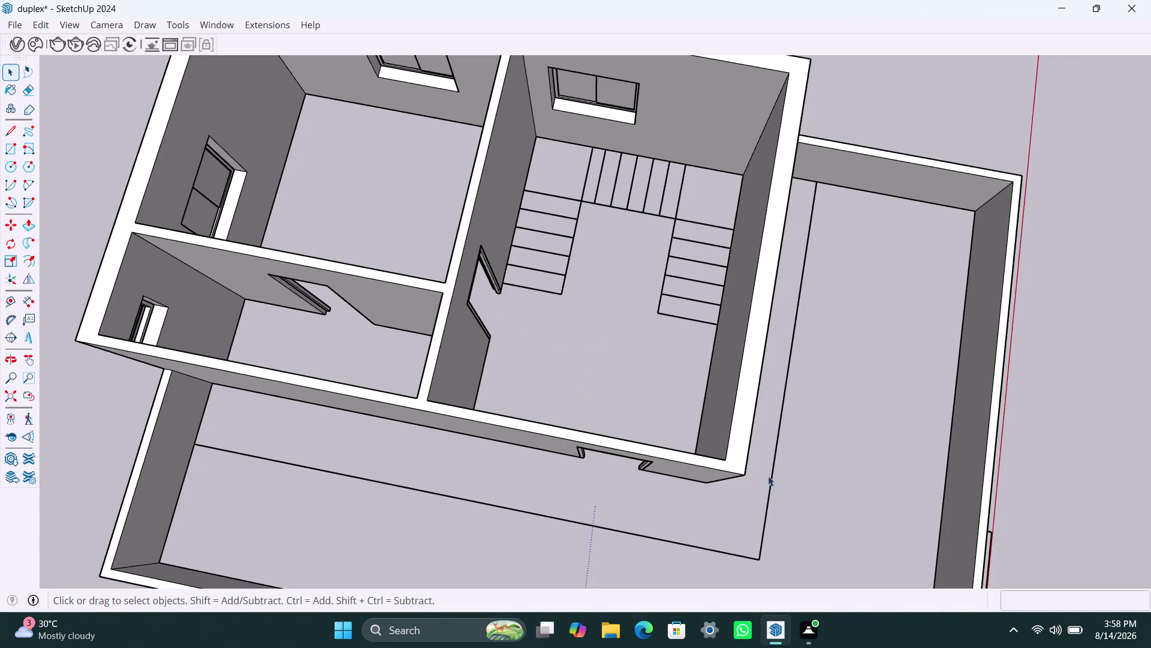
Orbit around the upper floor and zoom in on the left stair flight.
scroll(down, 3)
scroll(up, 3)
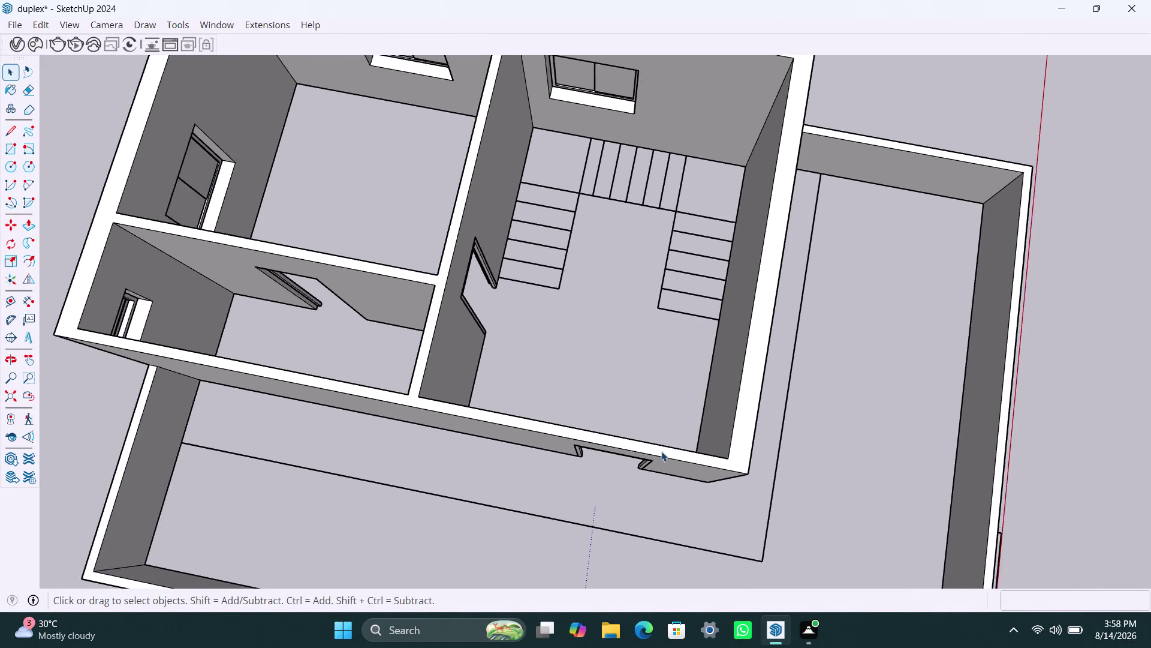
scroll(up, 3)
scroll(down, 3)
middle_drag(653, 463, 671, 289)
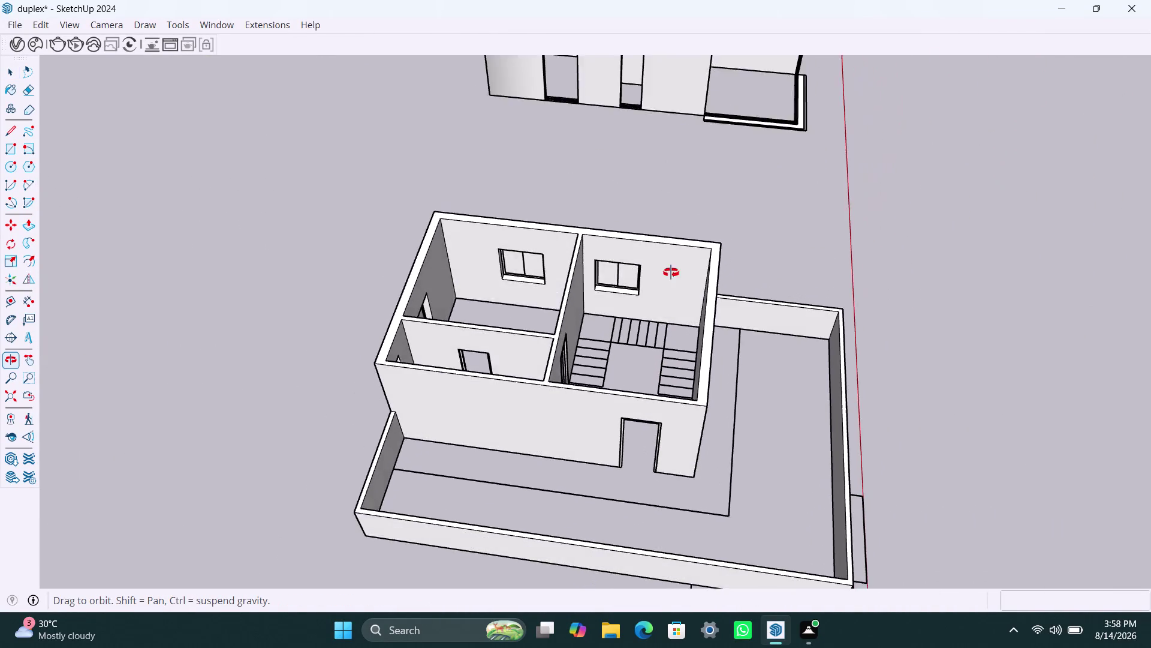
middle_drag(671, 289, 671, 257)
scroll(up, 3)
middle_drag(636, 498, 500, 468)
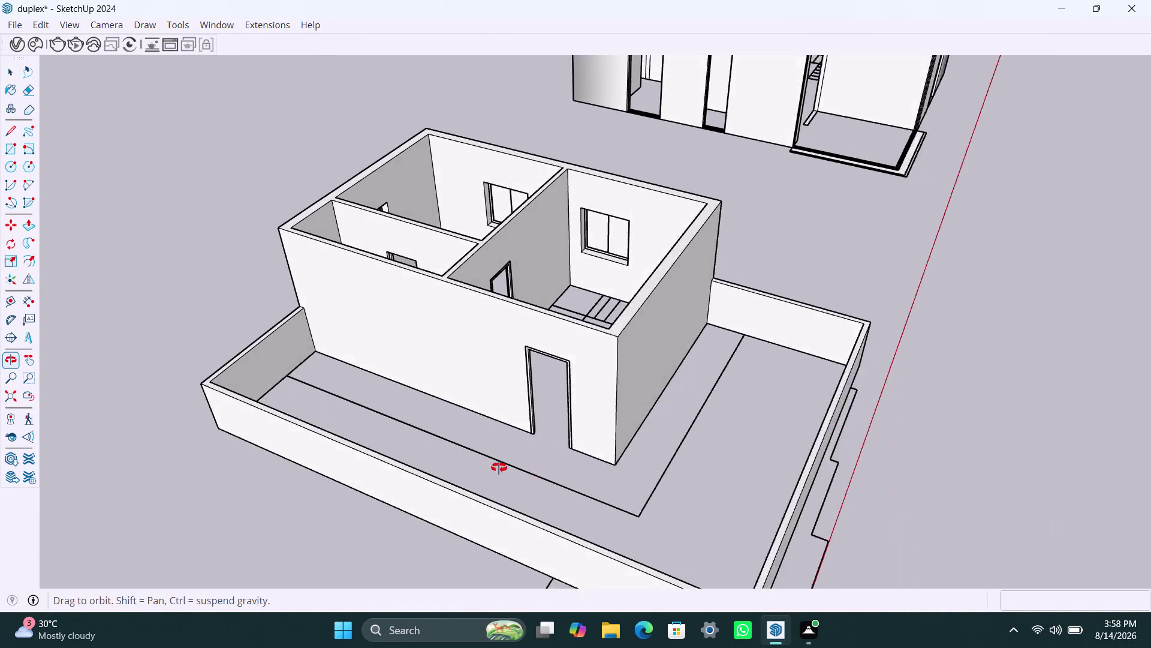
middle_drag(499, 467, 499, 467)
scroll(down, 3)
scroll(down, 3)
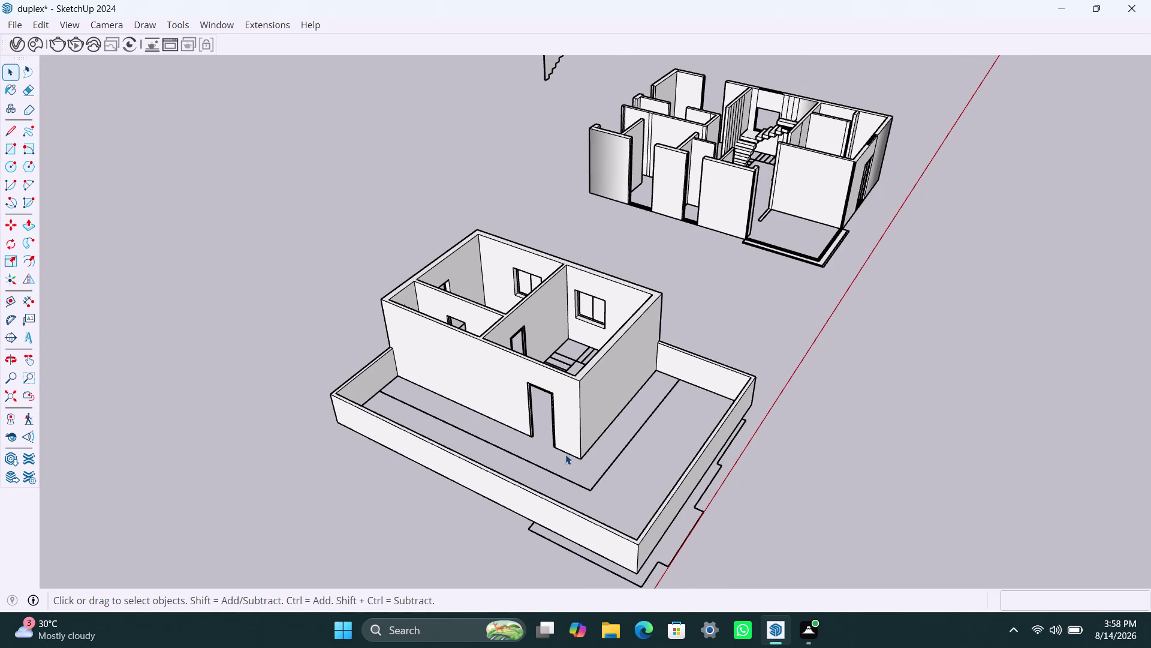
scroll(down, 3)
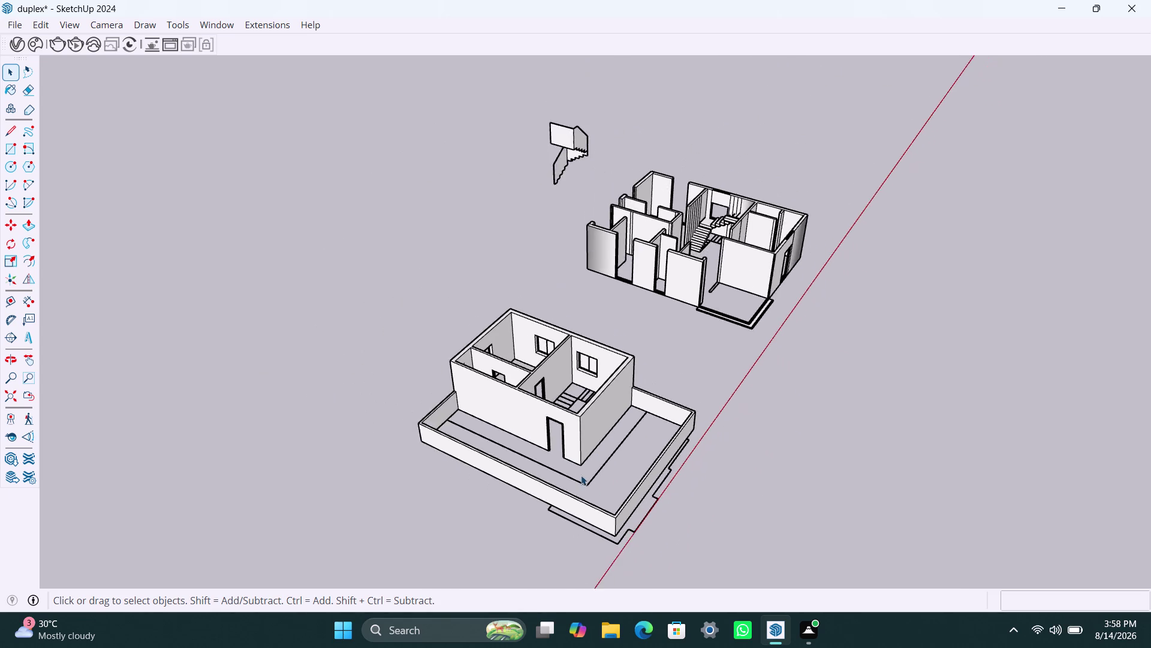
scroll(up, 3)
scroll(down, 3)
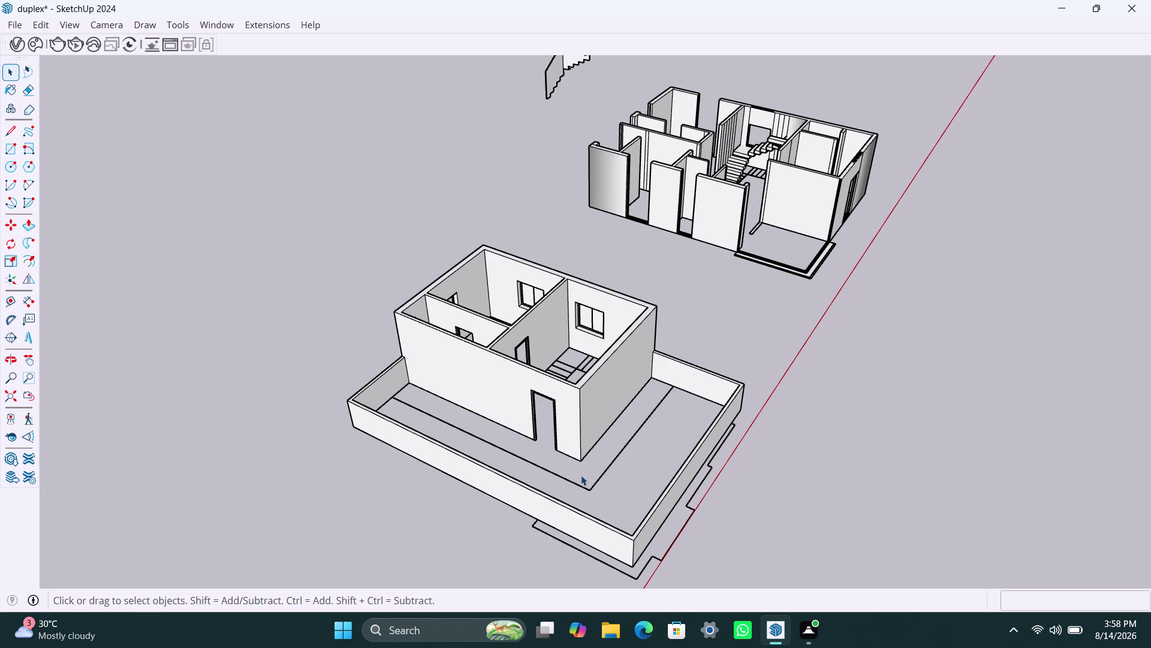
scroll(down, 3)
scroll(up, 3)
middle_drag(591, 466, 786, 385)
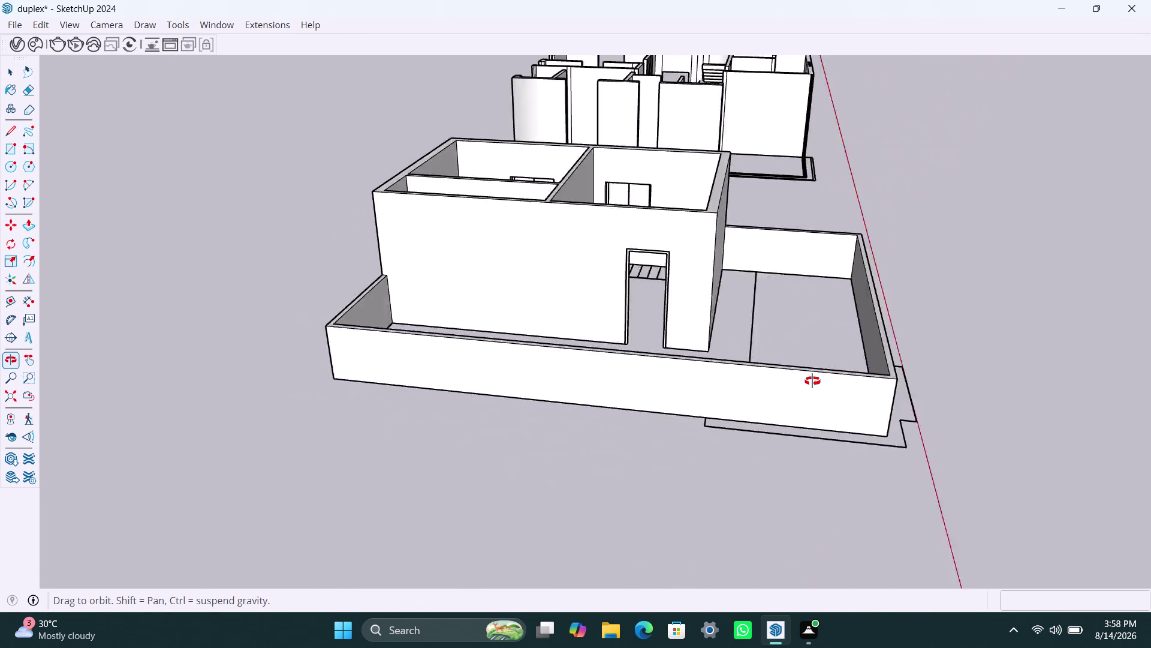
middle_drag(786, 384, 749, 441)
scroll(down, 3)
middle_drag(727, 362, 723, 457)
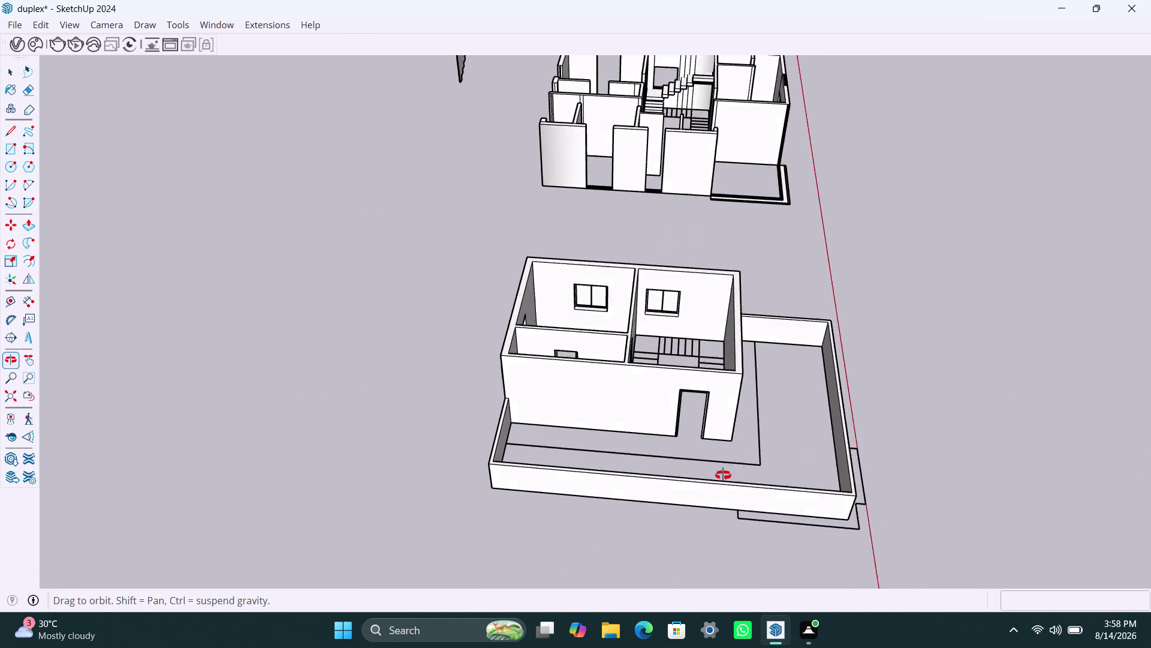
middle_drag(723, 458, 721, 499)
scroll(up, 3)
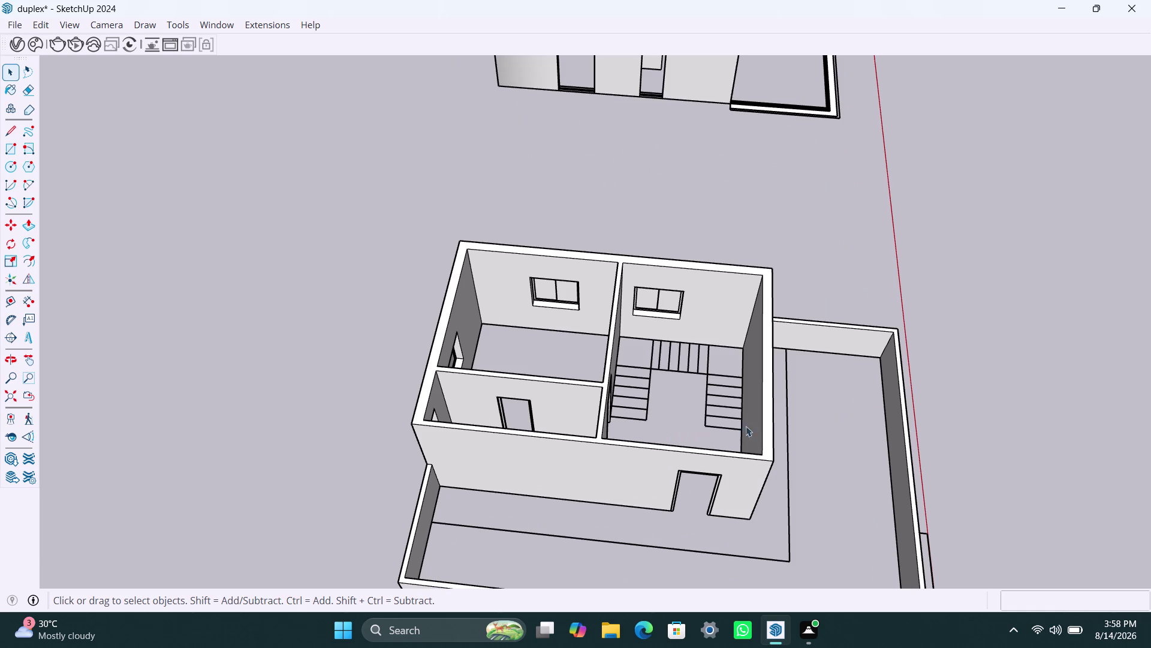
scroll(up, 3)
middle_drag(622, 392, 641, 426)
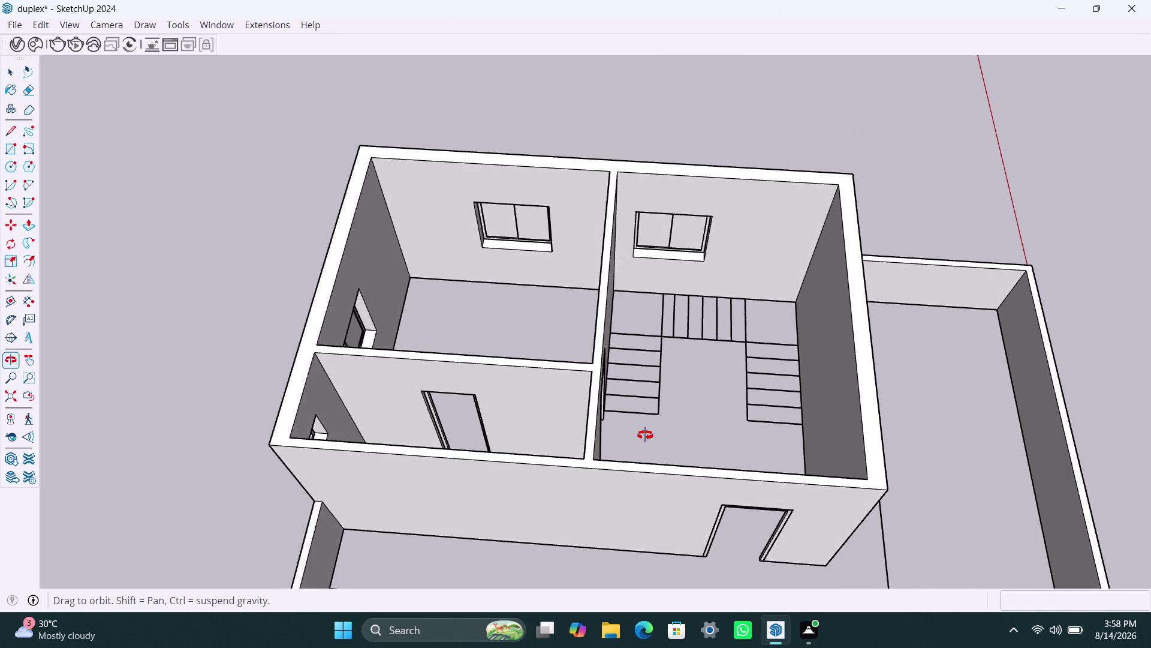
middle_drag(642, 425, 645, 436)
scroll(up, 3)
middle_drag(633, 390, 638, 396)
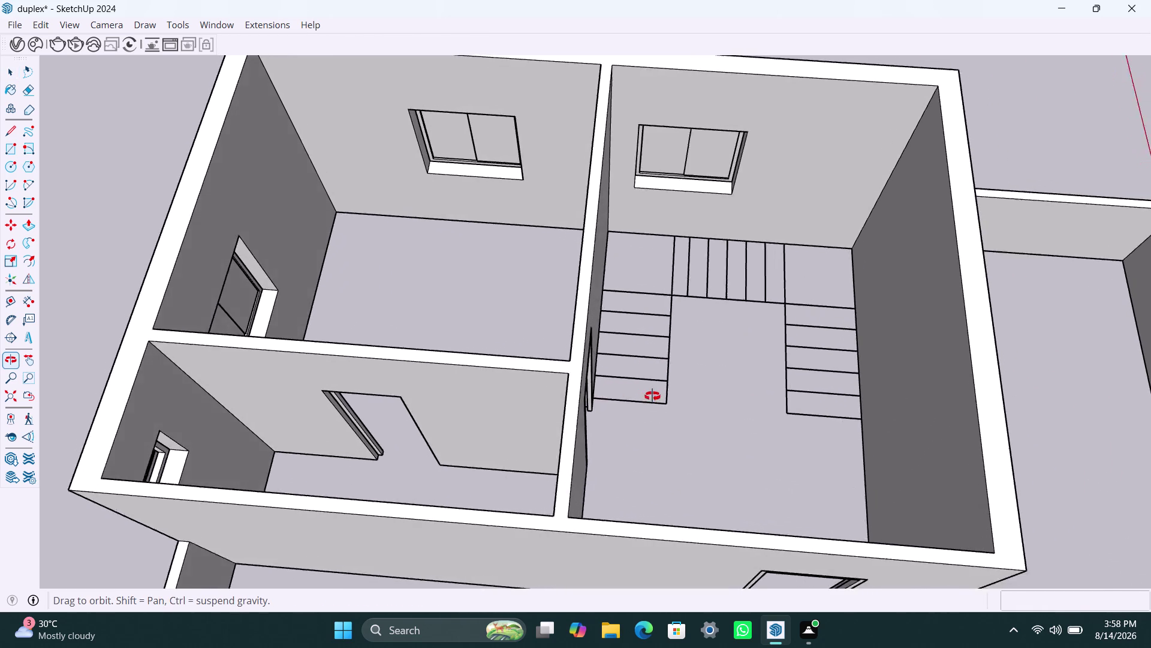
middle_drag(638, 395, 659, 394)
scroll(down, 3)
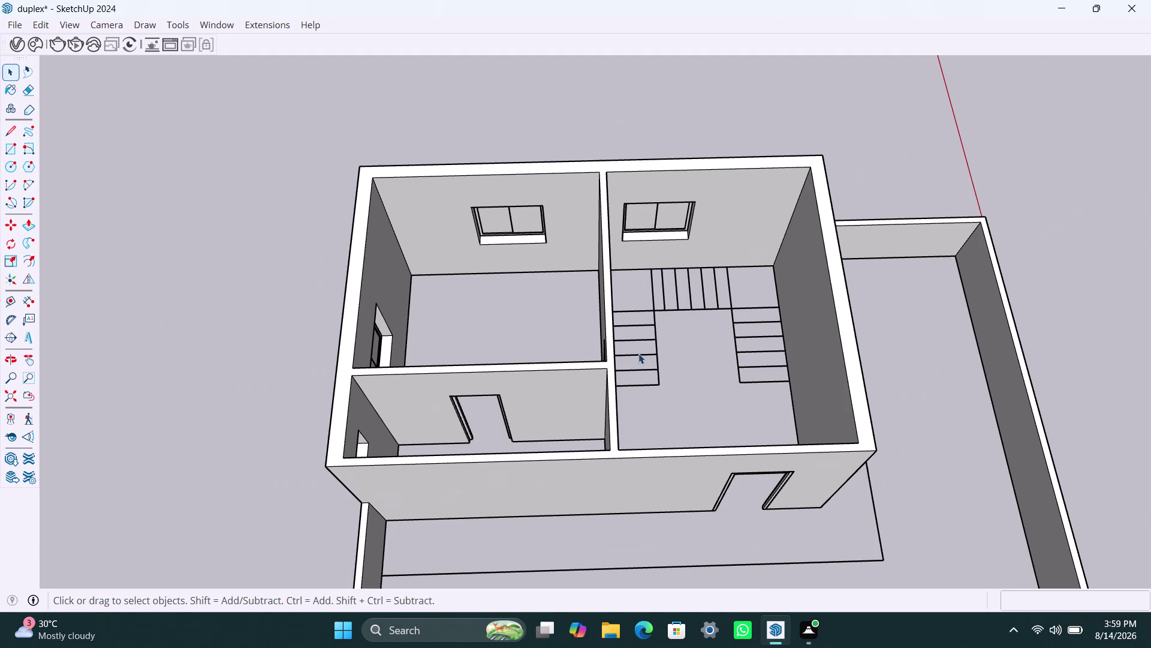
scroll(up, 3)
scroll(up, 3)
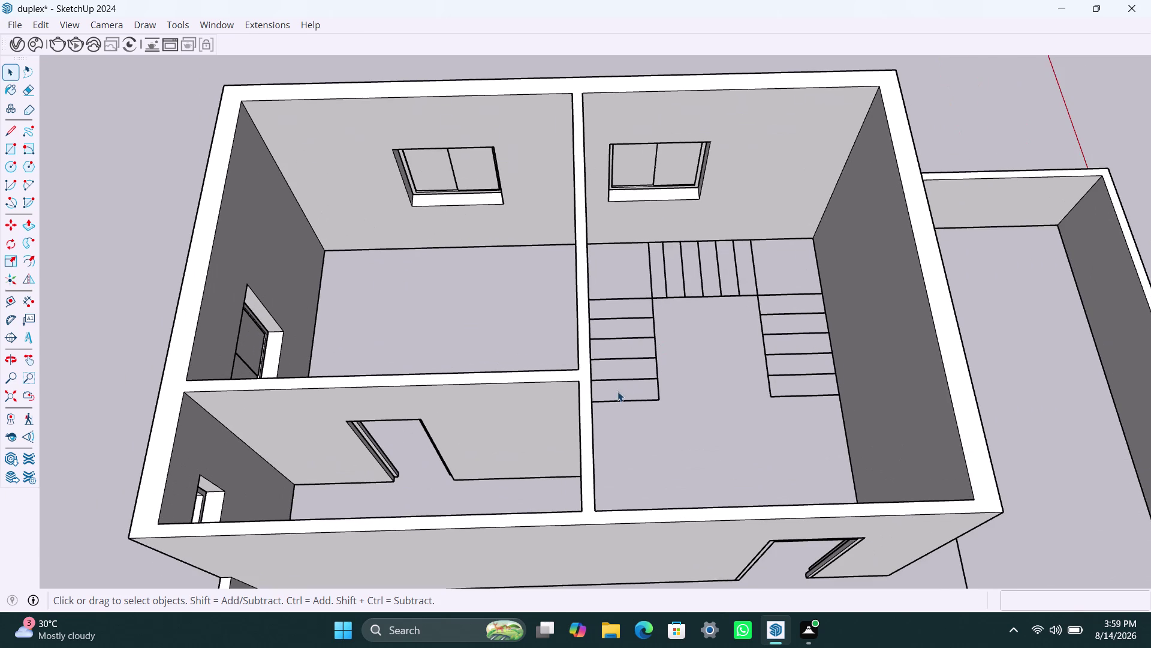
middle_drag(653, 411, 582, 418)
scroll(up, 3)
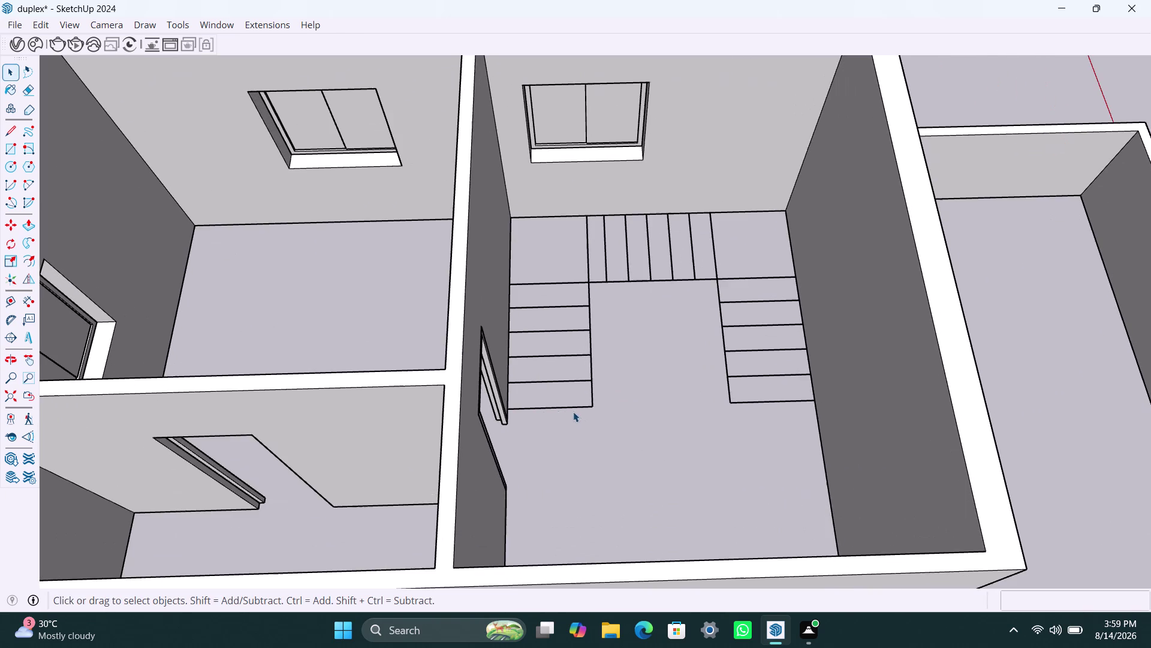
middle_drag(573, 411, 590, 411)
scroll(up, 3)
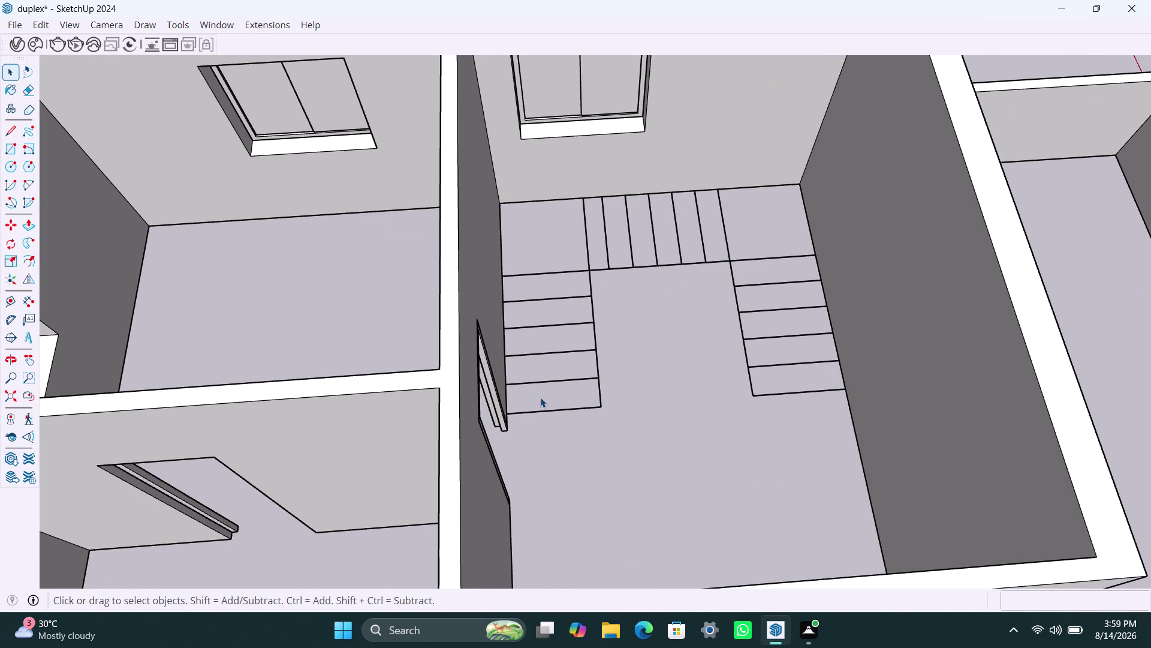
Draw a trial rectangle over the bottom step, then undo it.
key(r)
click(511, 384)
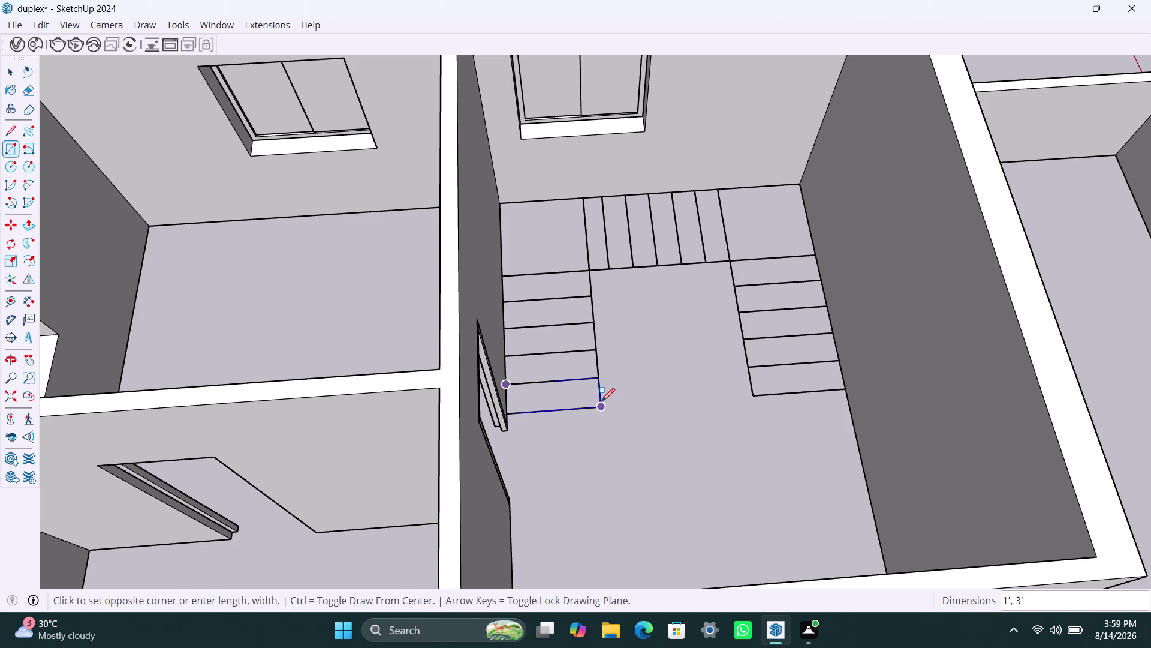
click(602, 401)
key(ctrl+z)
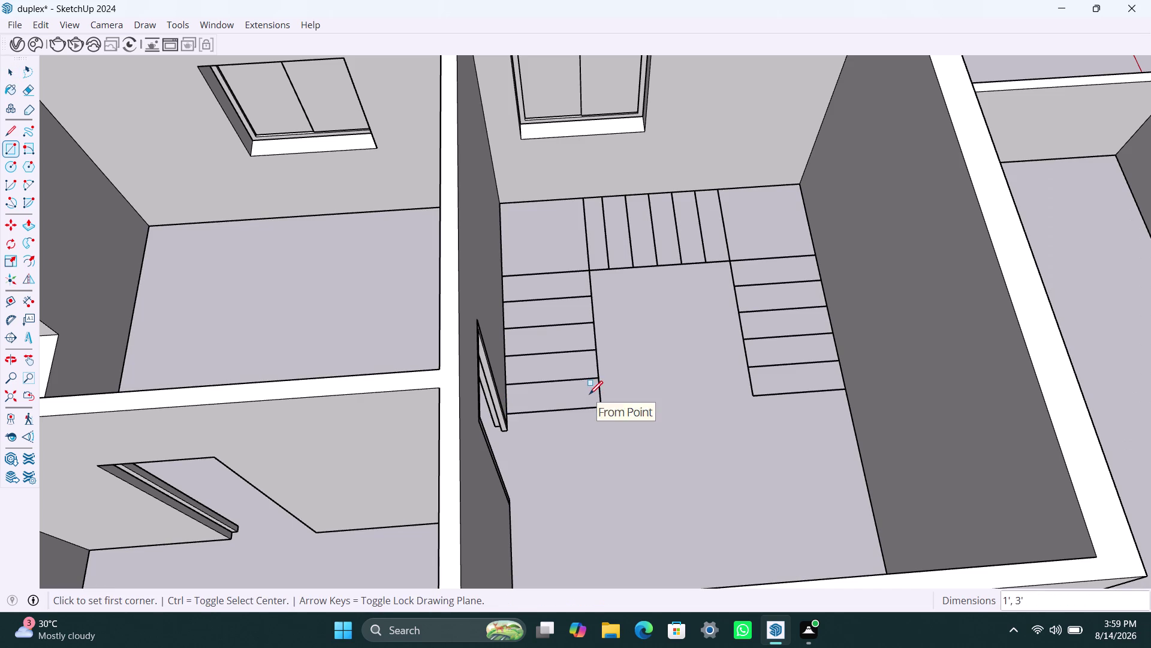
key(space)
Open the stair floor group for editing.
double_click(589, 394)
click(576, 377)
click(576, 377)
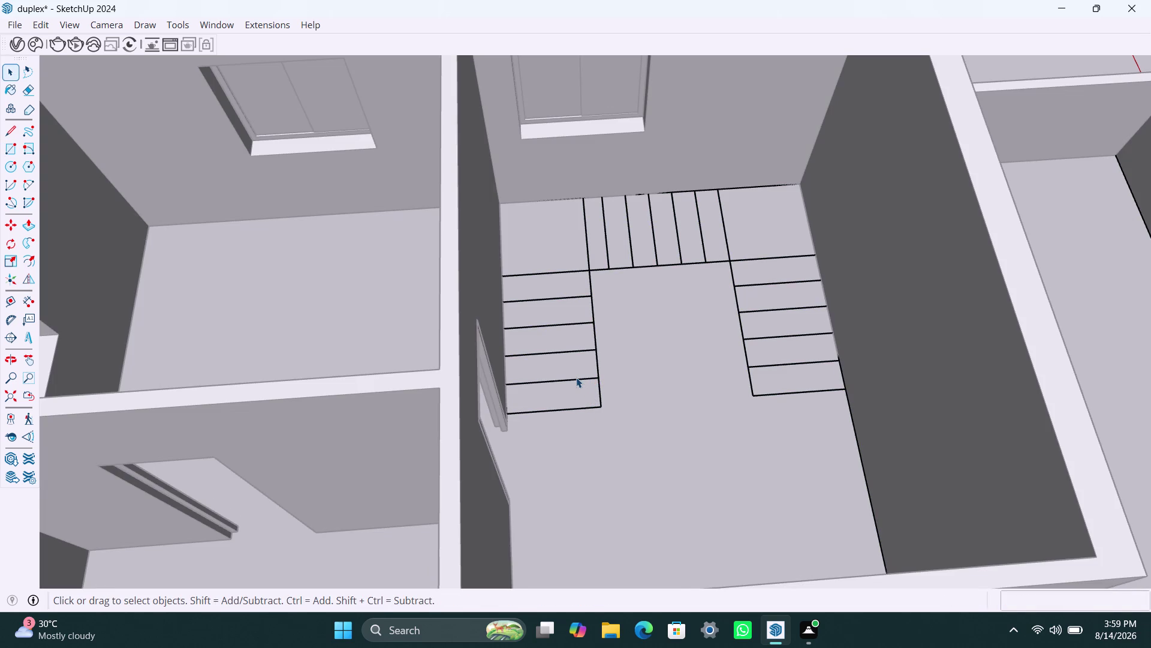
double_click(577, 377)
scroll(down, 3)
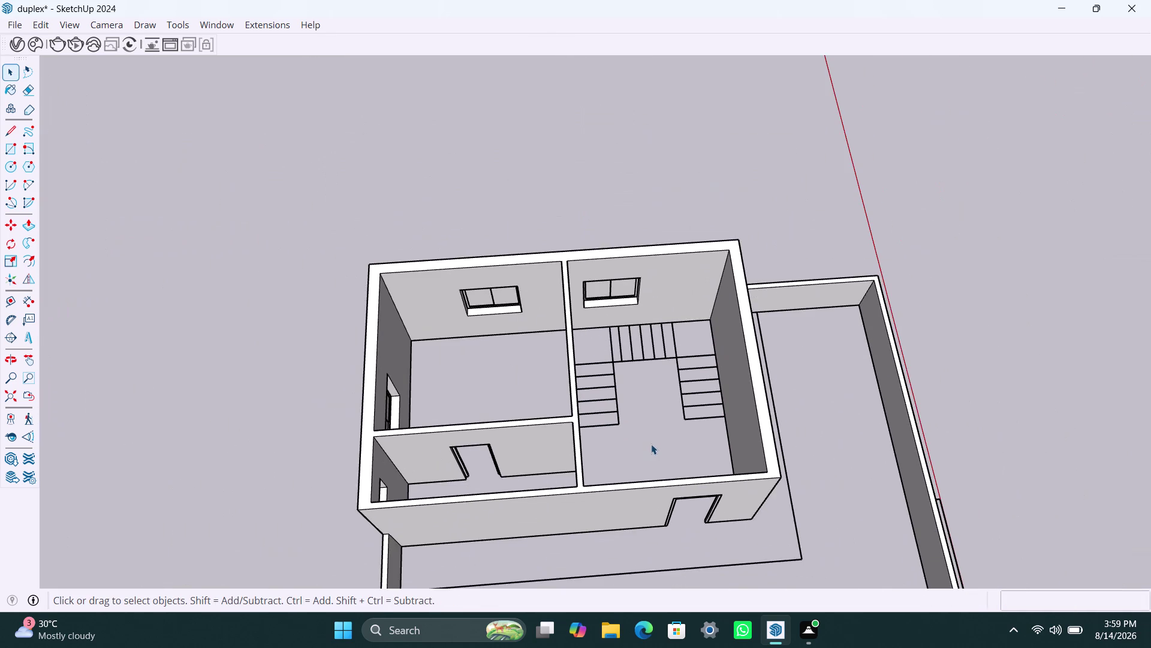
click(651, 444)
click(671, 446)
click(803, 237)
scroll(up, 3)
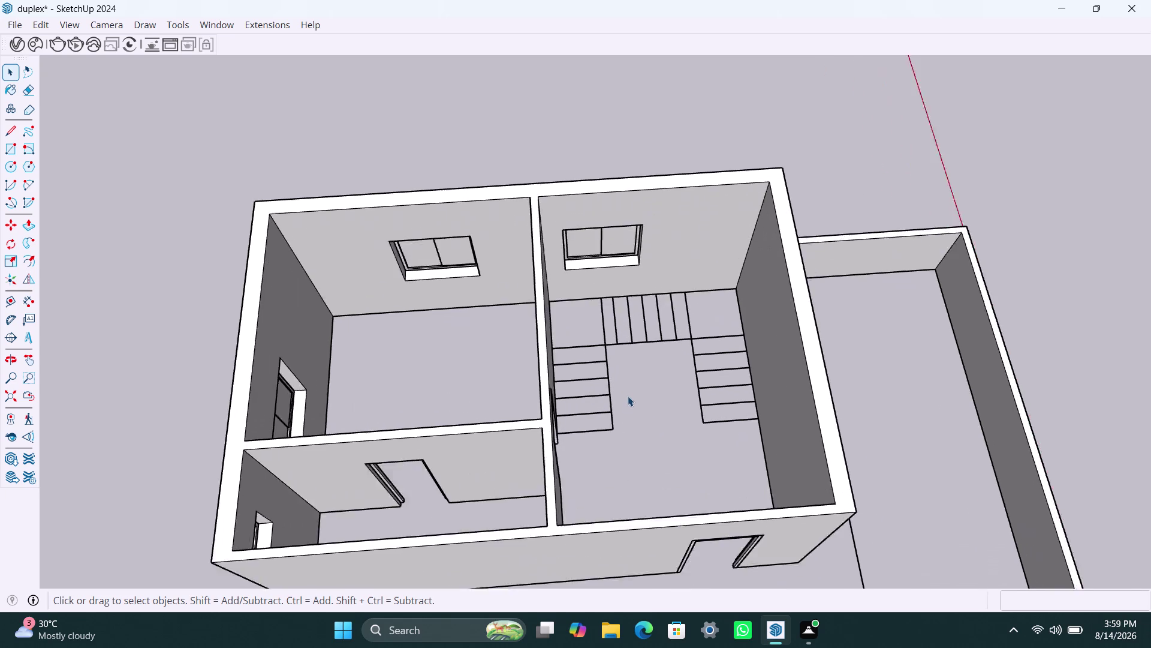
scroll(up, 3)
scroll(up, 3)
triple_click(556, 418)
double_click(557, 418)
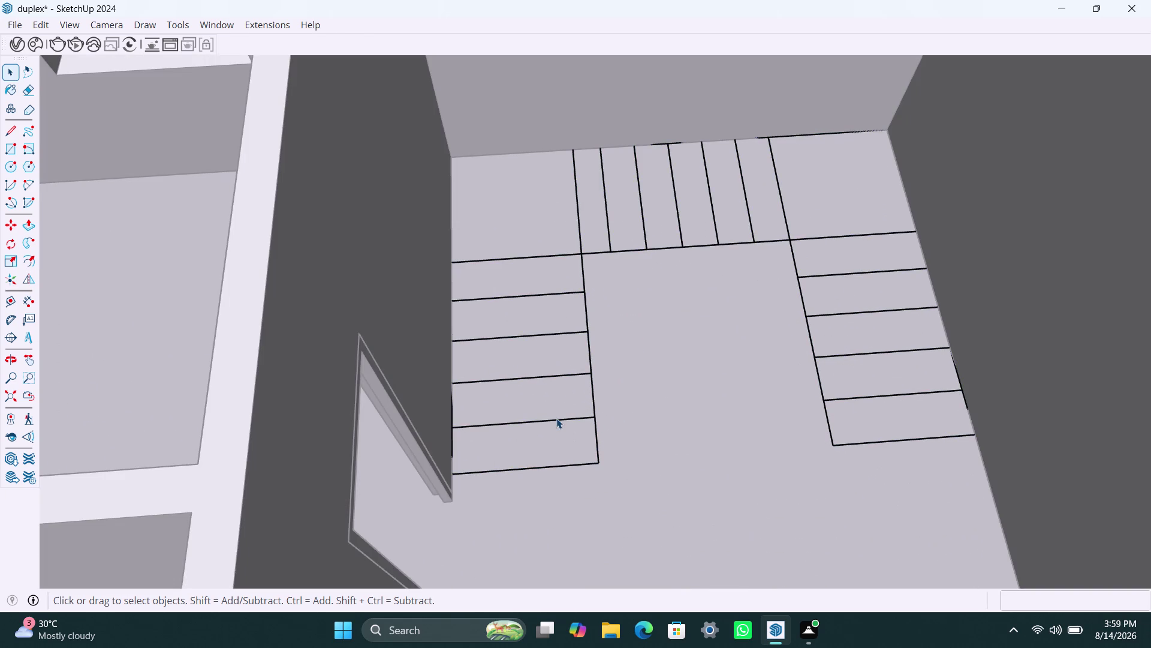
Draw a 1' × 3' rectangle over the bottom step of the left flight.
key(r)
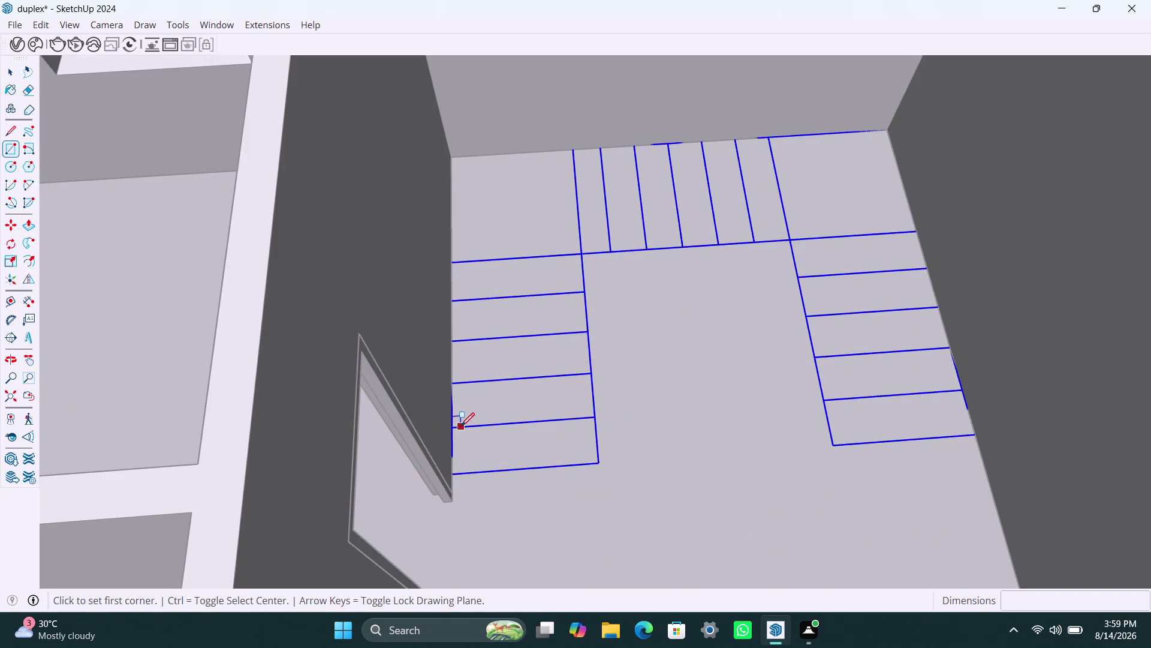
click(459, 426)
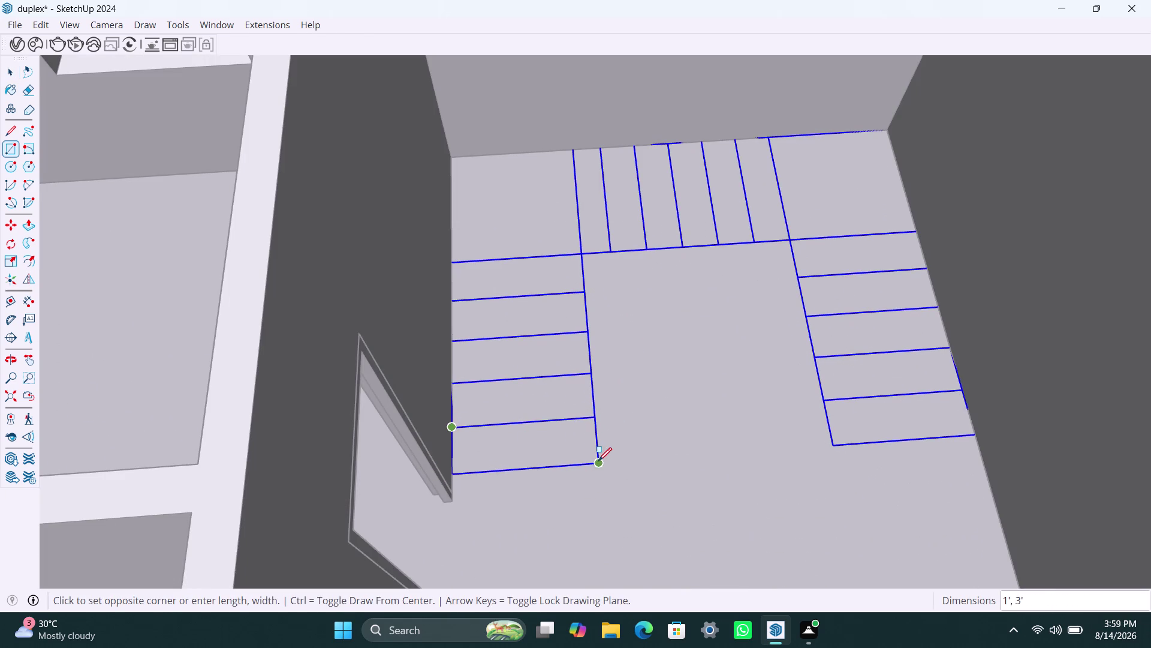
click(598, 460)
key(space)
Delete the stray step faces and select the new bottom step face.
click(639, 407)
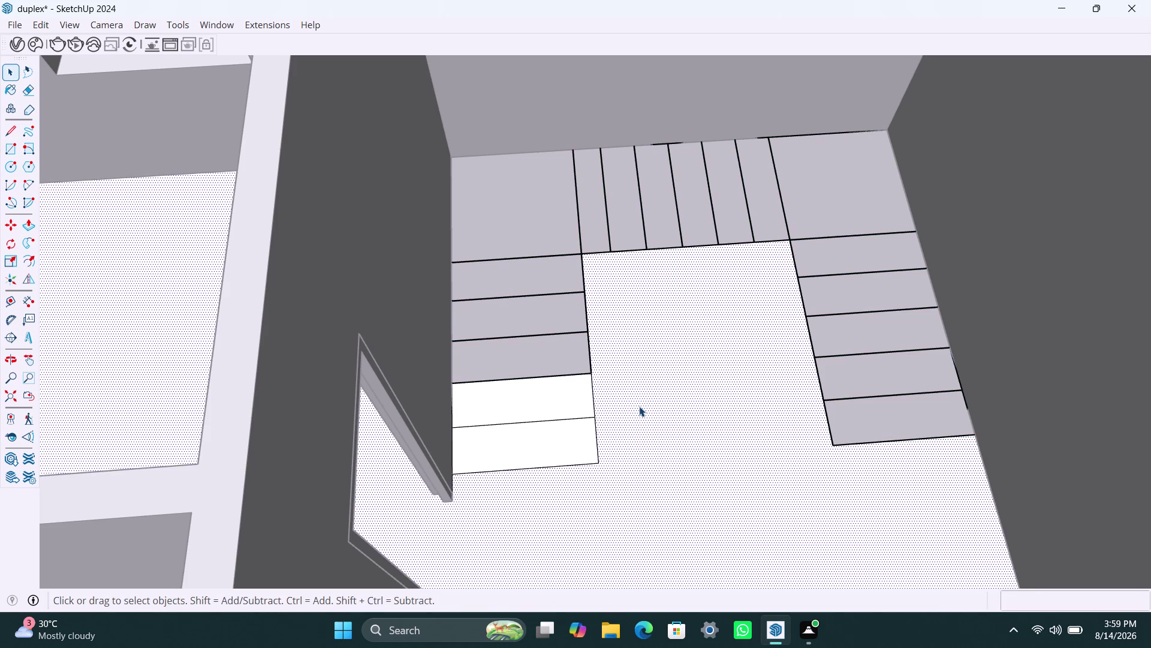
key(Delete)
click(540, 414)
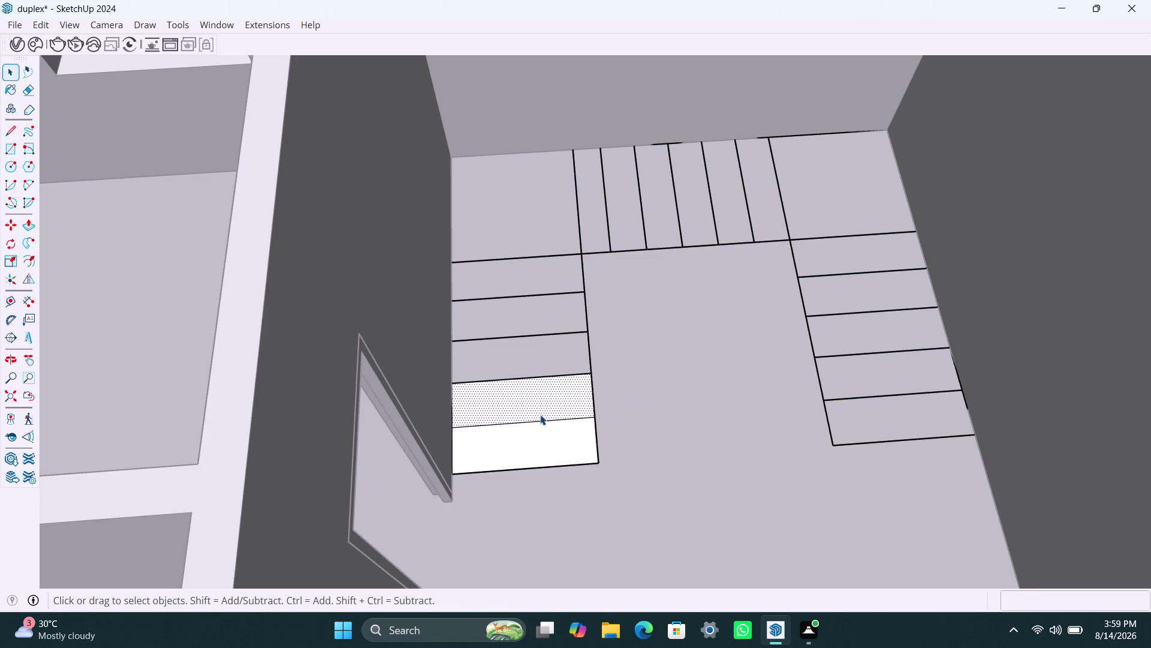
key(Delete)
click(539, 434)
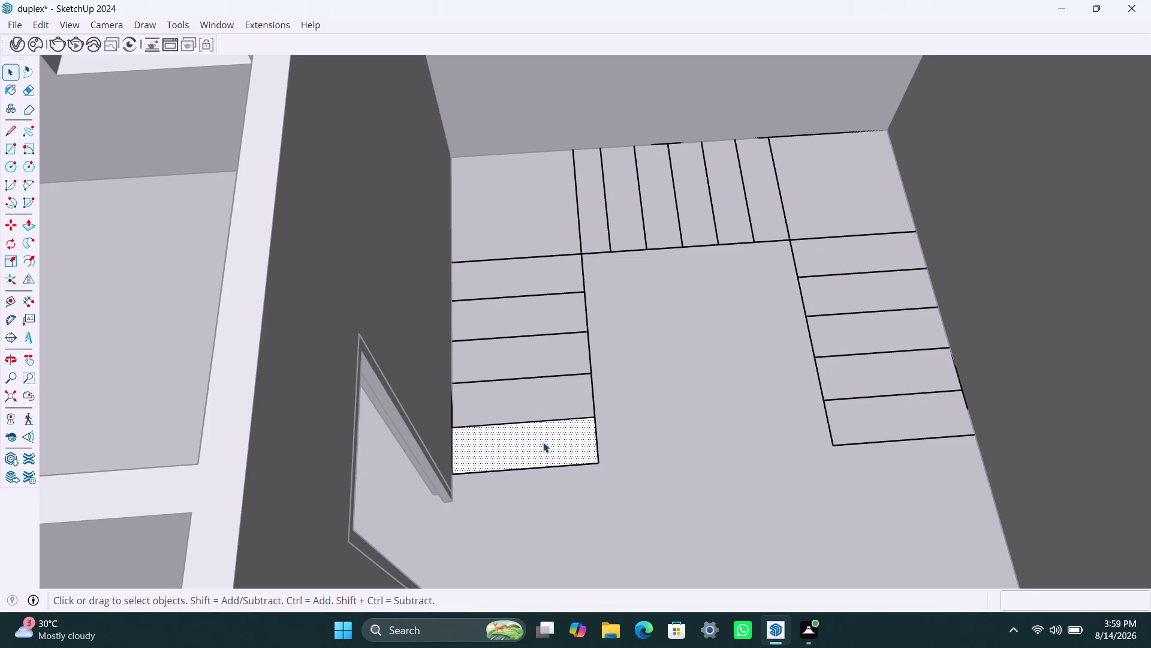
key(p)
key(space)
Make the bottom step face and its edges into a new component.
double_click(544, 449)
right_click(544, 449)
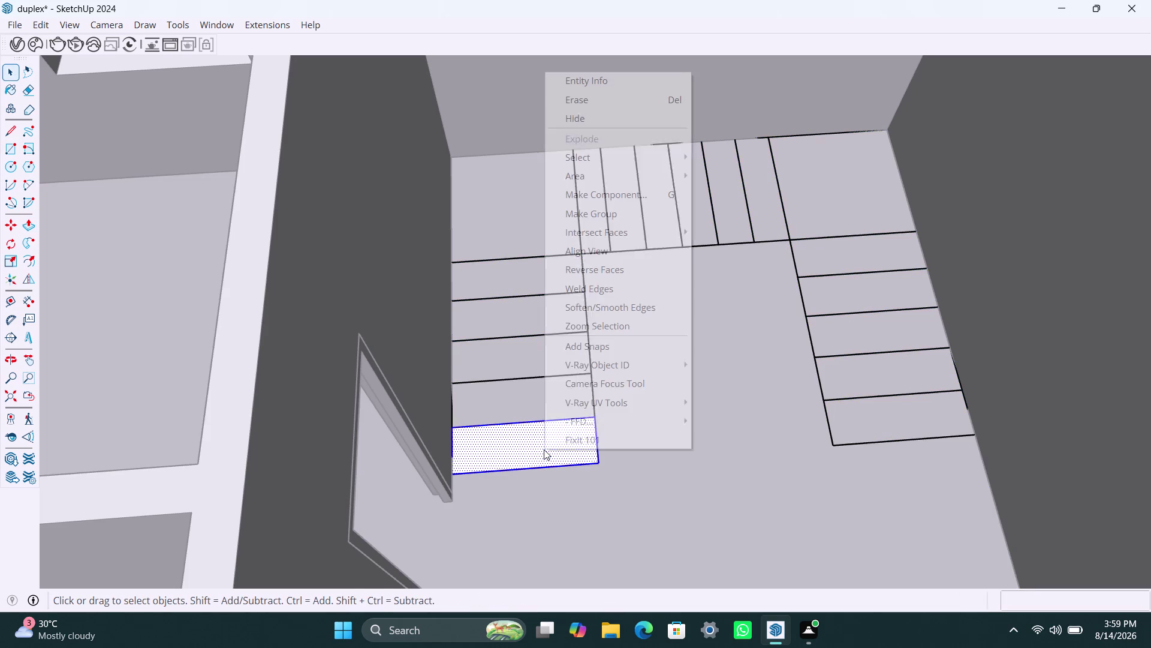
click(612, 198)
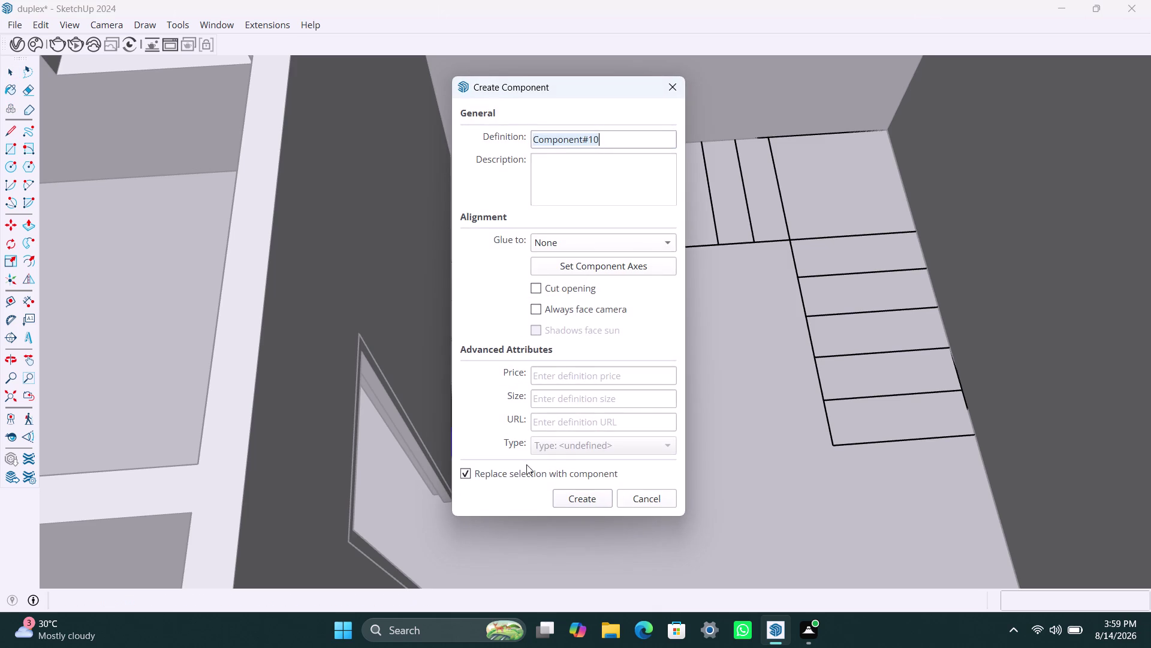
click(583, 497)
Push/pull the step component face upward 7" into a solid block.
triple_click(526, 449)
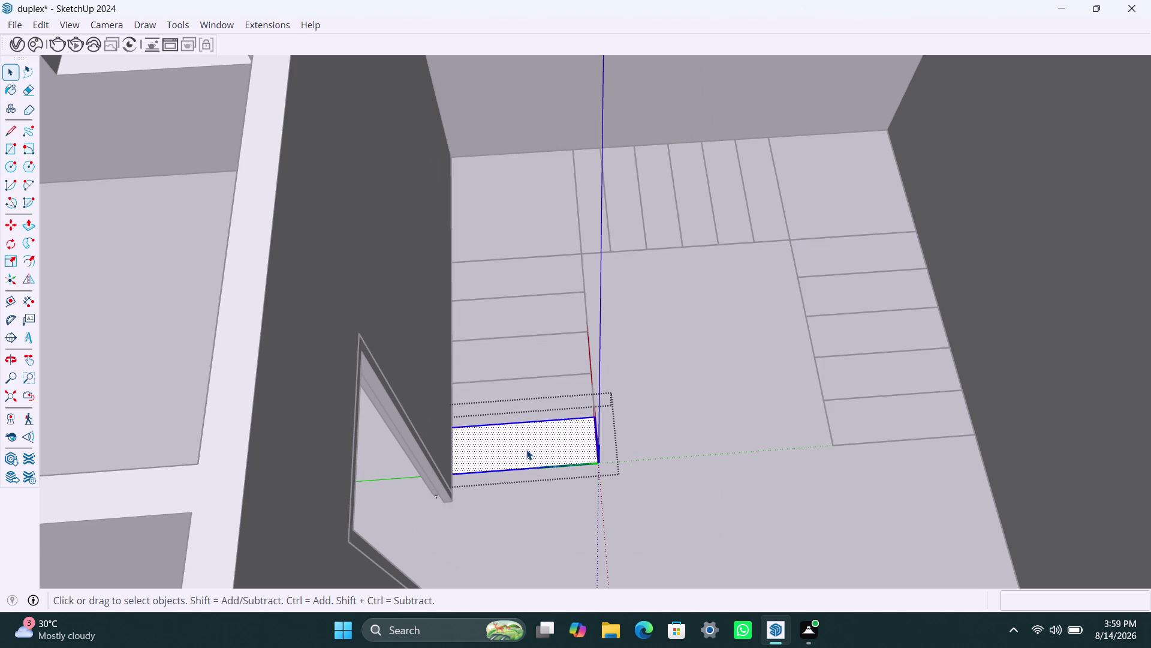
click(526, 449)
key(p)
click(527, 449)
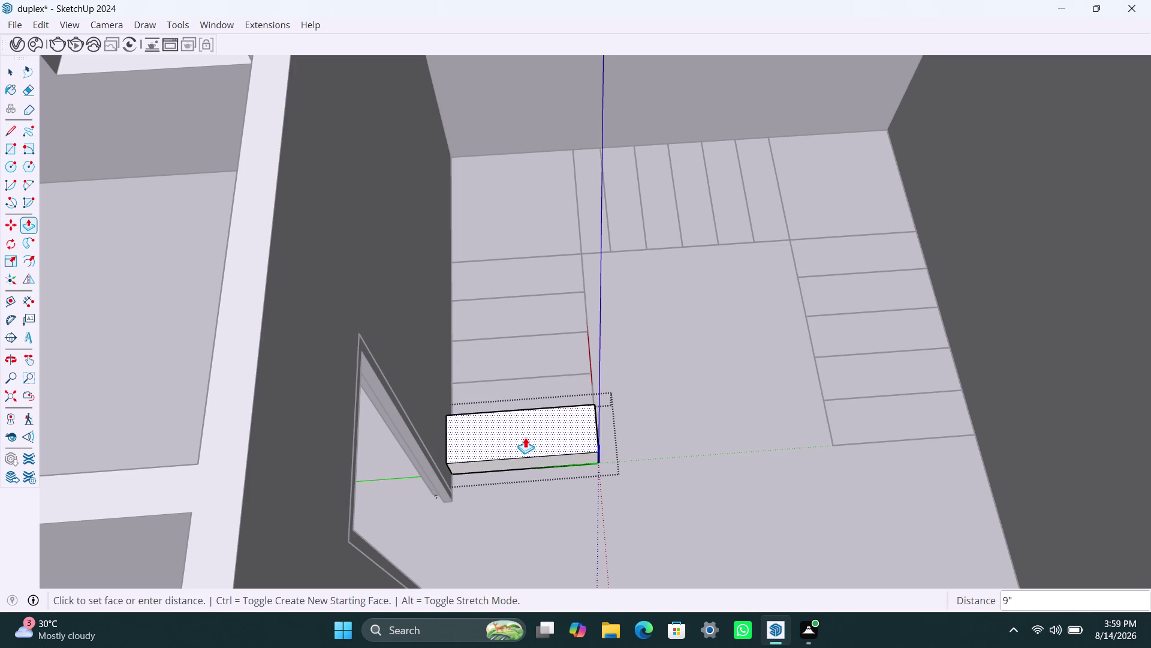
text(7")
key(Return)
key(space)
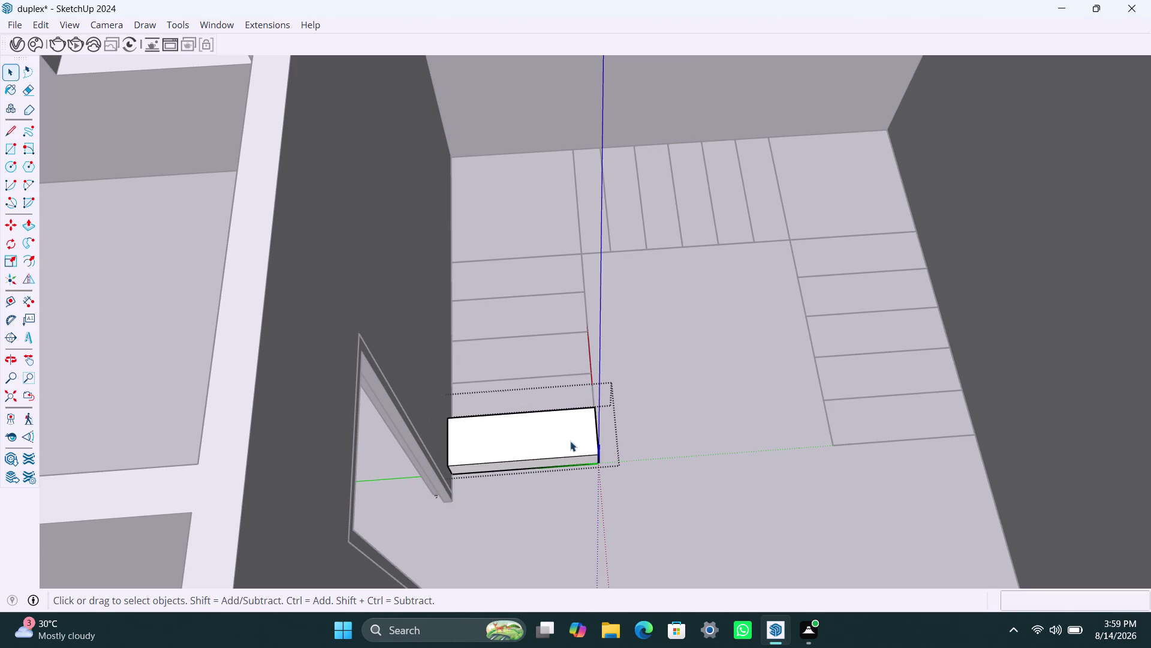
click(636, 444)
scroll(down, 3)
Copy the step block from its bottom corner to one step up and back.
middle_drag(641, 483, 451, 480)
scroll(up, 3)
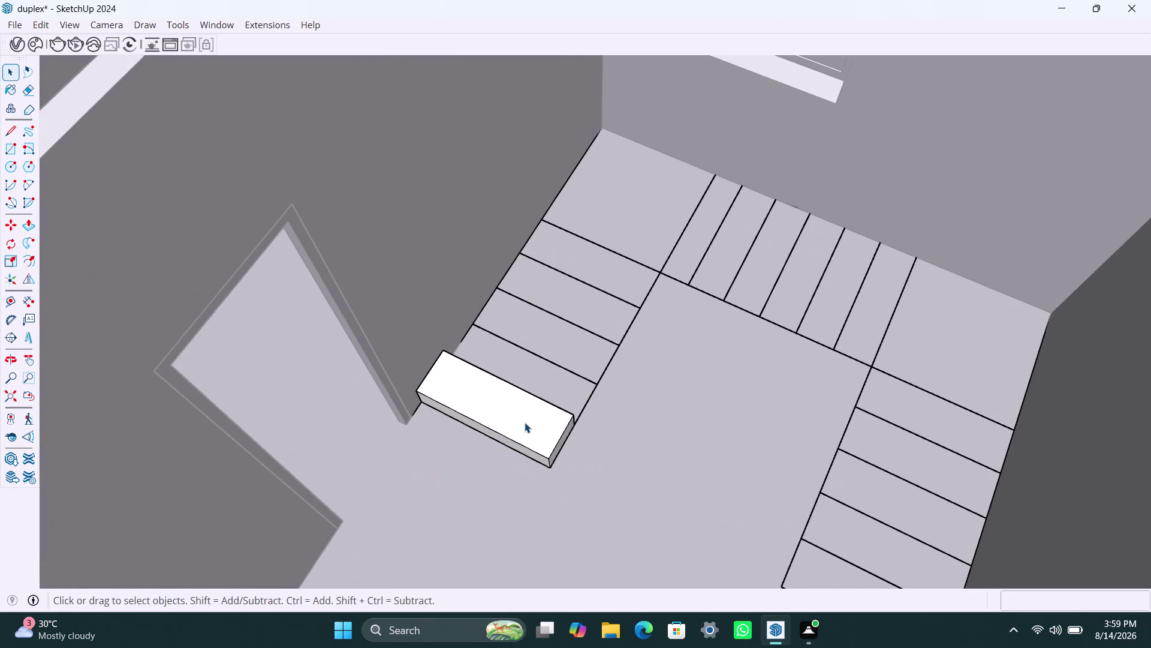
click(526, 425)
key(m)
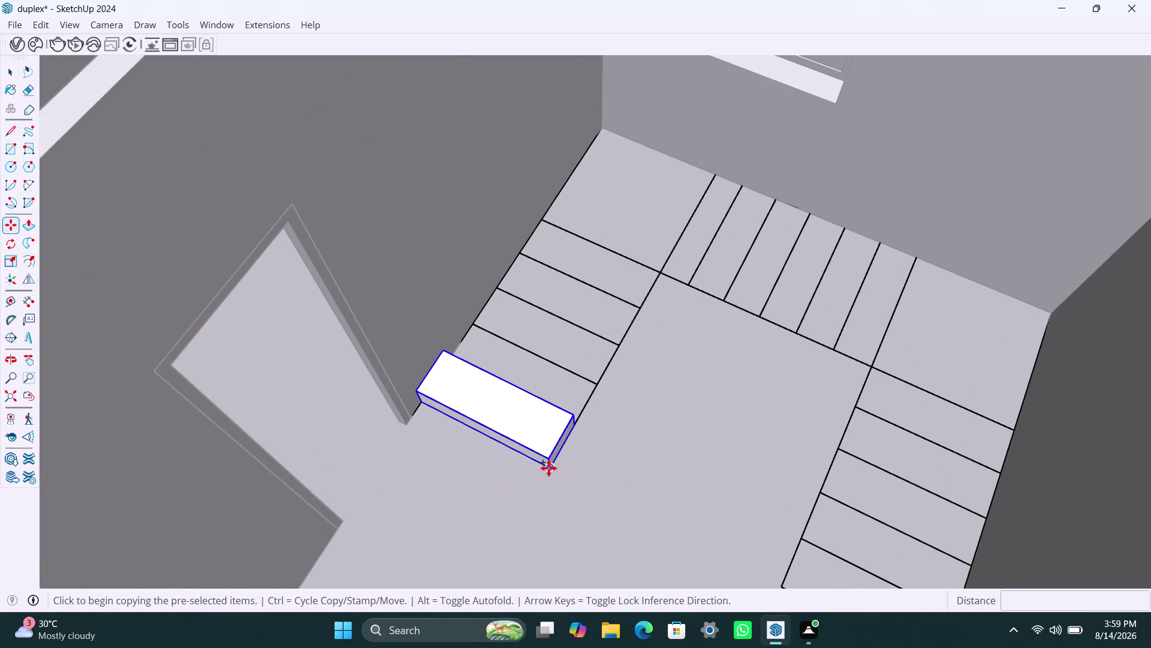
click(548, 455)
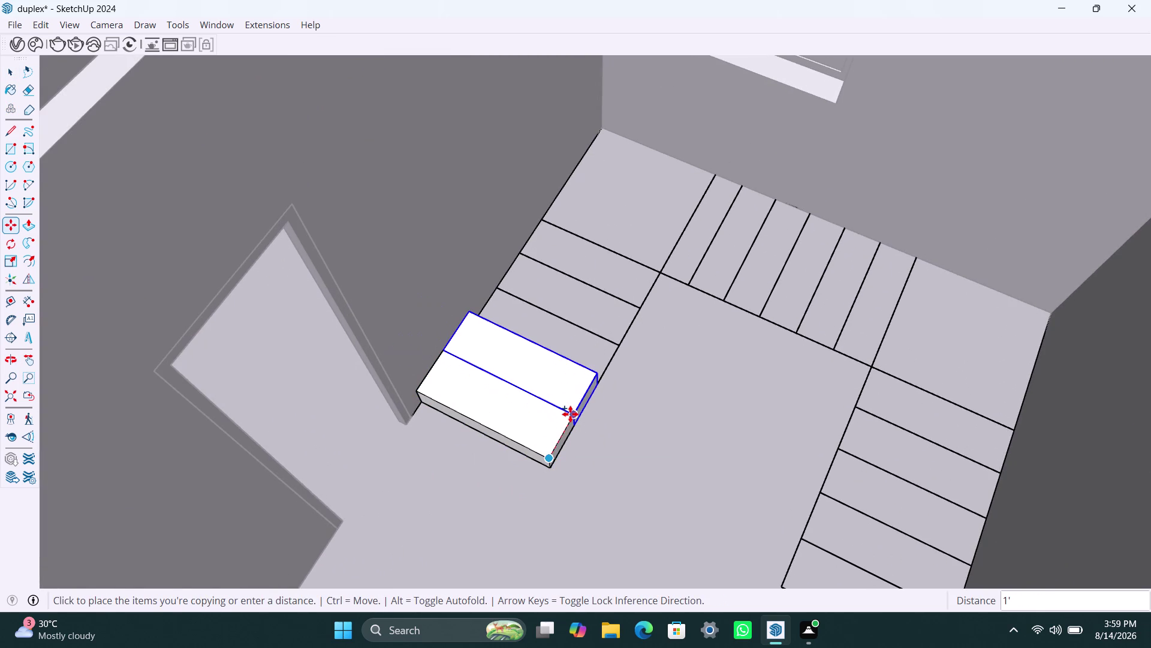
key(Escape)
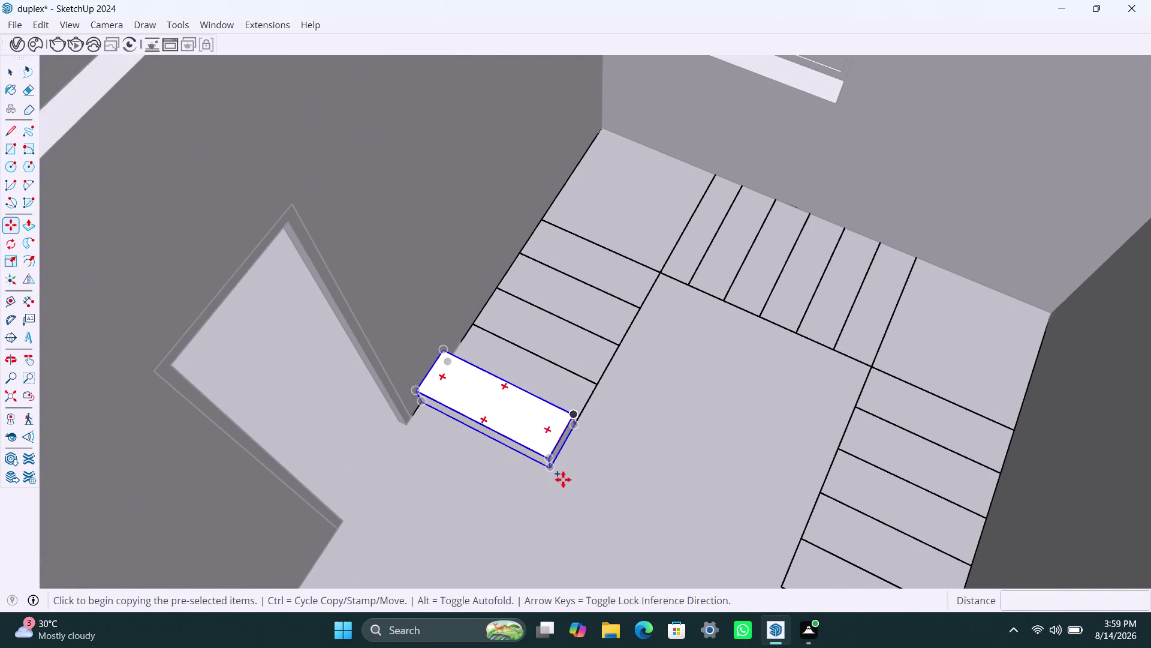
scroll(up, 3)
click(533, 461)
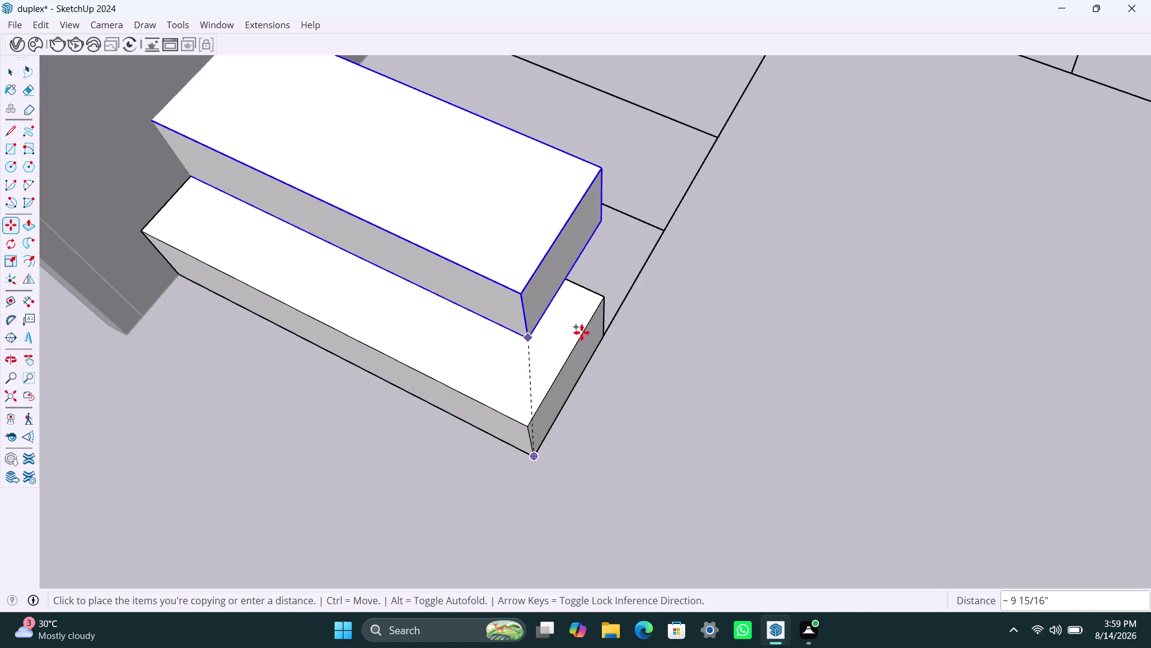
click(606, 302)
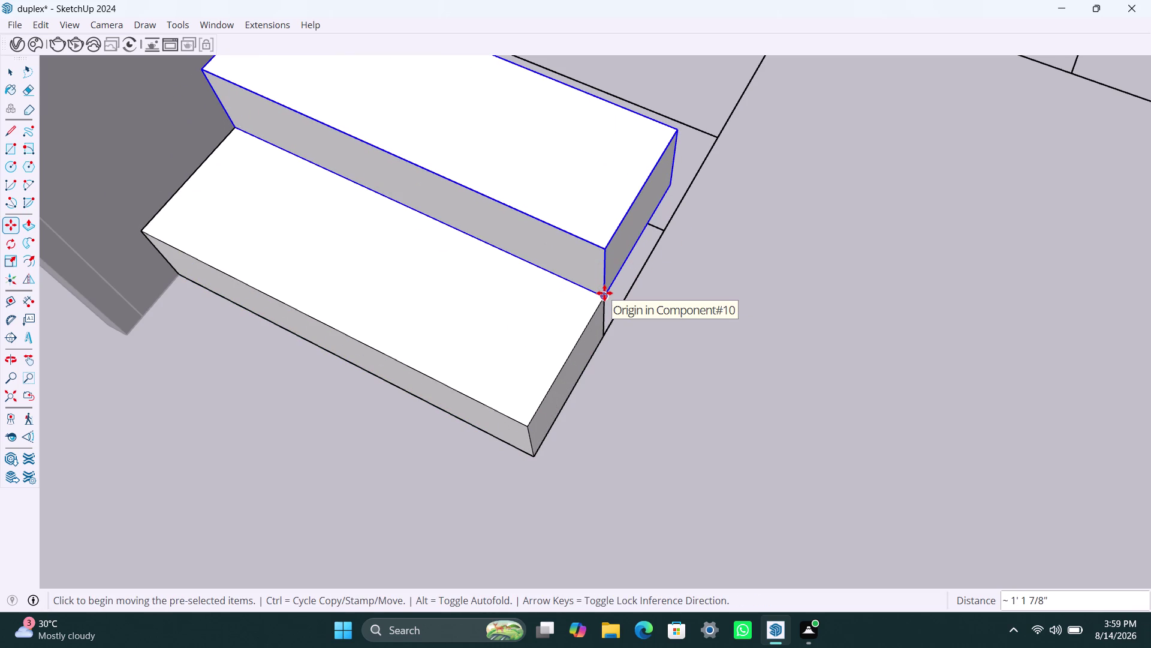
Array the step copy x5 and orbit to review the new flight.
text(x)
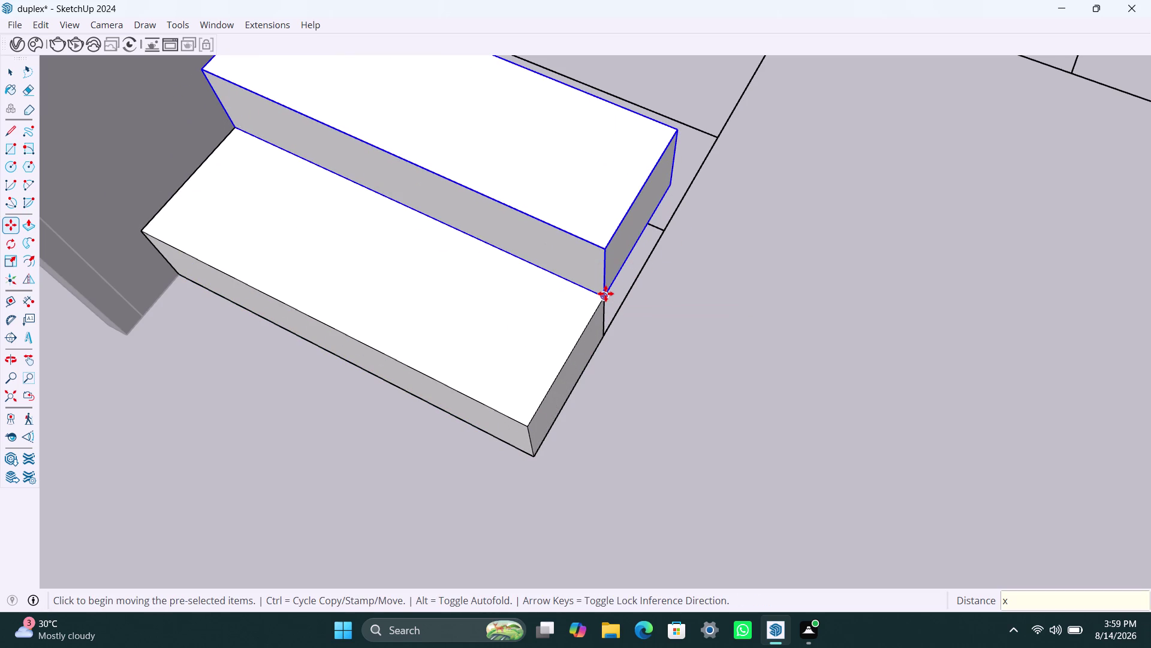
text(5)
key(Return)
scroll(down, 3)
scroll(down, 3)
middle_drag(720, 345, 669, 358)
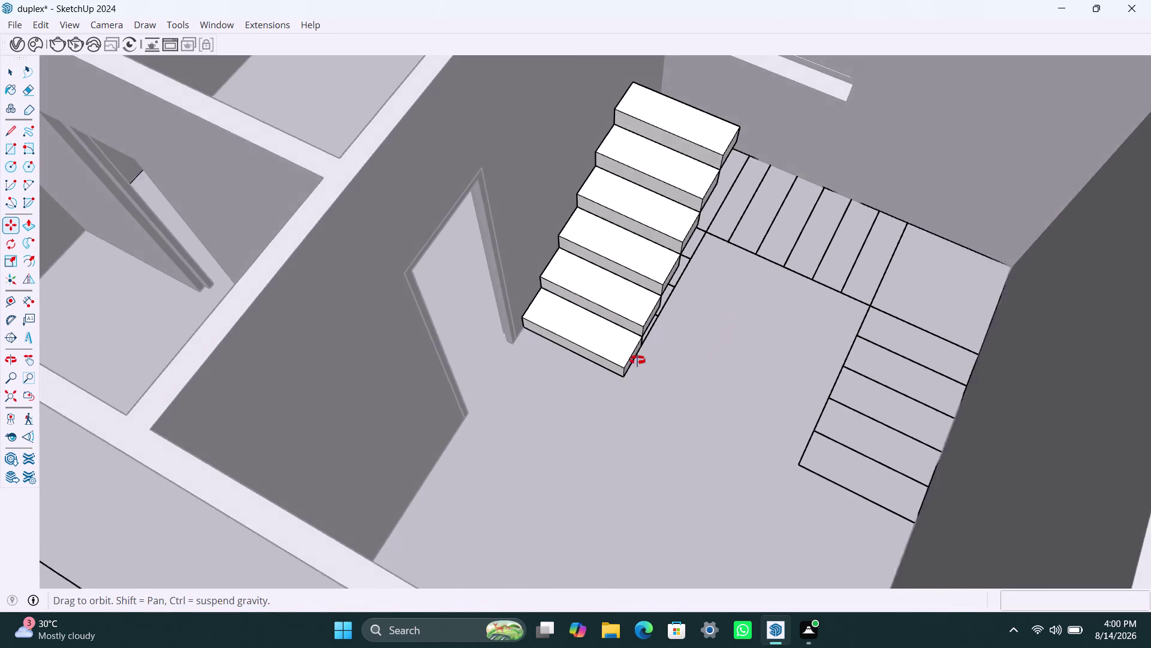
middle_drag(670, 358, 460, 321)
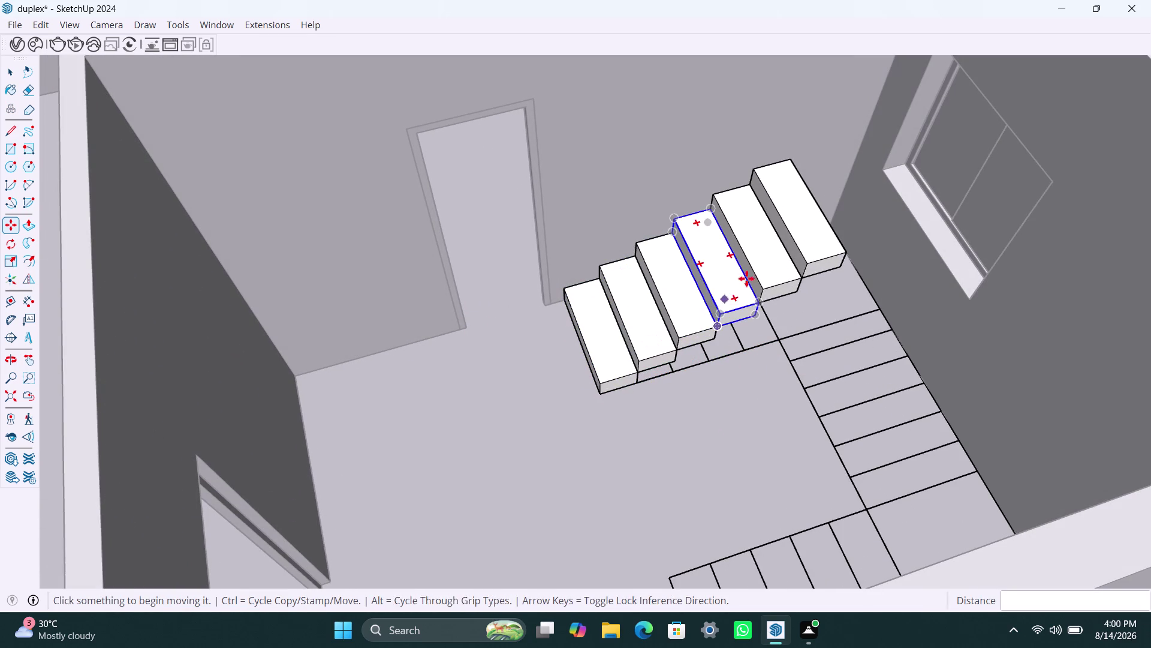
Select the top step of the flight and pick a context-menu option.
key(space)
click(812, 238)
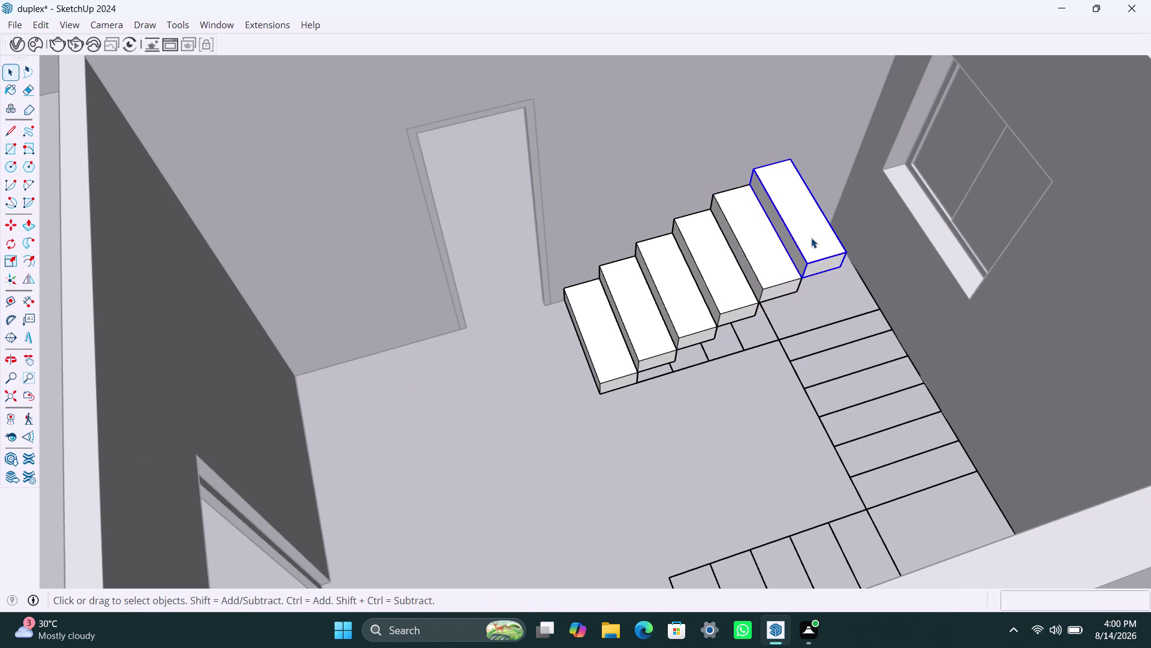
right_click(813, 242)
click(855, 107)
scroll(down, 3)
Orbit around the stair room to face the top step's side.
middle_drag(828, 299, 525, 325)
scroll(up, 3)
middle_drag(829, 431, 832, 430)
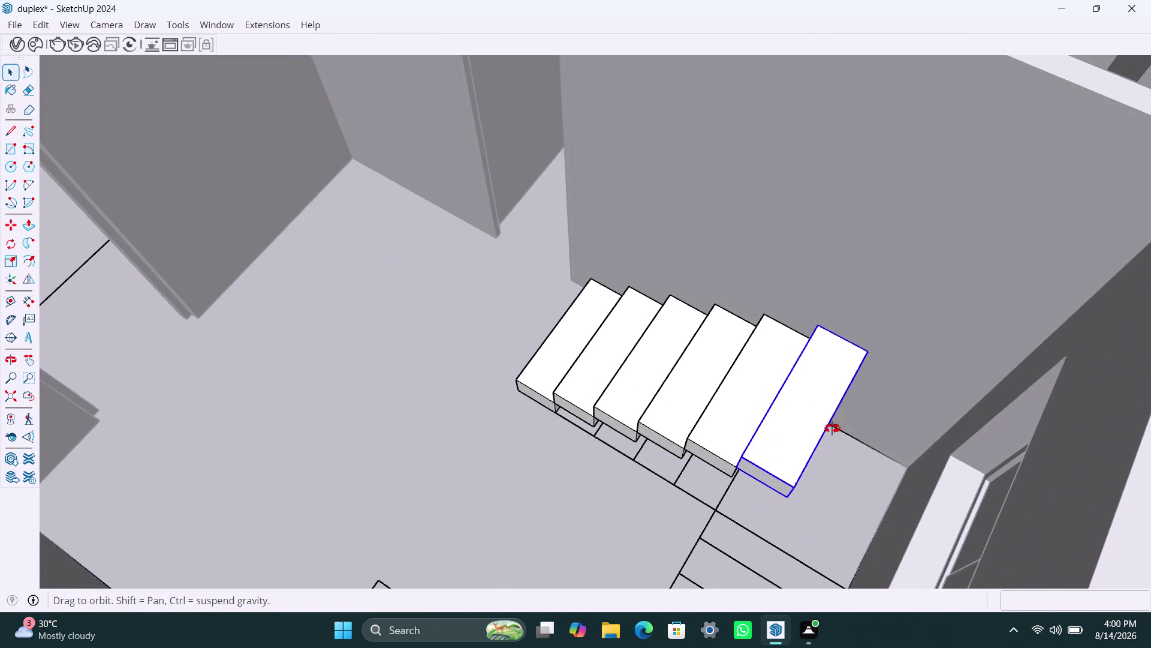
middle_drag(832, 430, 705, 366)
scroll(up, 3)
middle_drag(722, 404, 683, 482)
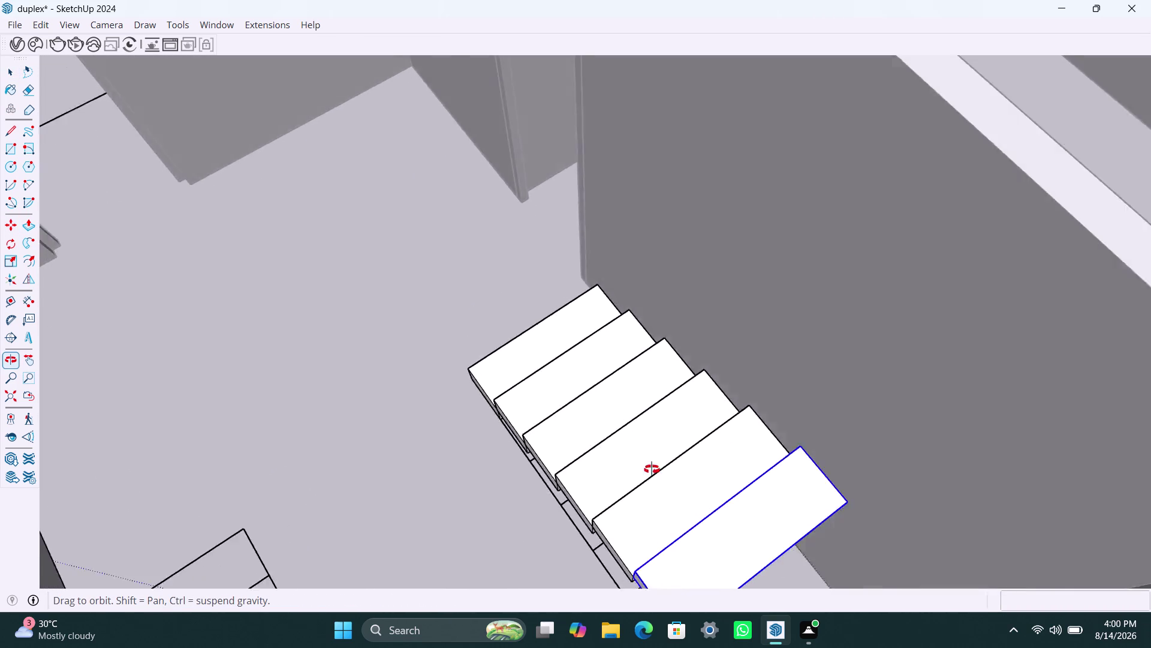
middle_drag(683, 483, 603, 472)
scroll(down, 3)
scroll(down, 3)
middle_drag(646, 488, 618, 488)
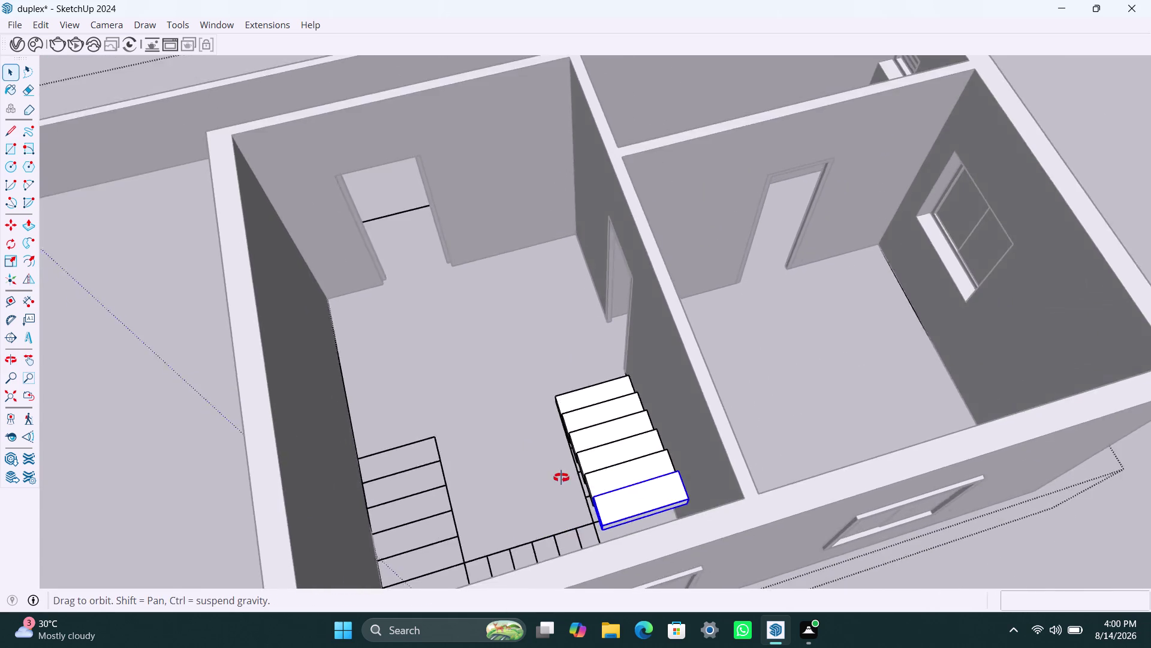
middle_drag(619, 488, 559, 476)
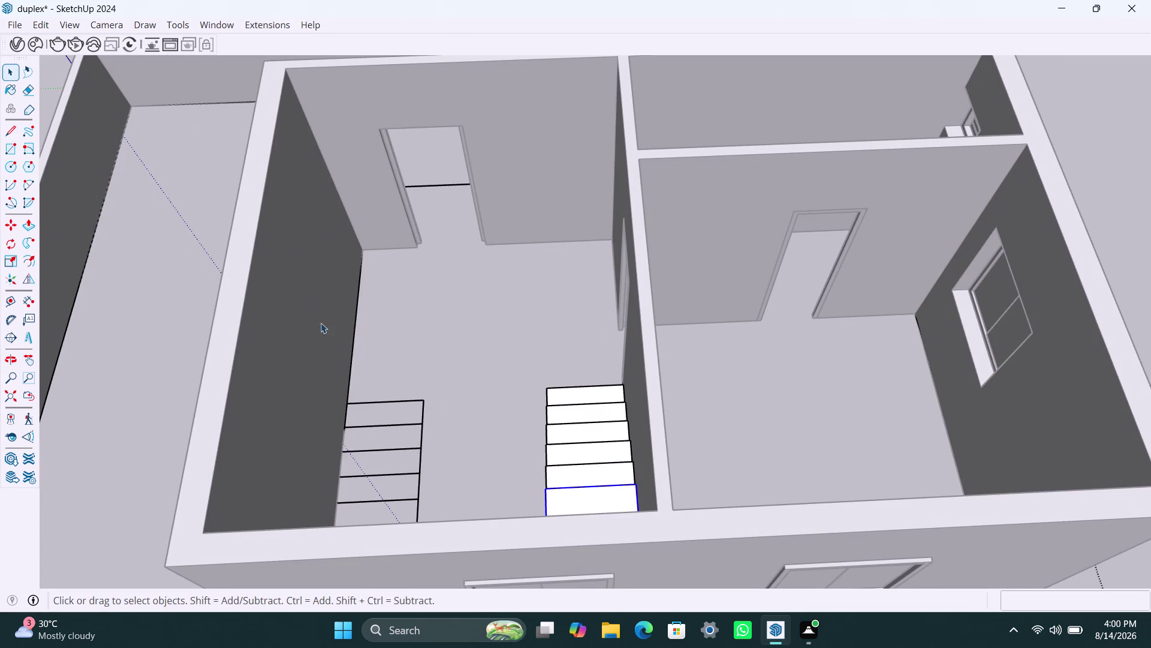
scroll(up, 3)
middle_drag(564, 529, 927, 495)
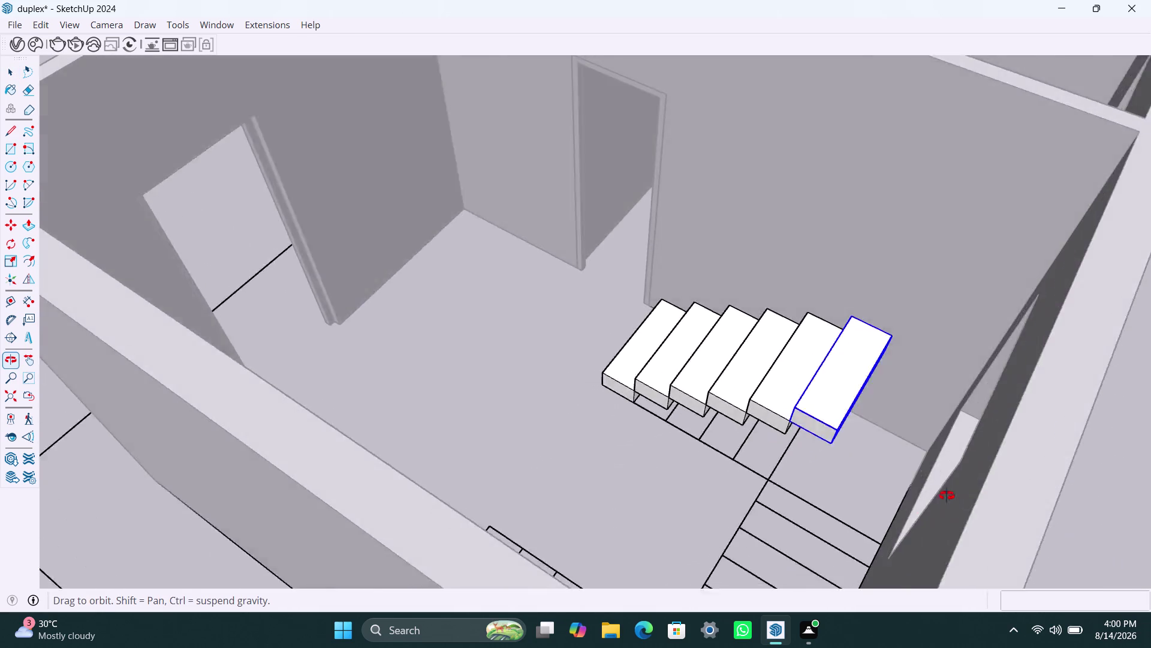
middle_drag(927, 496, 956, 494)
scroll(up, 3)
middle_drag(873, 419, 784, 389)
scroll(up, 3)
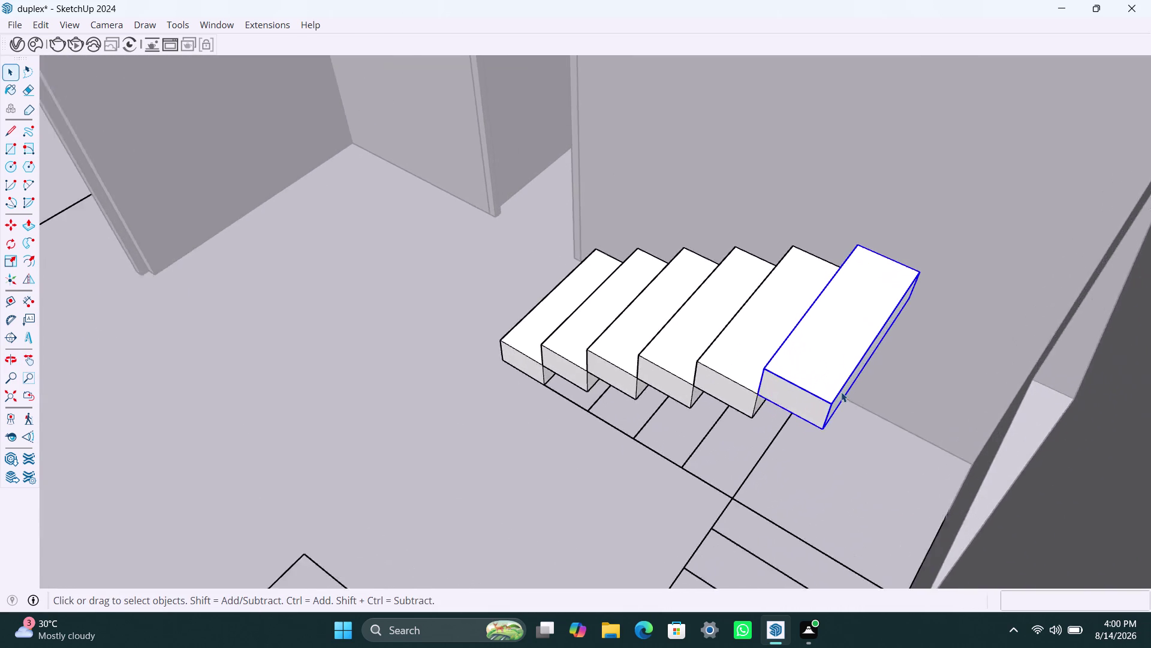
scroll(up, 3)
Inside the top step component, push/pull its side face out 2' into a landing.
click(844, 394)
click(845, 393)
click(840, 394)
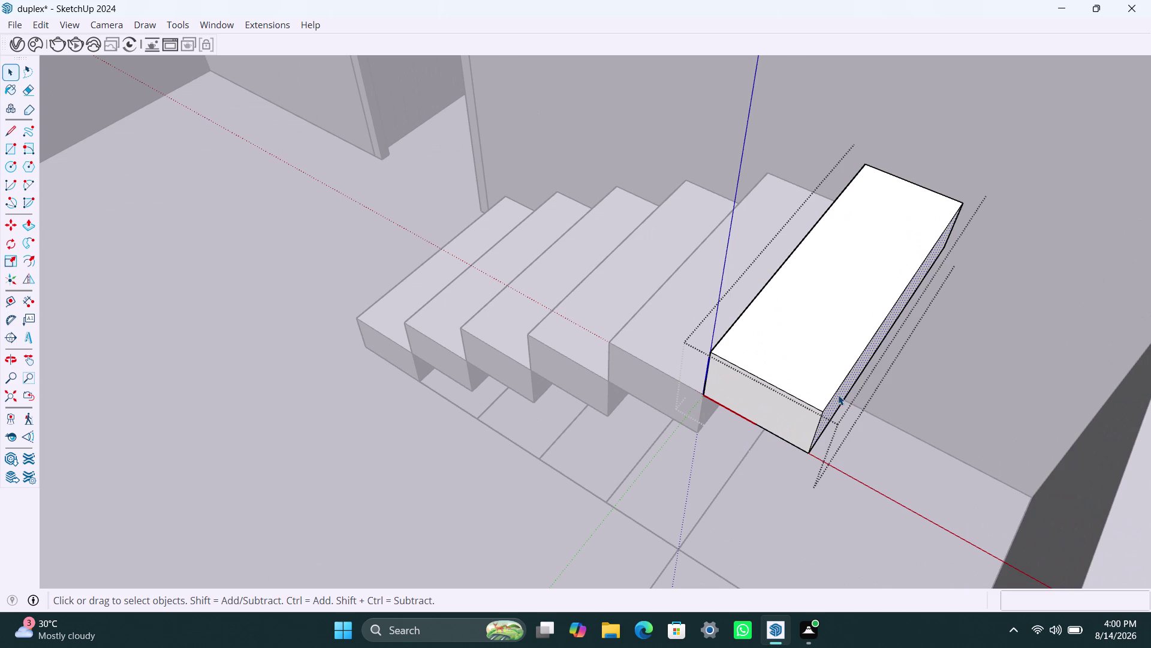
key(p)
click(839, 394)
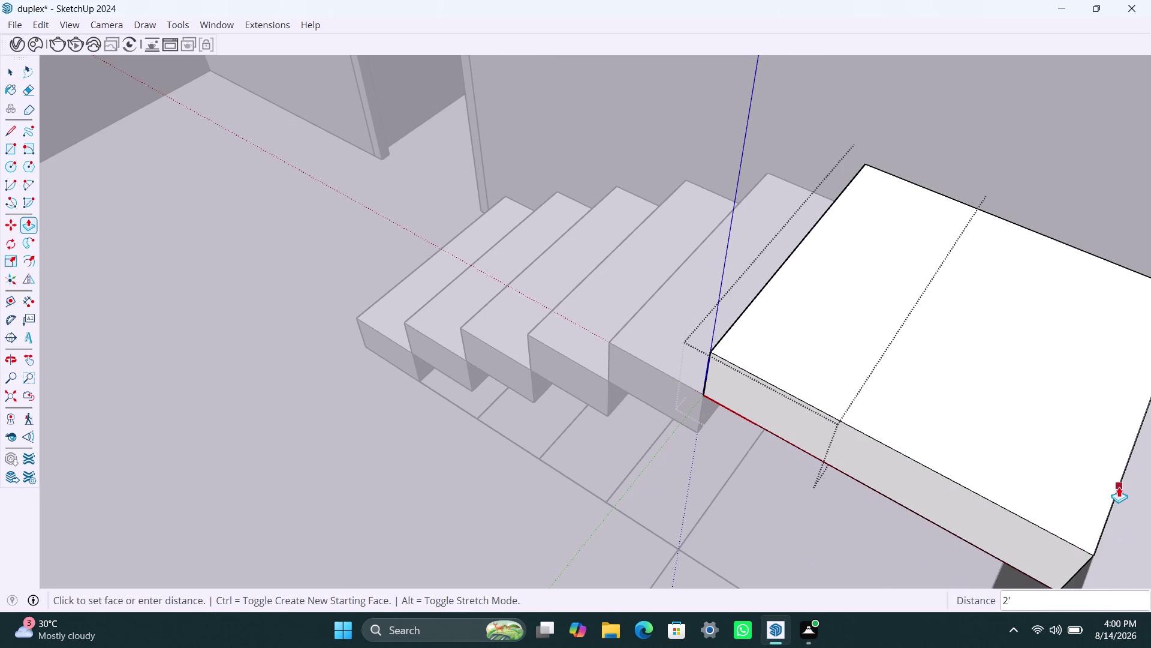
click(1119, 487)
Exit the top step component, inspect the landing, and select the step below.
scroll(down, 3)
scroll(down, 3)
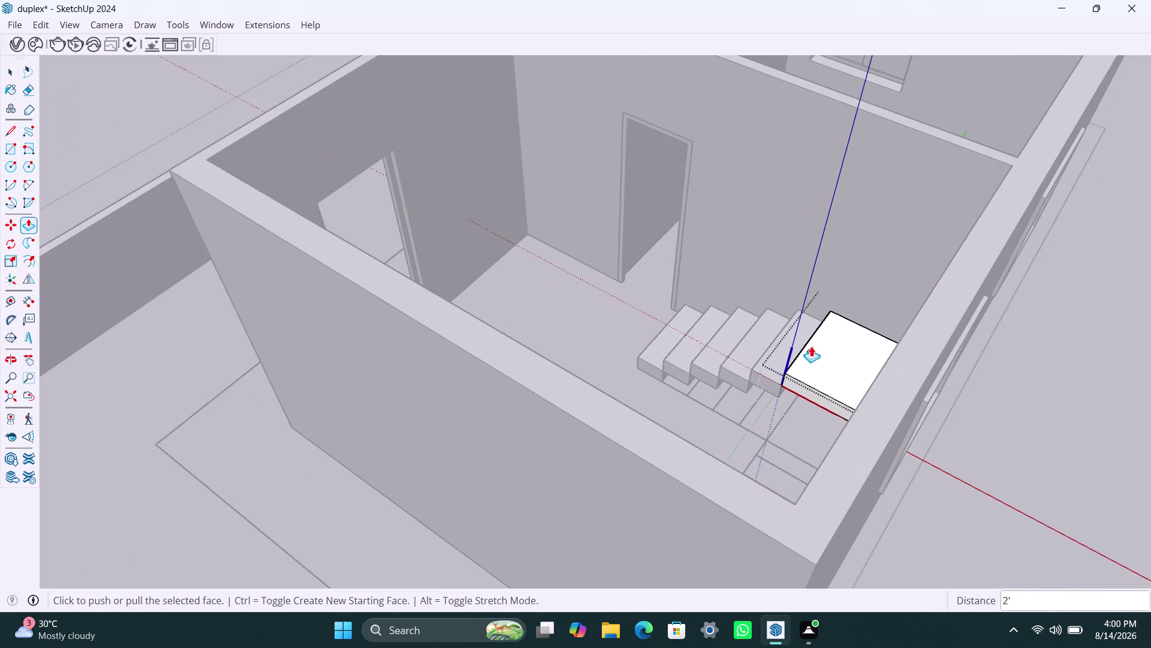
middle_drag(811, 343, 808, 373)
click(1066, 385)
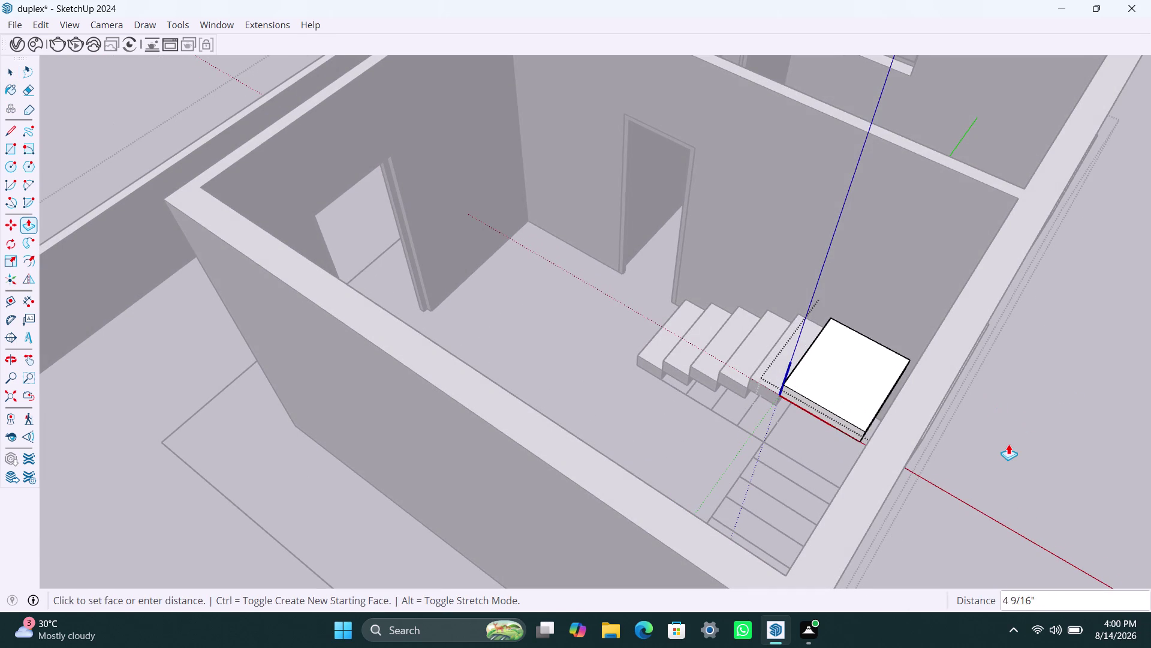
key(Escape)
key(space)
click(1002, 443)
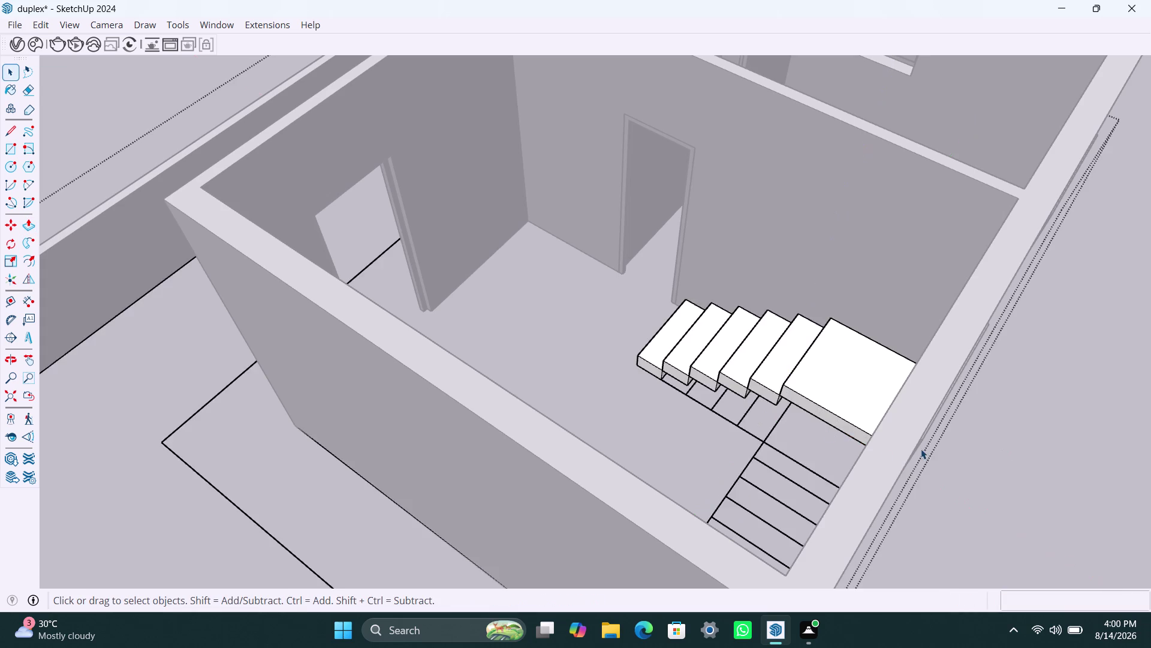
scroll(down, 3)
middle_drag(765, 366, 867, 438)
scroll(up, 3)
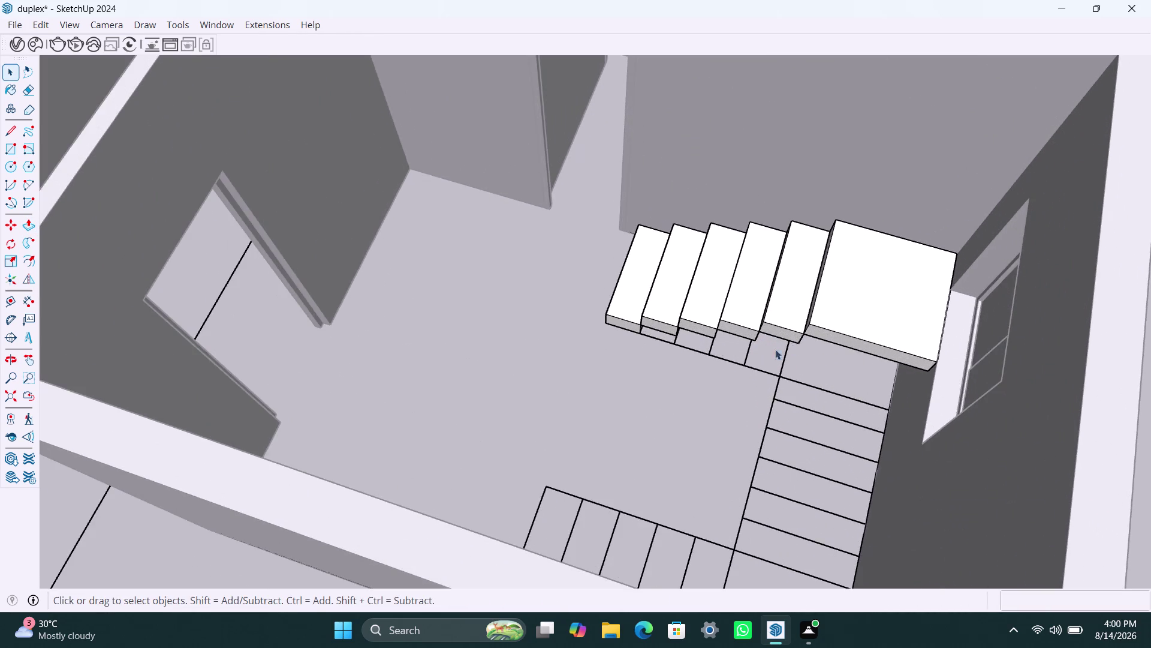
scroll(up, 3)
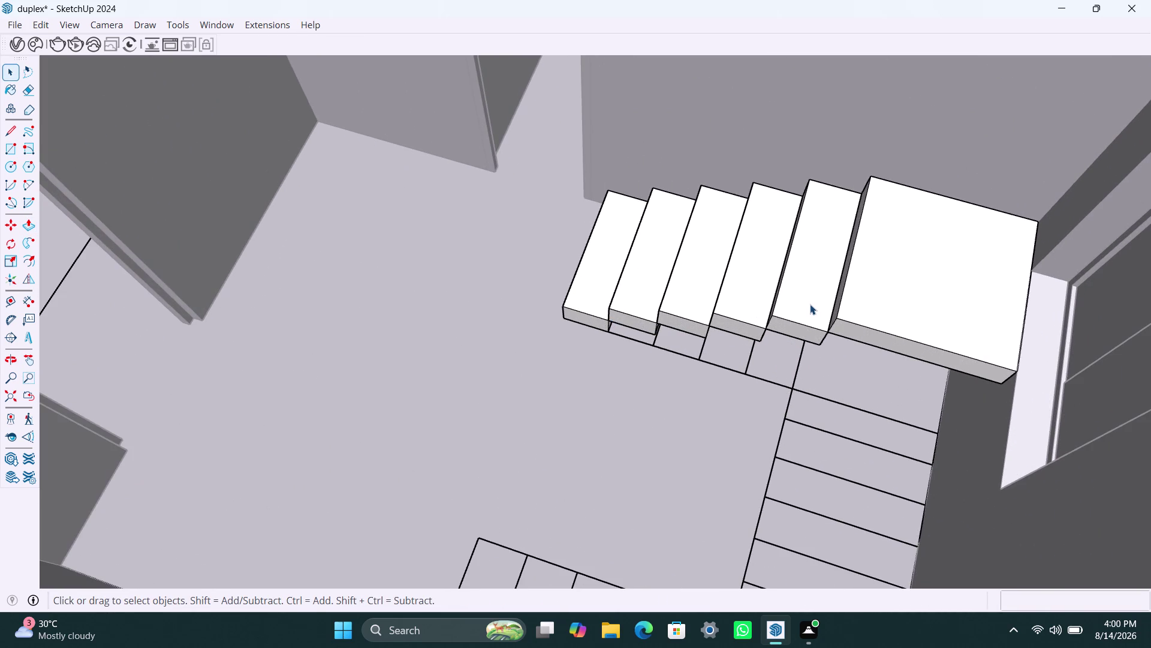
click(811, 304)
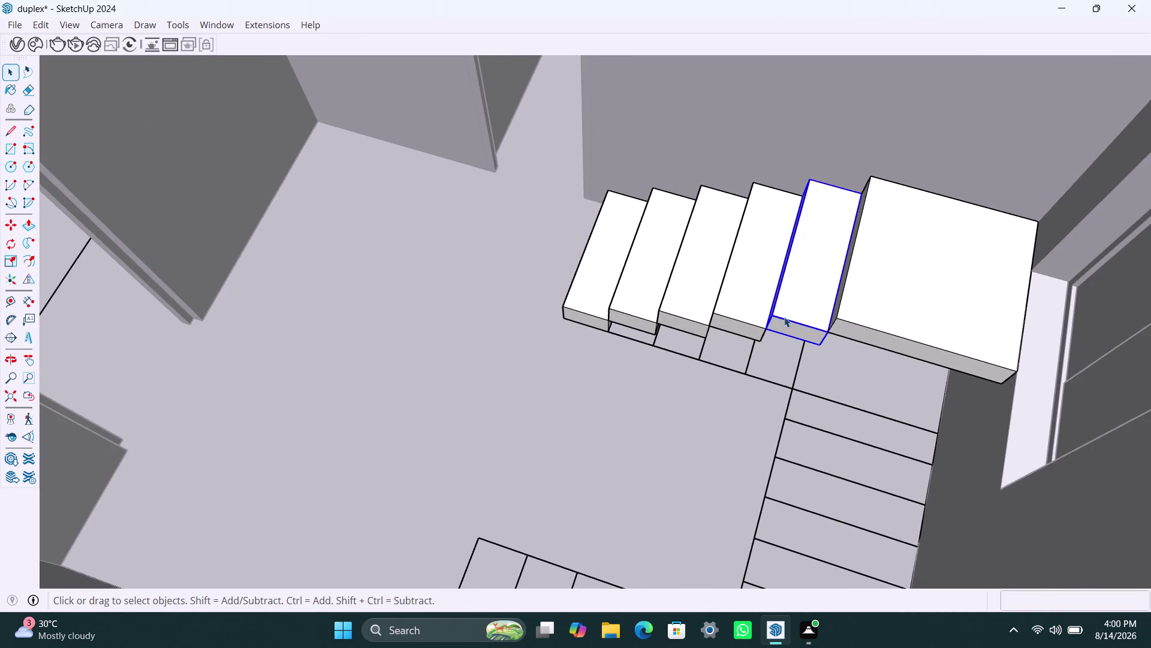
Copy a step down onto the floor beside the flight.
key(m)
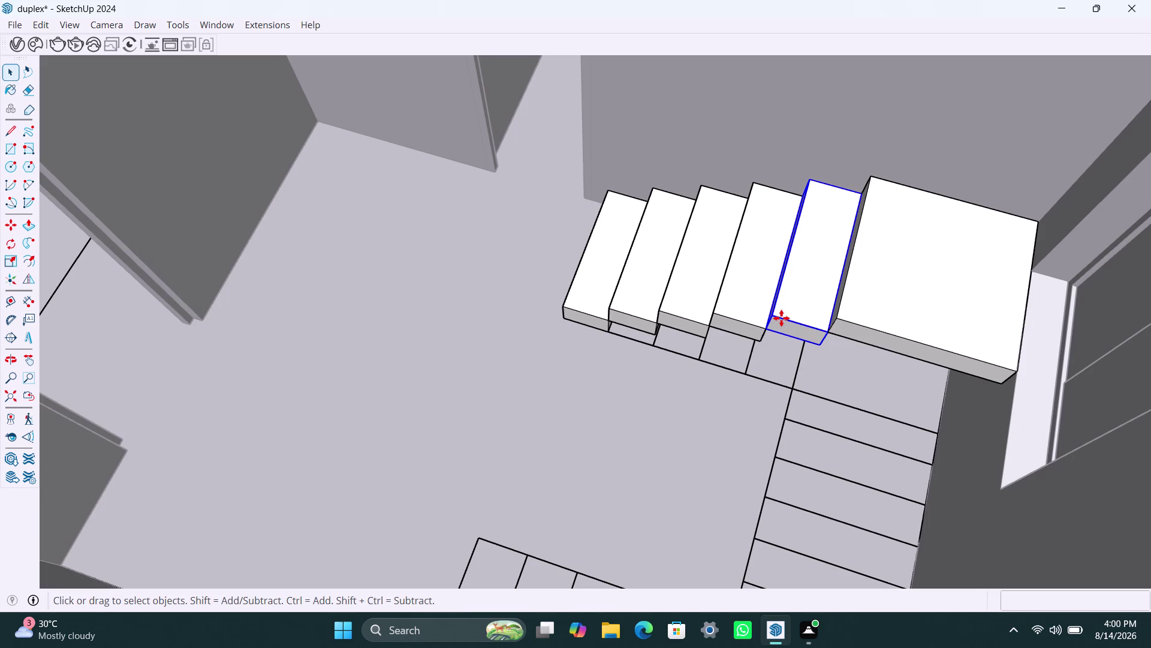
click(781, 318)
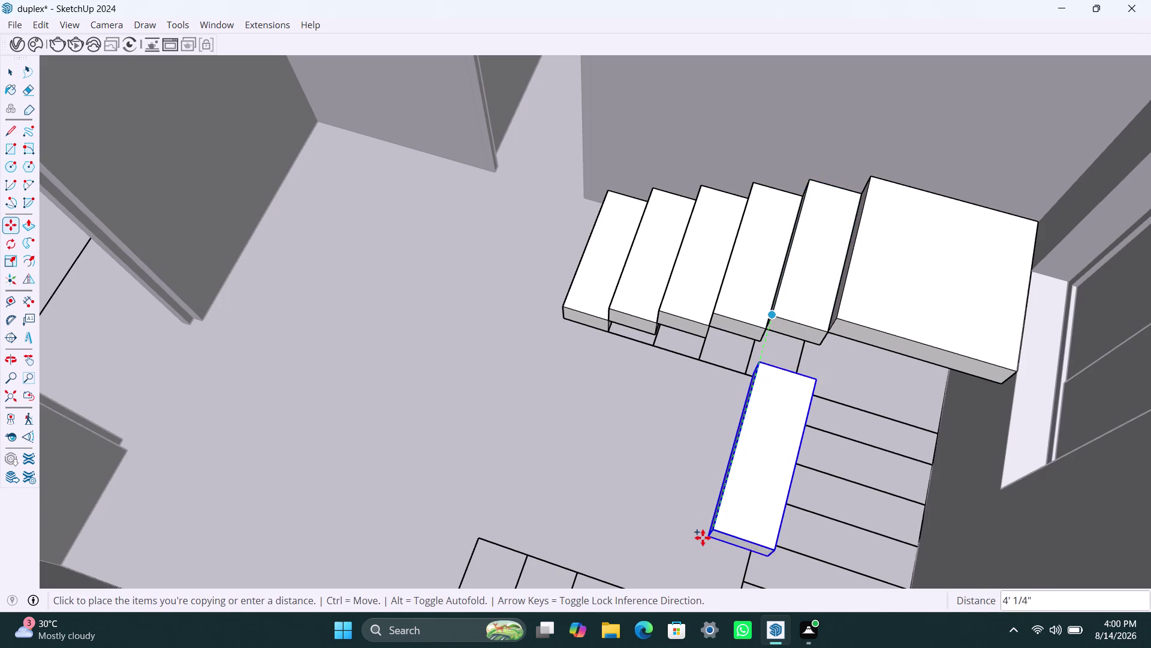
click(701, 536)
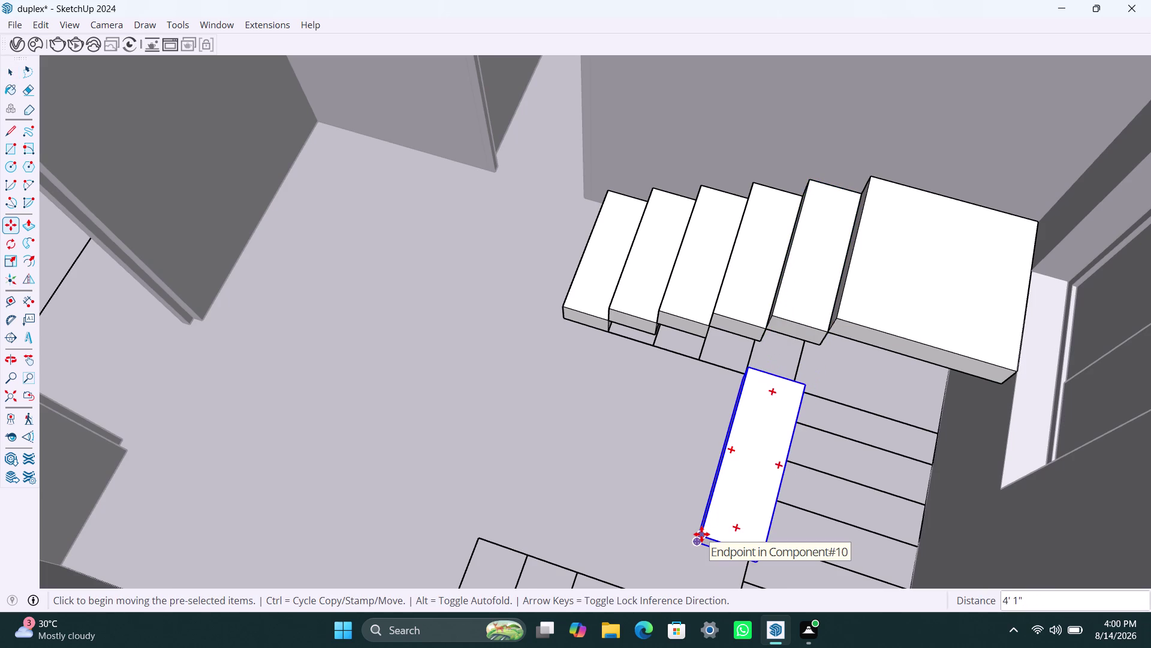
click(9, 238)
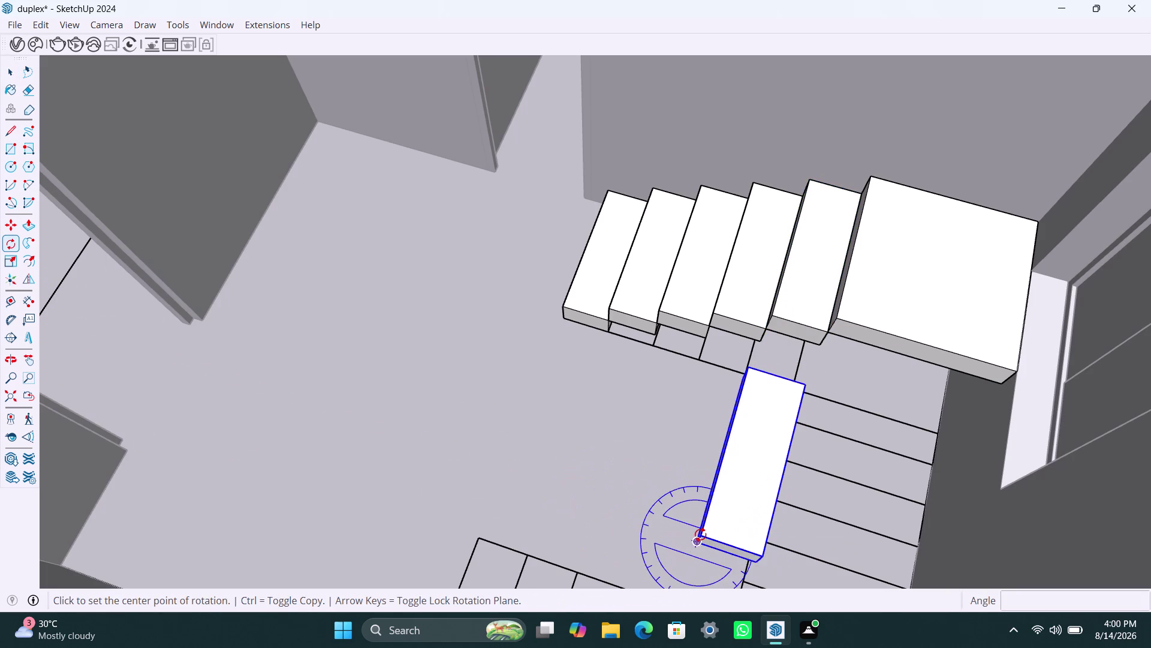
Rotate the copied step 90 degrees about its corner.
click(696, 540)
click(758, 562)
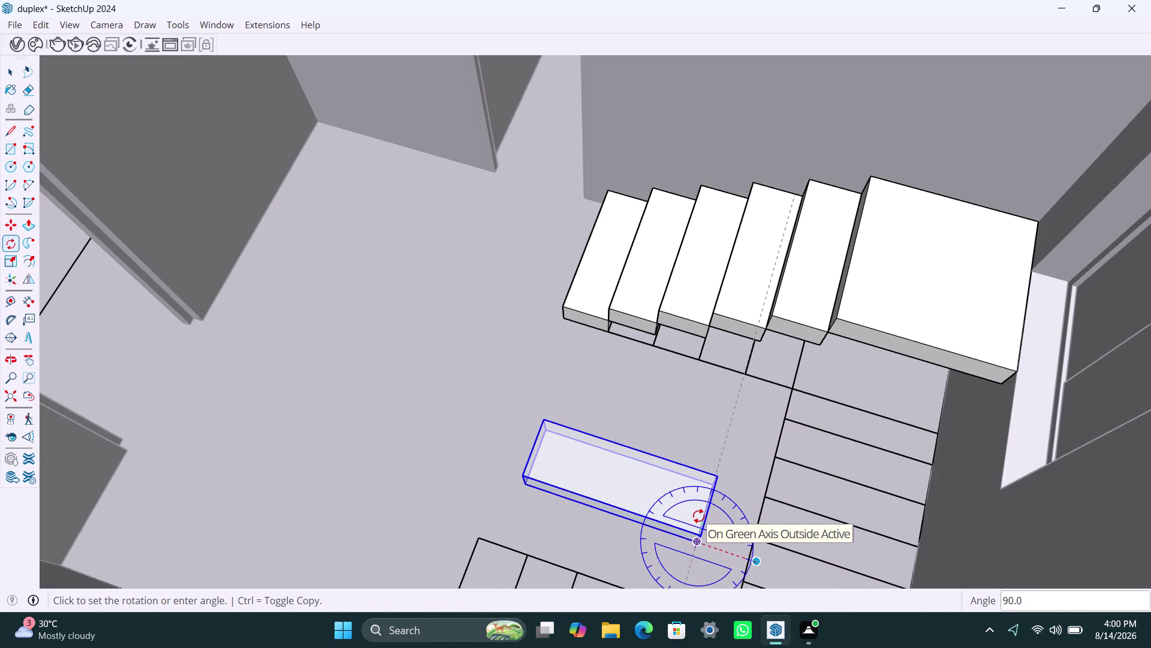
text(90)
key(Return)
key(space)
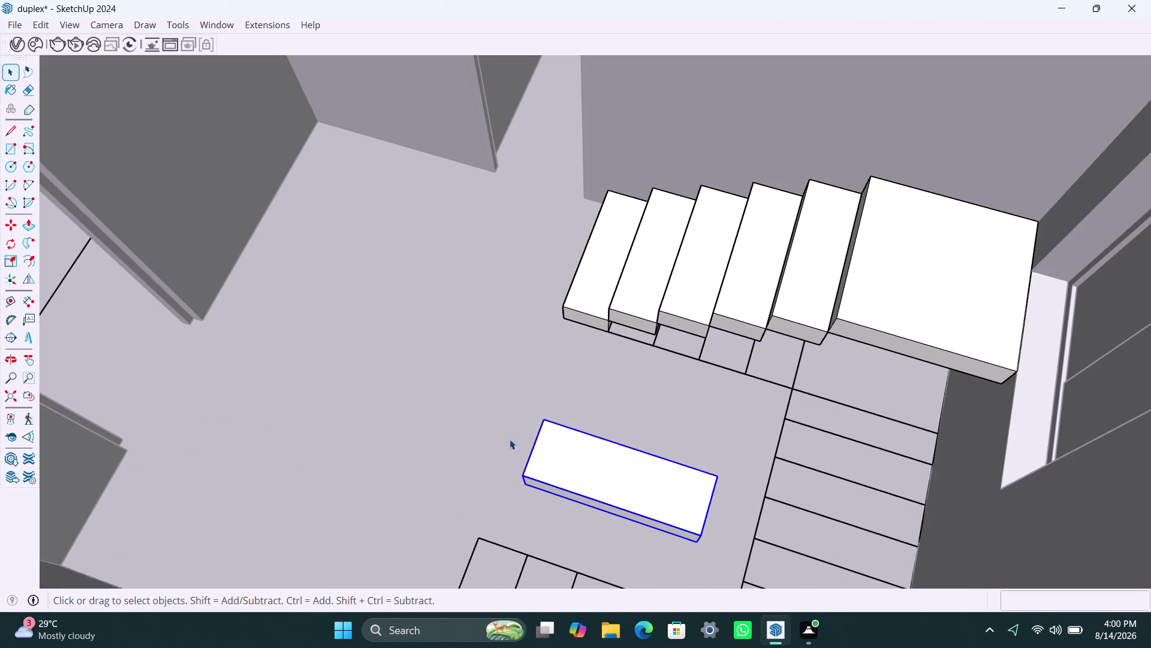
click(485, 424)
scroll(up, 3)
middle_drag(662, 501, 666, 467)
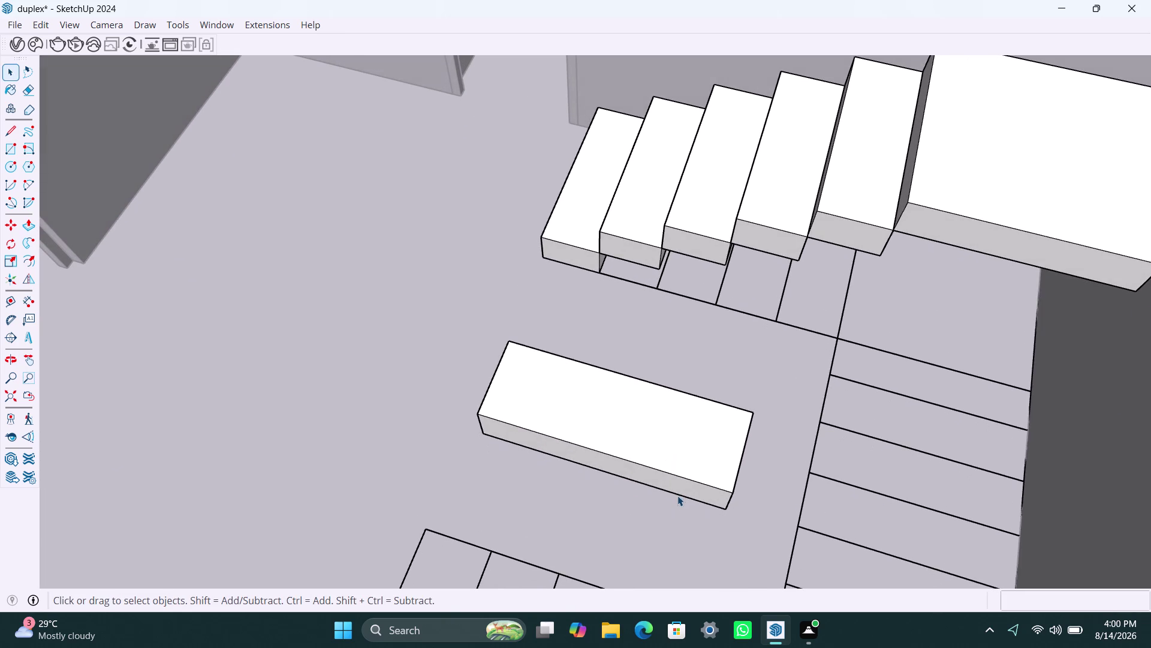
Move the loose tread block beside the top of the flight.
key(m)
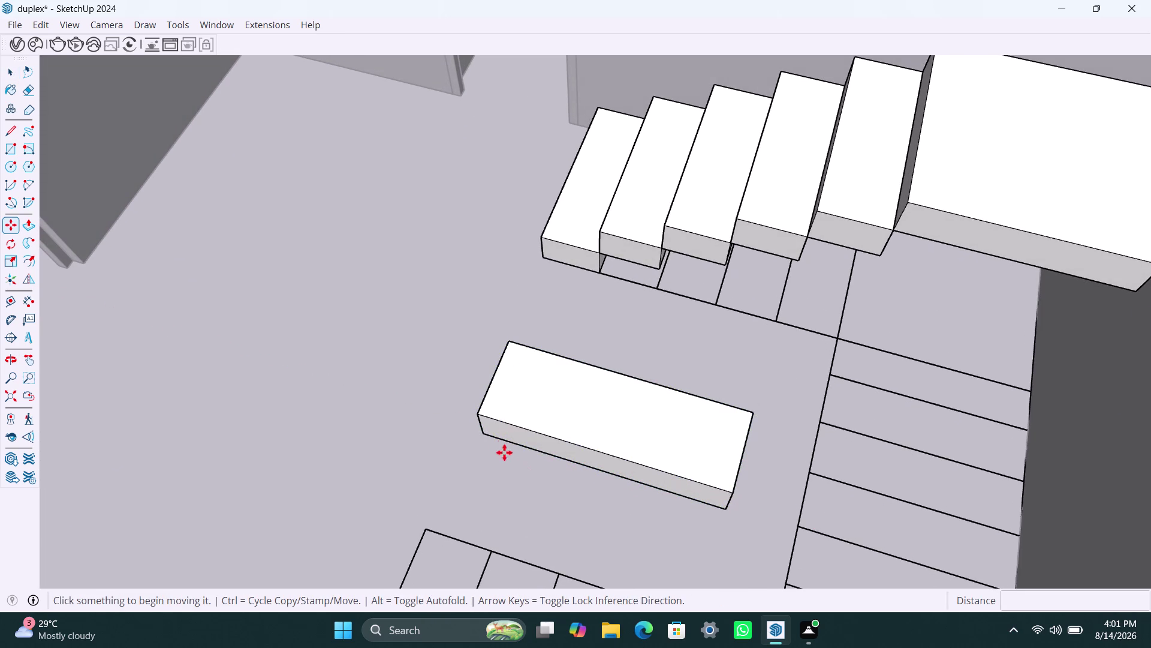
middle_drag(488, 414, 900, 464)
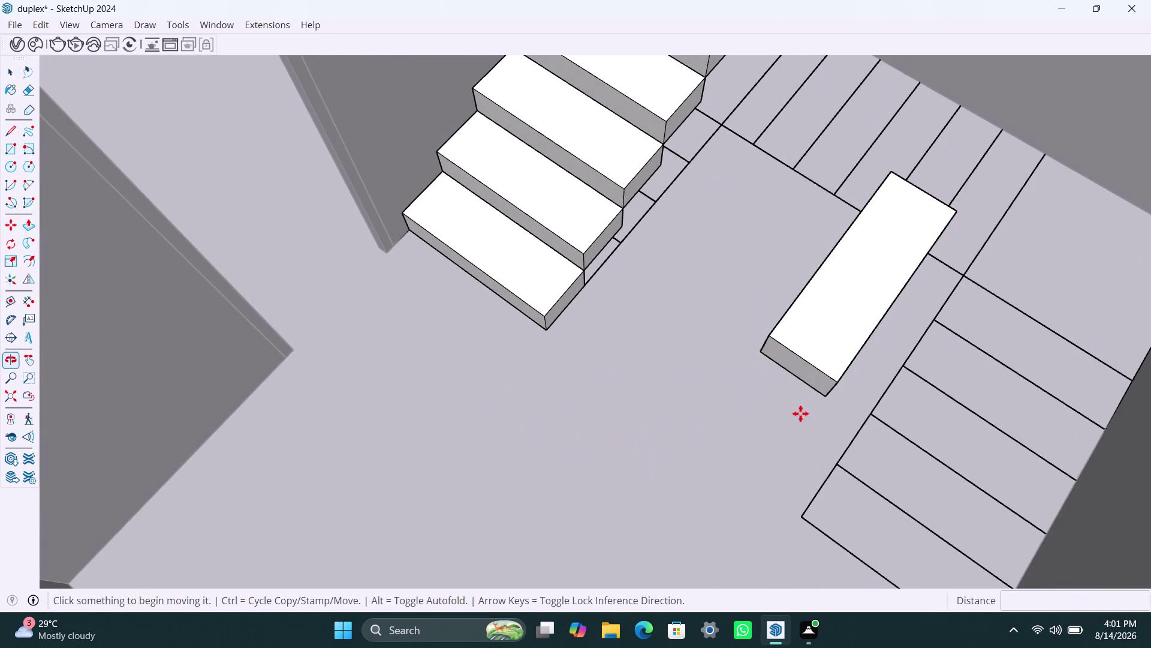
click(759, 354)
scroll(down, 3)
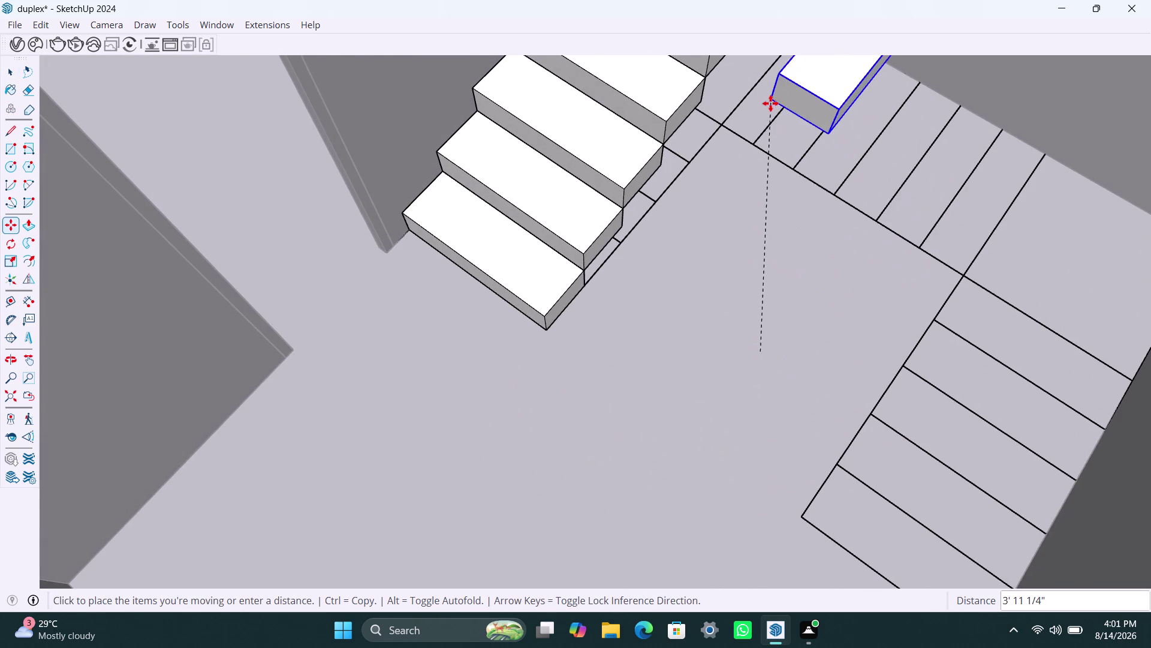
scroll(down, 3)
middle_drag(769, 104, 652, 366)
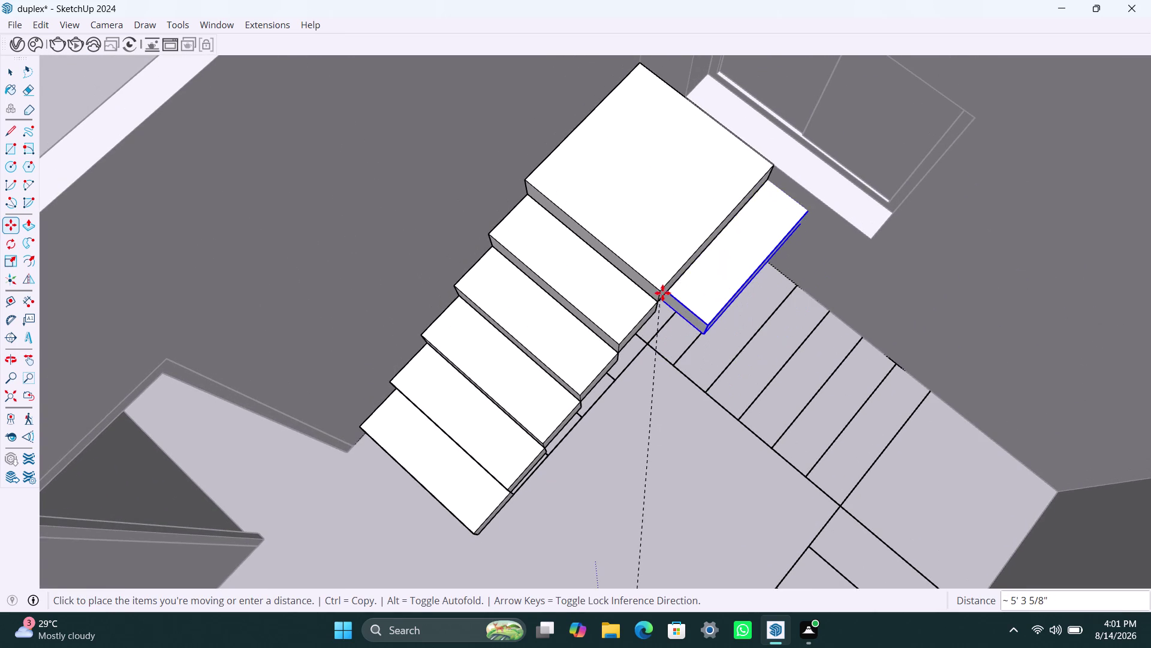
click(662, 293)
scroll(down, 3)
middle_drag(633, 449, 909, 326)
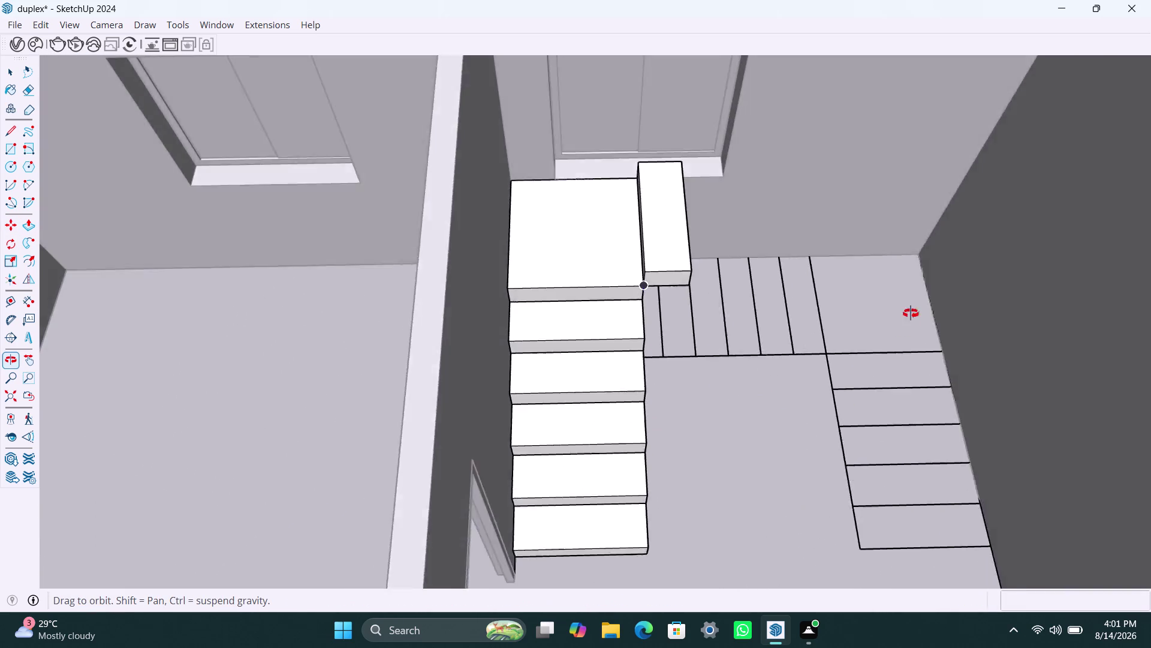
middle_drag(909, 327, 878, 270)
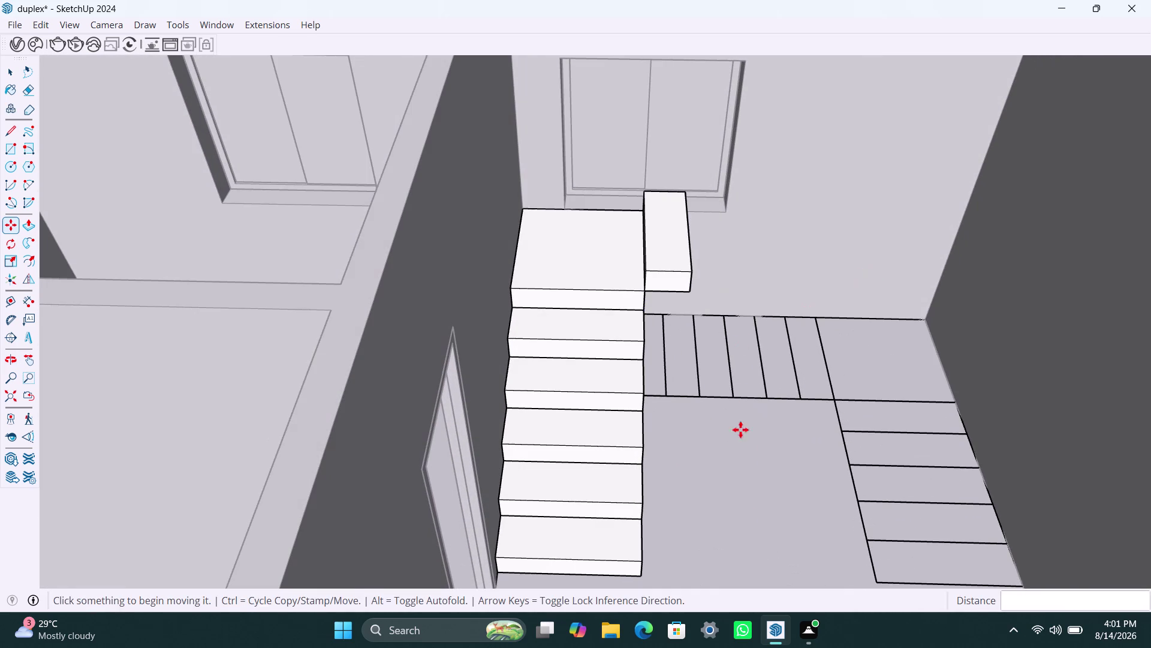
Select the tread block beside the landing.
key(space)
click(742, 535)
scroll(down, 3)
middle_drag(664, 346, 598, 457)
scroll(up, 3)
click(592, 407)
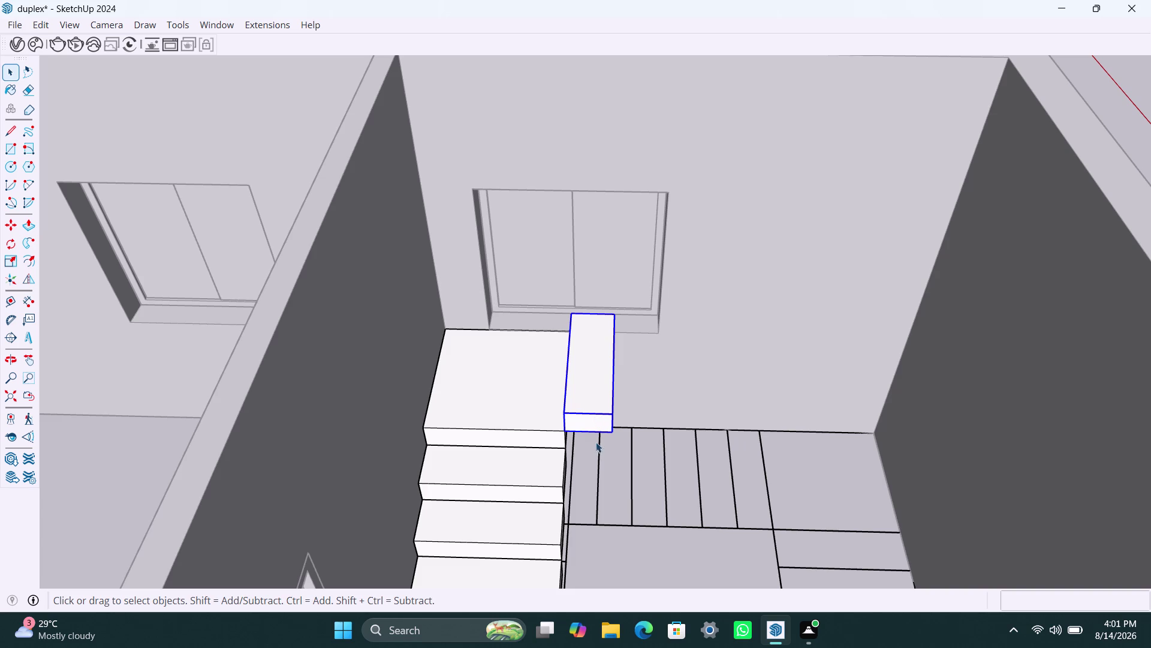
Copy the tread one step up and array it x4, then undo the result.
key(m)
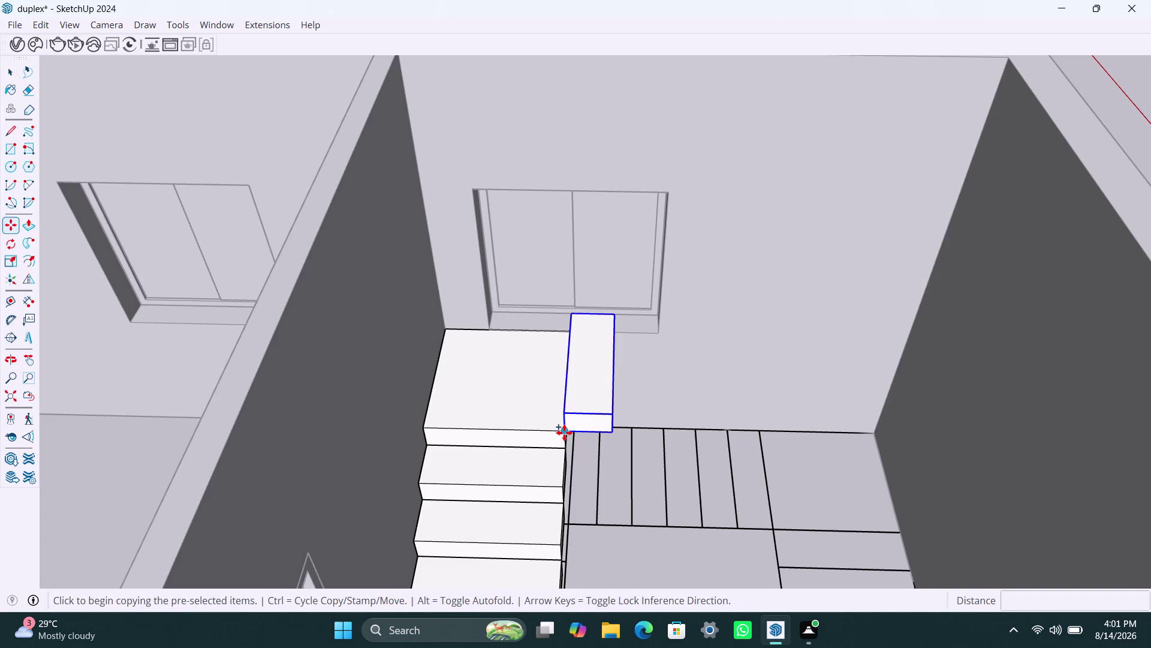
click(564, 432)
click(612, 413)
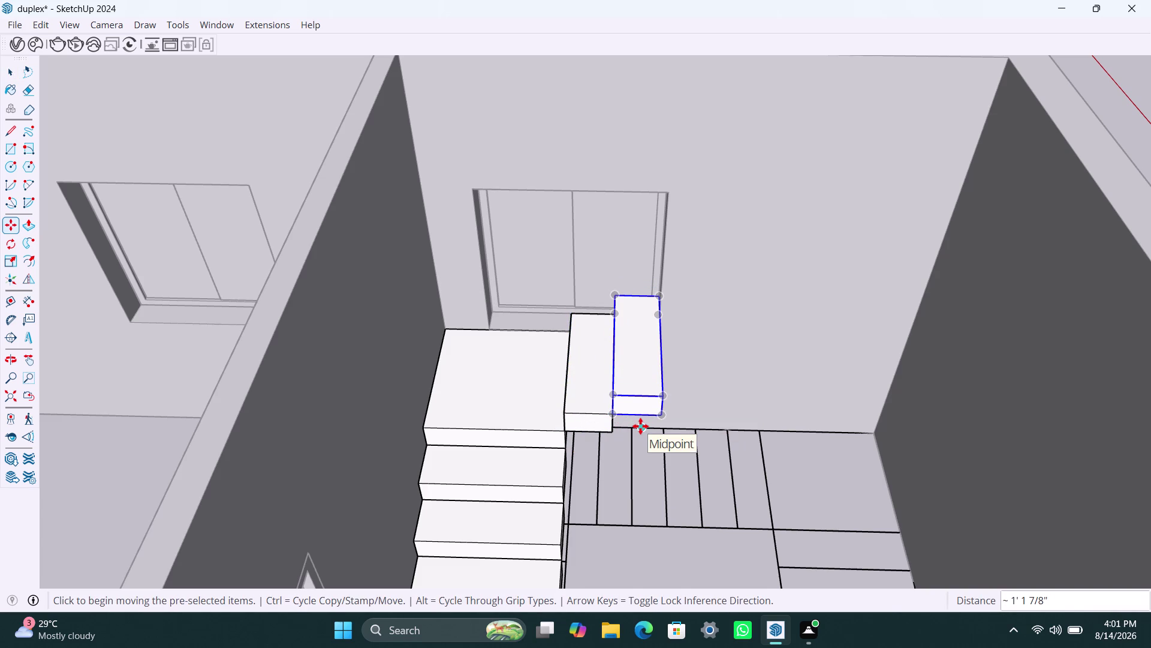
key(x)
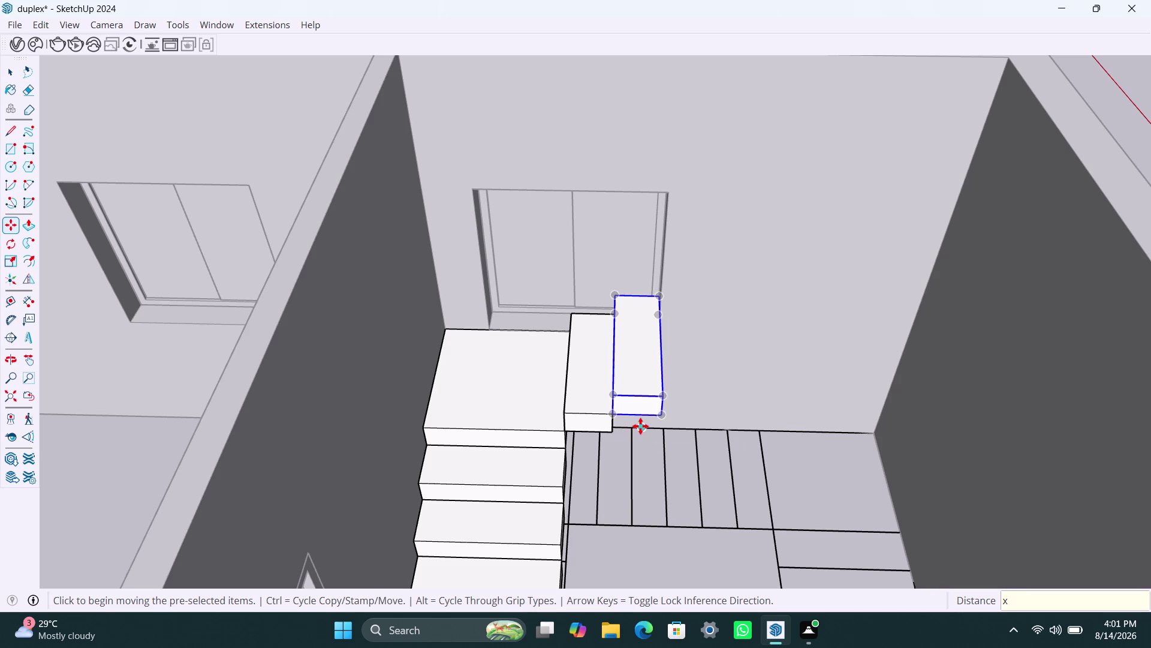
key(4)
key(Return)
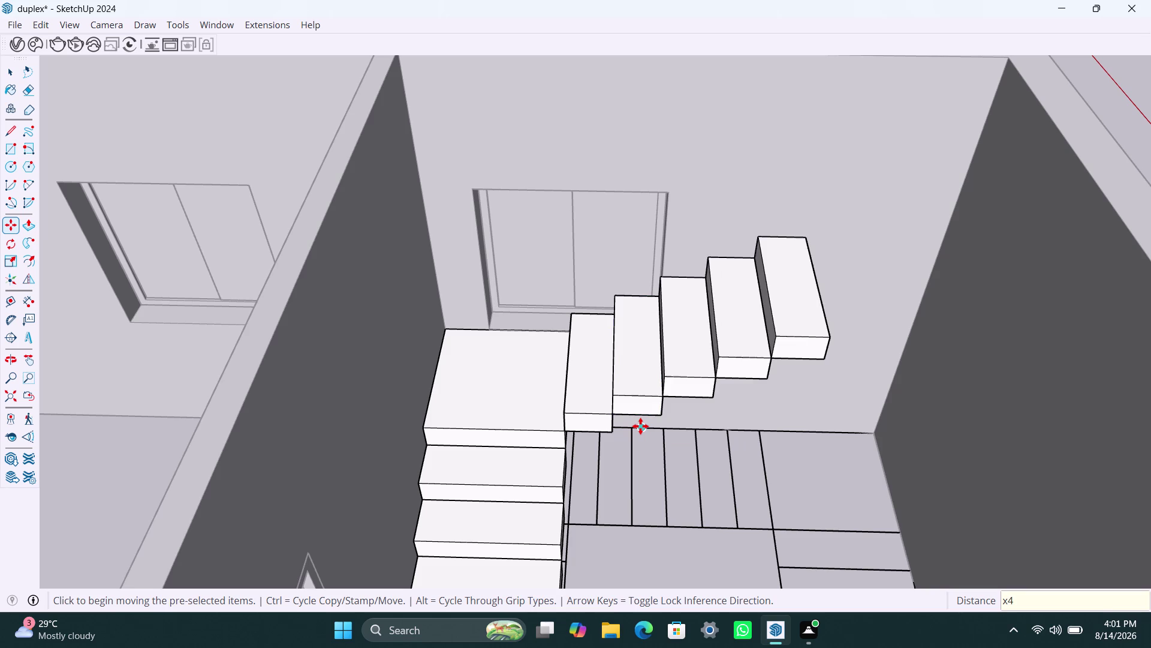
key(space)
scroll(down, 3)
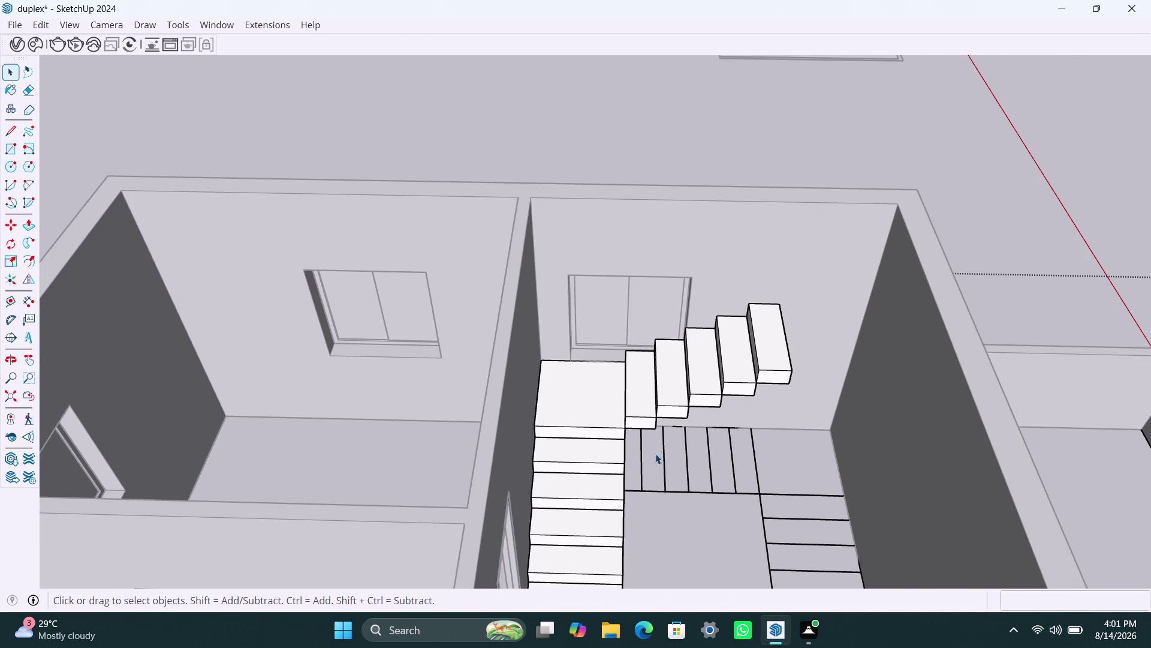
scroll(down, 3)
scroll(up, 3)
key(ctrl+z)
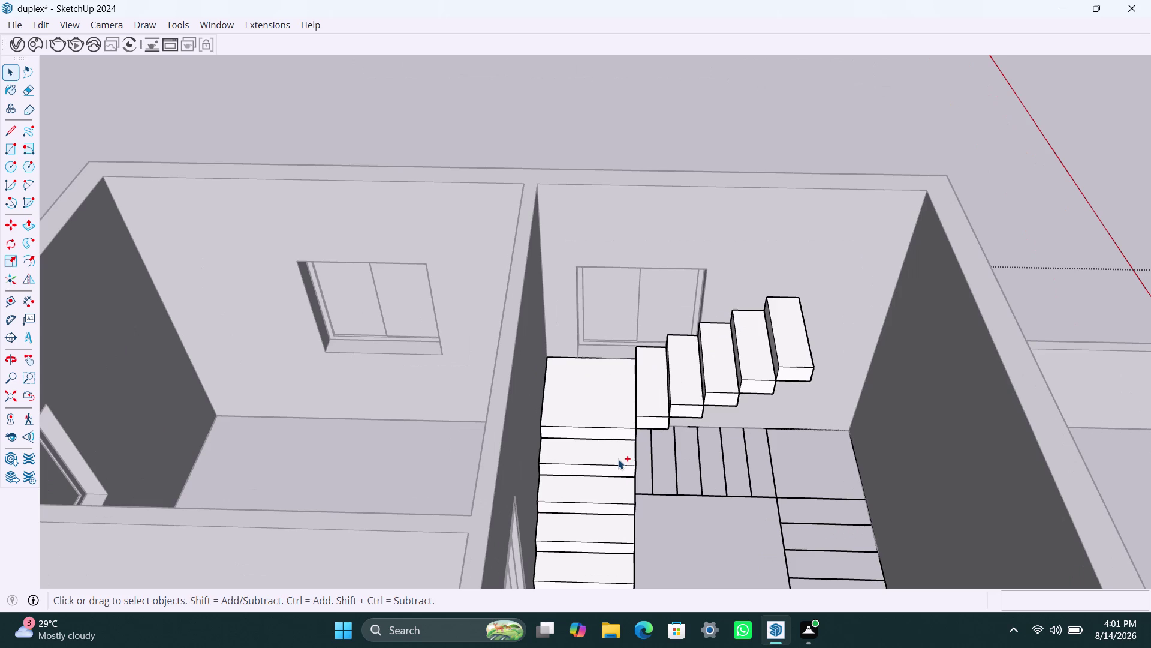
Copy the first tread one step up and array it x5 for six steps.
click(645, 406)
key(m)
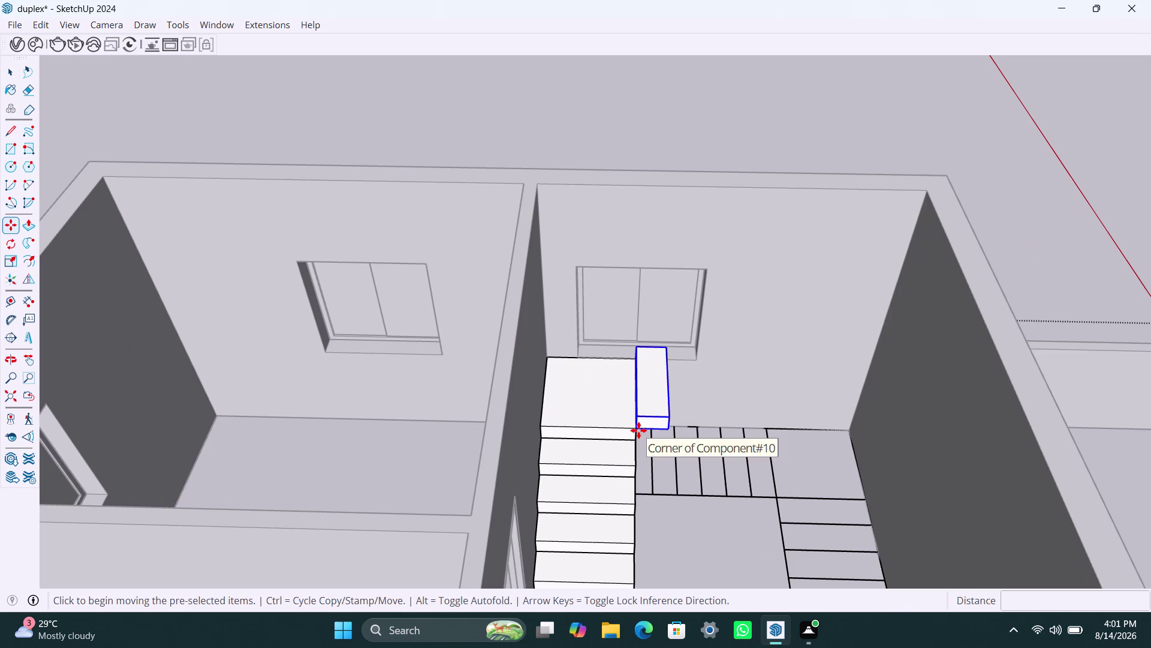
click(940, 288)
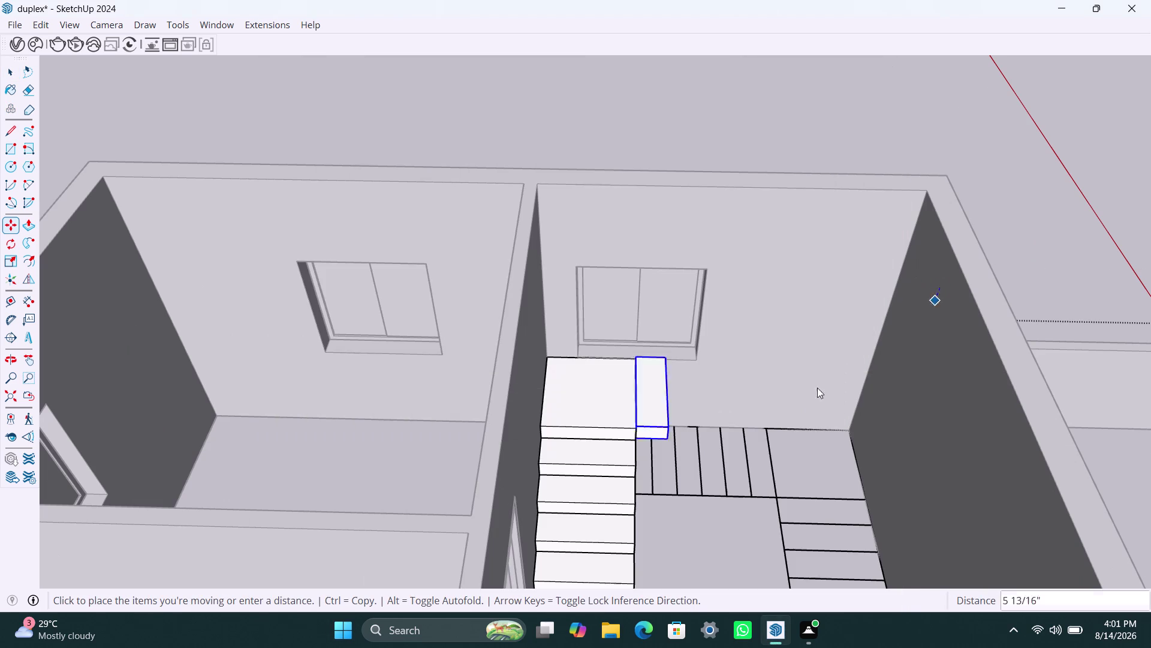
key(Escape)
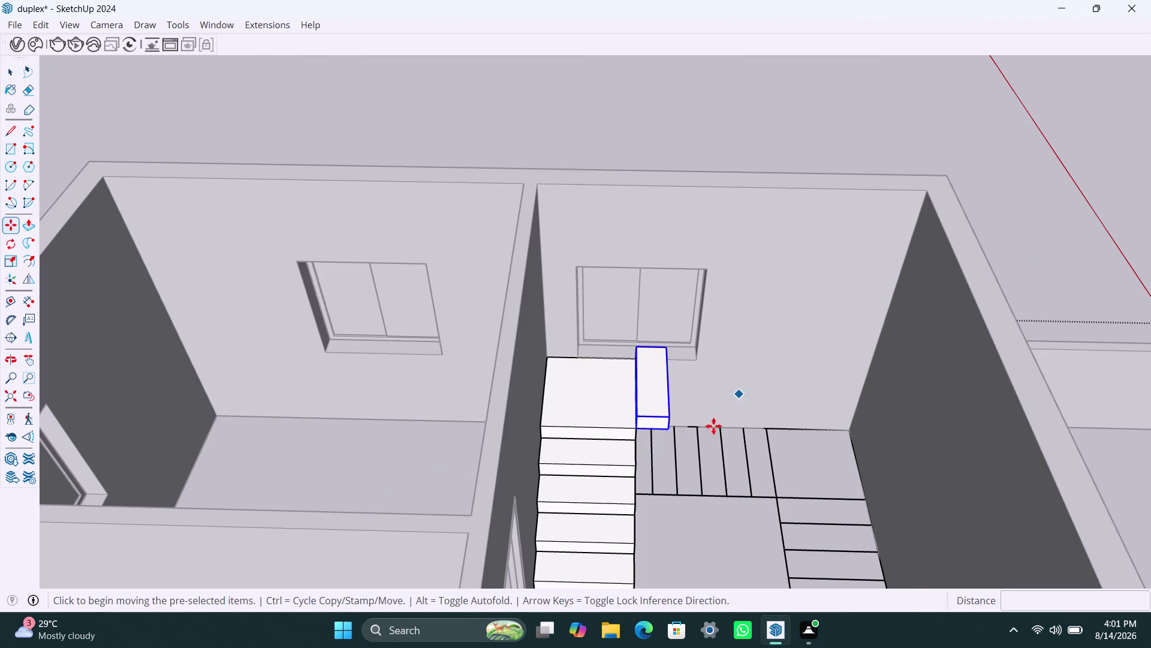
click(639, 432)
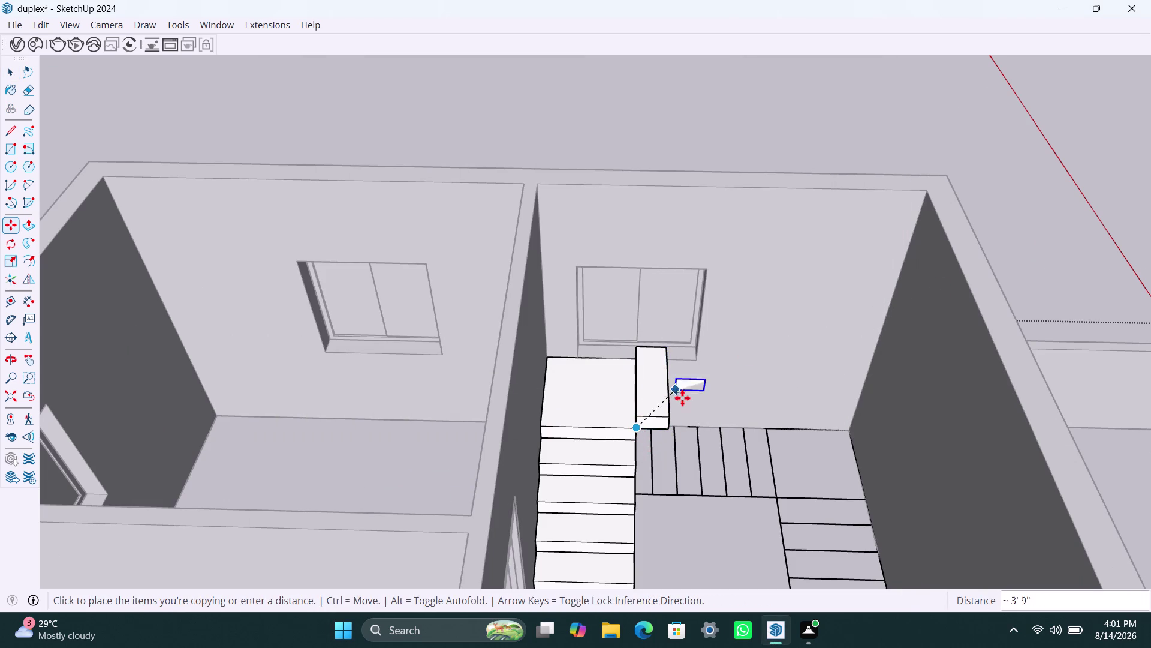
click(673, 416)
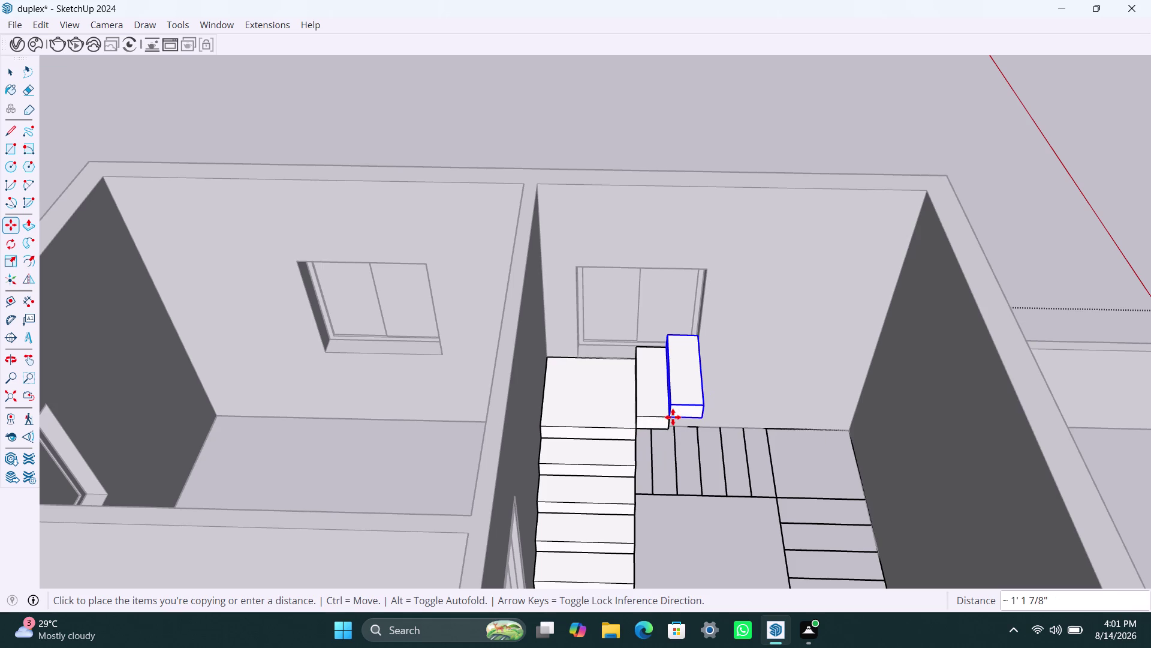
key(x)
key(5)
key(Return)
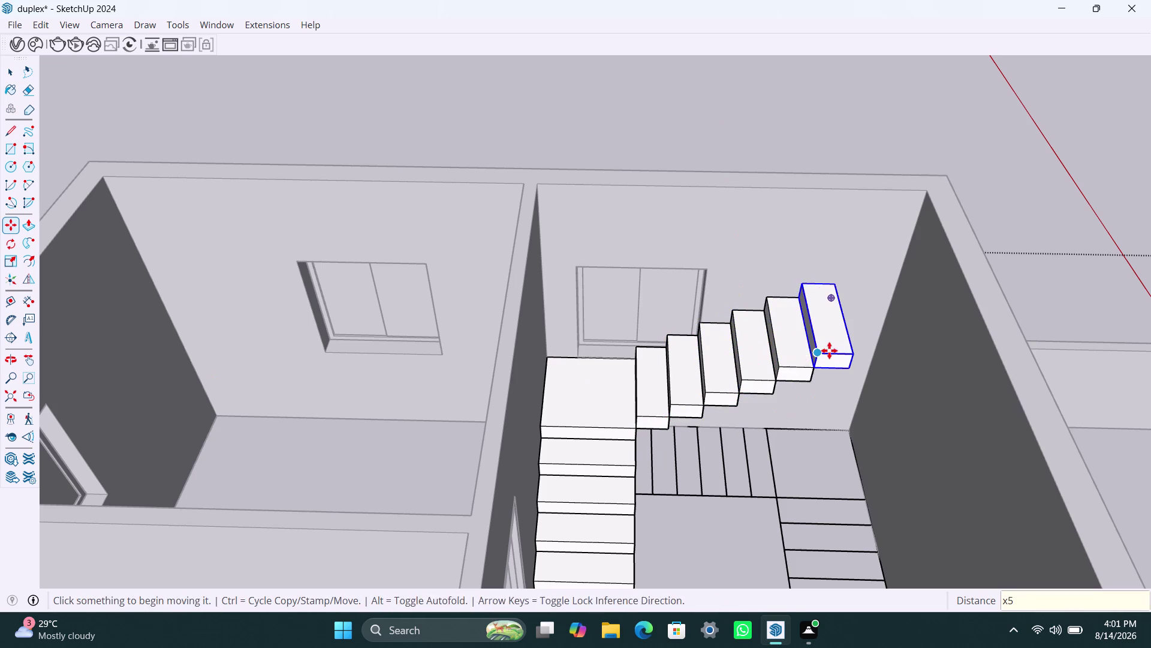
Select the topmost step block and bring up its context menu.
key(space)
click(829, 343)
right_click(830, 345)
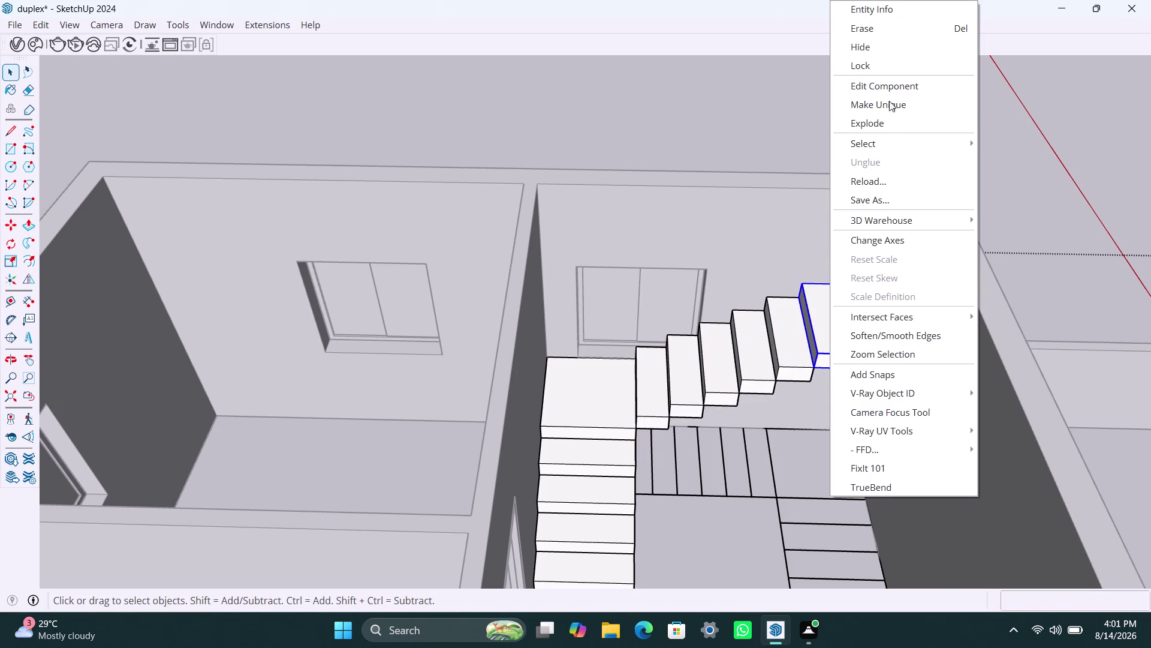
Make the top step a unique component.
click(890, 100)
scroll(up, 3)
scroll(up, 3)
middle_drag(849, 372, 844, 373)
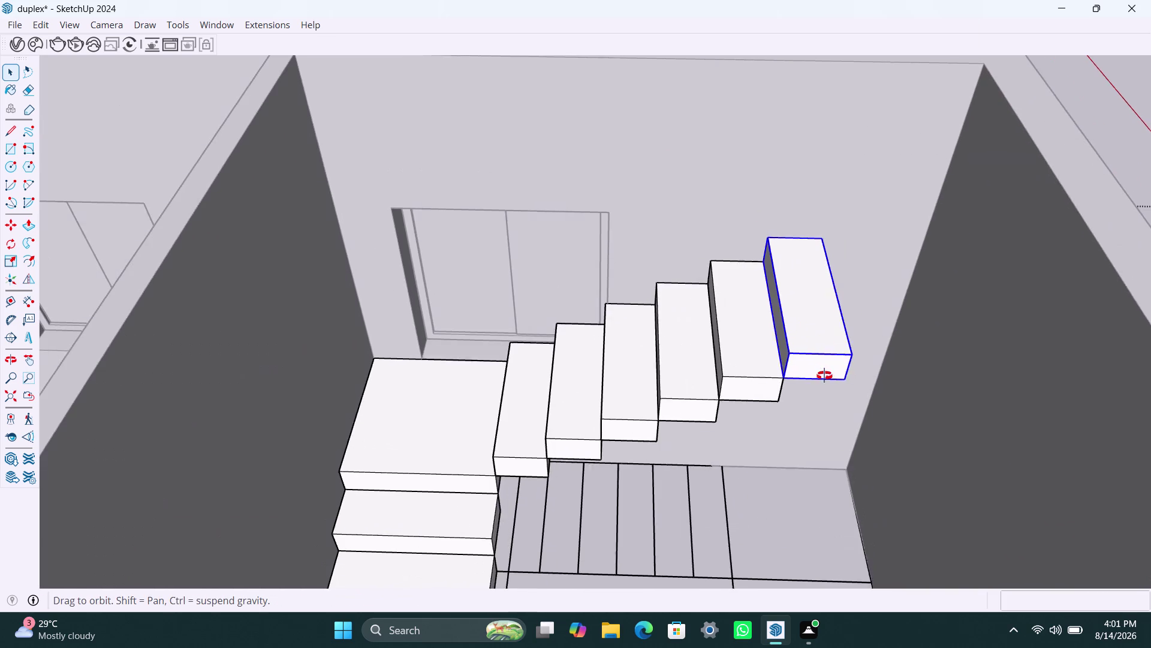
middle_drag(844, 372, 676, 361)
scroll(up, 3)
Push/pull the top step's side face out about 1'10" into a landing.
double_click(735, 391)
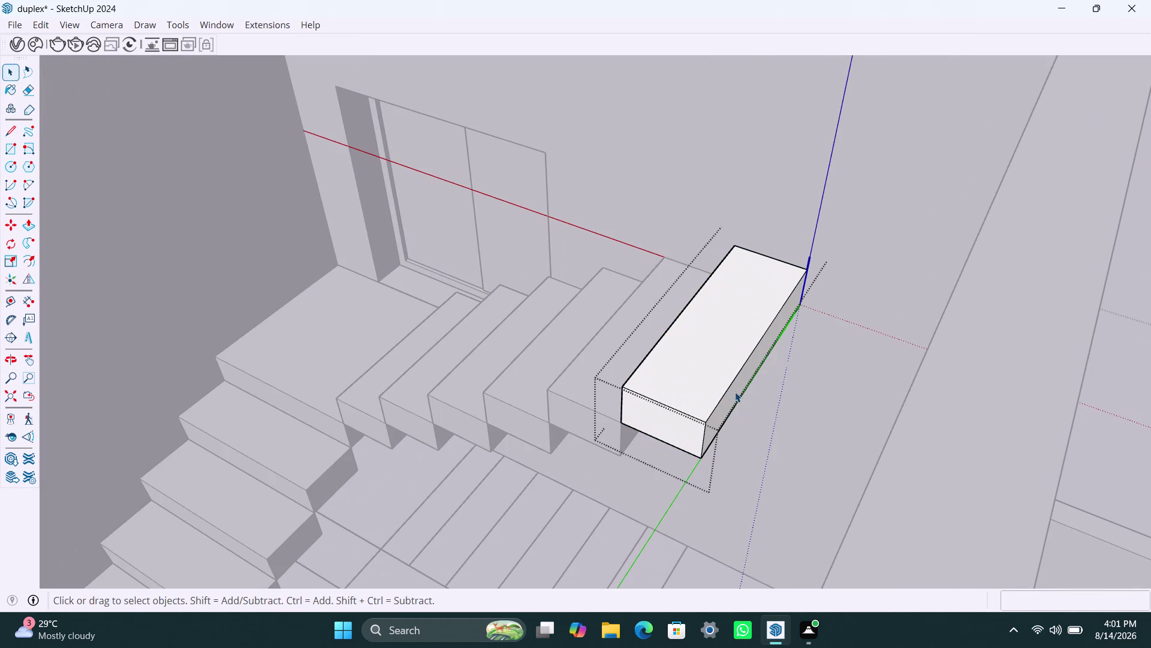
click(735, 391)
click(735, 391)
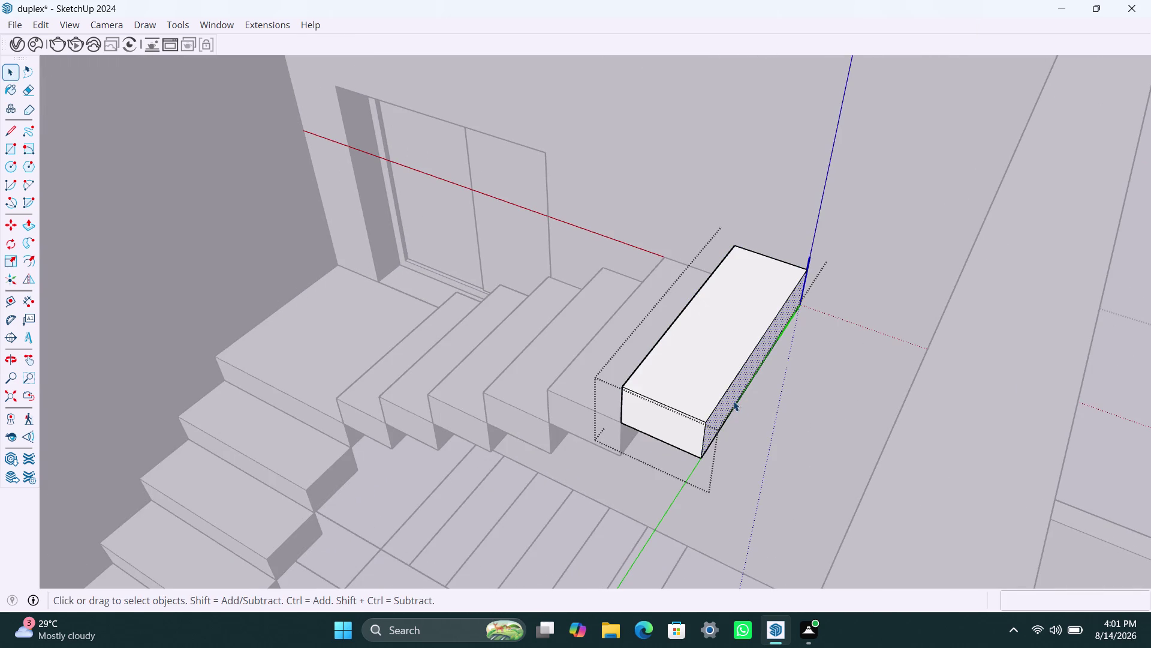
key(p)
click(734, 401)
click(904, 446)
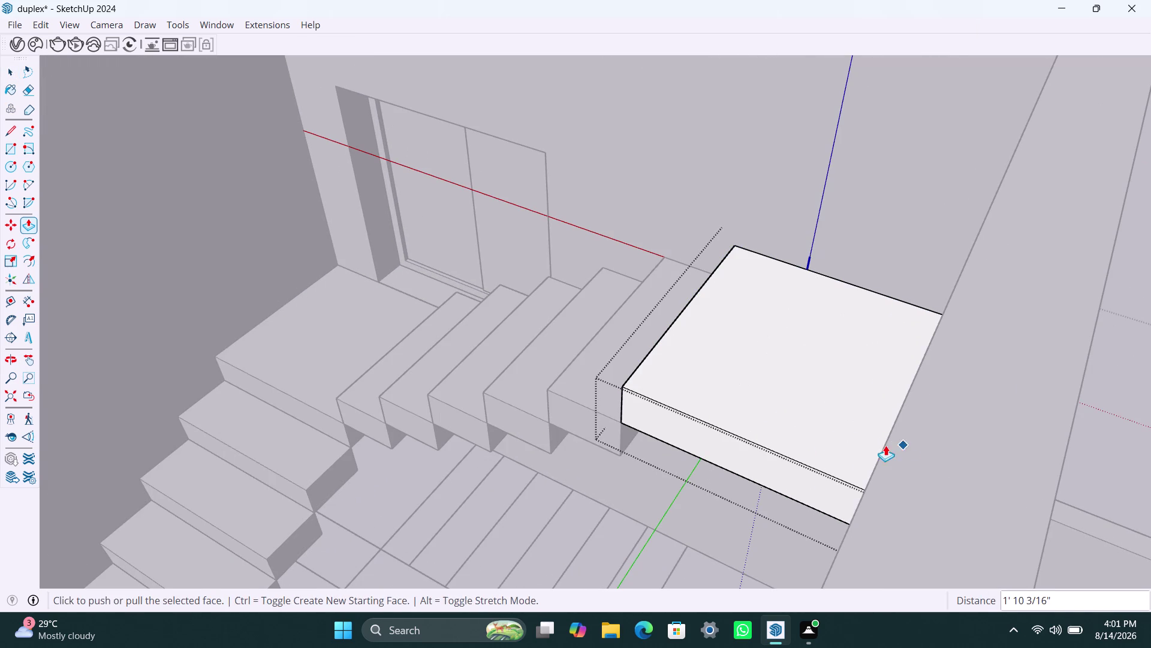
Orbit around the stairs to review the widened landing.
scroll(down, 3)
middle_drag(758, 443, 998, 458)
scroll(down, 3)
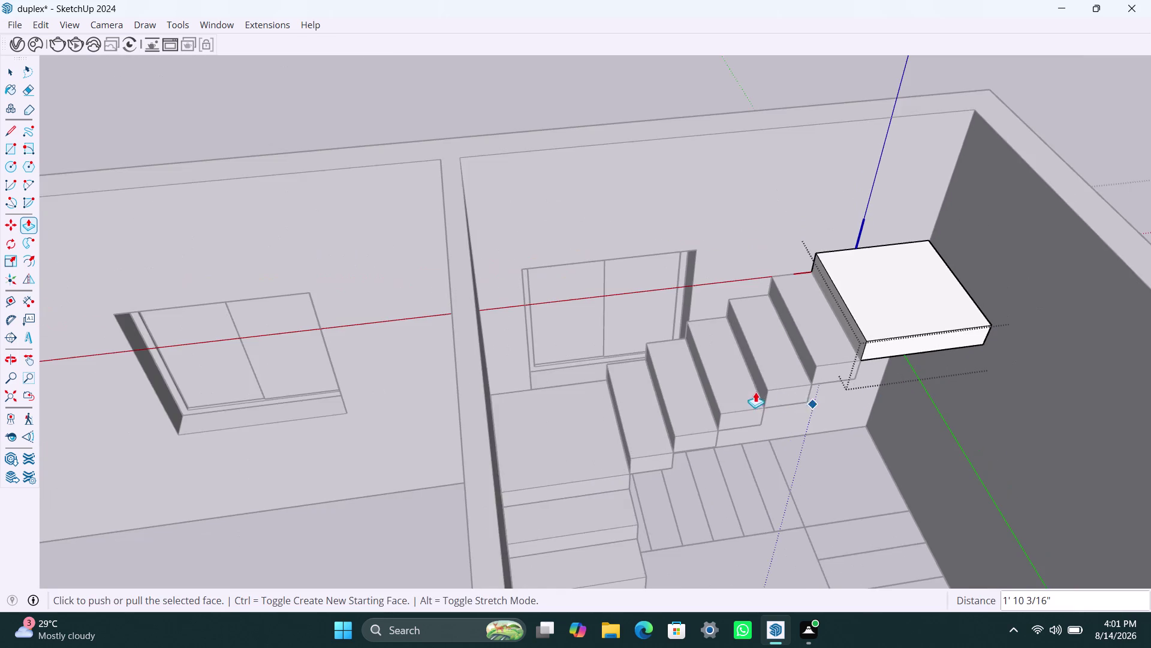
middle_drag(754, 390, 1017, 410)
scroll(down, 3)
middle_drag(715, 282, 922, 323)
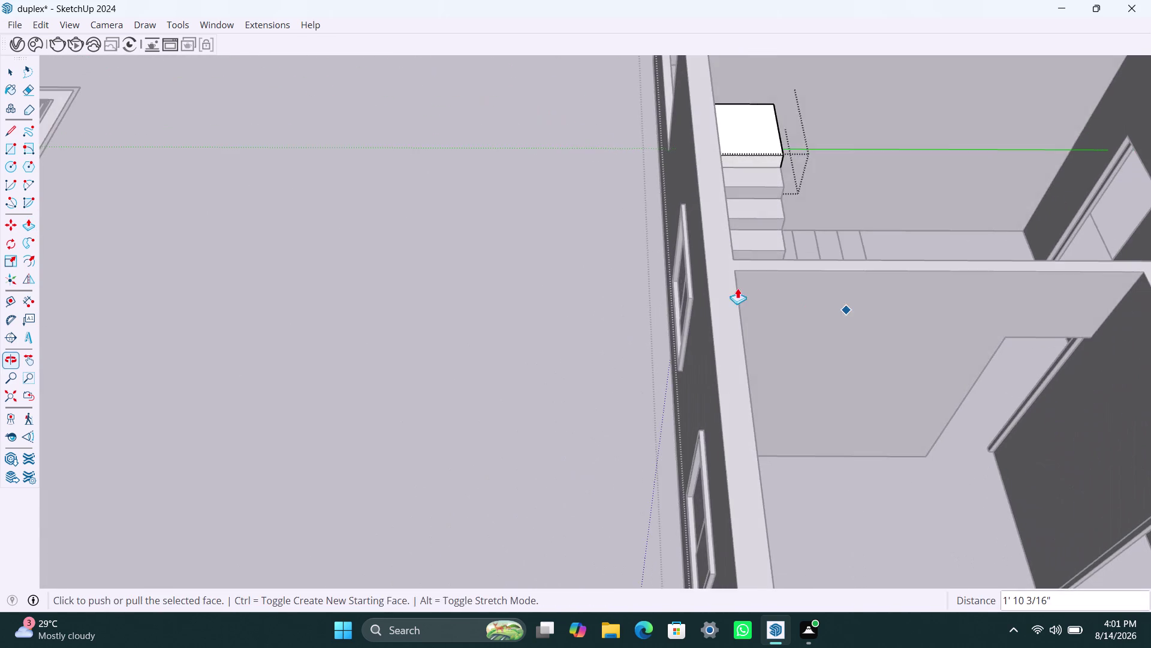
scroll(down, 3)
middle_drag(760, 304, 777, 302)
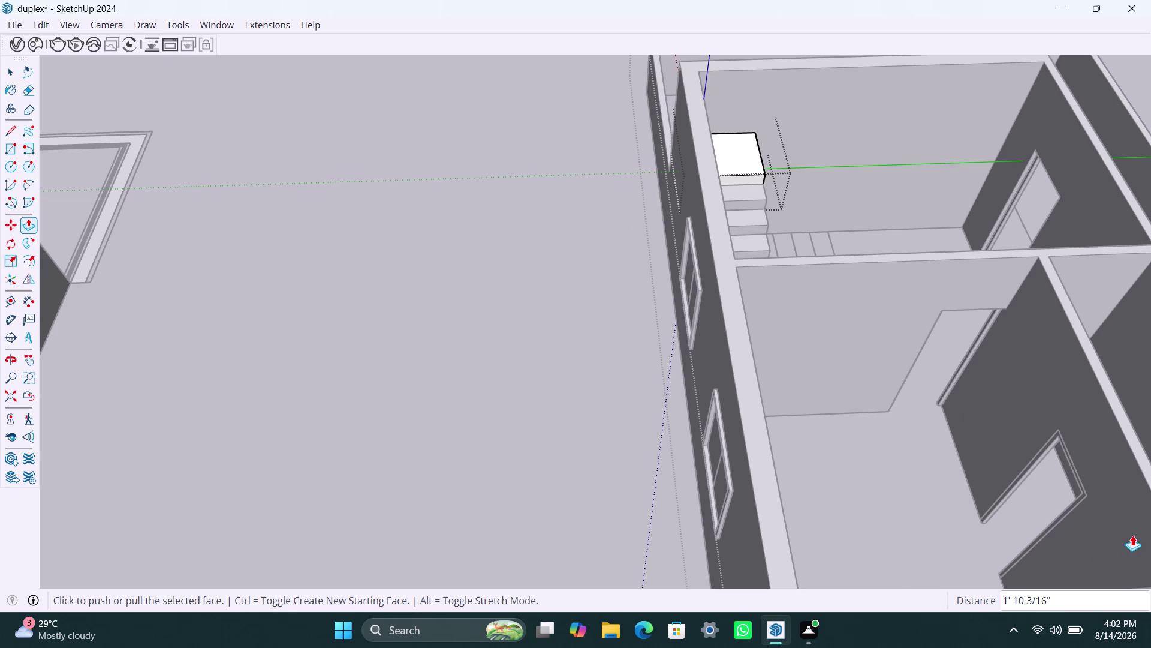
key(space)
scroll(down, 3)
middle_drag(523, 390, 522, 392)
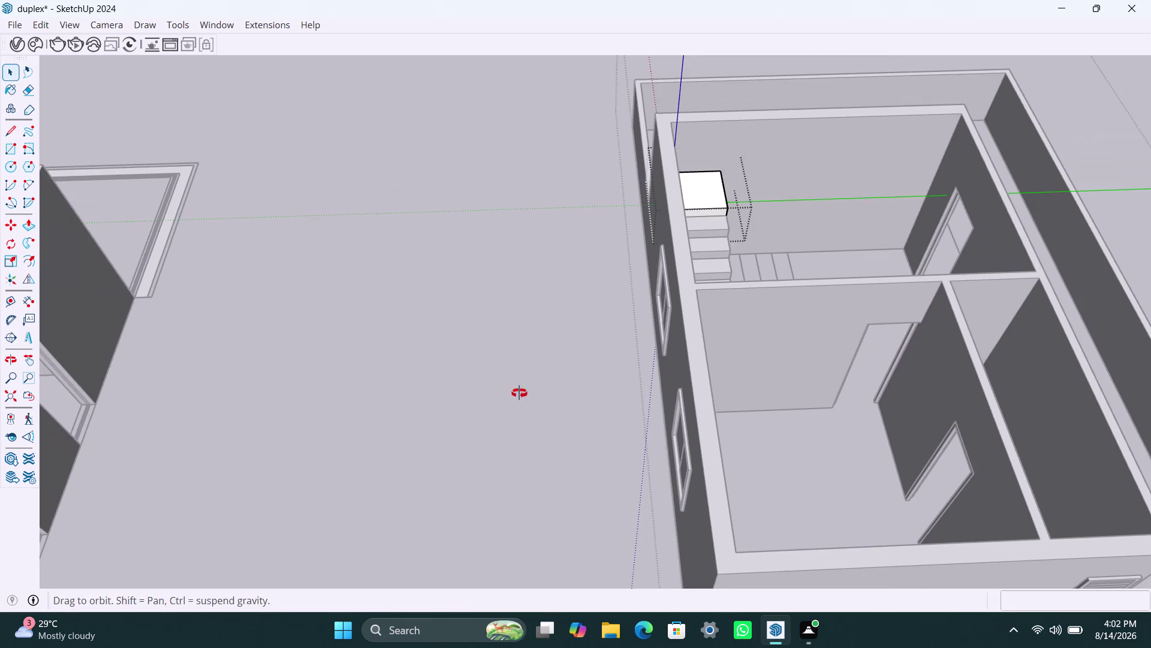
middle_drag(522, 391, 514, 394)
key(Escape)
key(space)
key(space)
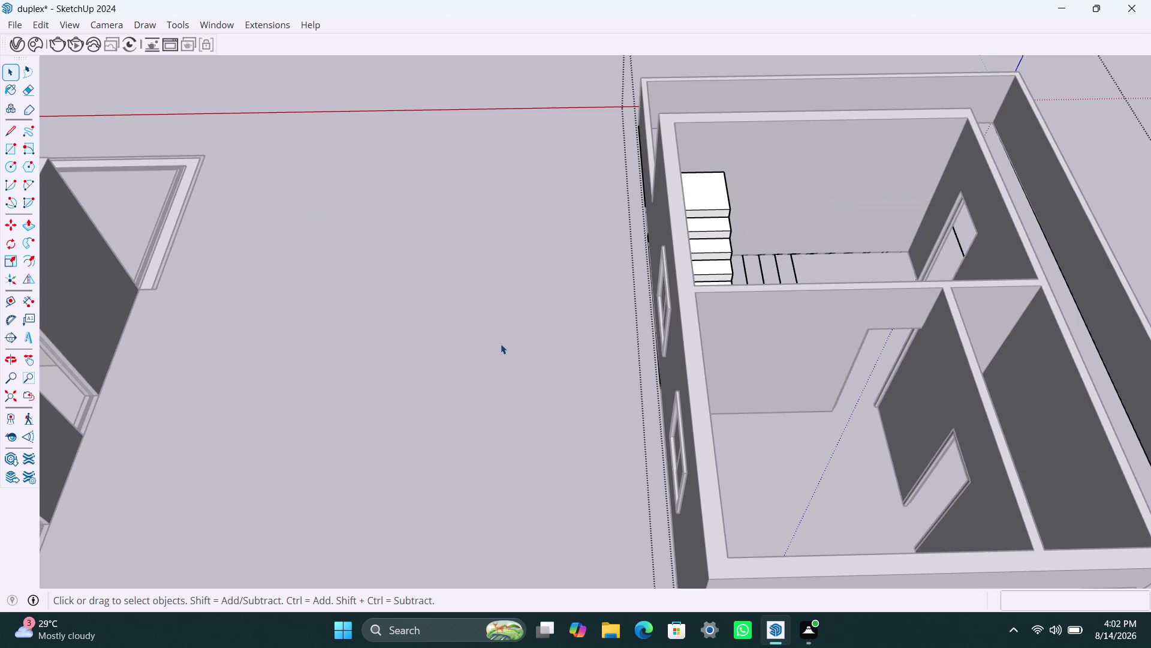
click(495, 329)
scroll(down, 3)
double_click(507, 310)
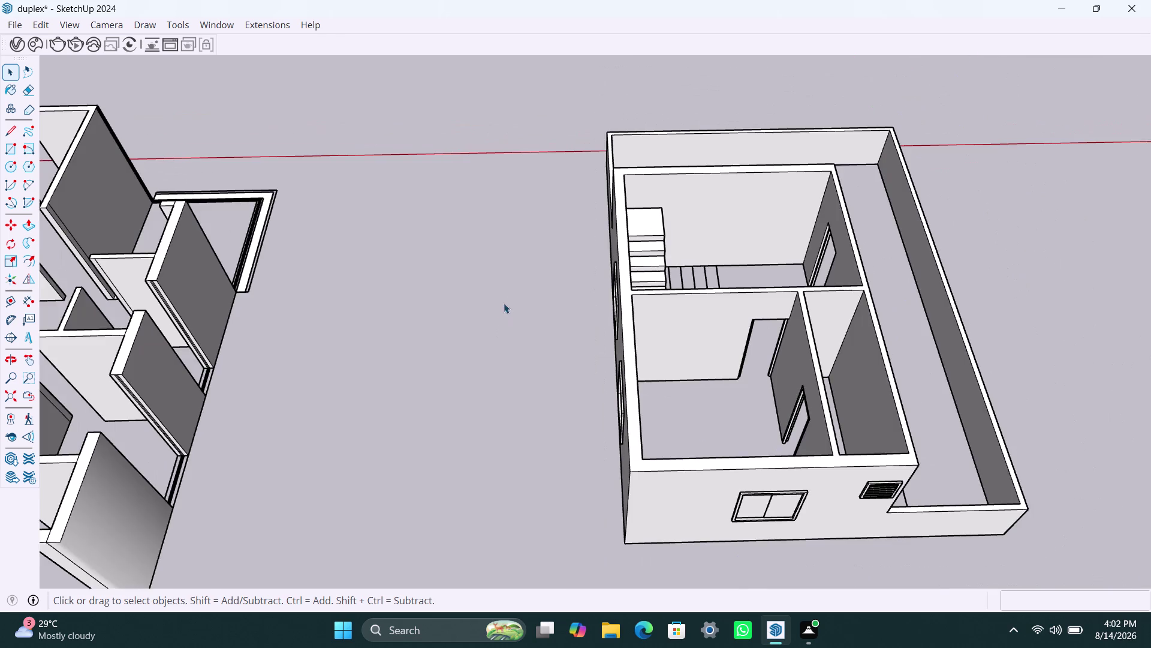
scroll(down, 3)
middle_drag(507, 333, 890, 389)
scroll(up, 3)
middle_drag(554, 274, 567, 298)
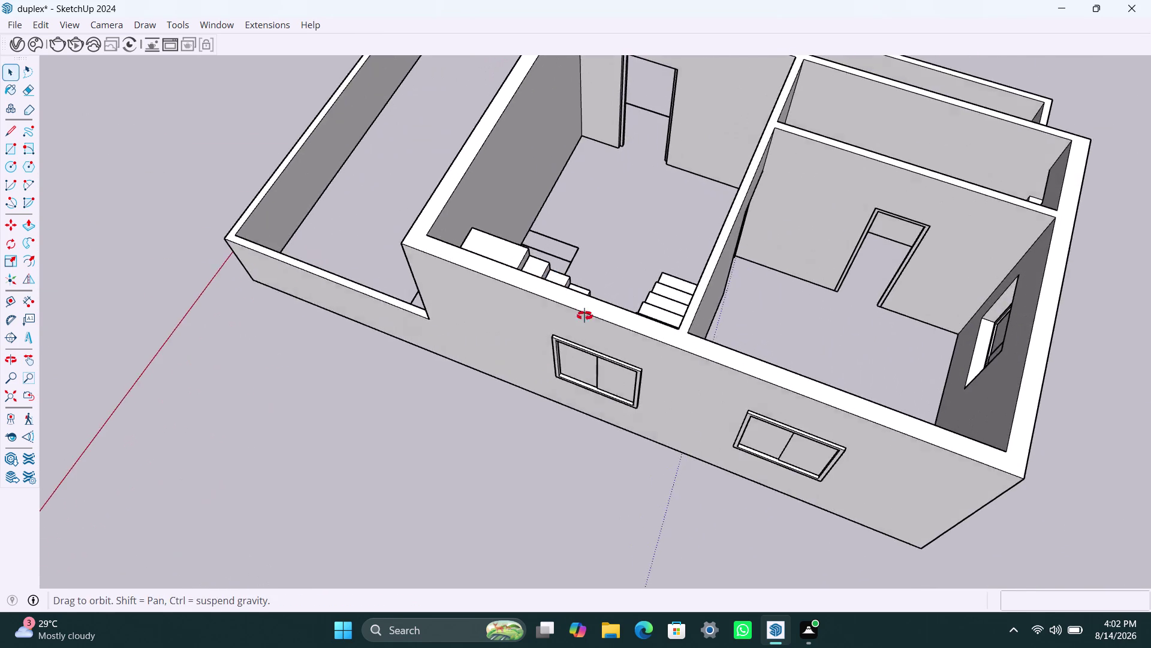
middle_drag(566, 297, 699, 347)
scroll(up, 3)
Select a step of the upper flight.
middle_drag(589, 315, 657, 339)
scroll(up, 3)
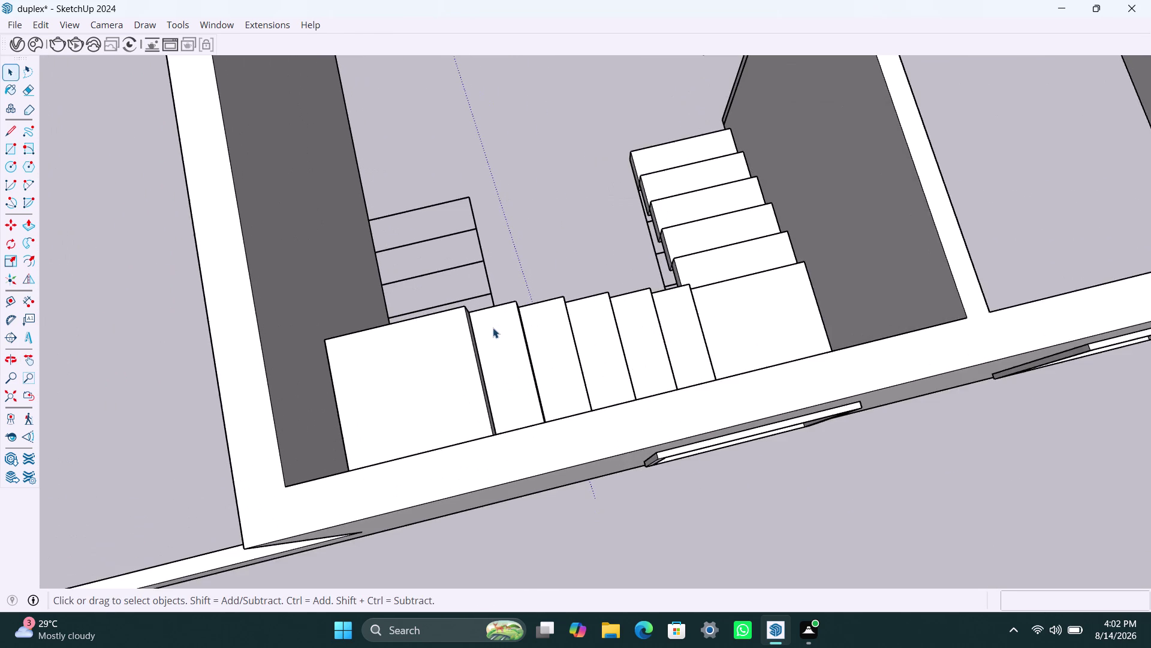
scroll(up, 3)
middle_drag(453, 337, 527, 342)
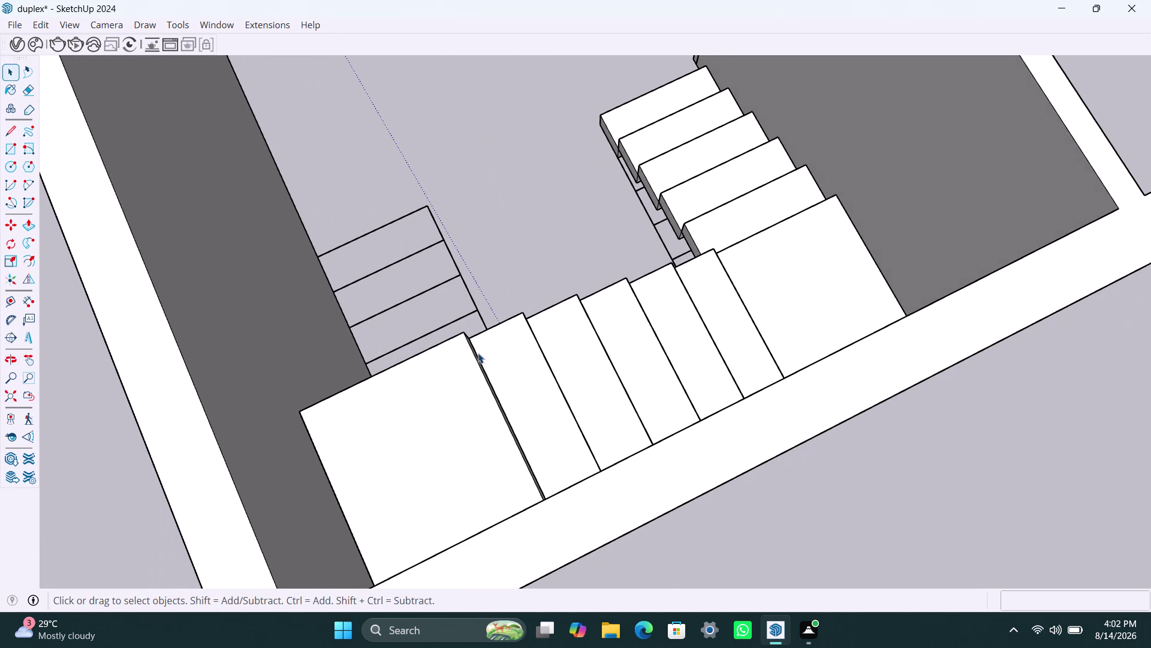
scroll(down, 3)
middle_click(486, 349)
click(675, 251)
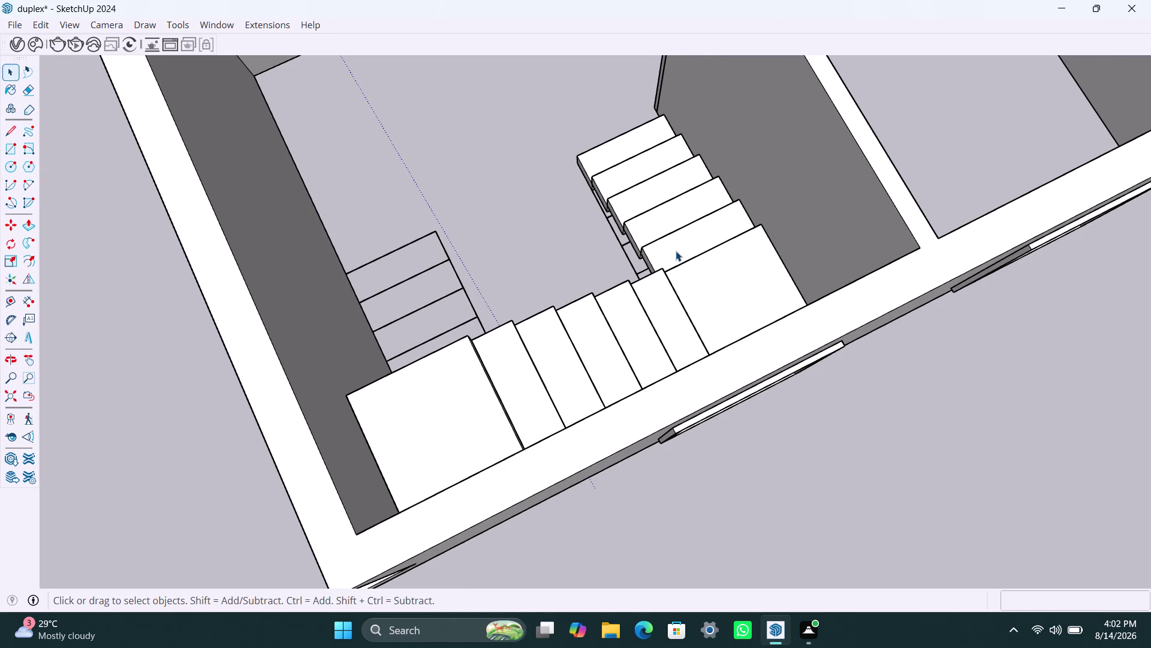
triple_click(666, 250)
double_click(664, 251)
click(660, 251)
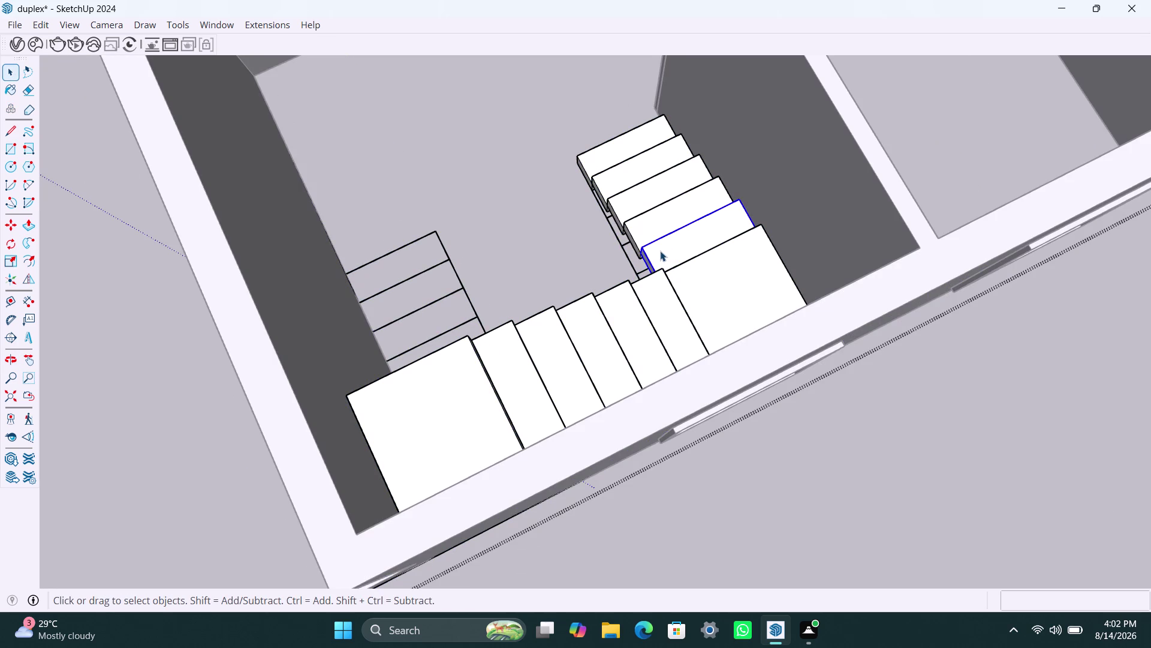
Copy the step and drop it against the upper landing.
key(m)
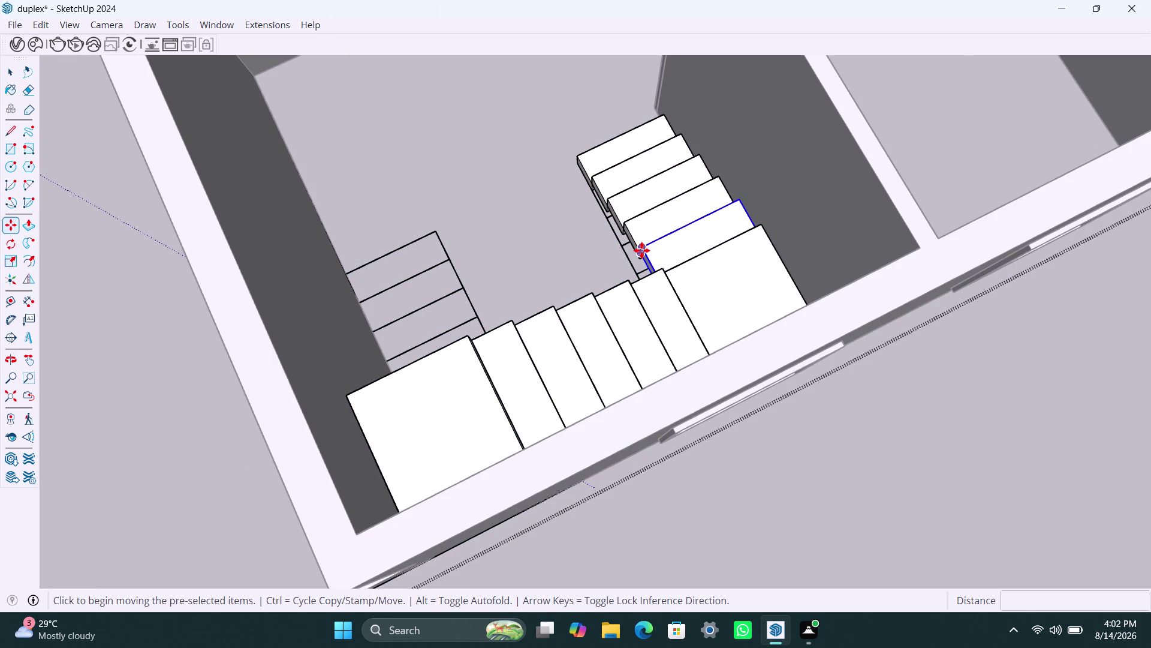
click(641, 250)
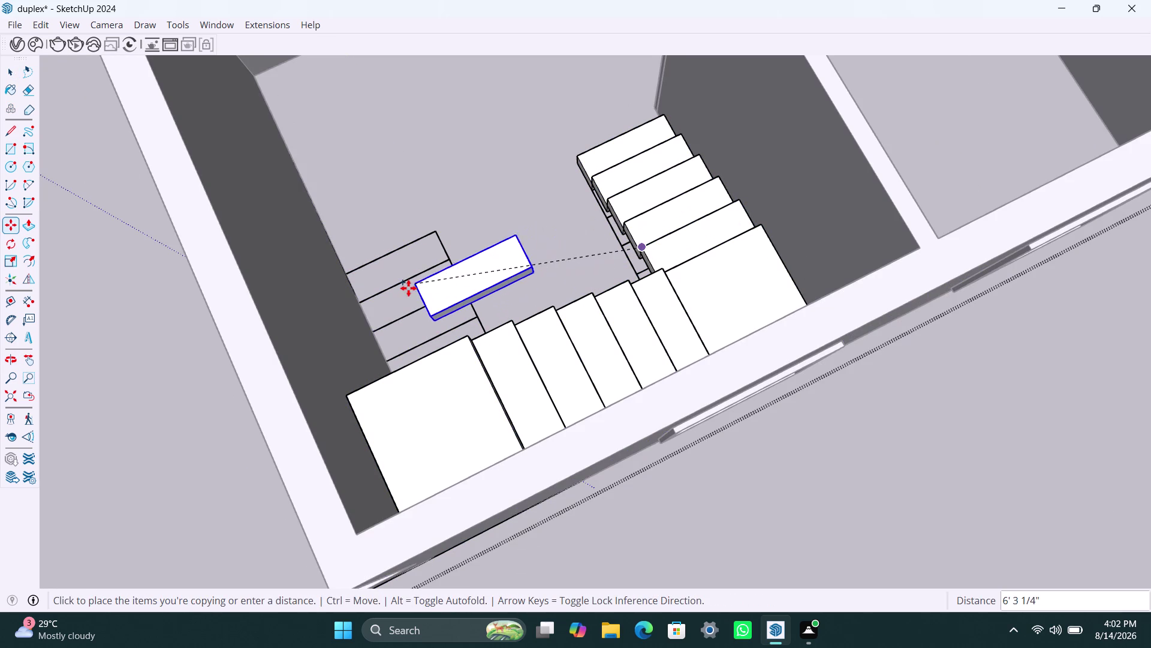
click(408, 287)
scroll(up, 3)
click(529, 278)
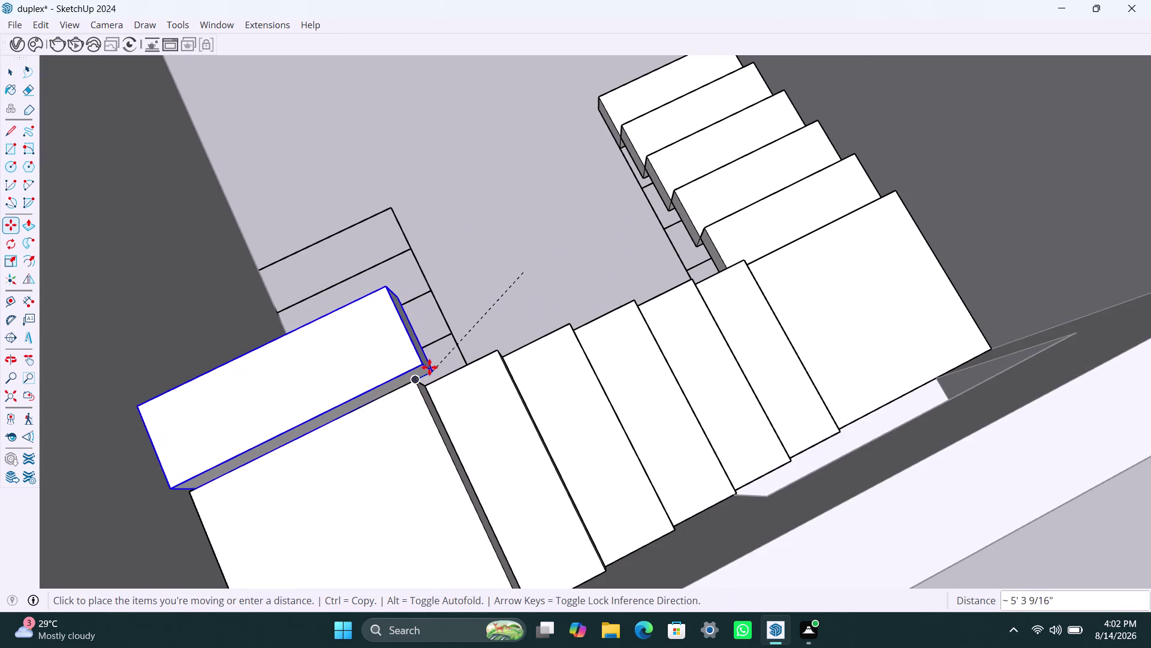
click(429, 367)
Reposition the step copy at the landing edge.
scroll(up, 3)
middle_drag(241, 470, 263, 409)
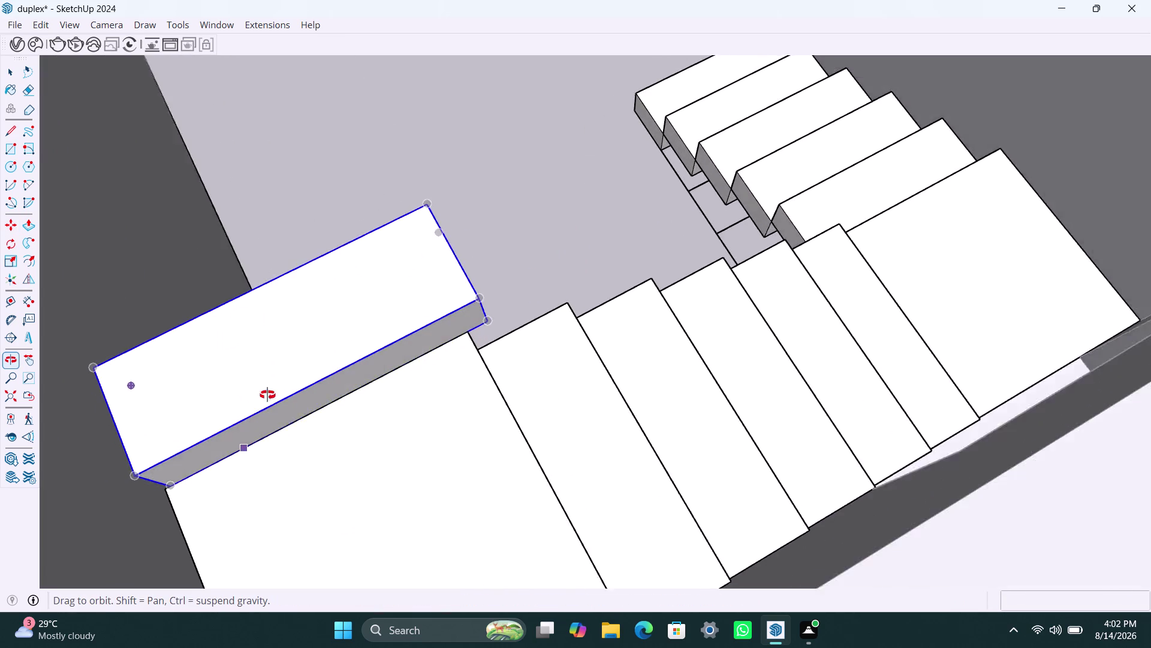
middle_drag(264, 409, 273, 377)
scroll(up, 3)
click(156, 460)
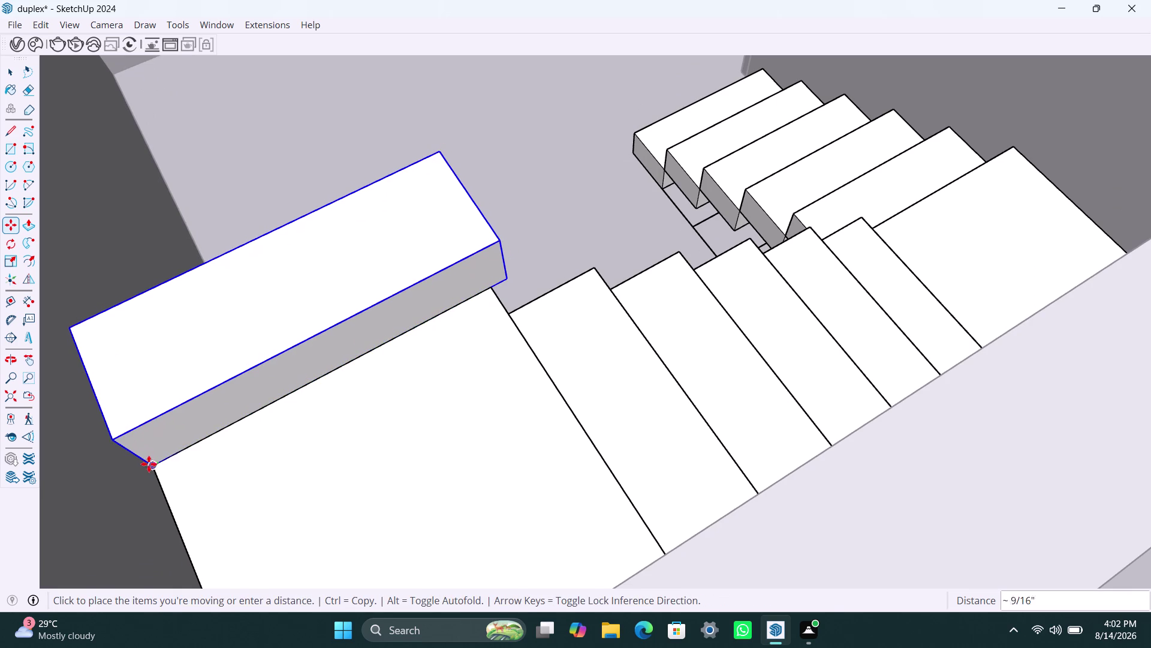
click(144, 465)
Orbit around the stair flights to check the copied step's placement.
scroll(down, 3)
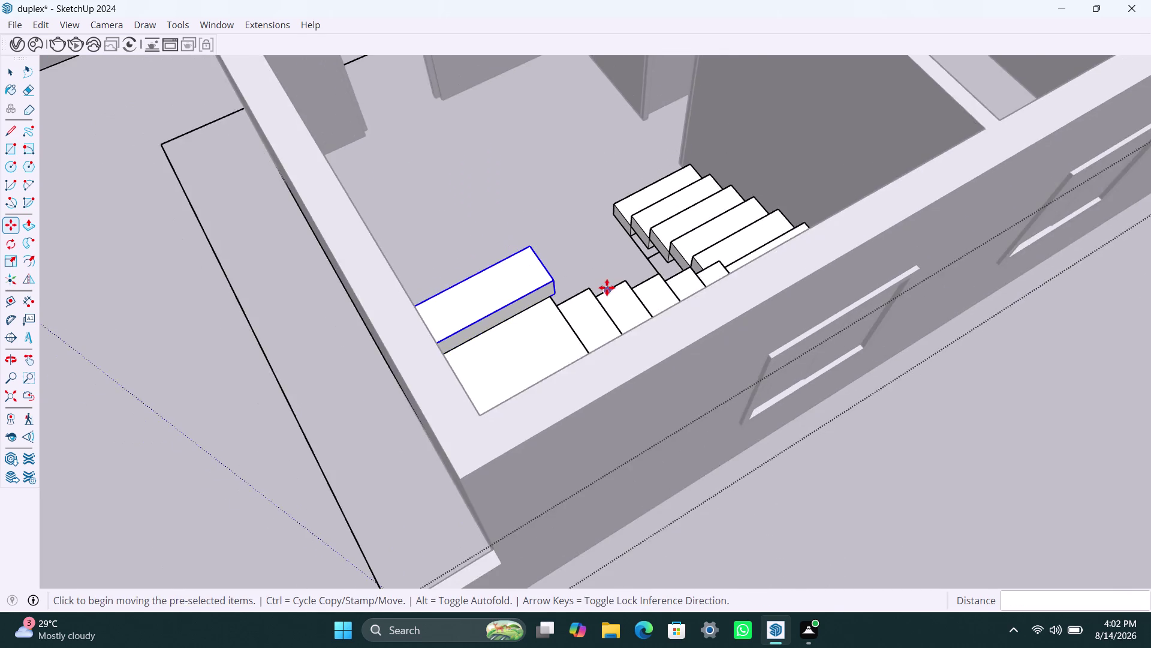
middle_drag(607, 288, 62, 307)
scroll(up, 3)
middle_drag(558, 293, 502, 298)
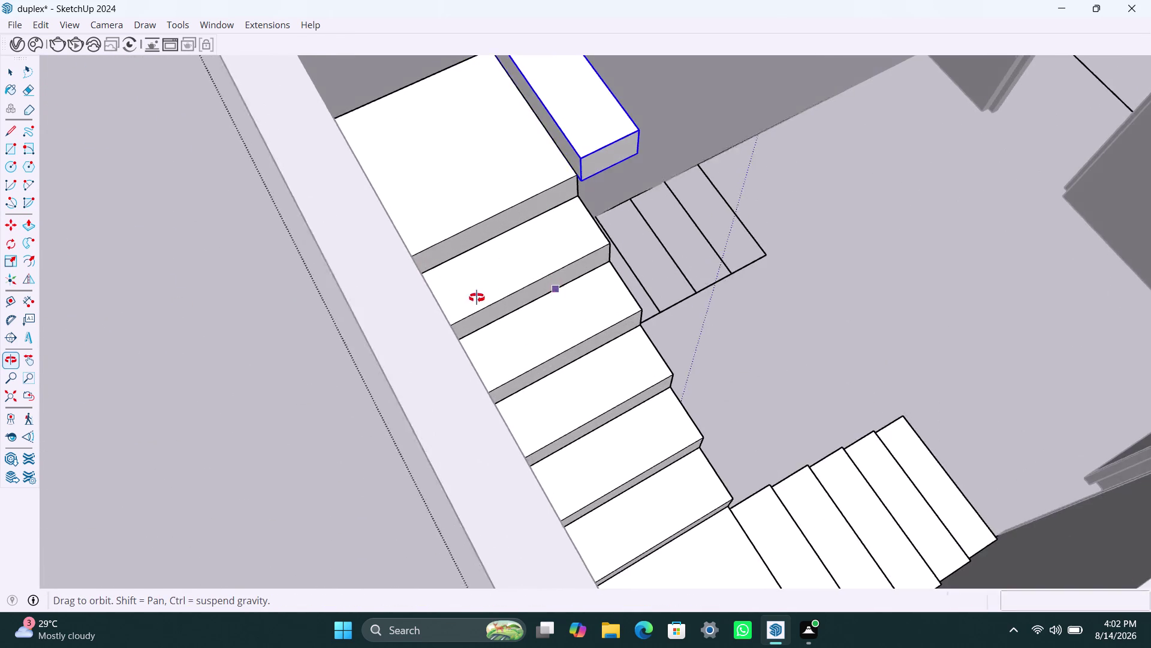
middle_drag(501, 297, 0, 198)
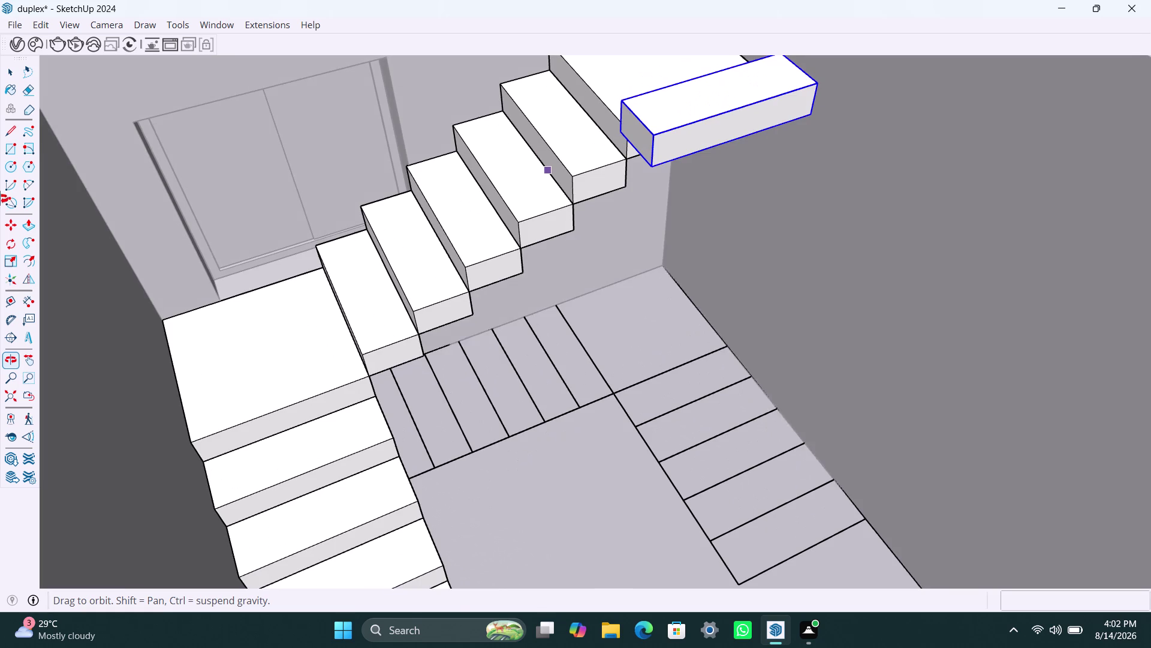
middle_drag(0, 199, 16, 201)
scroll(down, 3)
middle_drag(719, 281, 443, 217)
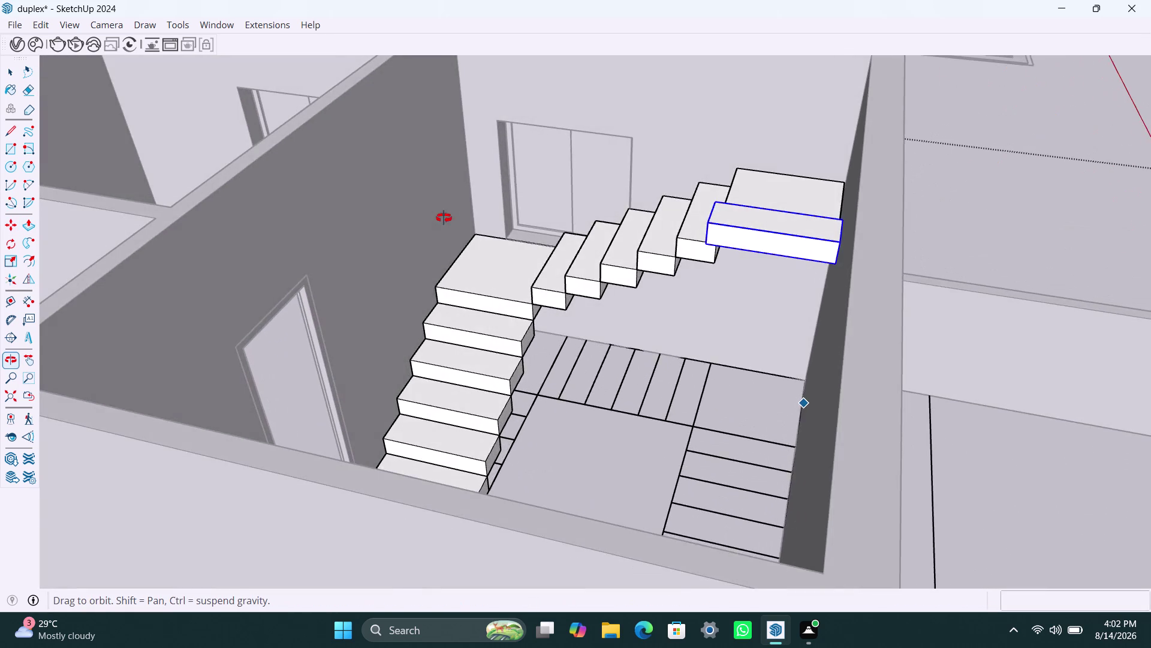
middle_drag(444, 218, 539, 246)
key(space)
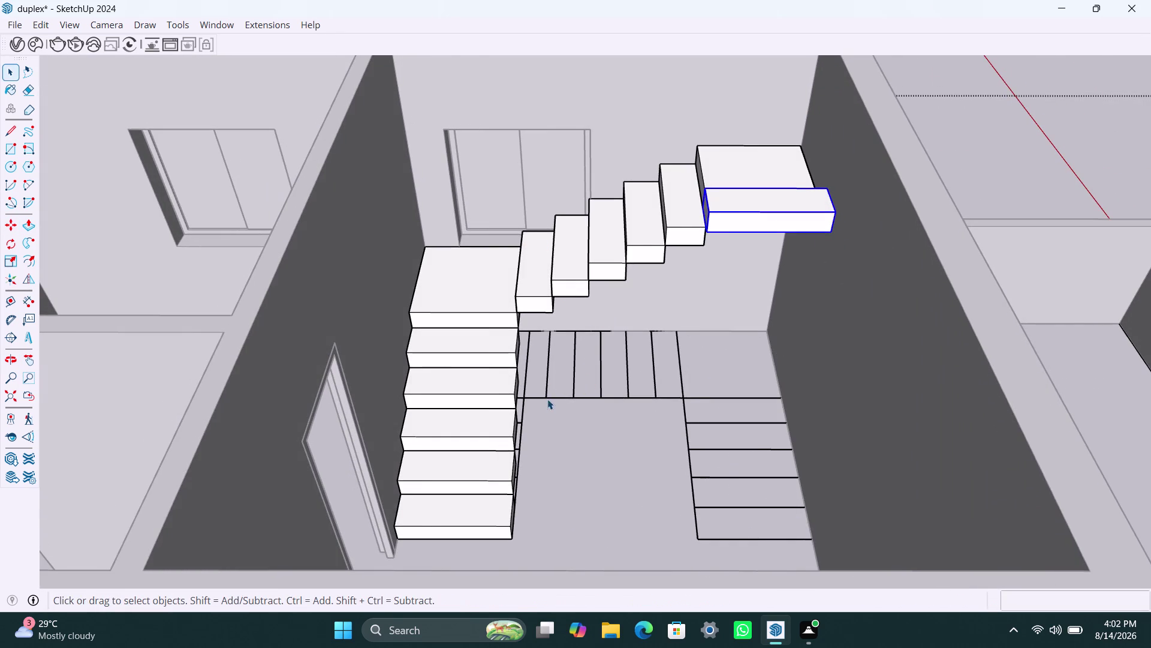
scroll(up, 3)
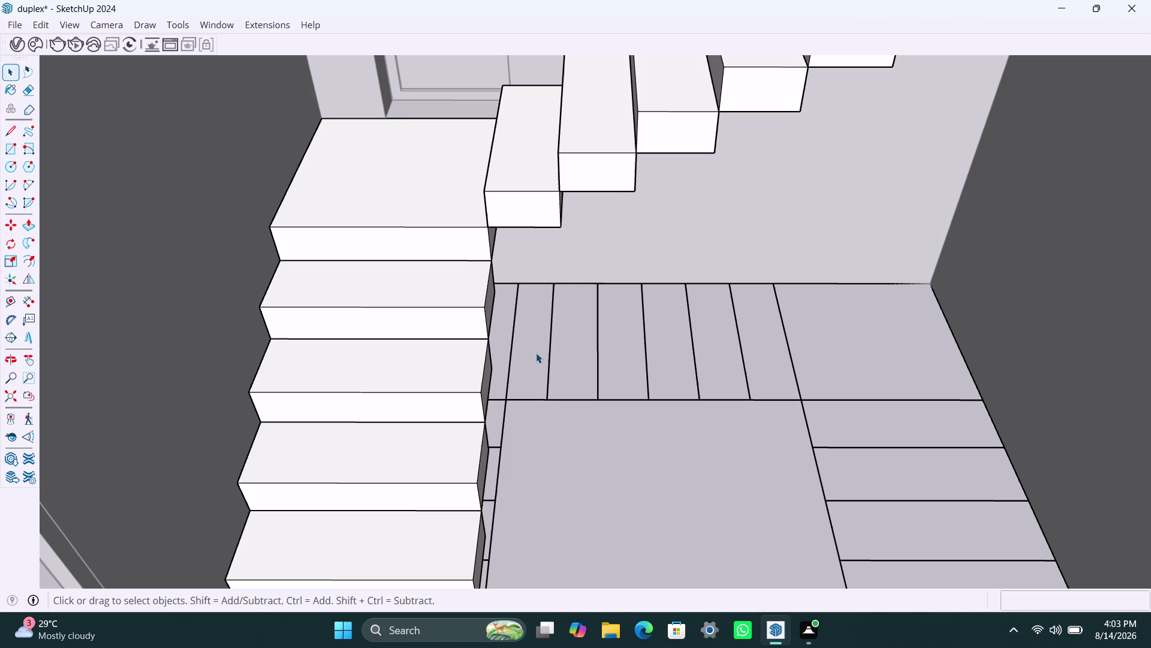
key(r)
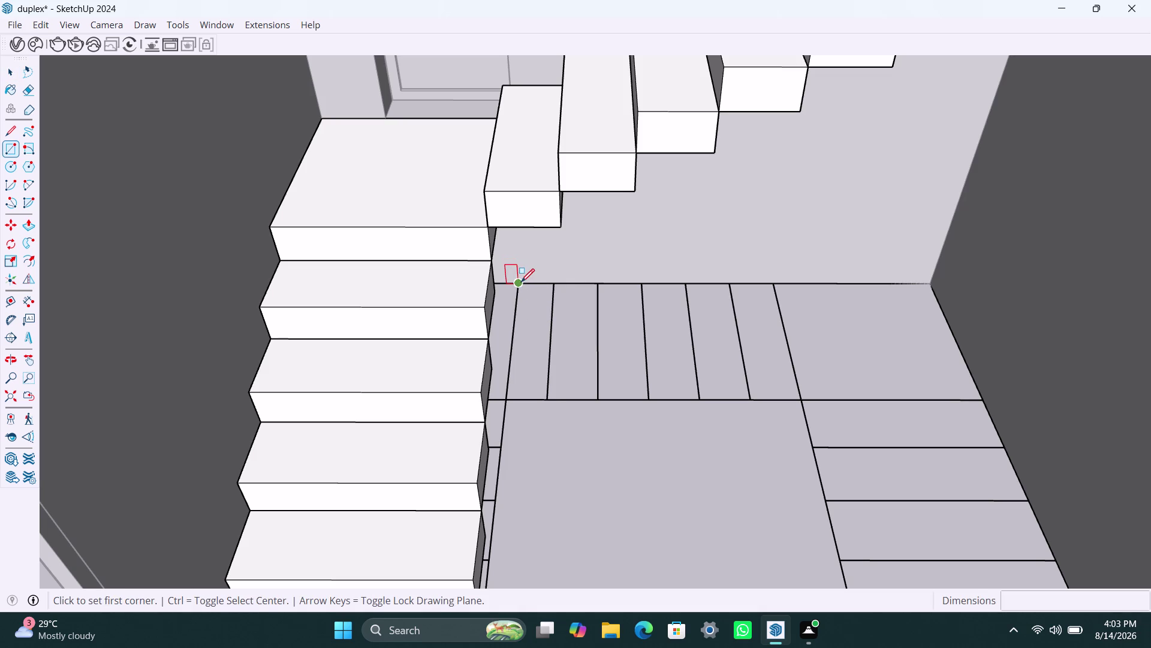
click(521, 282)
click(544, 397)
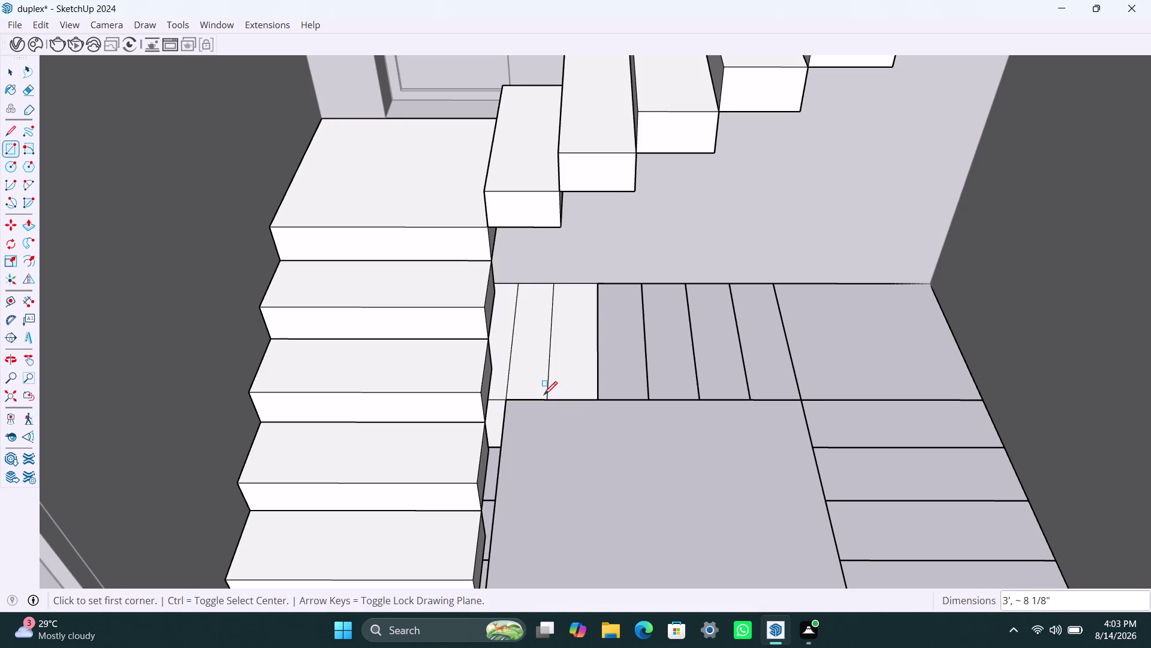
key(space)
key(ctrl+z)
scroll(down, 3)
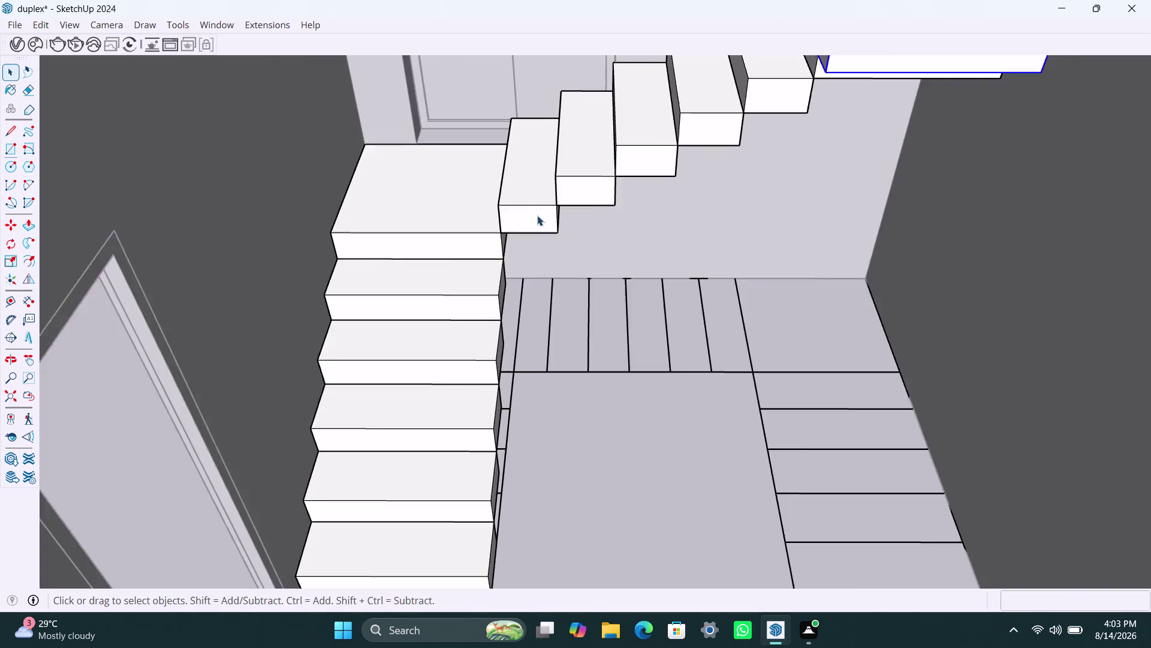
scroll(up, 3)
scroll(up, 3)
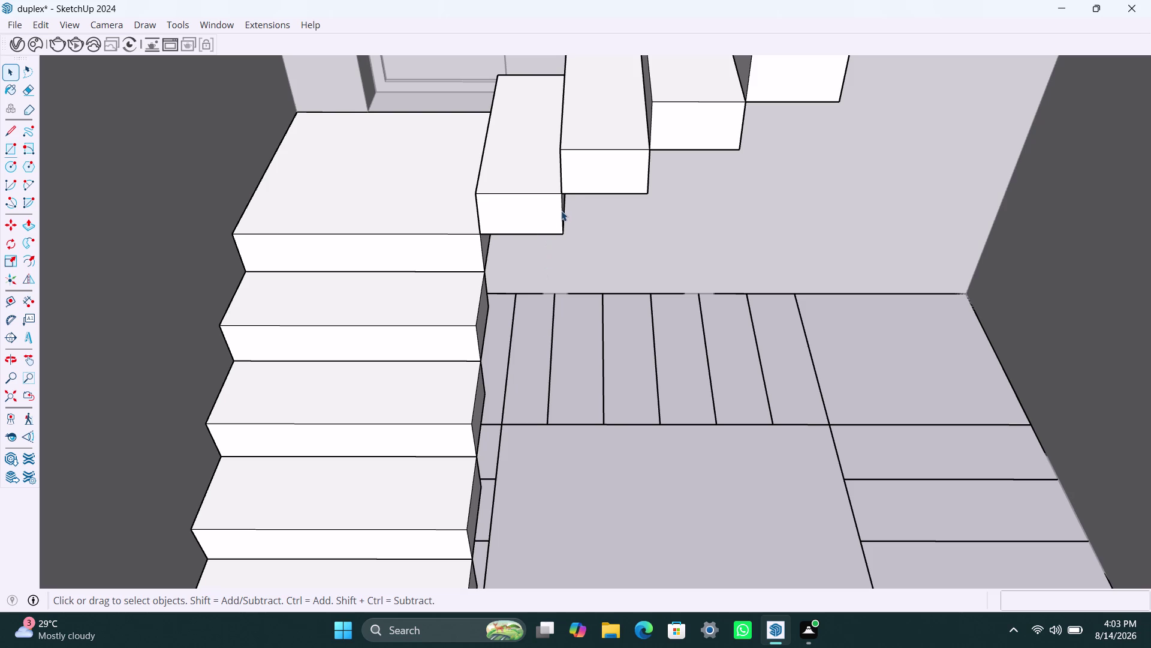
scroll(up, 3)
middle_drag(569, 218, 443, 199)
scroll(up, 3)
click(486, 170)
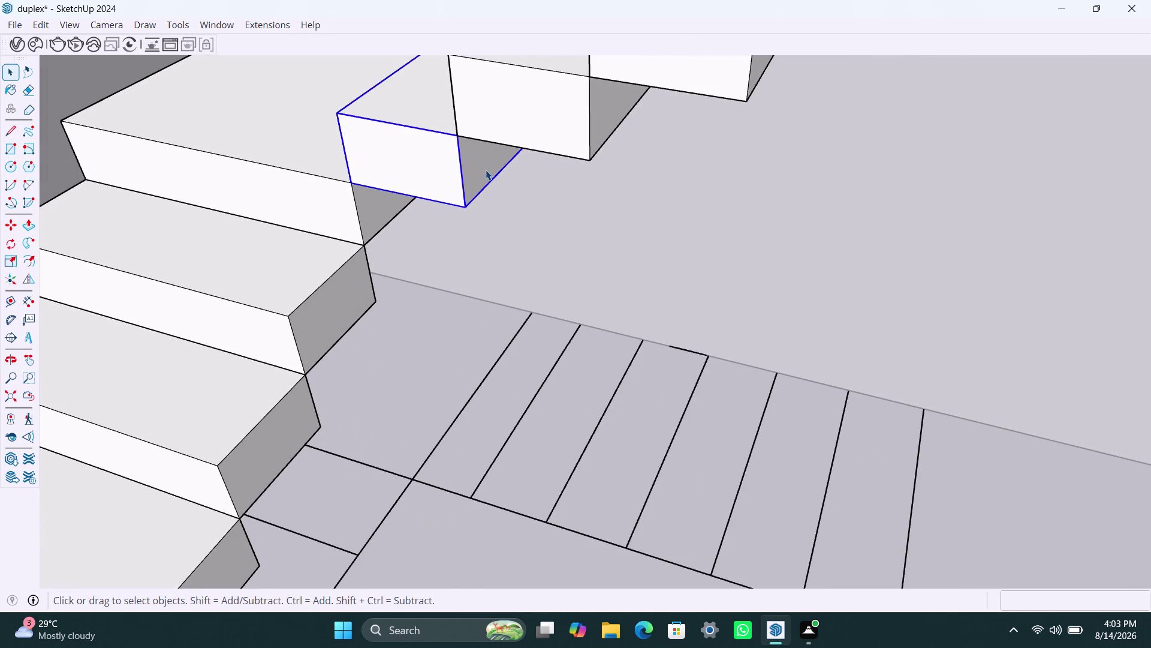
triple_click(486, 170)
double_click(482, 169)
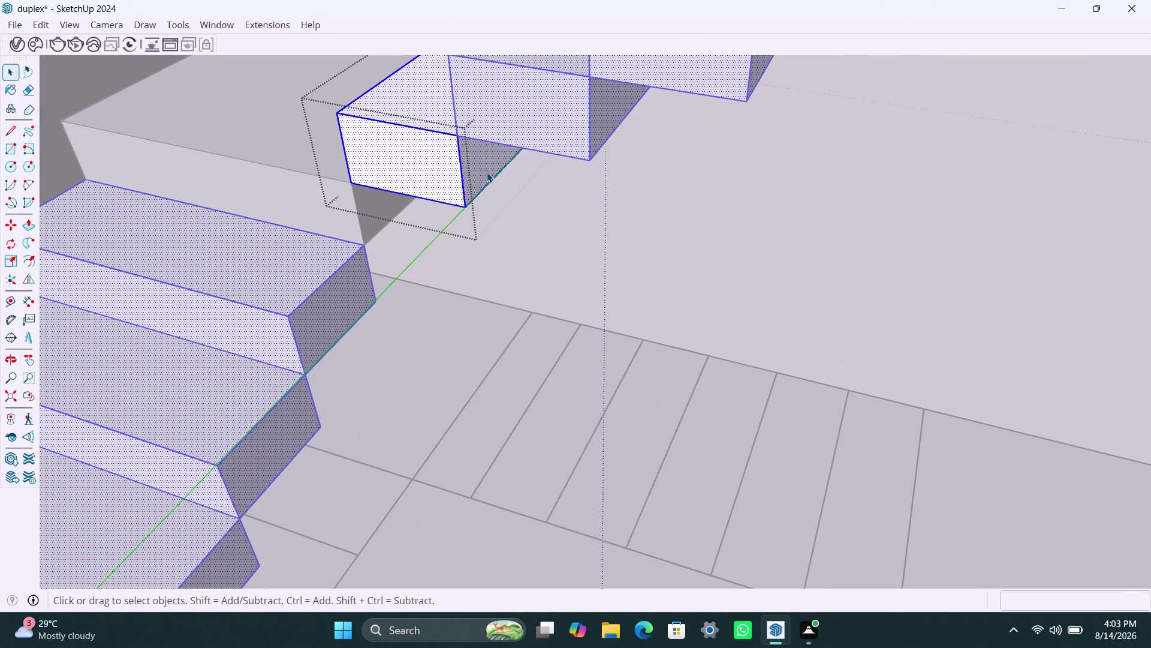
click(487, 173)
scroll(down, 3)
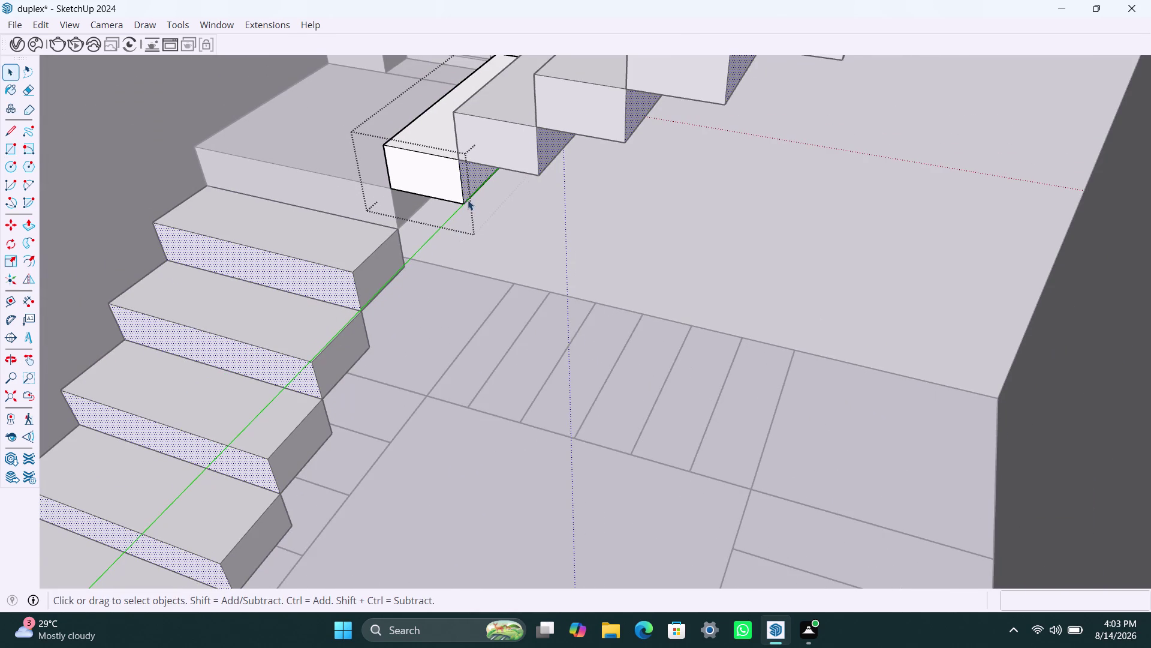
scroll(down, 3)
middle_drag(461, 205, 701, 265)
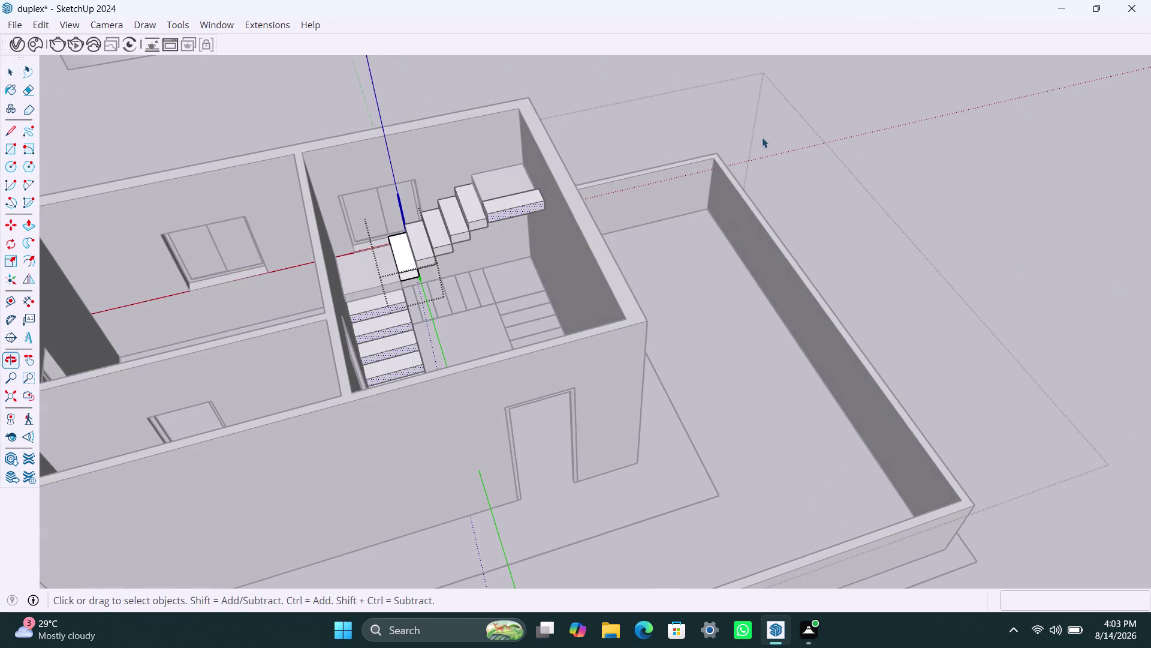
click(768, 88)
click(853, 91)
scroll(down, 3)
middle_drag(515, 246, 662, 286)
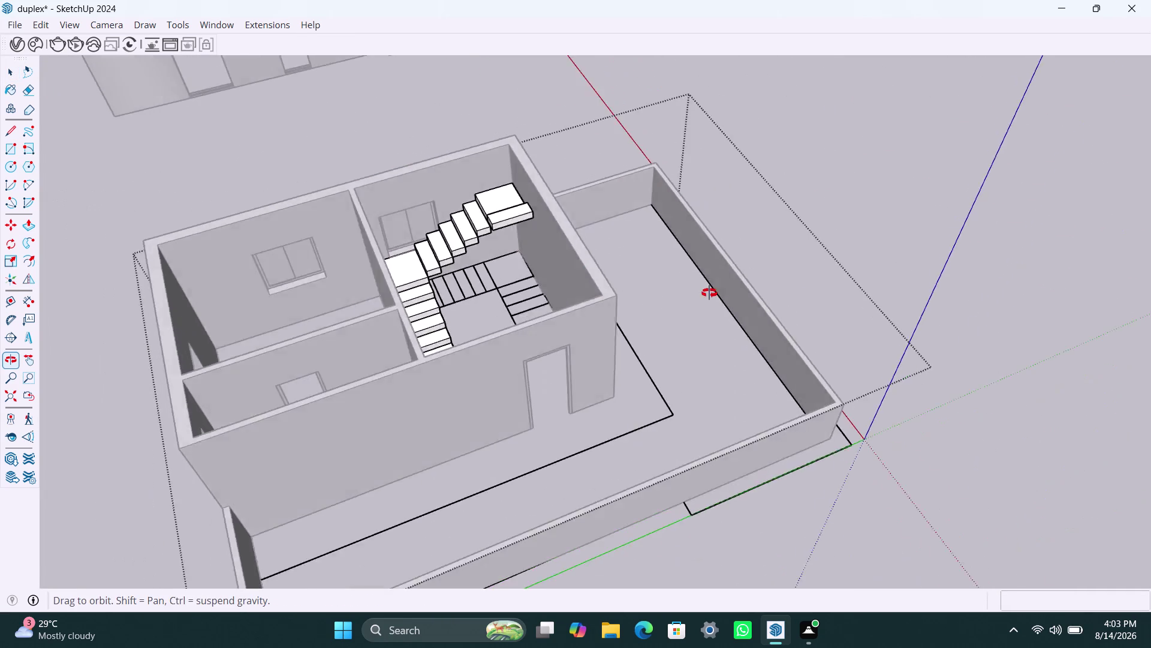
middle_drag(662, 286, 1018, 269)
scroll(up, 3)
middle_drag(528, 350, 738, 367)
scroll(up, 3)
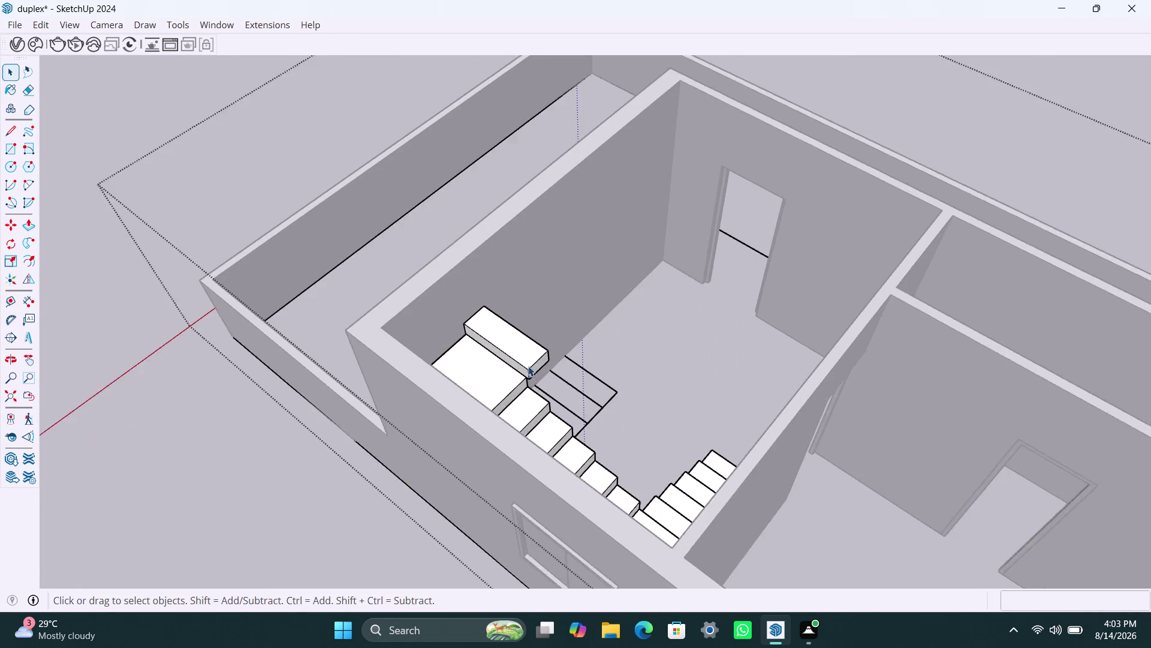
middle_drag(536, 377, 520, 388)
scroll(up, 3)
Select the block on the landing and delete it.
scroll(up, 3)
click(524, 365)
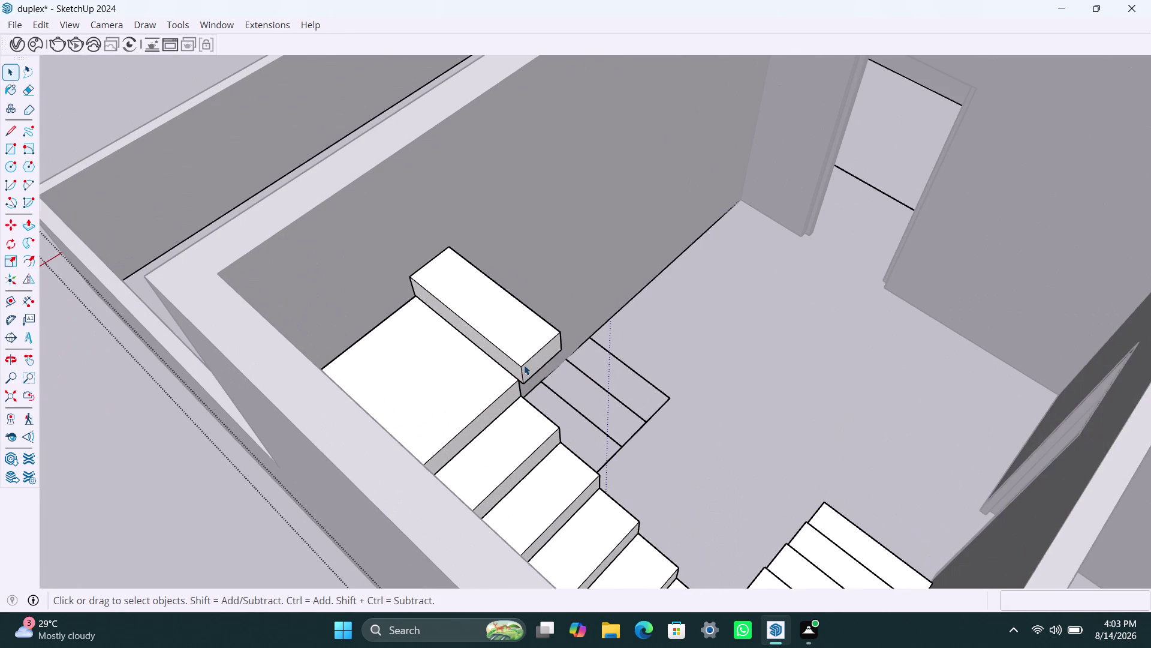
double_click(527, 356)
click(527, 357)
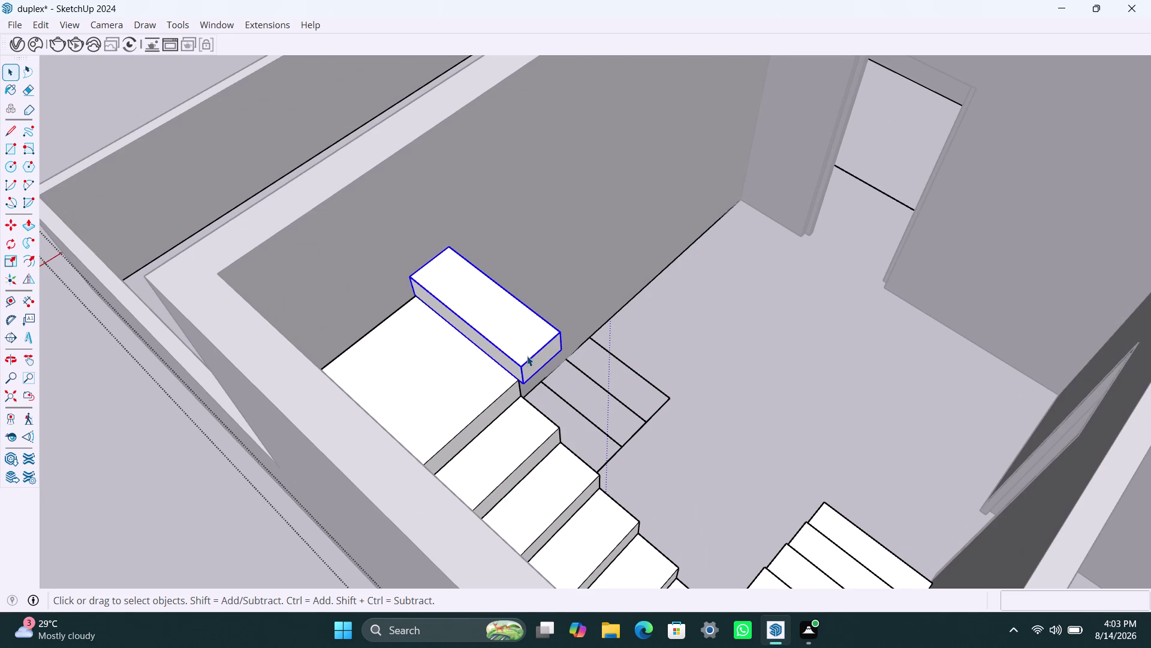
key(Delete)
click(492, 372)
Copy the landing block and place it beside the landing.
key(m)
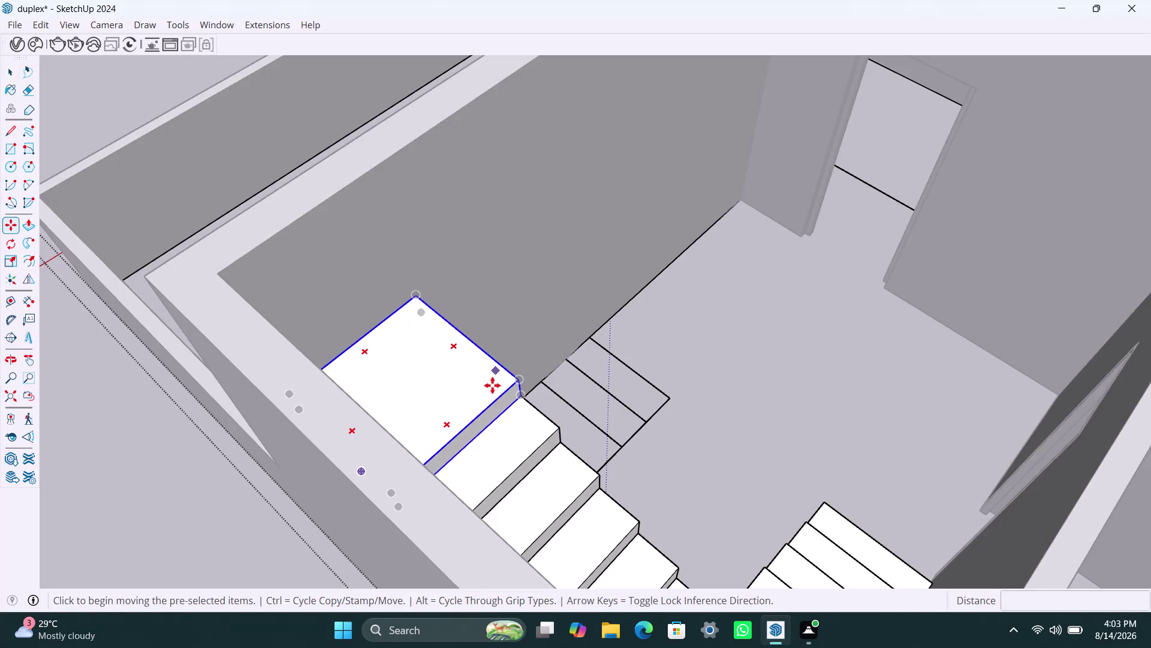
scroll(down, 3)
middle_drag(476, 425, 370, 435)
click(364, 432)
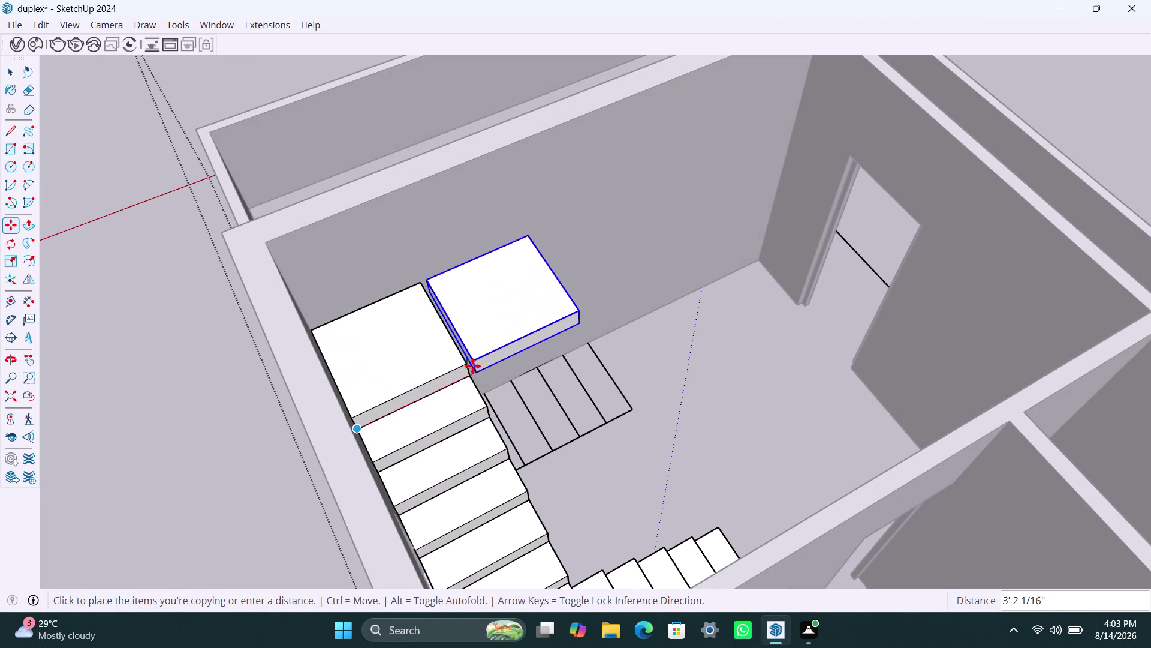
click(470, 362)
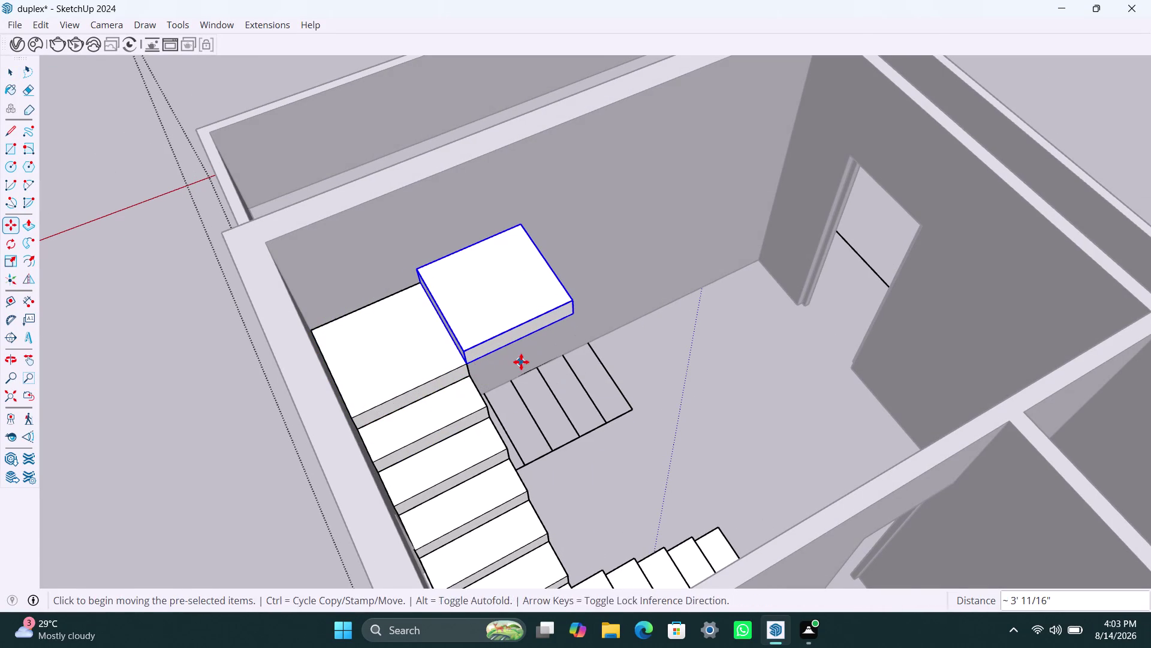
key(space)
Select the new slab and open it for editing.
scroll(down, 3)
middle_drag(560, 335, 356, 342)
scroll(up, 3)
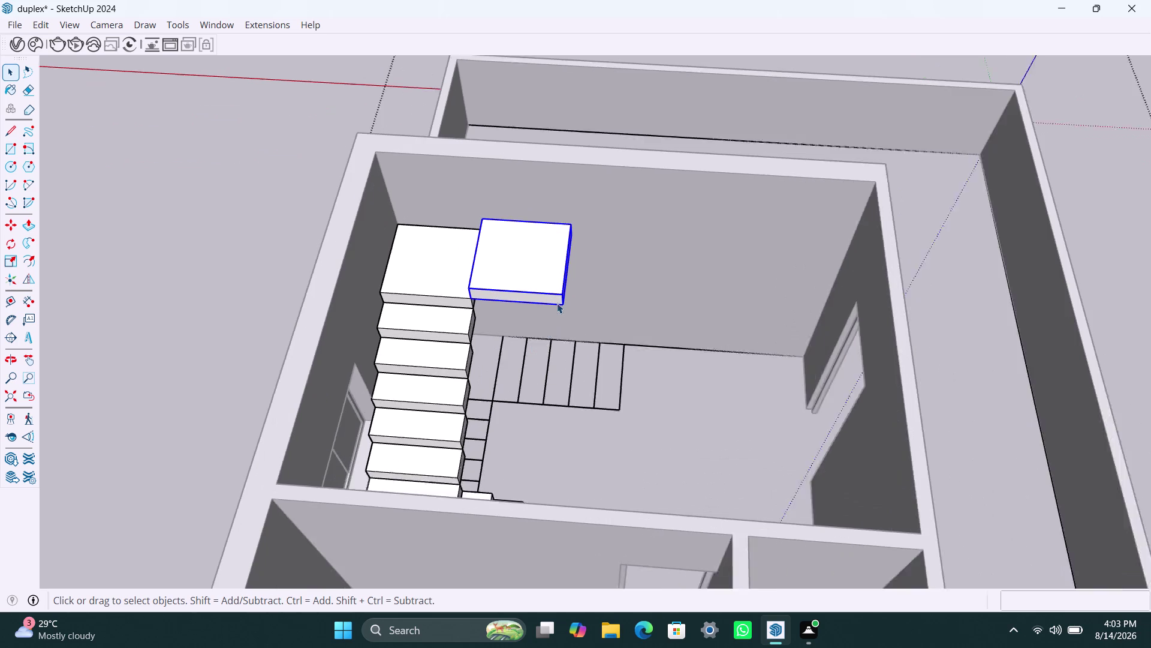
scroll(up, 3)
middle_drag(497, 319, 281, 313)
scroll(up, 3)
click(553, 236)
double_click(554, 235)
click(552, 235)
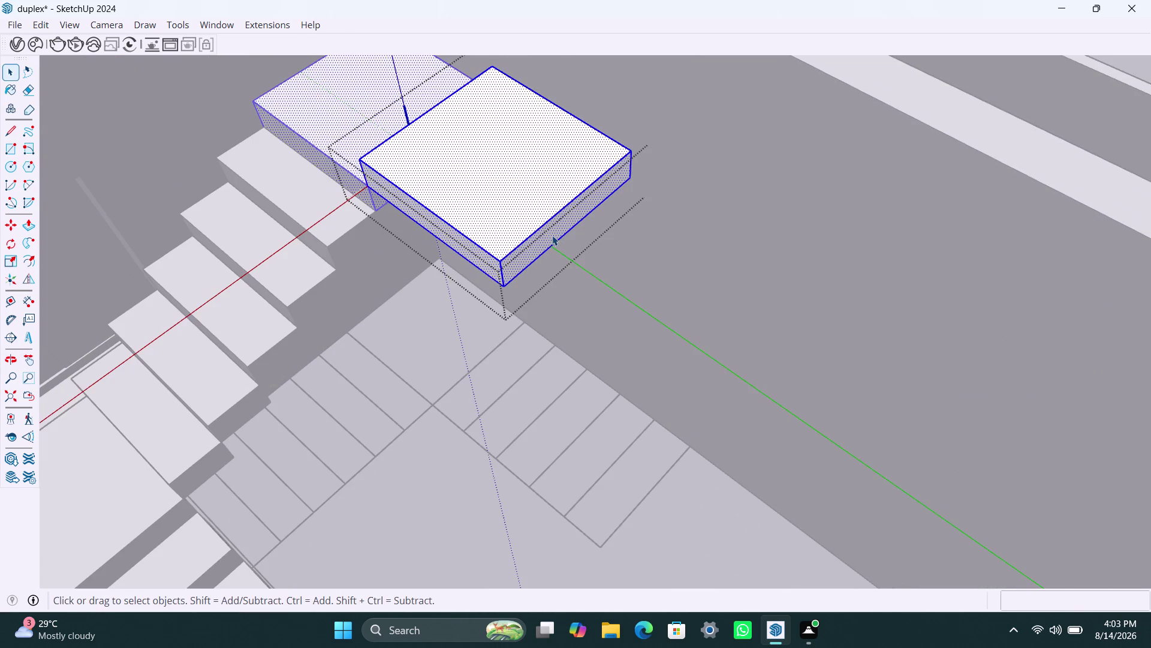
click(552, 235)
Push/pull the new slab's side face outward a few inches.
key(p)
click(552, 235)
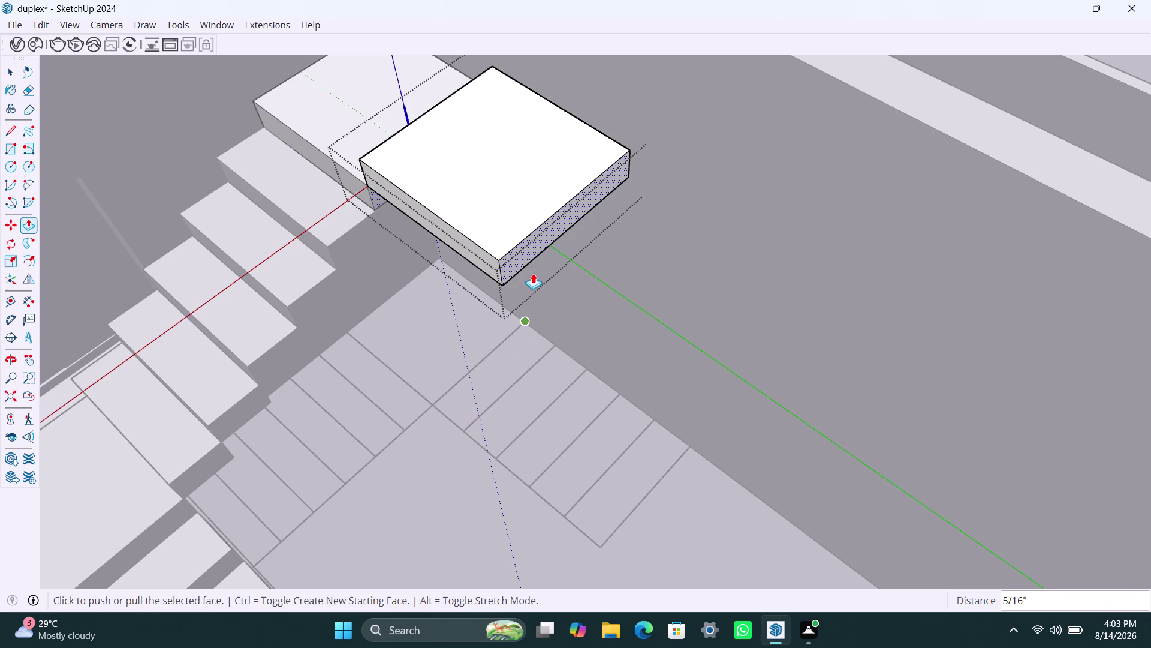
click(523, 255)
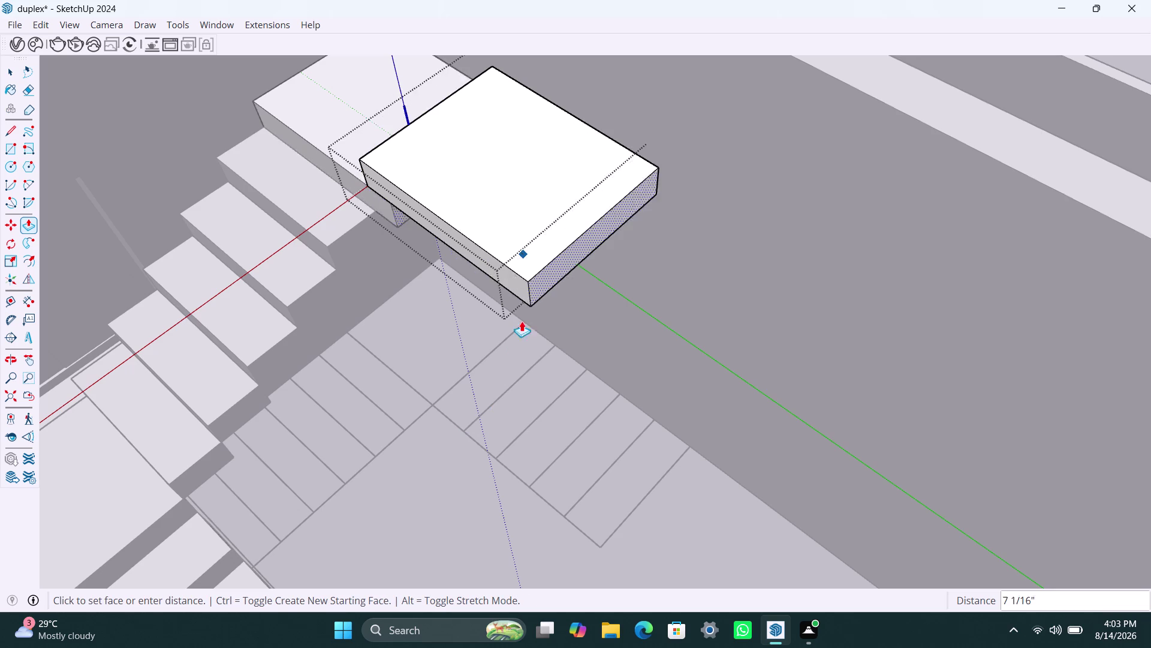
click(464, 424)
key(space)
scroll(down, 3)
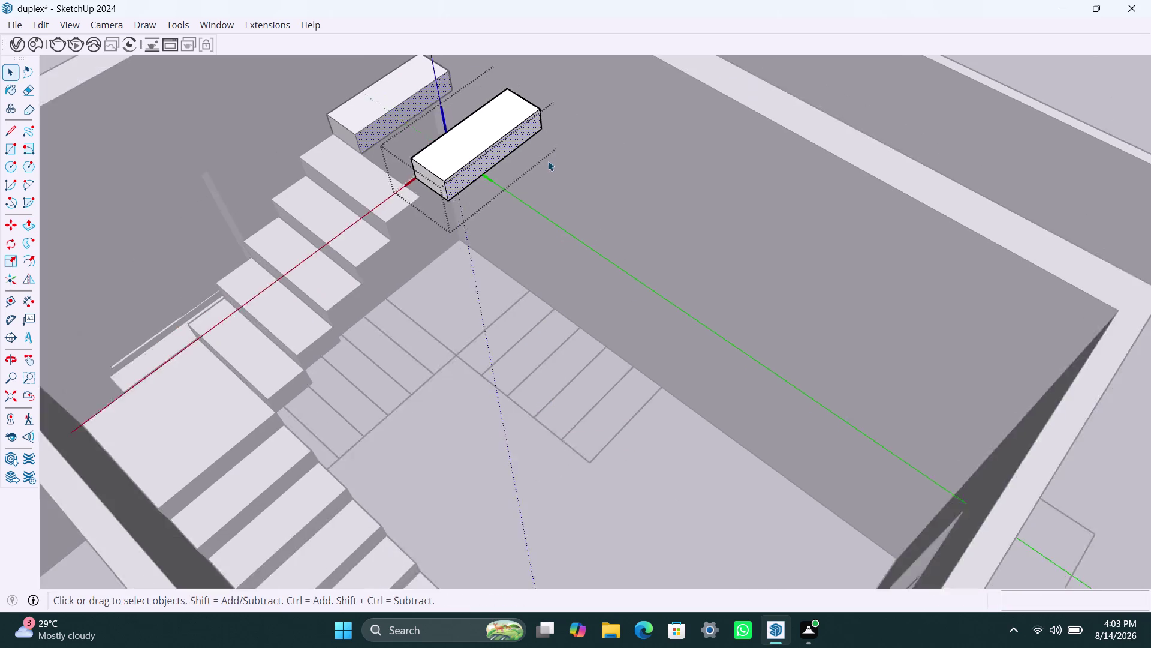
Select the loose block near the stairs and apply a context-menu command to it.
scroll(down, 3)
middle_drag(497, 237, 548, 264)
click(283, 147)
scroll(up, 3)
middle_drag(419, 246, 425, 249)
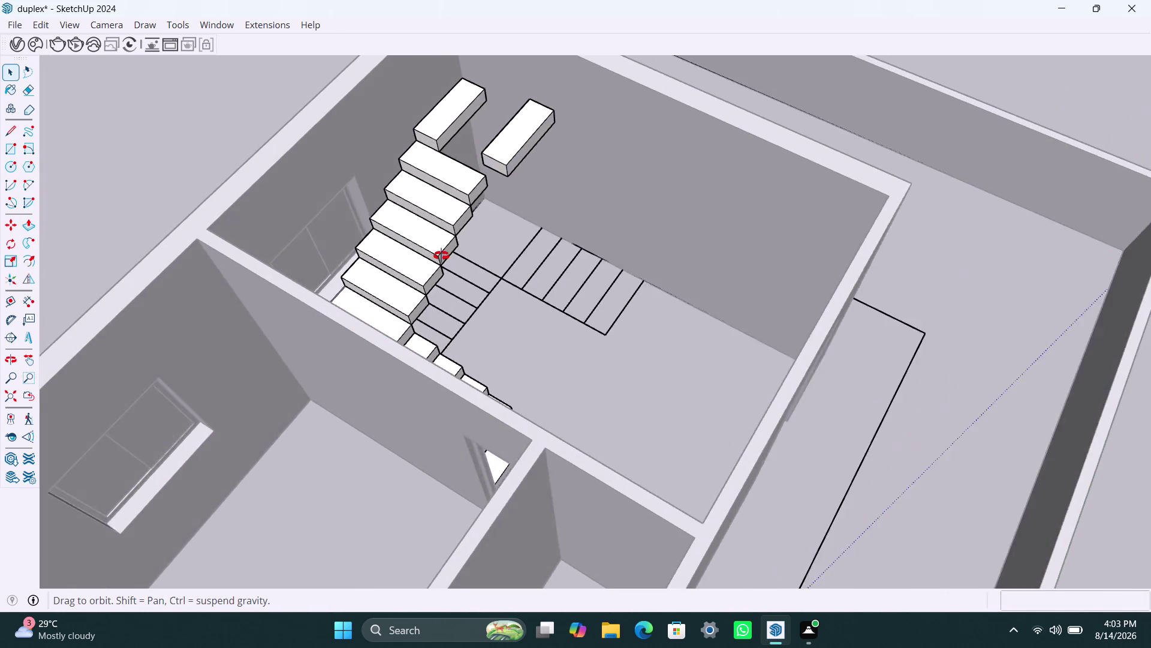
middle_drag(424, 249, 730, 280)
scroll(up, 3)
click(404, 279)
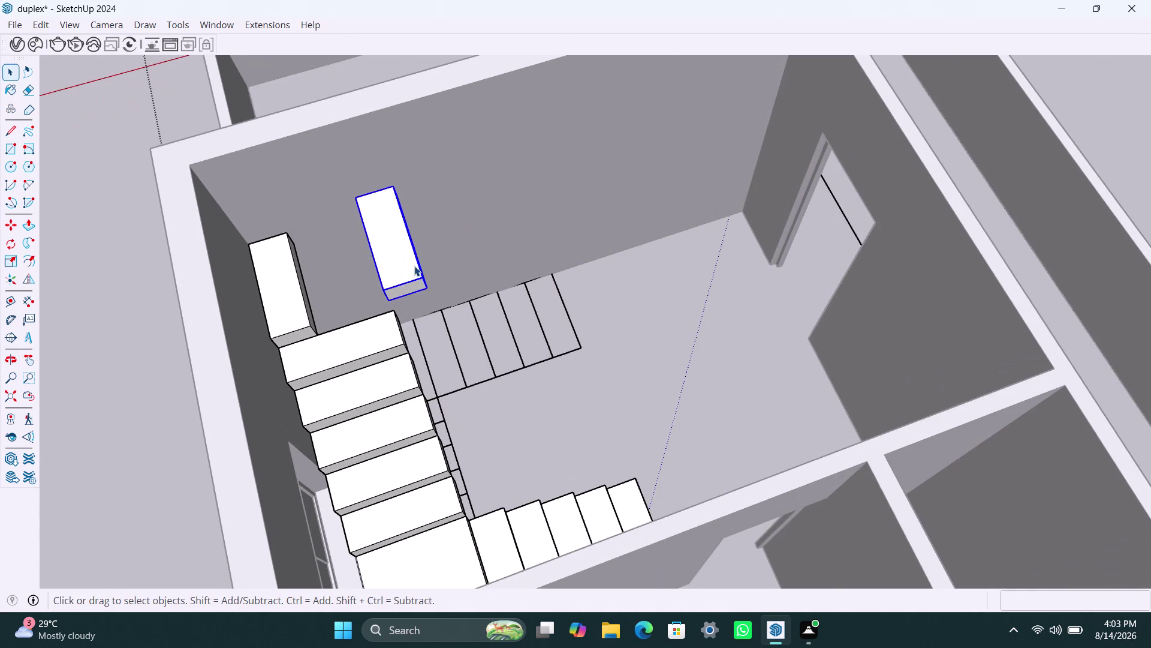
right_click(414, 265)
click(476, 110)
click(561, 310)
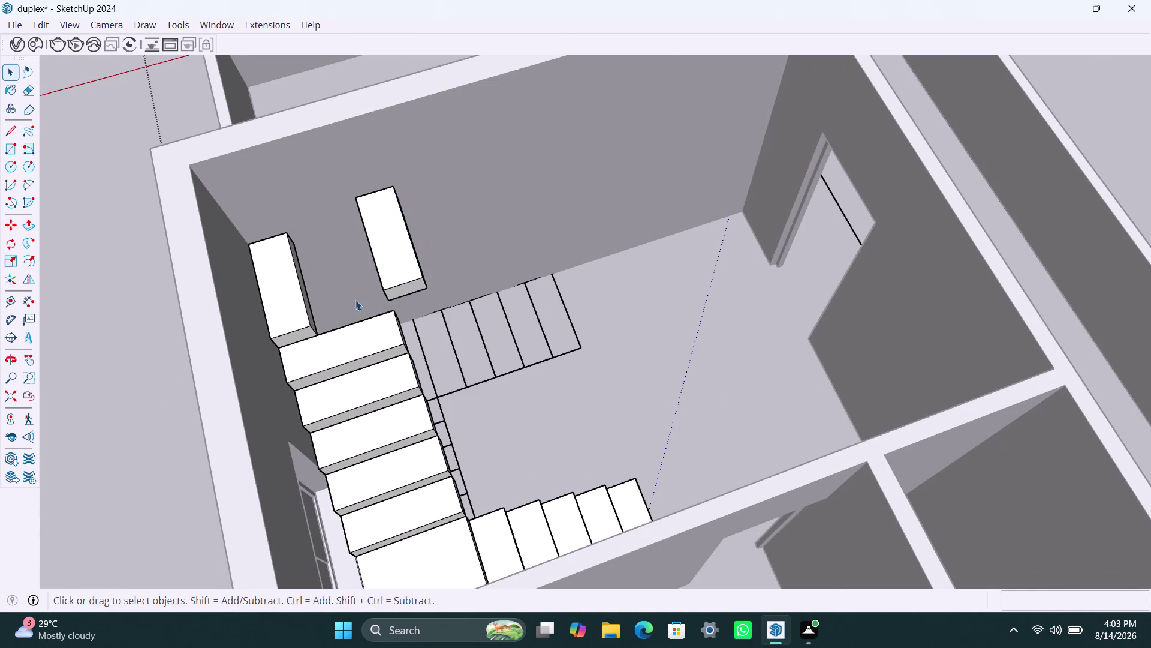
scroll(up, 3)
Open the top step block and Push/Pull its side face out into a square landing.
click(292, 329)
double_click(298, 337)
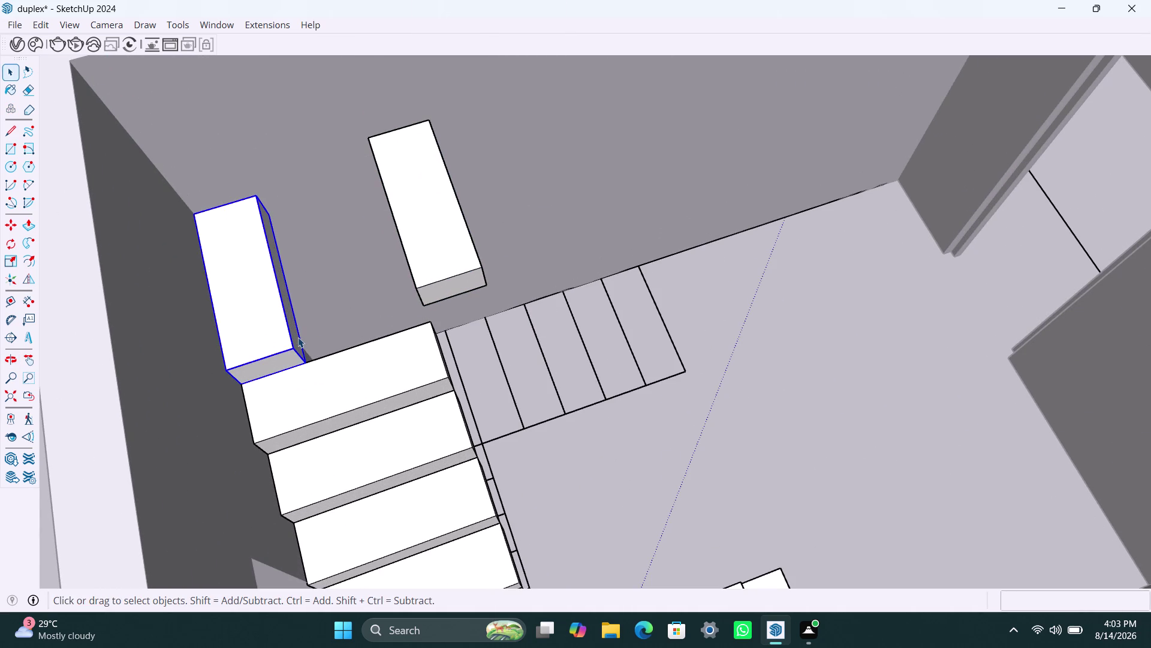
click(294, 342)
scroll(up, 3)
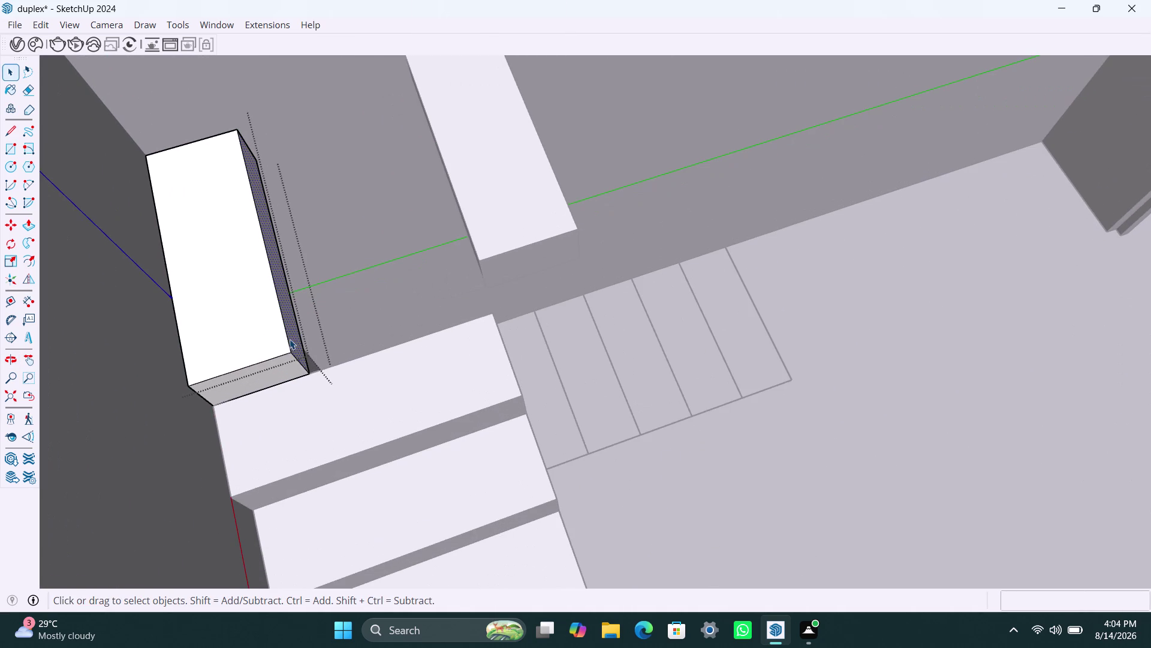
key(p)
click(292, 328)
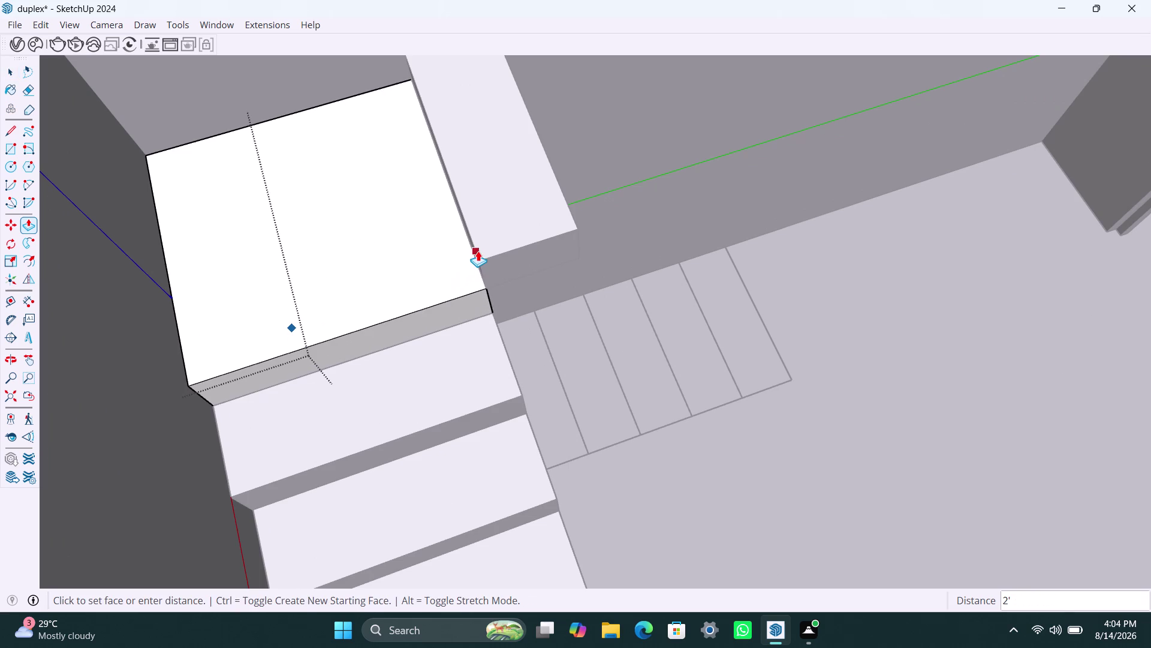
click(474, 255)
Pull the landing's side face out further, then view the whole stairwell.
scroll(down, 3)
middle_drag(516, 318, 531, 311)
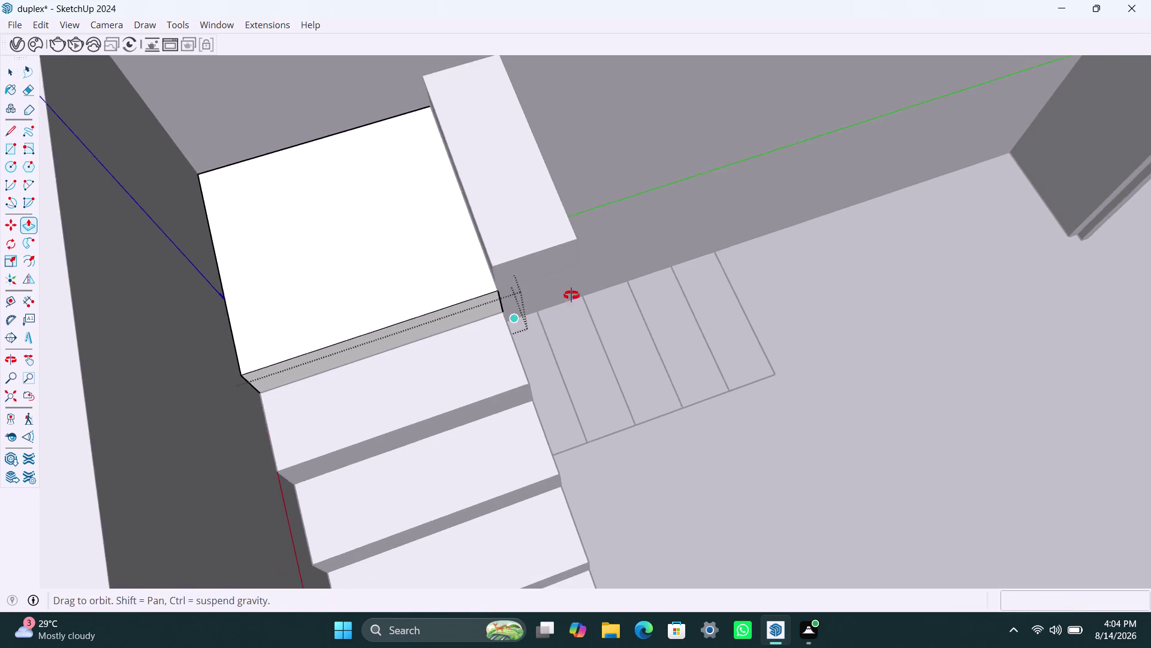
middle_drag(531, 310, 614, 226)
scroll(up, 3)
scroll(up, 3)
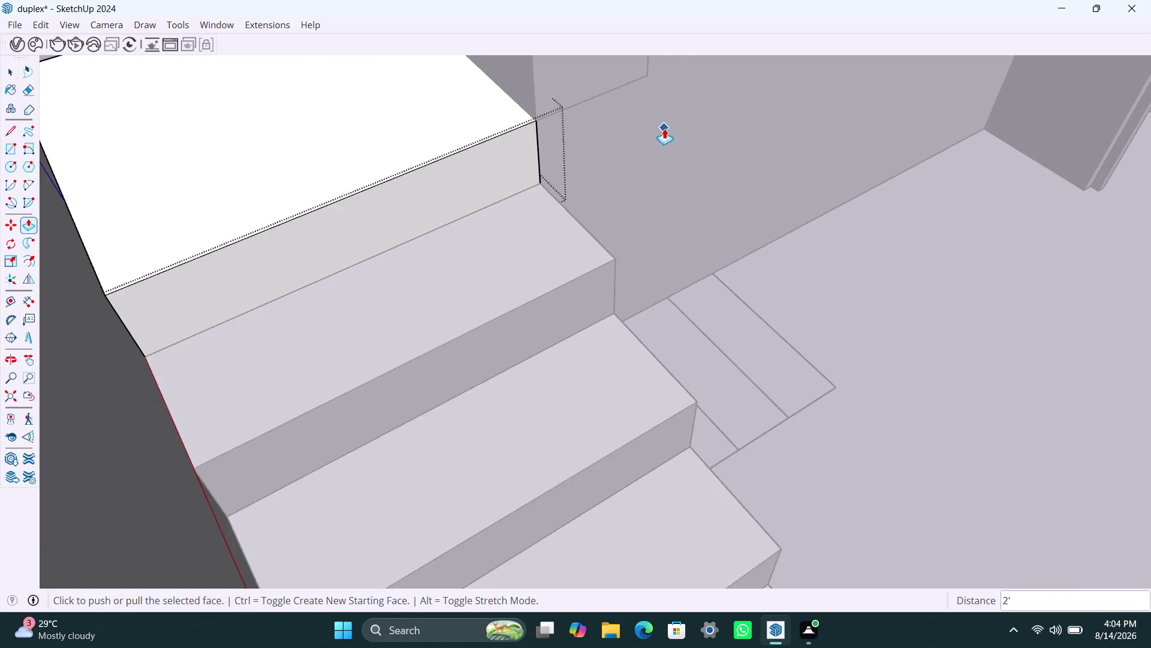
scroll(up, 3)
key(space)
click(775, 139)
scroll(down, 3)
middle_drag(789, 154, 539, 206)
scroll(up, 3)
scroll(down, 3)
middle_drag(795, 238, 551, 256)
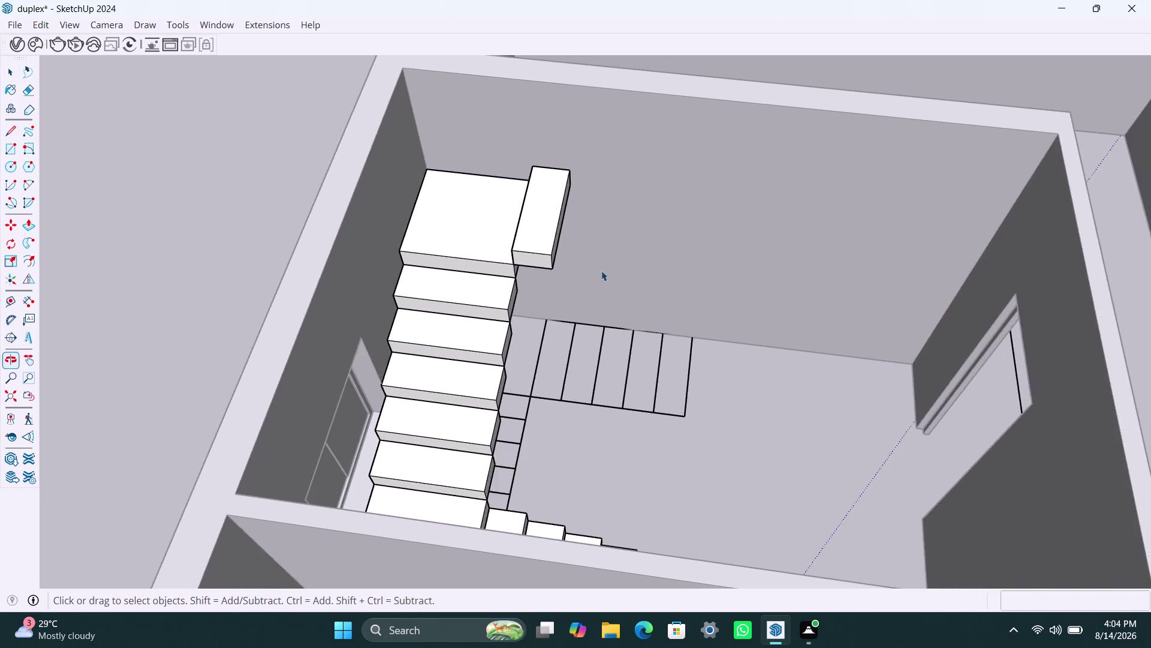
Copy the narrow block one step over and up, arrayed x4 into a new flight.
scroll(up, 3)
middle_drag(595, 301, 526, 290)
scroll(up, 3)
scroll(down, 3)
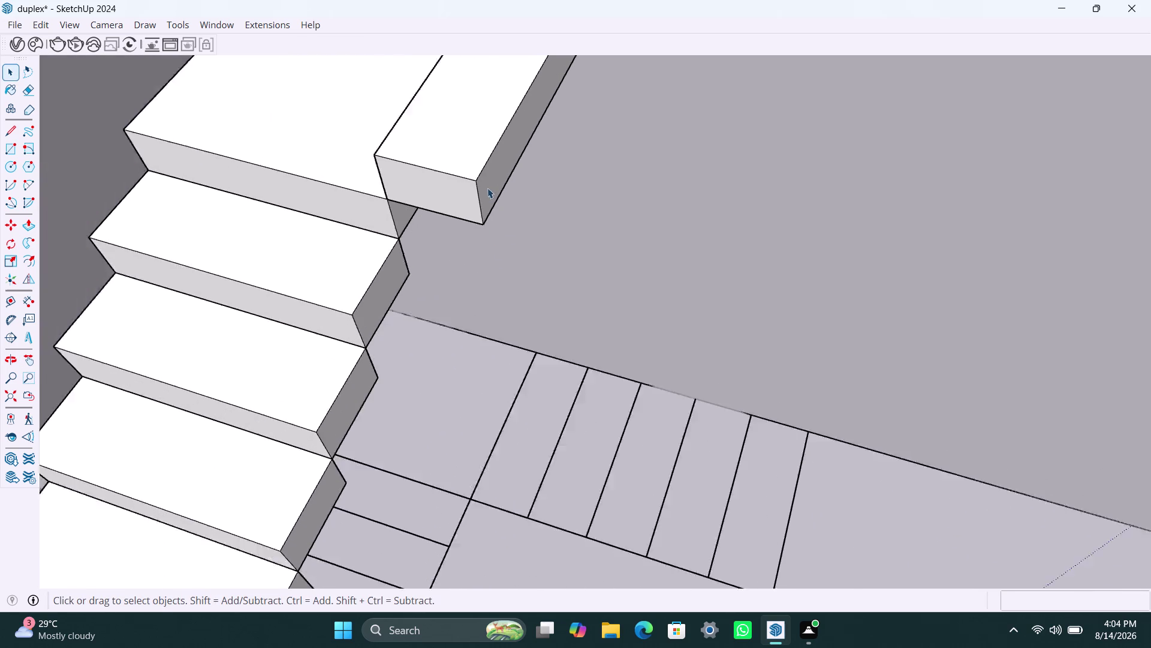
scroll(down, 3)
middle_drag(451, 240, 515, 255)
click(458, 191)
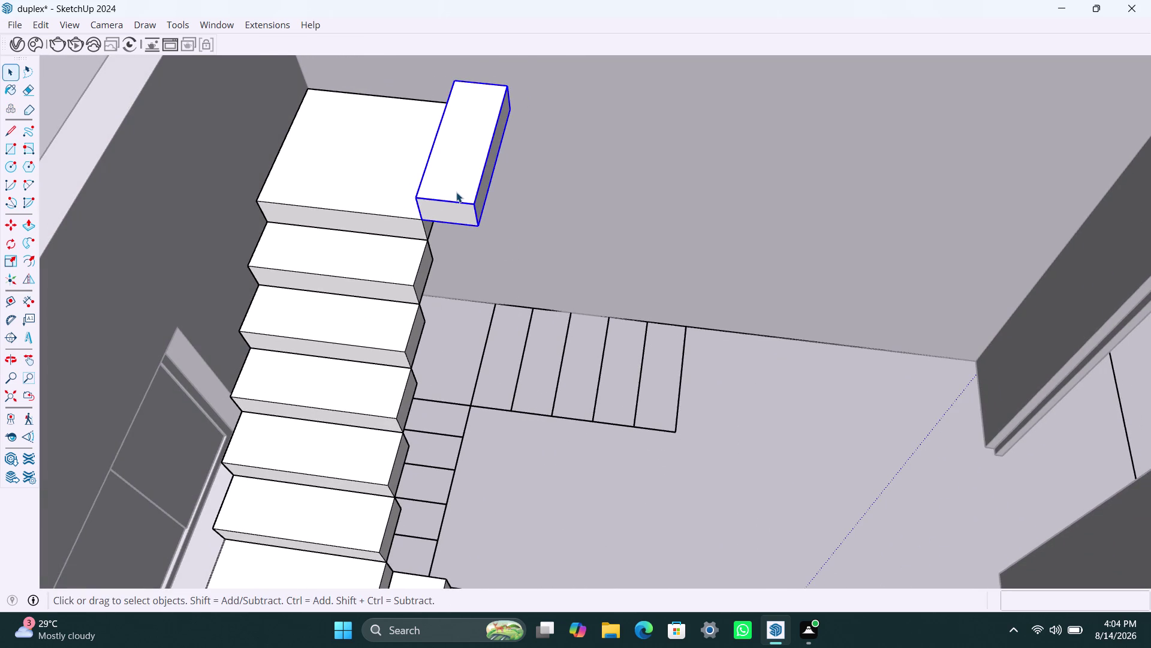
key(m)
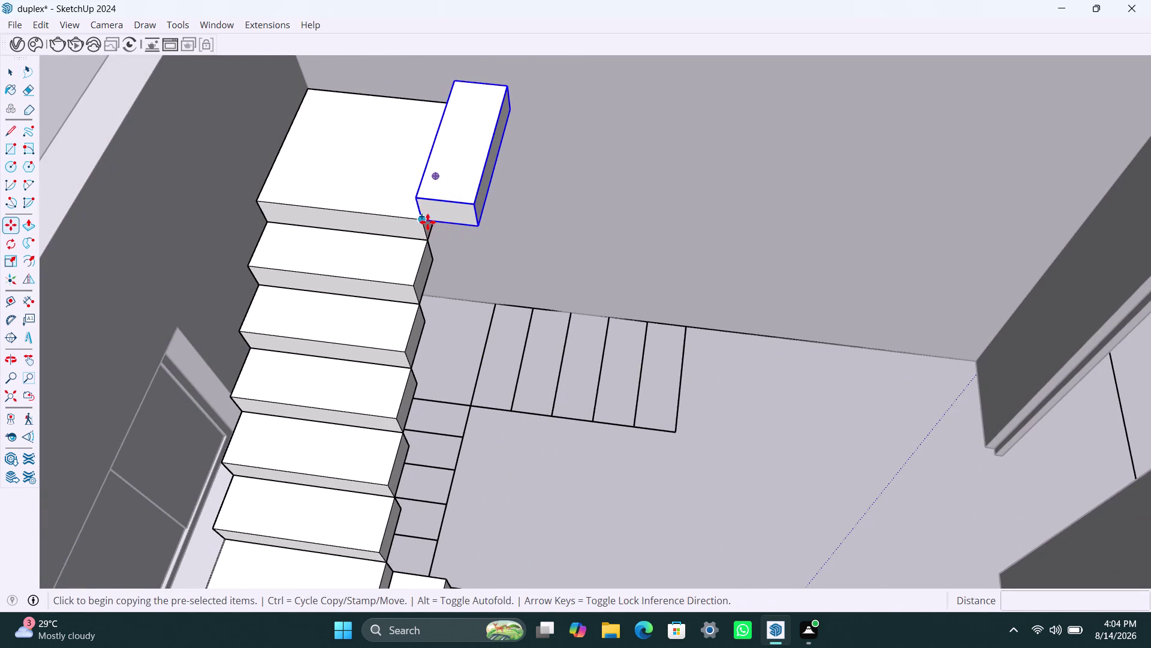
click(426, 221)
click(477, 202)
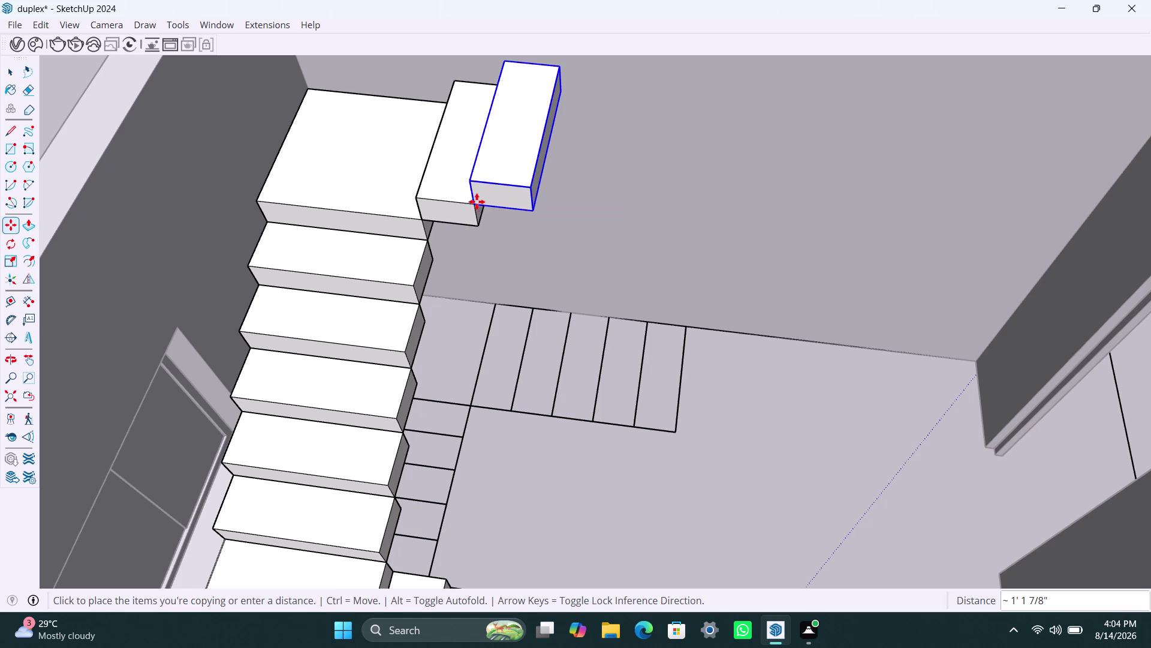
text(x)
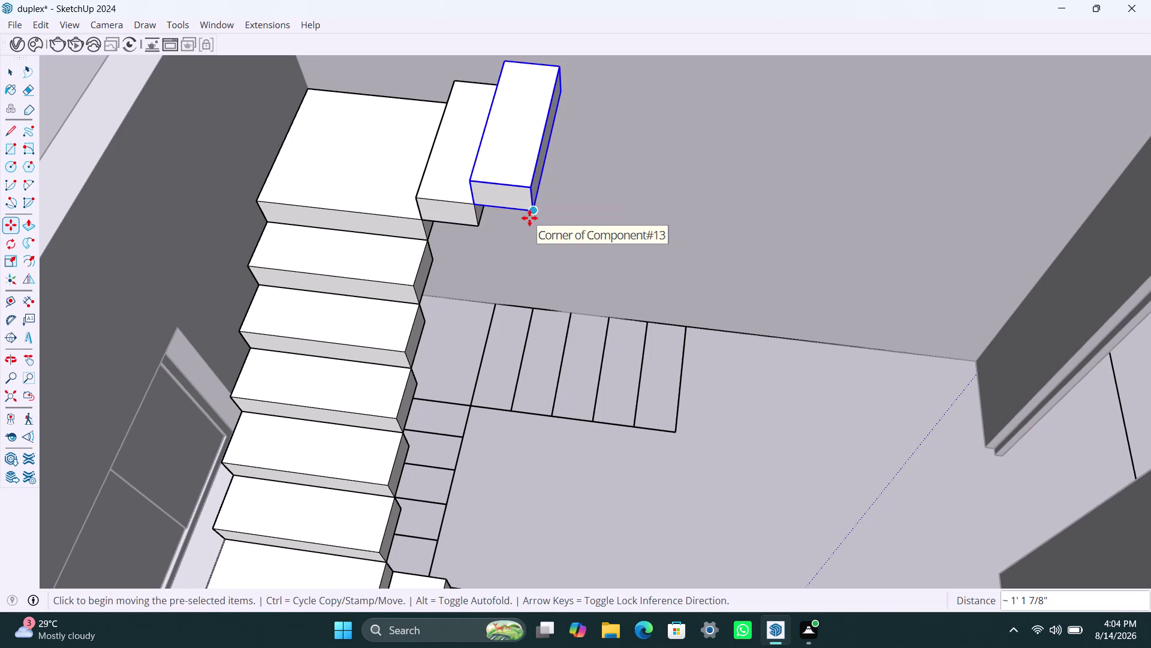
text(4)
key(Return)
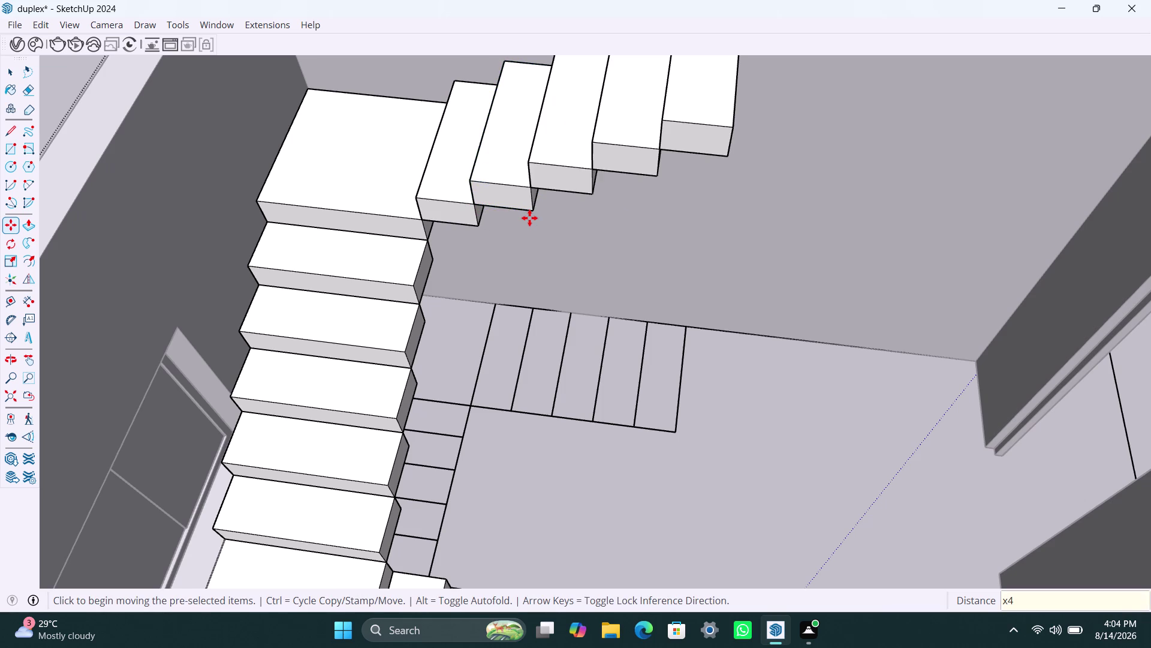
key(space)
Orbit around the stairwell and upper walls to review the new flight of steps.
scroll(down, 3)
middle_drag(721, 286, 833, 316)
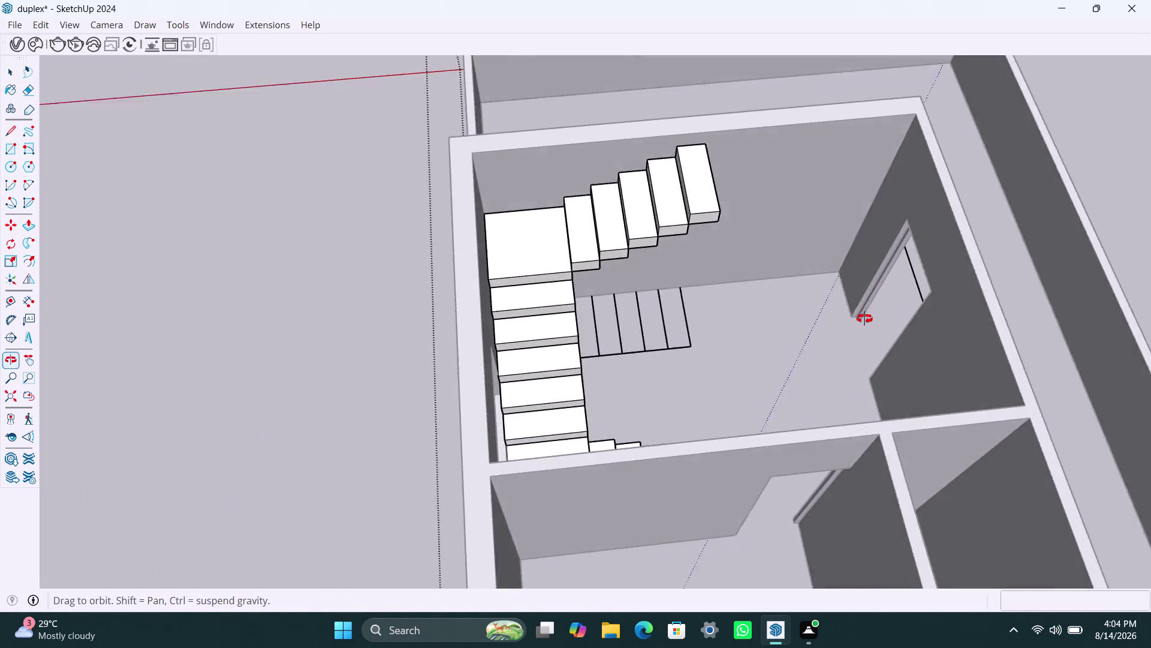
middle_drag(832, 316, 964, 297)
scroll(up, 3)
middle_drag(611, 250, 880, 230)
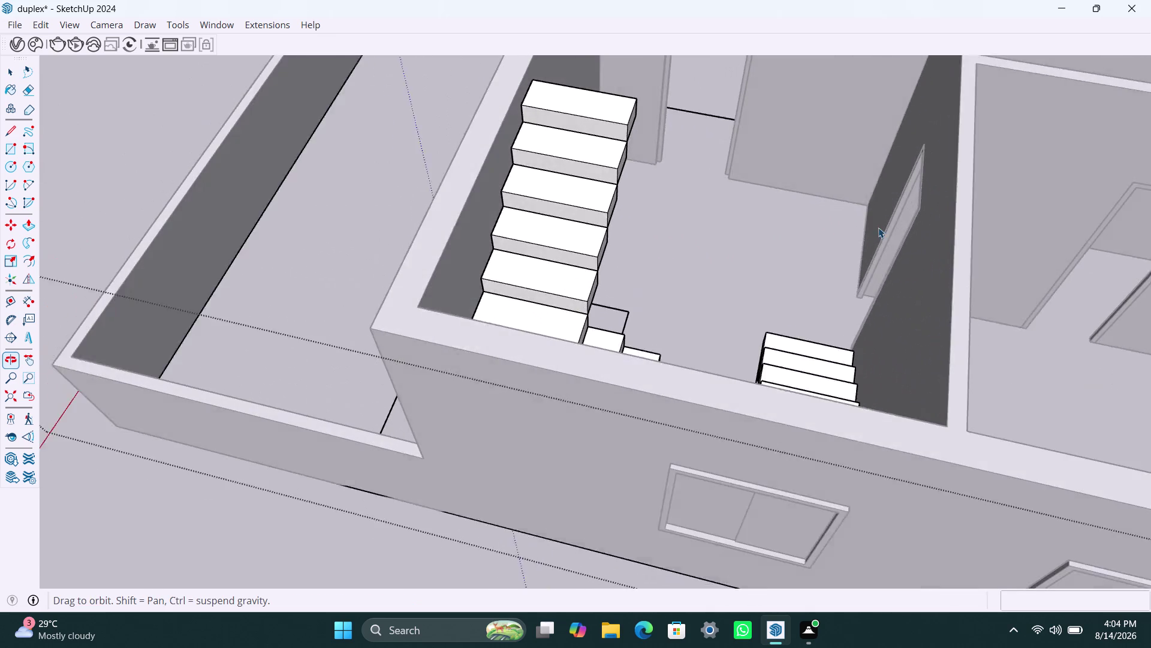
scroll(down, 3)
middle_drag(641, 189, 788, 220)
scroll(down, 3)
middle_drag(681, 212, 786, 238)
scroll(up, 3)
middle_drag(770, 194, 682, 300)
scroll(up, 3)
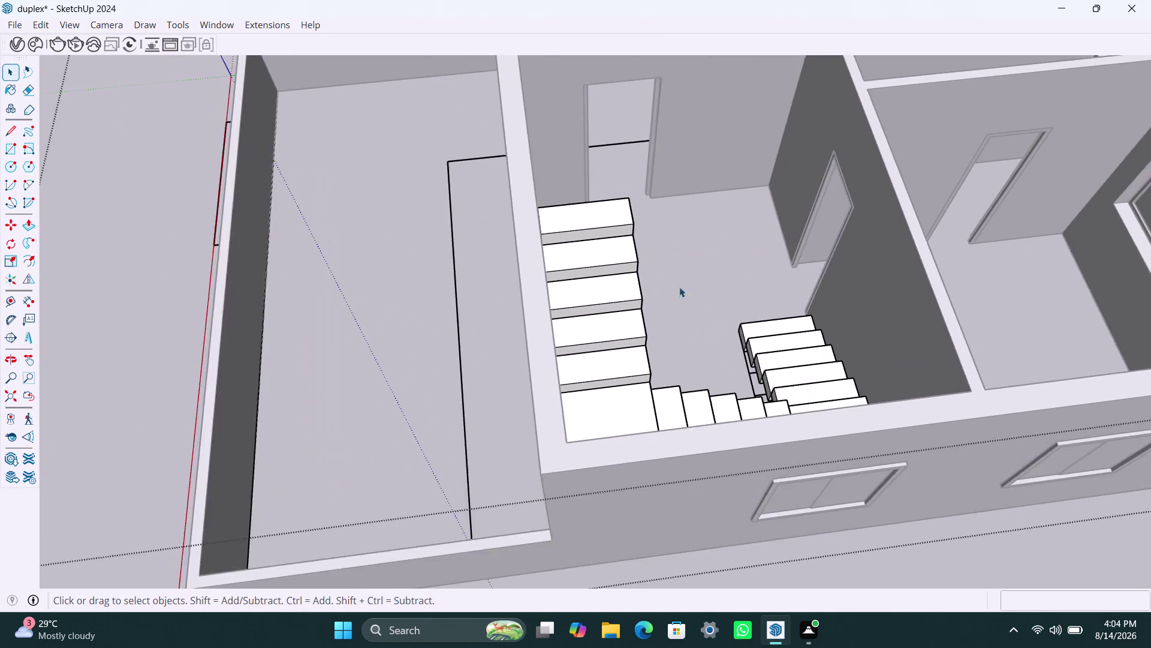
middle_drag(703, 294, 467, 265)
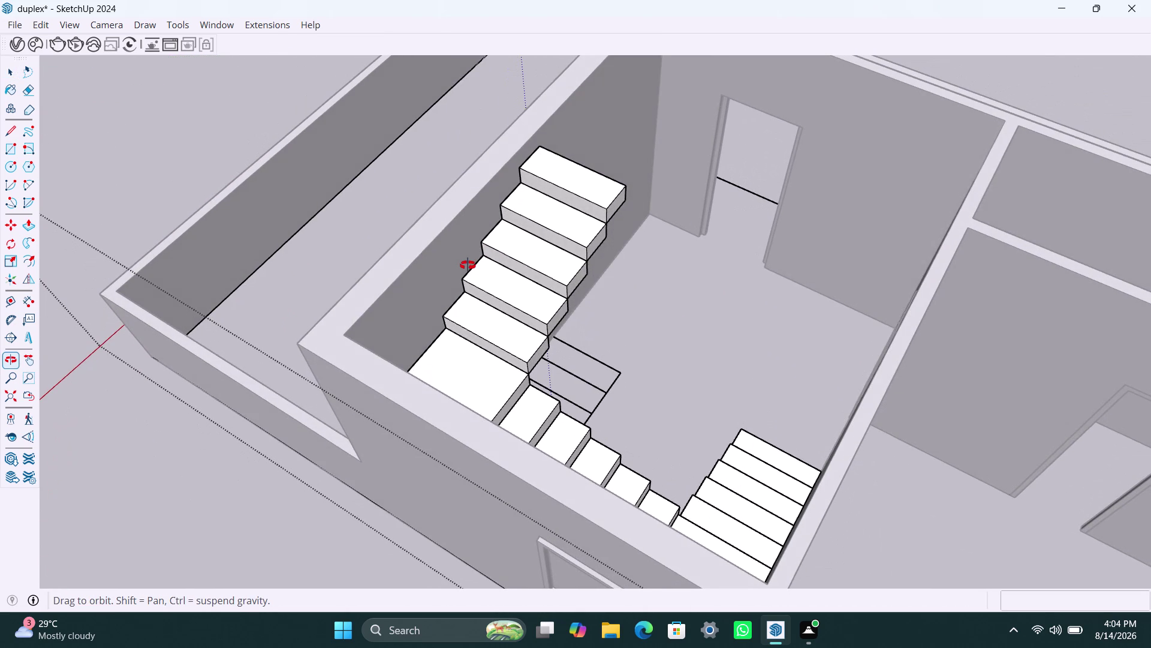
middle_drag(468, 265, 467, 264)
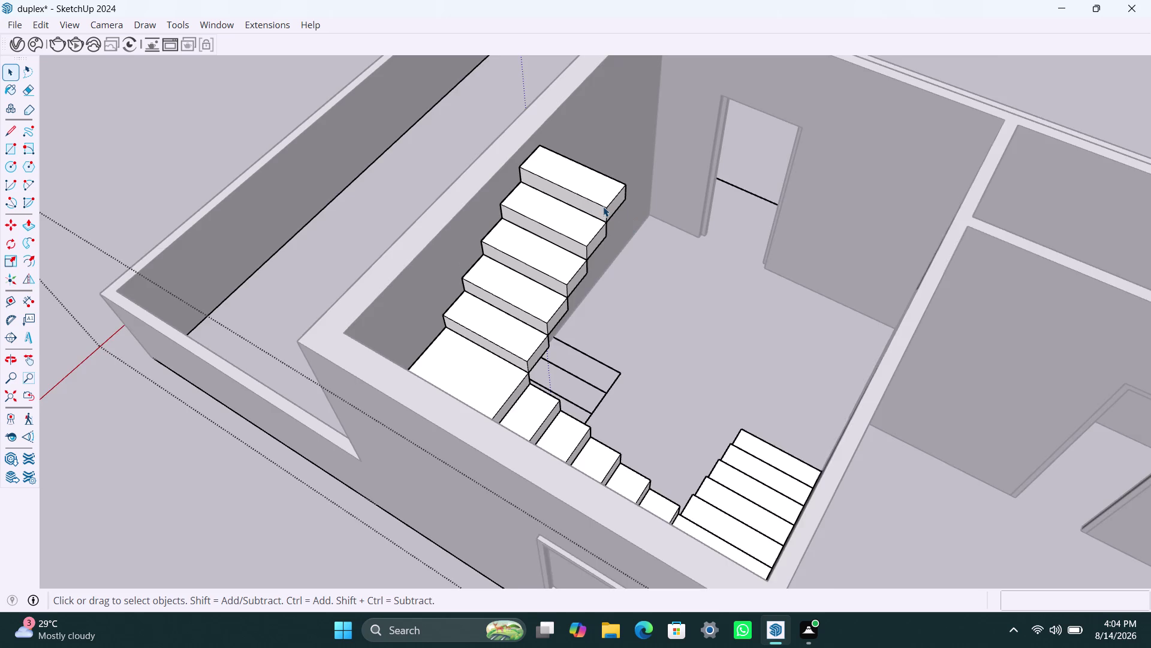
scroll(up, 3)
Copy the flight's top step and place the copy above it.
click(586, 198)
key(m)
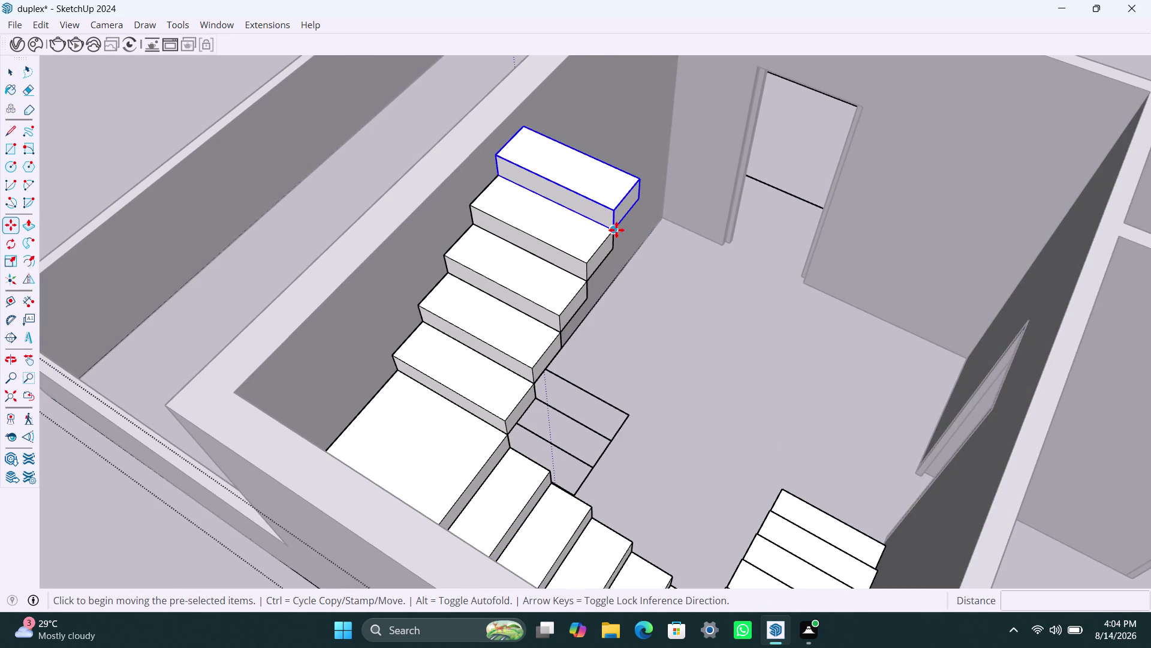
click(617, 229)
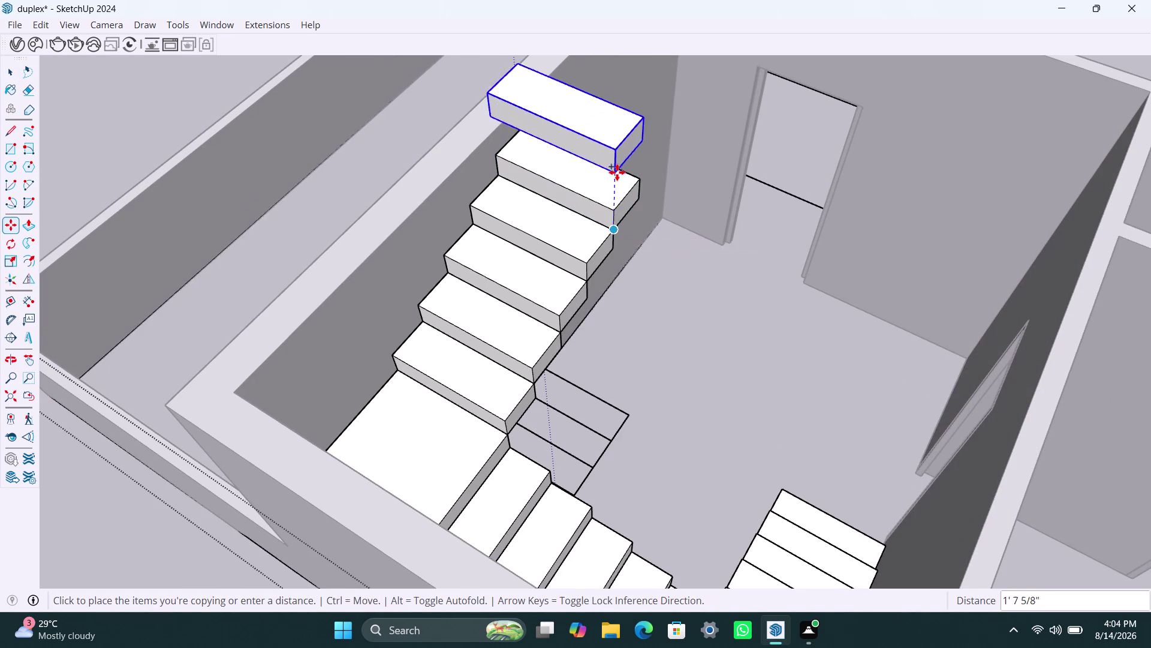
click(641, 174)
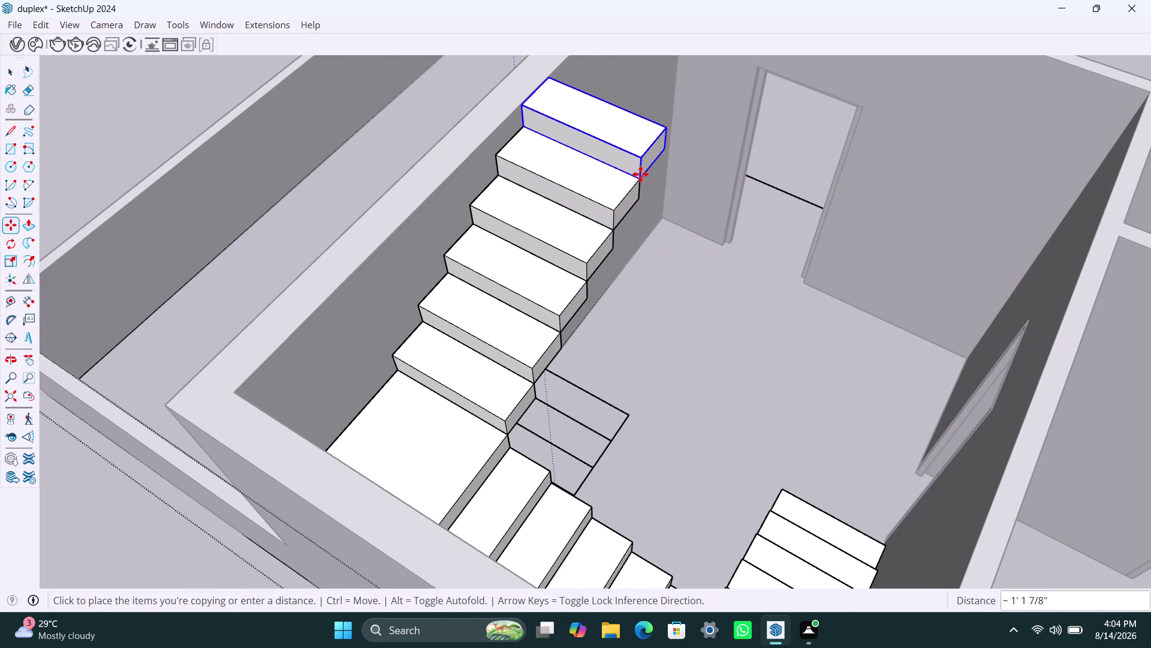
key(space)
scroll(down, 3)
click(825, 105)
scroll(down, 3)
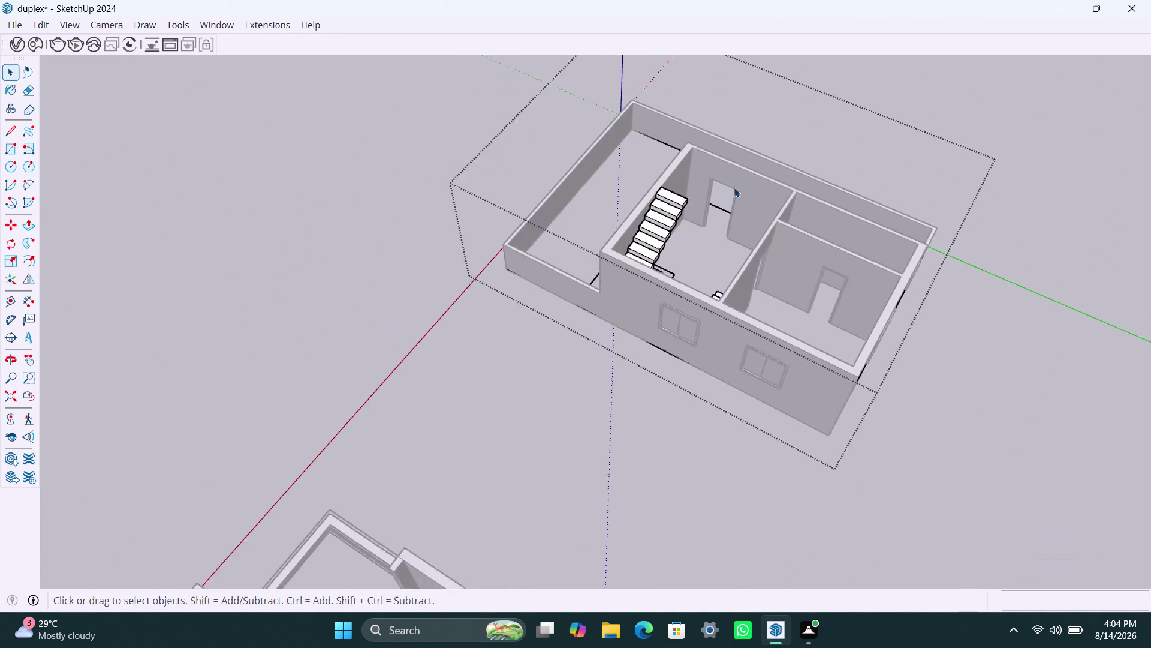
View both floor models from the front and window-select the right-hand floor.
middle_drag(734, 189, 633, 271)
click(973, 119)
scroll(up, 3)
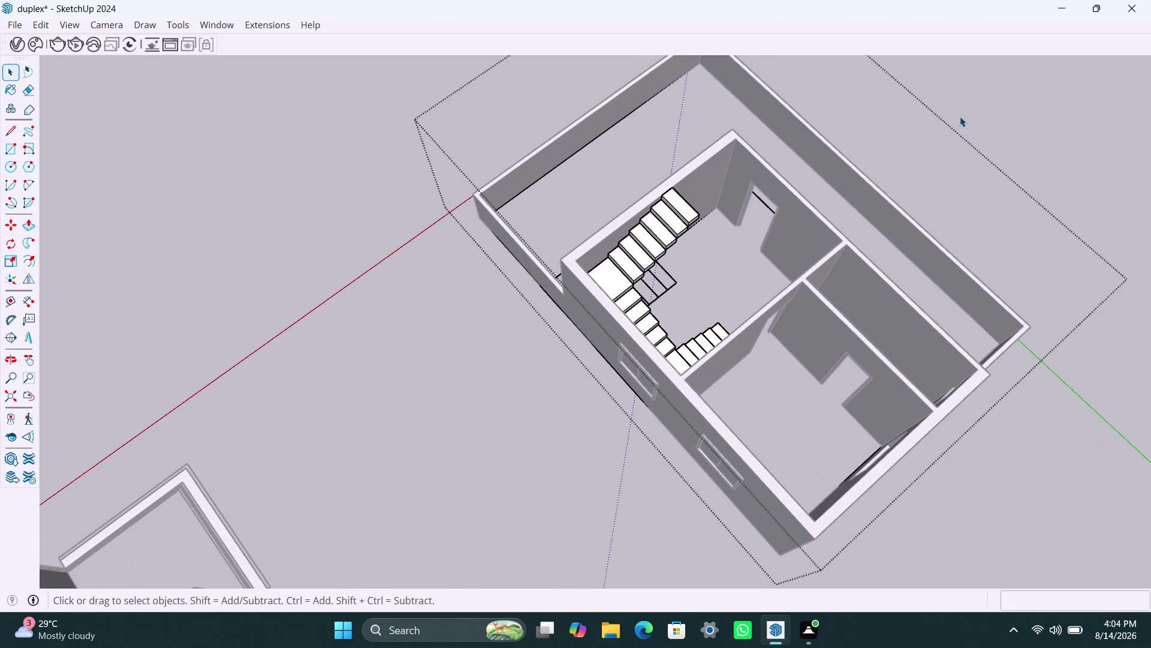
double_click(960, 117)
scroll(down, 3)
middle_drag(780, 361, 588, 245)
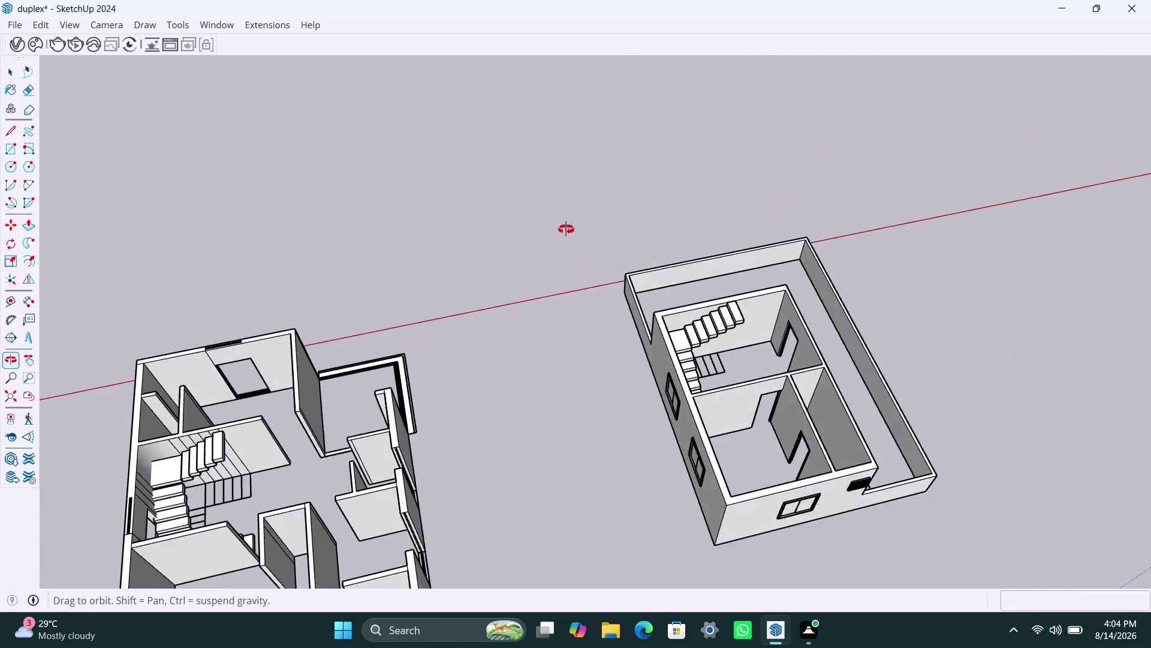
middle_drag(589, 244, 564, 228)
scroll(down, 3)
middle_drag(629, 343, 588, 307)
drag(602, 282, 756, 470)
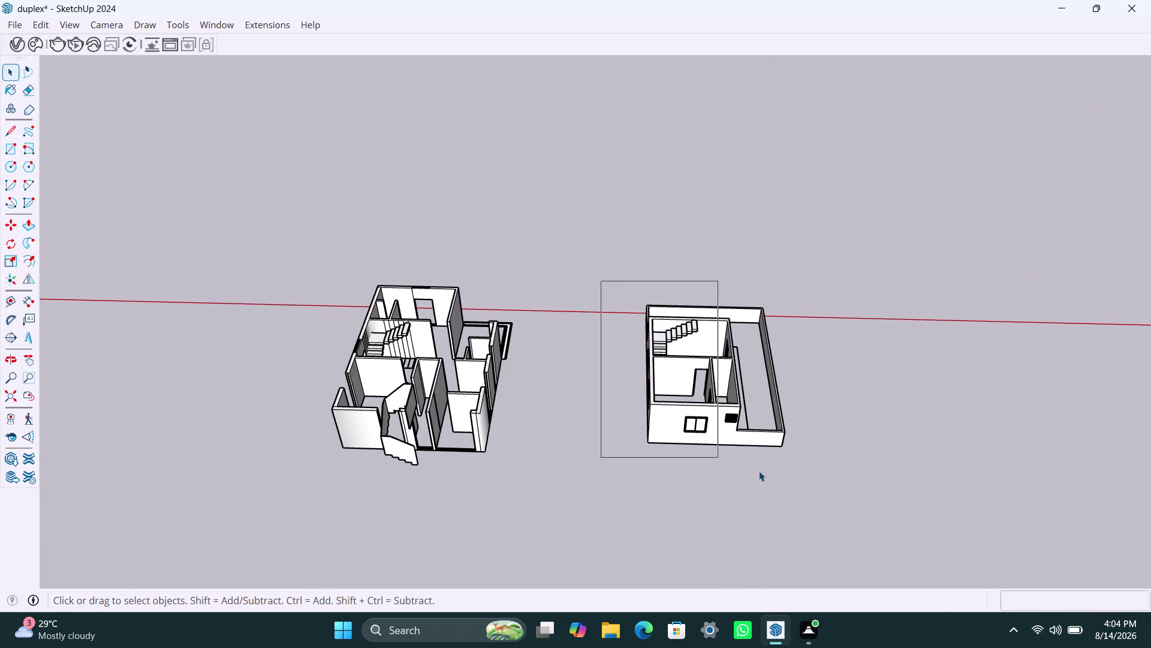
drag(756, 469, 806, 470)
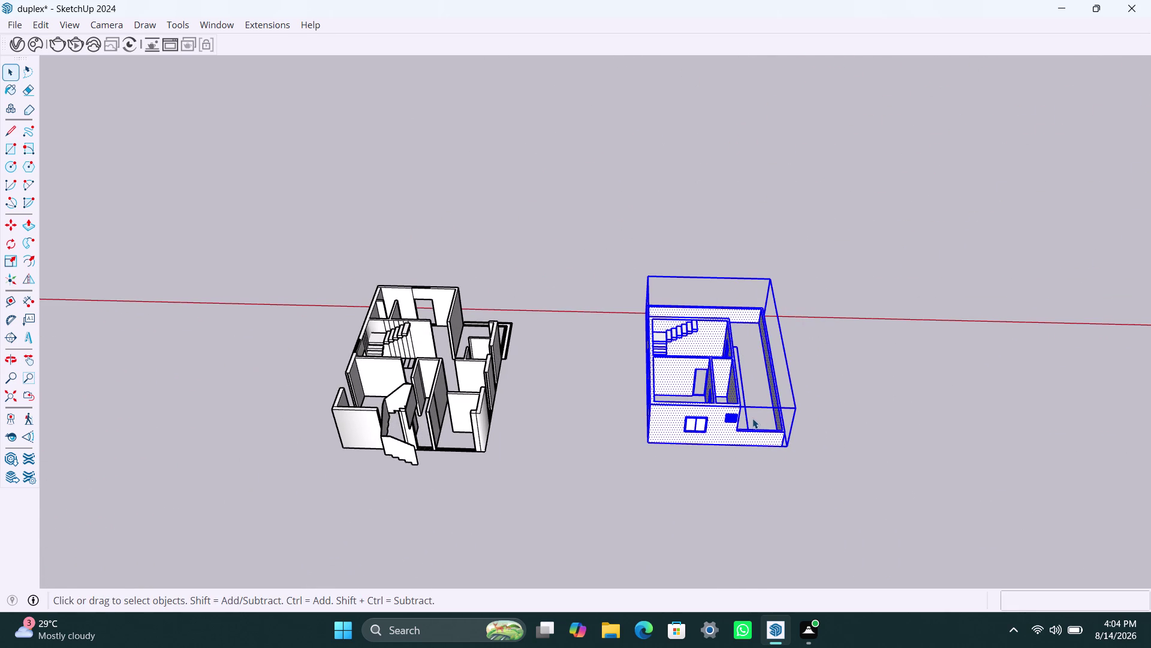
Reselect the right-hand floor with triple-clicks and another window selection.
right_click(753, 418)
triple_click(673, 418)
triple_click(672, 419)
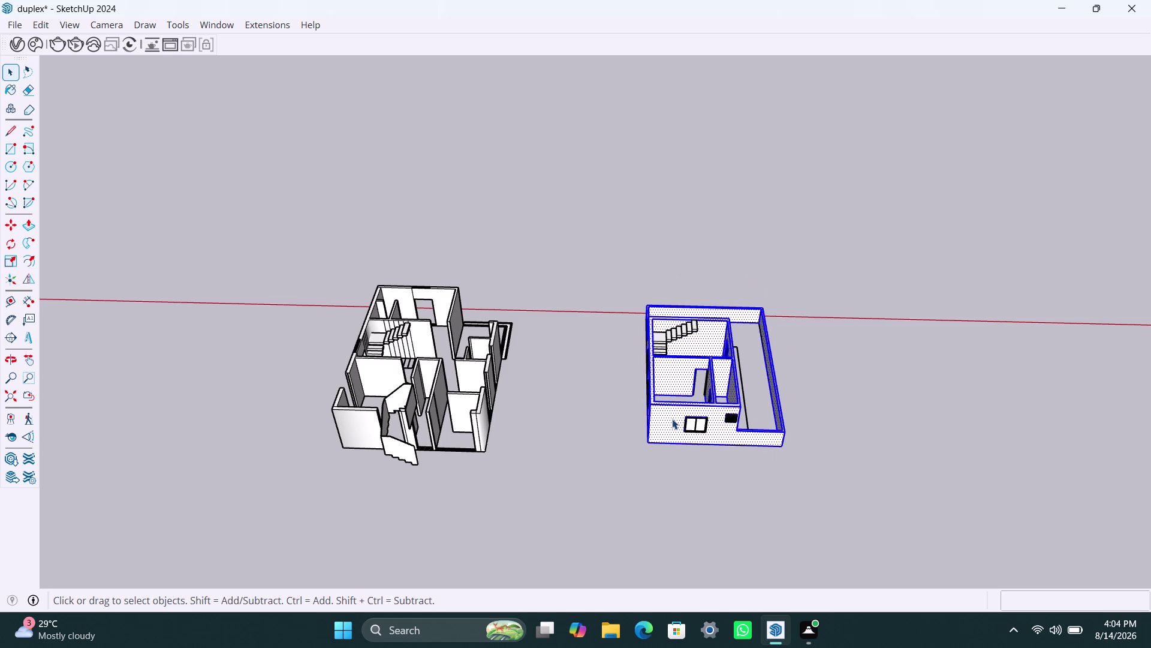
click(825, 335)
drag(638, 261, 808, 468)
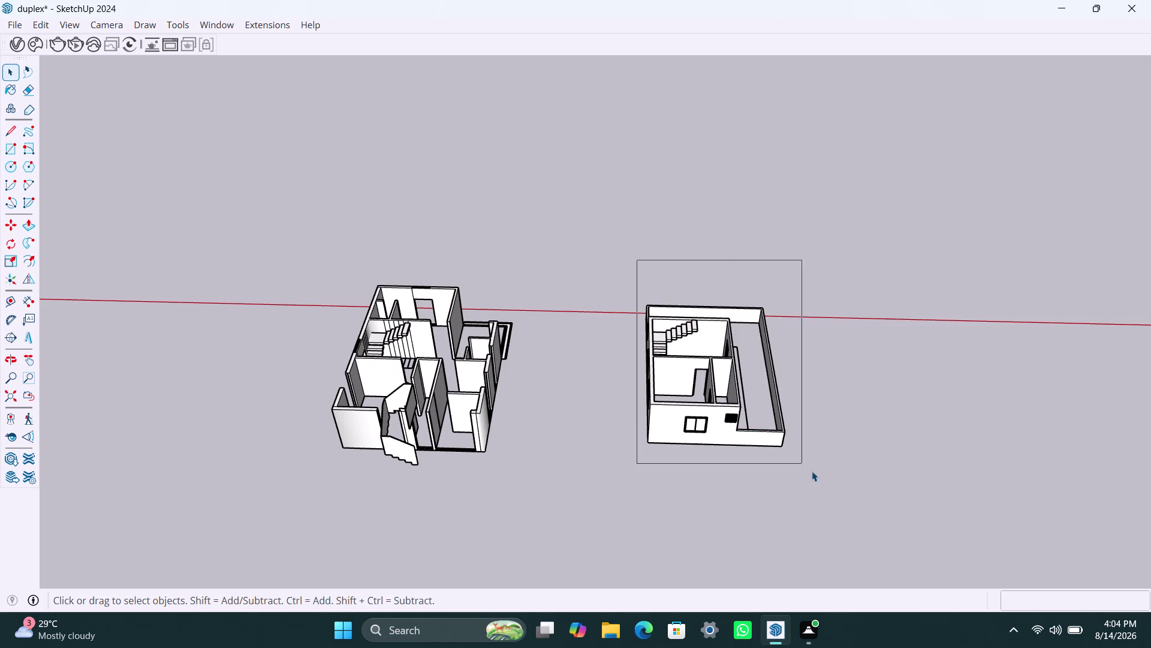
drag(809, 468, 819, 481)
right_click(848, 236)
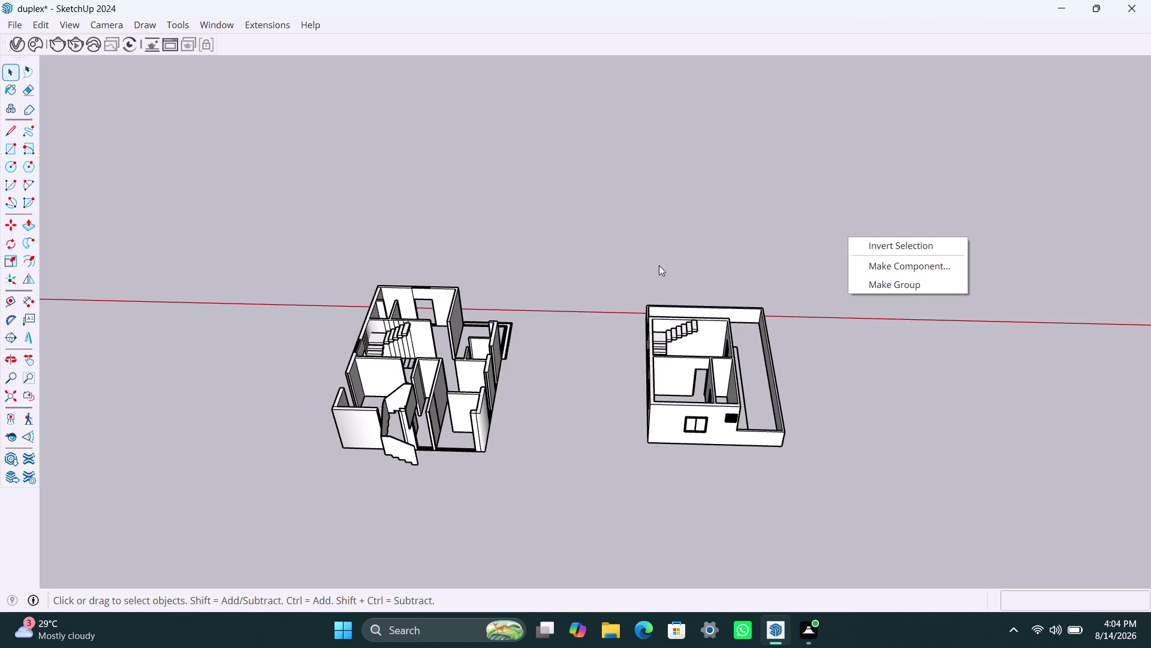
Window-select all the stair-room floor pieces and combine them with Make Group.
drag(594, 253, 846, 487)
click(725, 425)
right_click(726, 426)
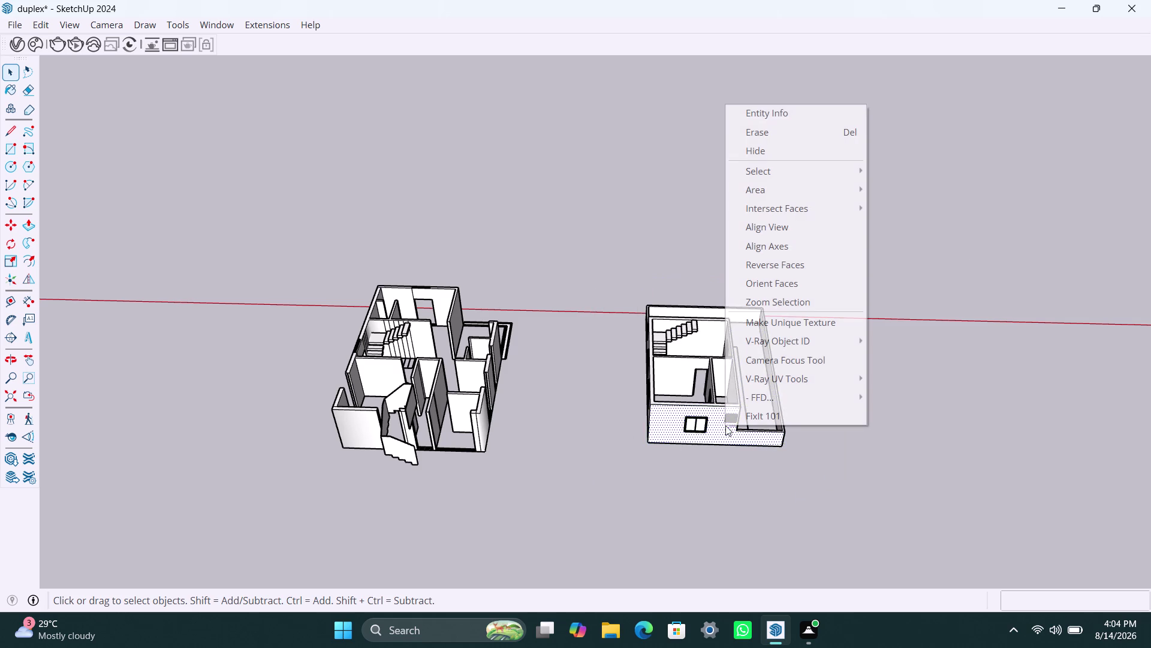
drag(615, 263, 887, 461)
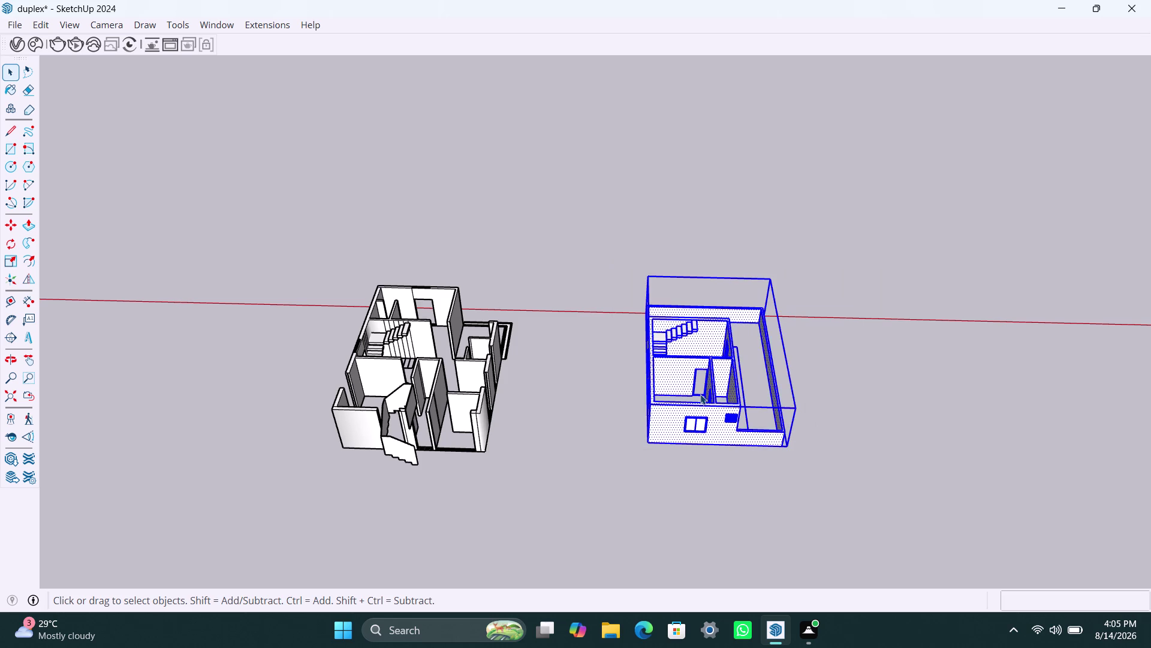
right_click(700, 394)
drag(603, 274, 863, 511)
right_click(707, 410)
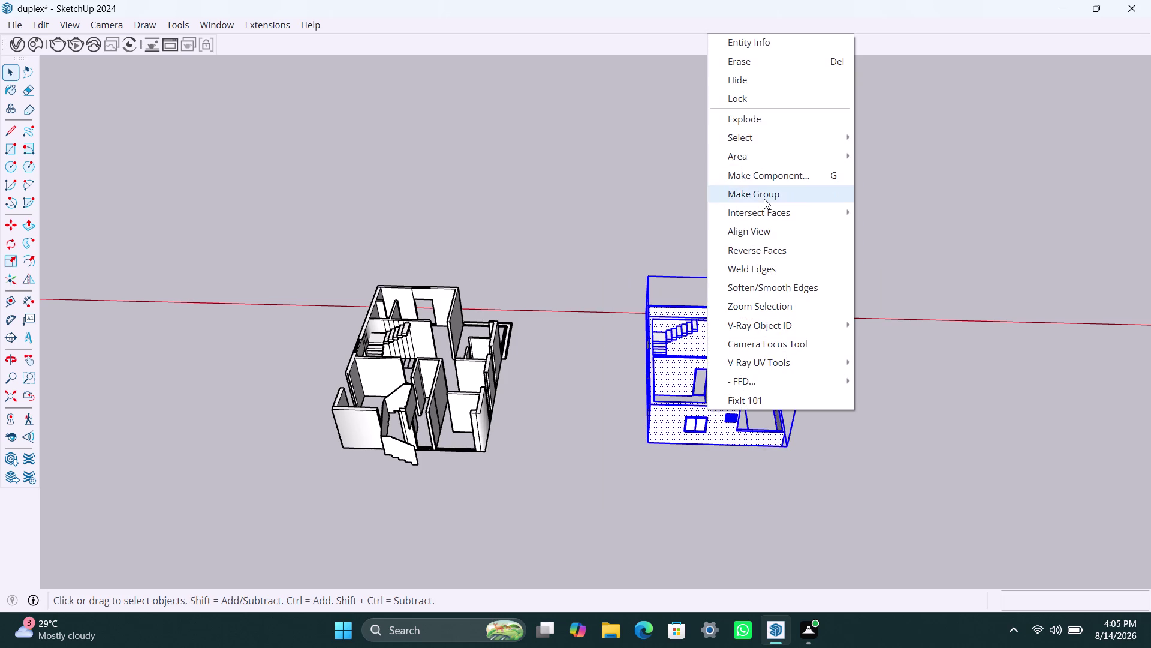
click(764, 198)
scroll(up, 3)
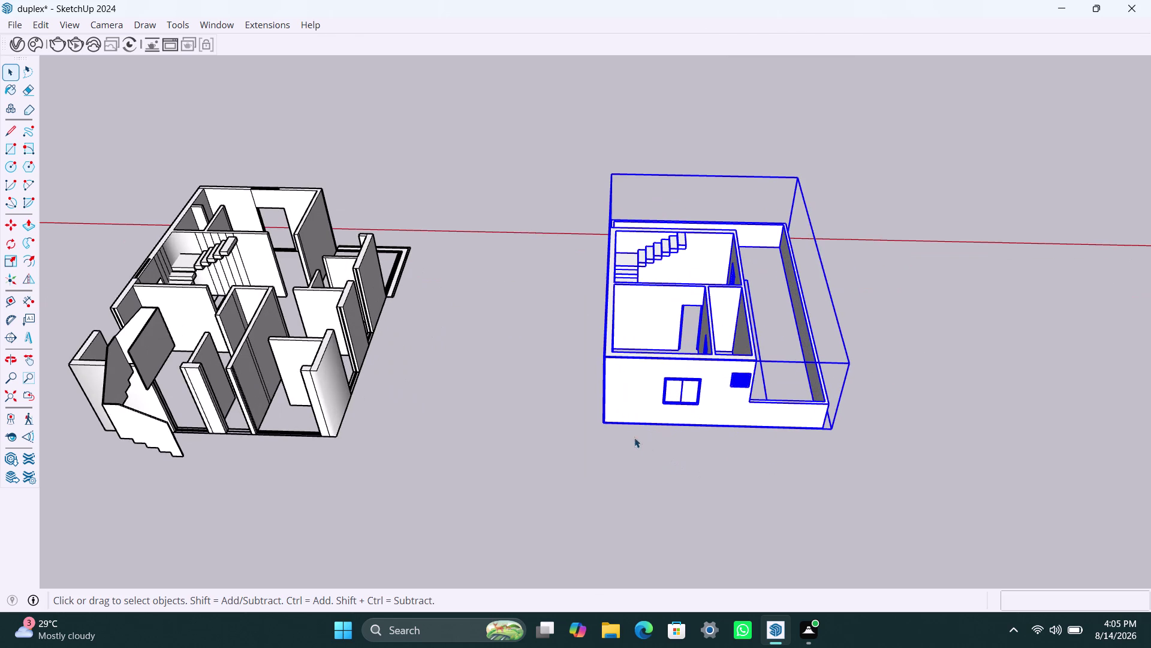
Move the group from its corner and set it down on top of the duplex house.
key(m)
click(603, 423)
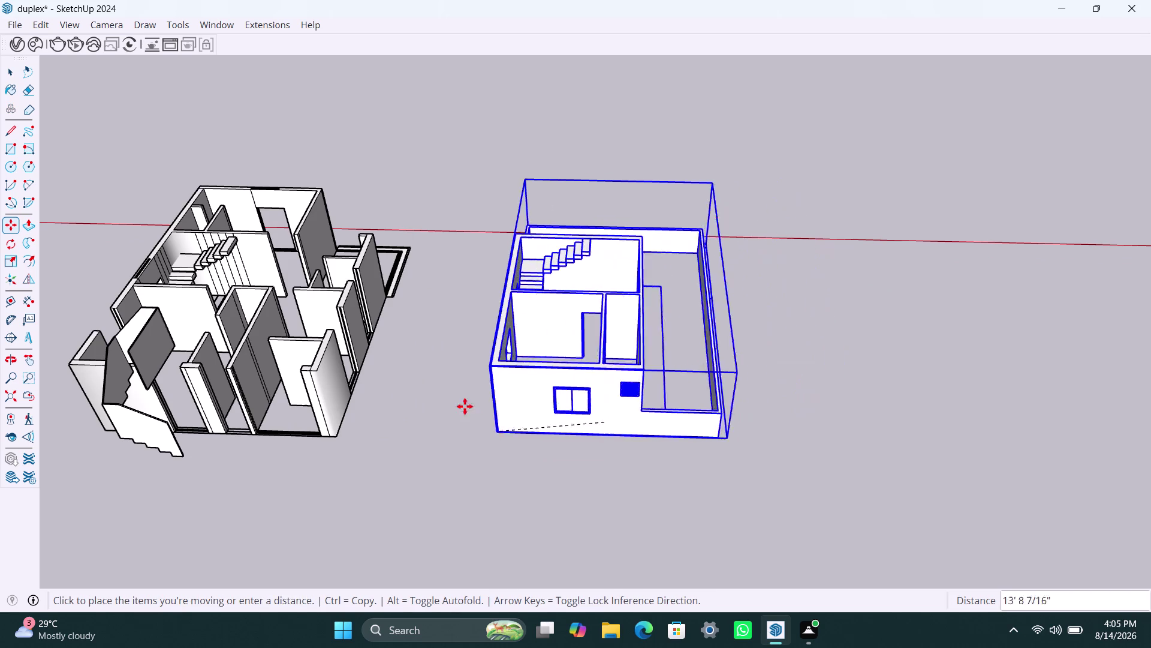
scroll(down, 3)
scroll(down, 3)
middle_drag(452, 391, 779, 389)
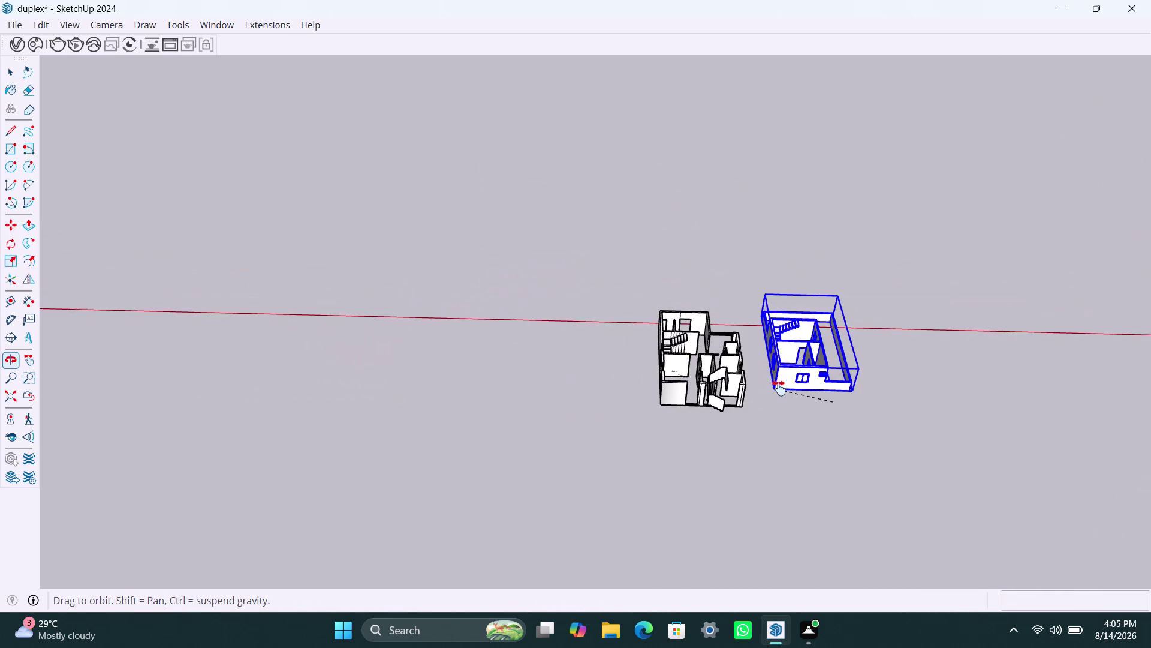
middle_drag(778, 388, 1005, 377)
scroll(down, 3)
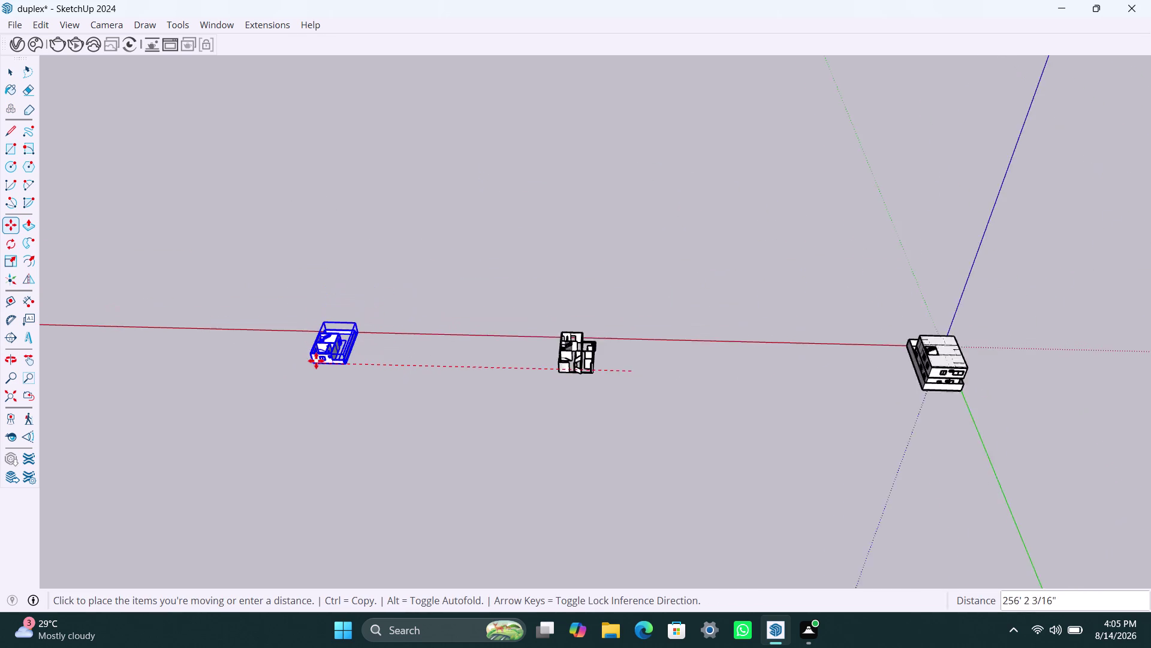
middle_click(316, 361)
scroll(up, 3)
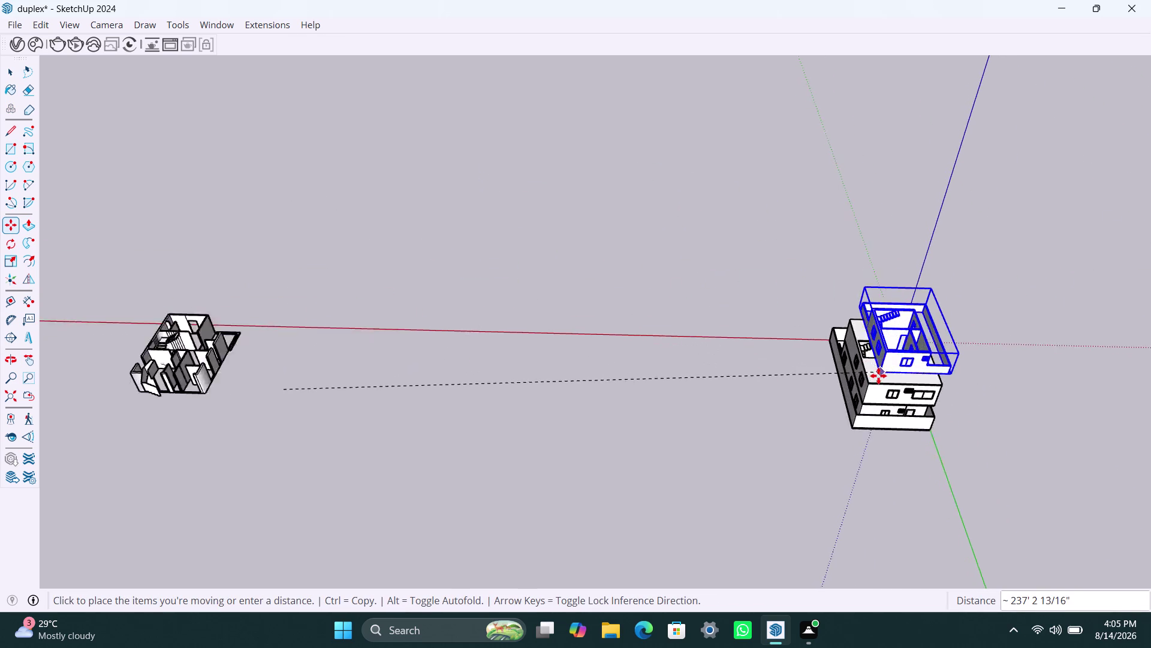
scroll(up, 3)
scroll(up, 3)
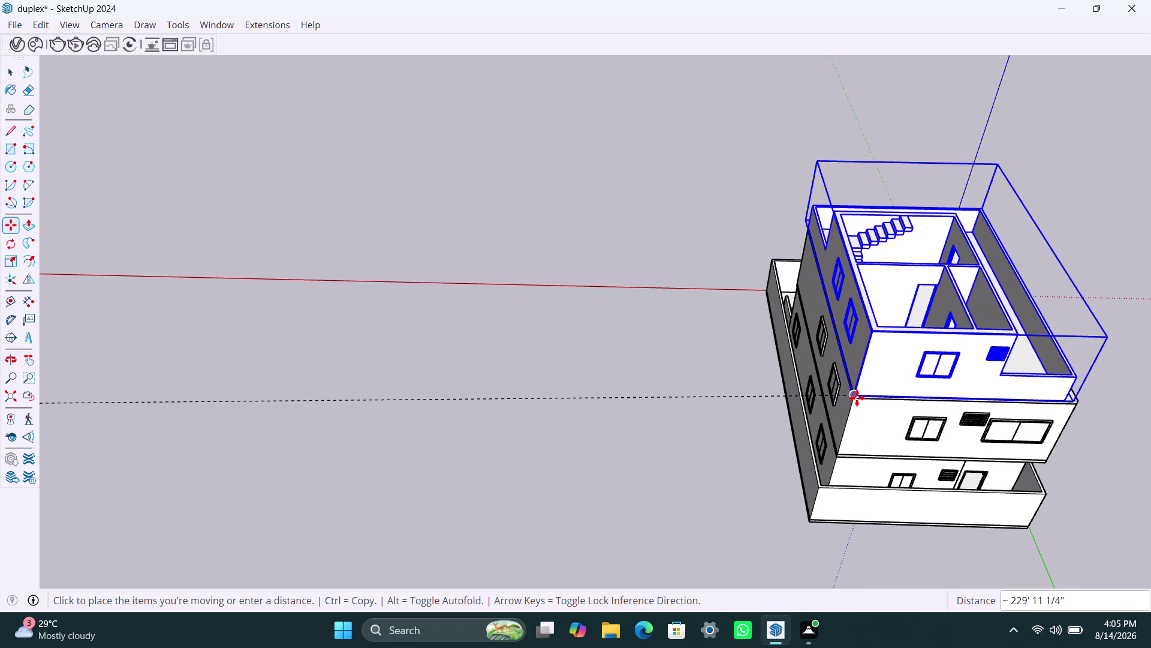
scroll(up, 3)
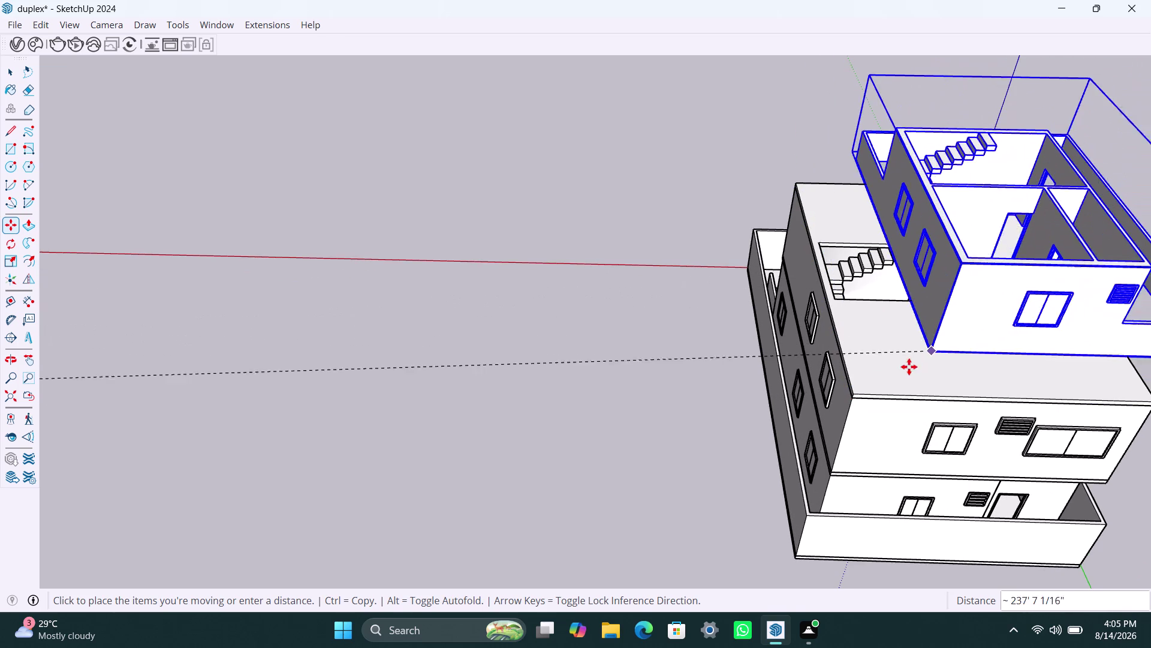
click(857, 392)
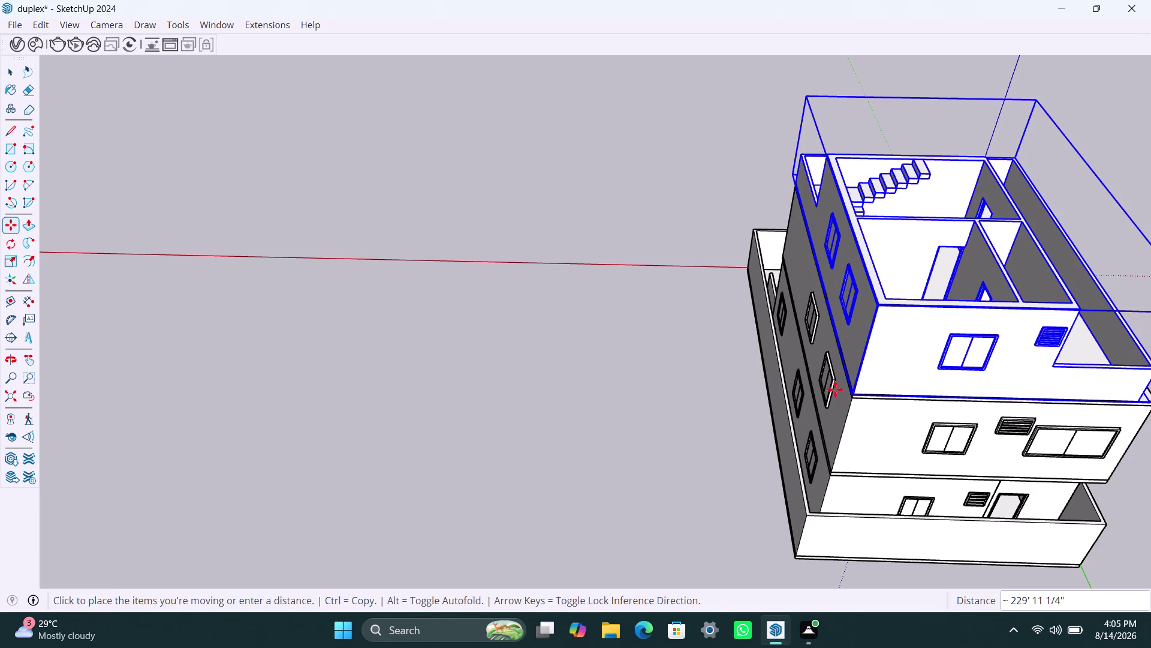
key(space)
Orbit around the house to check the stair room's placement on top.
scroll(down, 3)
middle_drag(758, 328, 601, 328)
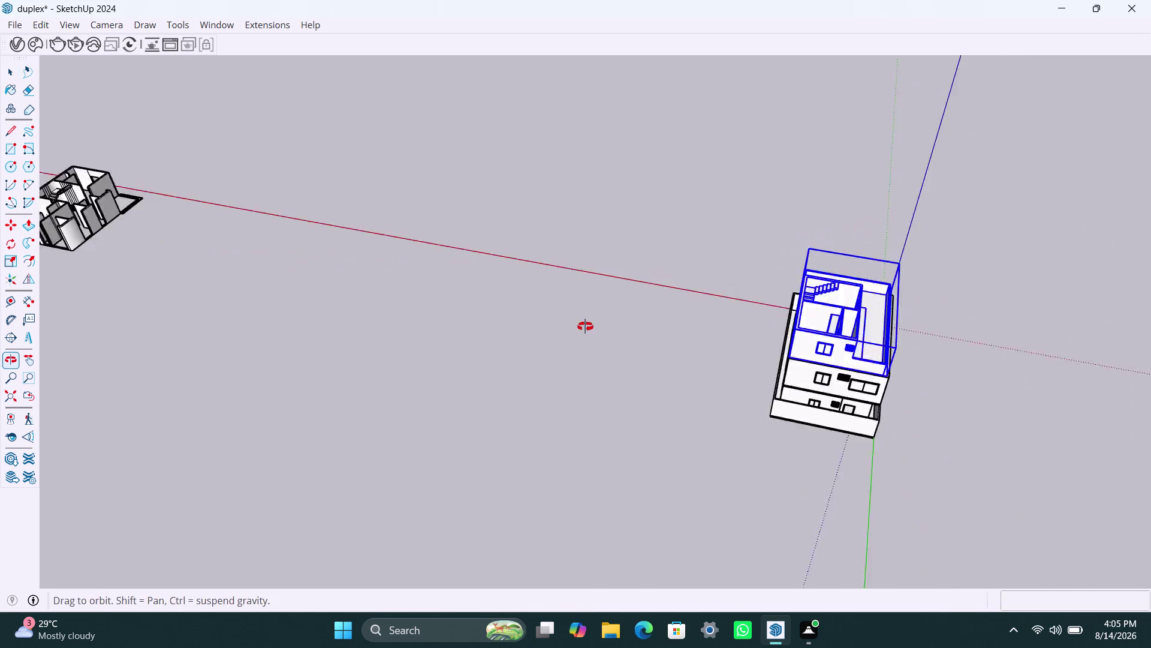
middle_drag(601, 329, 431, 274)
scroll(up, 3)
middle_drag(892, 462, 665, 459)
scroll(up, 3)
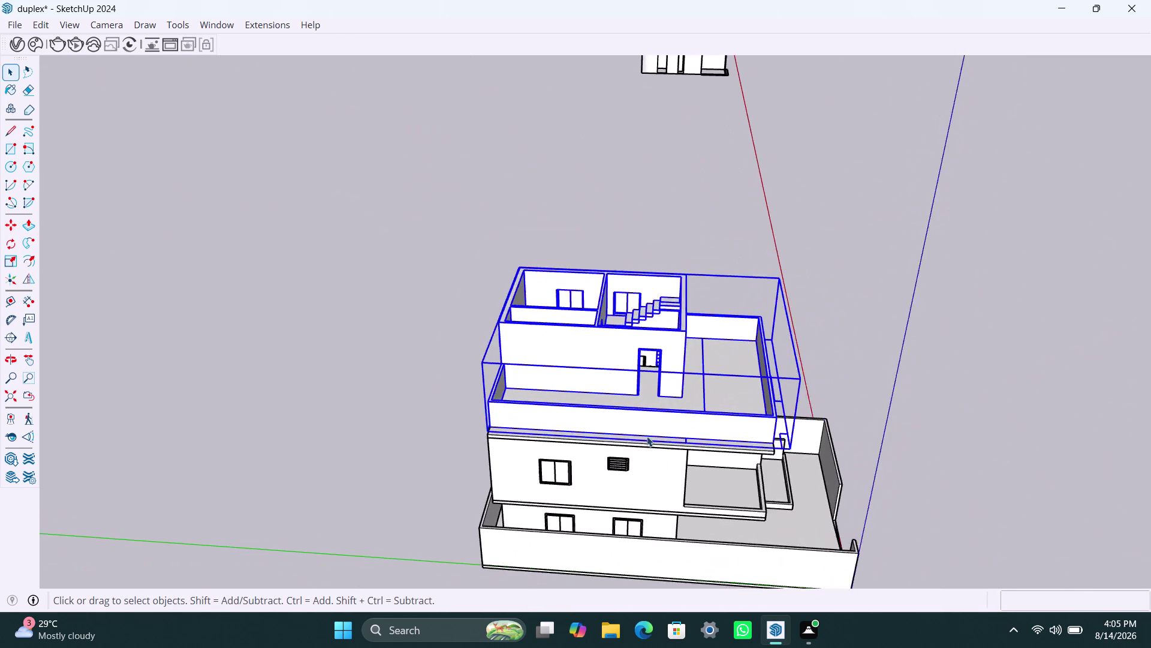
middle_drag(678, 409, 674, 478)
scroll(up, 3)
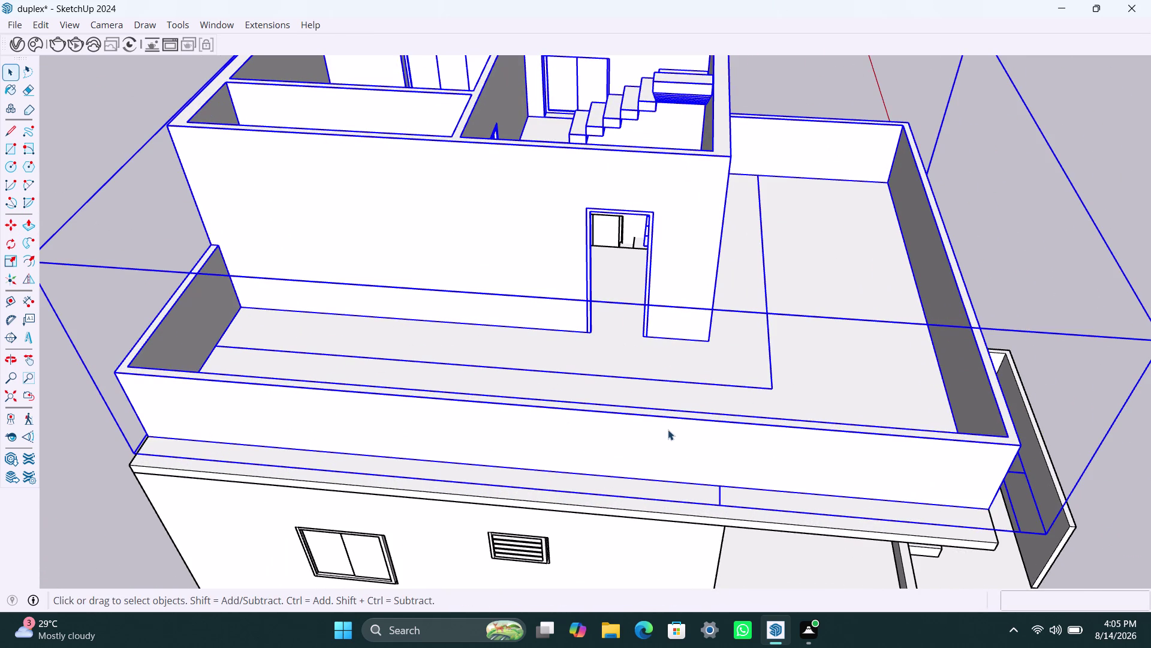
scroll(down, 3)
scroll(down, 3)
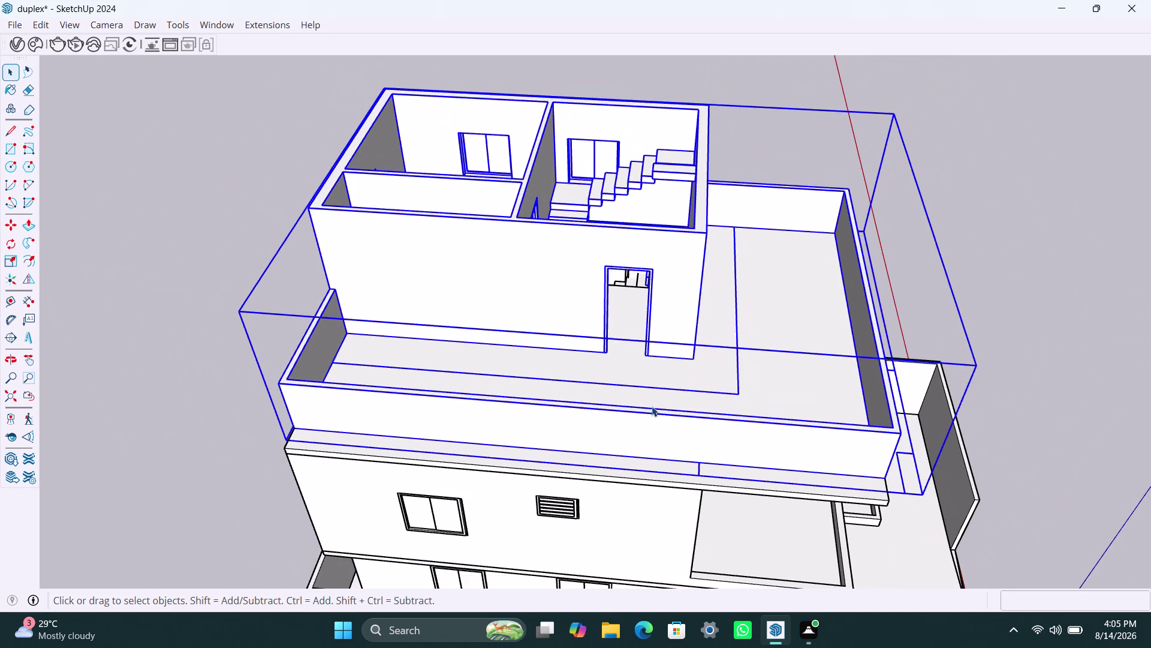
scroll(down, 3)
middle_drag(652, 403, 652, 403)
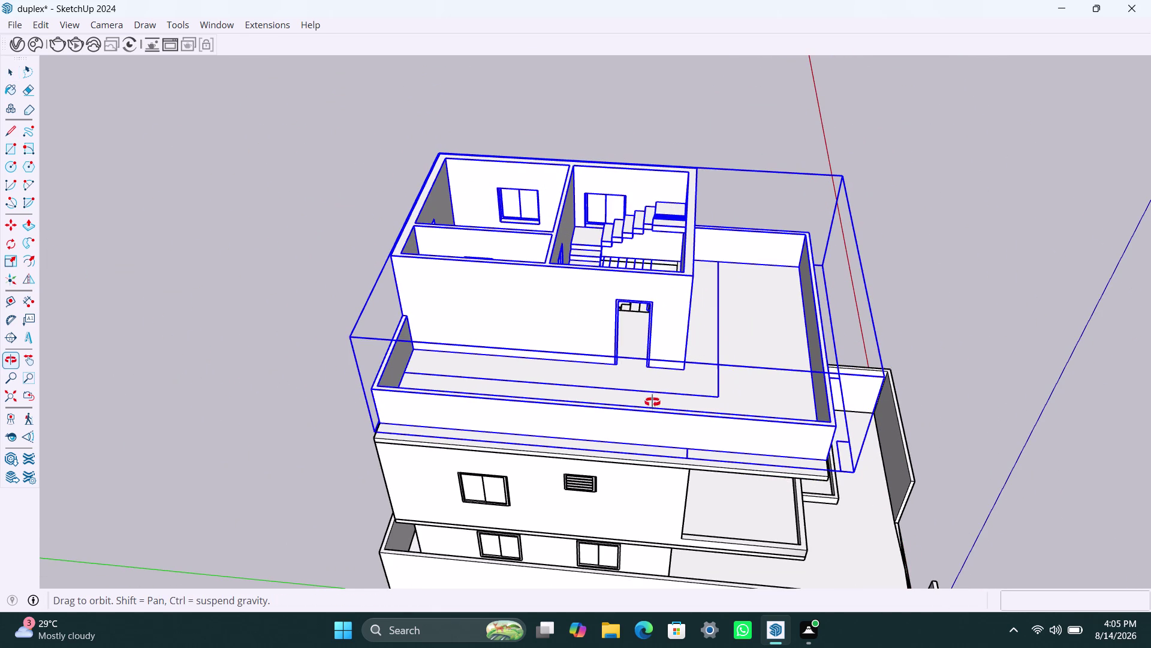
middle_drag(652, 403, 222, 386)
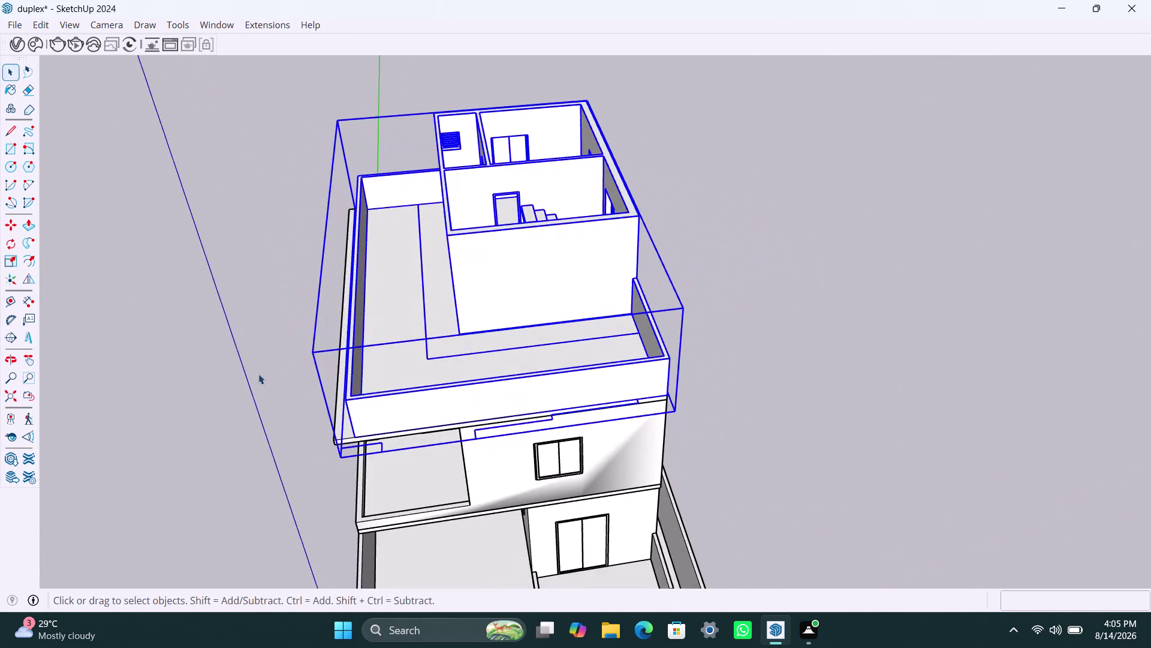
scroll(up, 3)
middle_drag(408, 340, 609, 310)
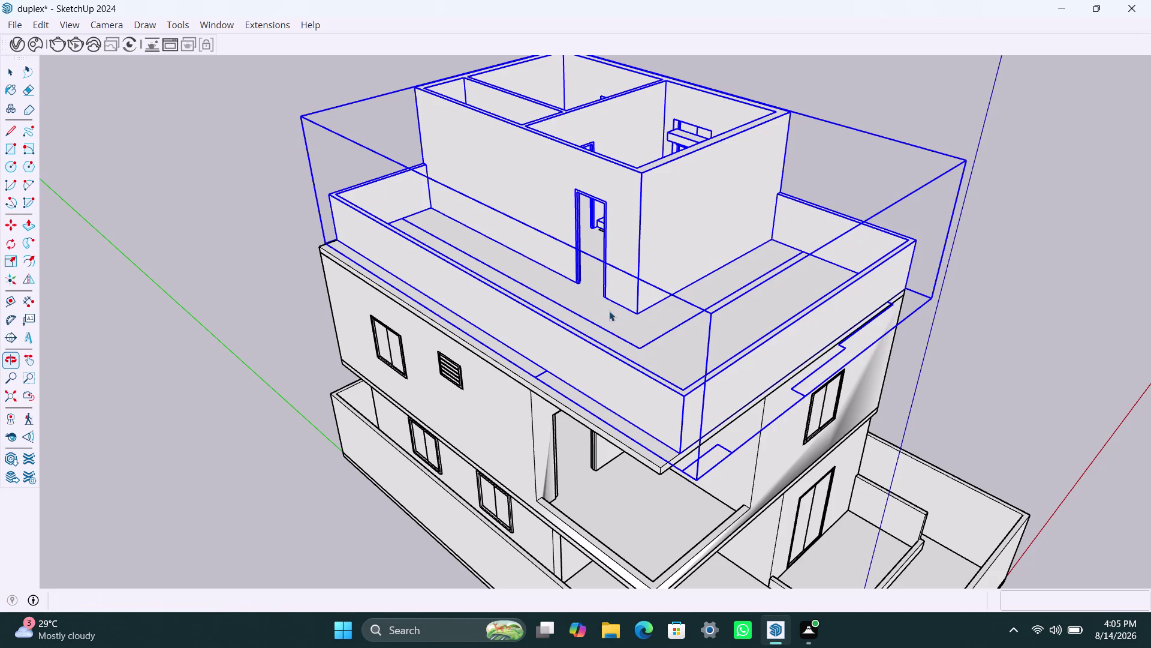
scroll(up, 3)
click(655, 383)
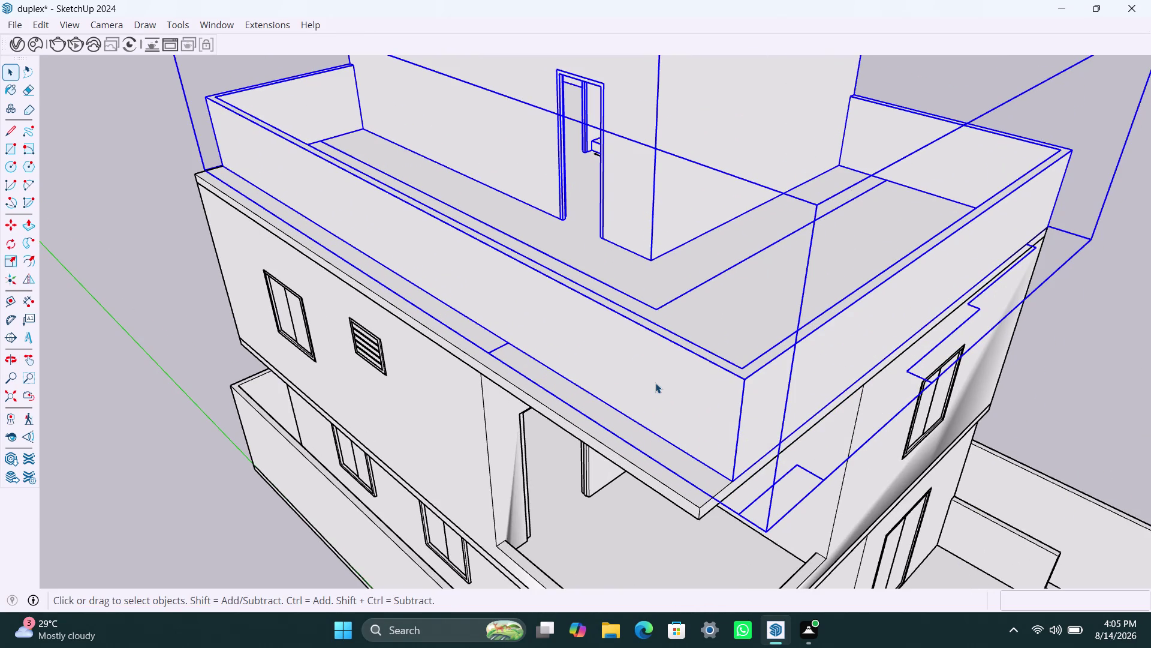
scroll(down, 3)
click(935, 158)
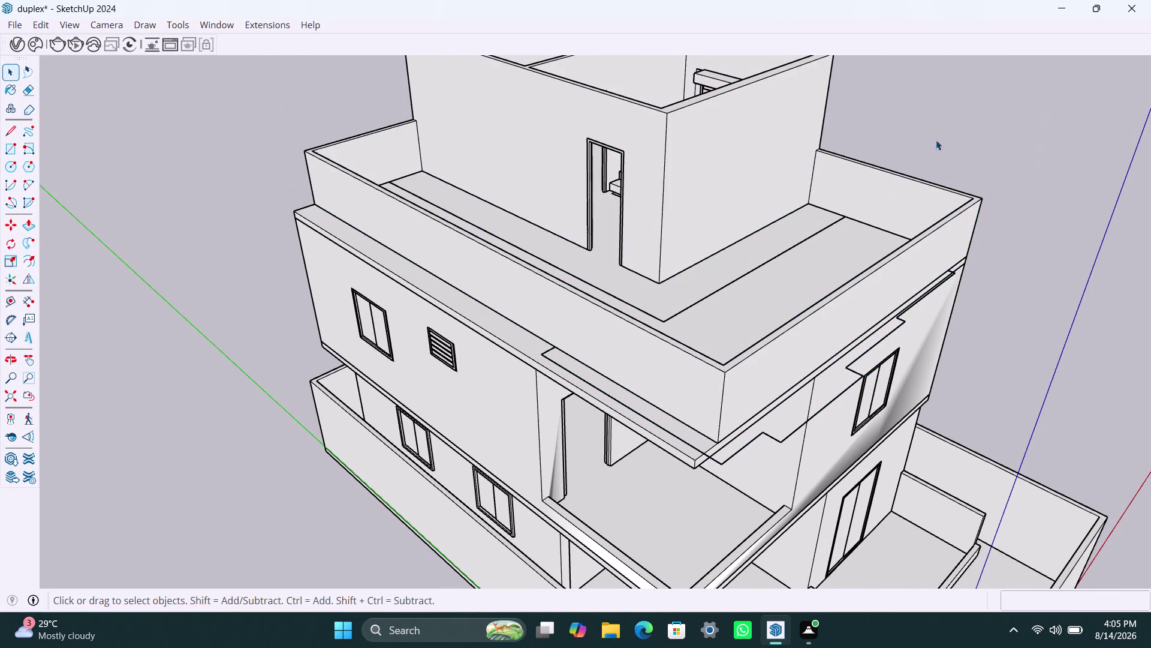
scroll(up, 3)
middle_drag(726, 342, 640, 351)
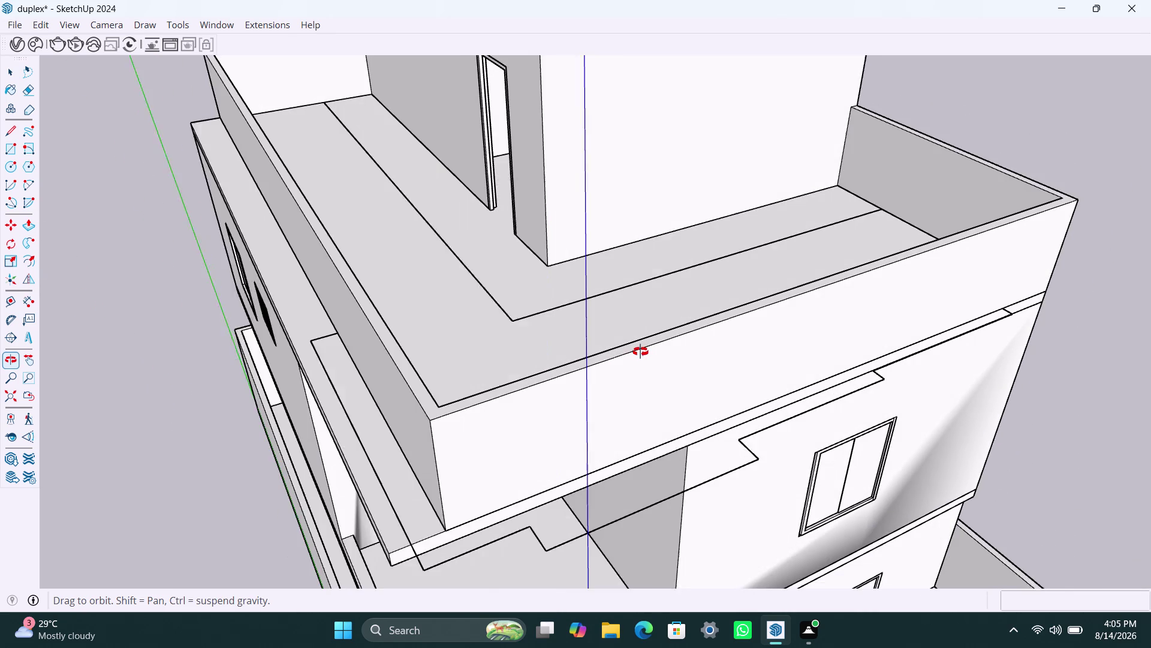
middle_drag(640, 351, 641, 351)
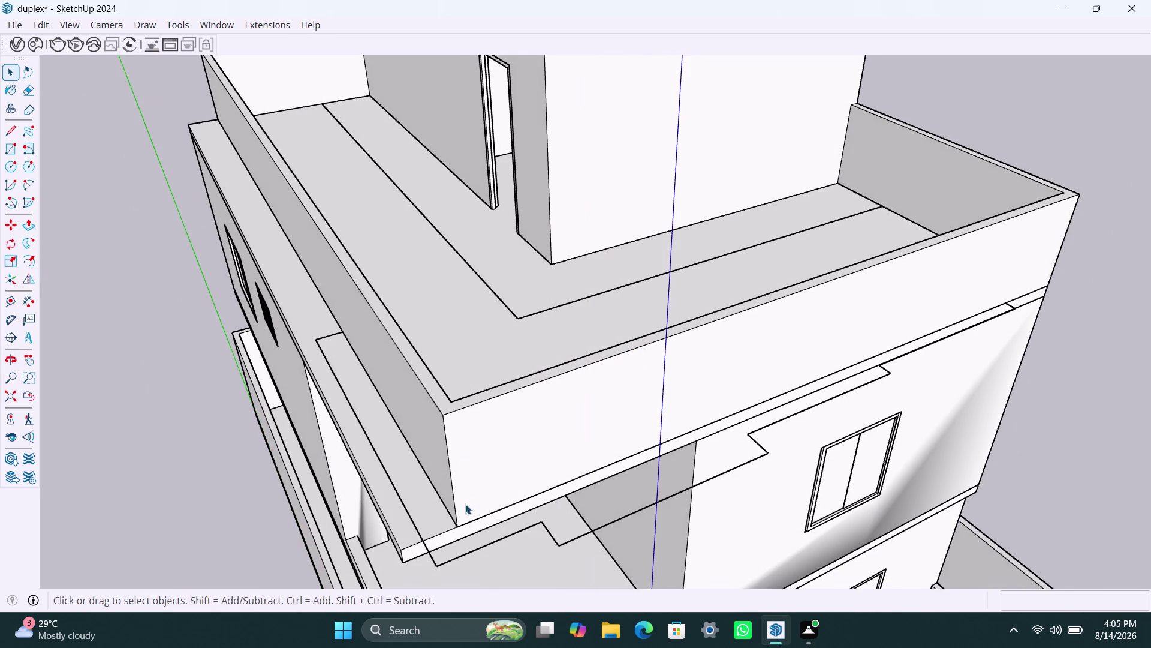
scroll(up, 3)
key(m)
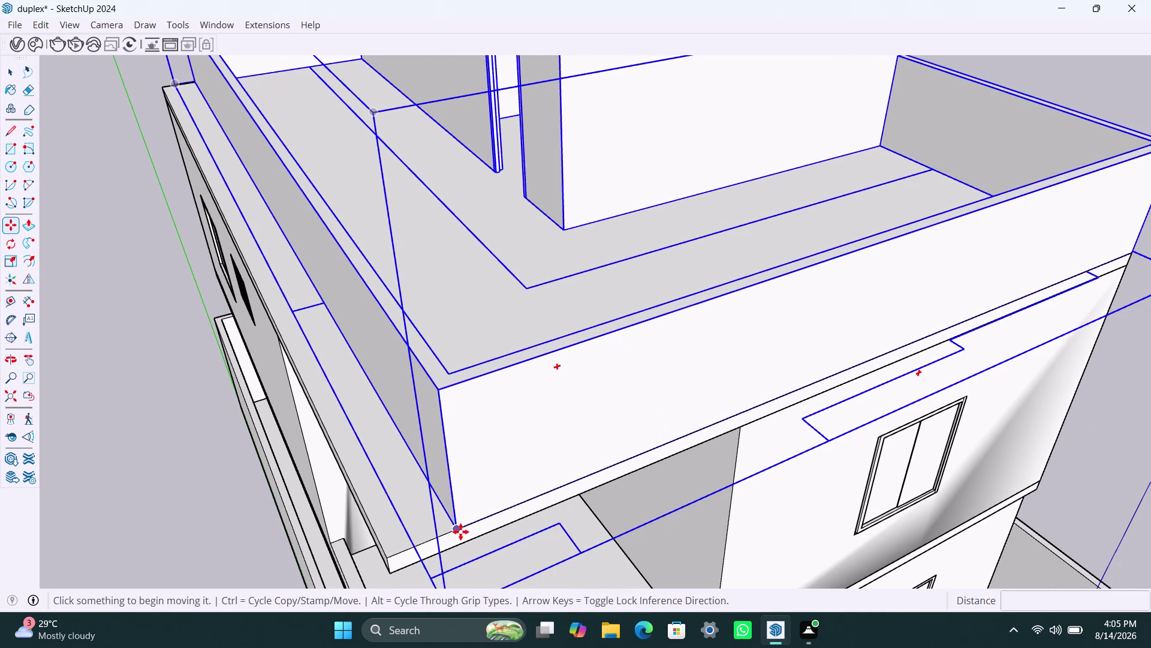
click(461, 531)
click(390, 551)
key(space)
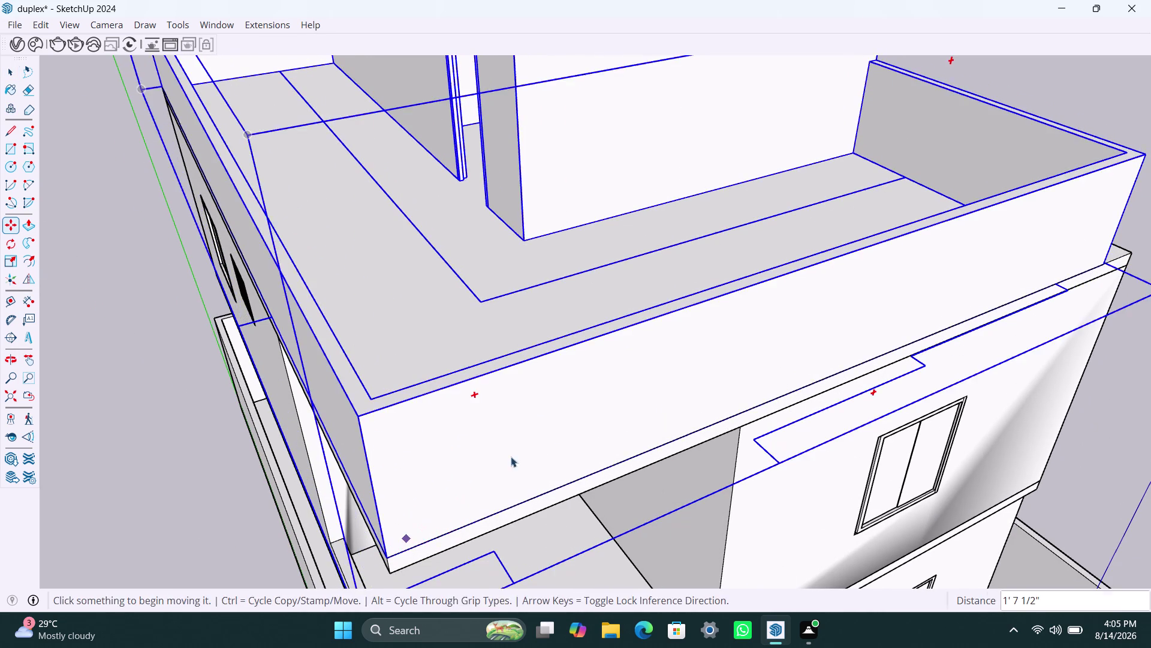
scroll(down, 3)
middle_drag(834, 179, 364, 383)
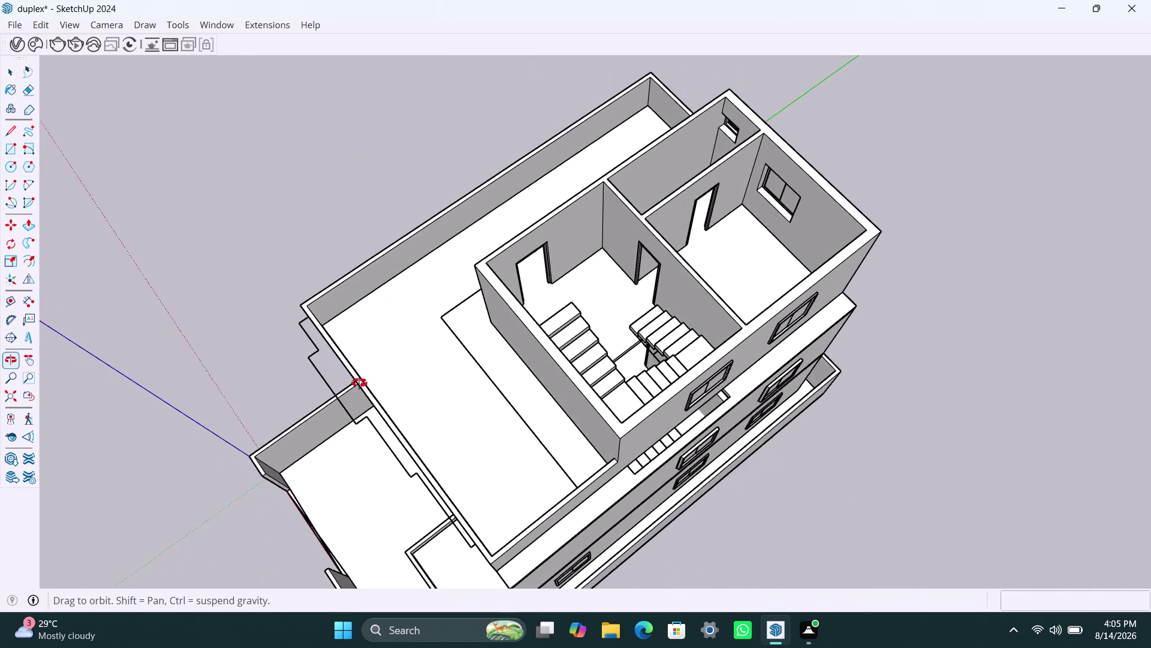
middle_drag(364, 384, 510, 381)
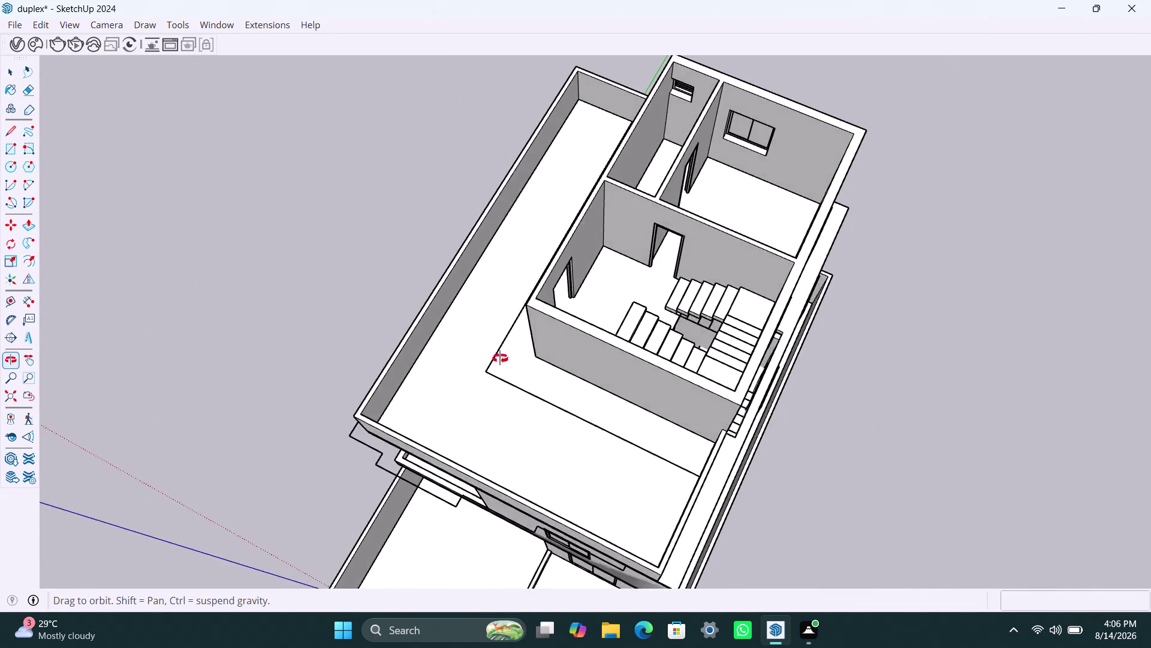
middle_drag(509, 381, 488, 331)
scroll(up, 3)
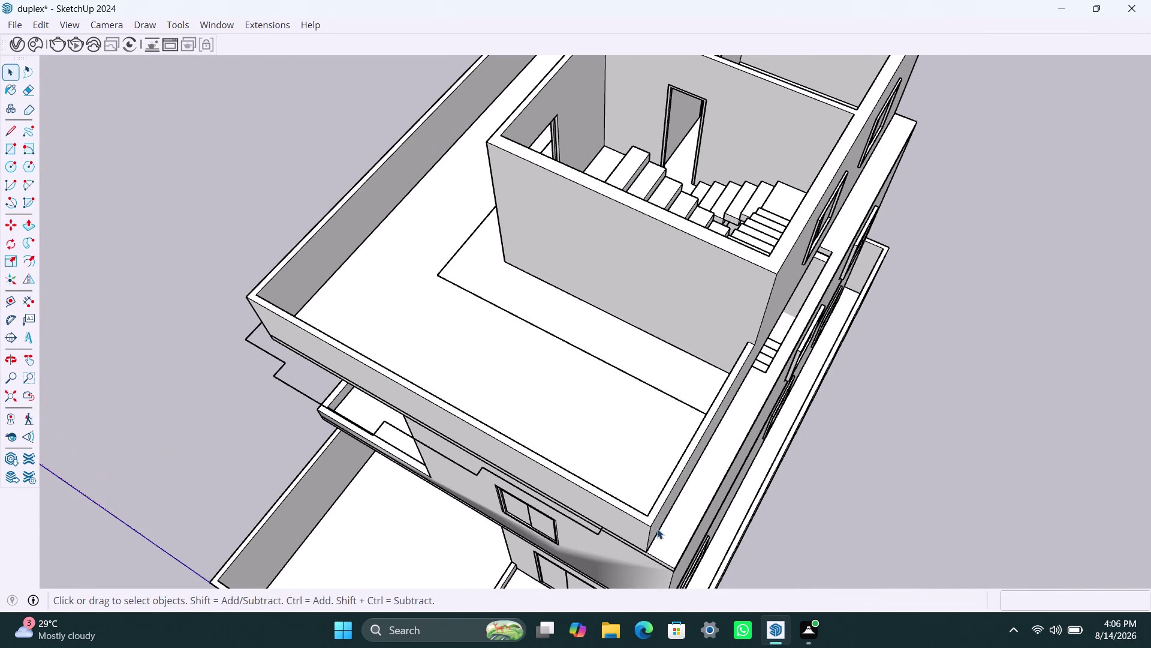
key(m)
click(647, 549)
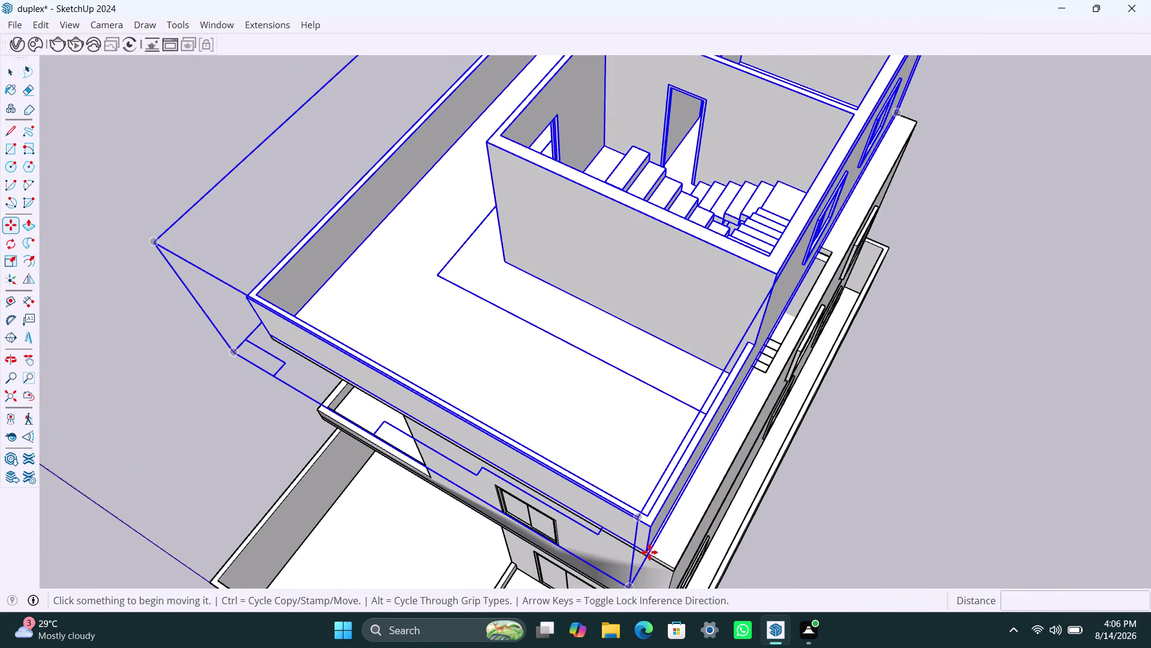
click(674, 565)
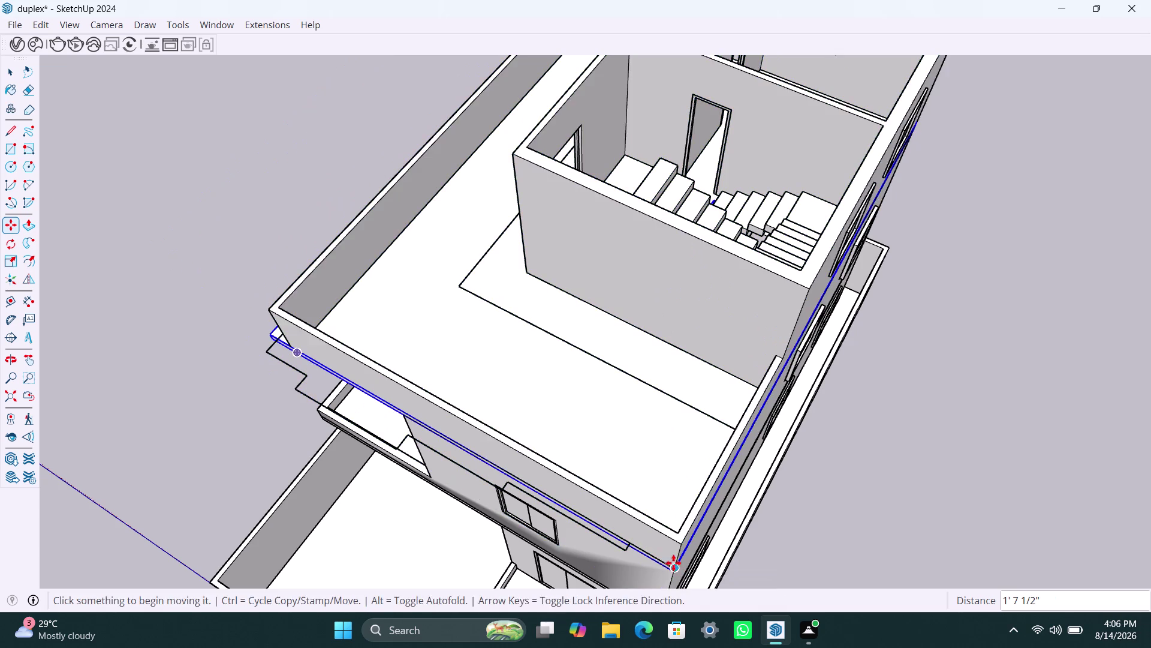
key(space)
scroll(down, 3)
middle_drag(860, 496, 456, 498)
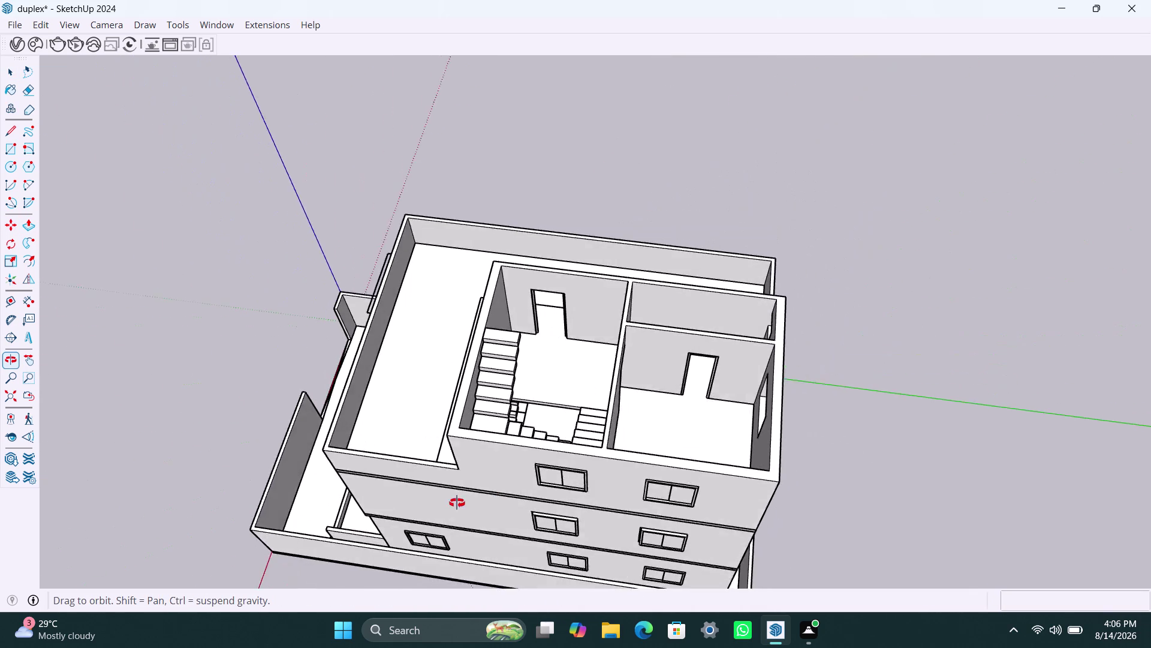
middle_drag(457, 498, 457, 536)
scroll(up, 3)
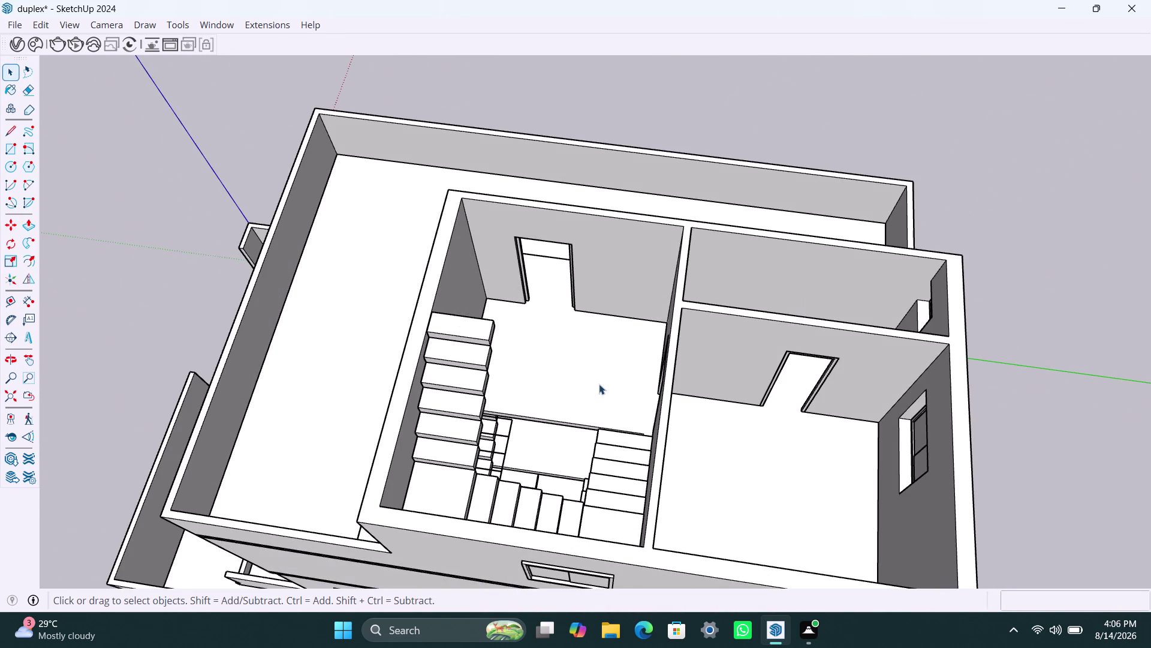
scroll(down, 3)
middle_drag(614, 396, 463, 234)
scroll(up, 3)
middle_drag(683, 421, 626, 379)
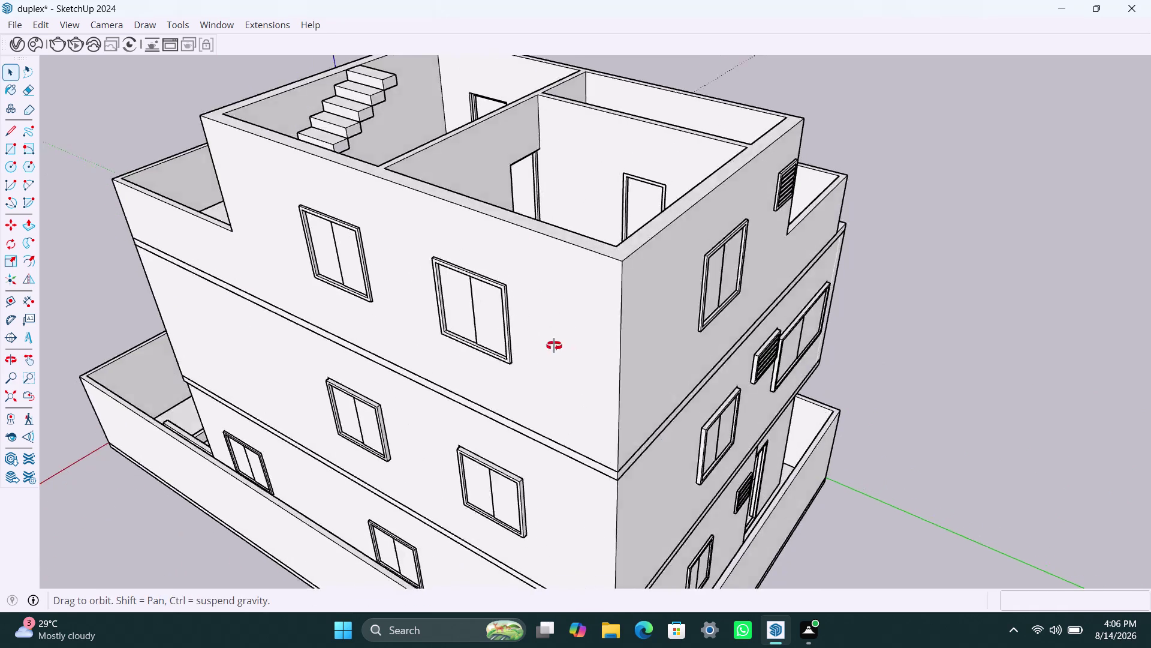
middle_drag(626, 379, 424, 332)
scroll(up, 3)
middle_drag(706, 196, 656, 464)
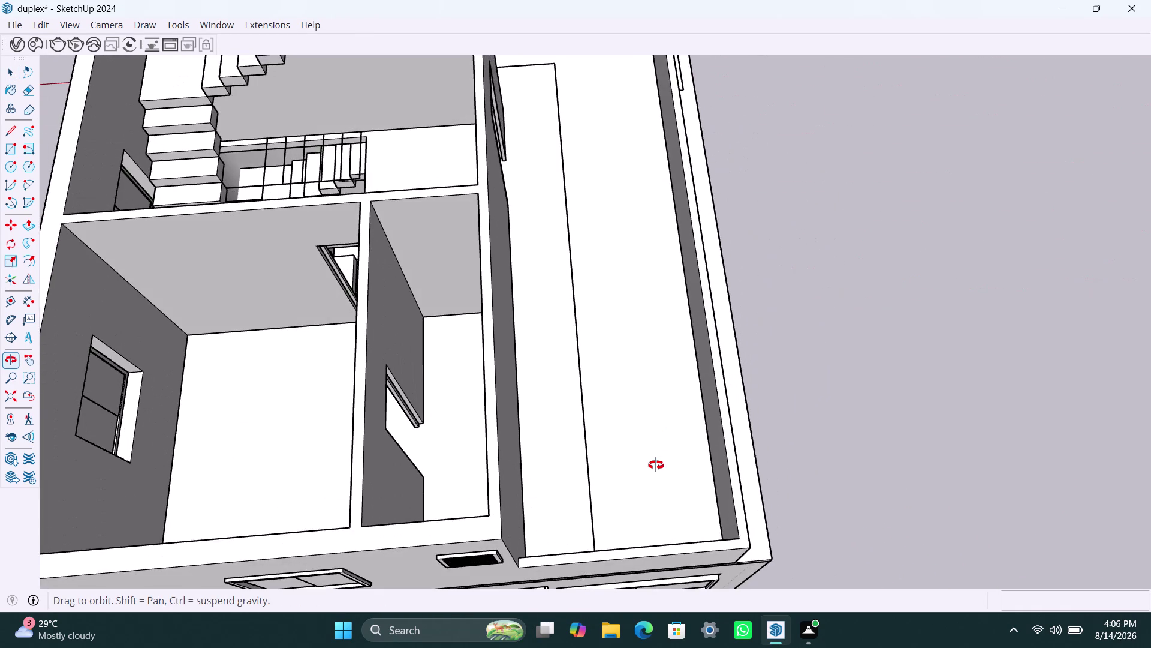
middle_drag(656, 465, 303, 340)
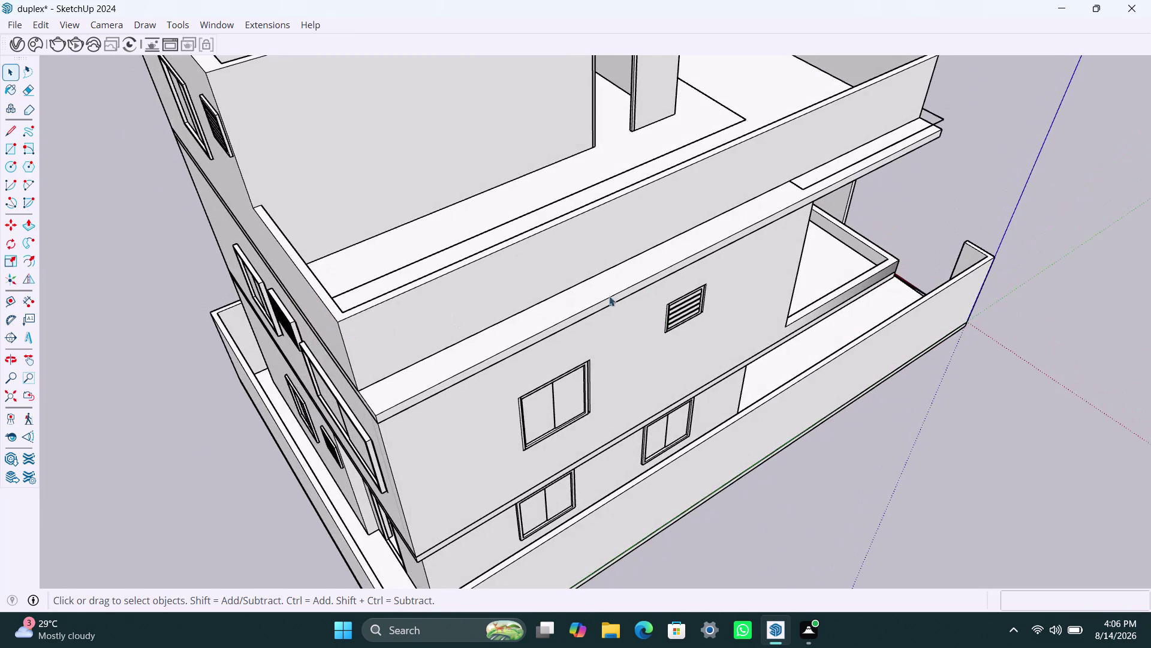
scroll(up, 3)
middle_drag(750, 195, 789, 260)
scroll(up, 3)
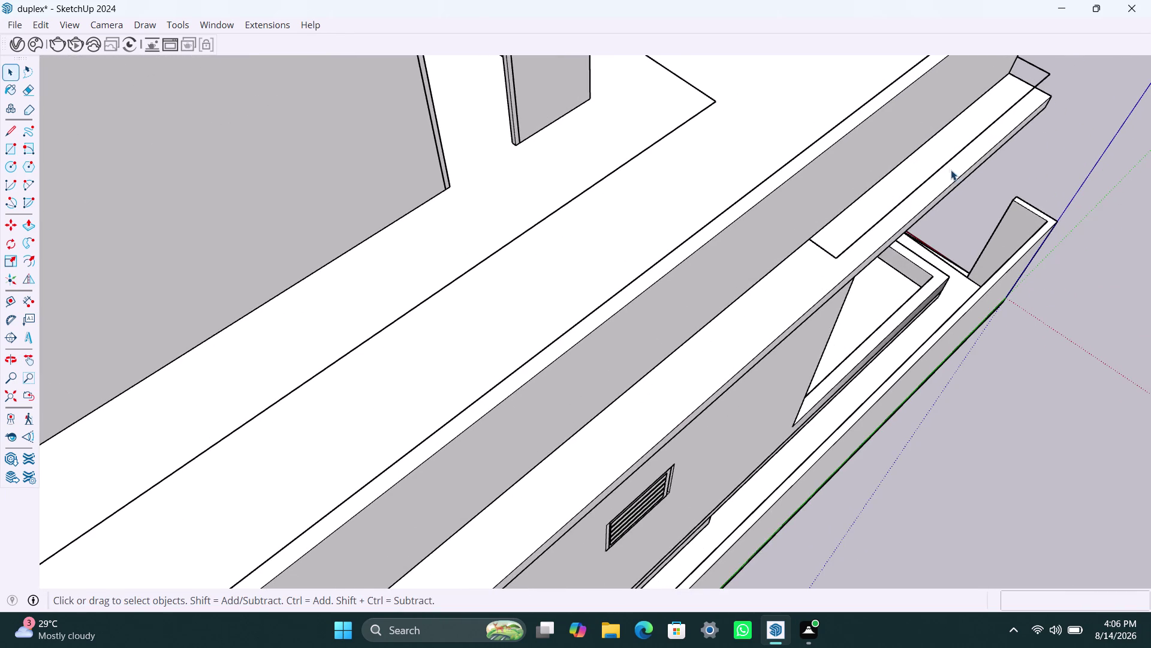
scroll(down, 3)
middle_drag(799, 230, 907, 313)
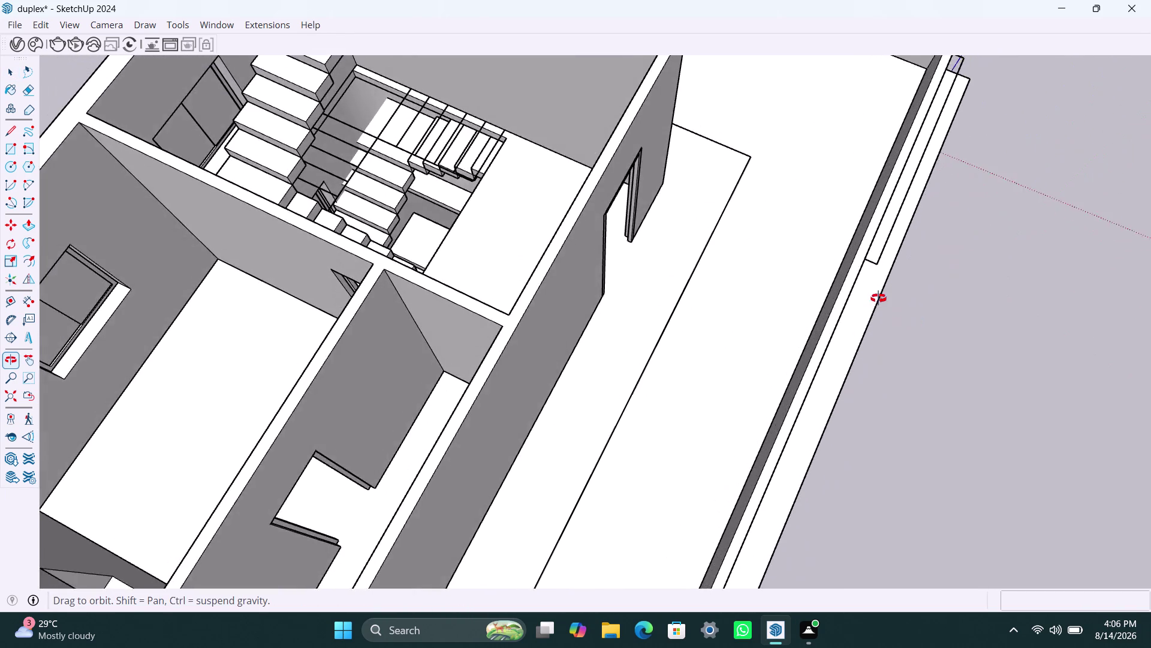
middle_drag(908, 313, 739, 237)
scroll(up, 3)
middle_drag(879, 235, 533, 219)
scroll(up, 3)
scroll(down, 3)
scroll(down, 3)
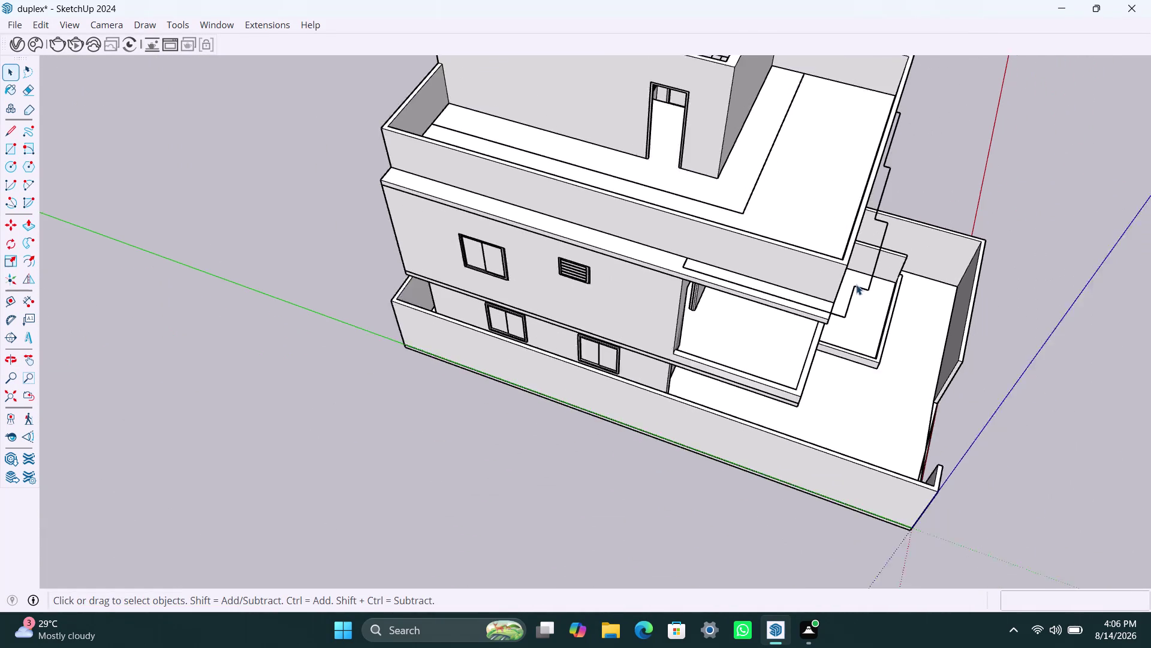
middle_drag(853, 289, 699, 230)
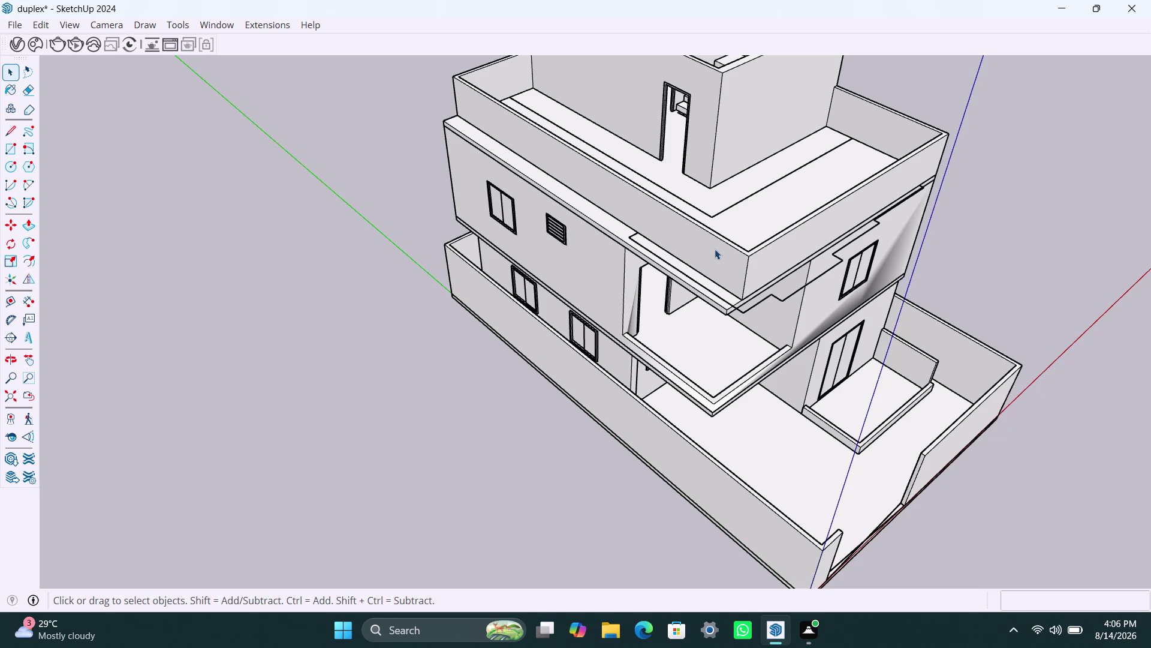
scroll(down, 3)
middle_drag(750, 245, 676, 228)
scroll(up, 3)
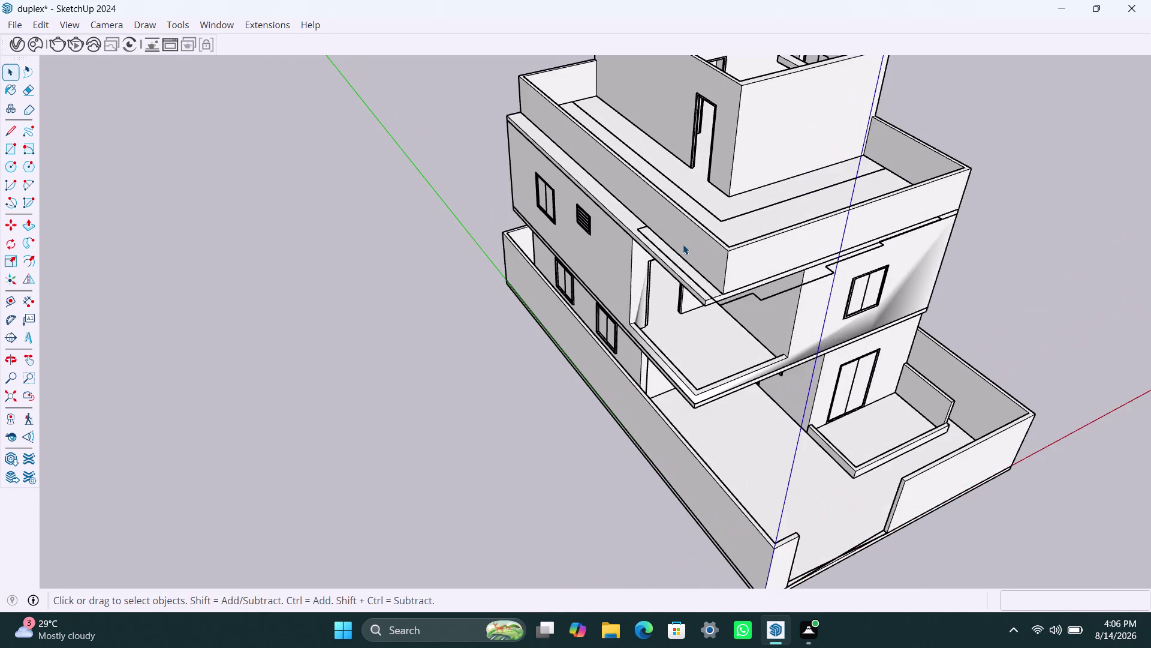
scroll(up, 3)
middle_drag(683, 248, 689, 291)
scroll(up, 3)
scroll(down, 3)
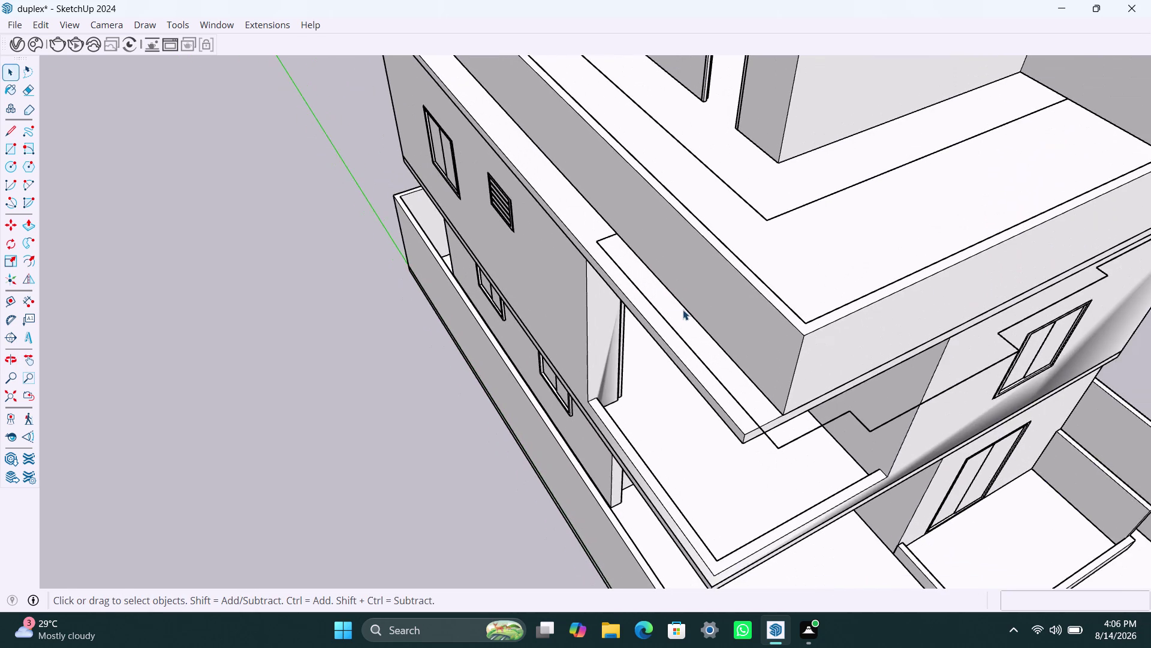
scroll(down, 3)
middle_drag(697, 328, 633, 311)
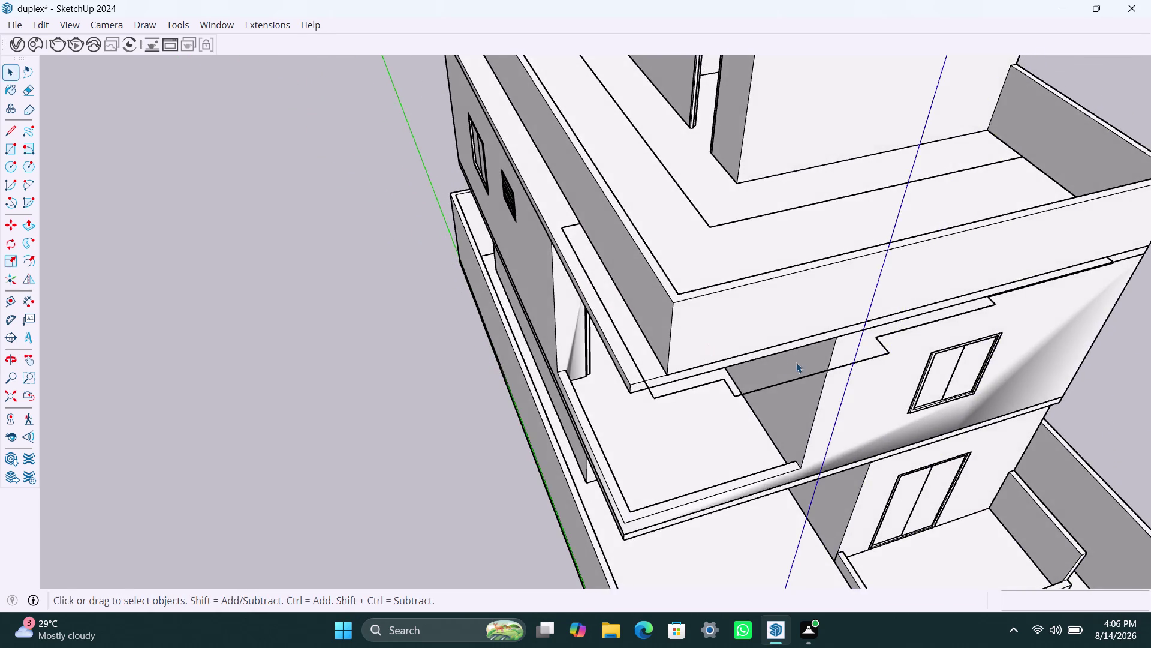
scroll(up, 3)
Open the top roof slab group for editing and select its geometry.
click(767, 345)
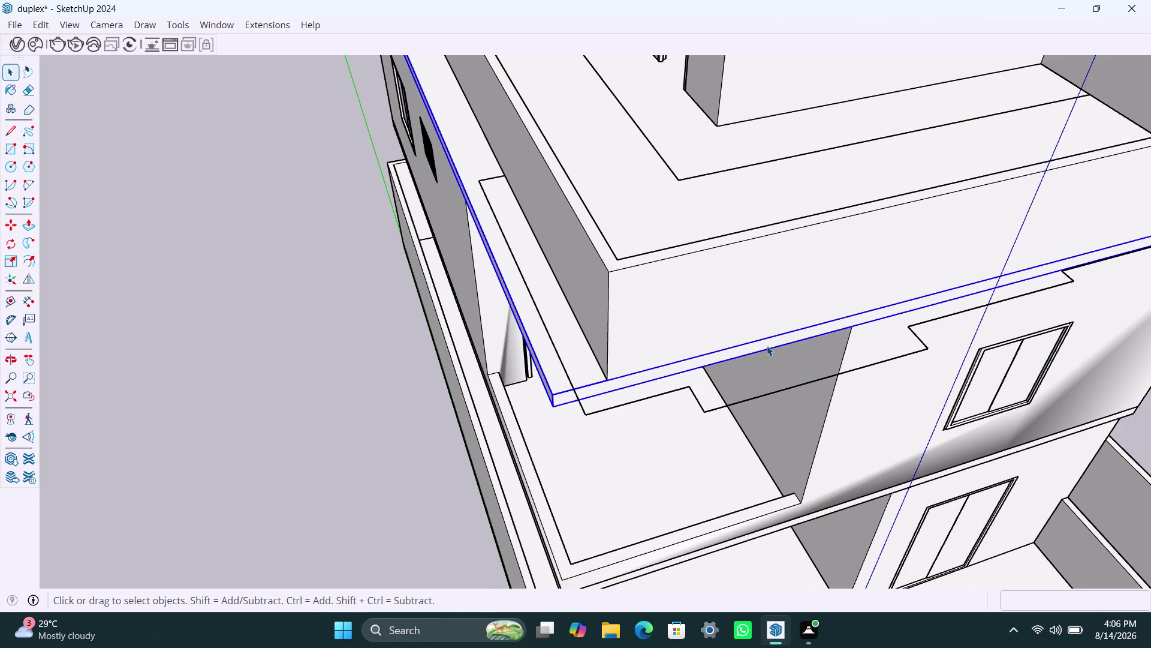
double_click(767, 345)
click(767, 345)
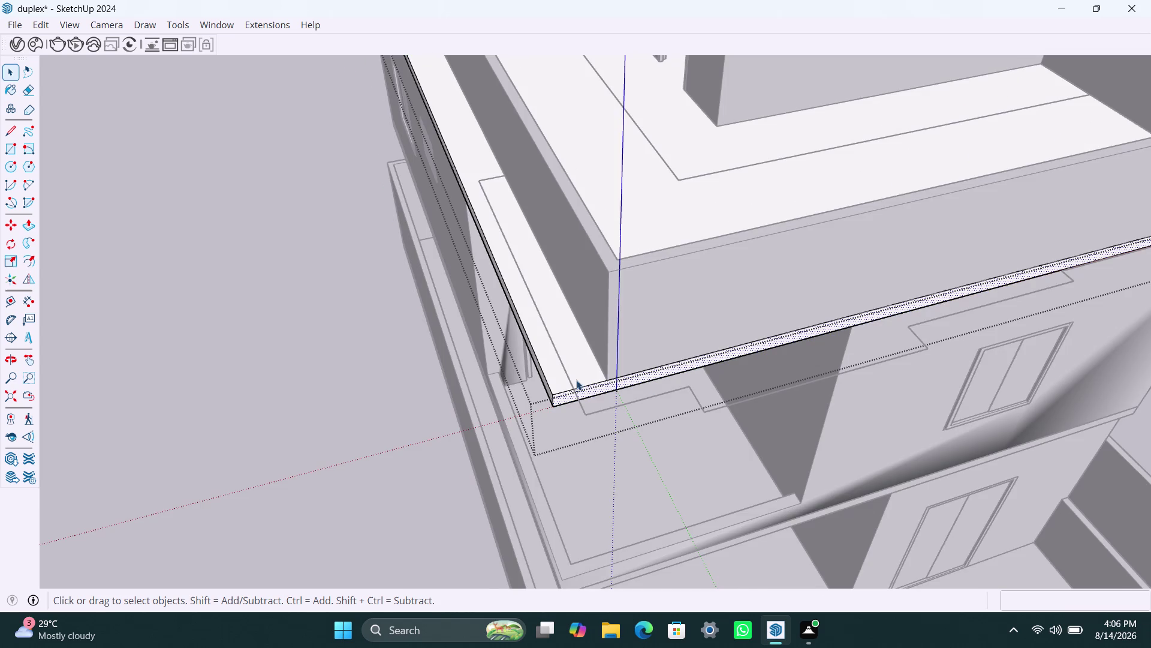
scroll(up, 3)
key(m)
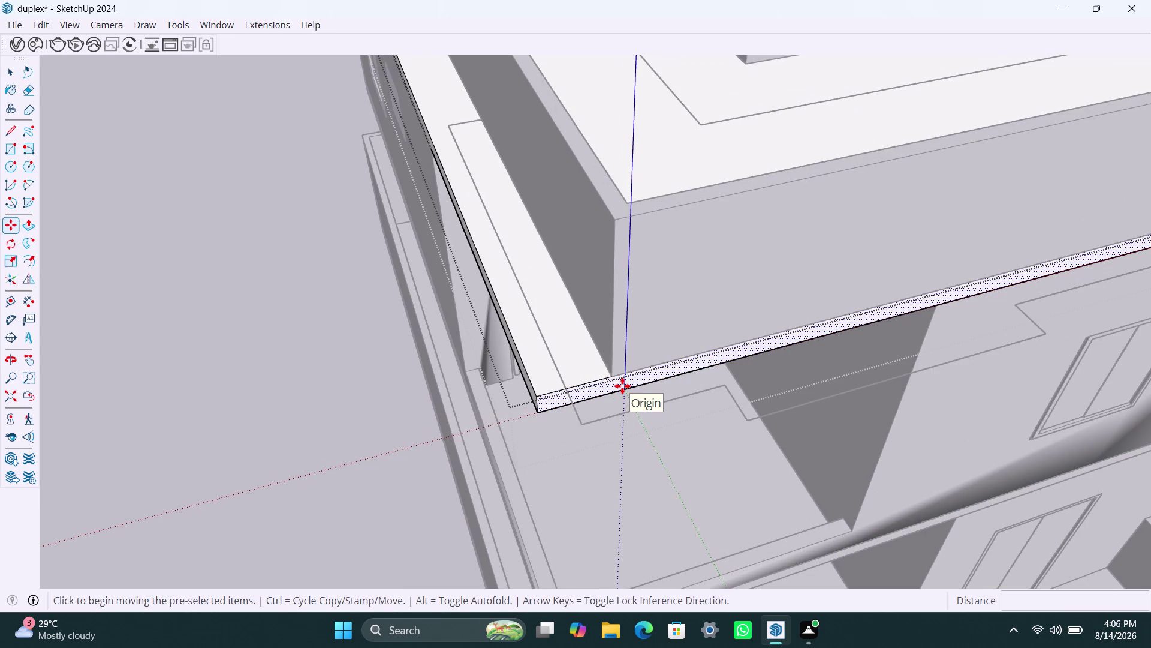
key(p)
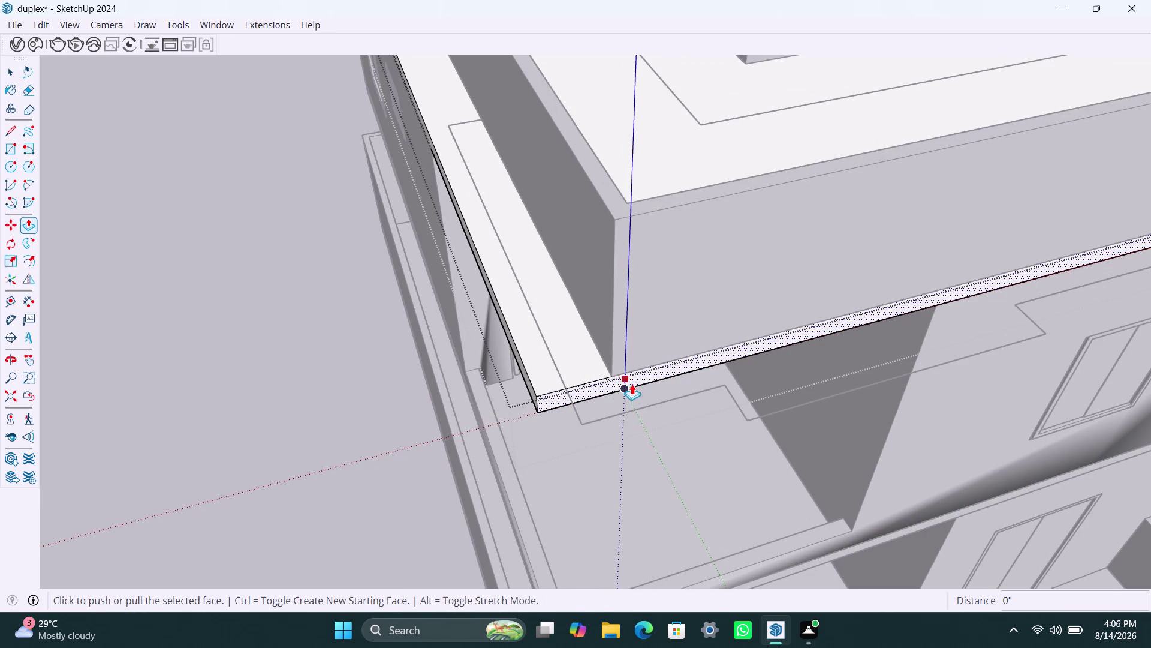
key(space)
key(space)
key(space)
click(578, 354)
Copy the slab's vertical corner edge a few inches along its front face.
double_click(341, 400)
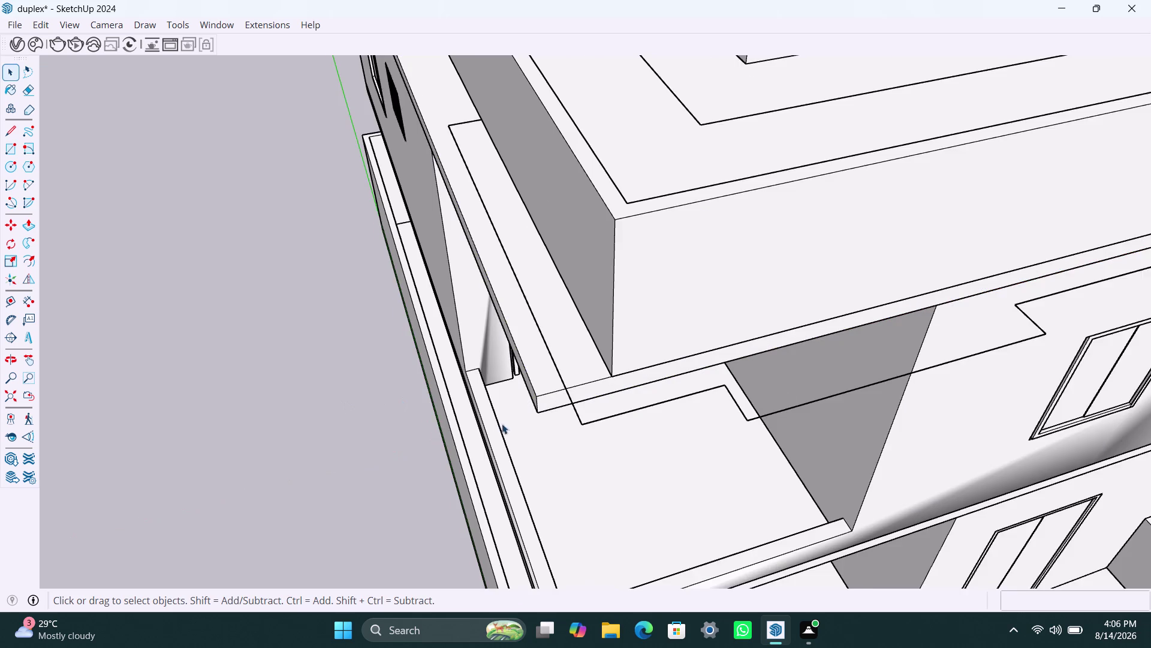
scroll(up, 3)
scroll(down, 3)
click(620, 356)
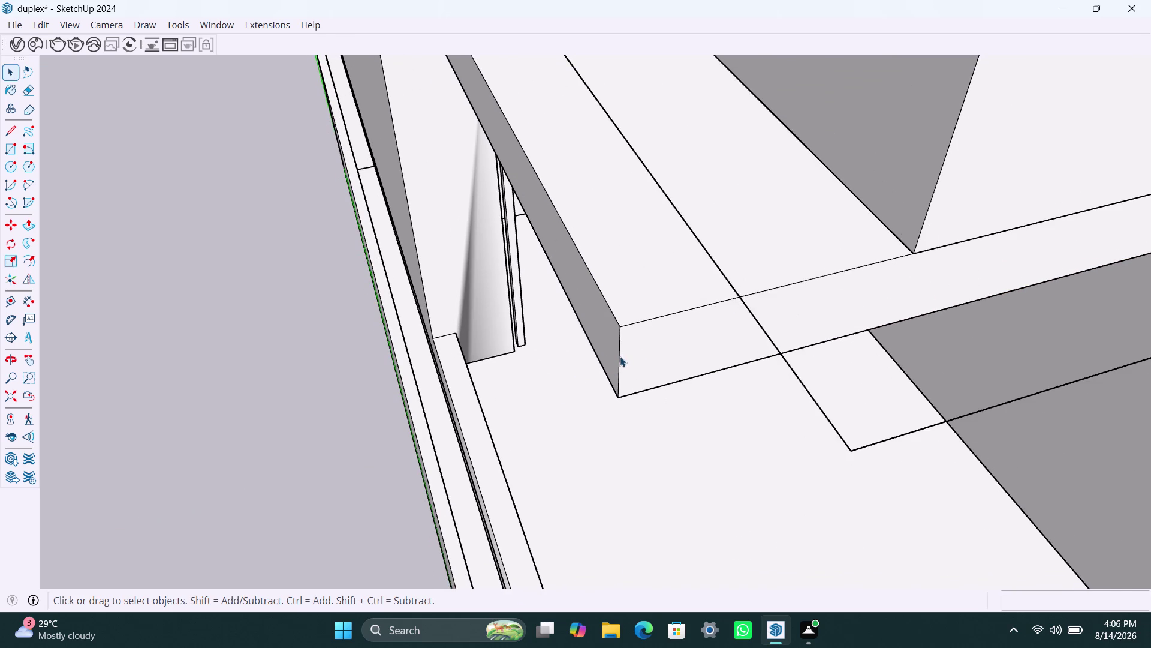
triple_click(619, 359)
click(620, 360)
click(620, 364)
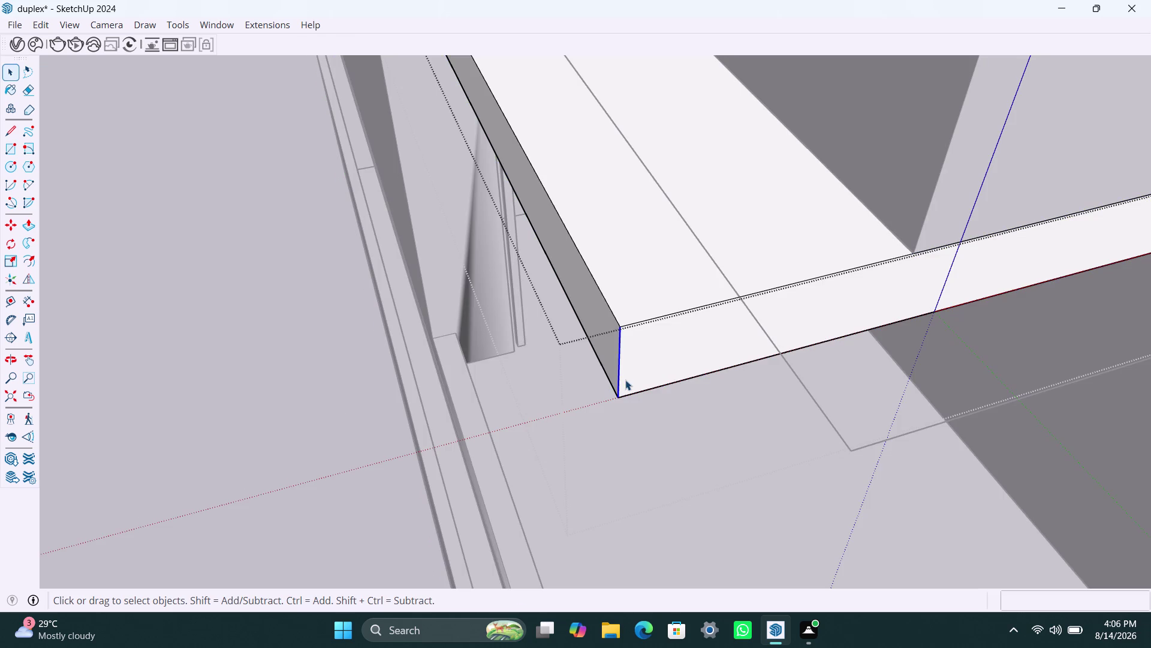
key(m)
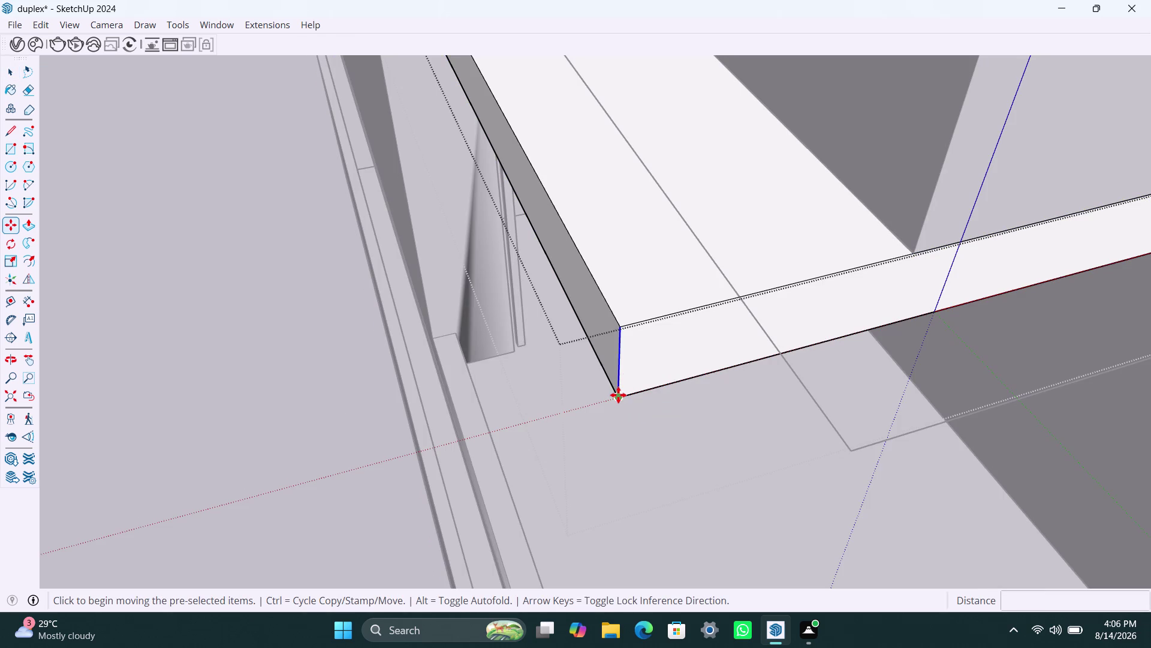
click(619, 394)
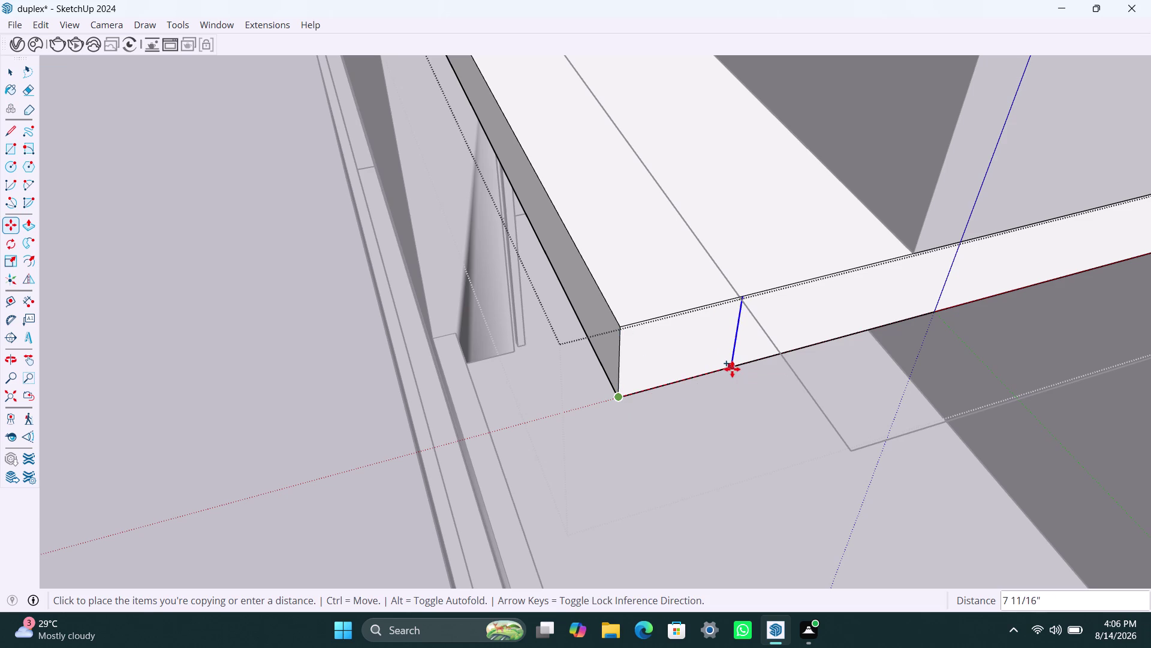
click(731, 369)
key(space)
Orbit around the slab corner to inspect the new dividing edge.
scroll(down, 3)
middle_drag(826, 317, 656, 289)
scroll(down, 3)
middle_drag(862, 385, 817, 349)
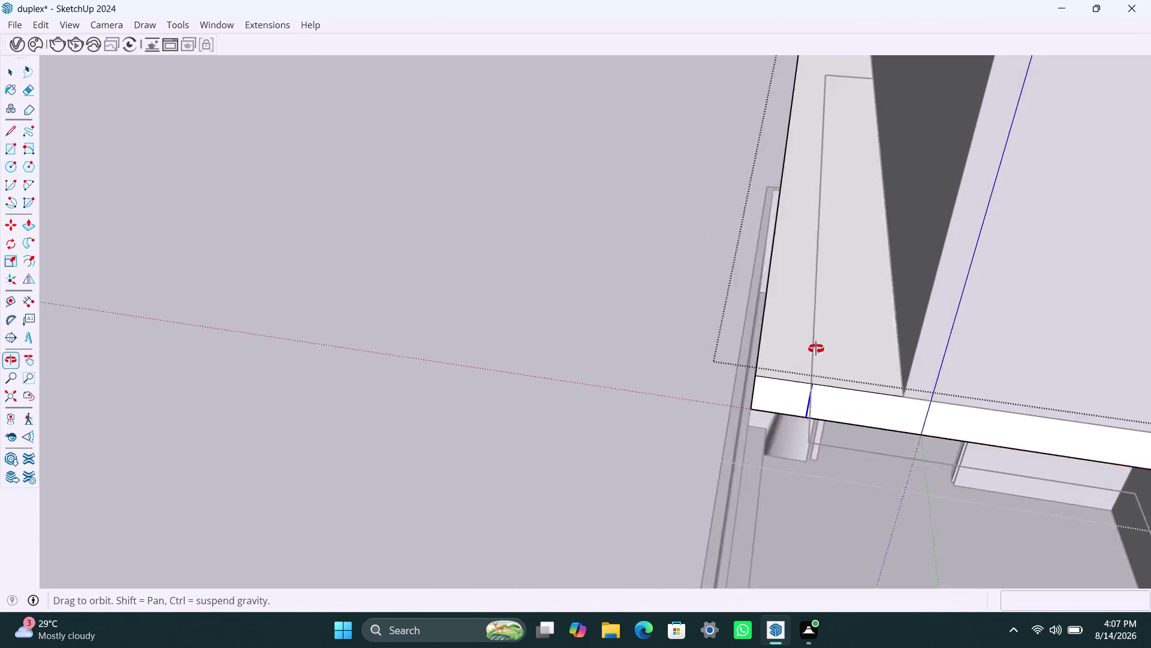
middle_drag(818, 349, 788, 322)
scroll(down, 3)
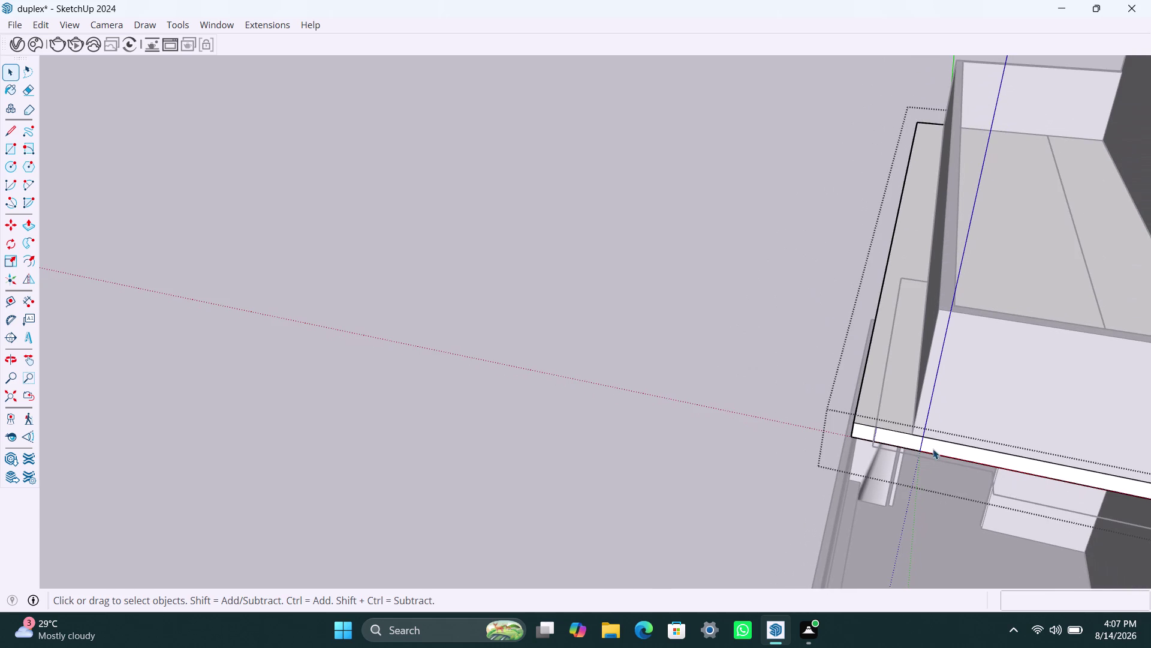
scroll(down, 3)
middle_drag(1019, 455, 911, 439)
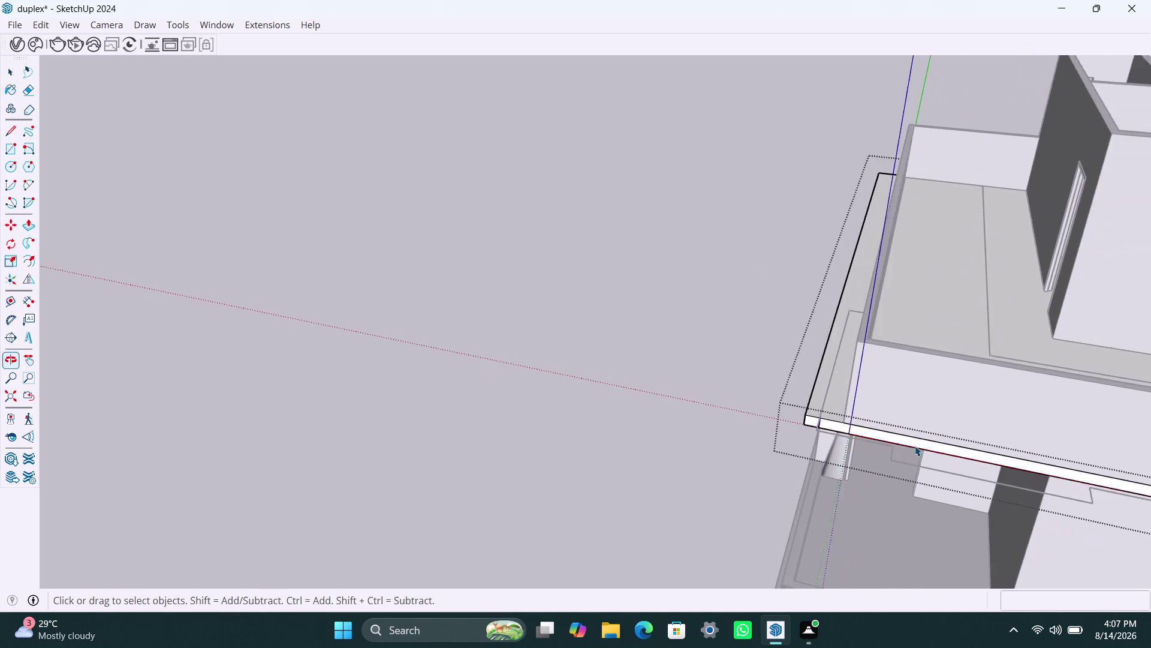
scroll(up, 3)
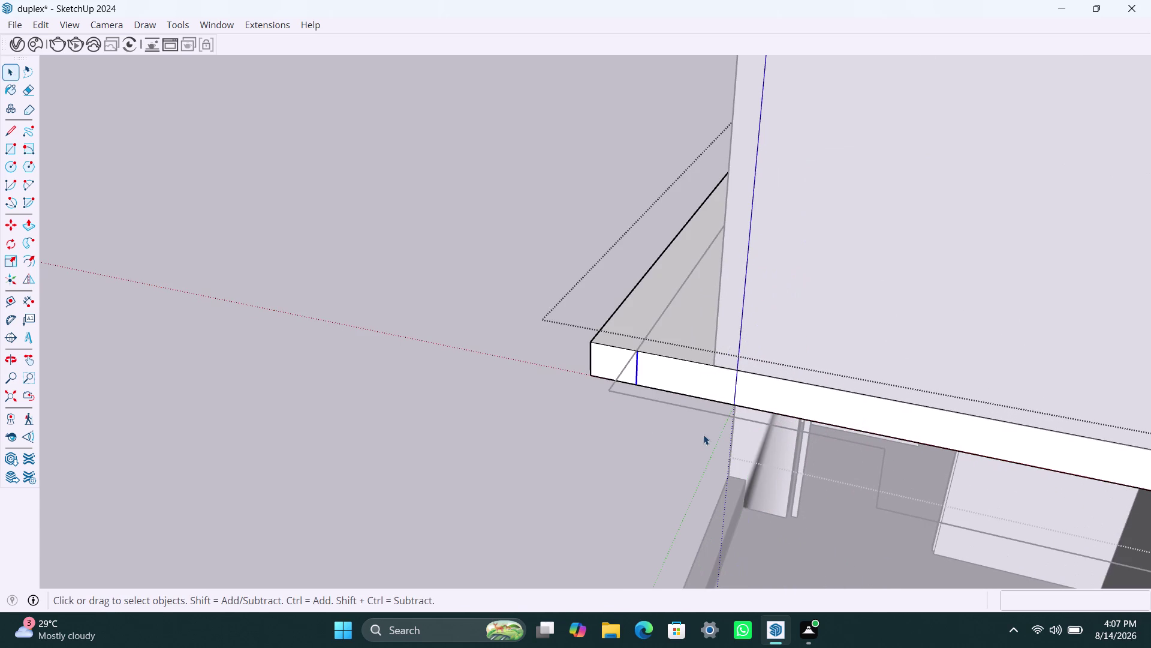
Copy the dividing edge about 1' farther along the slab face.
key(m)
click(638, 388)
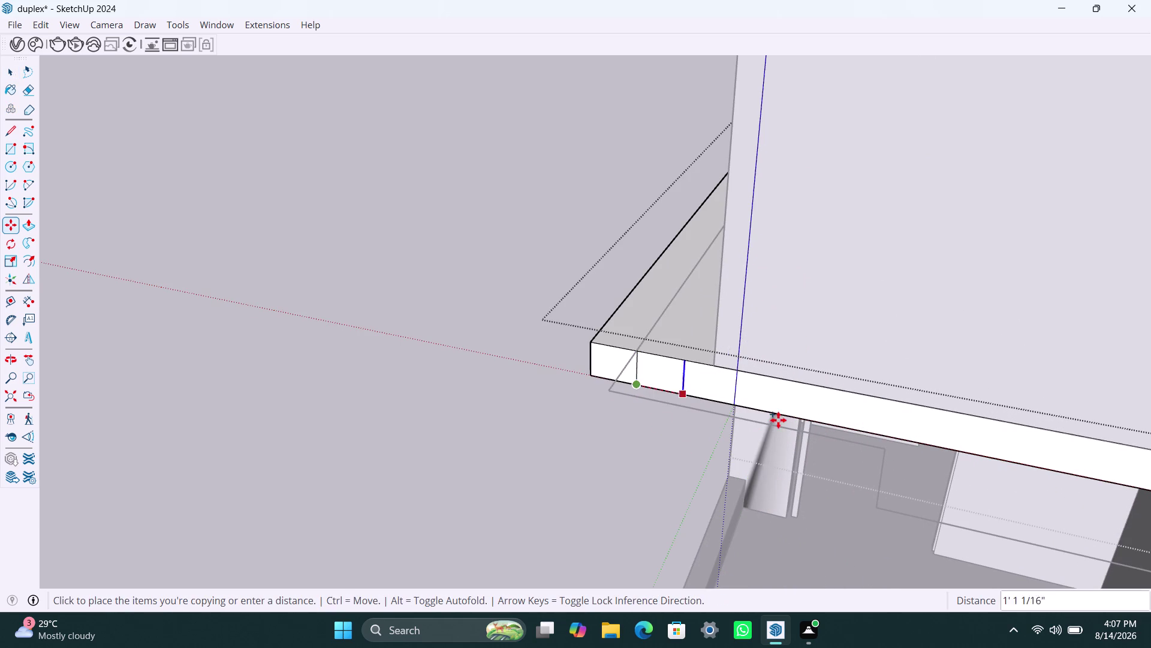
click(889, 439)
key(space)
click(869, 413)
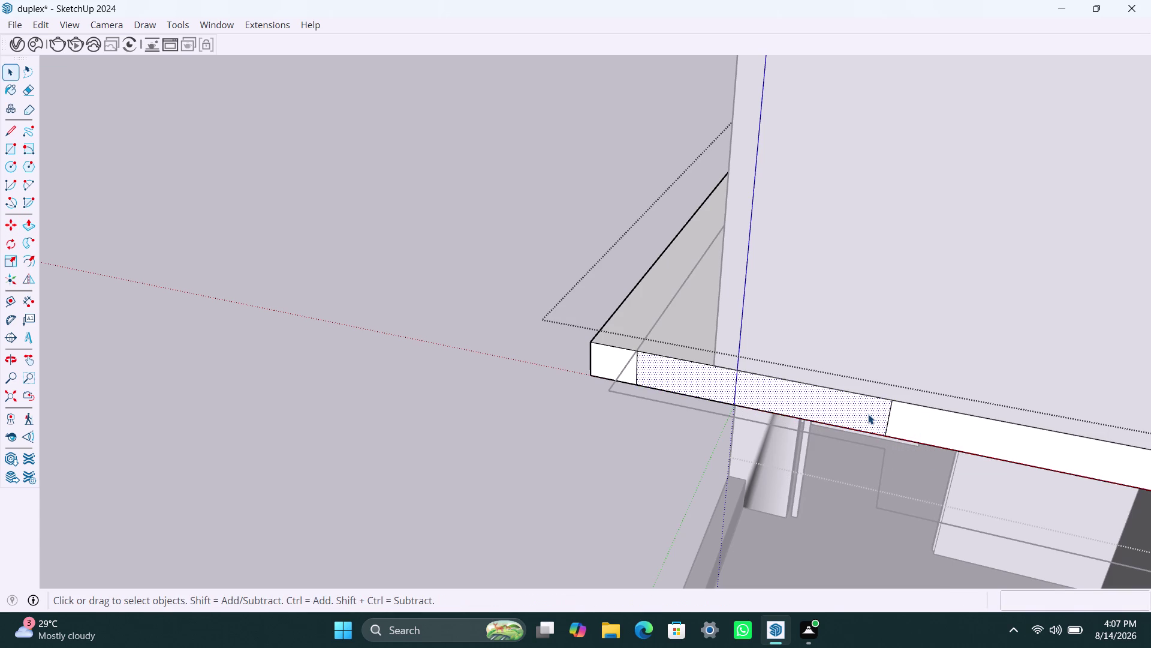
Pull the strip between the two edges outward by 1'.
key(p)
click(864, 414)
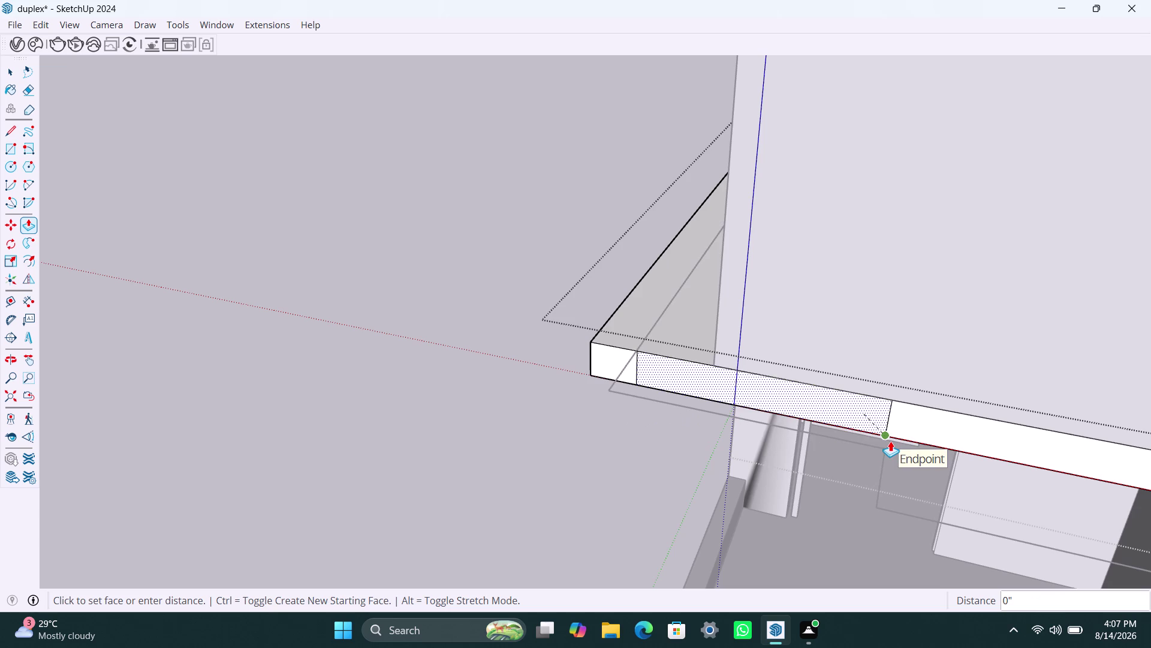
scroll(up, 3)
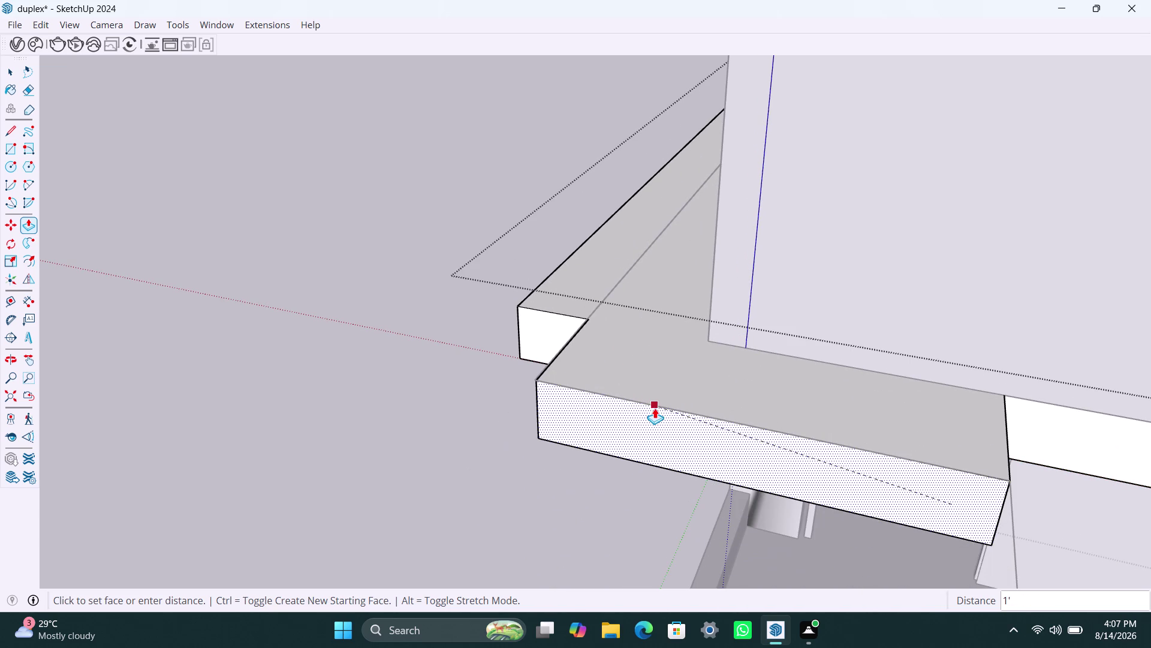
click(655, 407)
key(space)
scroll(down, 3)
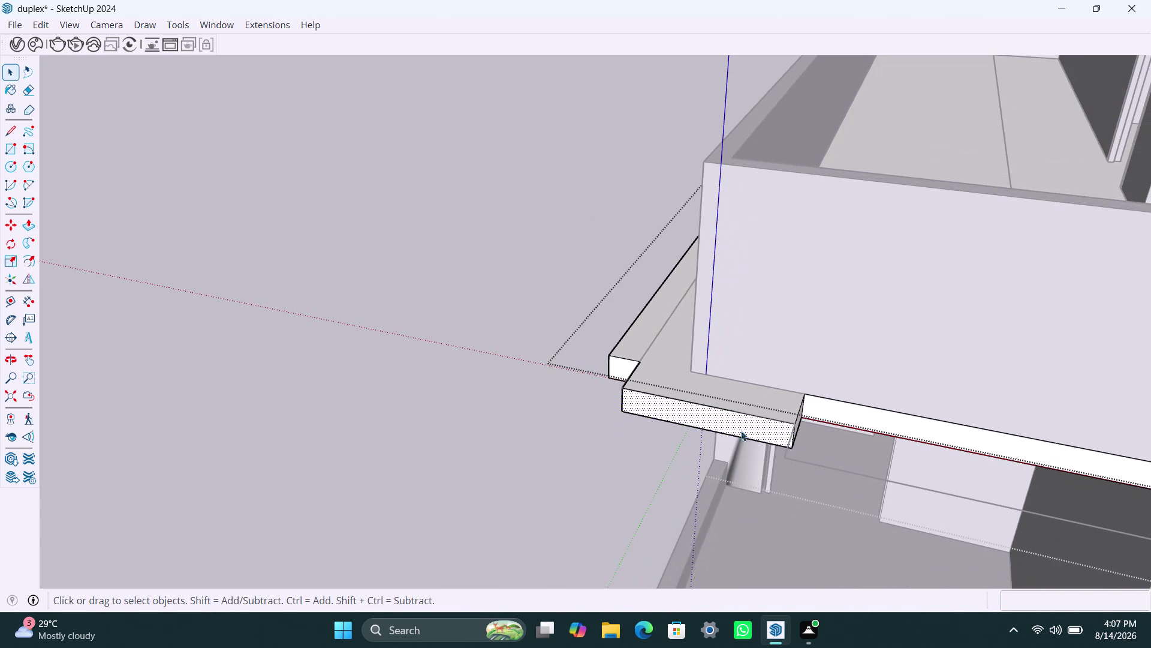
Orbit along the slab to review the 1' corner projection from the side.
middle_drag(751, 447, 569, 387)
scroll(up, 3)
key(space)
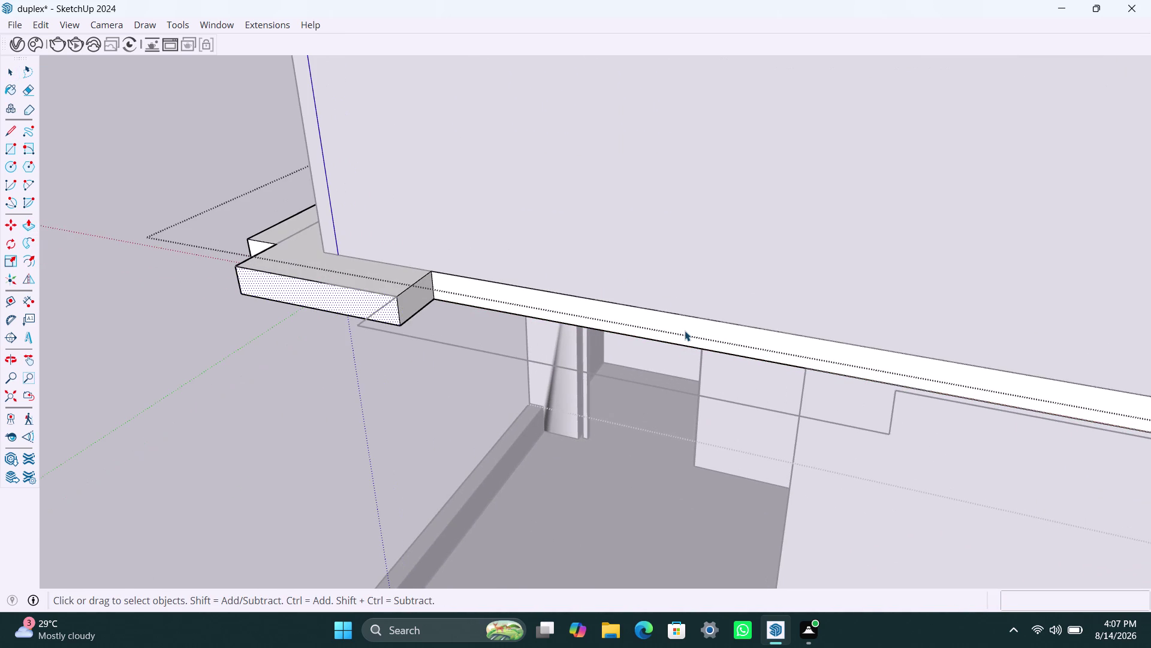
scroll(down, 3)
middle_drag(788, 418, 825, 441)
scroll(up, 3)
scroll(up, 3)
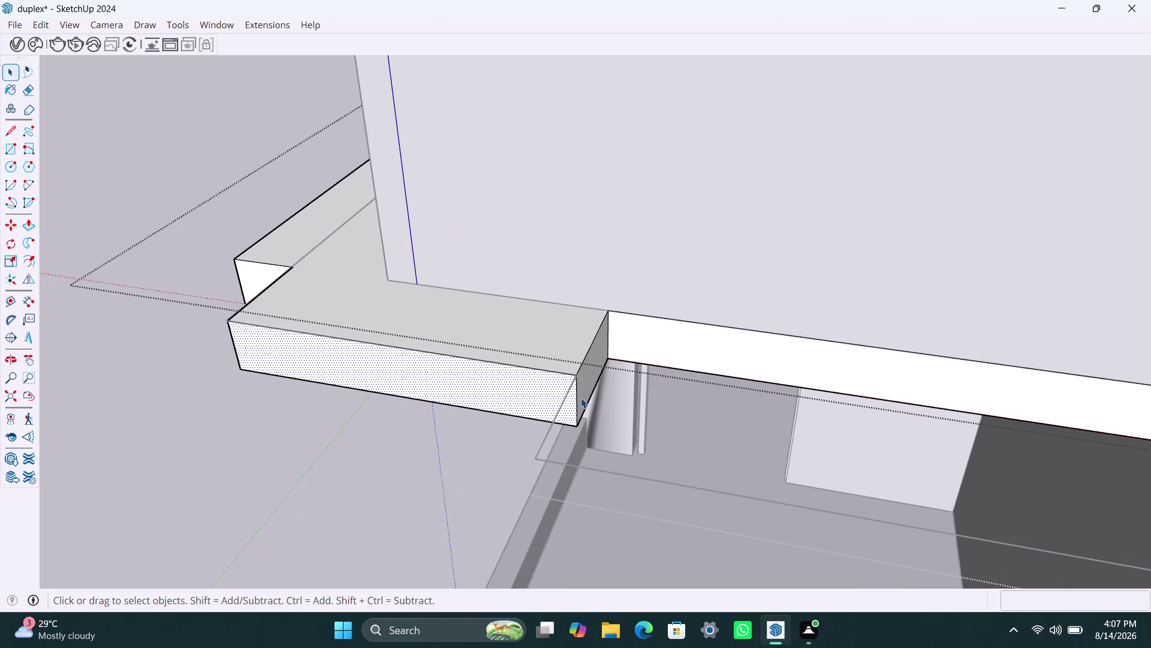
scroll(down, 3)
scroll(down, 3)
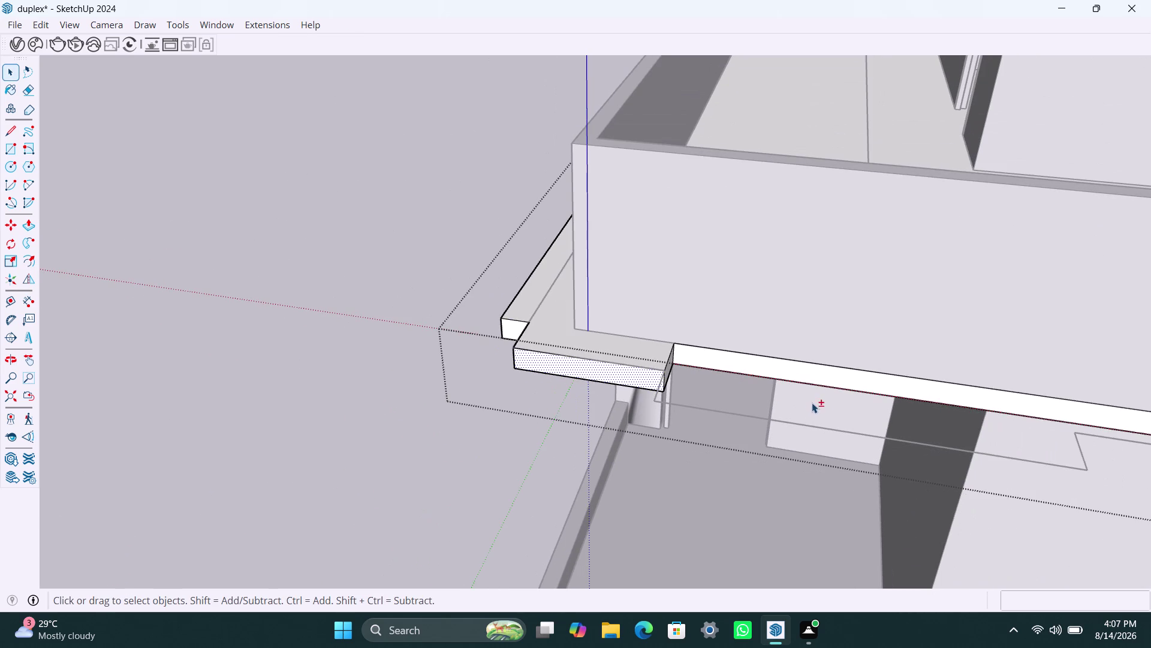
middle_drag(749, 387, 584, 358)
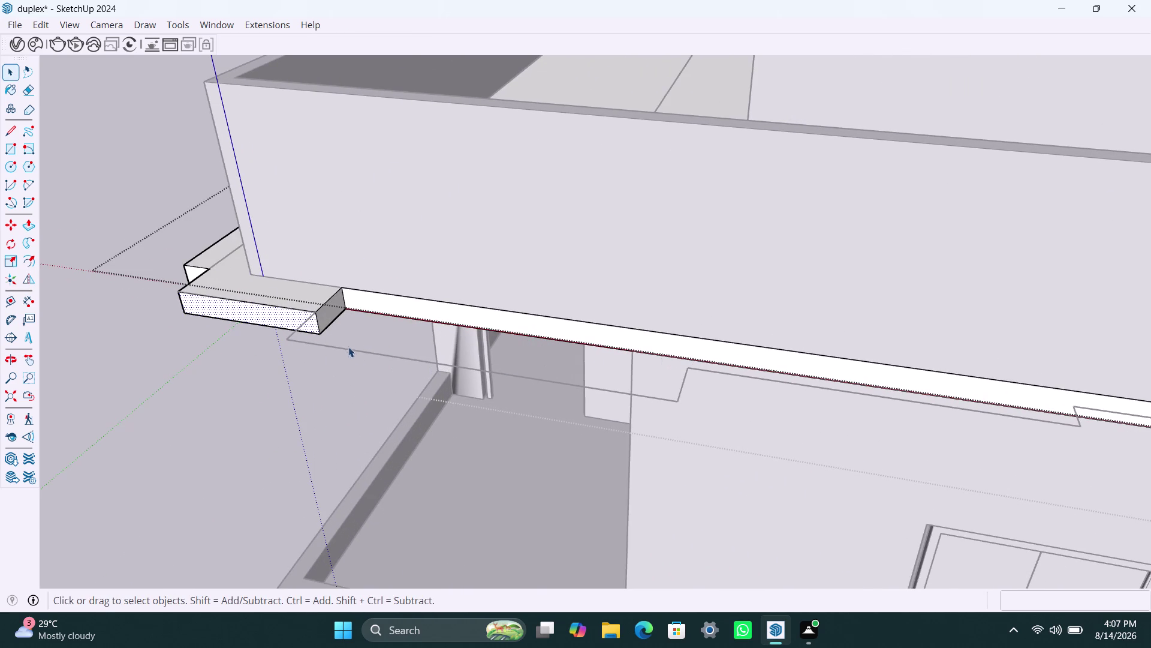
Copy the projection's vertical corner edge along the slab's outer edge.
click(342, 295)
key(m)
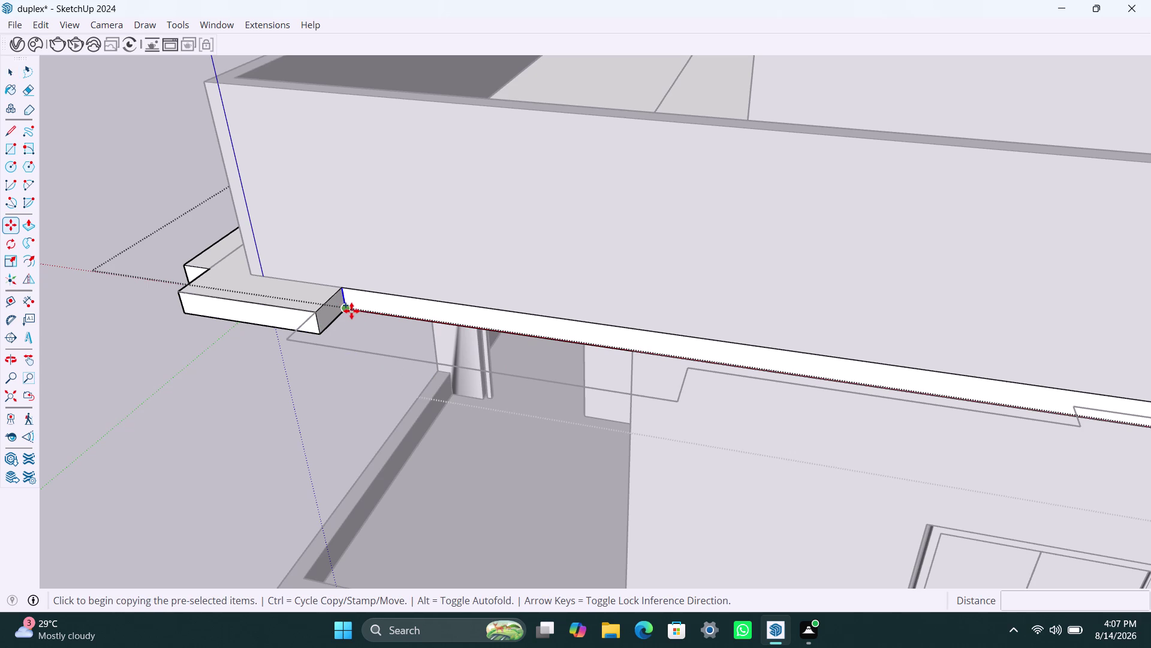
click(351, 311)
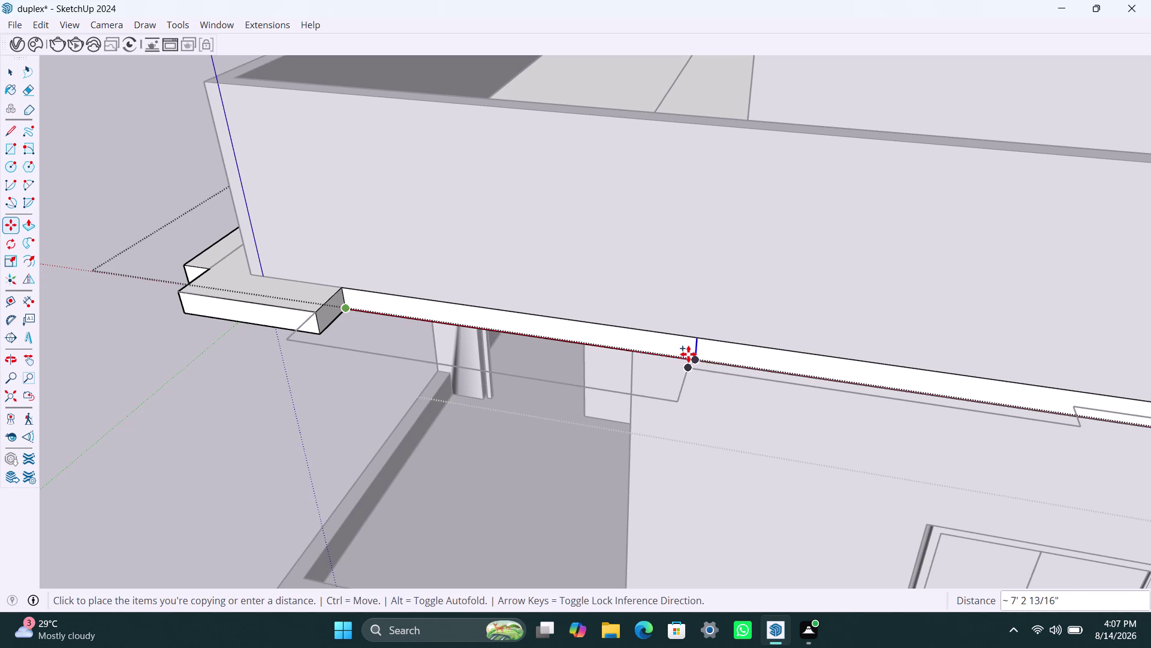
scroll(up, 3)
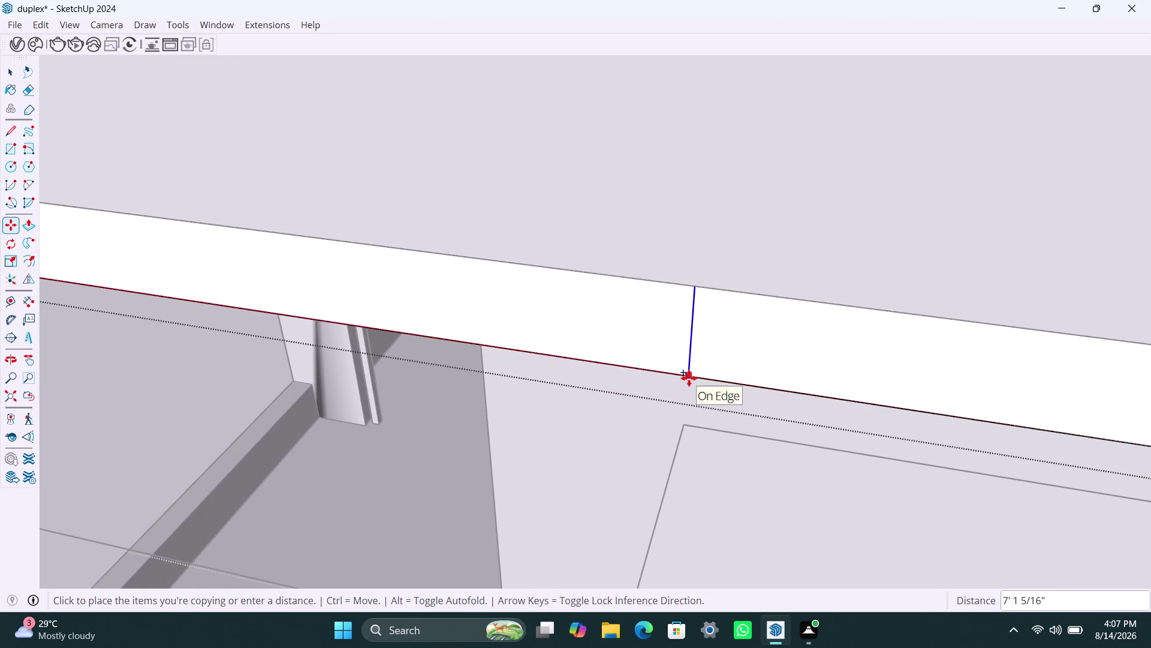
click(689, 378)
key(space)
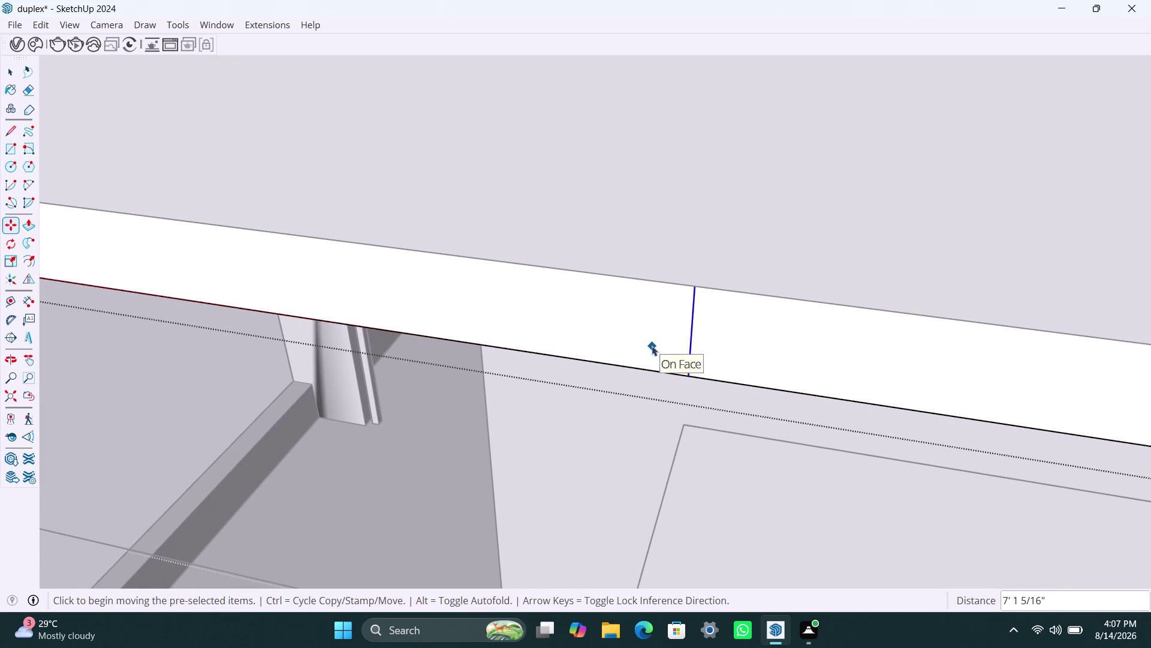
Select the split section of the slab face and orbit closer to it.
click(631, 336)
scroll(down, 3)
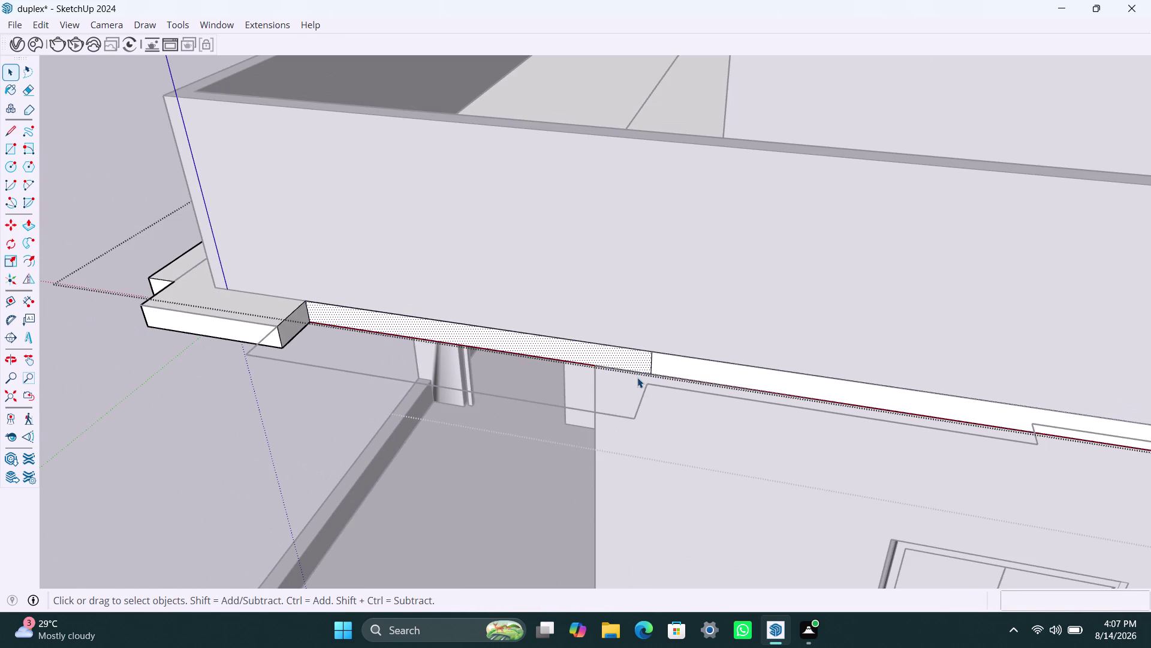
scroll(down, 3)
middle_drag(600, 386, 669, 397)
scroll(up, 3)
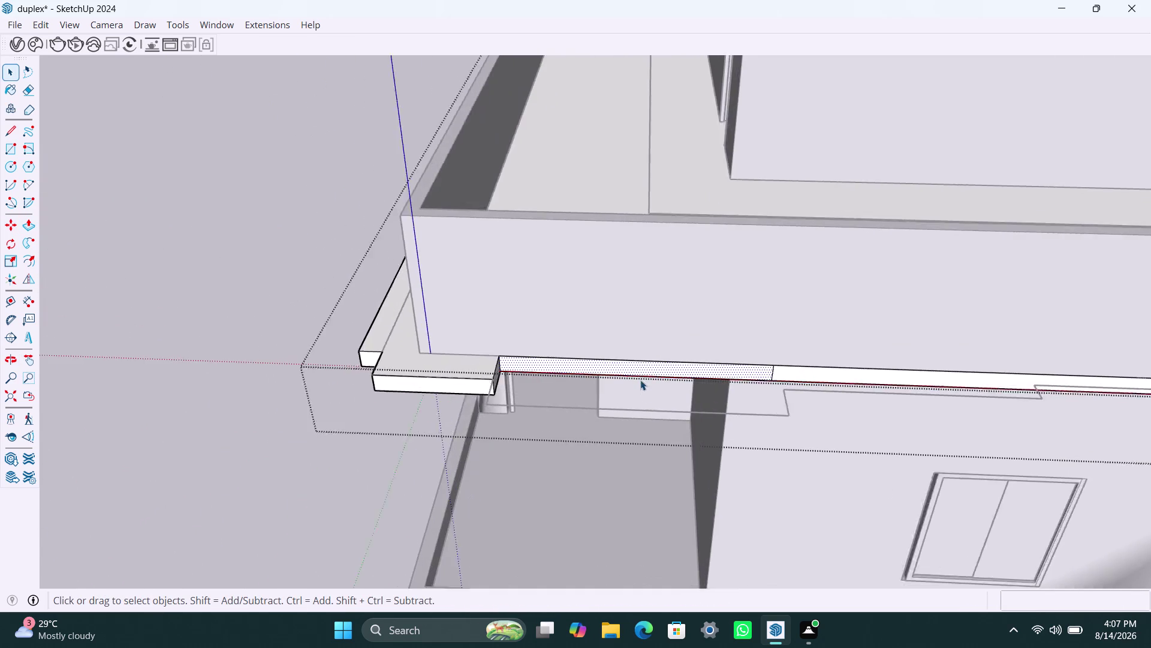
scroll(up, 3)
scroll(up, 3)
middle_drag(902, 422, 865, 433)
key(m)
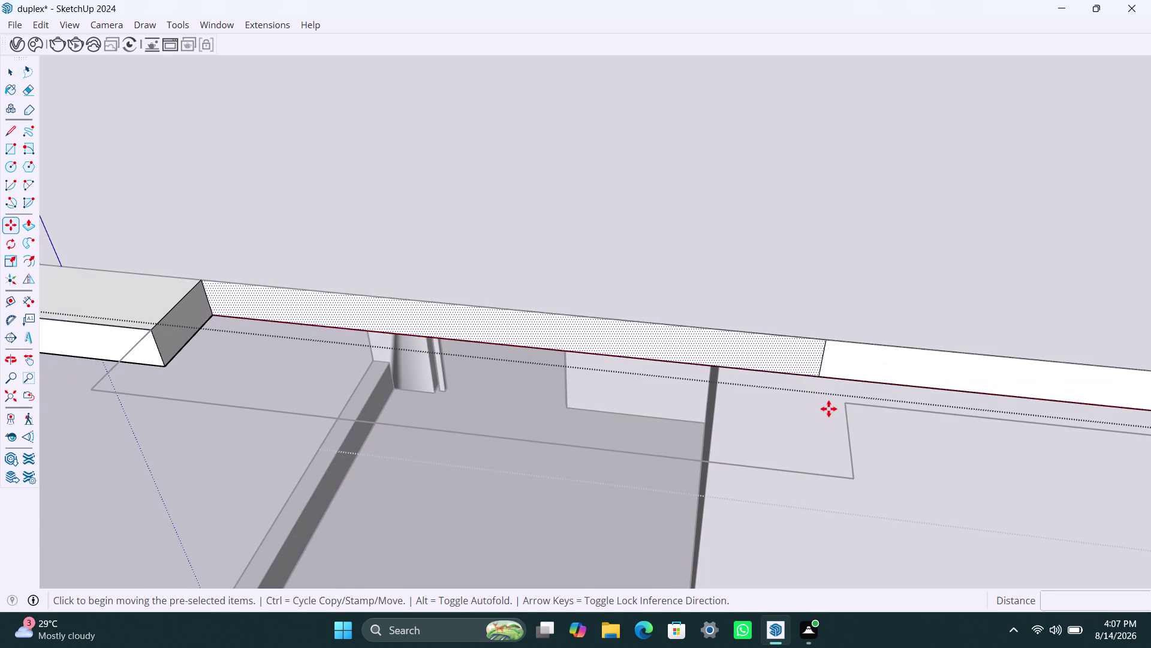
key(space)
Copy the vertical dividing line a few inches further along the slab face.
click(821, 363)
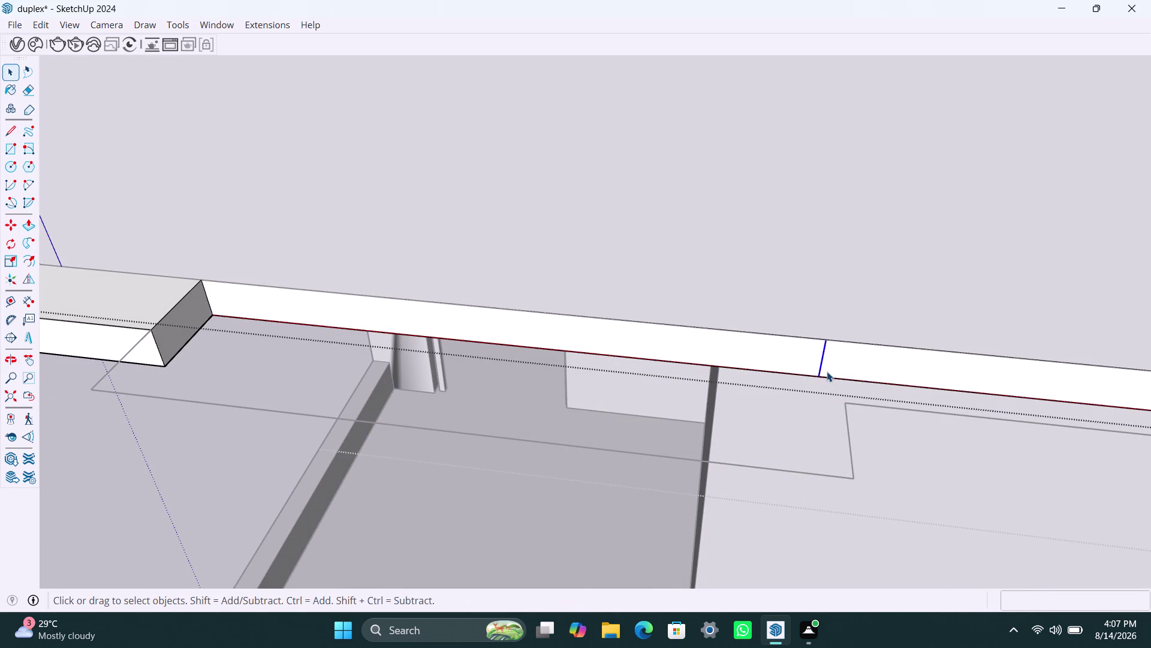
key(m)
click(821, 380)
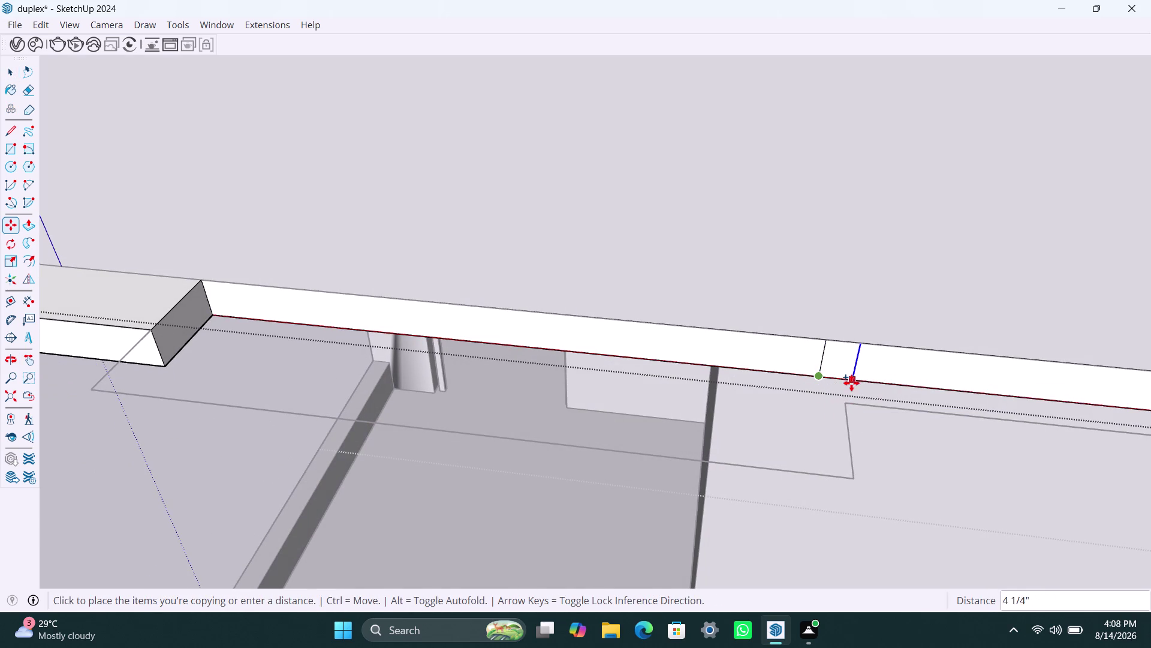
click(849, 379)
key(space)
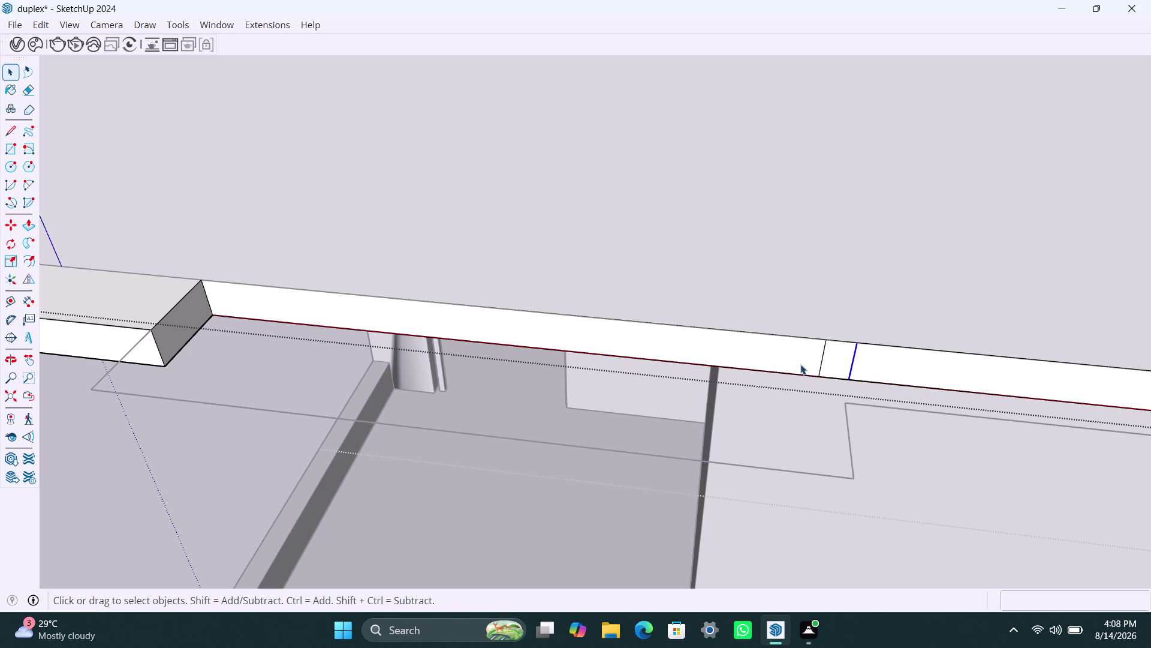
Delete the extra dividing line and select the enlarged slab face section.
click(800, 364)
click(819, 355)
click(820, 361)
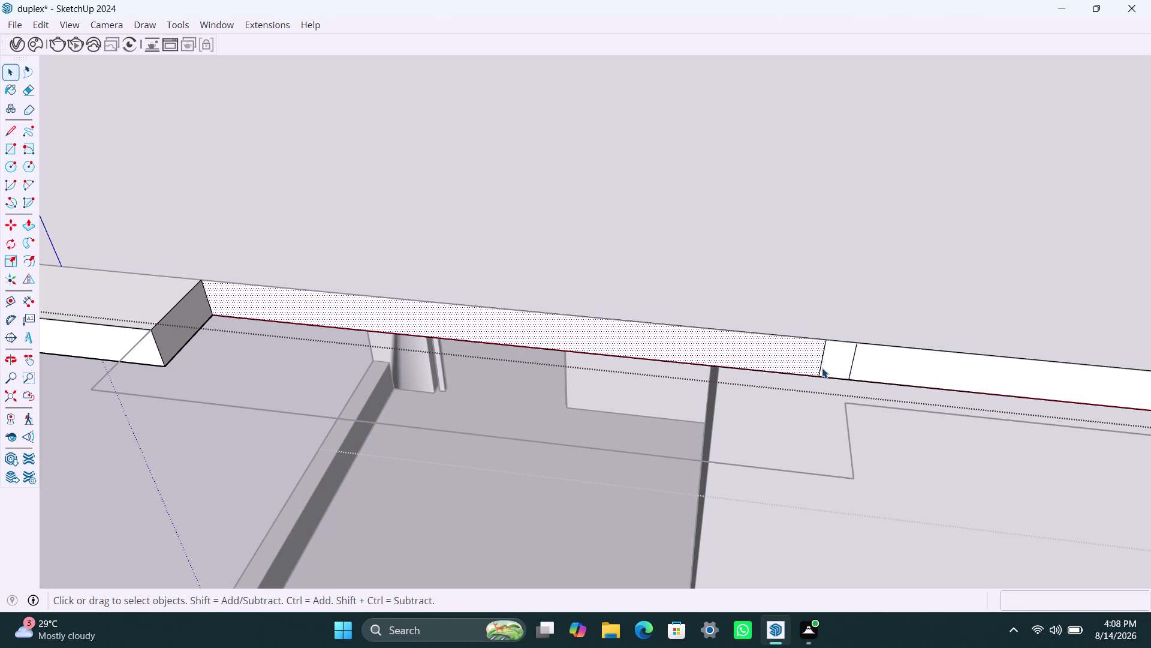
key(Delete)
click(822, 368)
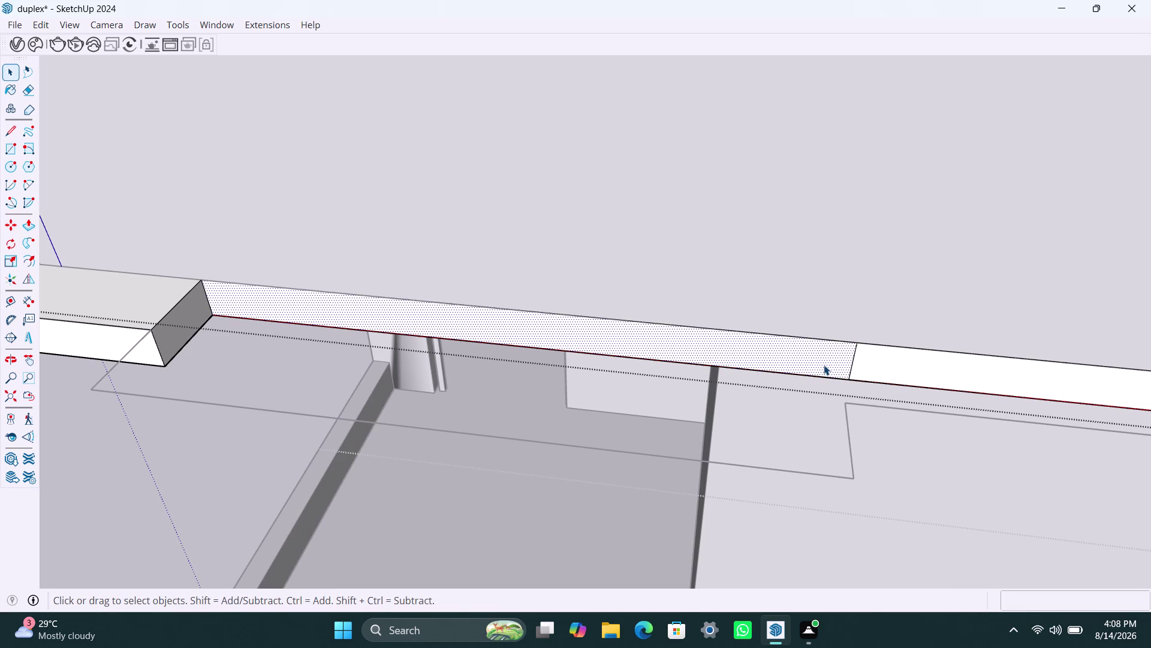
Pull the marked slab section outward into a projecting ledge.
key(p)
click(824, 364)
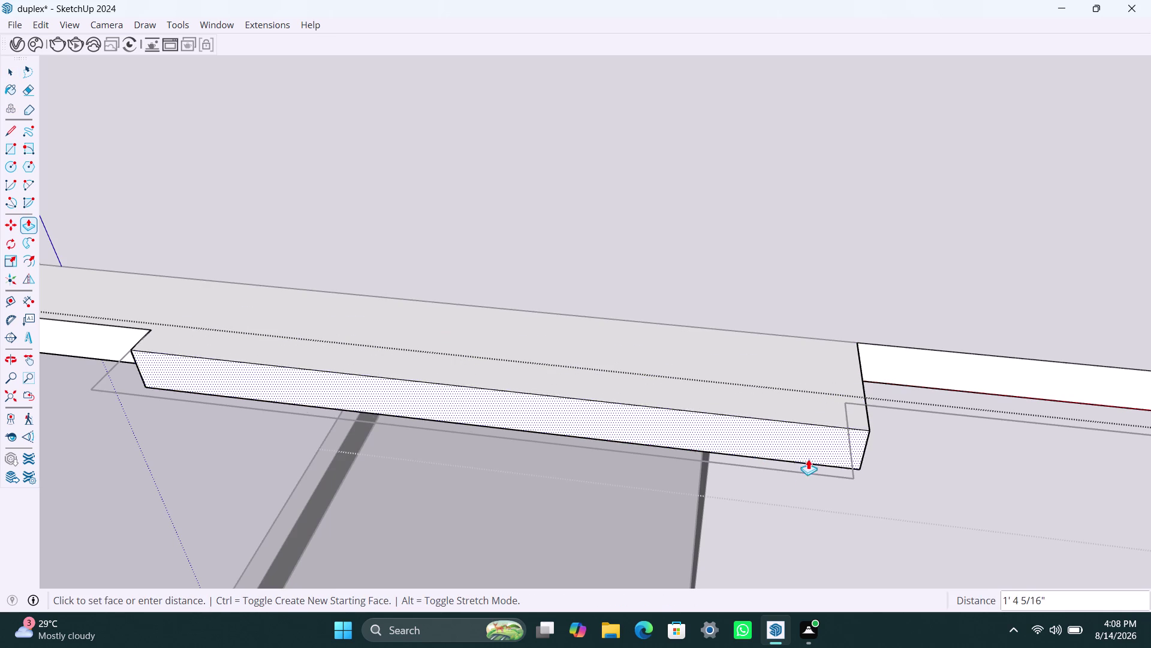
click(773, 462)
scroll(down, 3)
middle_drag(628, 426, 918, 406)
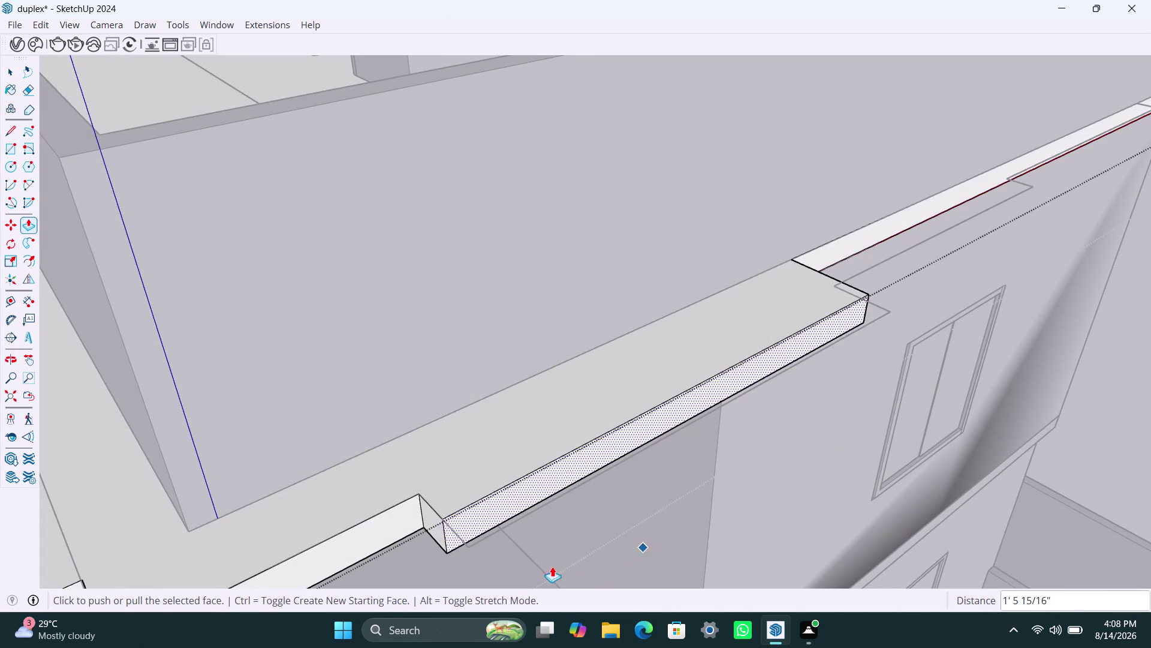
Inspect the projection from below and above, then adjust its depth.
scroll(up, 3)
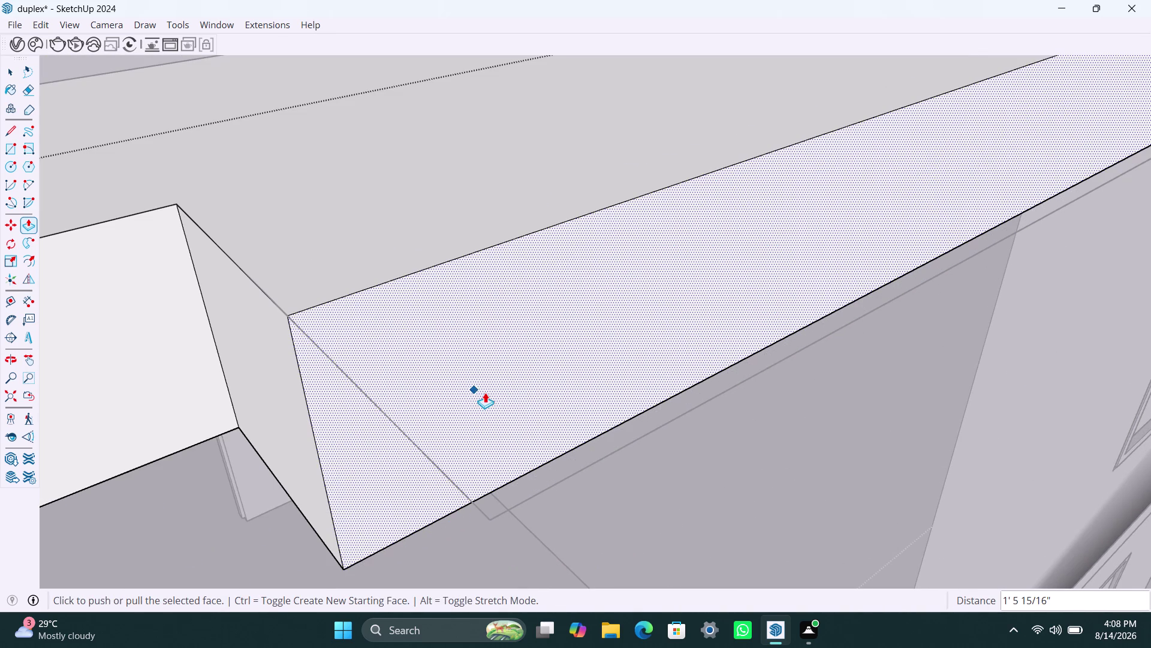
scroll(down, 3)
scroll(down, 3)
middle_drag(764, 334, 512, 298)
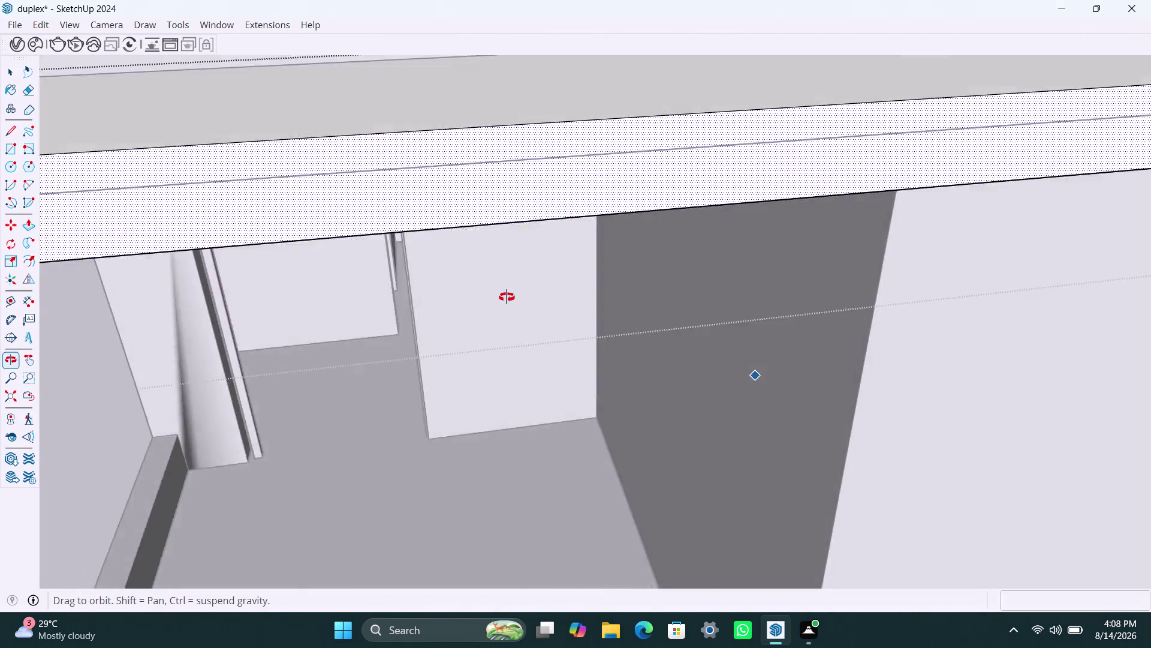
middle_drag(513, 299, 478, 331)
scroll(down, 3)
middle_drag(876, 241, 798, 283)
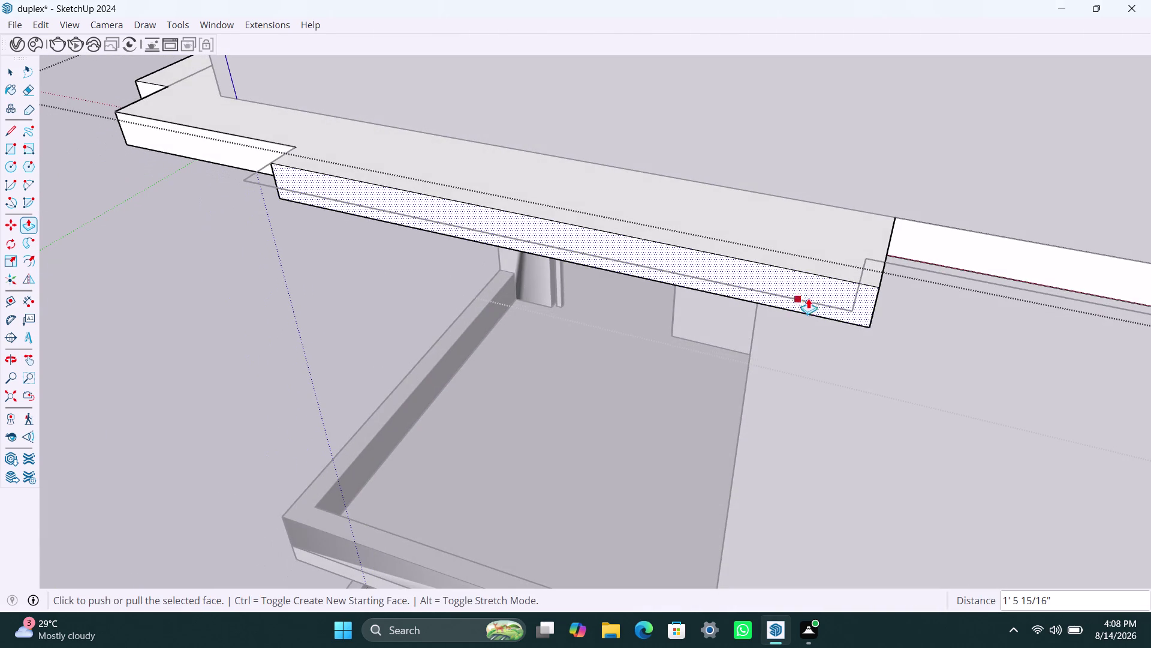
click(819, 280)
click(804, 300)
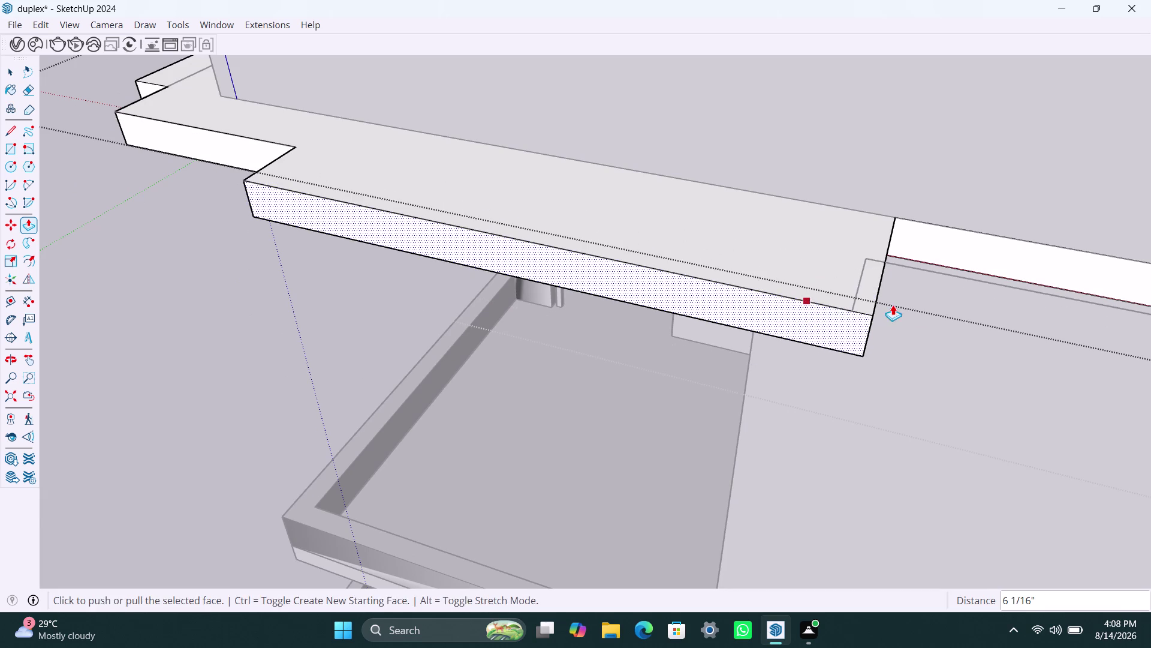
key(space)
Push the slab side face beyond the projection to a new position.
scroll(up, 3)
middle_drag(901, 326, 746, 319)
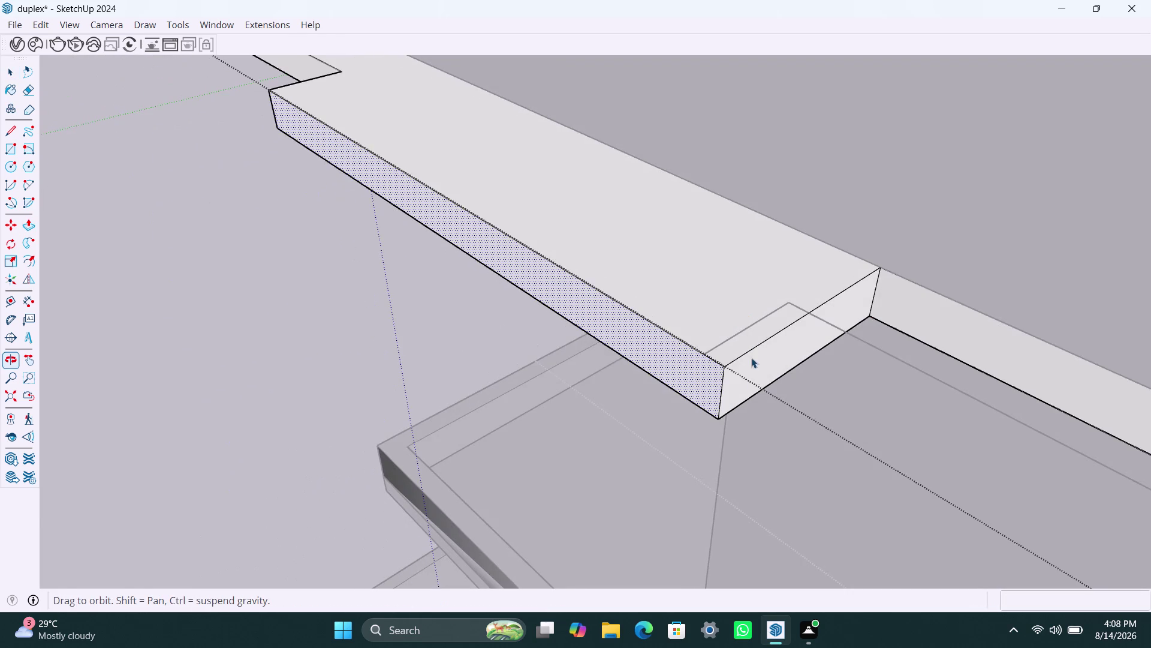
click(720, 394)
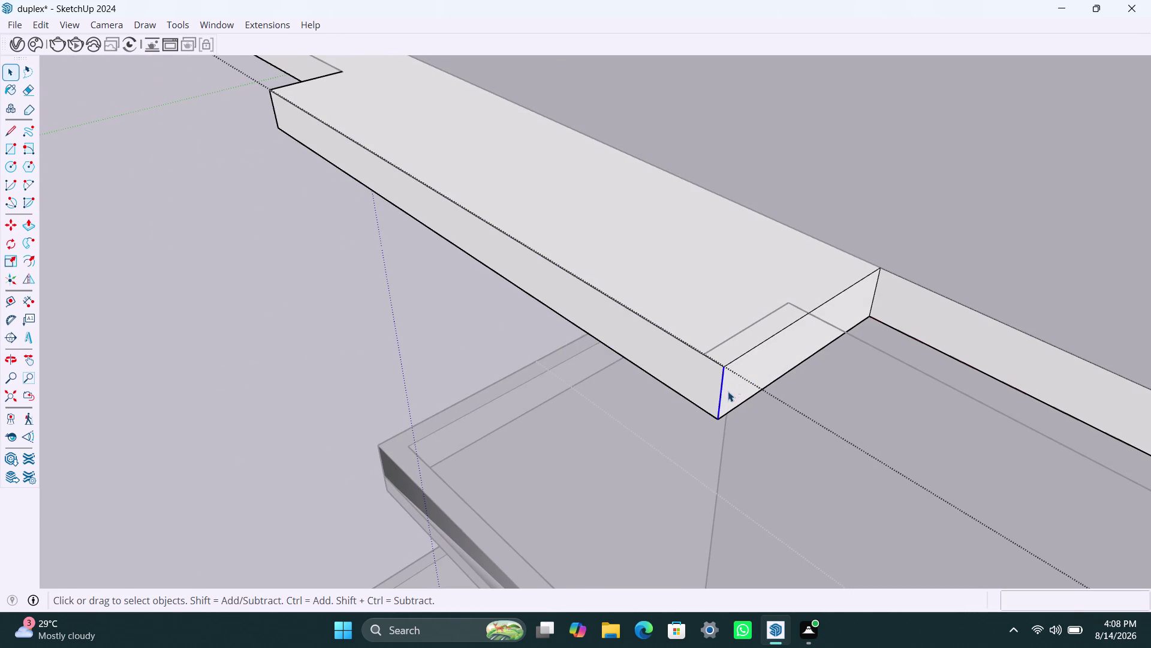
click(948, 336)
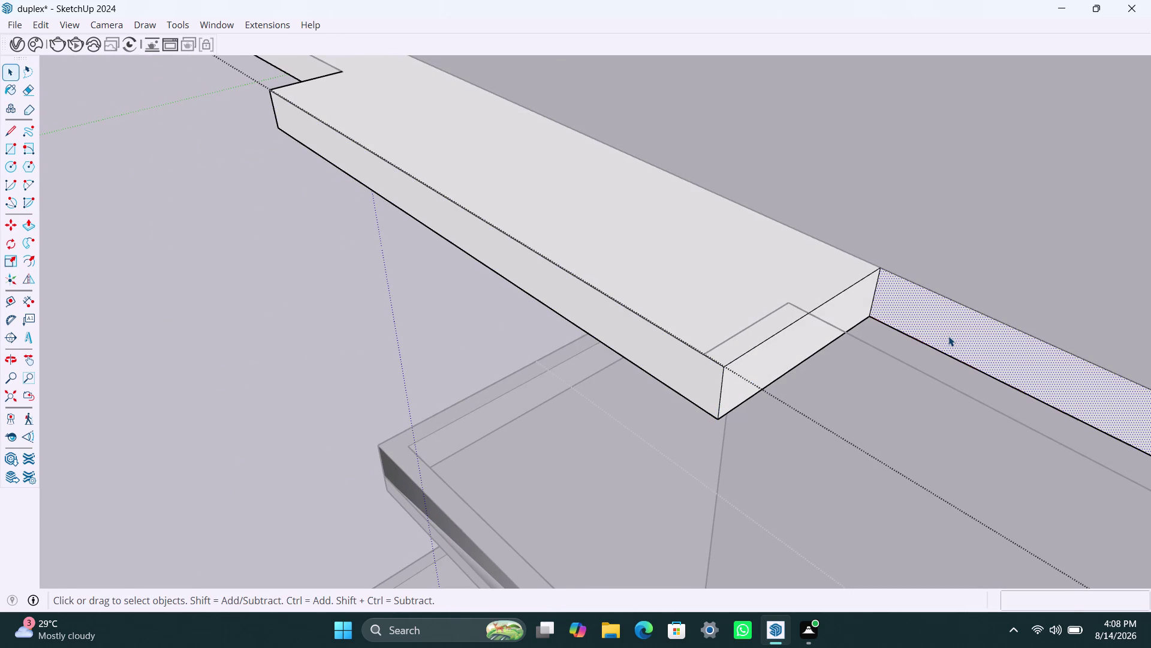
key(p)
click(948, 336)
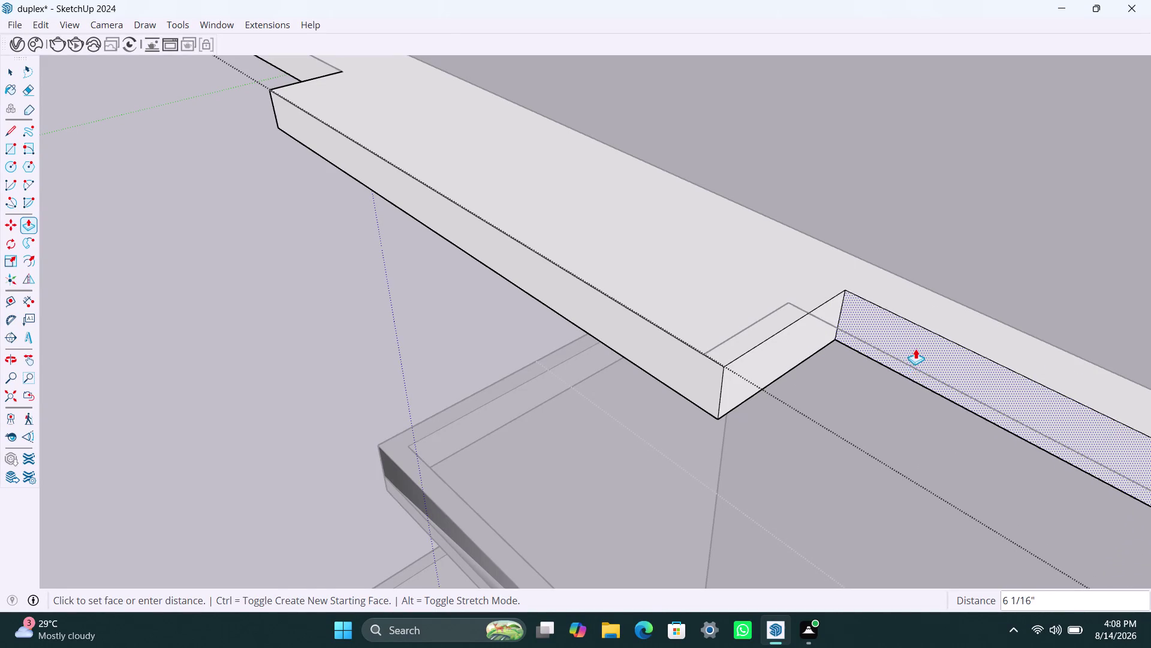
click(794, 301)
key(space)
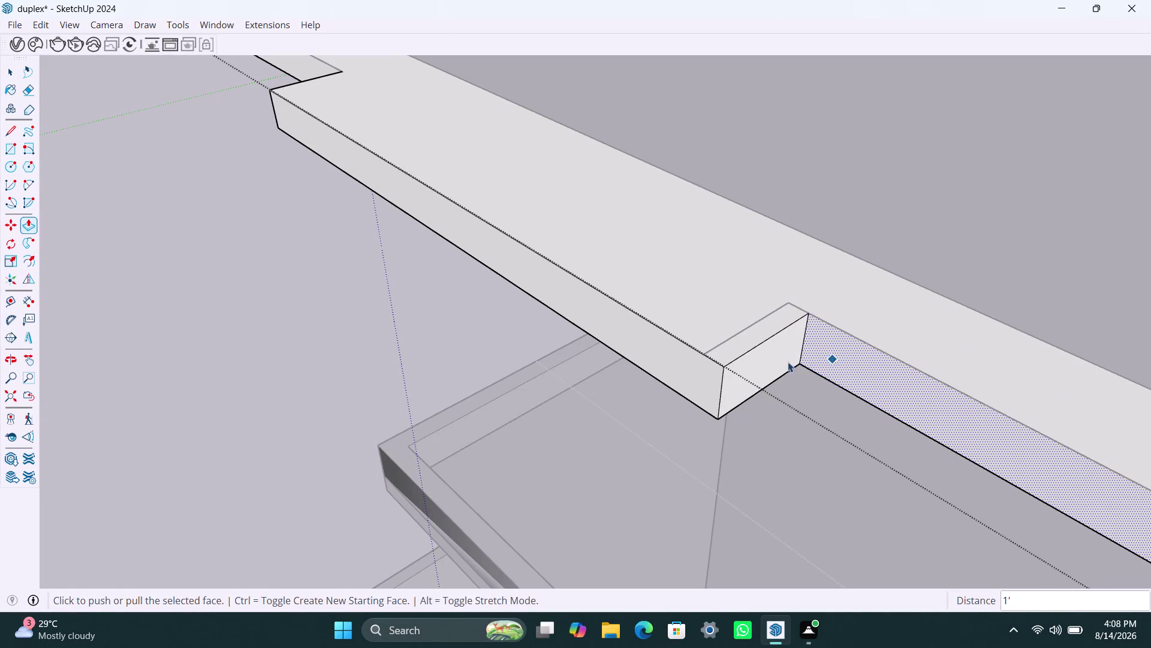
Push the small face at the projection end to form the stepped notch.
click(767, 358)
key(p)
click(761, 366)
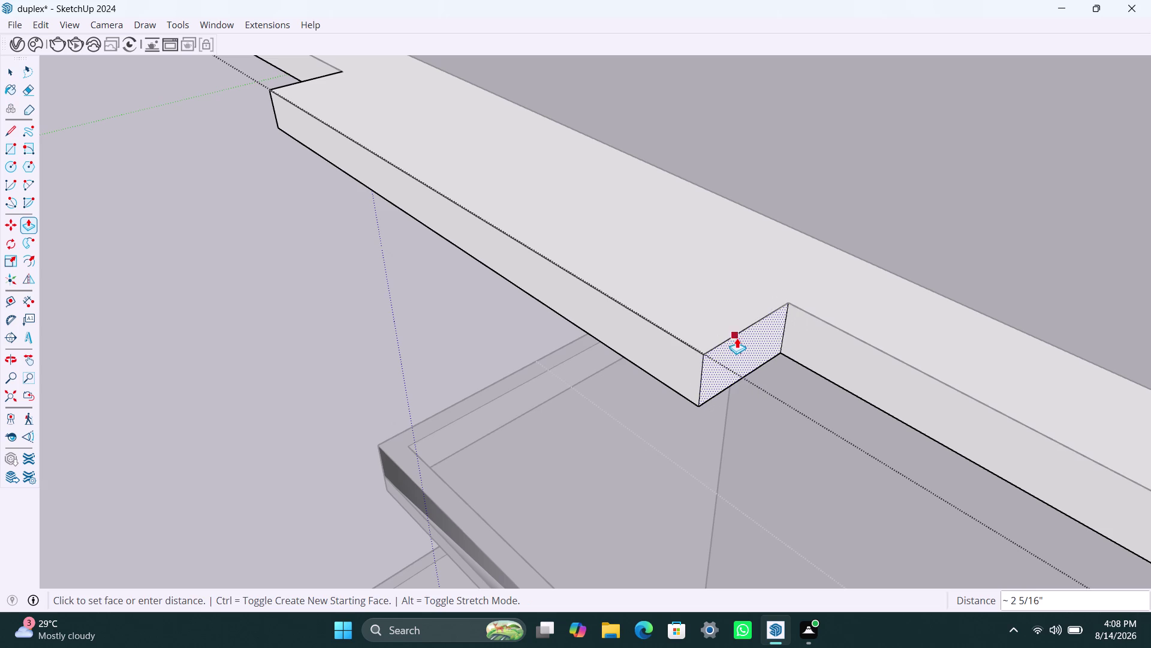
click(737, 337)
key(space)
Review the slab edge above the window and select the notch edge.
scroll(down, 3)
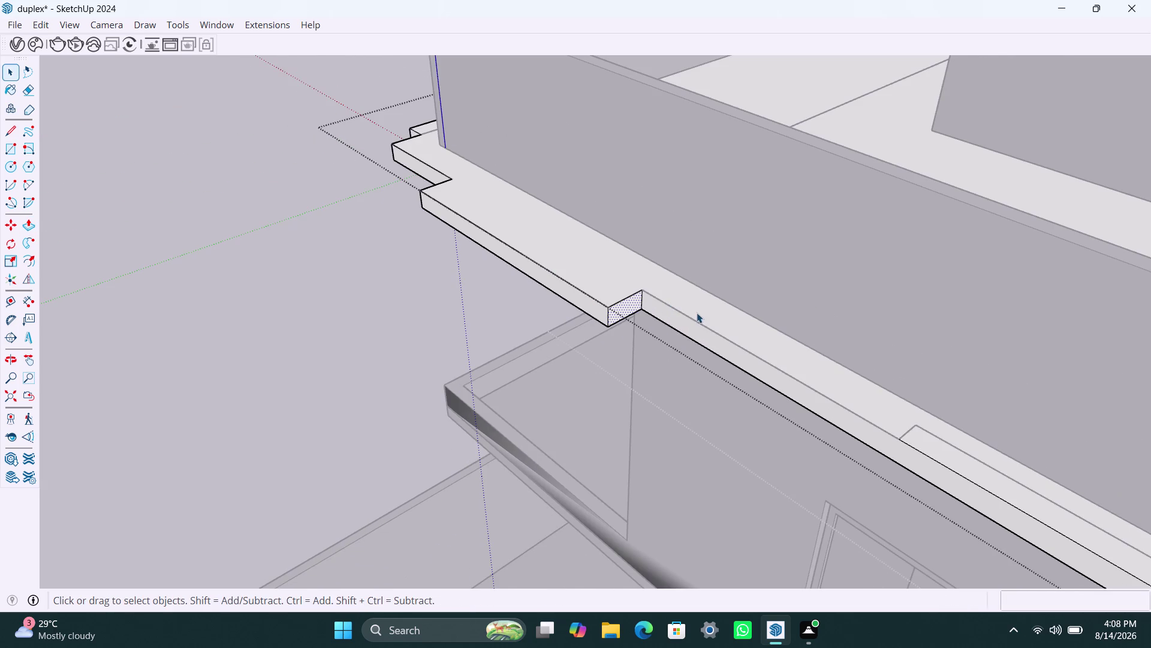
scroll(down, 3)
middle_drag(799, 435, 461, 322)
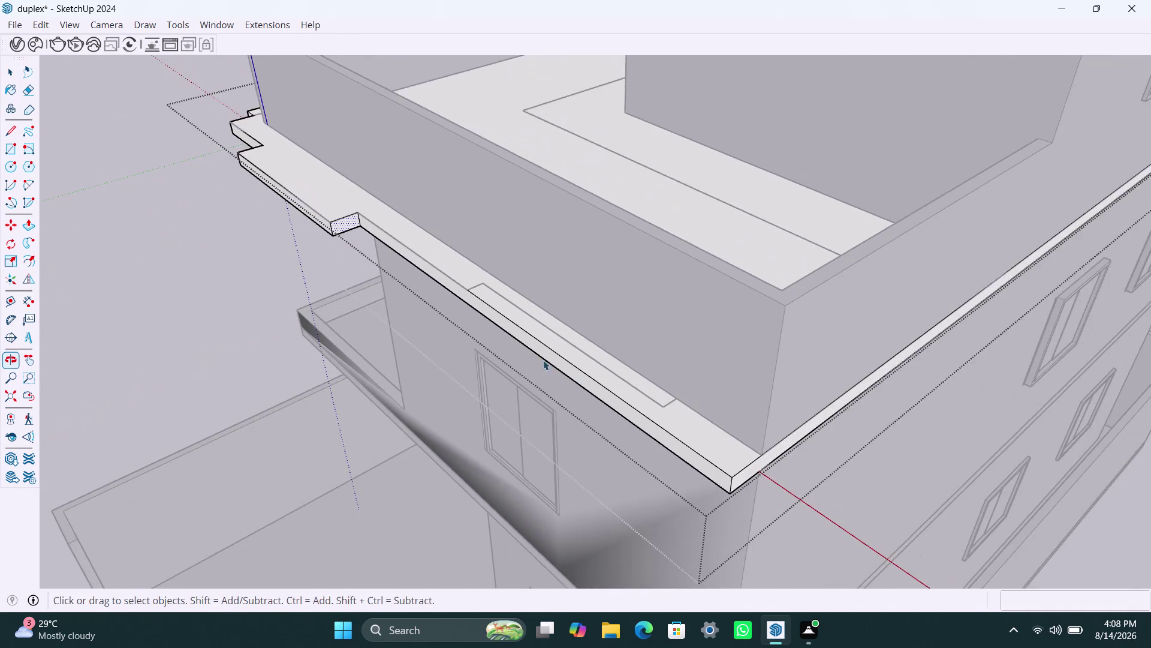
scroll(up, 3)
middle_drag(656, 448, 817, 452)
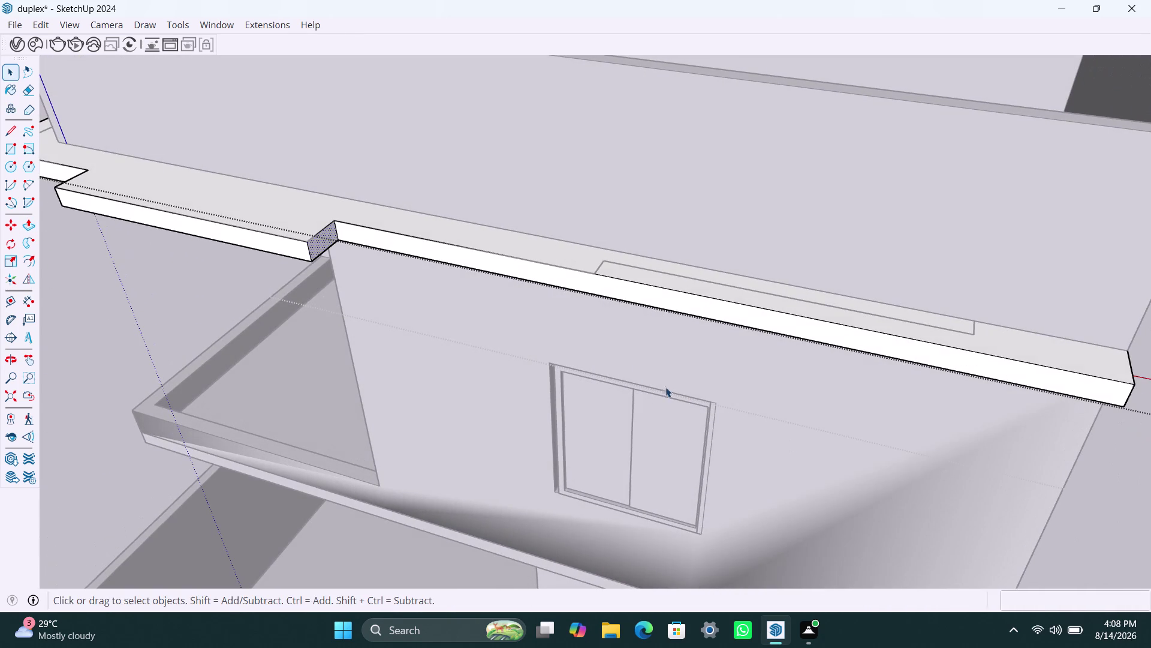
click(336, 233)
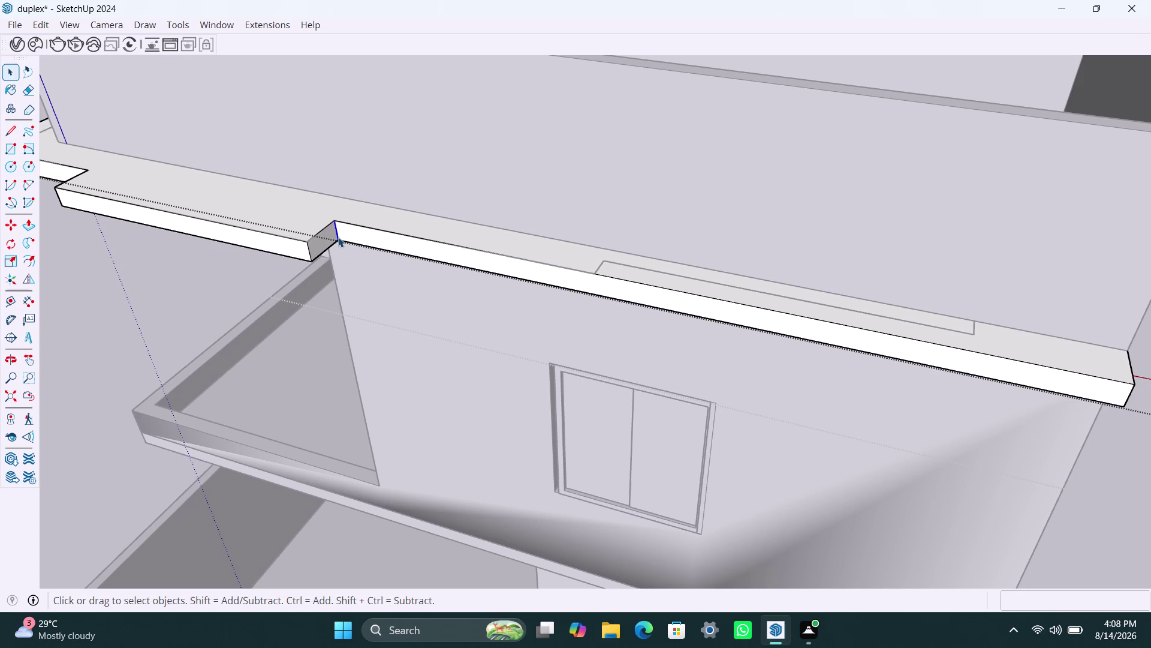
Start a line at the notch, then pick up the notch edge to copy it.
key(l)
click(338, 237)
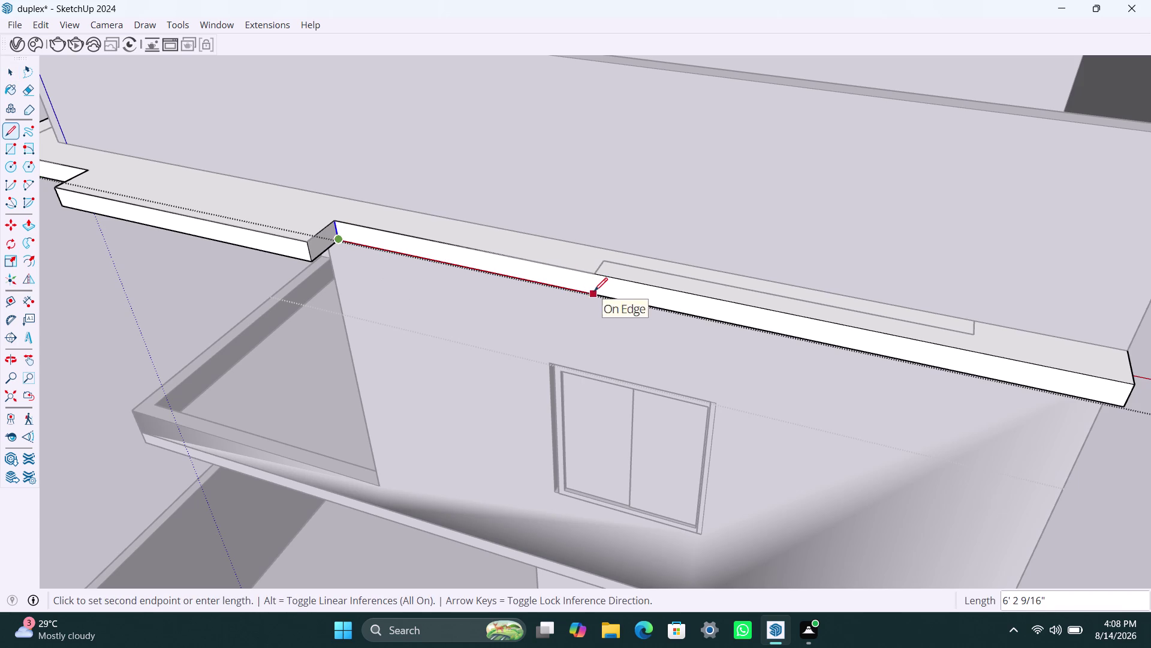
key(m)
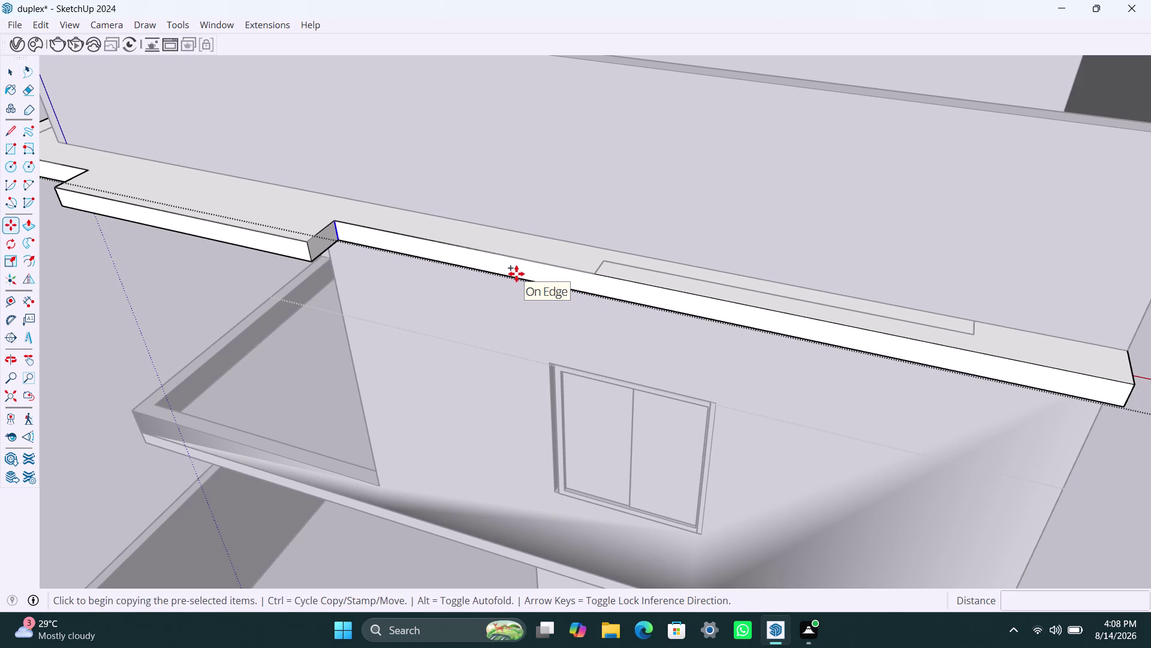
key(space)
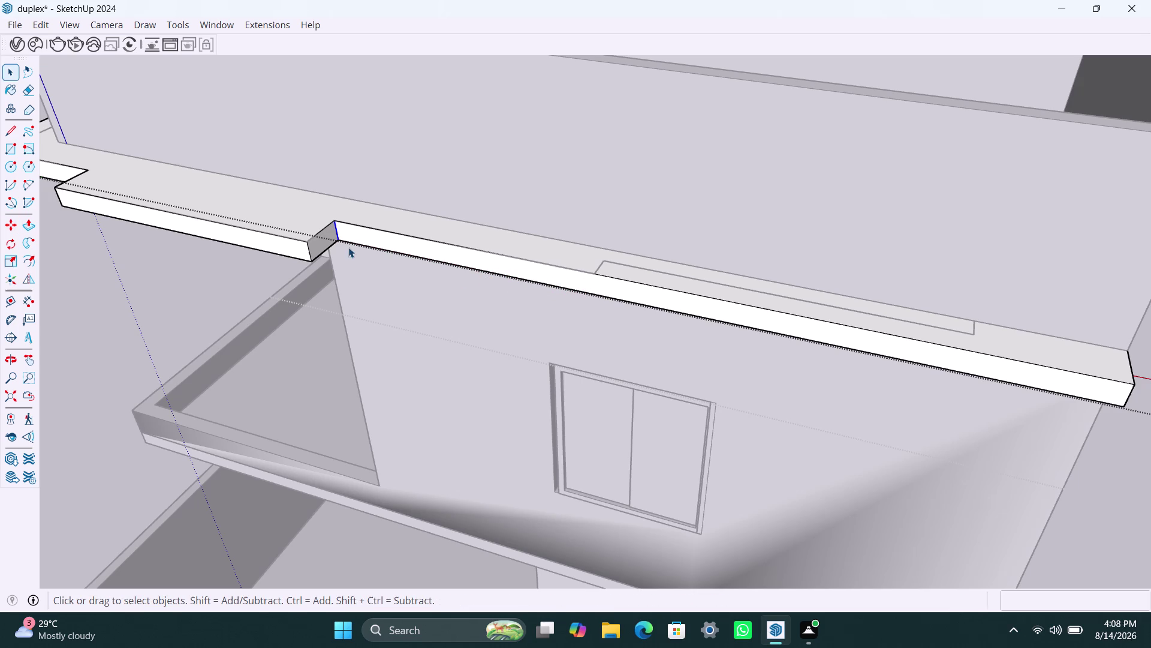
key(m)
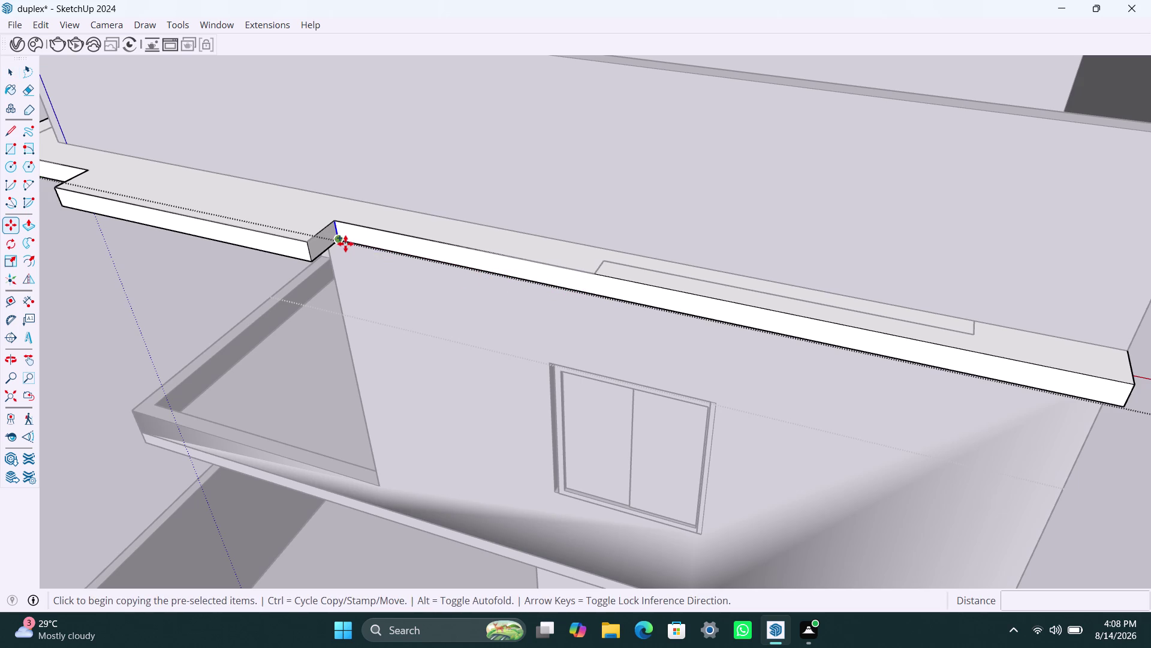
click(346, 243)
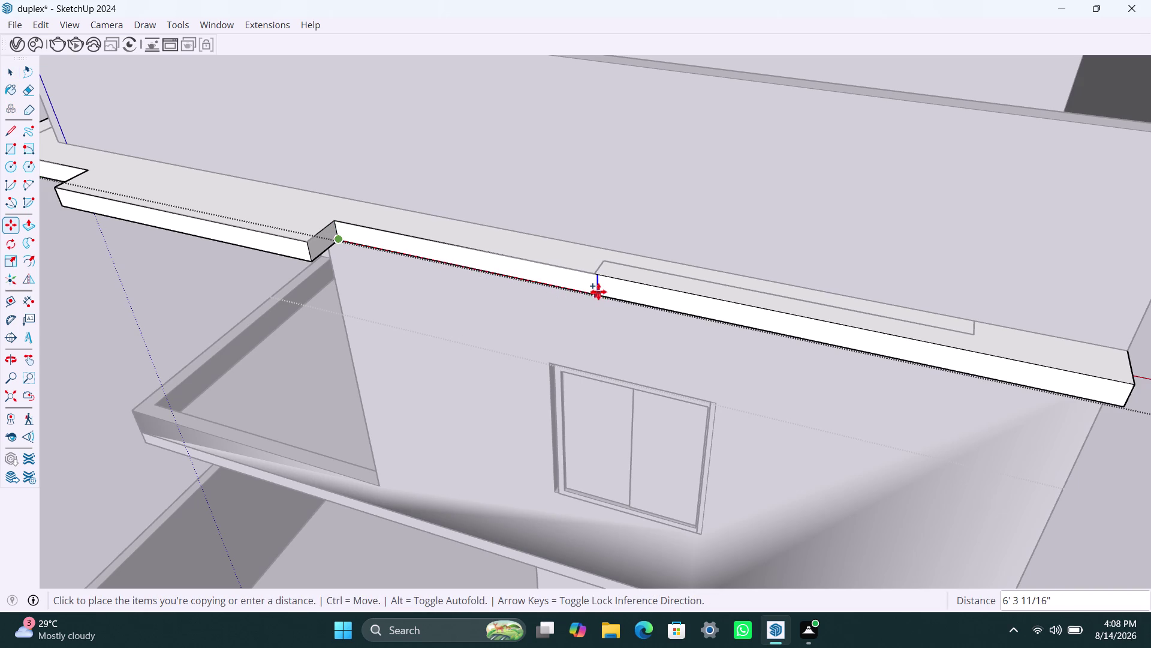
Copy the parapet's vertical edge 7' 3 1/2" farther along the parapet face.
click(596, 289)
key(space)
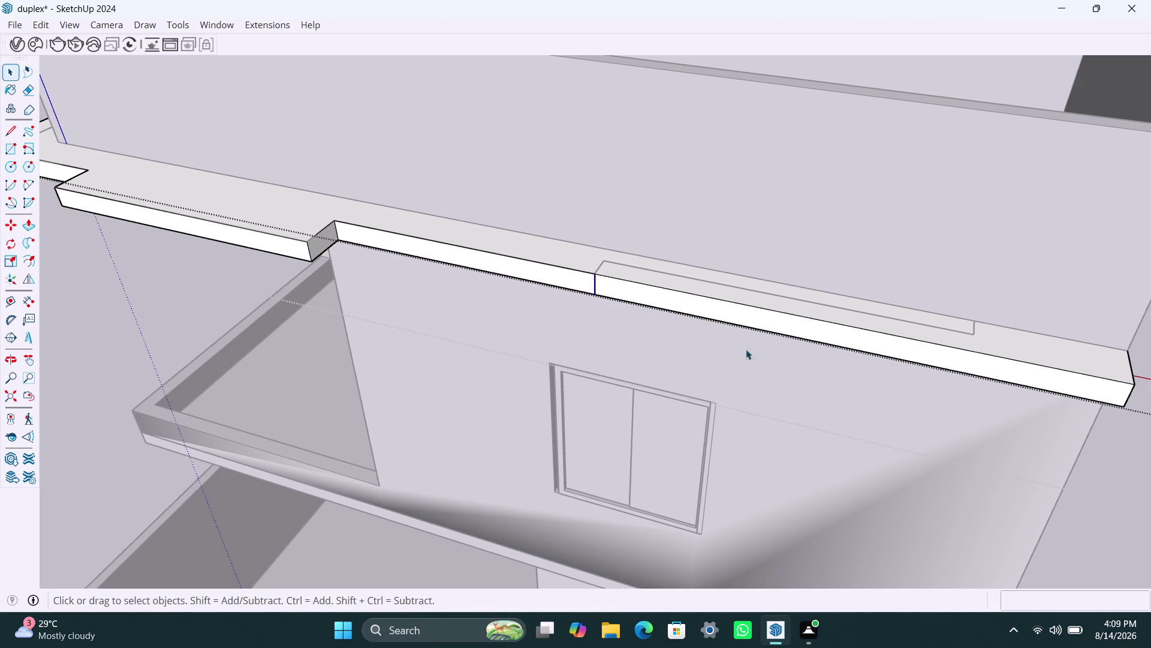
key(m)
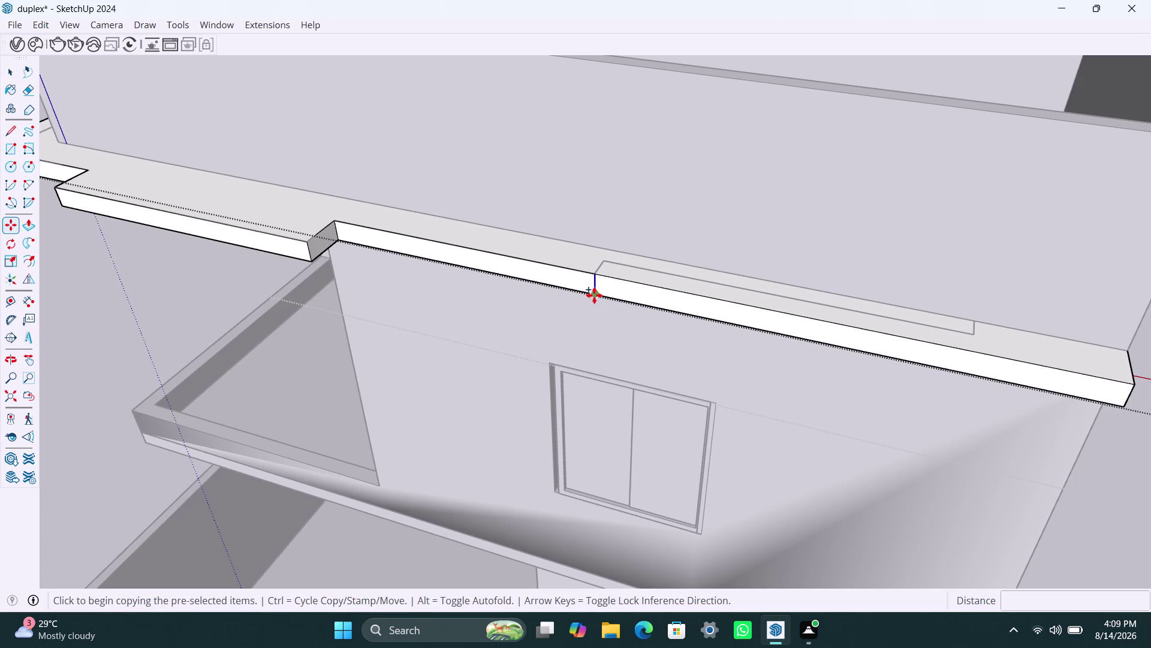
click(594, 295)
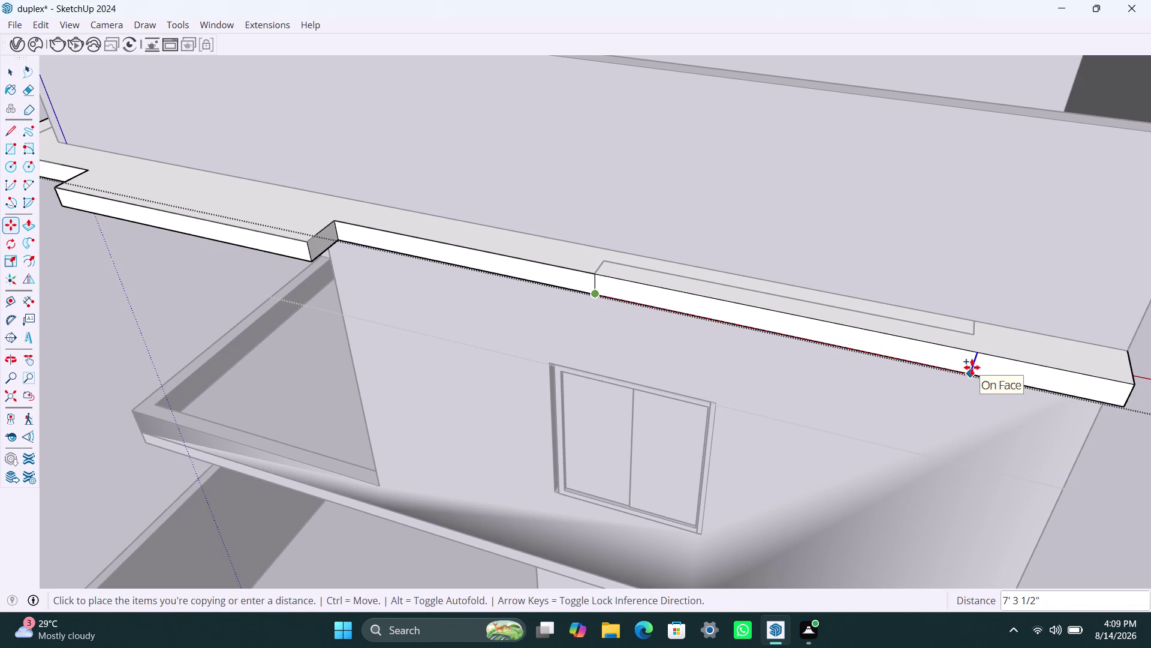
click(969, 364)
key(space)
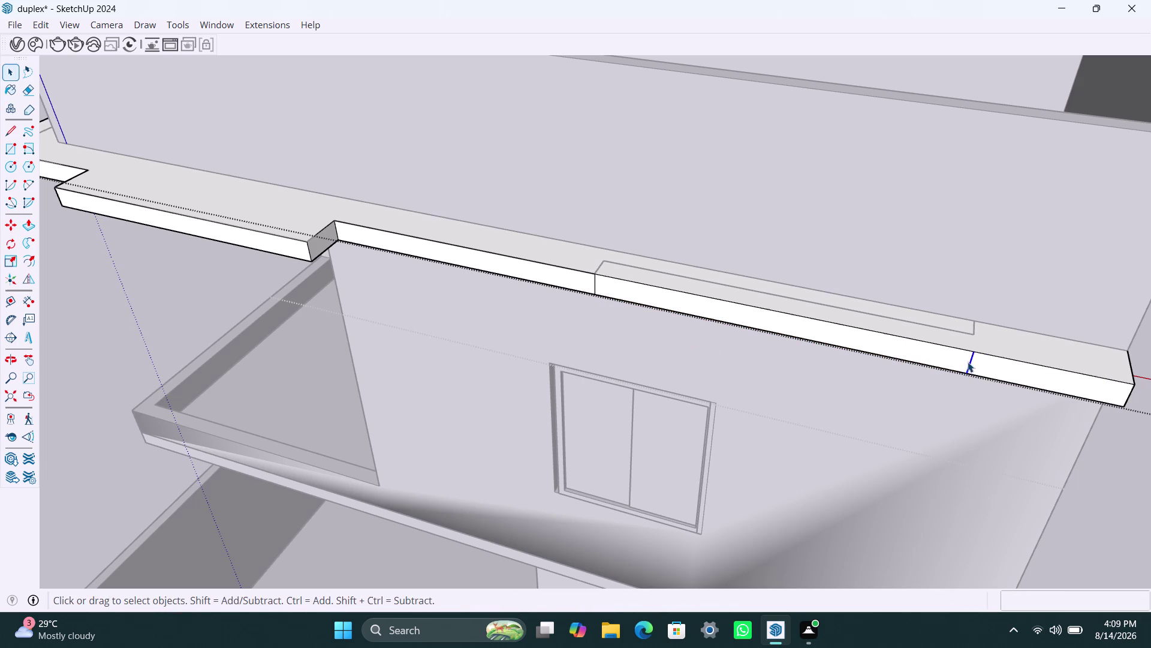
scroll(up, 3)
middle_drag(985, 339, 945, 385)
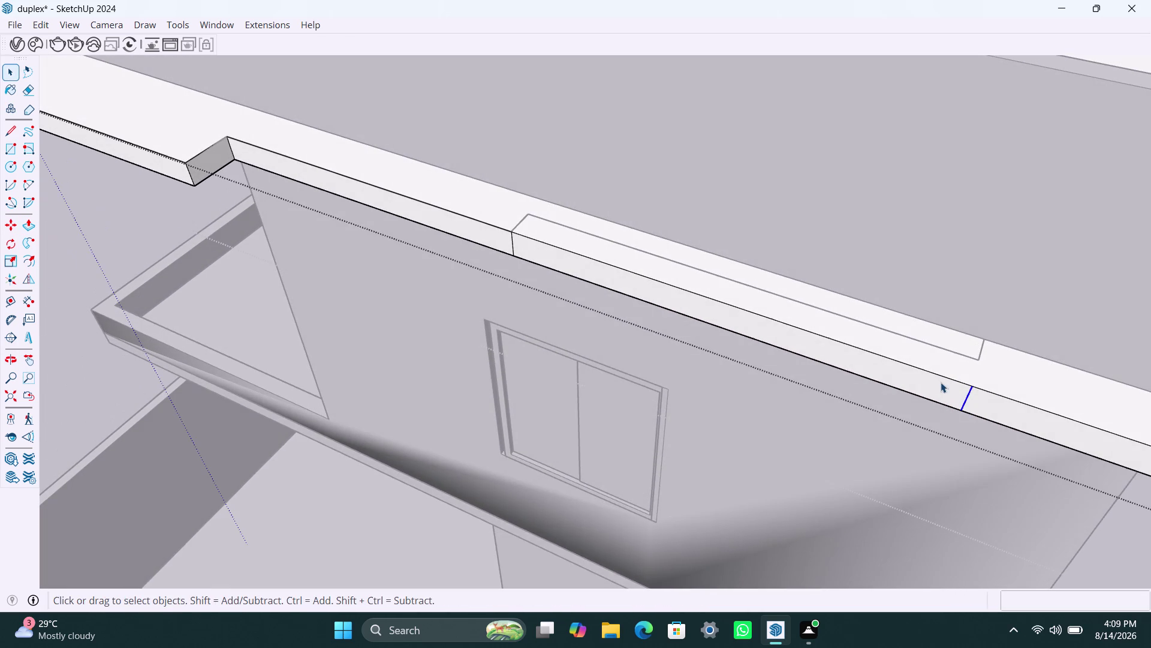
Push the parapet top between the new edges down to the snapped edge.
click(941, 382)
key(p)
click(916, 384)
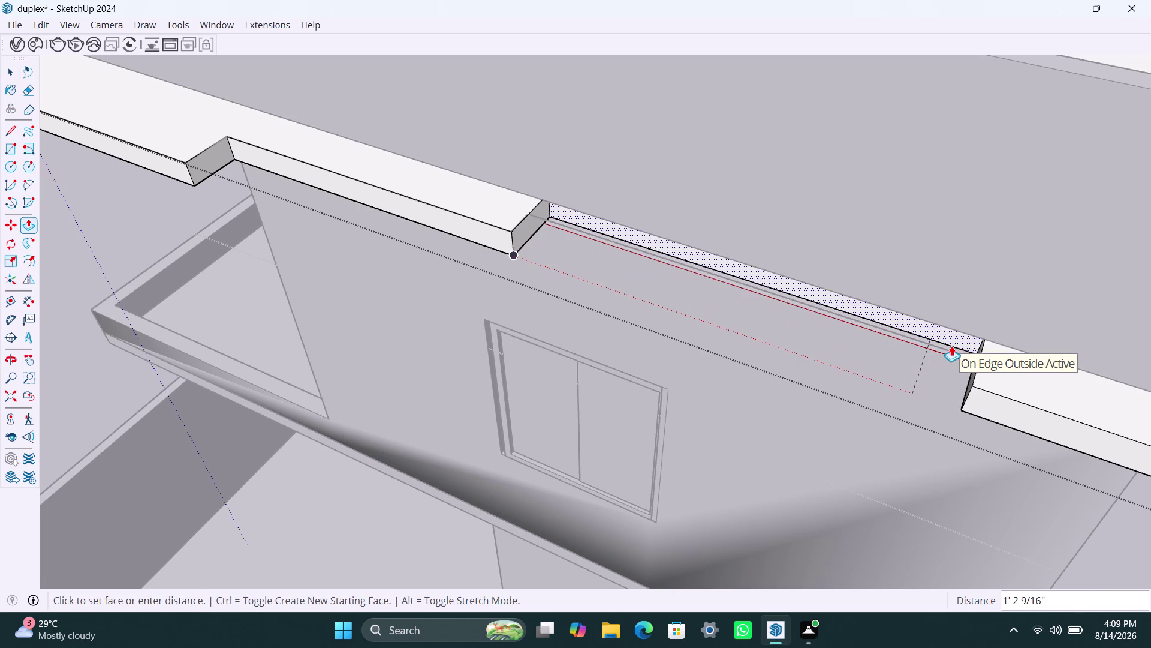
click(949, 352)
key(space)
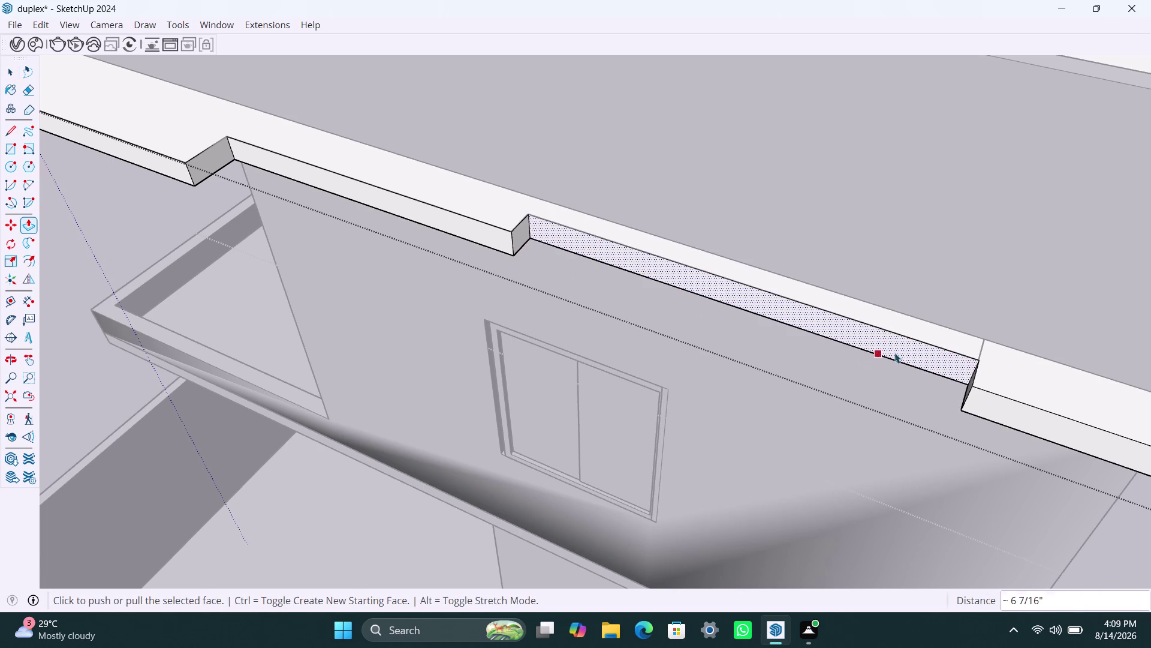
scroll(down, 3)
scroll(up, 3)
At the building corner, push the raised block's end face back 1'.
middle_drag(953, 393, 1041, 413)
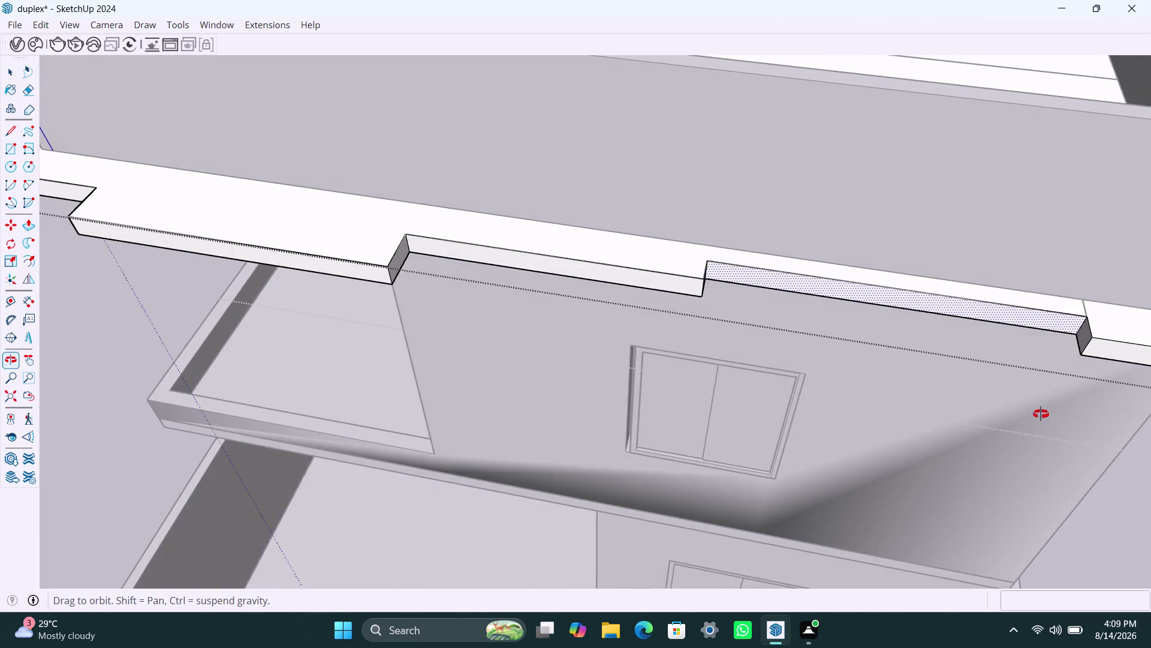
middle_drag(1041, 414, 700, 361)
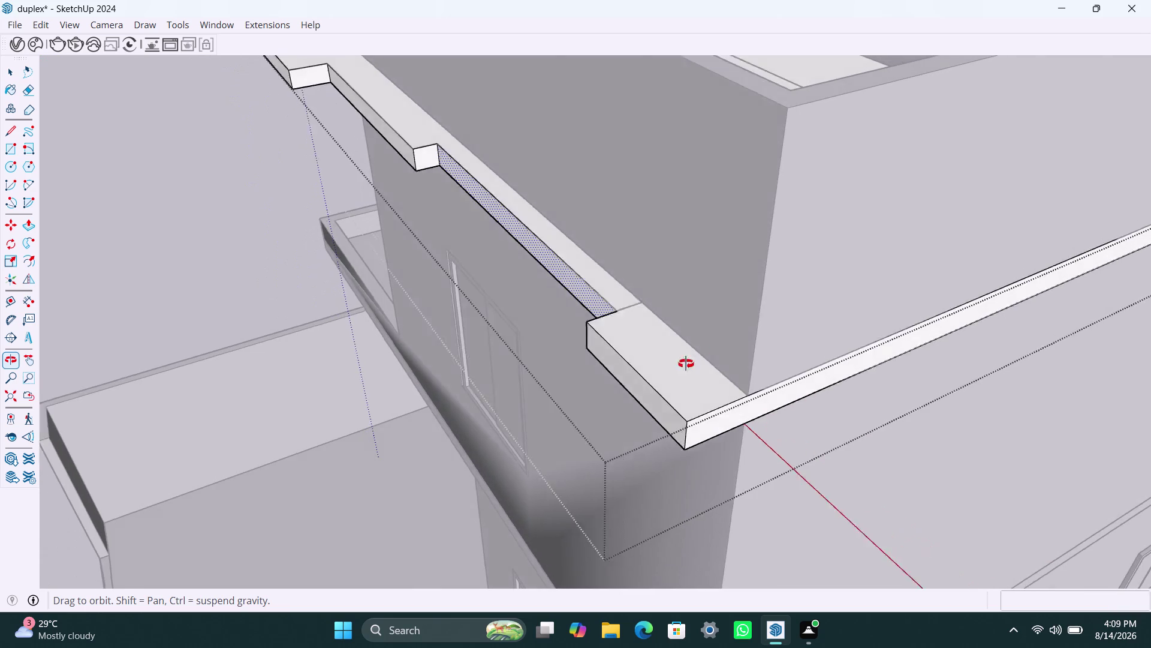
middle_drag(699, 361, 682, 422)
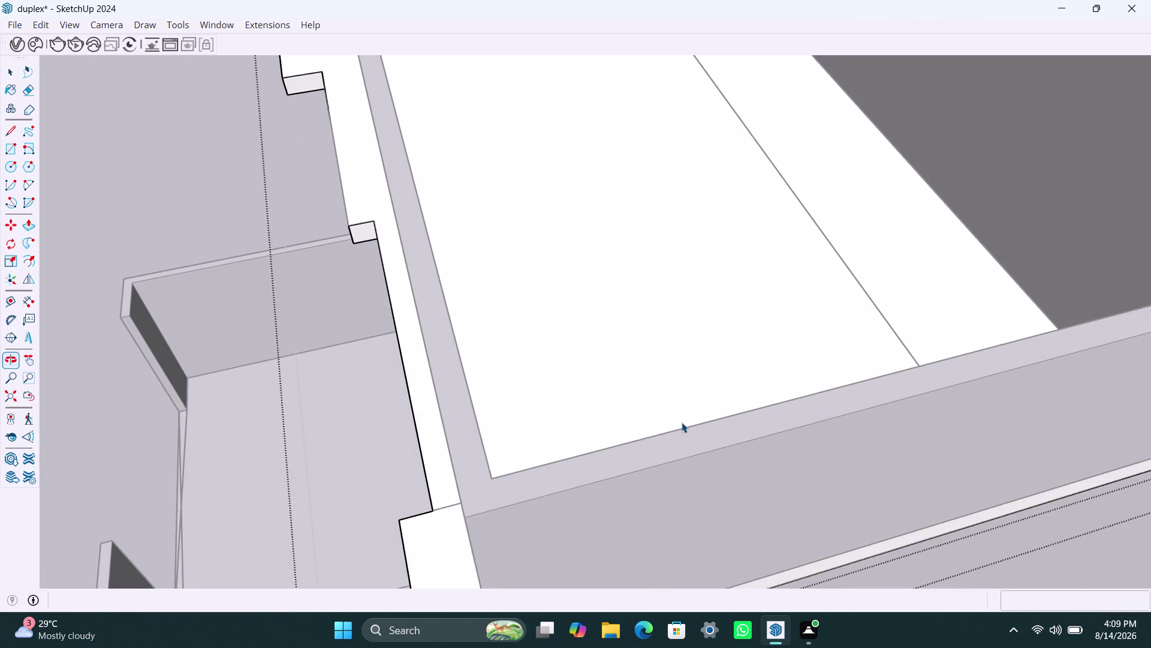
scroll(down, 3)
middle_drag(818, 392, 993, 316)
scroll(up, 3)
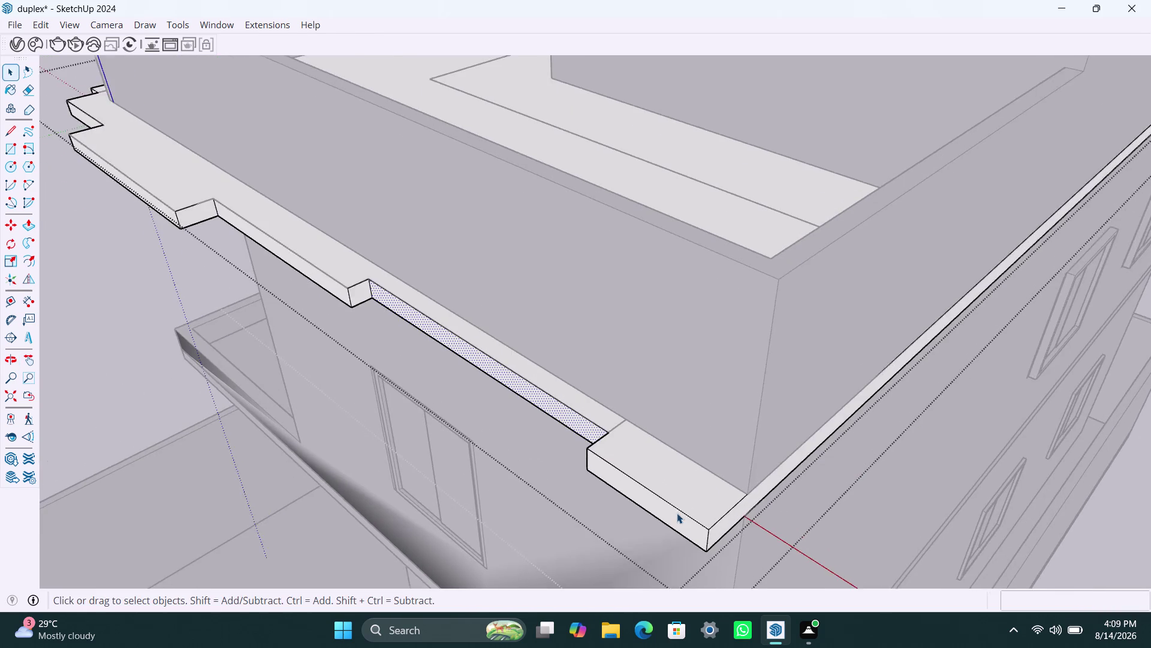
scroll(up, 3)
click(666, 510)
key(p)
click(666, 510)
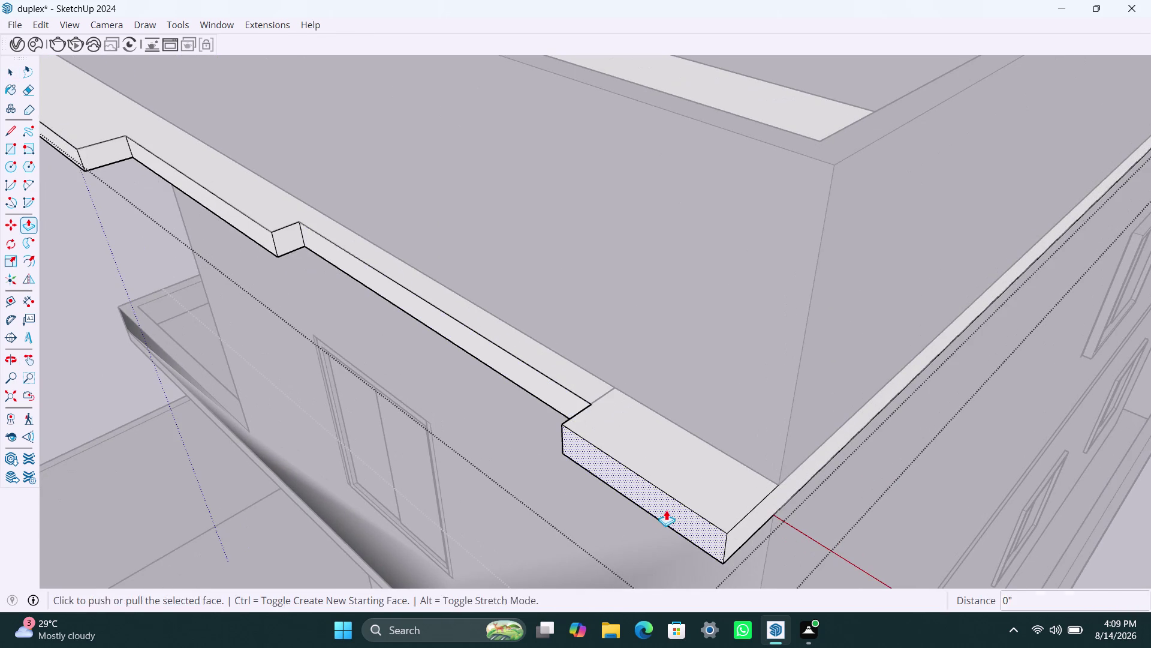
click(727, 441)
Orbit over the roof parapet to review the trimmed corner from above.
scroll(down, 3)
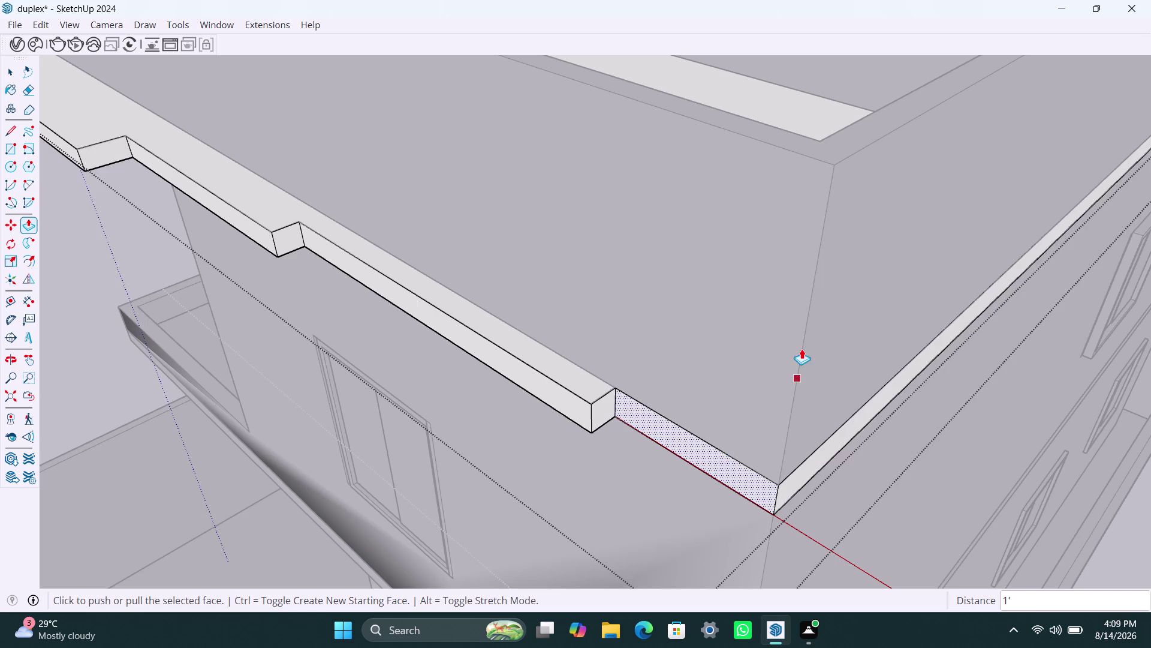
scroll(down, 3)
scroll(down, 3)
scroll(down, 3)
middle_drag(832, 180, 633, 338)
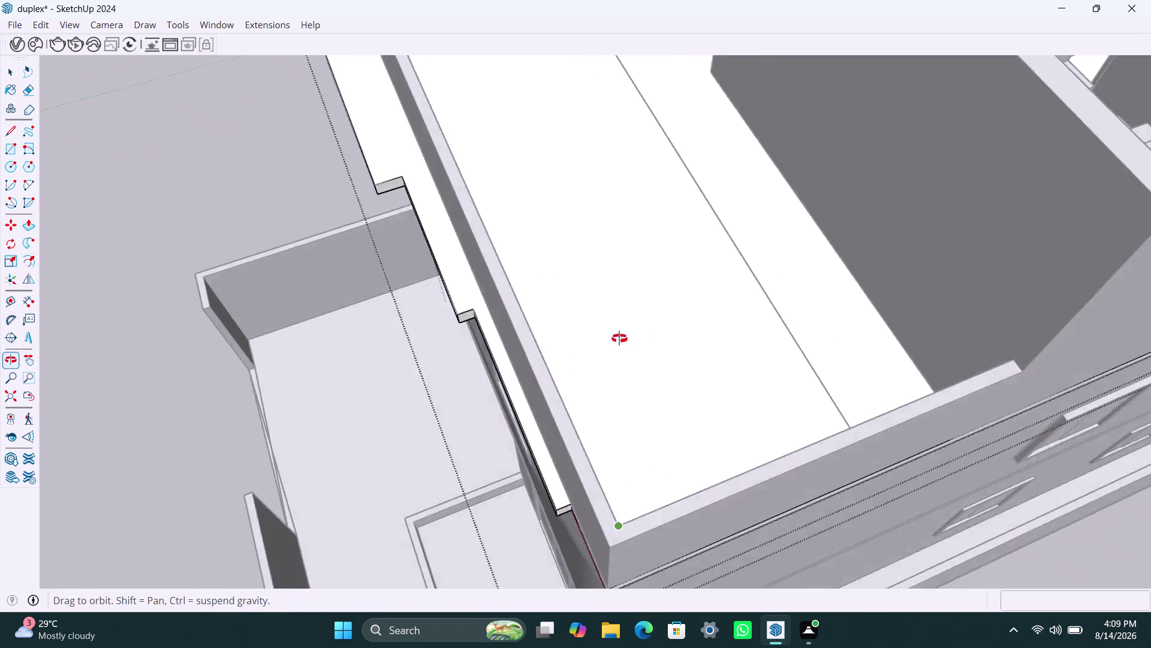
middle_drag(633, 338, 993, 334)
scroll(down, 3)
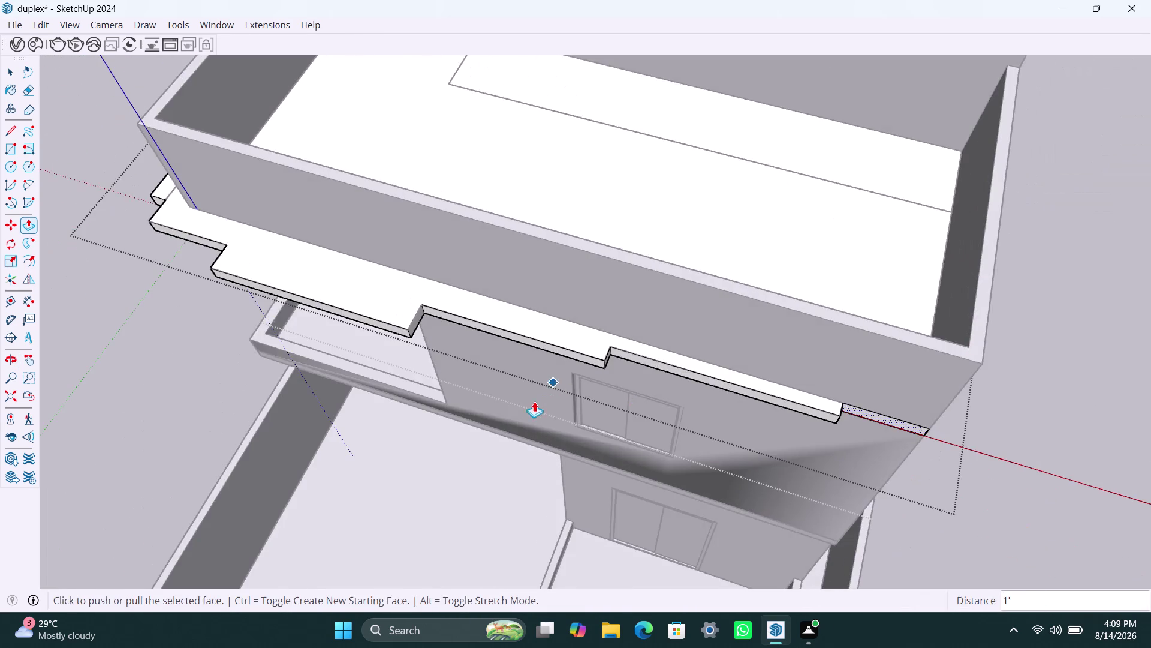
middle_drag(537, 397, 912, 324)
scroll(up, 3)
scroll(up, 3)
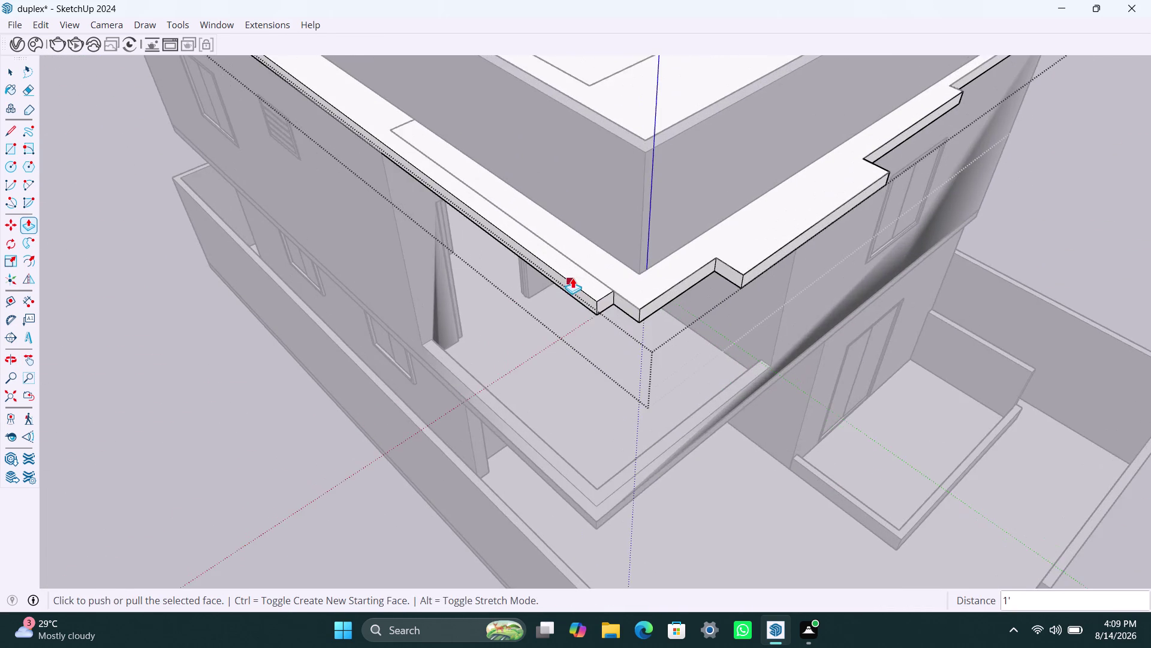
scroll(up, 3)
scroll(down, 3)
middle_drag(568, 293, 572, 294)
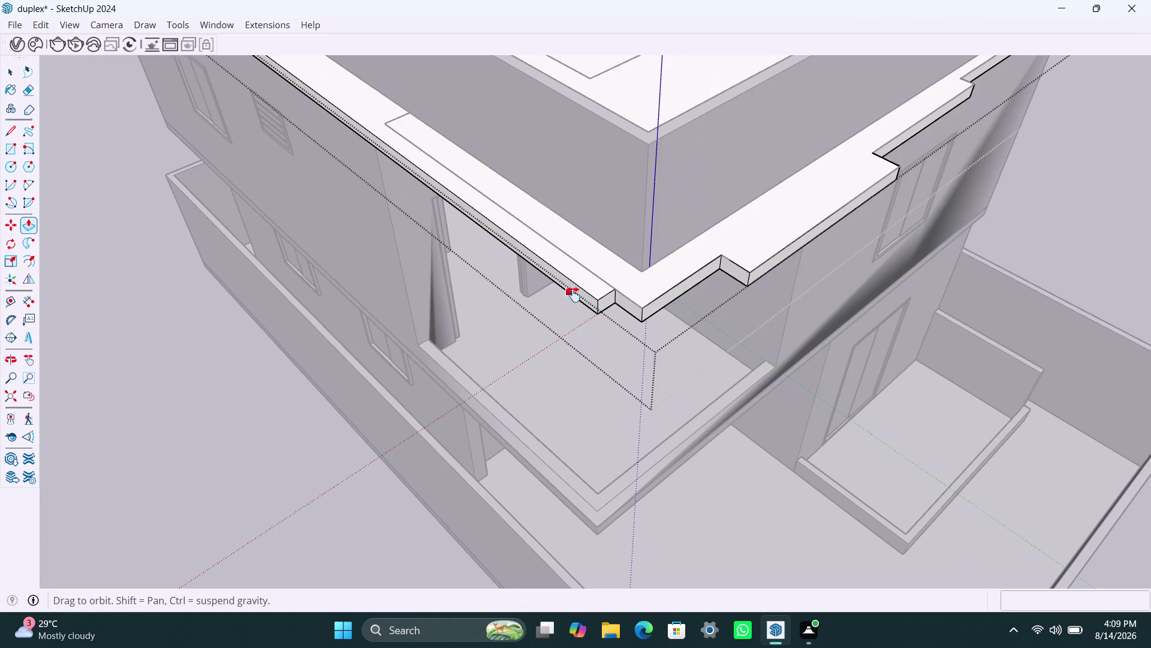
middle_drag(572, 294, 873, 353)
scroll(up, 3)
middle_drag(685, 288, 912, 358)
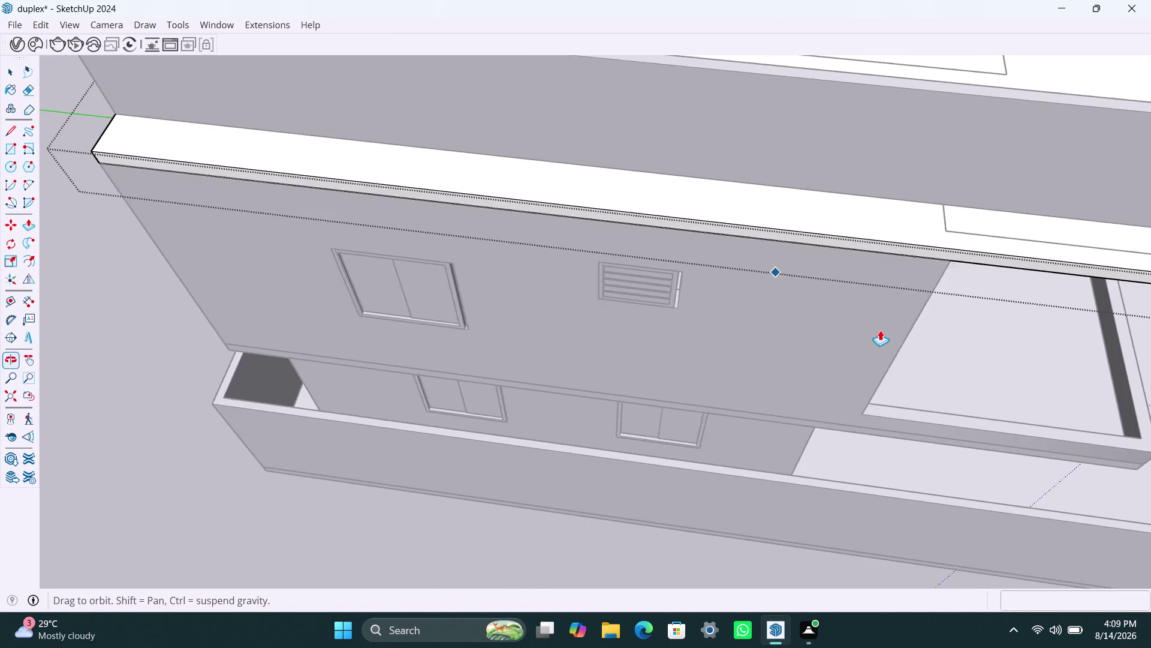
middle_drag(911, 358, 908, 352)
scroll(down, 3)
scroll(down, 3)
middle_drag(814, 259, 668, 259)
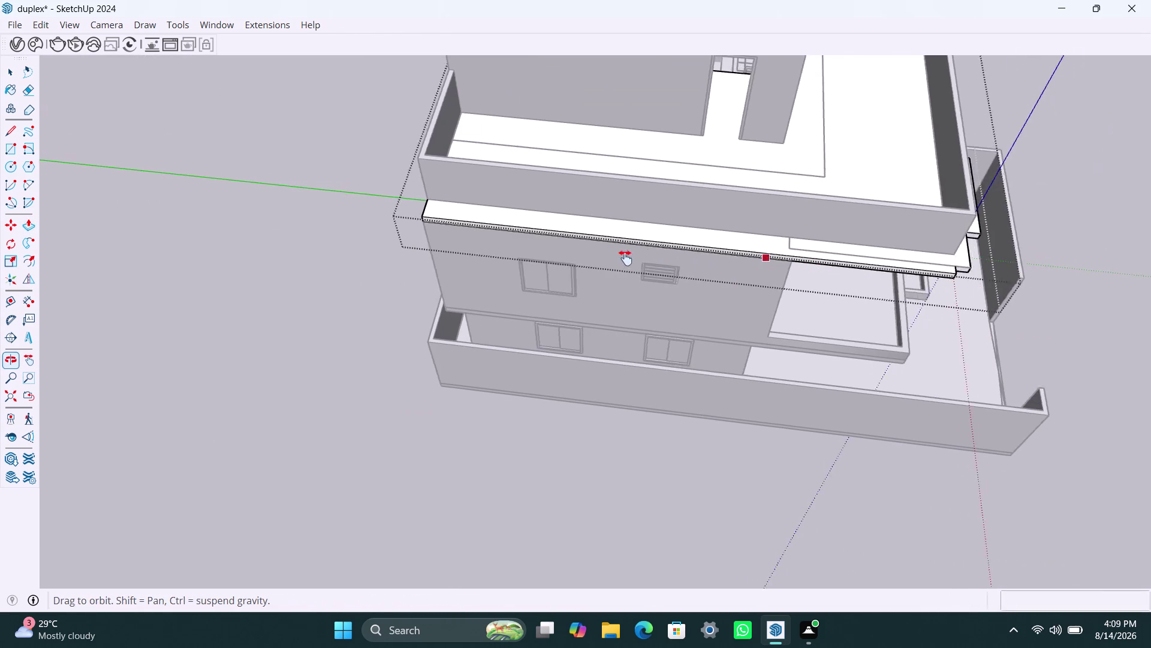
middle_drag(667, 259, 611, 256)
key(space)
click(989, 227)
scroll(up, 3)
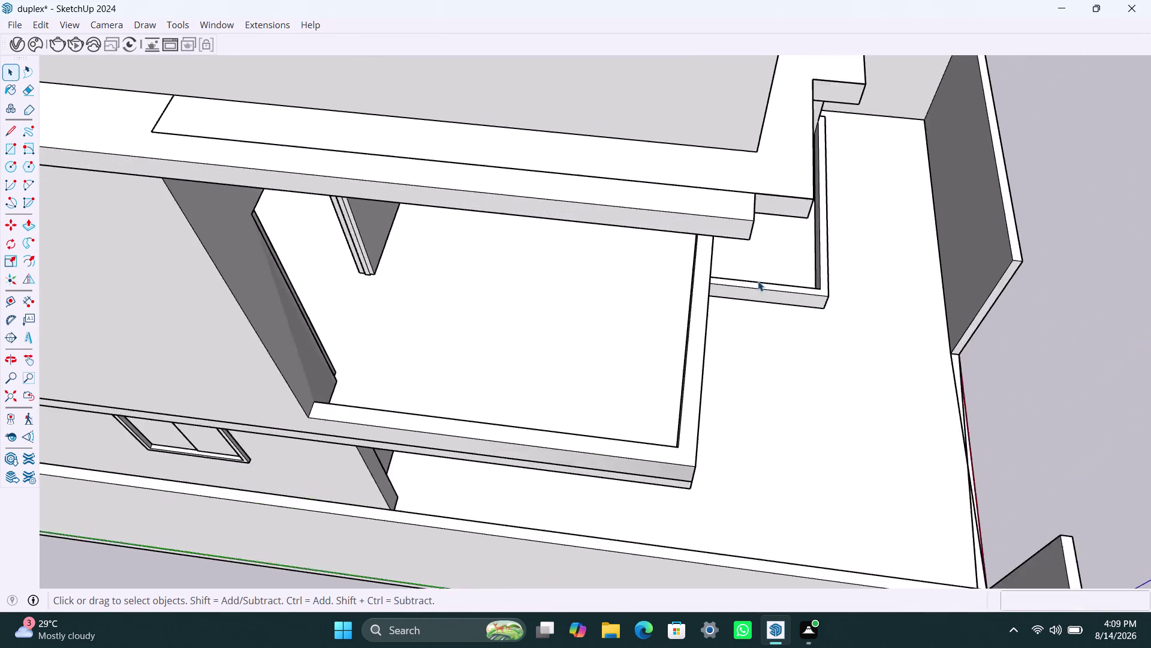
scroll(up, 3)
scroll(down, 3)
scroll(down, 3)
scroll(up, 3)
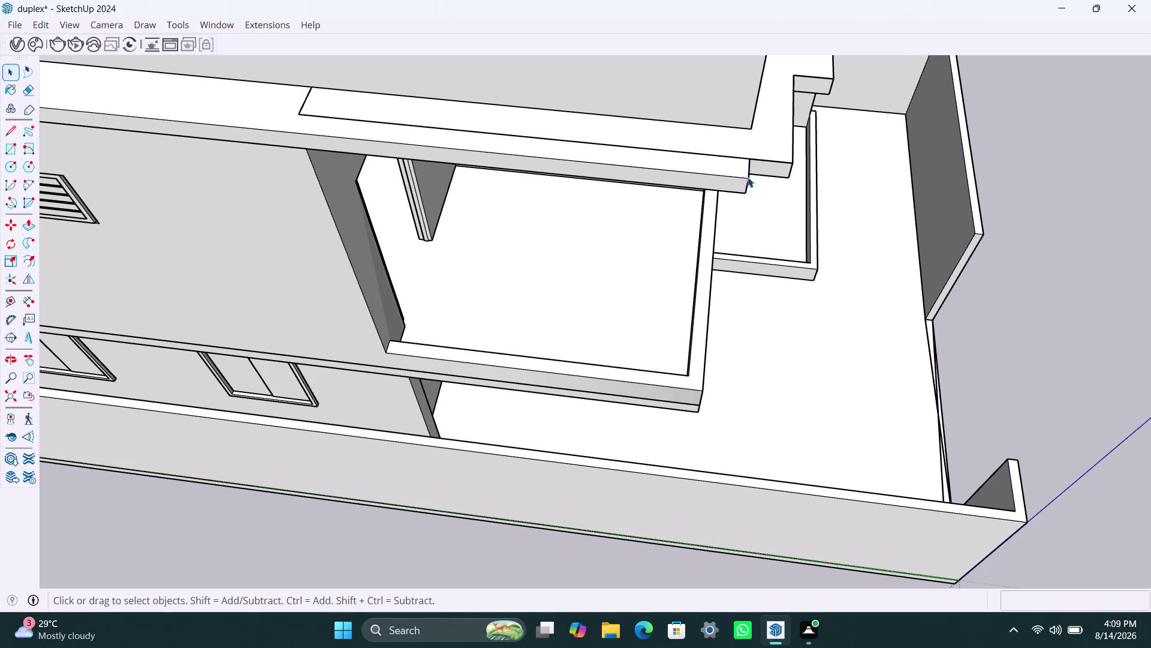
click(746, 185)
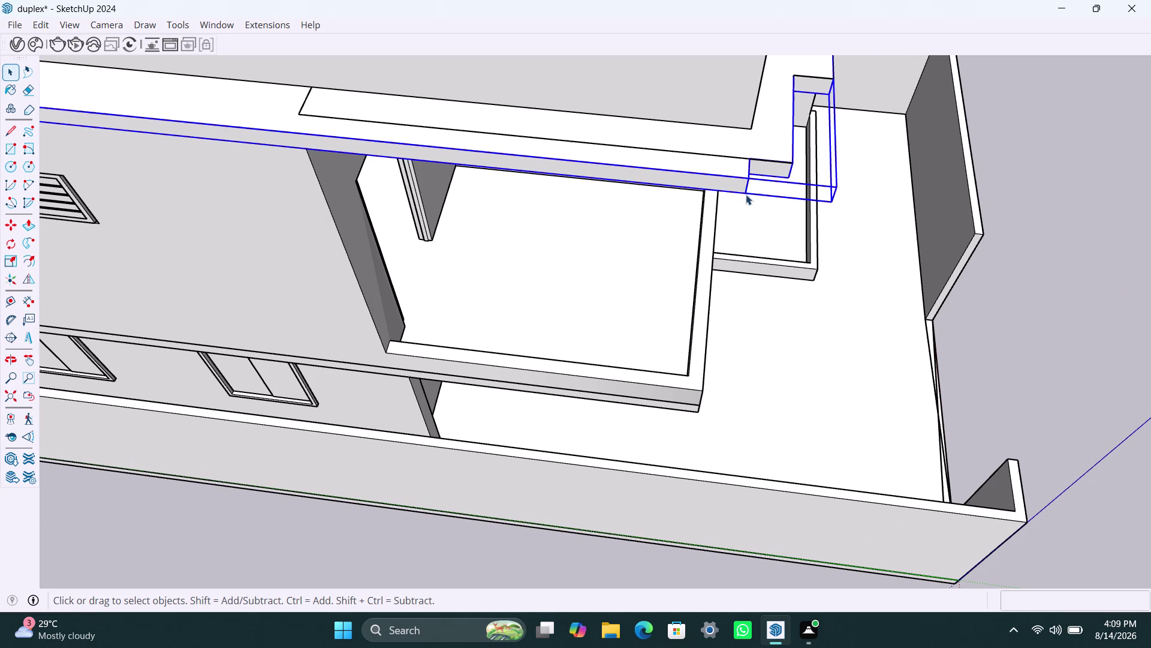
Inside the slab group, copy the corner's vertical edge along the slab edge.
scroll(up, 3)
double_click(746, 184)
click(746, 184)
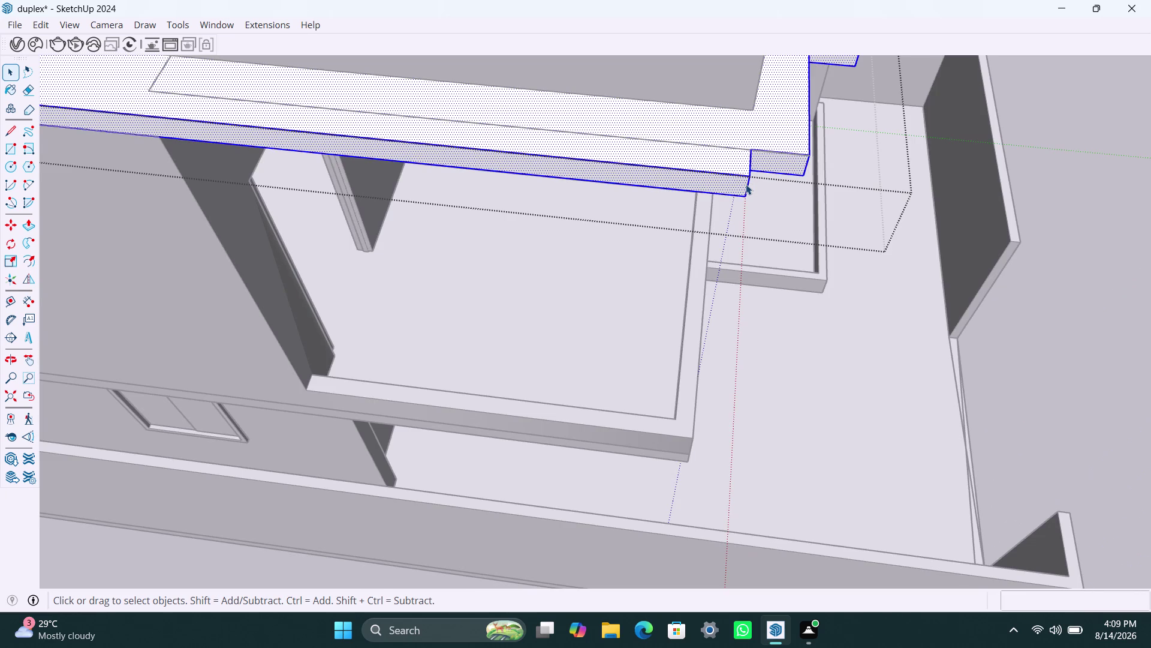
click(746, 184)
click(747, 188)
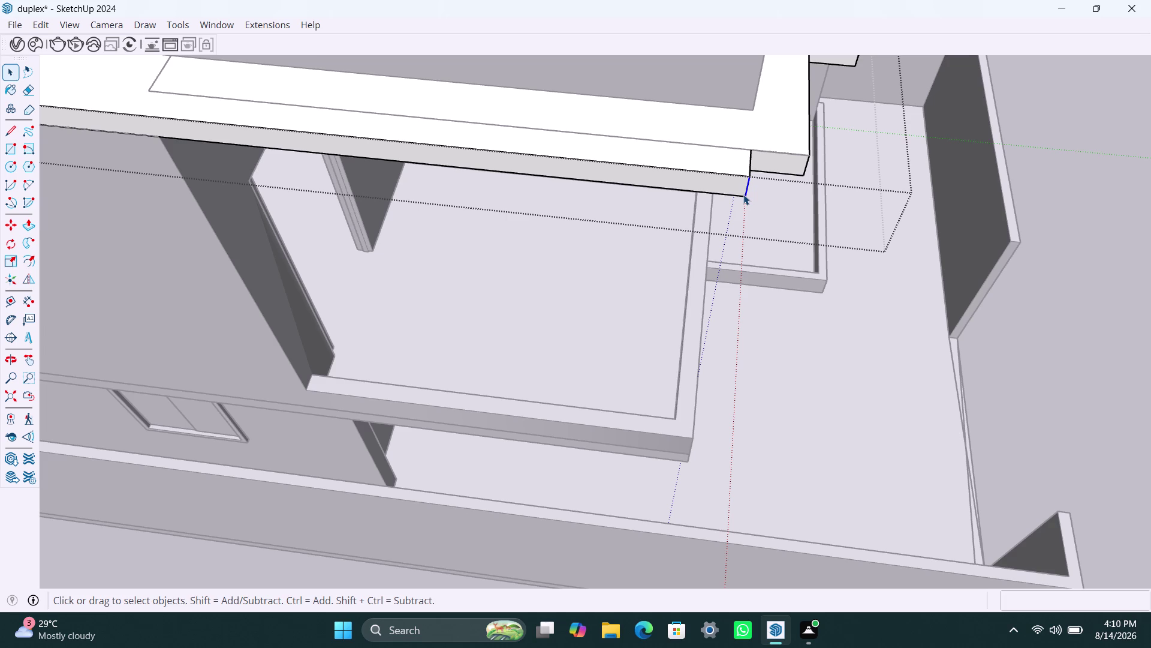
key(m)
click(748, 198)
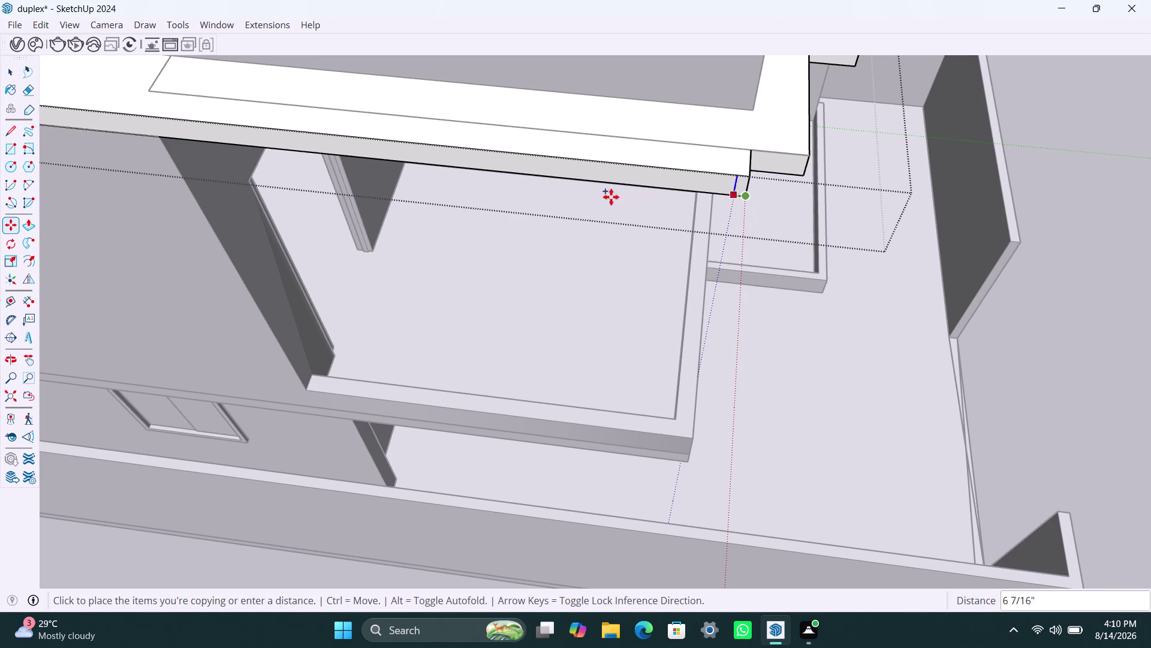
scroll(down, 3)
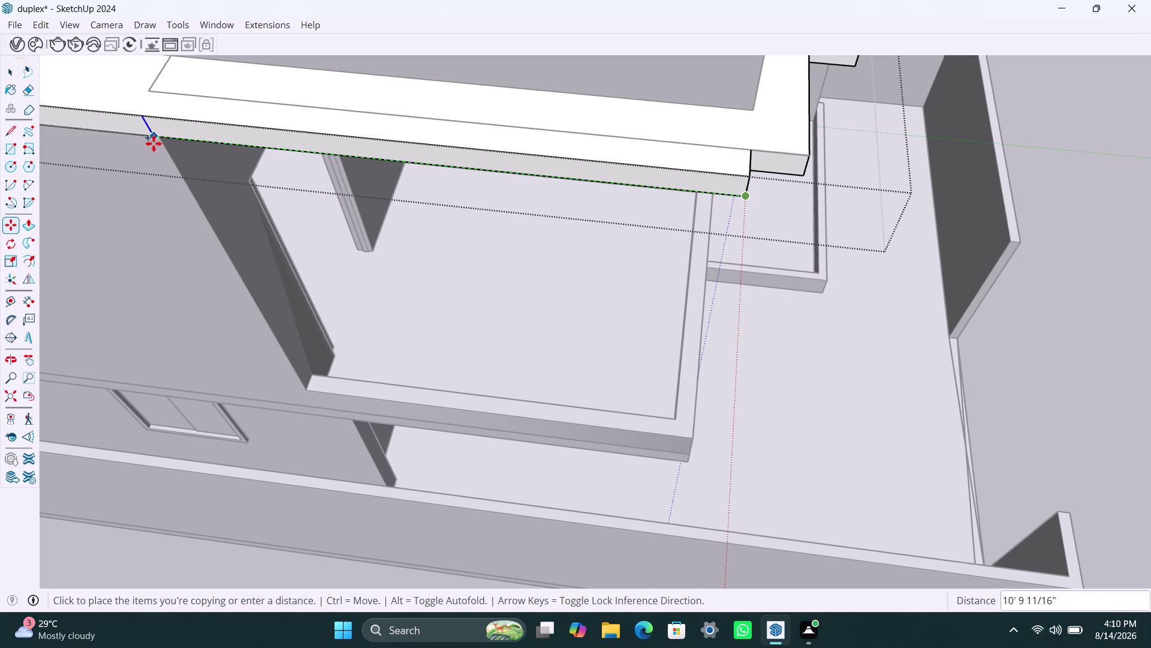
middle_drag(154, 144, 479, 169)
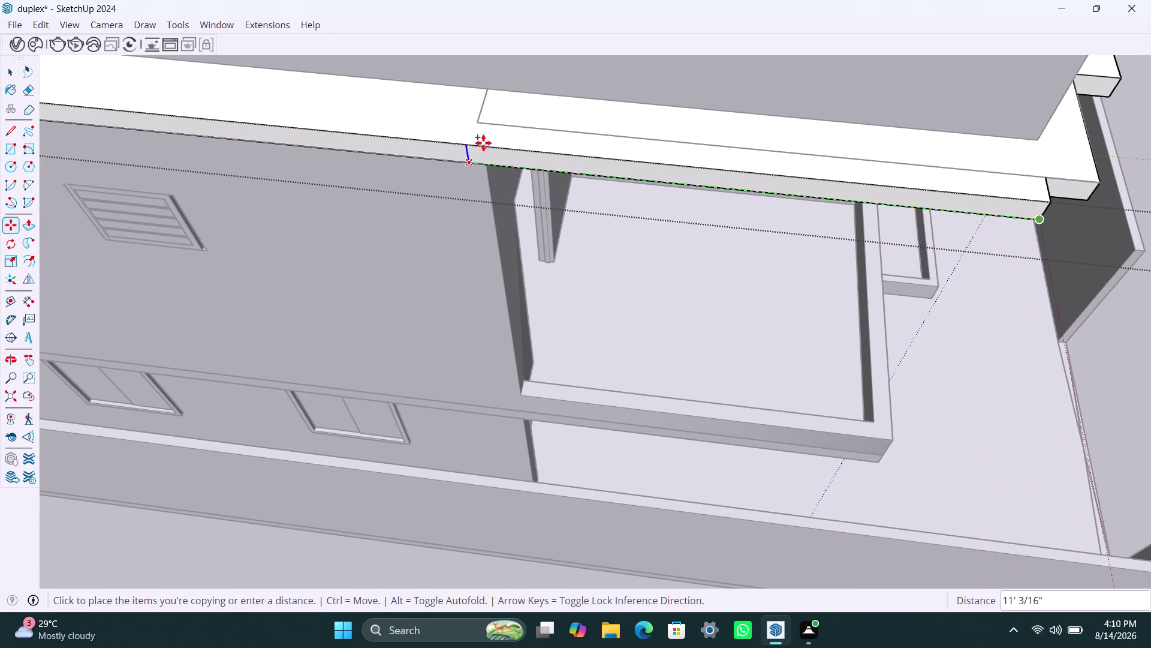
click(475, 164)
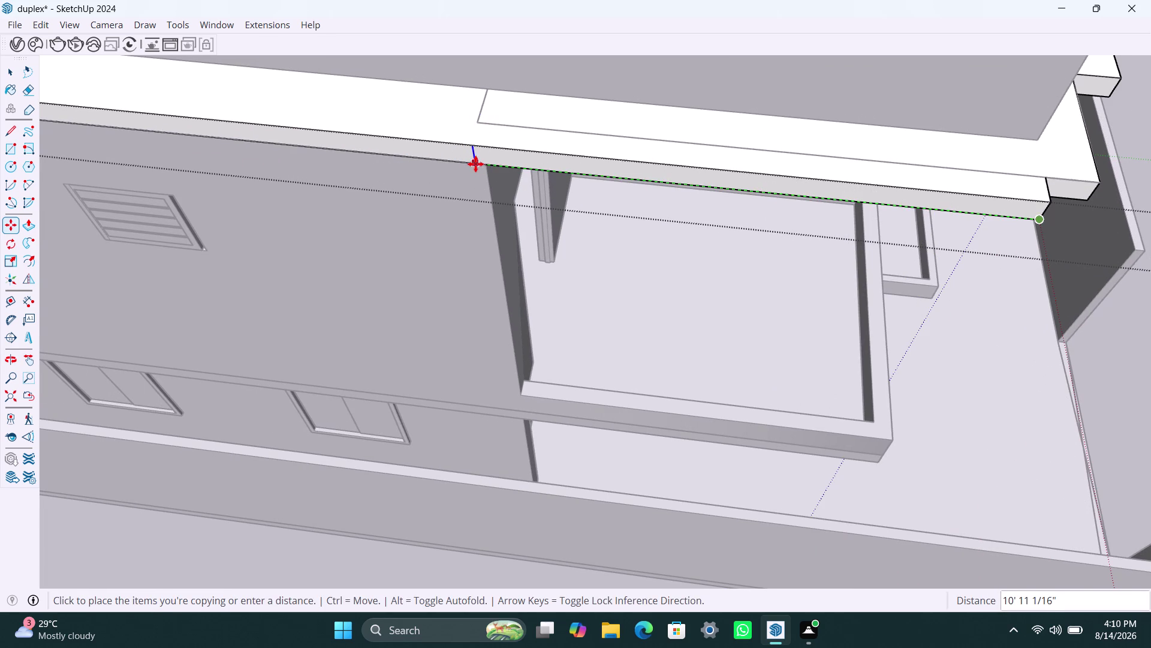
key(space)
click(618, 174)
Pull the marked slab edge strip out into a deeper edge.
key(p)
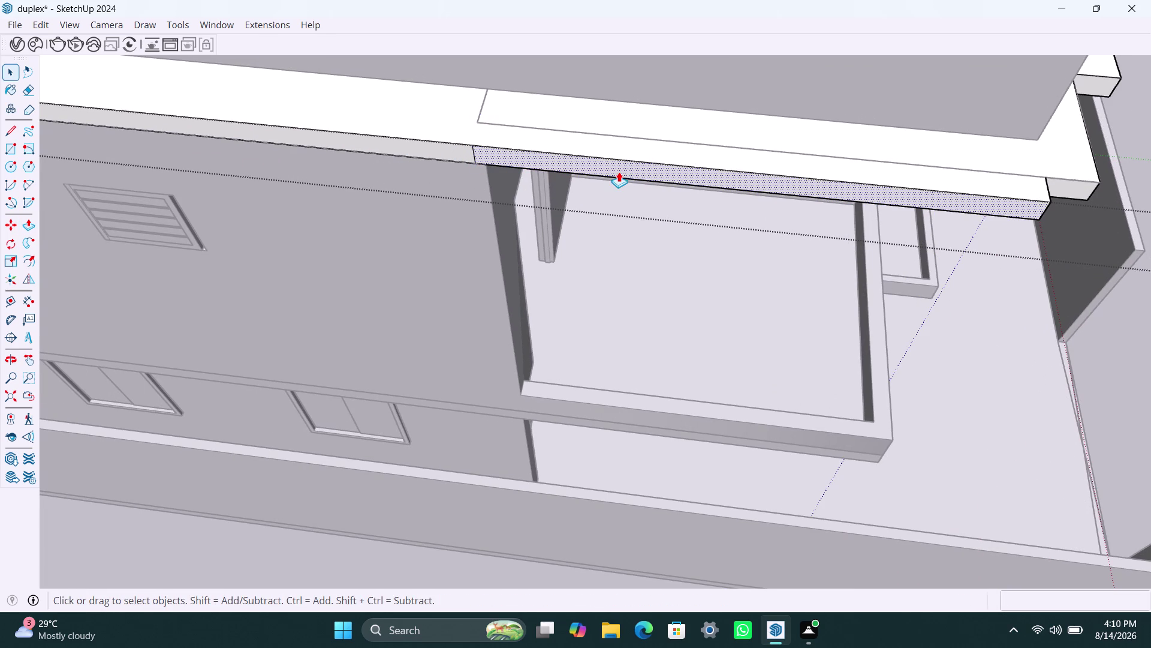
click(620, 165)
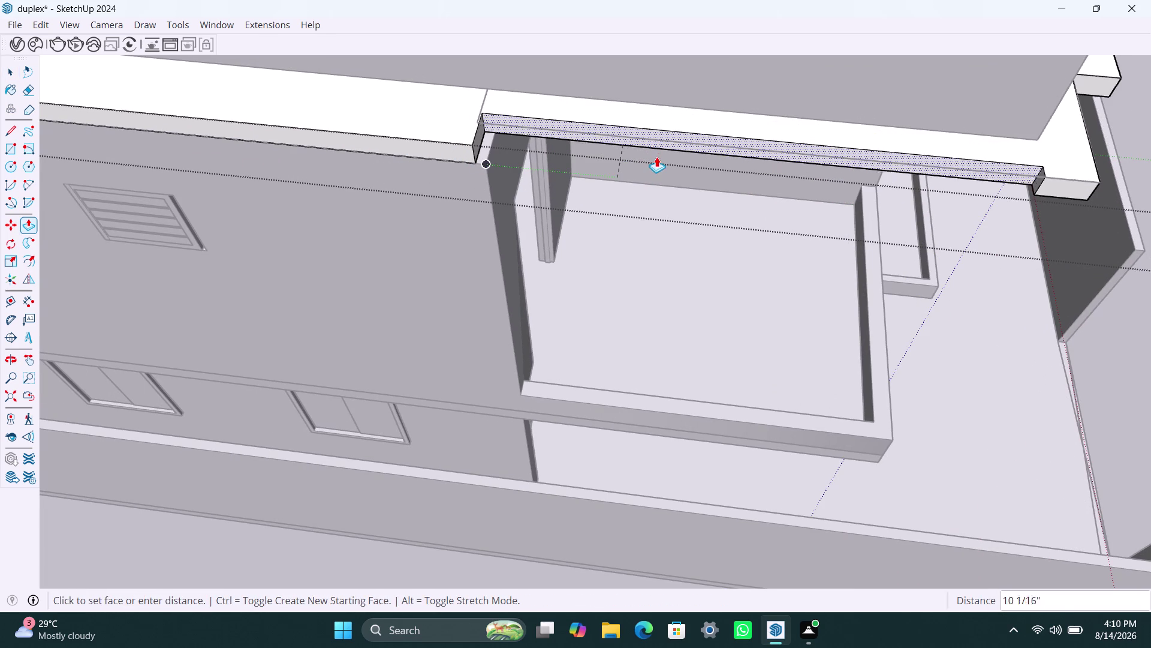
click(653, 140)
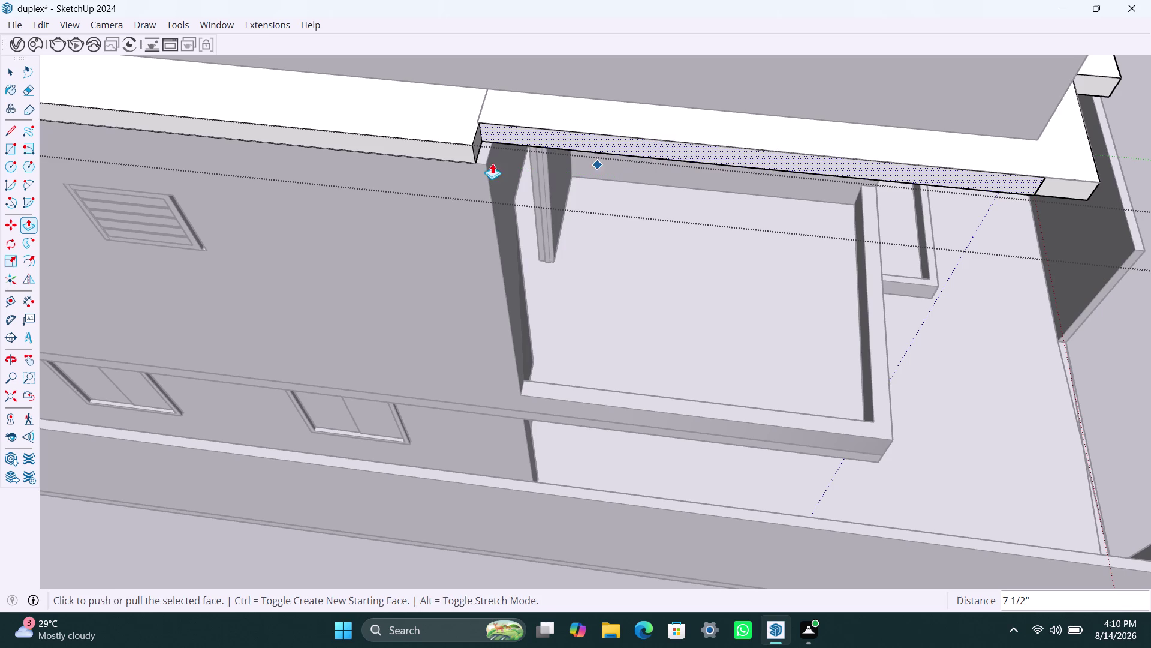
scroll(up, 3)
scroll(up, 3)
key(space)
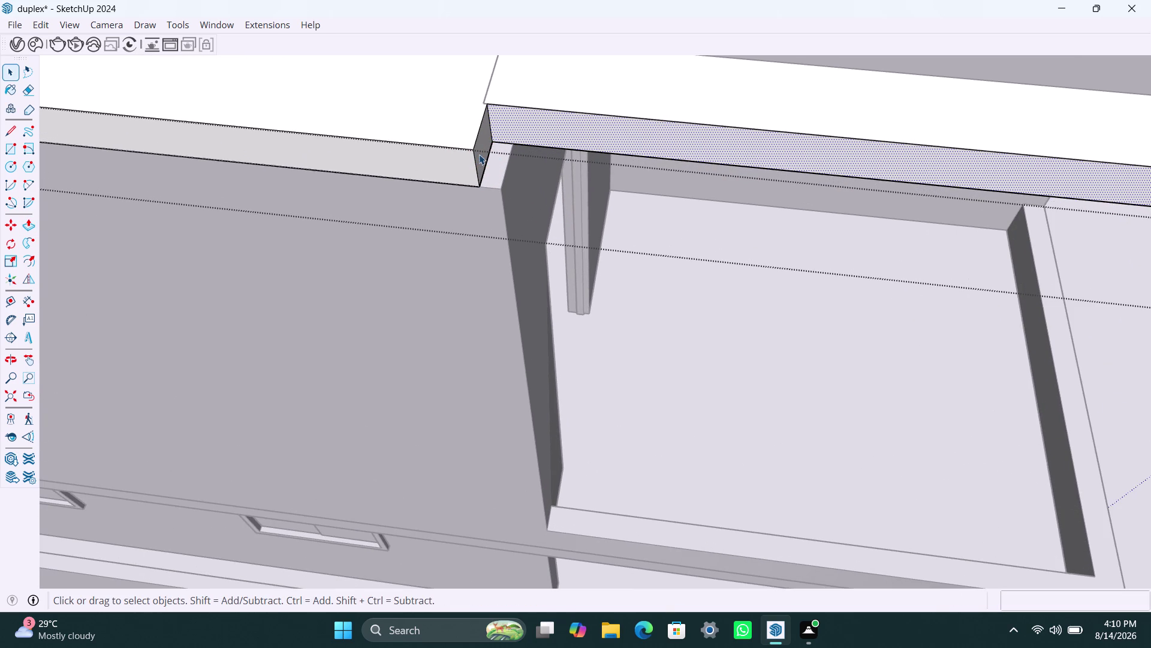
Pull the slab end face outward so it extends past the stair-room wall.
click(479, 154)
key(p)
click(482, 155)
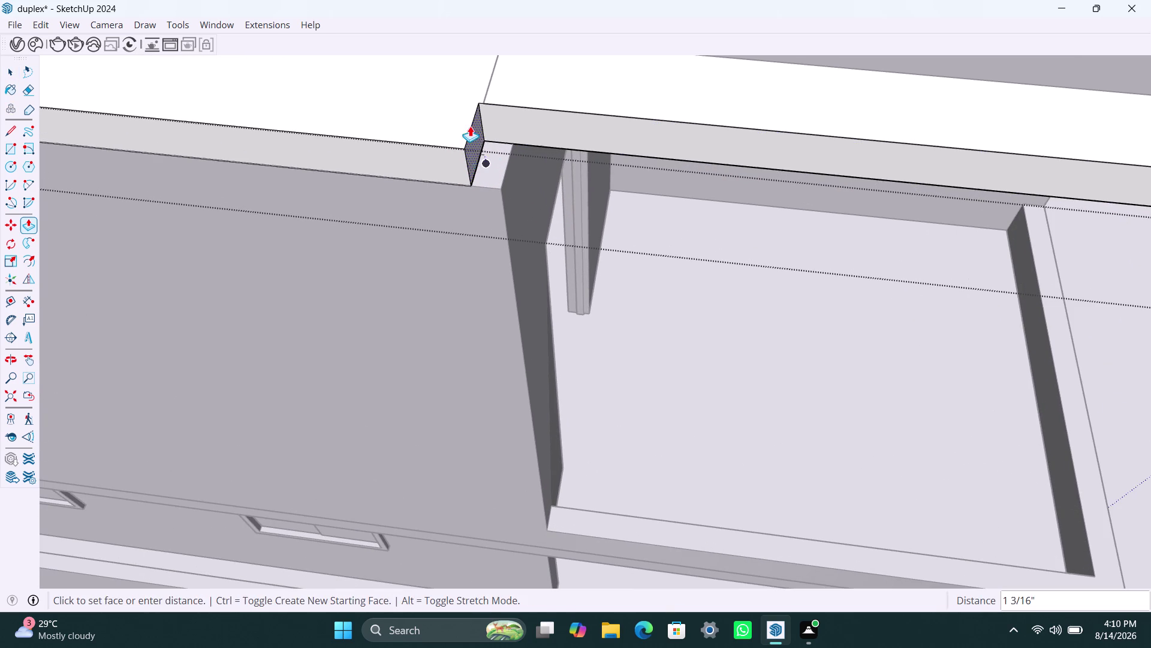
click(482, 88)
scroll(down, 3)
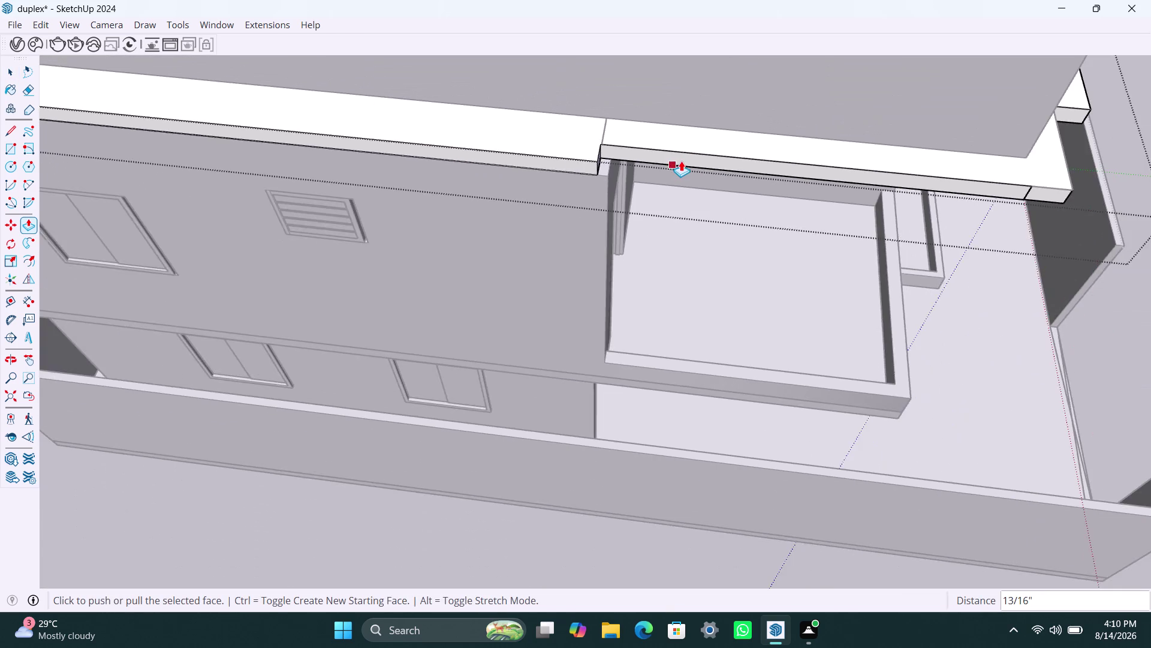
scroll(down, 3)
key(space)
scroll(up, 3)
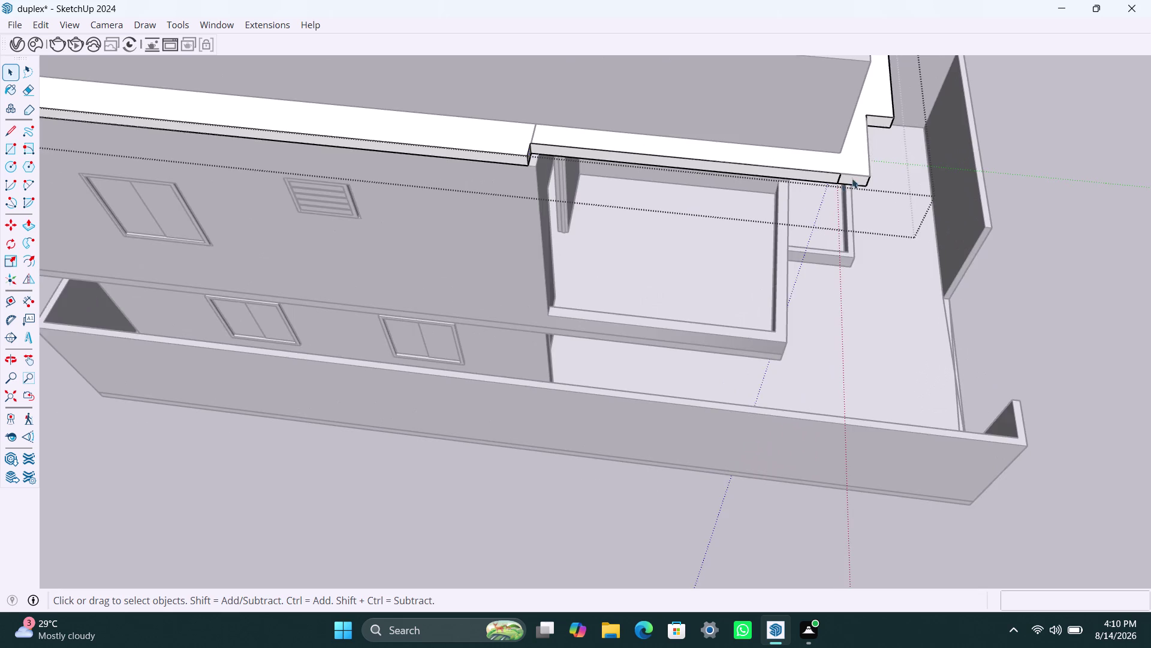
scroll(up, 3)
Push the split section of the slab side face 2 inches farther out.
click(817, 172)
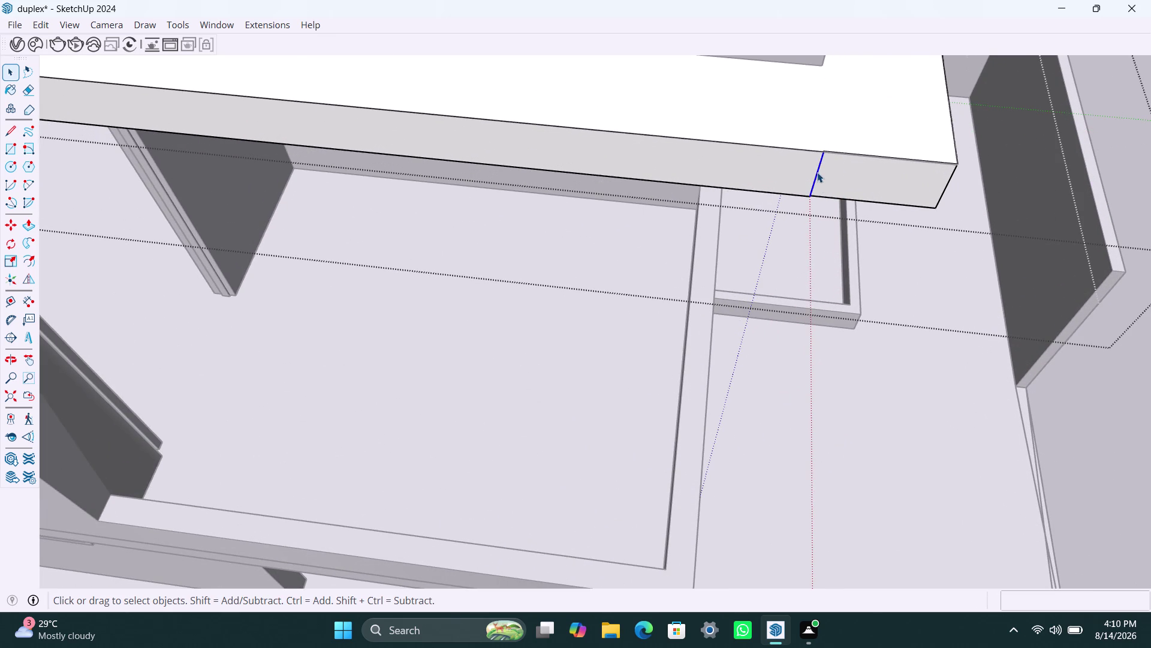
scroll(up, 3)
scroll(up, 3)
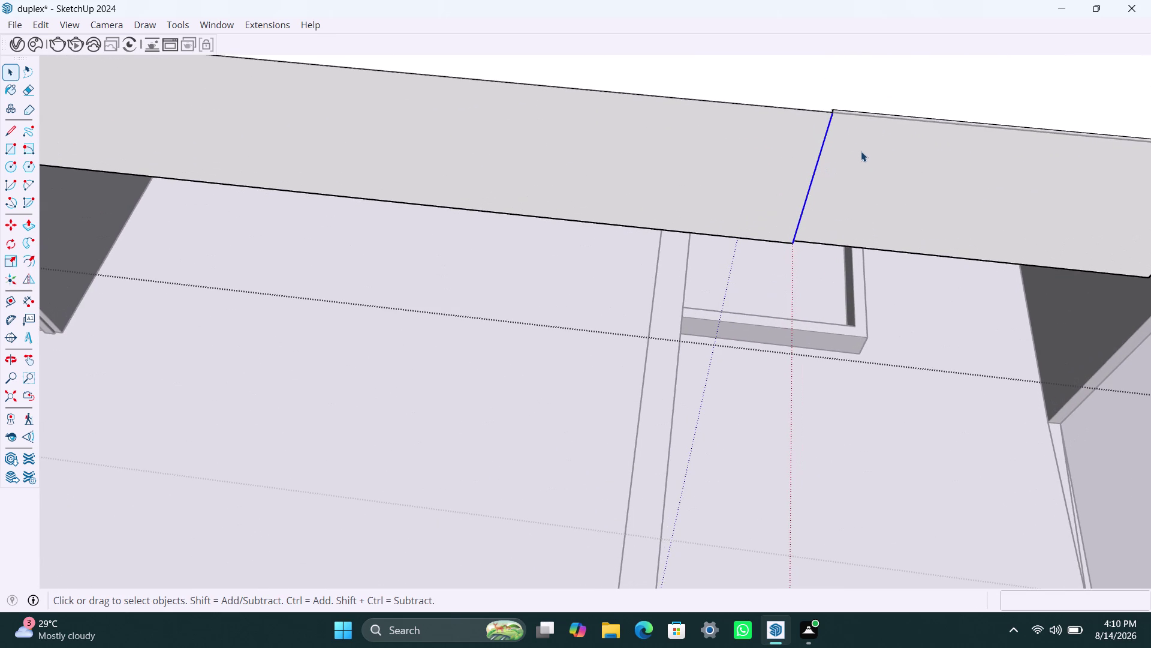
click(861, 151)
scroll(down, 3)
middle_drag(896, 178, 799, 157)
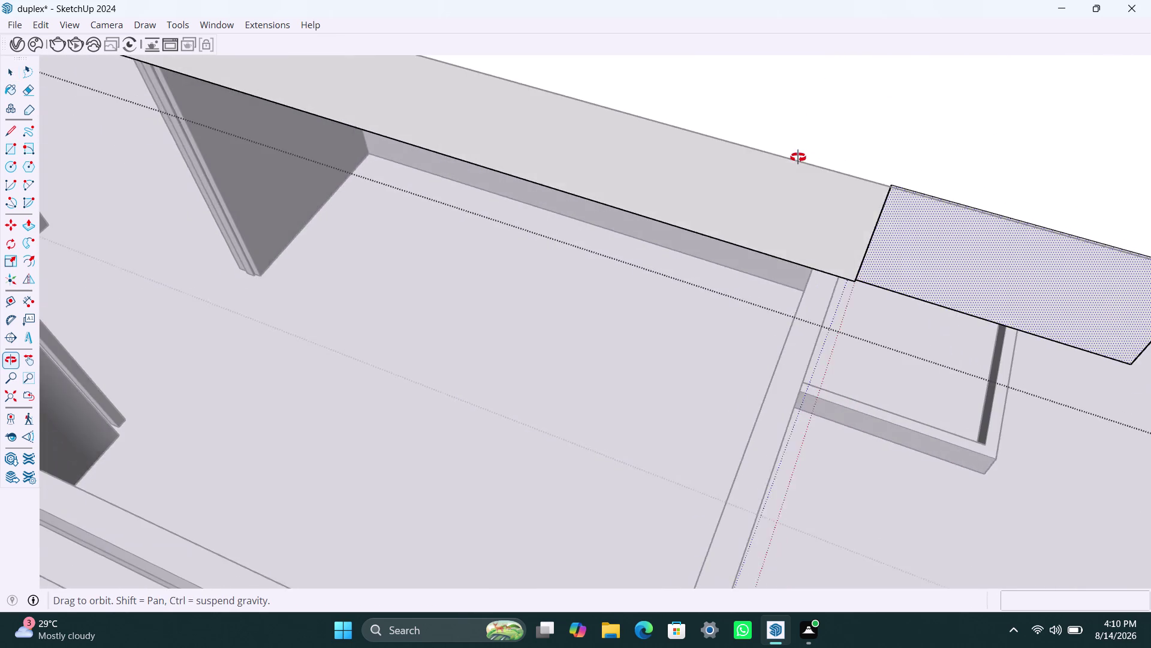
middle_drag(800, 157, 783, 153)
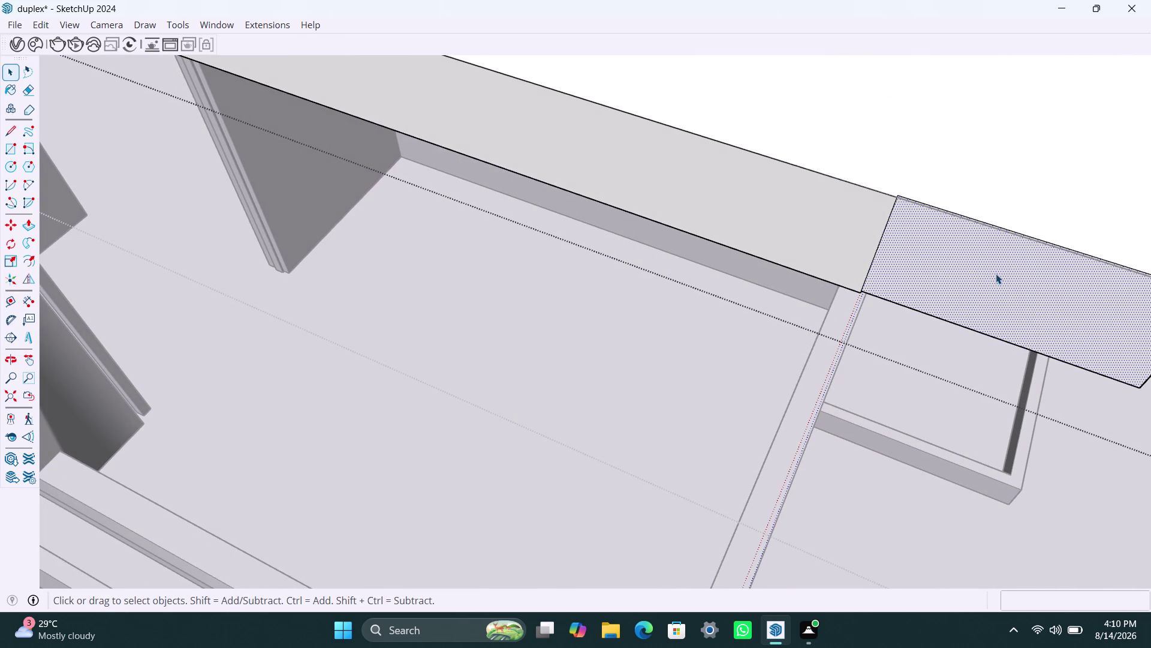
key(p)
click(996, 273)
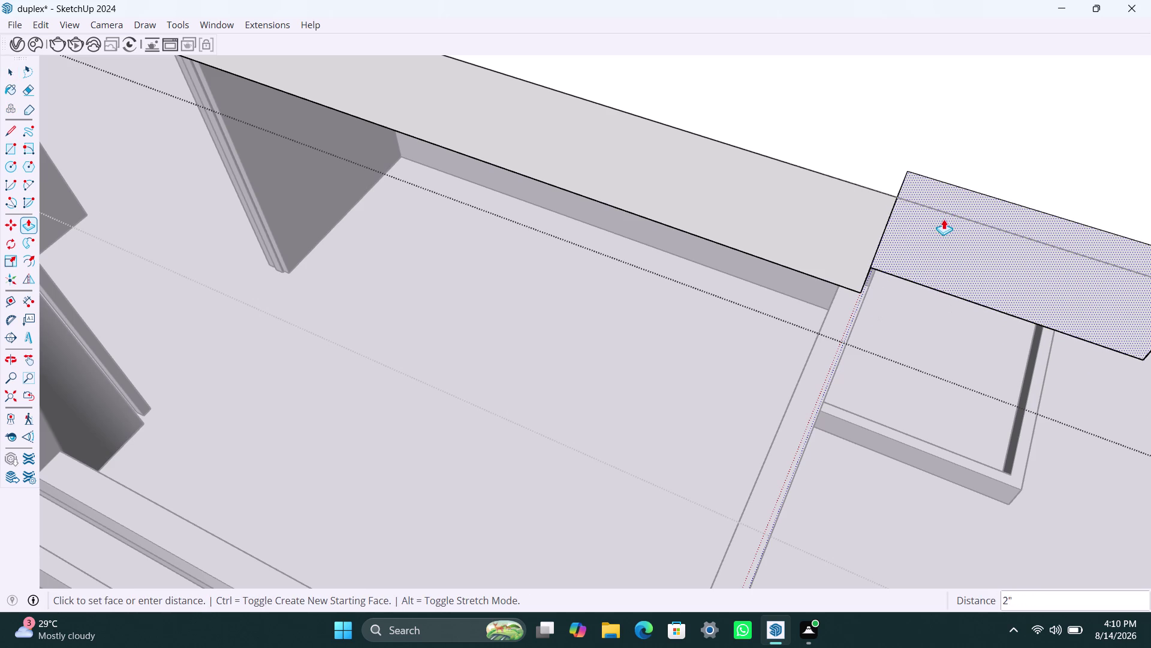
click(844, 228)
key(space)
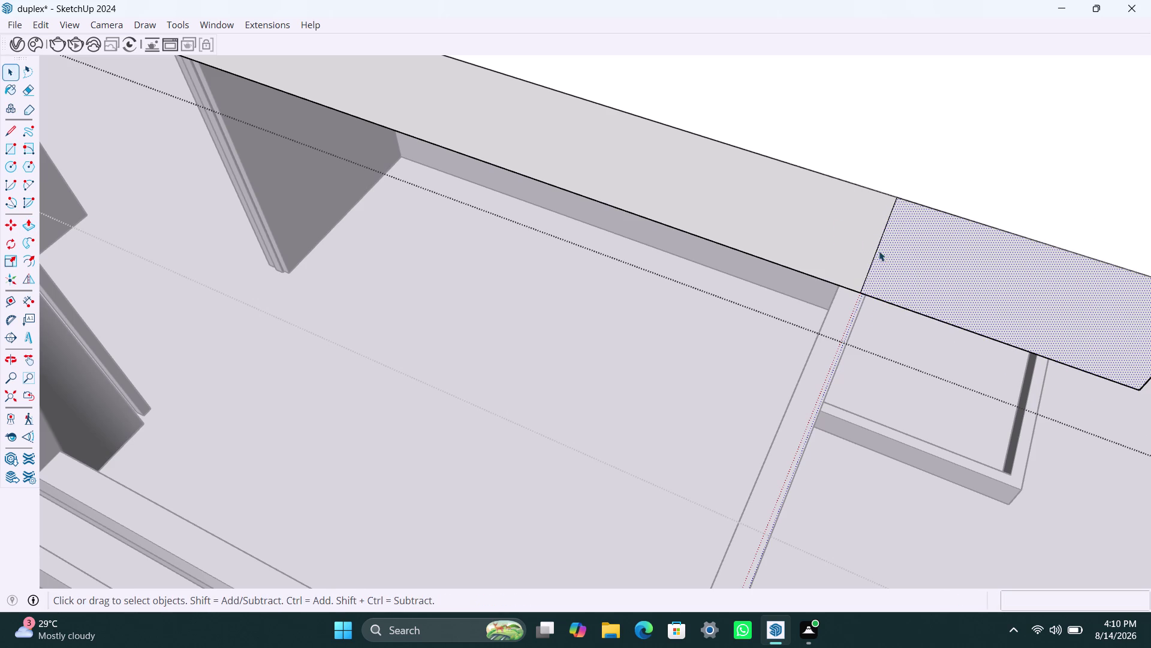
Delete the leftover dividing edge on the slab face.
click(876, 247)
click(875, 247)
key(Delete)
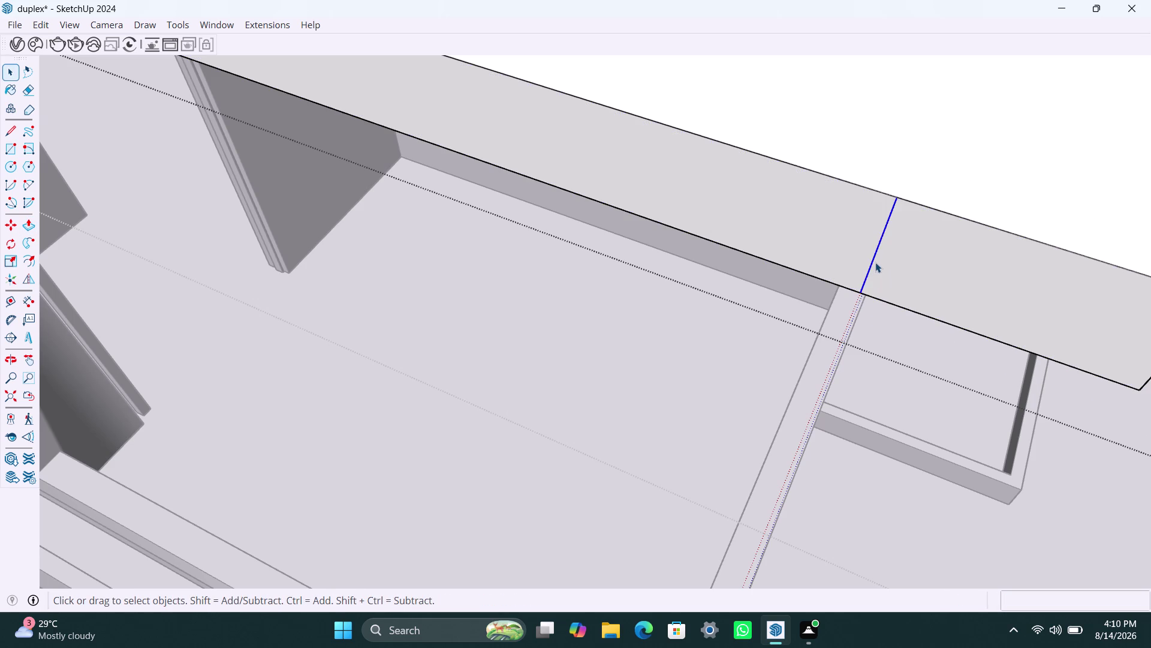
scroll(down, 3)
scroll(down, 3)
scroll(down, 3)
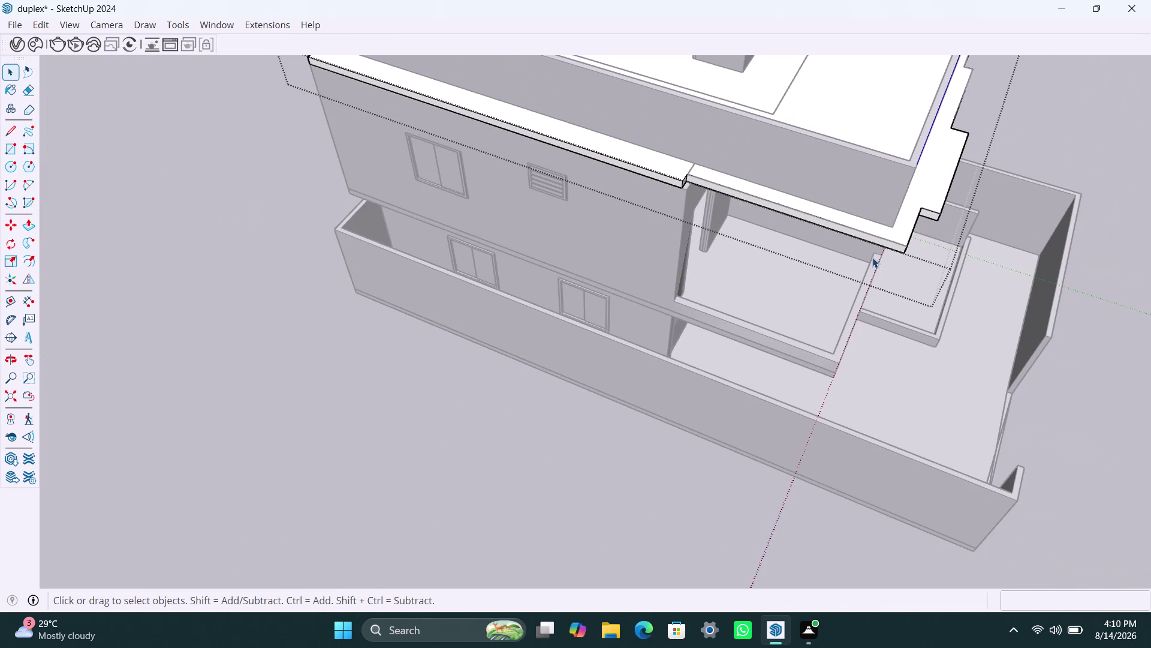
scroll(up, 3)
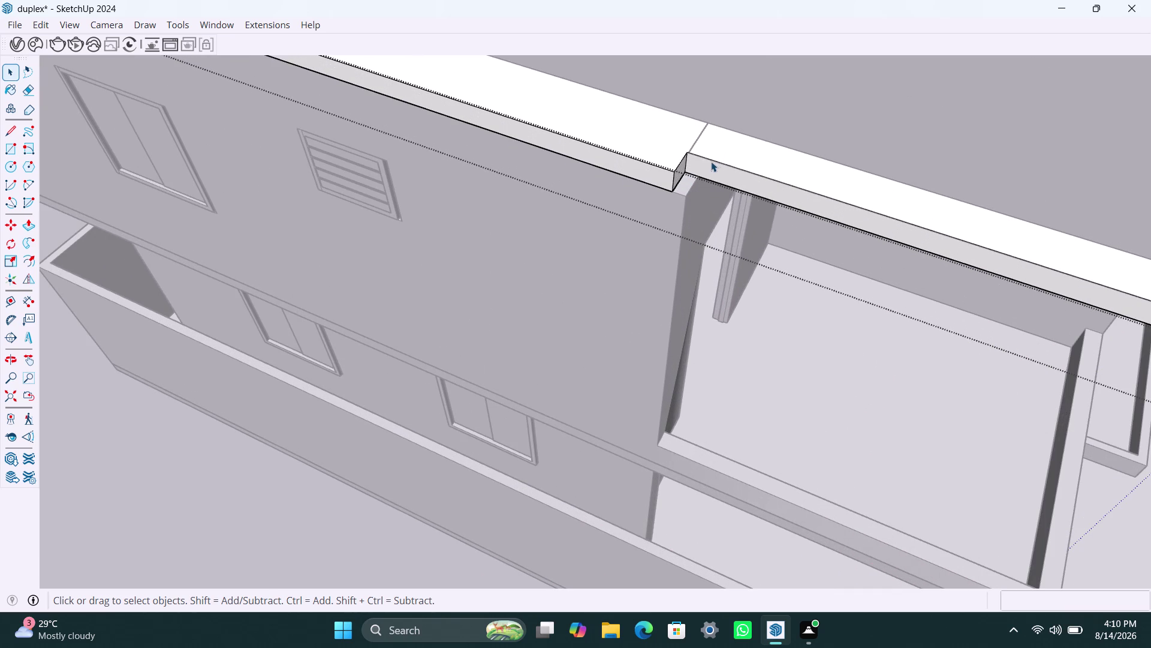
scroll(down, 3)
scroll(down, 3)
scroll(up, 3)
scroll(up, 3)
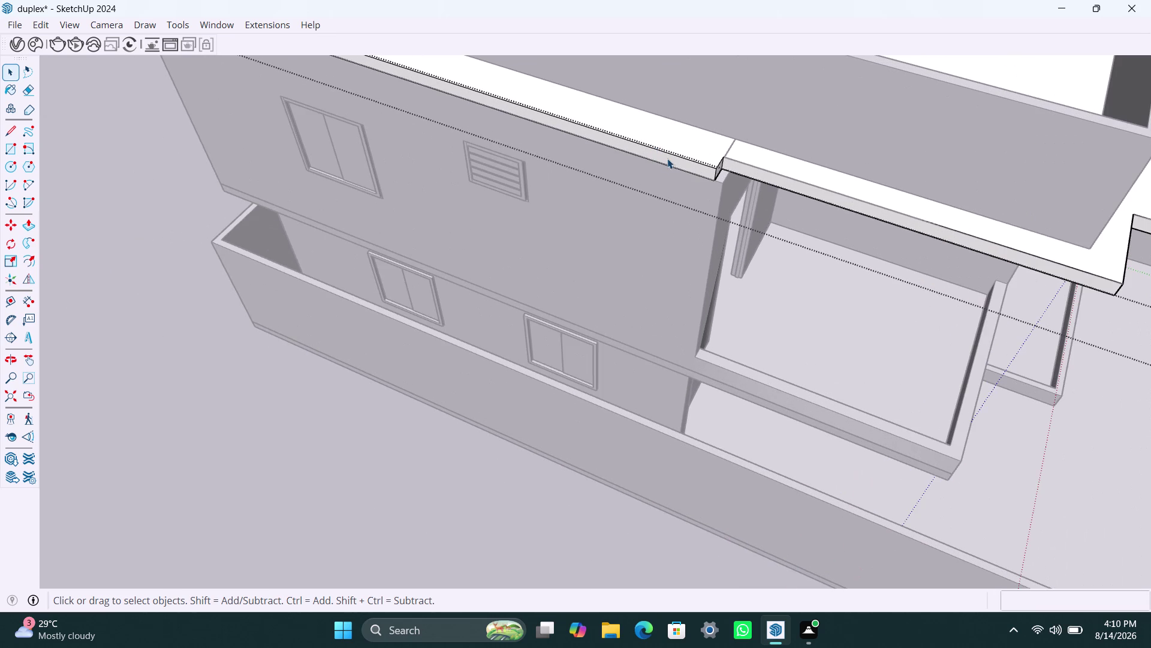
Push/Pull the parapet's top strip to a new height.
click(668, 158)
key(p)
click(668, 157)
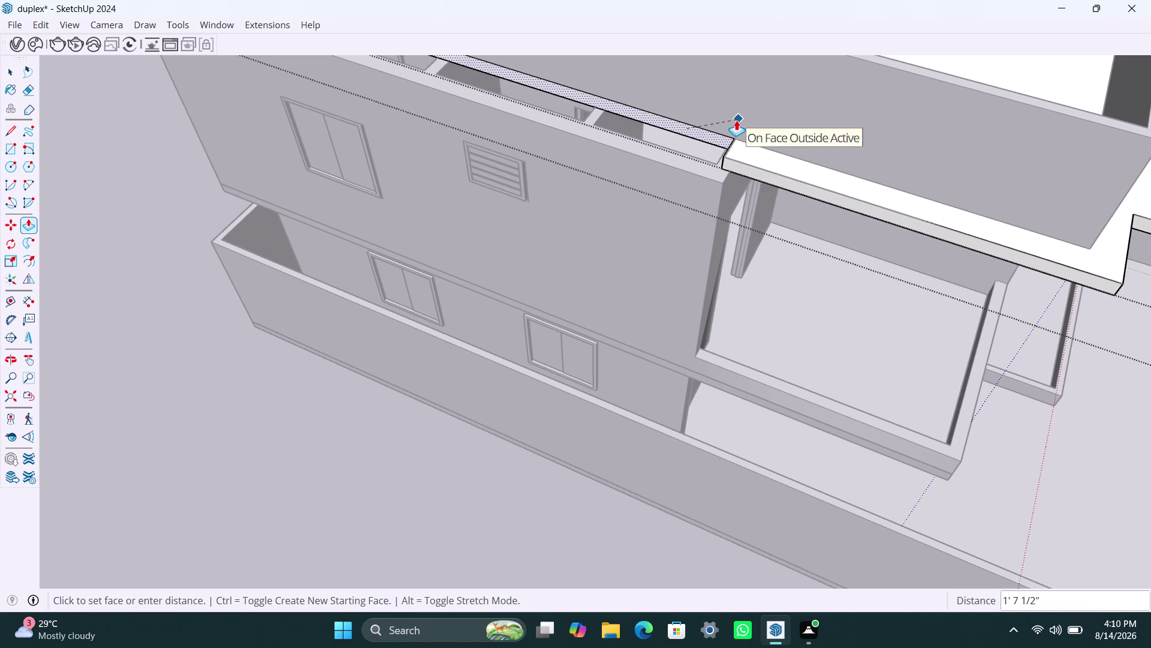
click(700, 179)
scroll(up, 3)
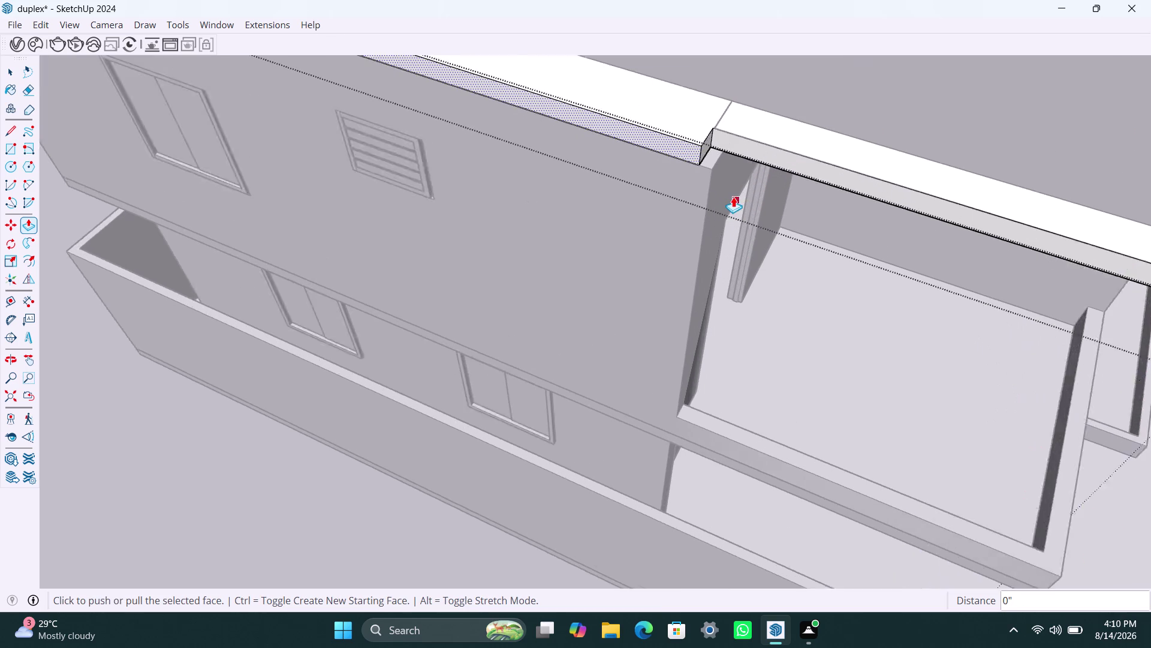
scroll(up, 3)
scroll(down, 3)
key(space)
Pull the small end face where the slab meets the parapet.
scroll(up, 3)
middle_drag(727, 208, 707, 213)
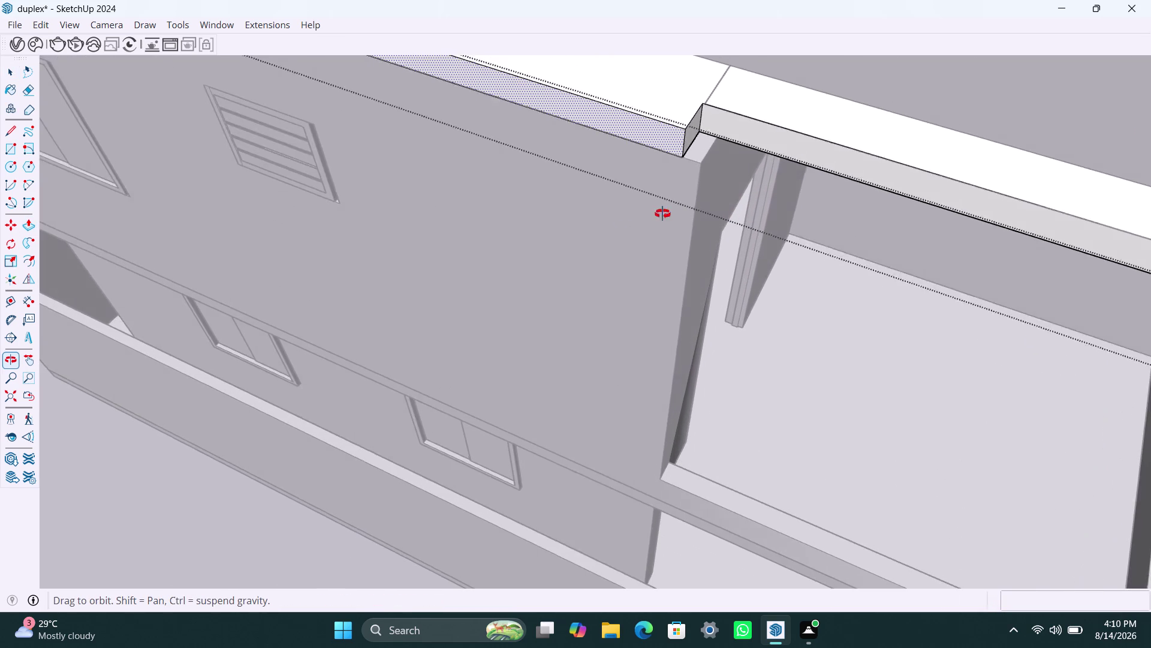
middle_drag(708, 212, 551, 193)
scroll(down, 3)
middle_drag(428, 76, 435, 82)
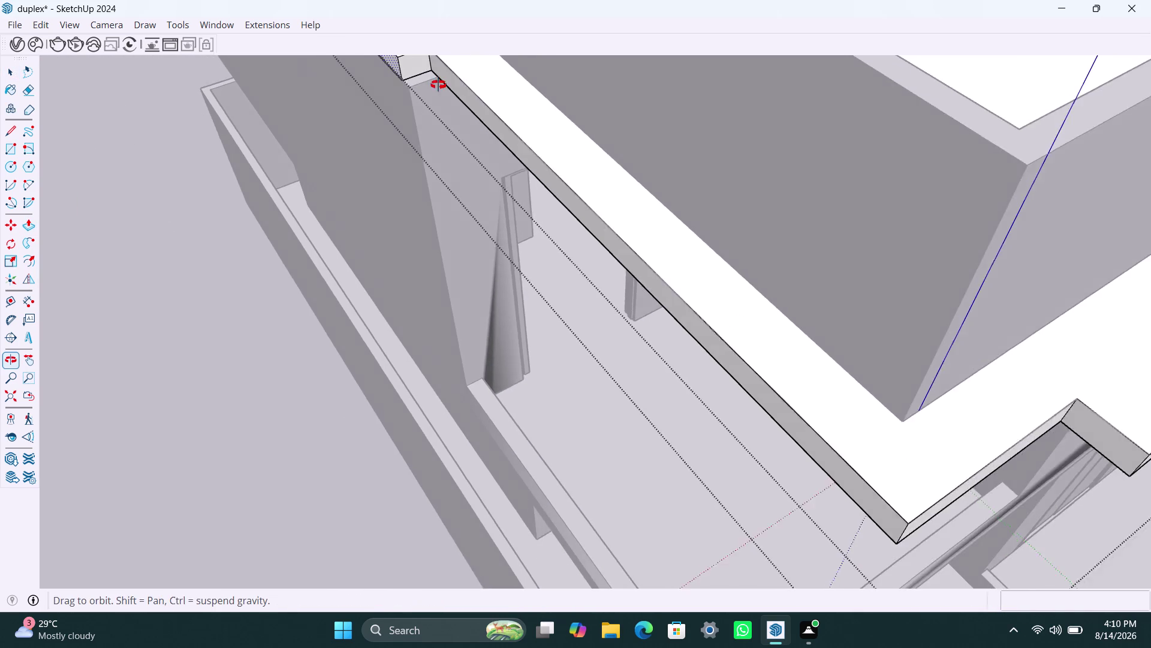
middle_drag(435, 82, 489, 109)
scroll(up, 3)
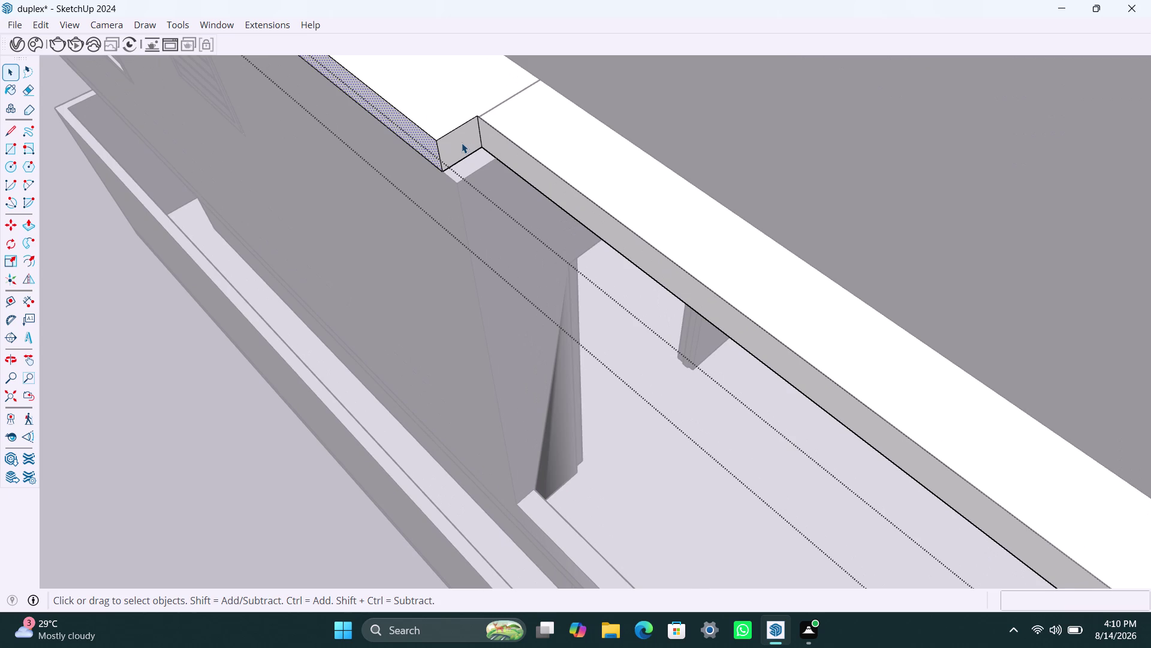
click(462, 143)
key(p)
click(461, 143)
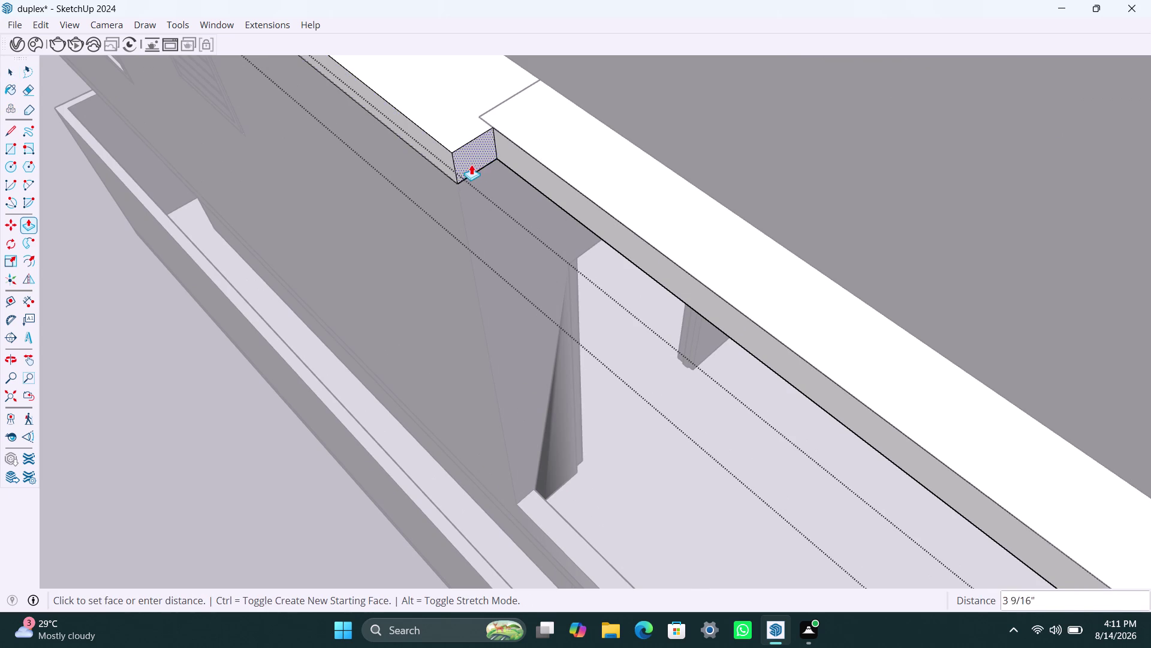
click(449, 185)
scroll(up, 3)
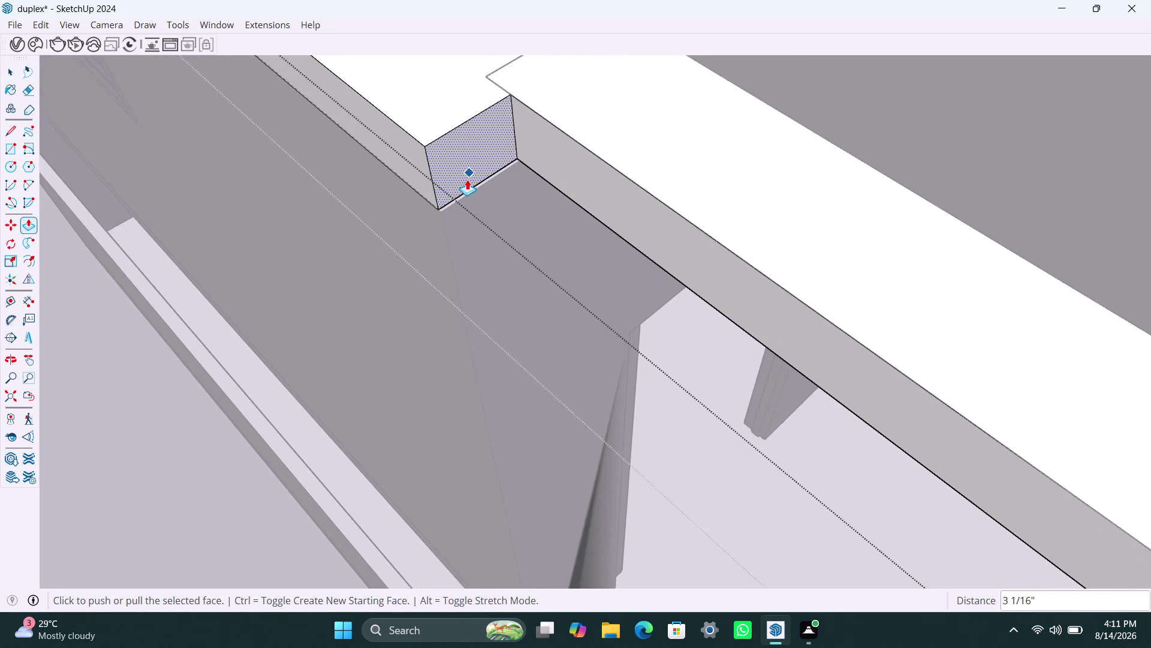
Undo a misplaced pull and re-pull the corner end face flush to close the gap.
click(467, 179)
click(440, 254)
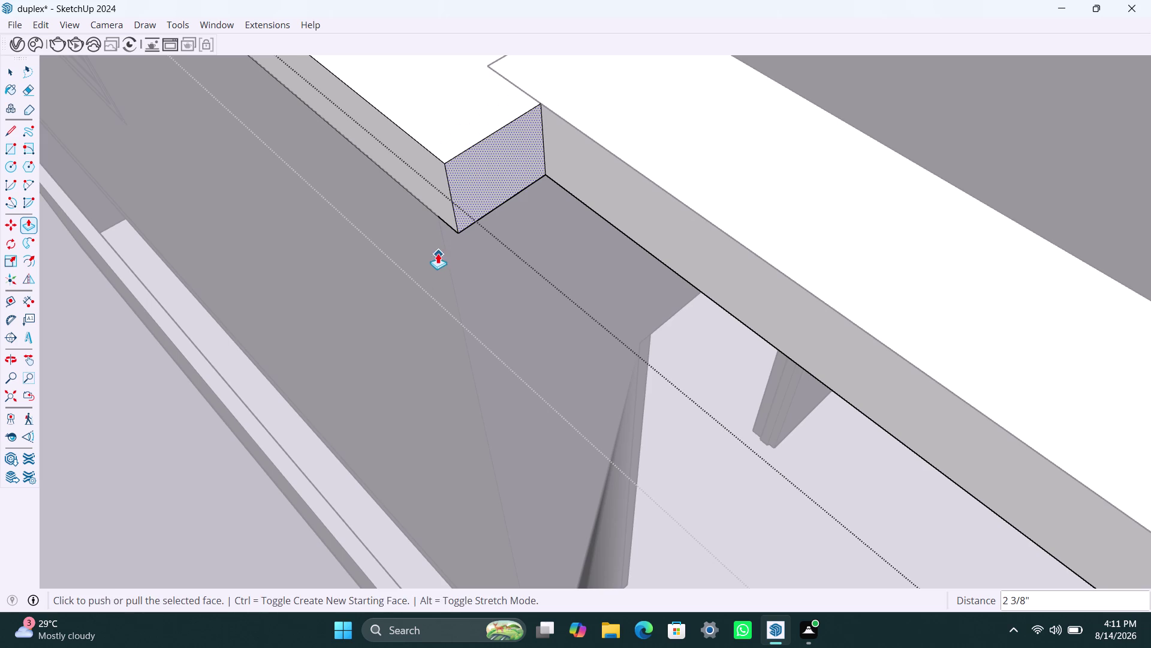
click(480, 196)
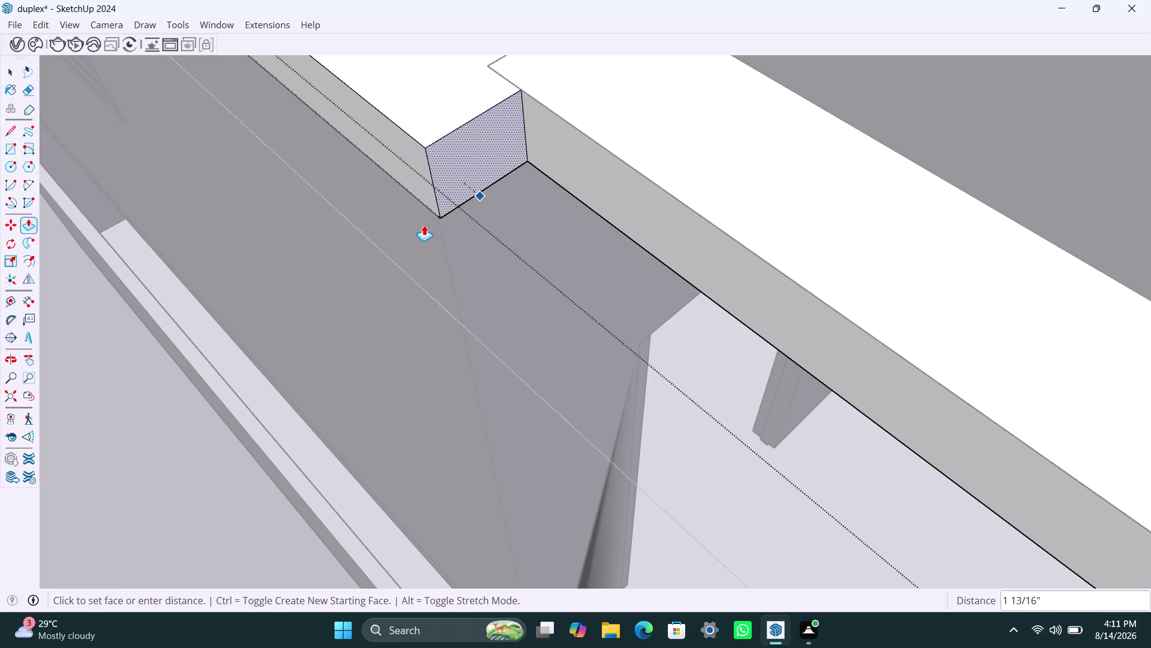
scroll(up, 3)
key(Escape)
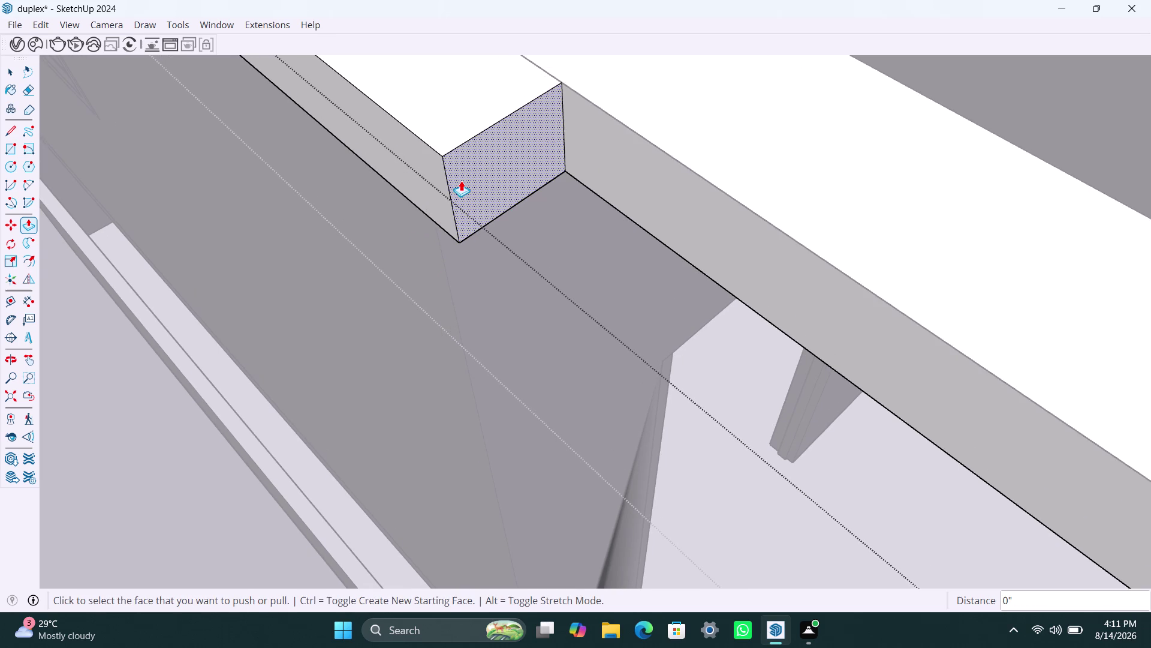
key(ctrl+z)
click(462, 172)
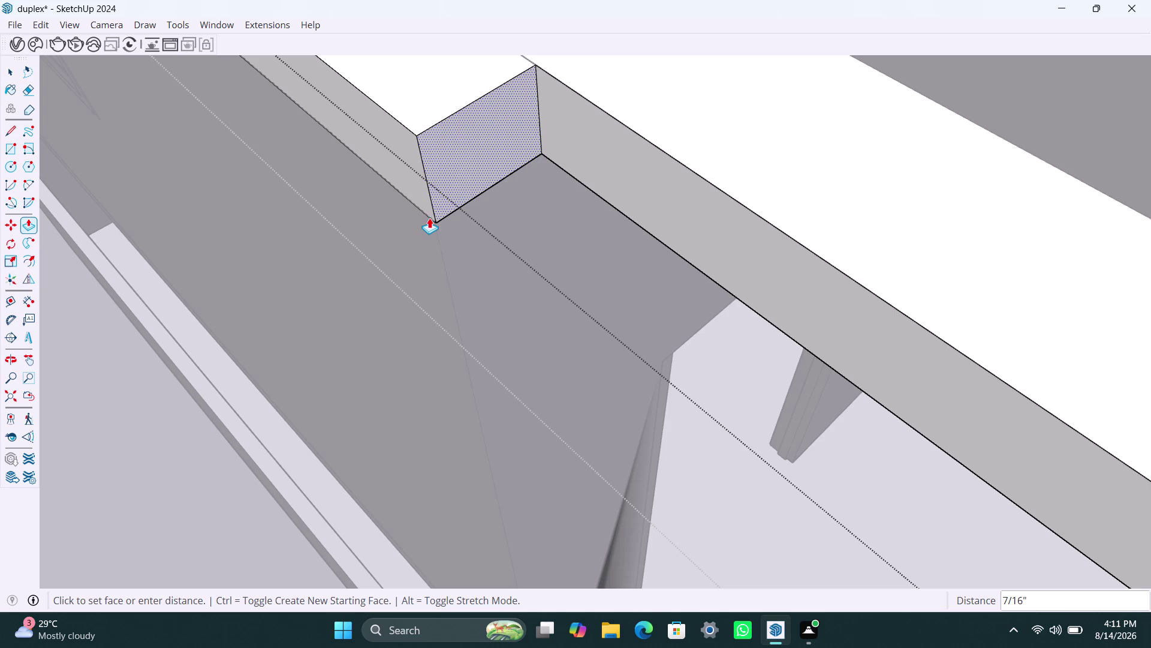
click(431, 213)
key(space)
Triple-click to select all connected slab geometry, zoom out, then clear the selection.
scroll(down, 3)
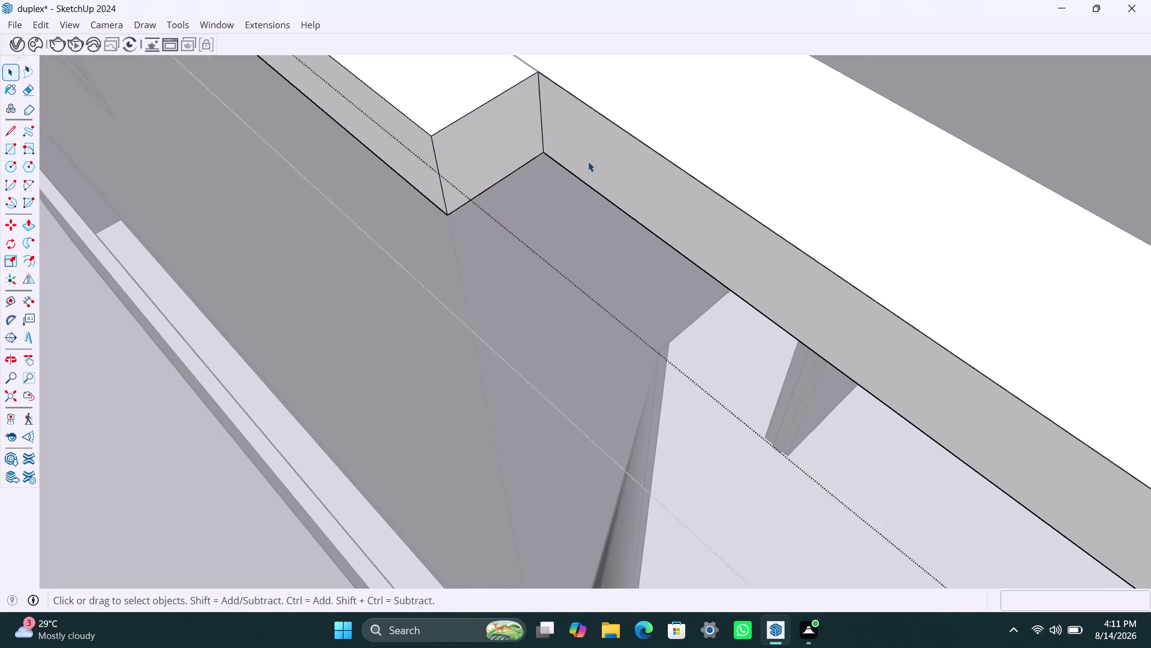
scroll(up, 3)
click(549, 86)
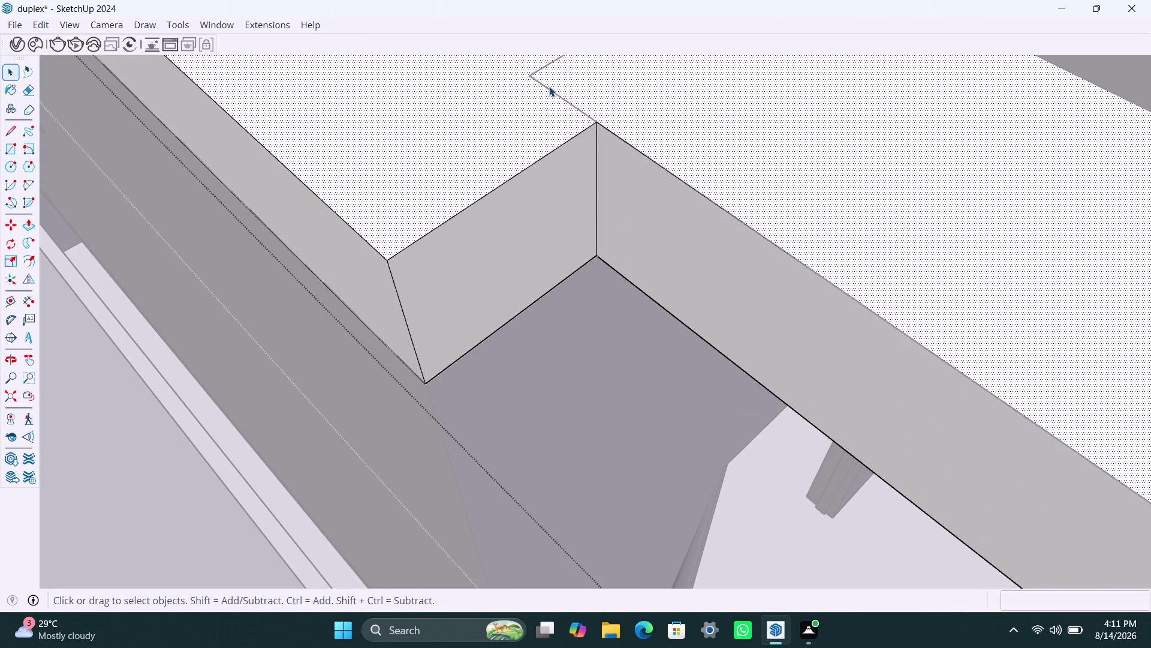
triple_click(549, 89)
click(550, 89)
scroll(down, 3)
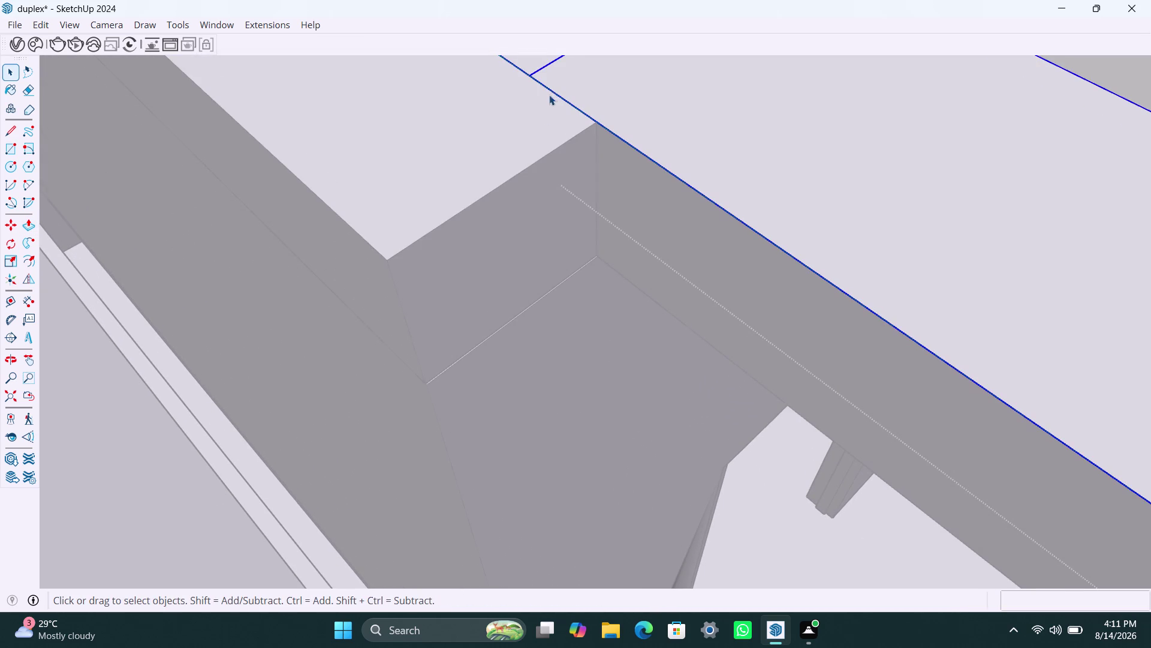
scroll(down, 3)
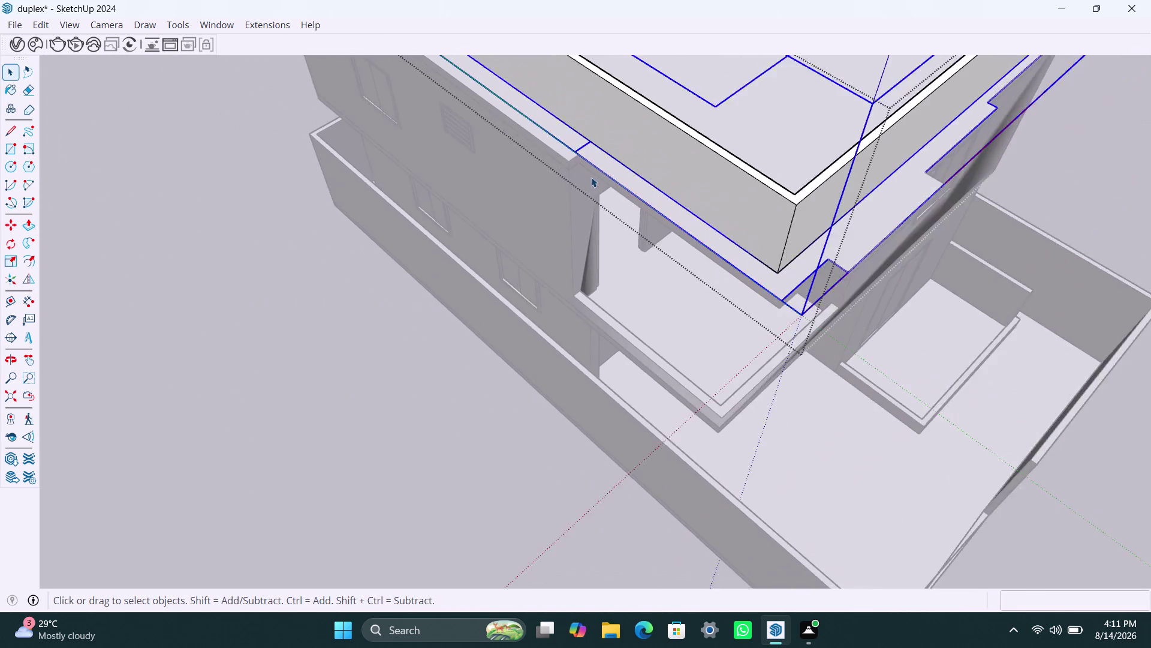
scroll(down, 3)
click(956, 159)
Open the stair-room roof slab group and select its vertical corner edge.
scroll(up, 3)
middle_drag(678, 259, 656, 255)
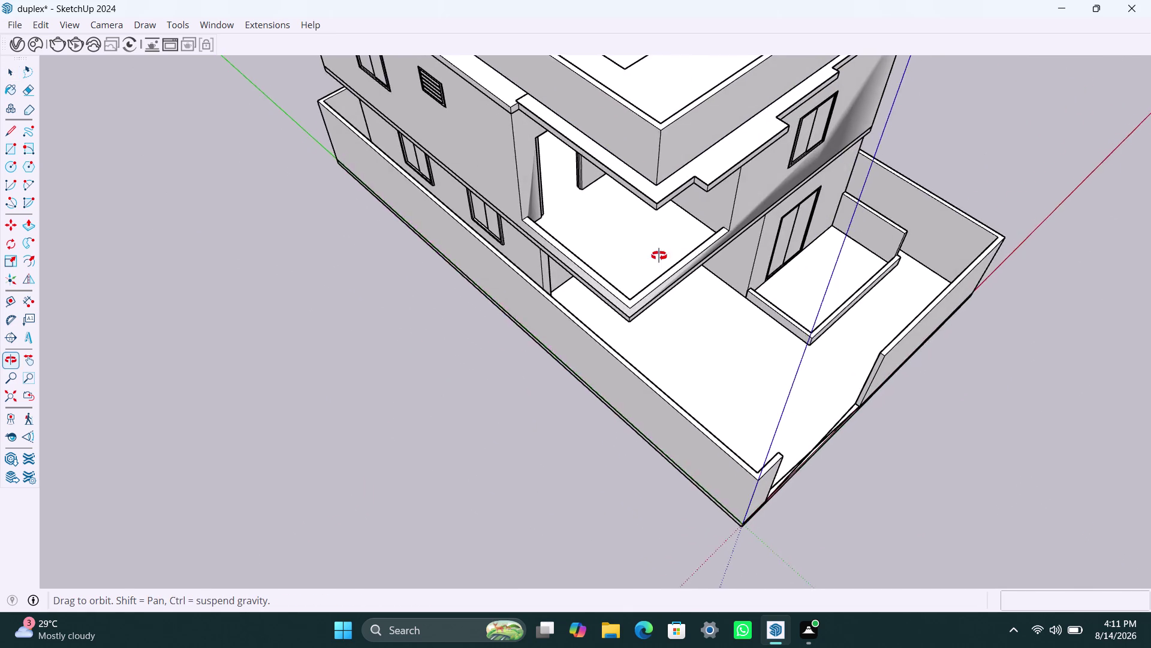
middle_drag(656, 255, 437, 229)
scroll(down, 3)
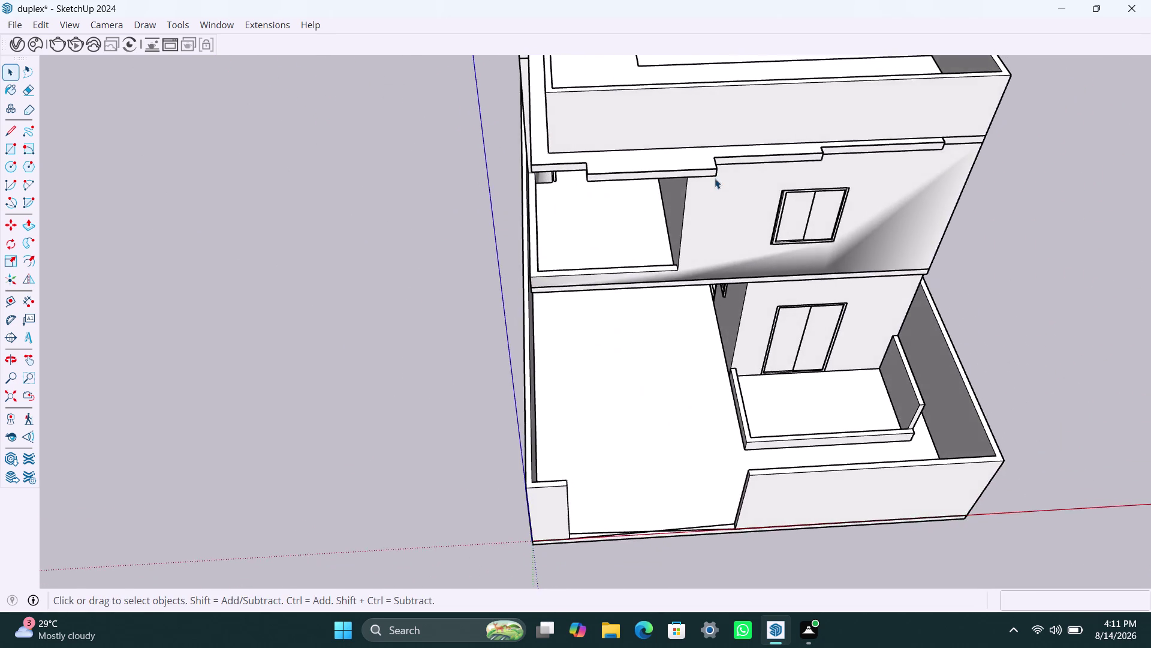
scroll(down, 3)
scroll(down, 3)
middle_drag(827, 145, 785, 169)
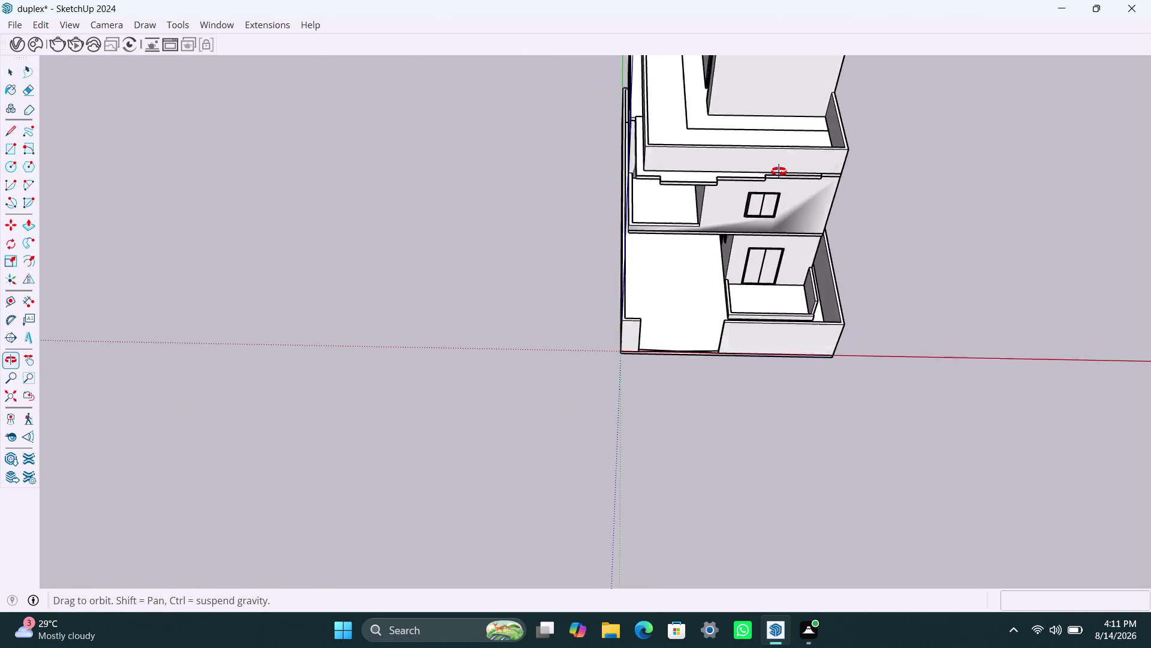
middle_drag(785, 168, 747, 182)
scroll(up, 3)
scroll(down, 3)
scroll(down, 3)
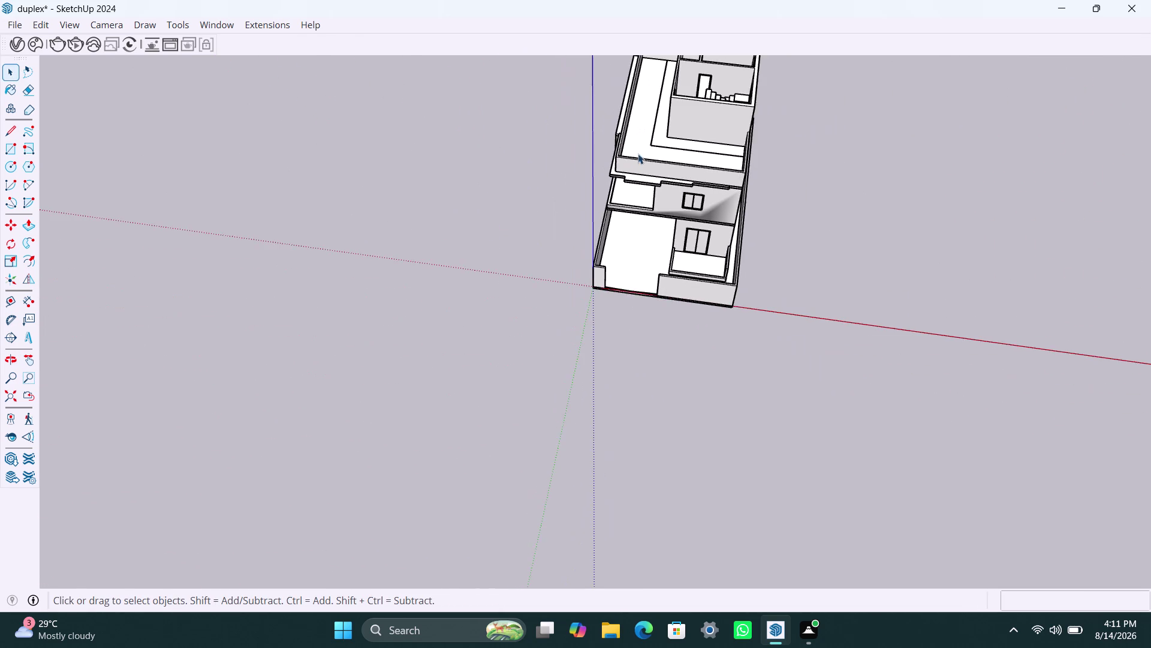
middle_drag(638, 153, 835, 171)
scroll(up, 3)
middle_drag(562, 136, 656, 156)
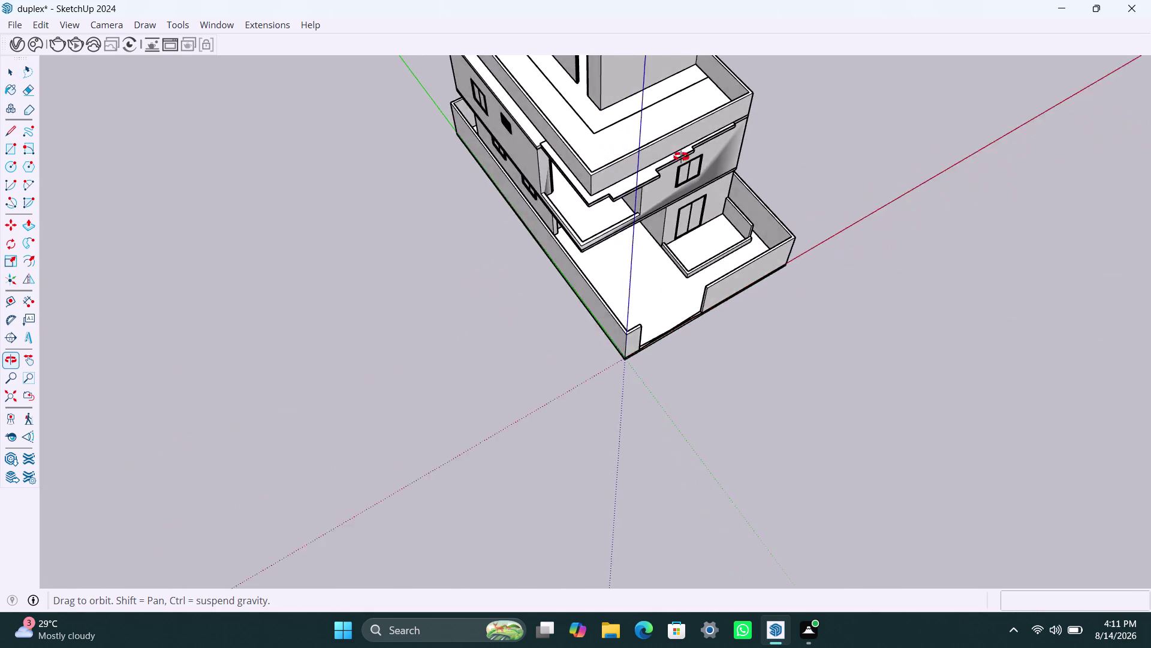
middle_drag(656, 156, 726, 156)
scroll(up, 3)
scroll(up, 3)
scroll(down, 3)
middle_drag(561, 163, 575, 166)
scroll(up, 3)
click(593, 198)
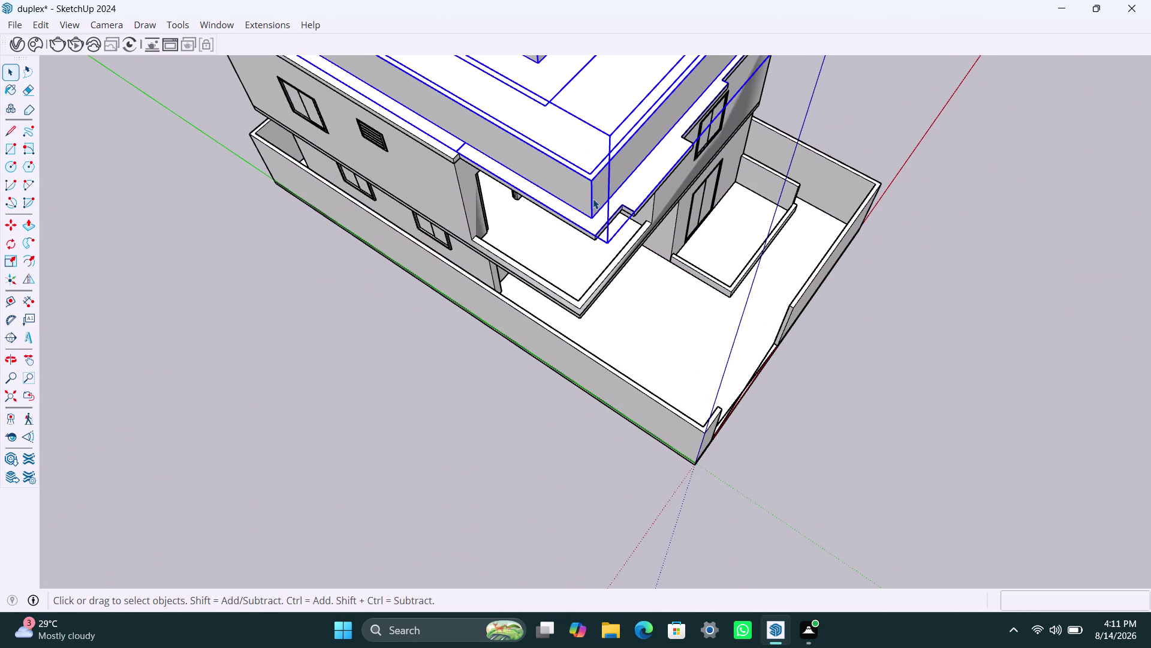
triple_click(593, 198)
click(590, 209)
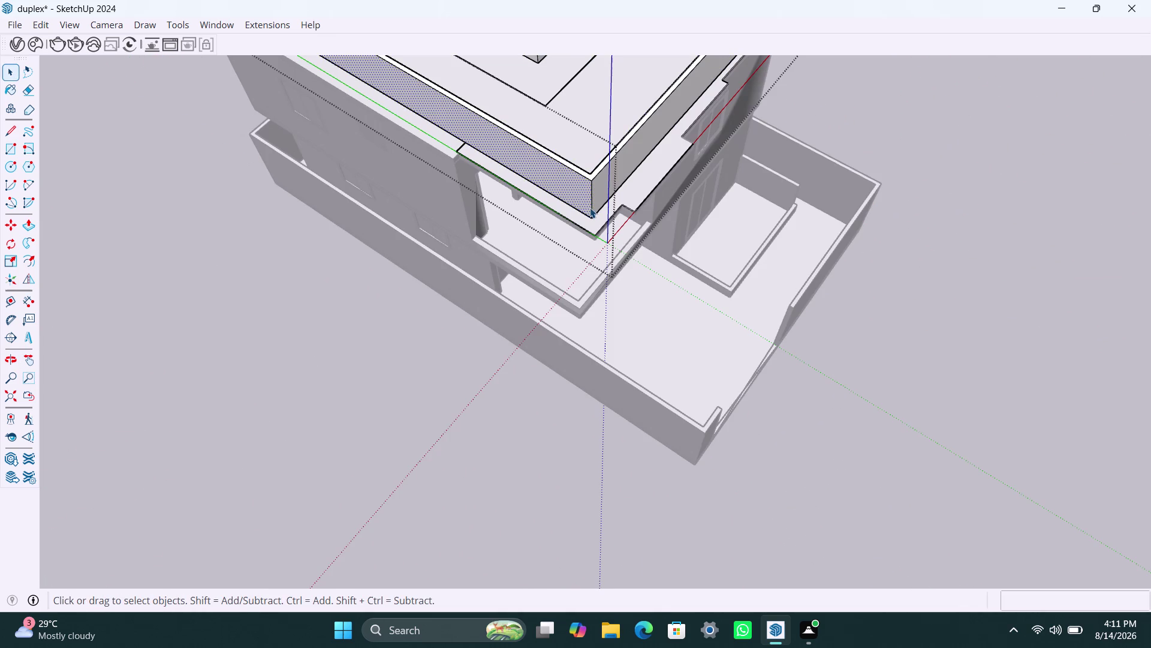
click(590, 207)
scroll(up, 3)
click(592, 187)
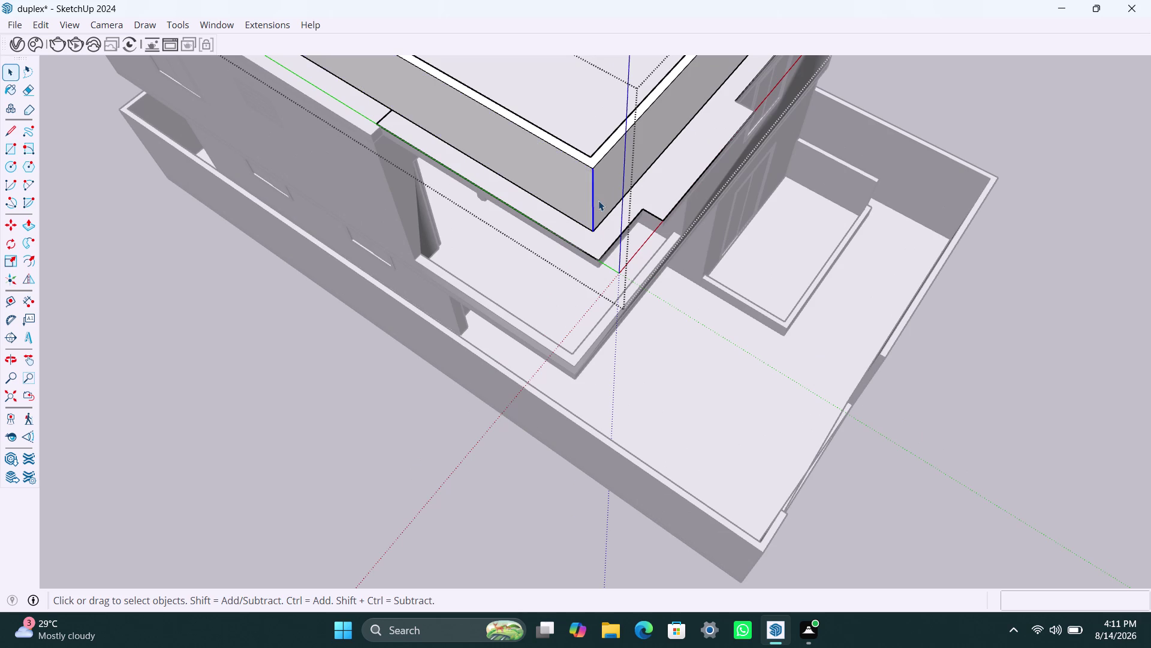
Copy the corner edge to the slab's far corner.
key(m)
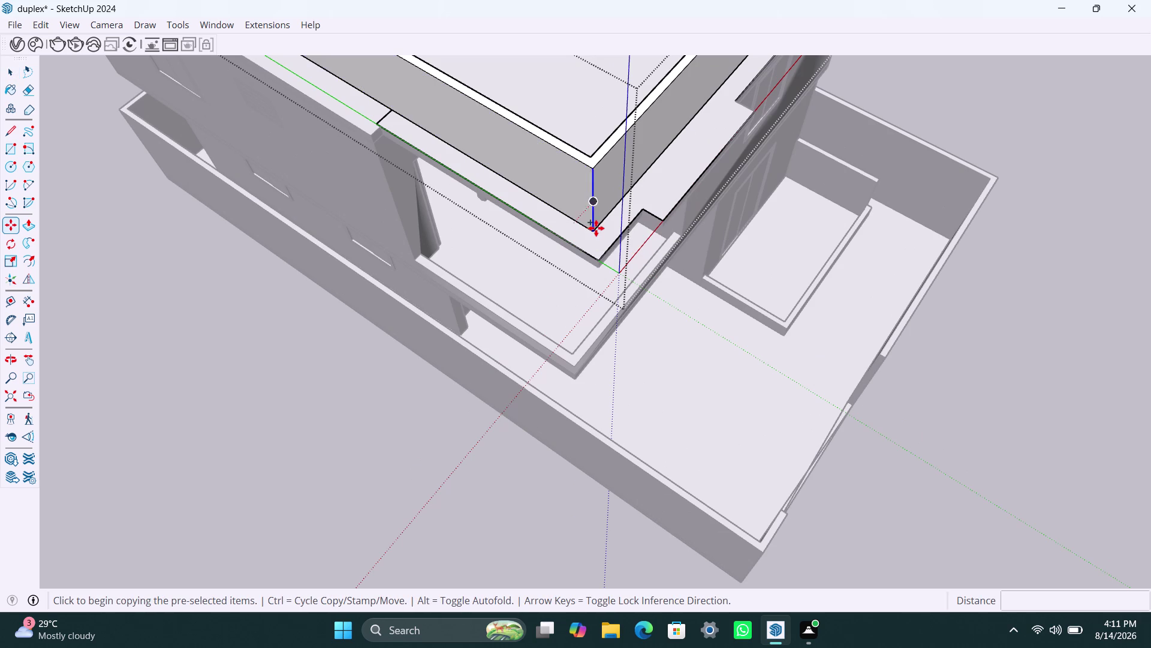
click(596, 227)
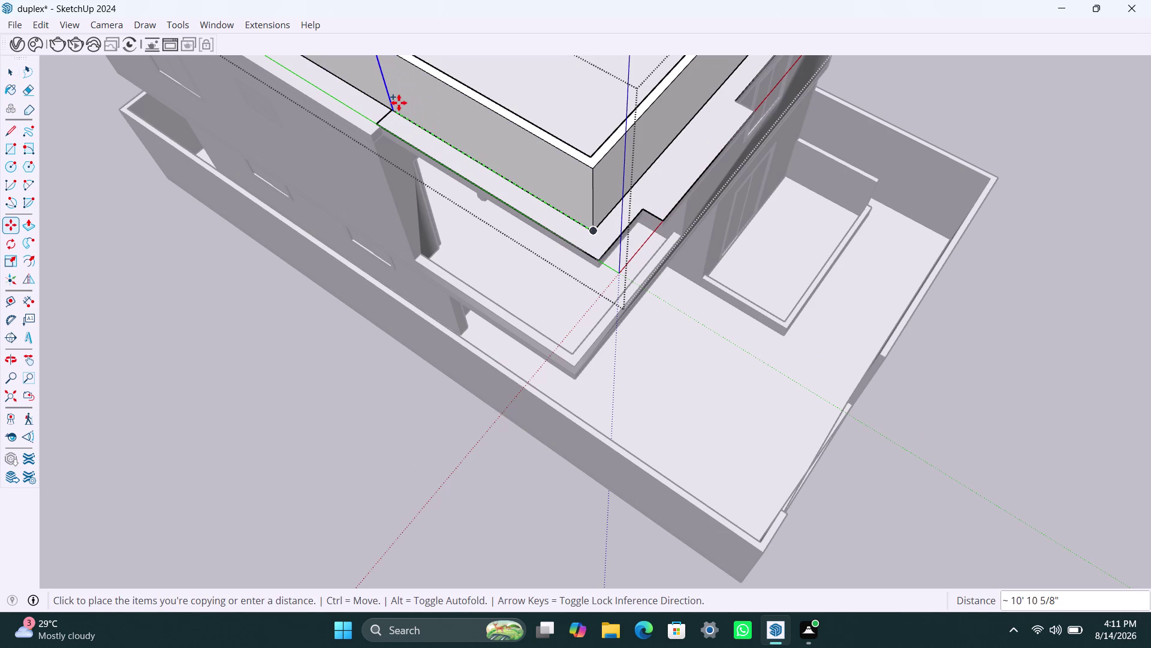
click(398, 102)
key(space)
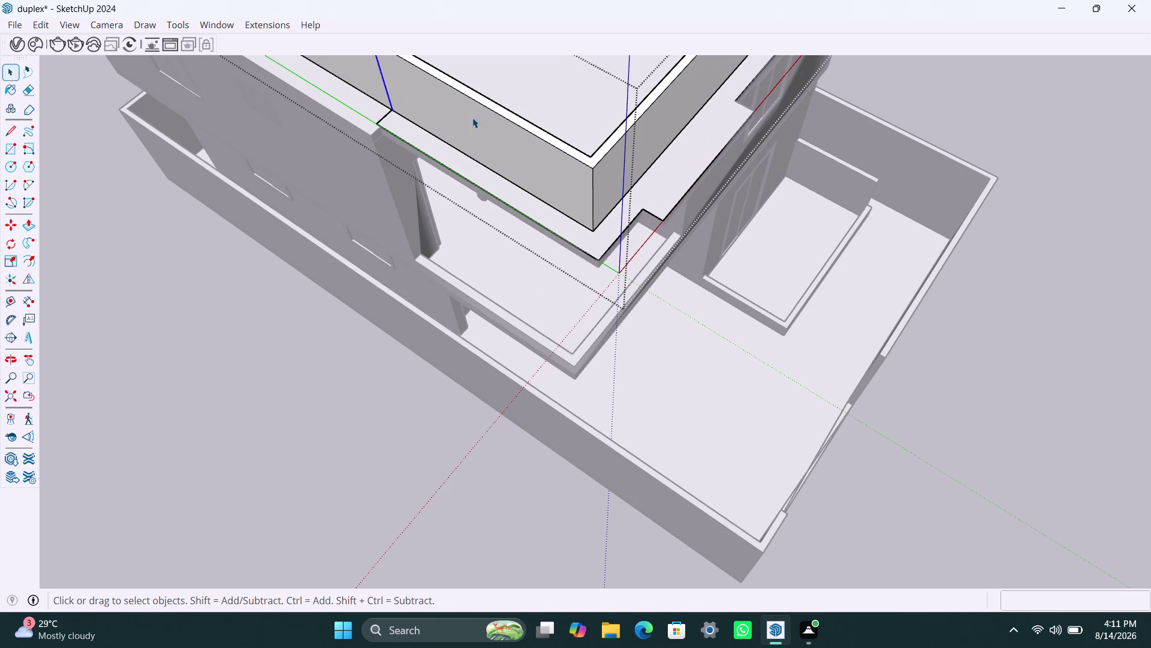
click(475, 117)
Draw a line across the slab's top rim to split off a narrow strip.
scroll(down, 3)
middle_drag(511, 158, 676, 163)
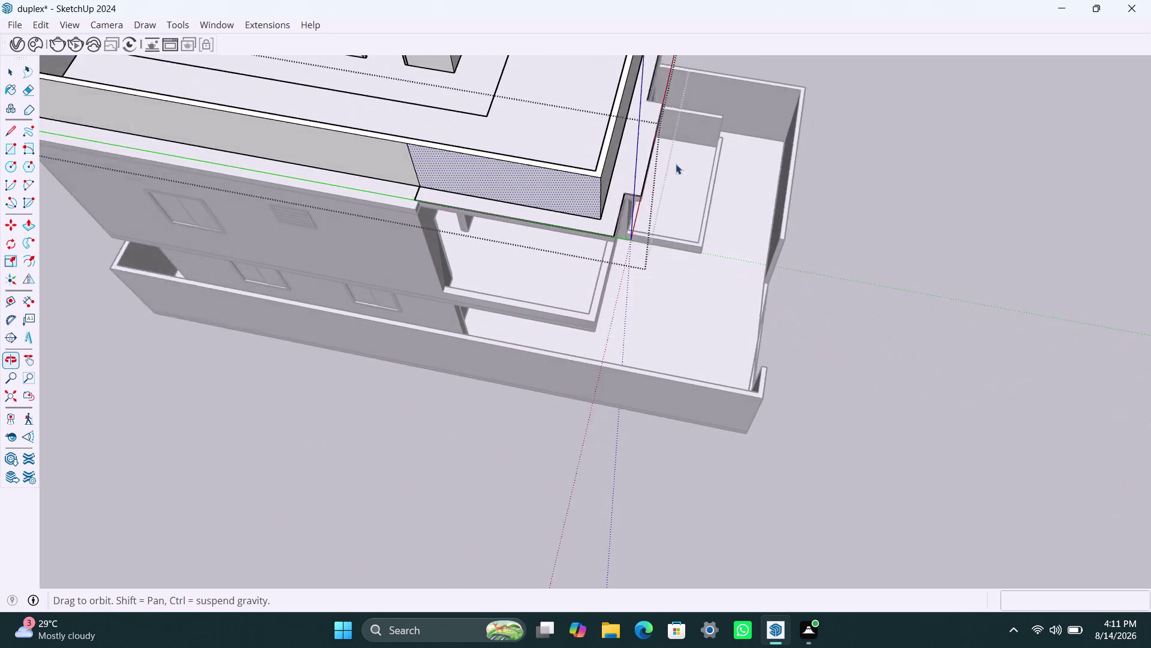
scroll(up, 3)
scroll(up, 3)
scroll(up, 3)
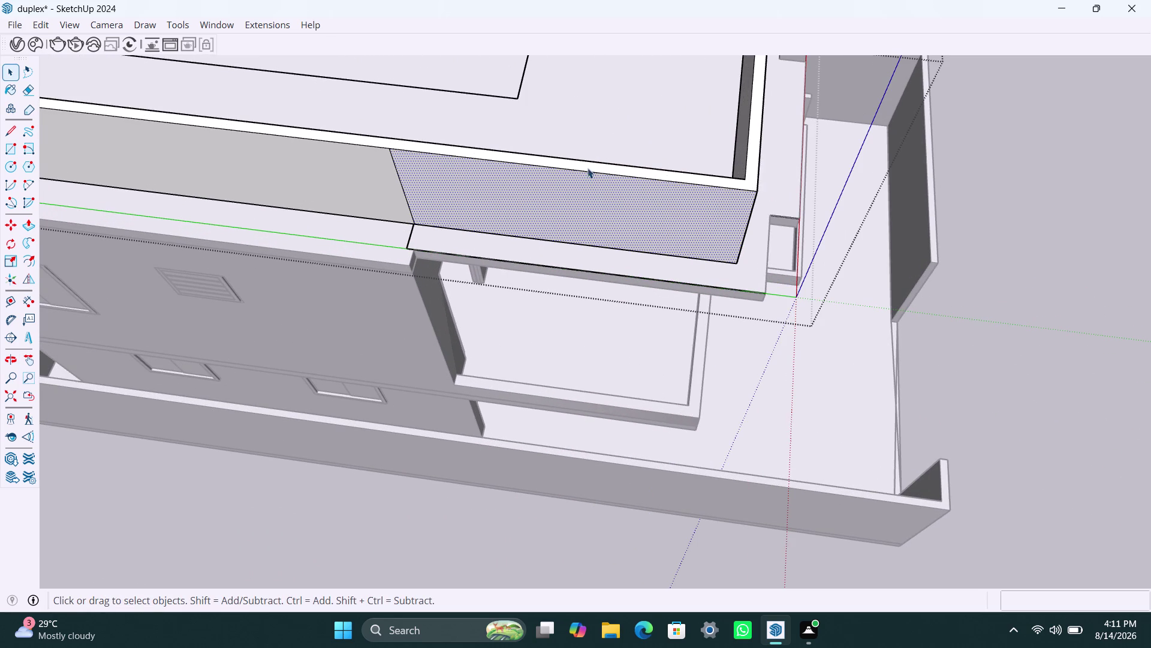
key(l)
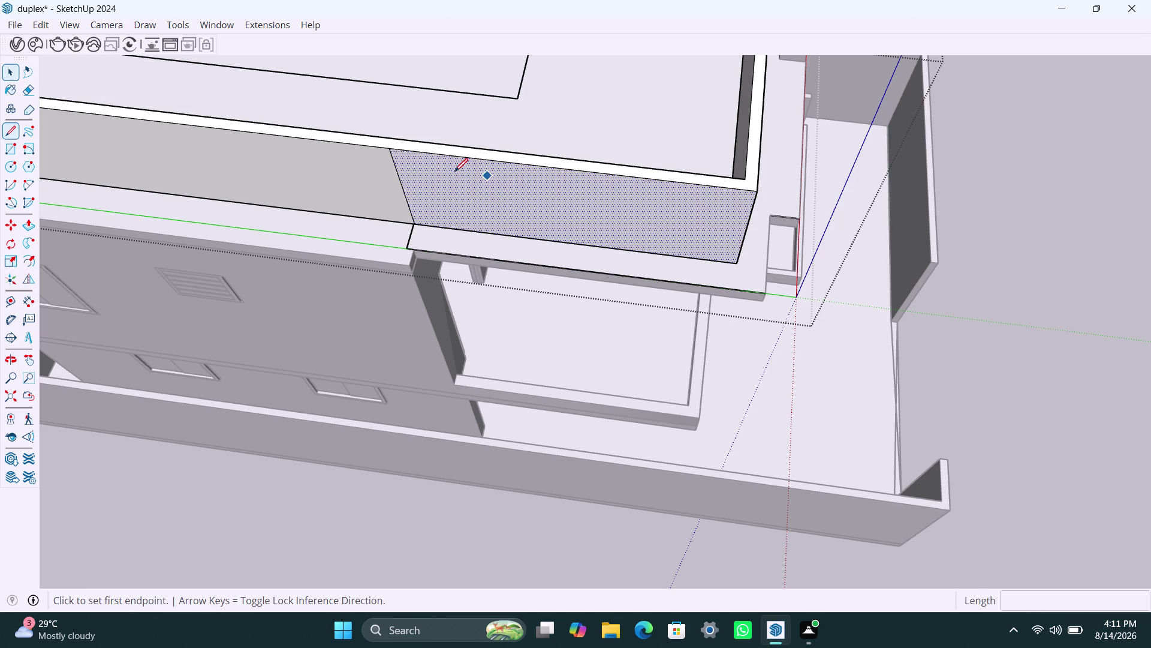
click(390, 147)
click(392, 138)
scroll(down, 3)
middle_drag(426, 143, 208, 324)
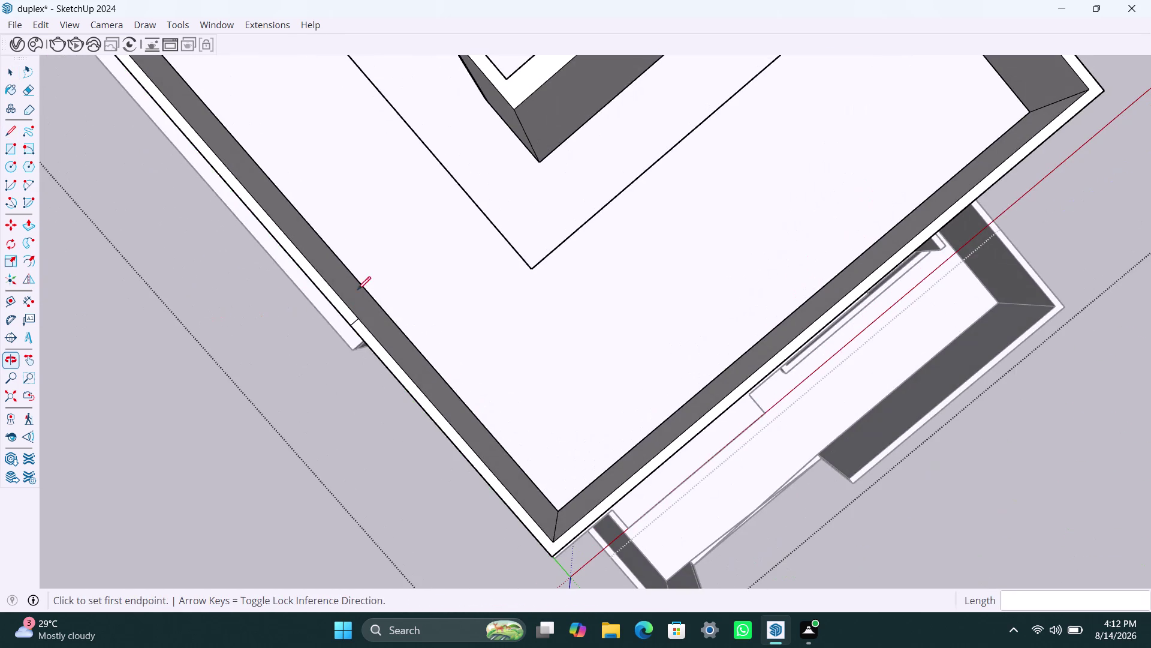
click(363, 313)
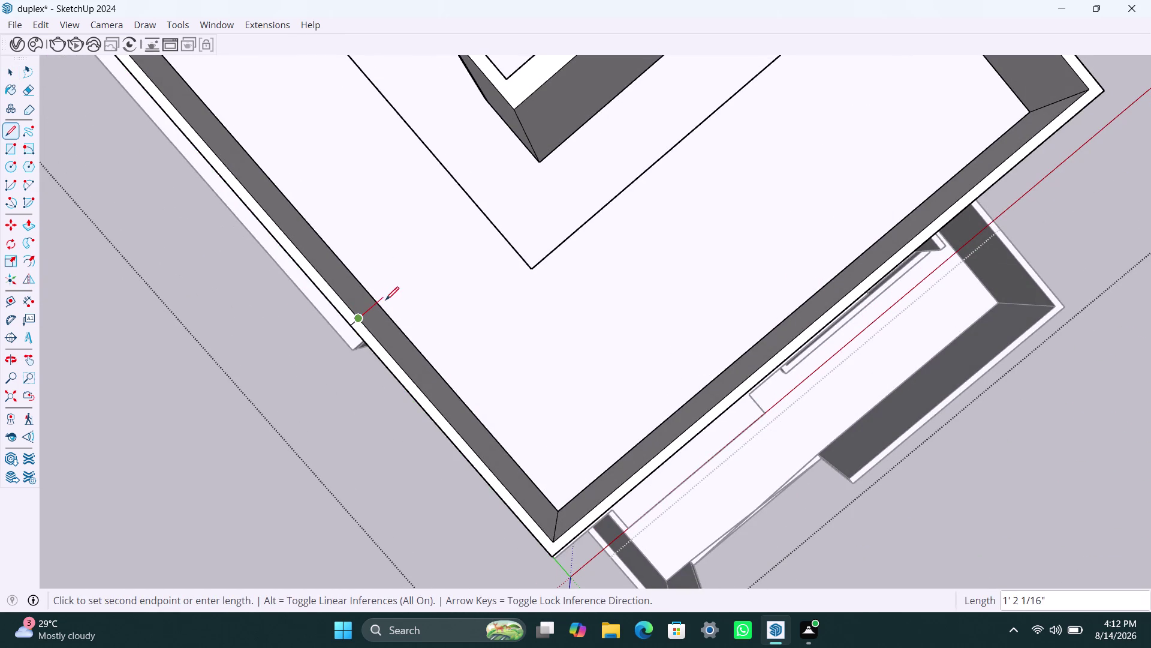
click(376, 304)
key(space)
Select the rim strip and its adjoining face, delete one, then undo.
click(412, 354)
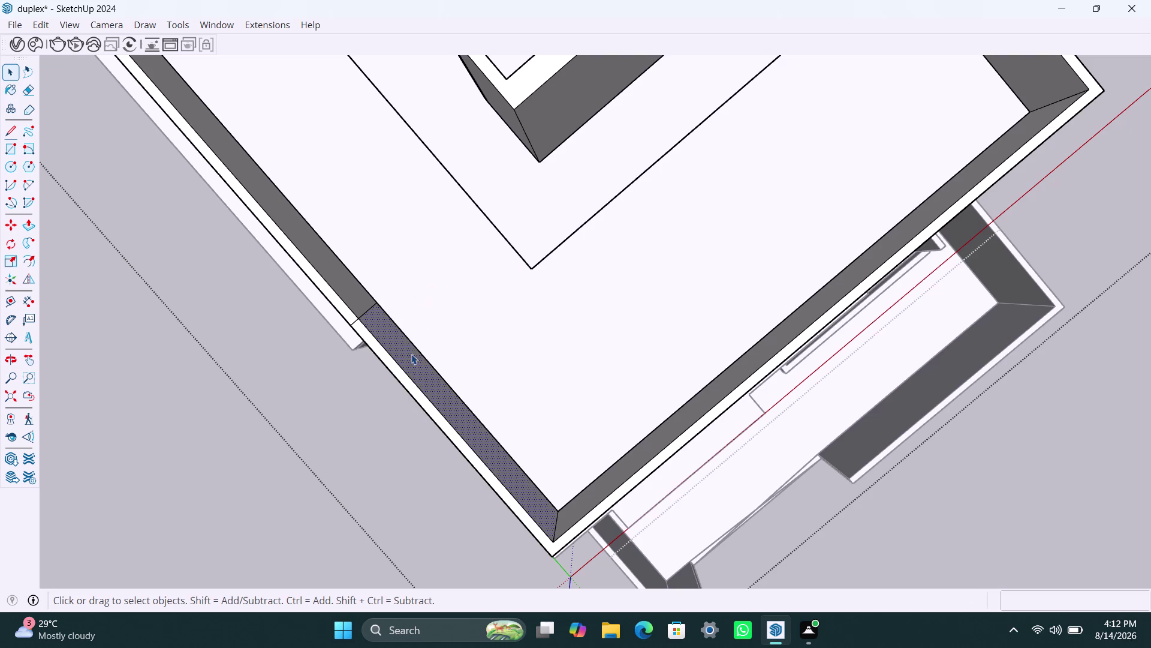
key(BackSpace)
key(Delete)
click(411, 387)
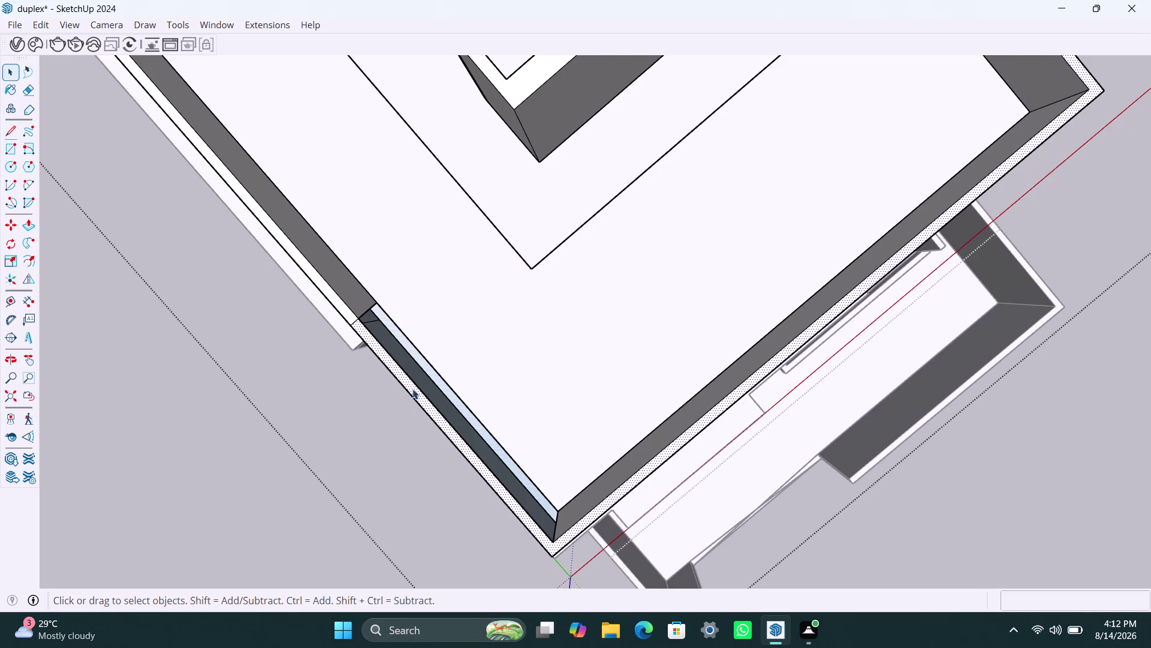
click(419, 388)
key(Delete)
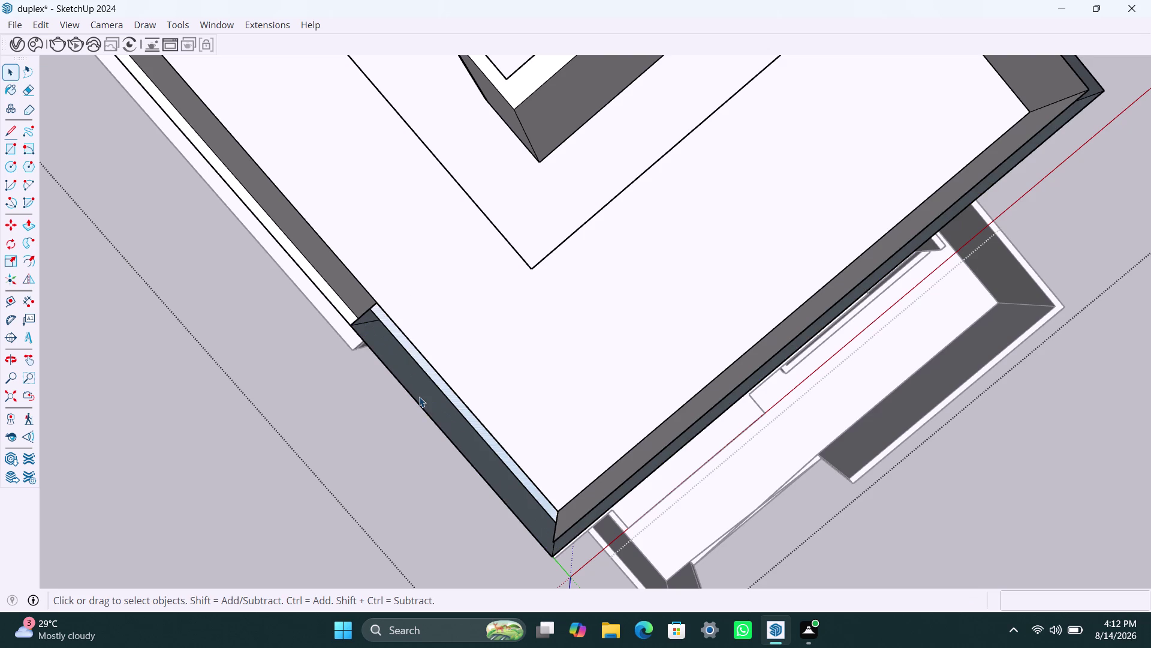
key(ctrl+z)
scroll(down, 3)
middle_drag(547, 419, 565, 247)
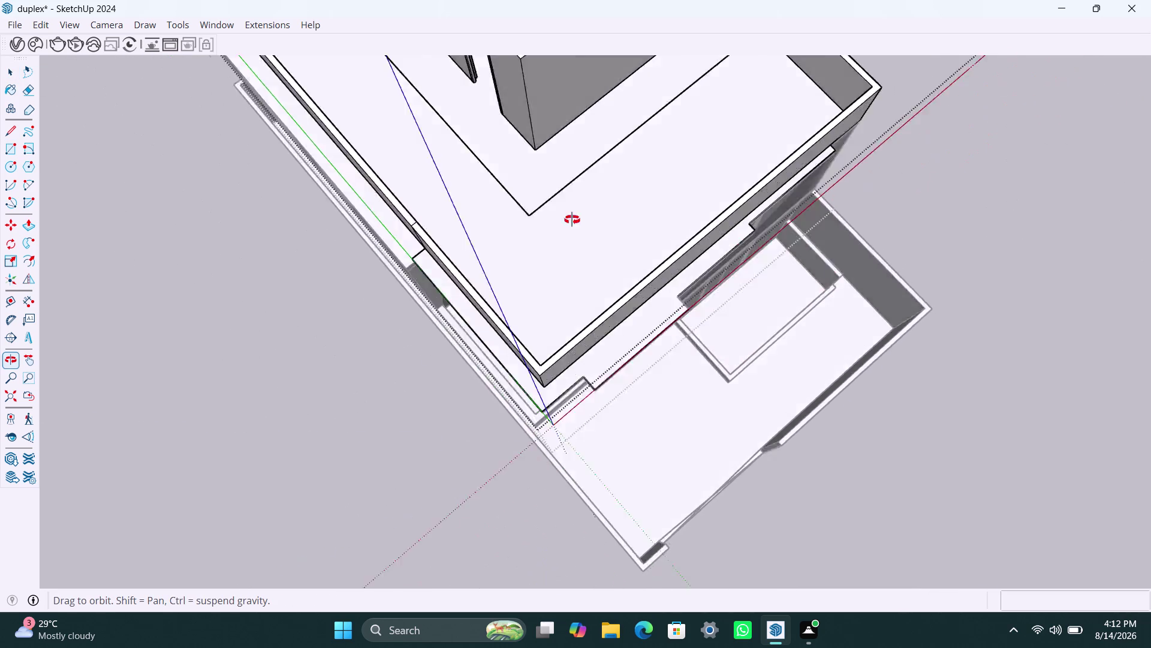
Open the roof slab group and select its front face edge.
middle_drag(566, 246, 598, 158)
scroll(up, 3)
scroll(down, 3)
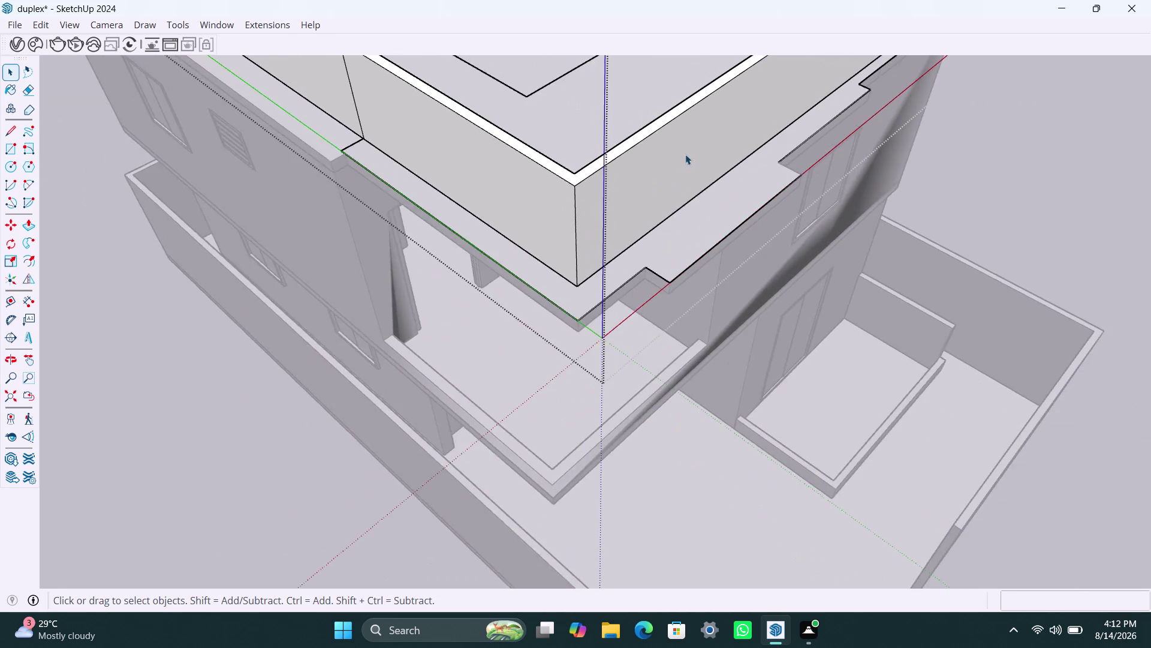
scroll(down, 3)
middle_drag(742, 174, 529, 245)
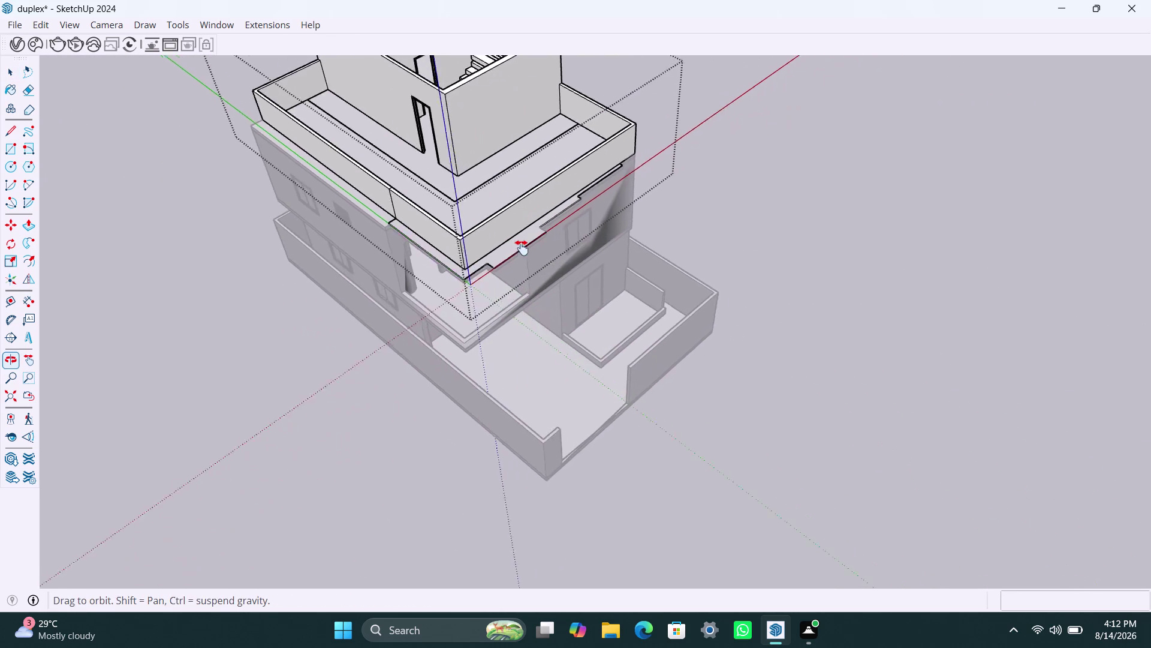
middle_drag(528, 245, 521, 248)
scroll(up, 3)
middle_drag(674, 155, 345, 188)
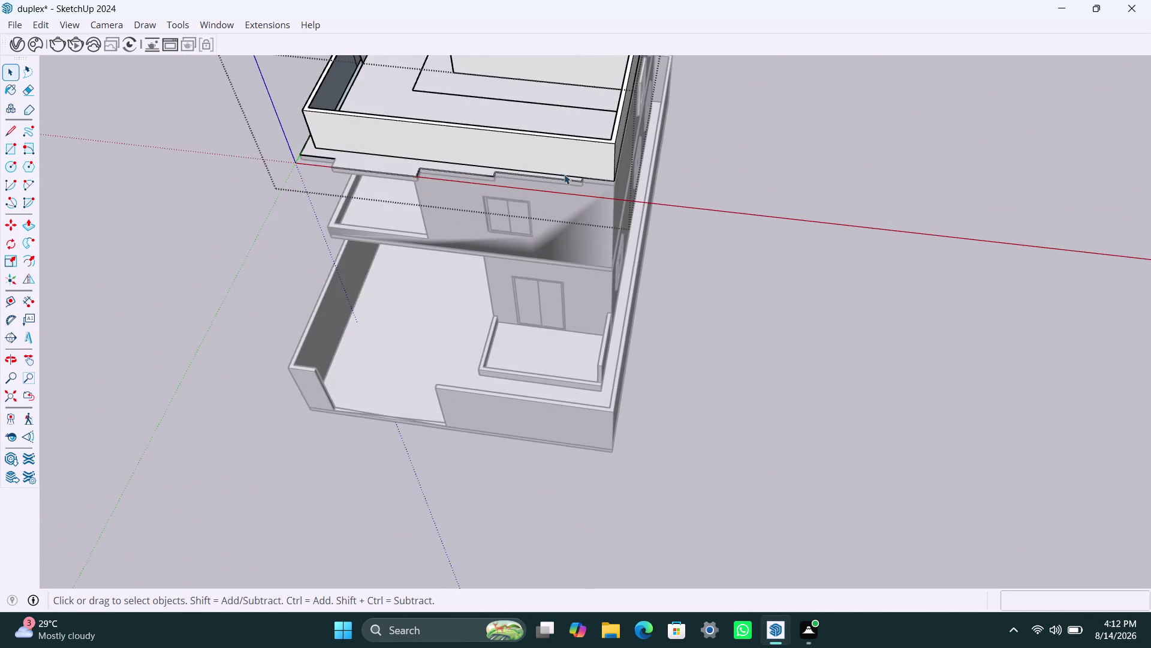
scroll(up, 3)
click(618, 158)
click(618, 157)
click(619, 154)
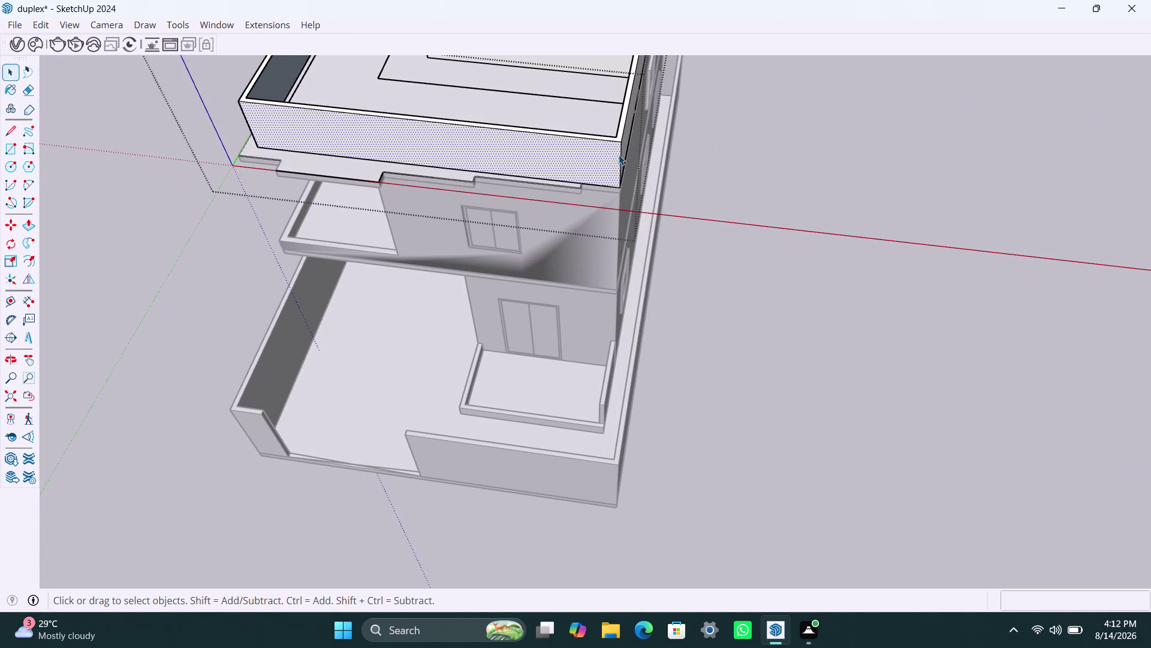
Copy the vertical corner edge 2' 6 13/16" along the red axis.
key(m)
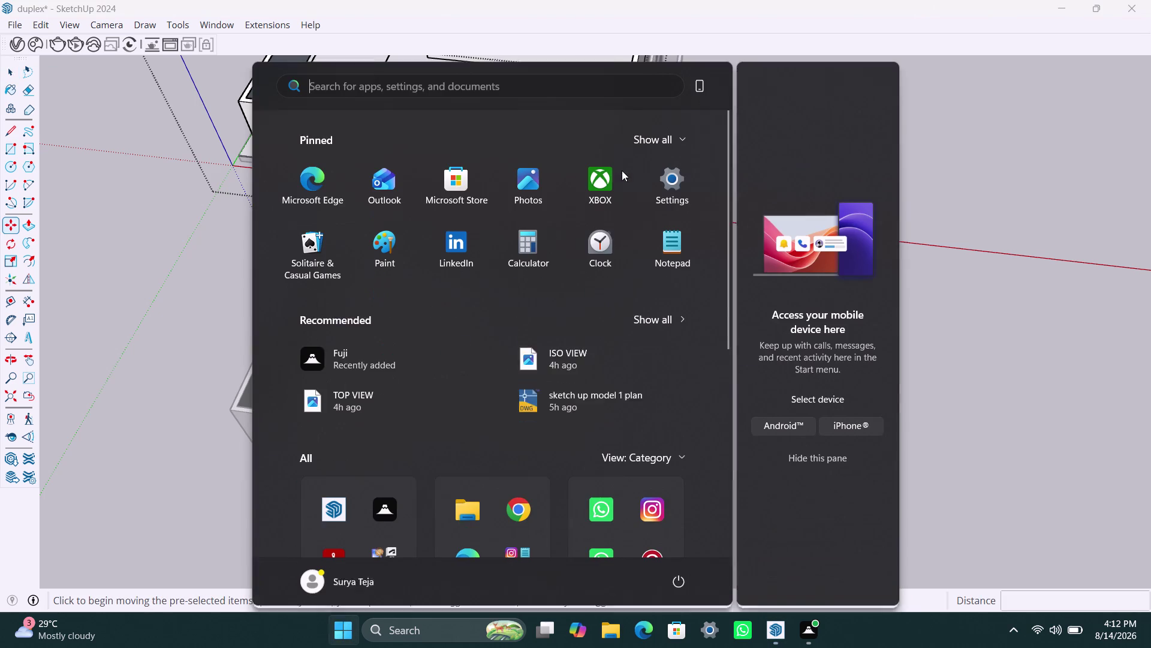
click(921, 158)
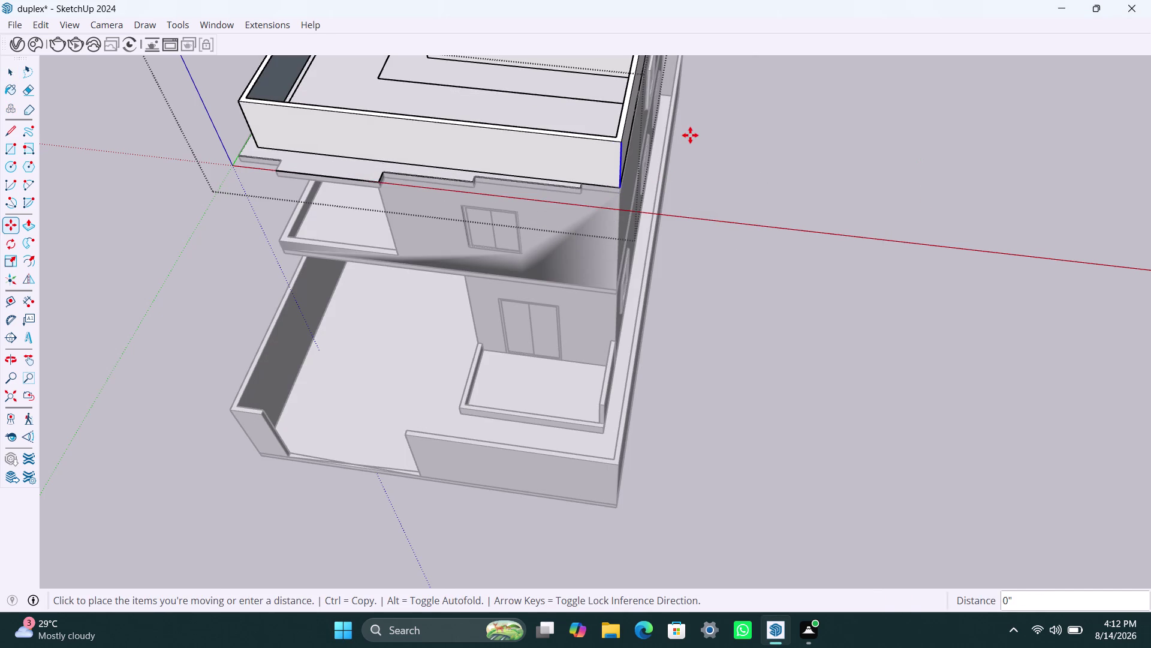
key(Escape)
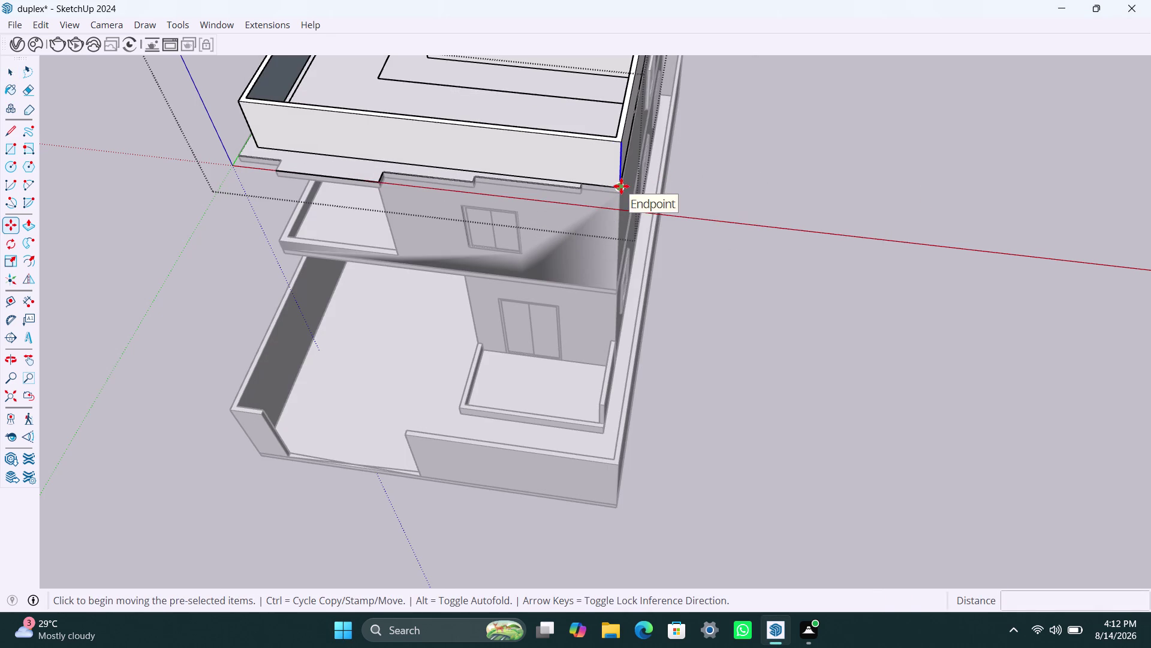
key(m)
click(621, 185)
scroll(up, 3)
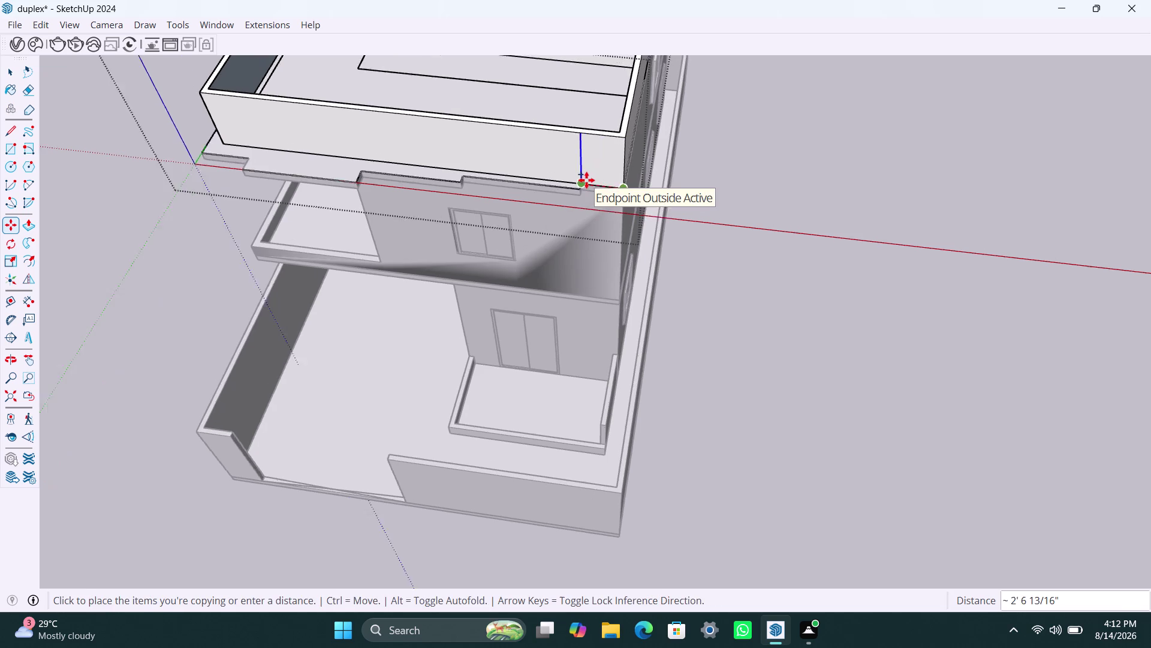
scroll(up, 3)
click(569, 195)
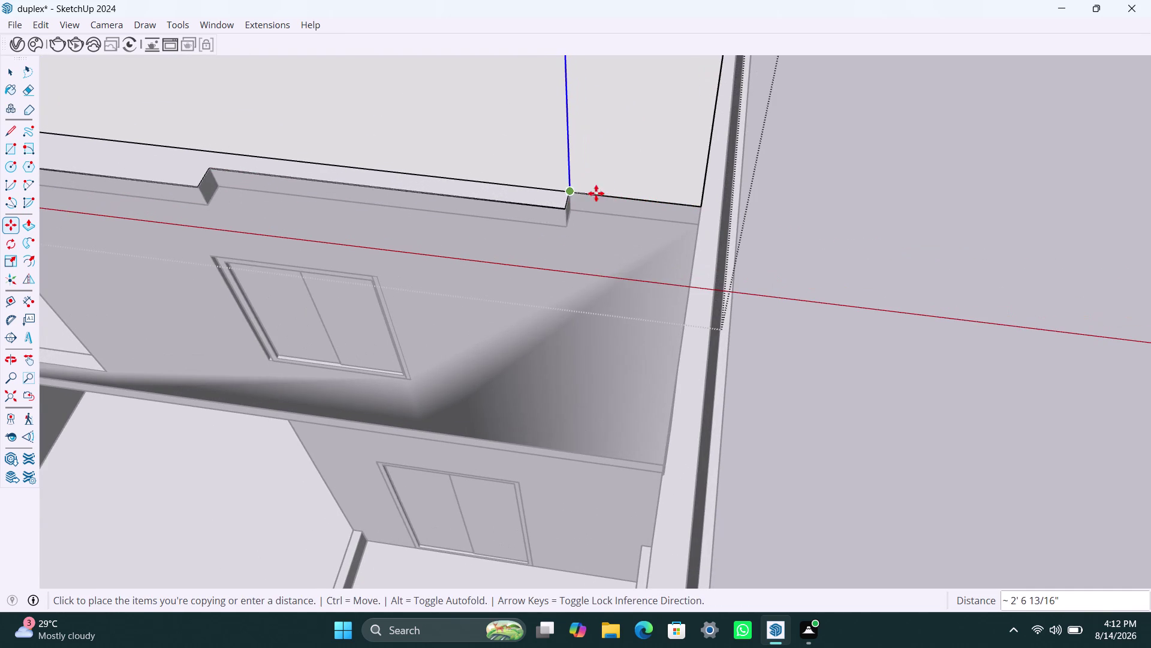
key(space)
scroll(up, 3)
scroll(down, 3)
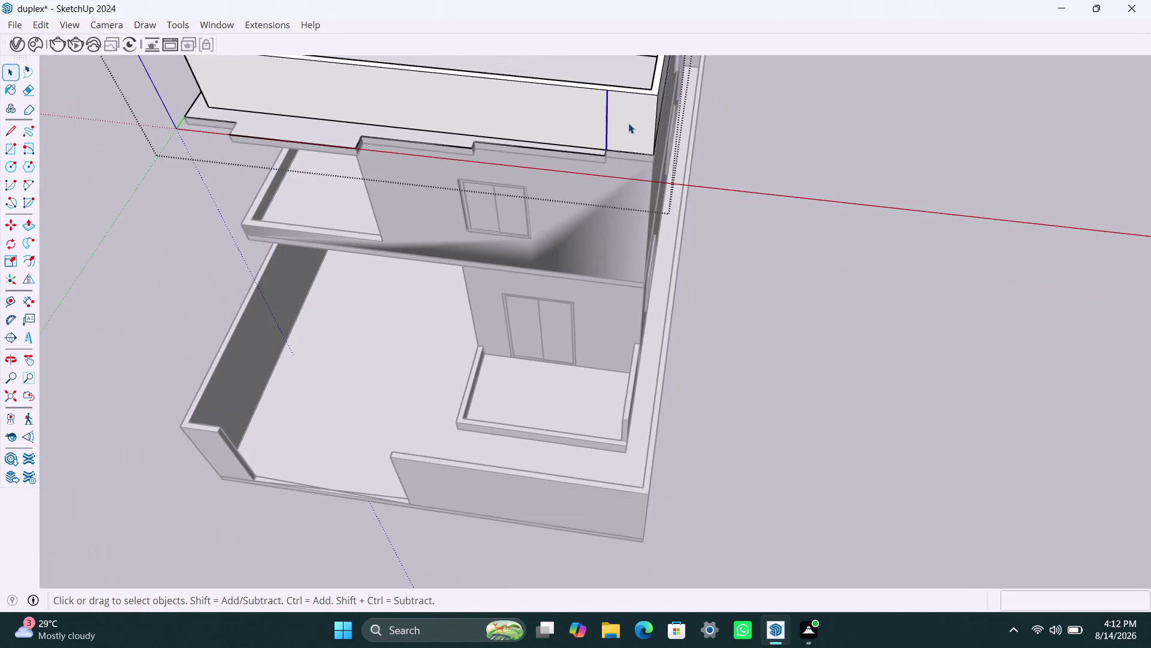
Try nudging the copied vertical edge into position.
middle_drag(628, 123, 570, 222)
scroll(up, 3)
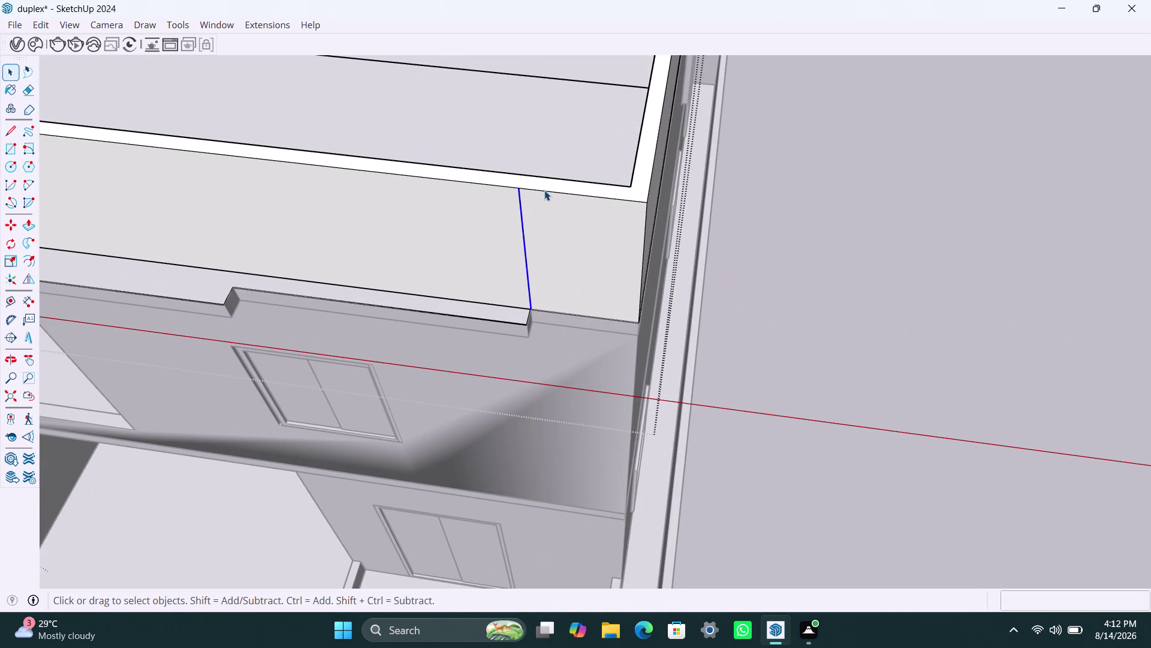
key(m)
click(524, 188)
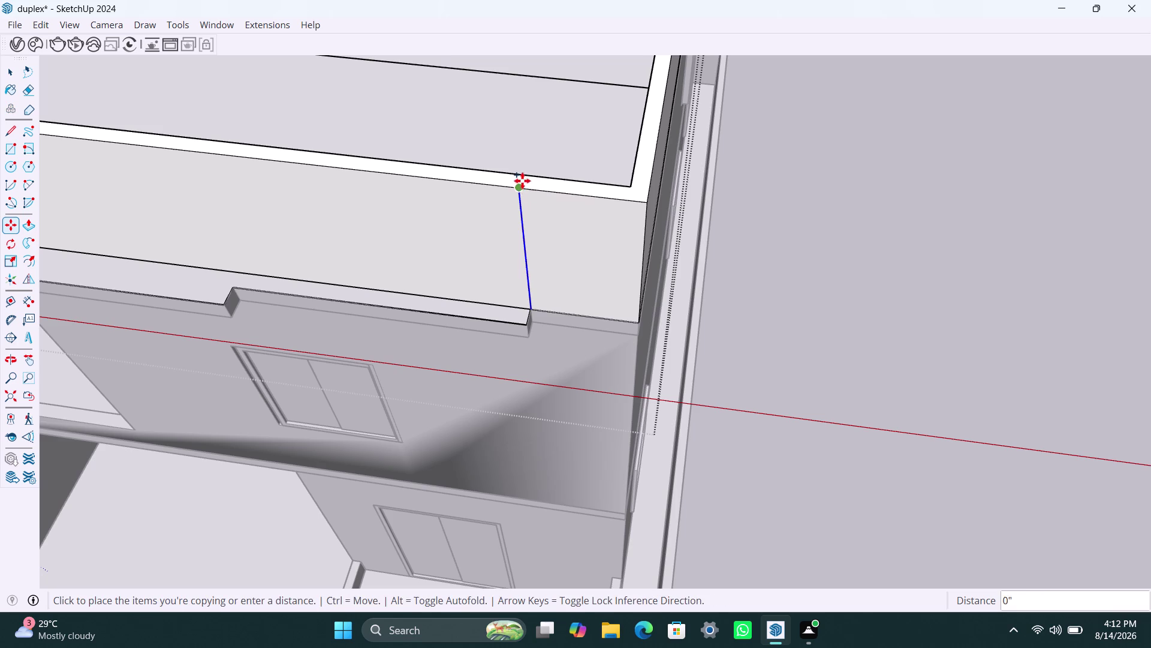
click(525, 171)
scroll(down, 3)
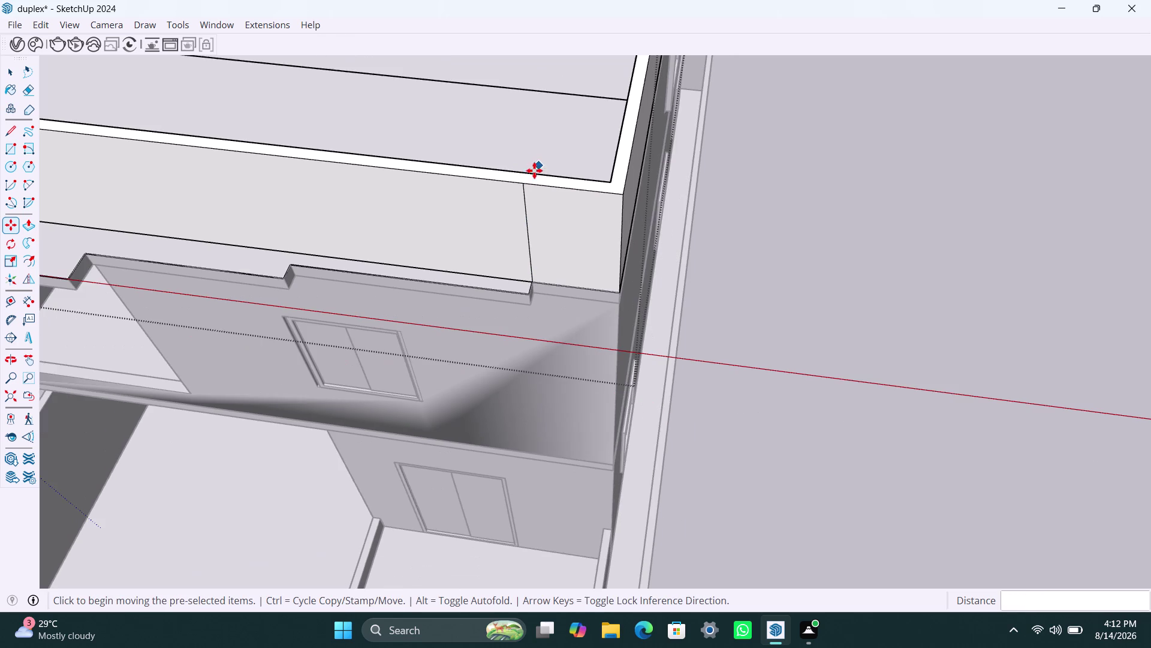
scroll(up, 3)
scroll(up, 3)
scroll(up, 3)
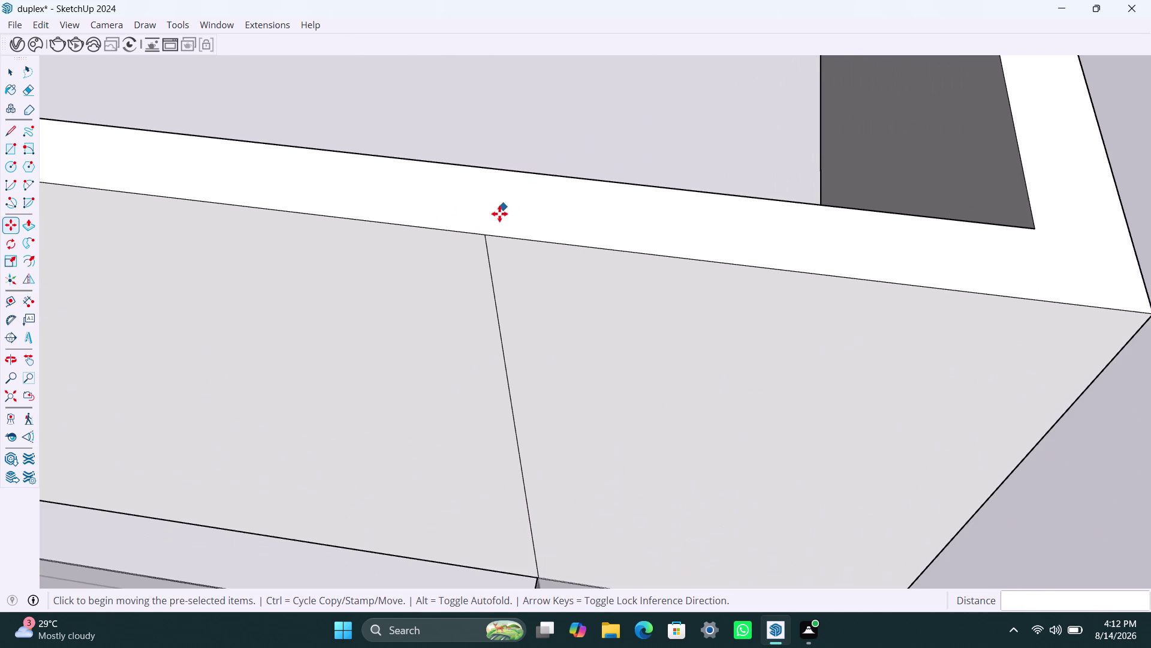
click(485, 233)
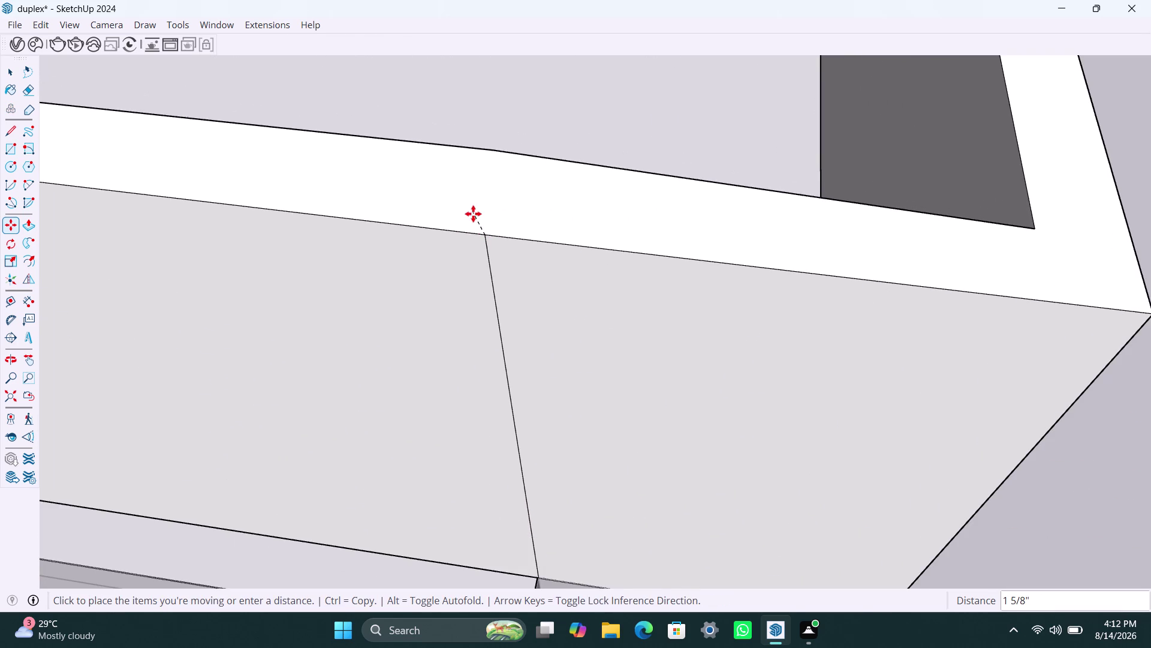
Draw a short edge across the white wall-top strip, inner to outer edge.
key(Escape)
key(l)
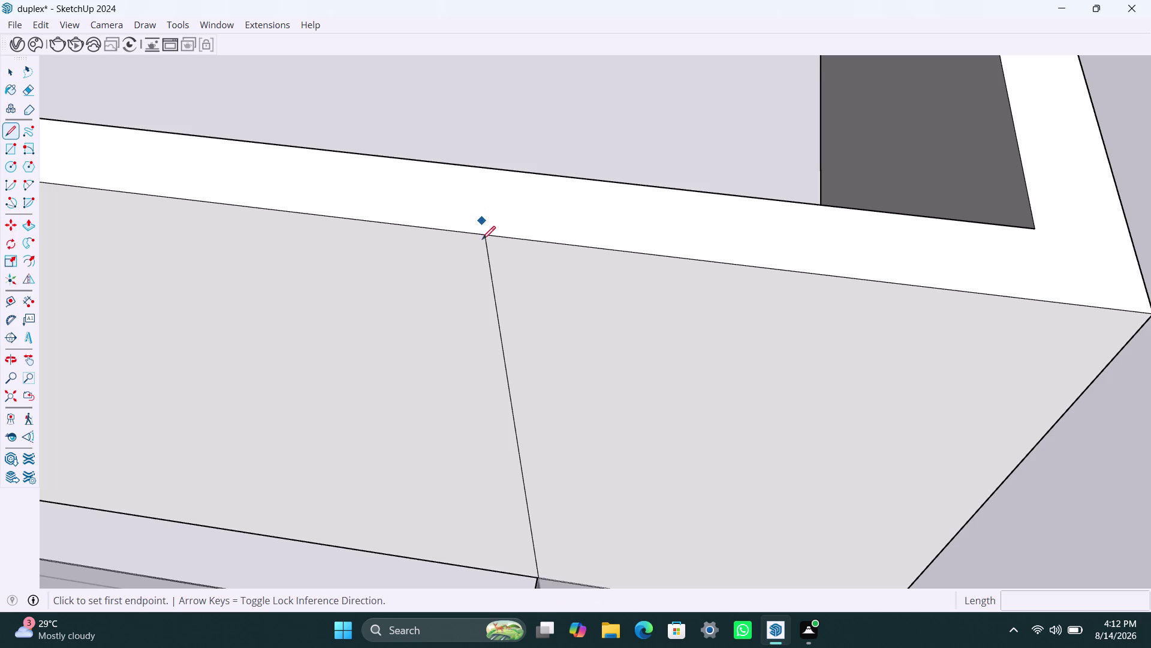
click(487, 232)
click(493, 166)
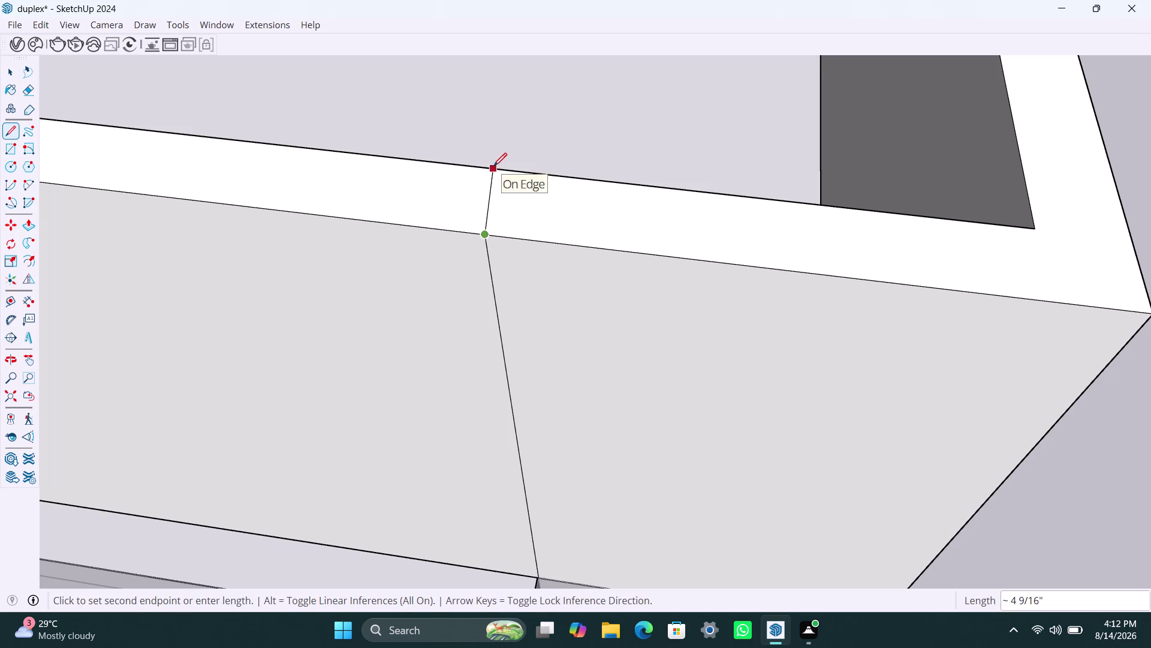
scroll(down, 3)
middle_drag(547, 158, 385, 343)
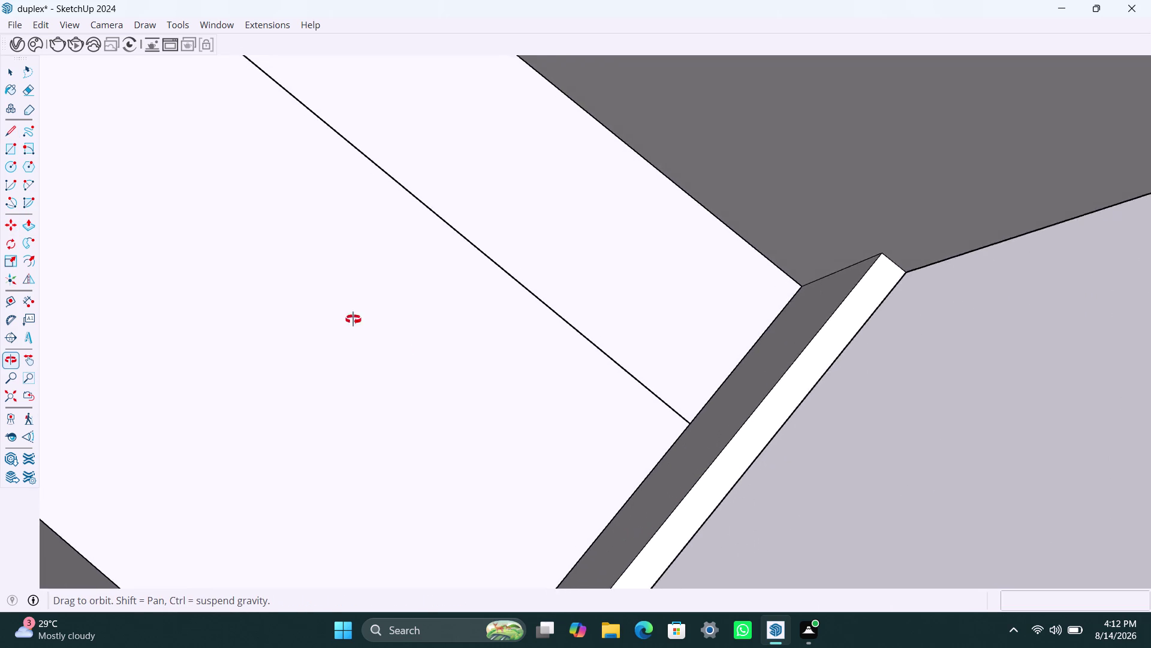
Draw a diagonal line across the dark wall corner and select the new triangular face.
middle_drag(385, 343, 312, 201)
scroll(down, 3)
middle_drag(280, 135, 281, 149)
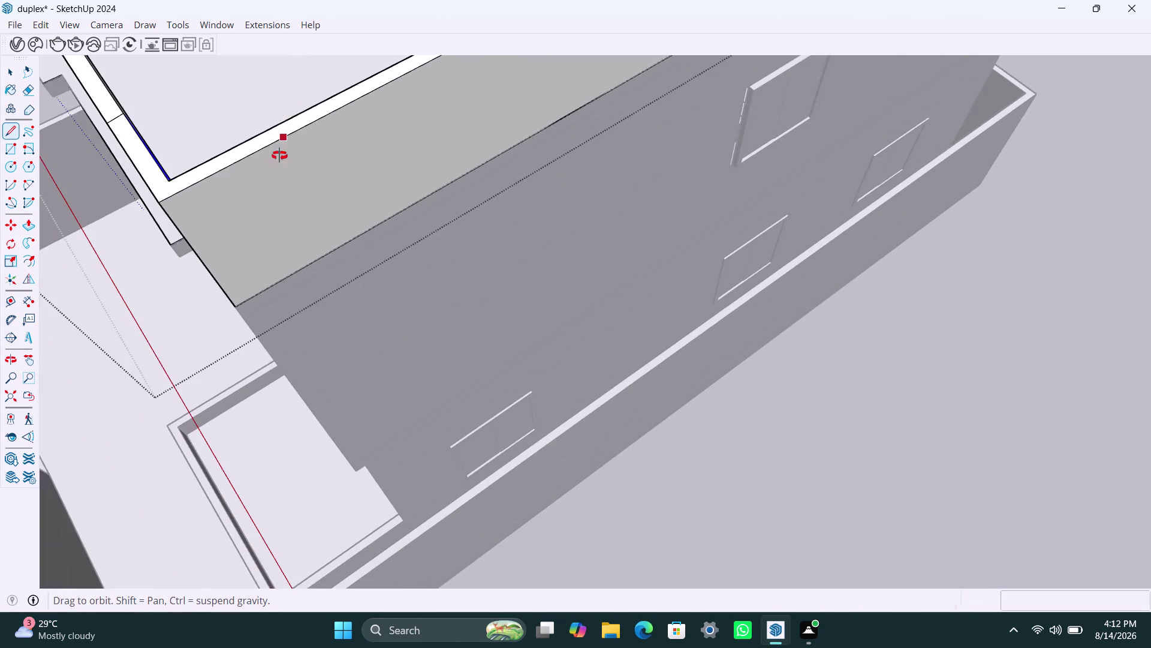
middle_drag(281, 149, 213, 255)
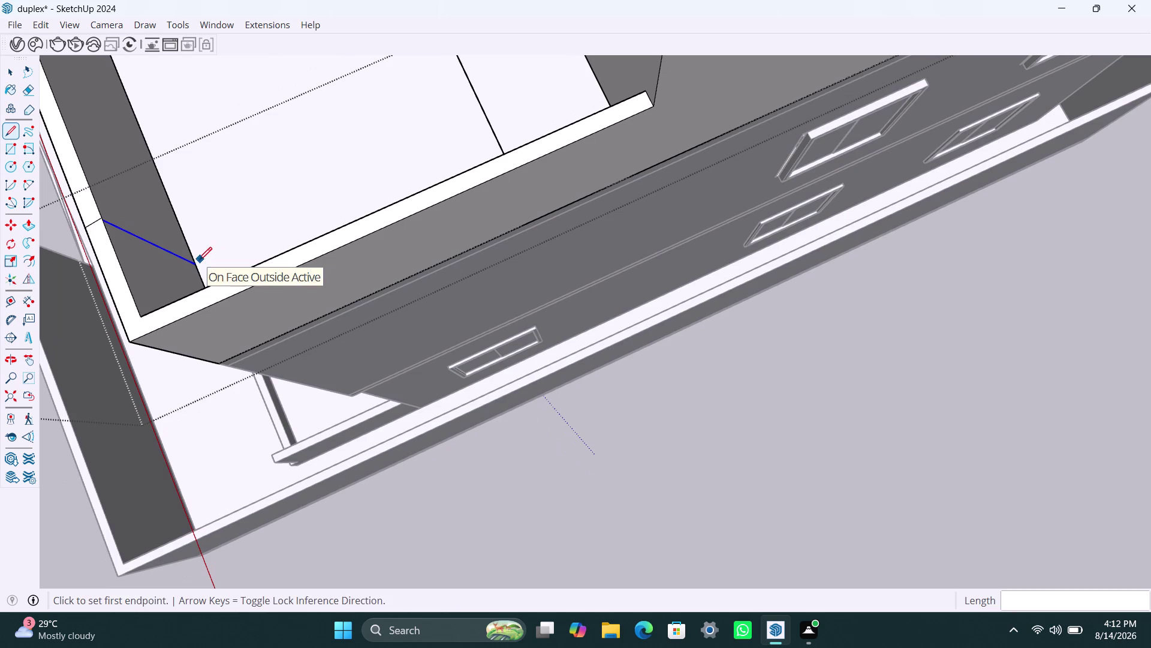
click(198, 260)
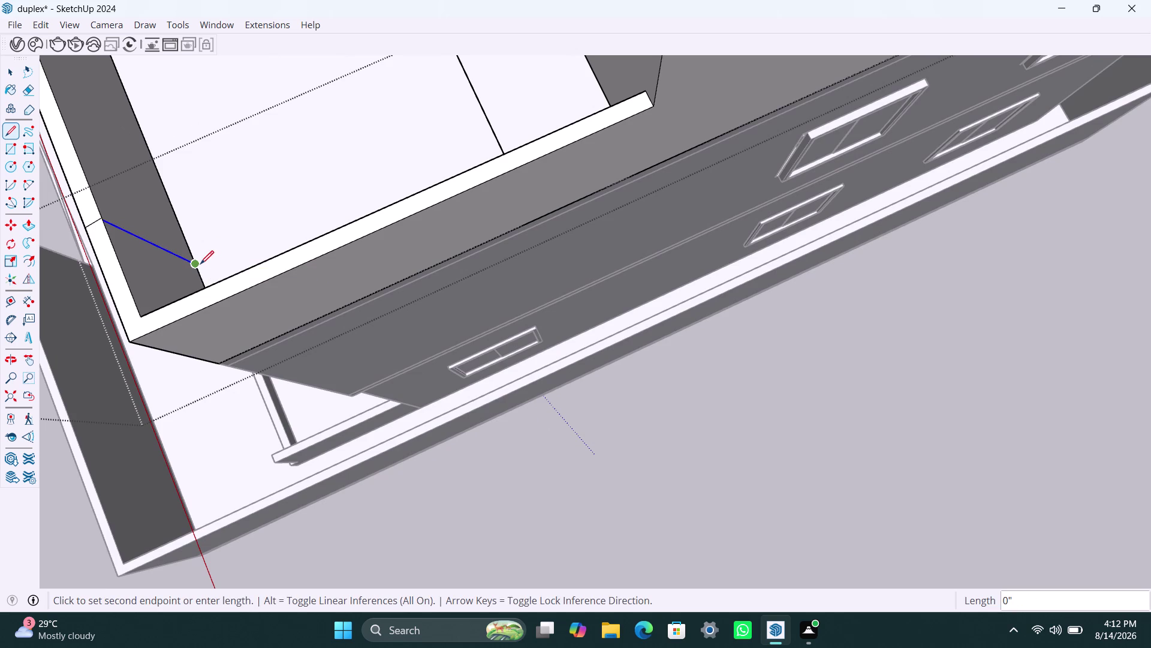
click(200, 264)
key(space)
click(165, 262)
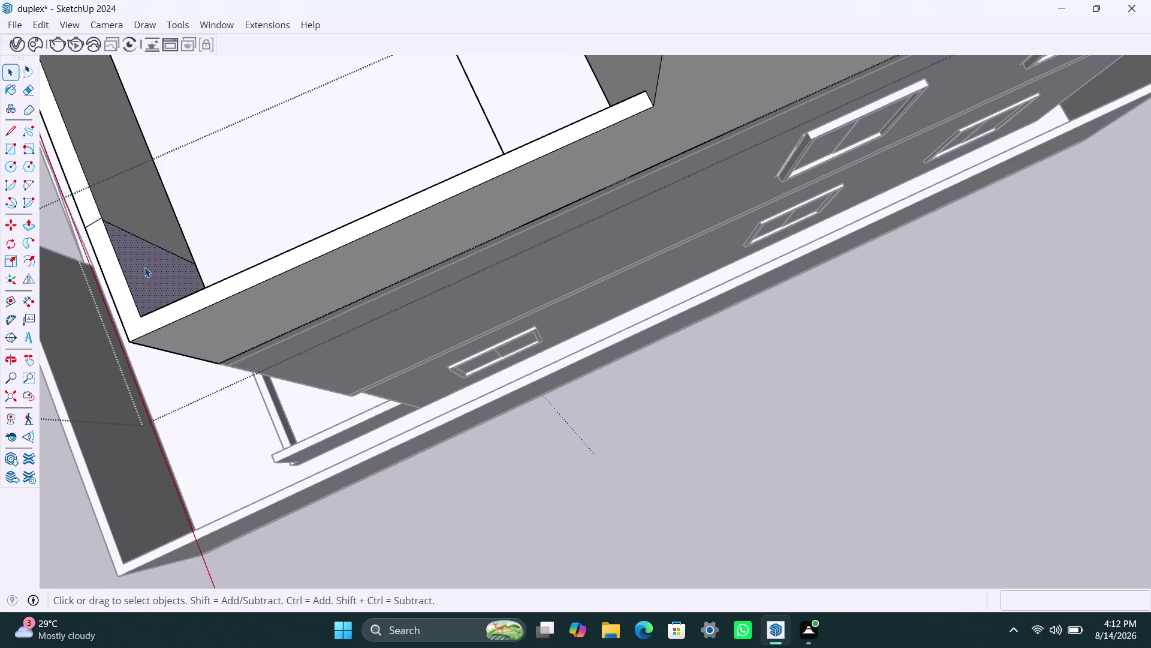
scroll(down, 3)
scroll(down, 3)
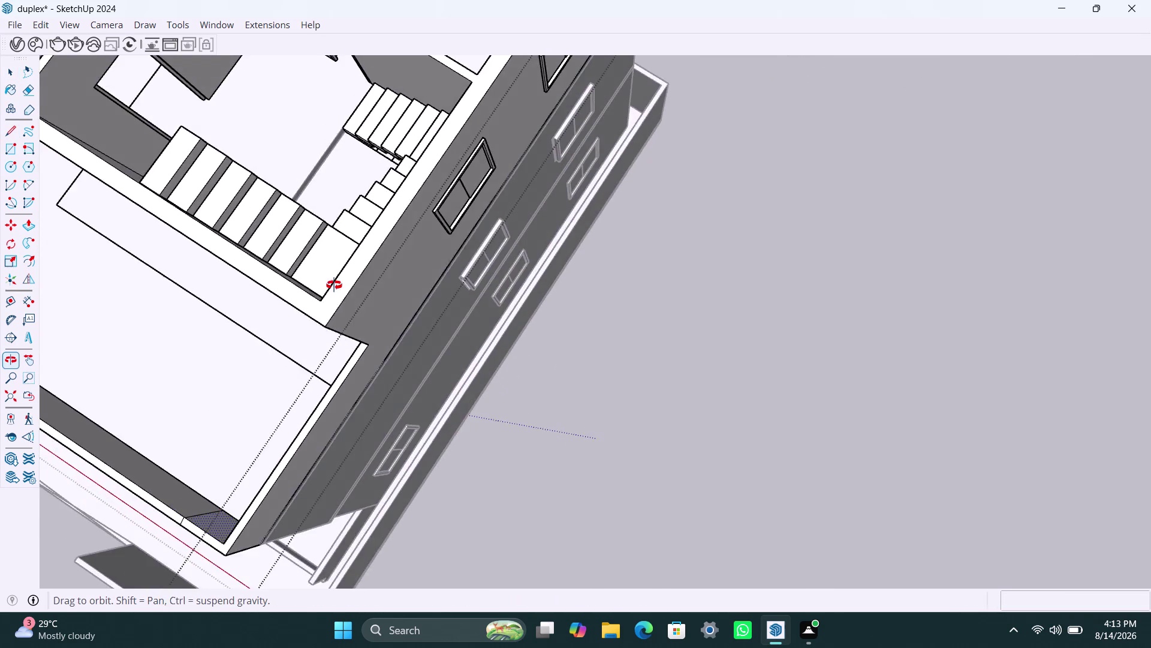
scroll(down, 3)
scroll(down, 3)
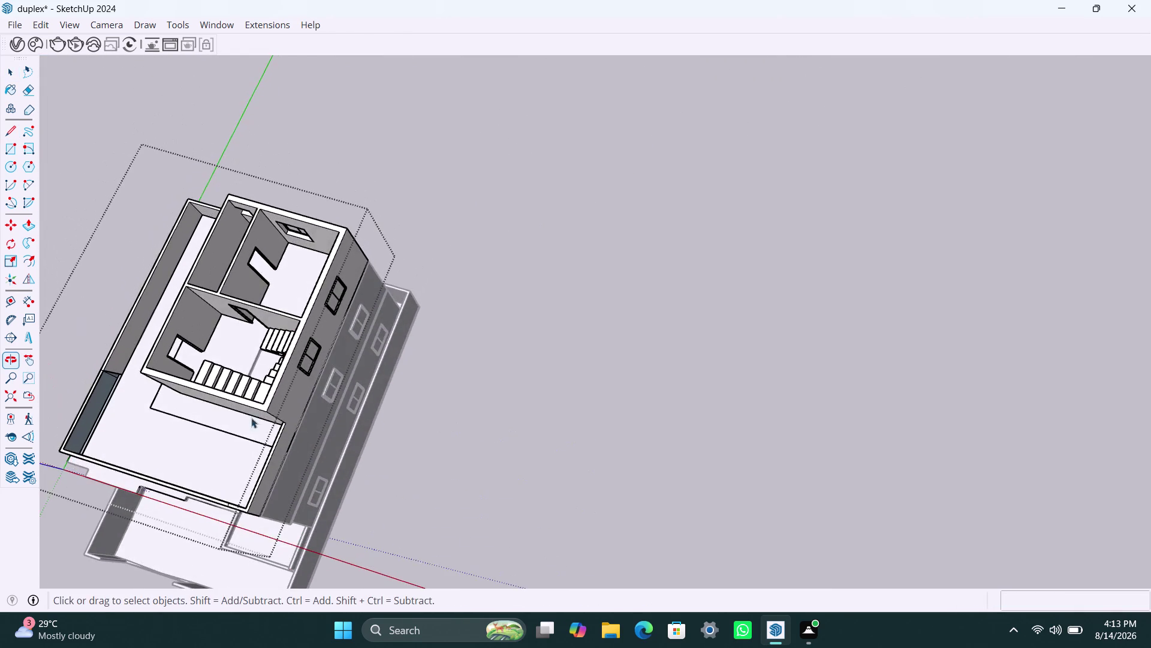
scroll(down, 3)
middle_drag(177, 455, 247, 361)
scroll(down, 3)
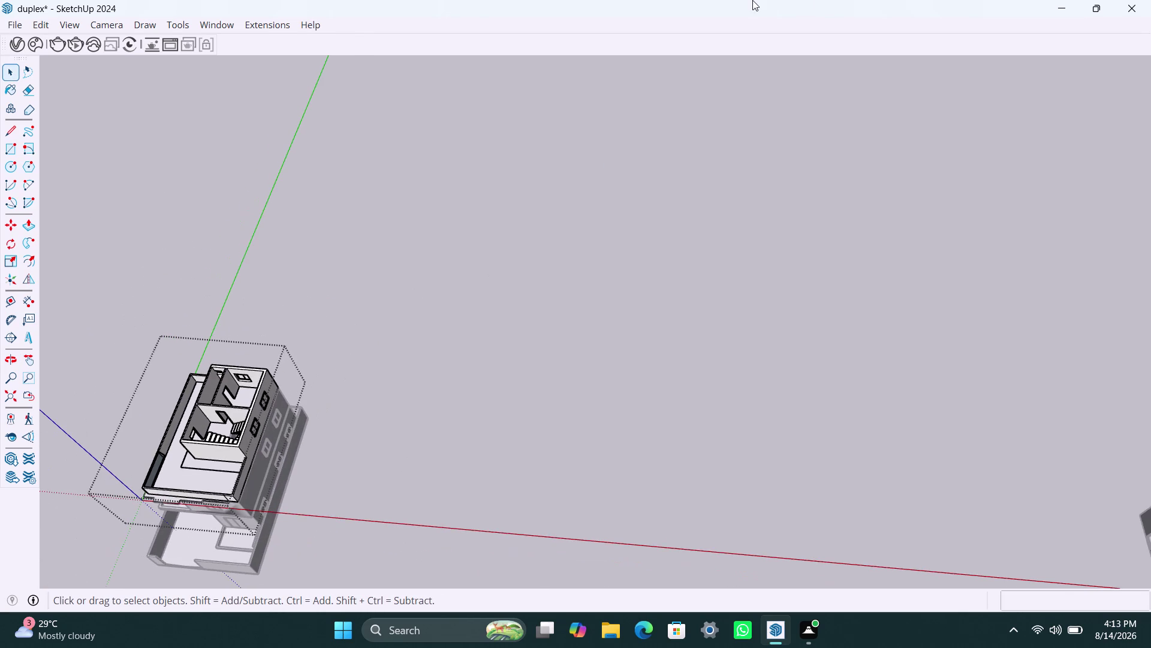
scroll(up, 3)
scroll(up, 3)
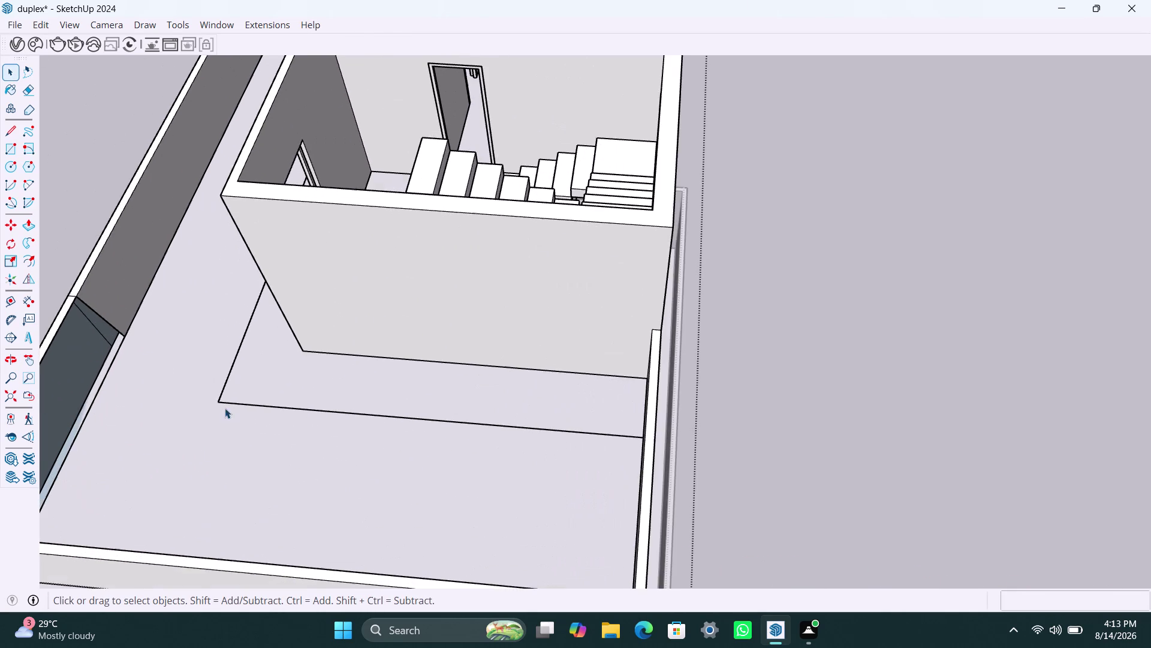
middle_drag(335, 376, 281, 314)
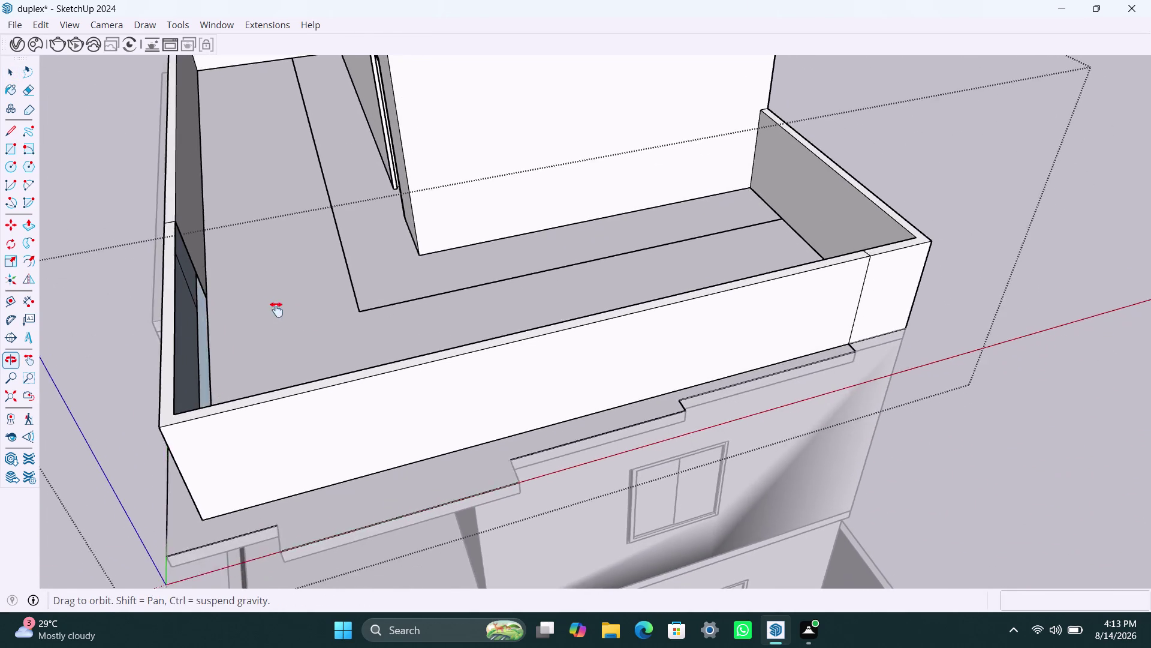
middle_drag(281, 314, 272, 307)
scroll(up, 3)
scroll(up, 3)
key(l)
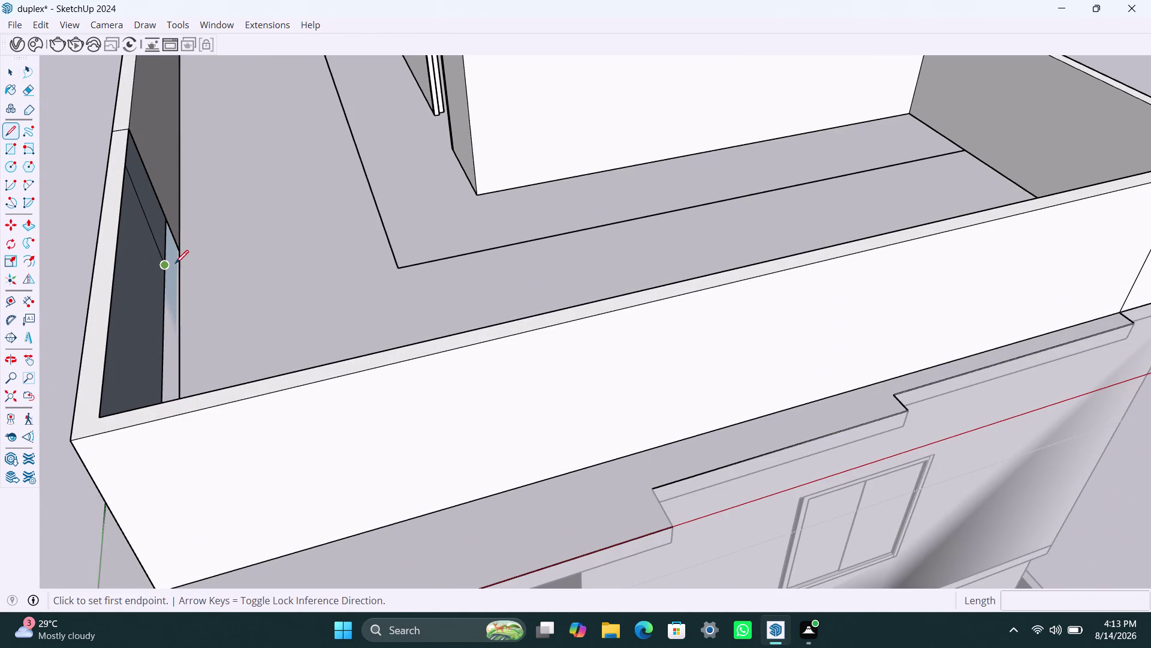
click(168, 263)
click(184, 252)
key(space)
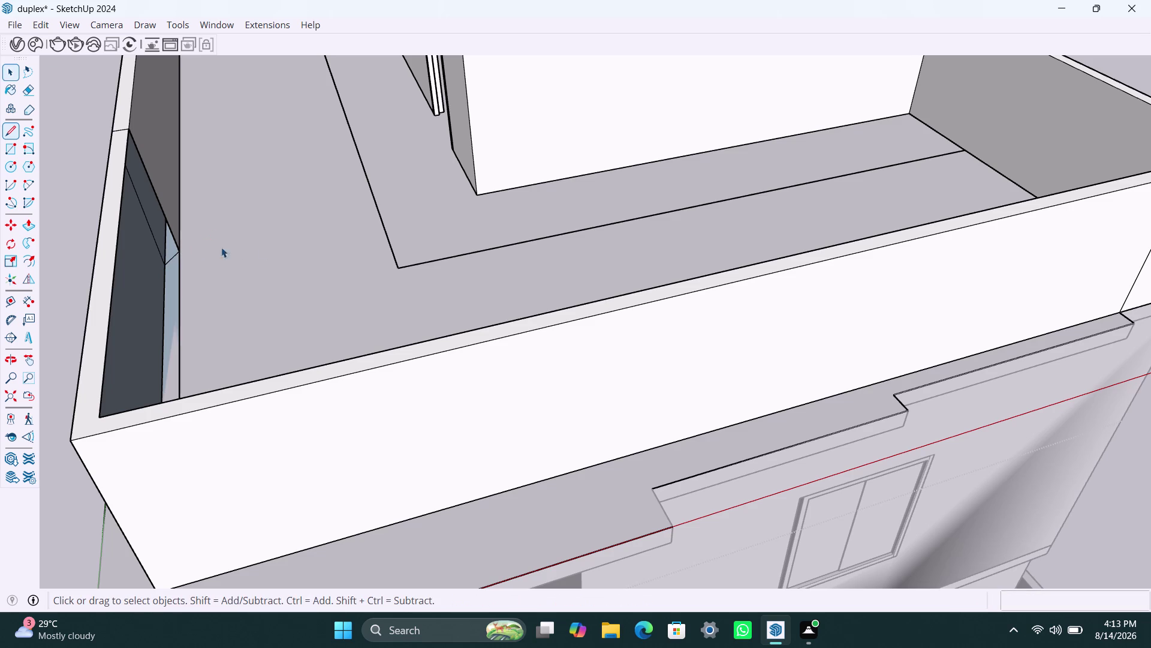
scroll(down, 3)
click(355, 279)
click(358, 298)
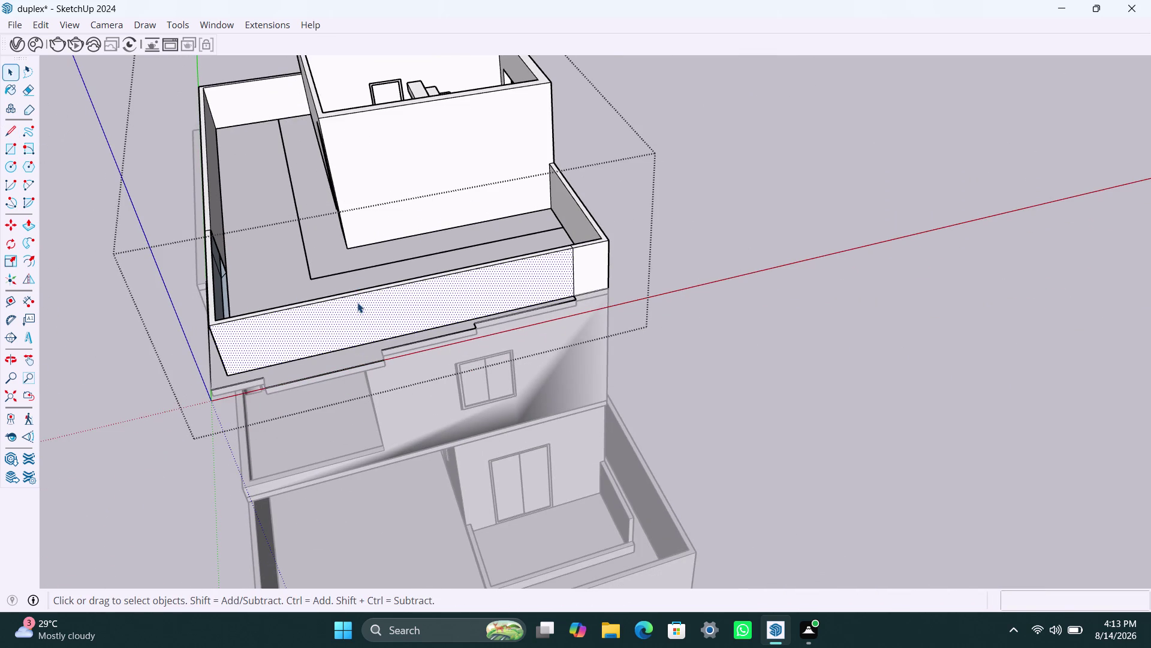
triple_click(356, 302)
triple_click(356, 302)
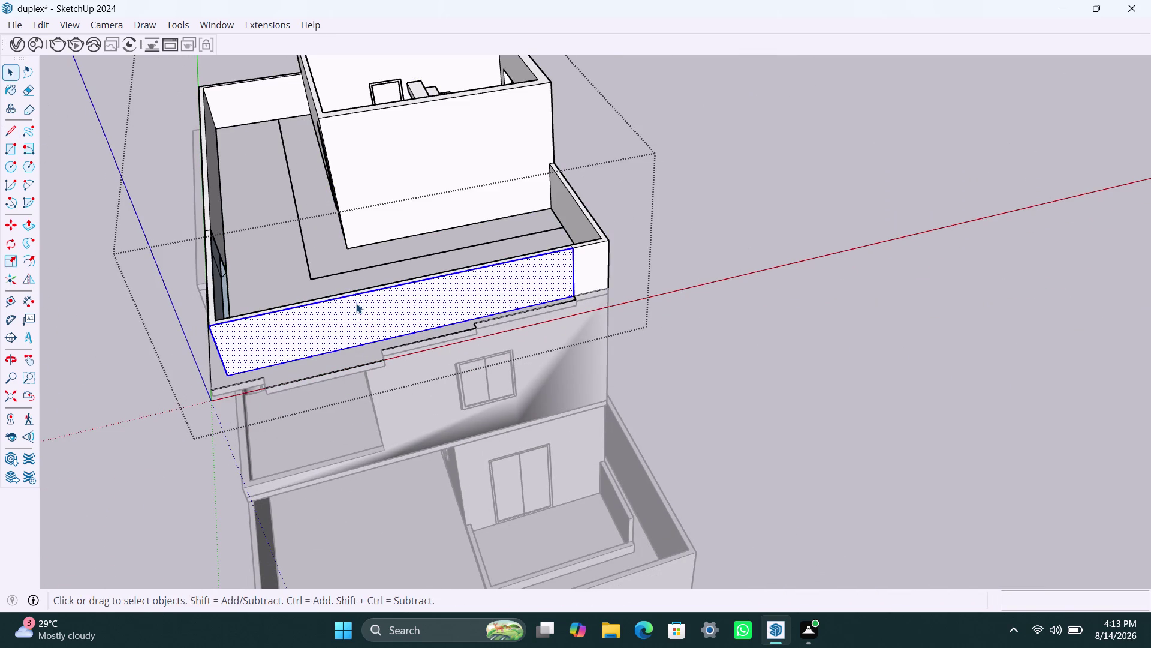
triple_click(357, 303)
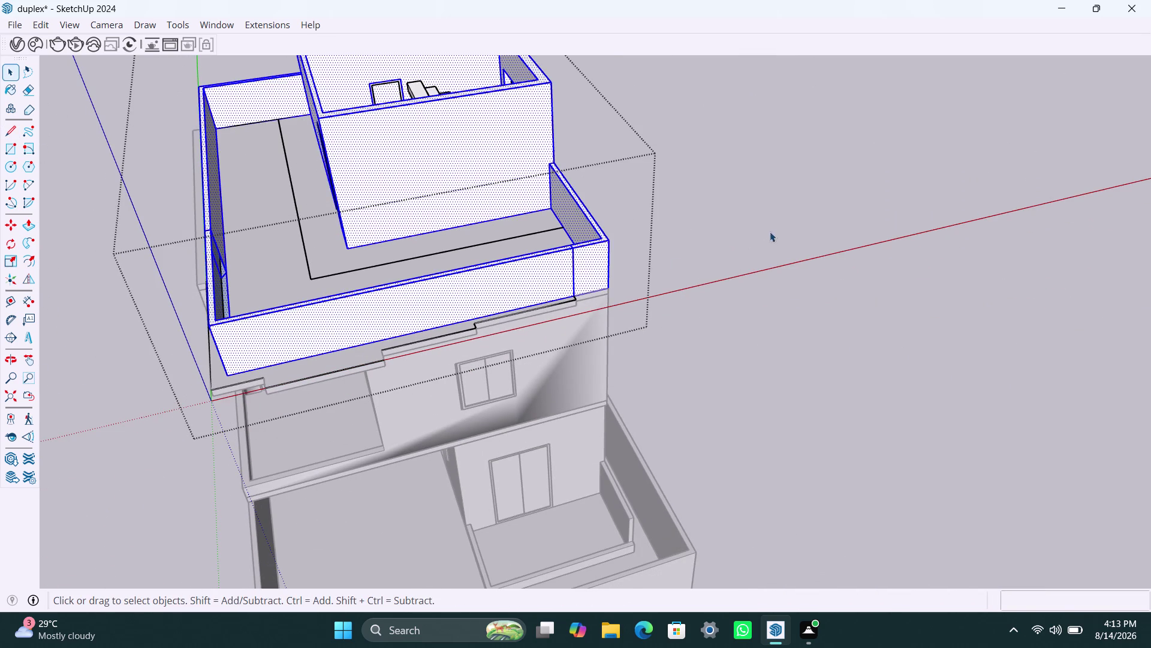
click(773, 230)
click(593, 262)
double_click(592, 263)
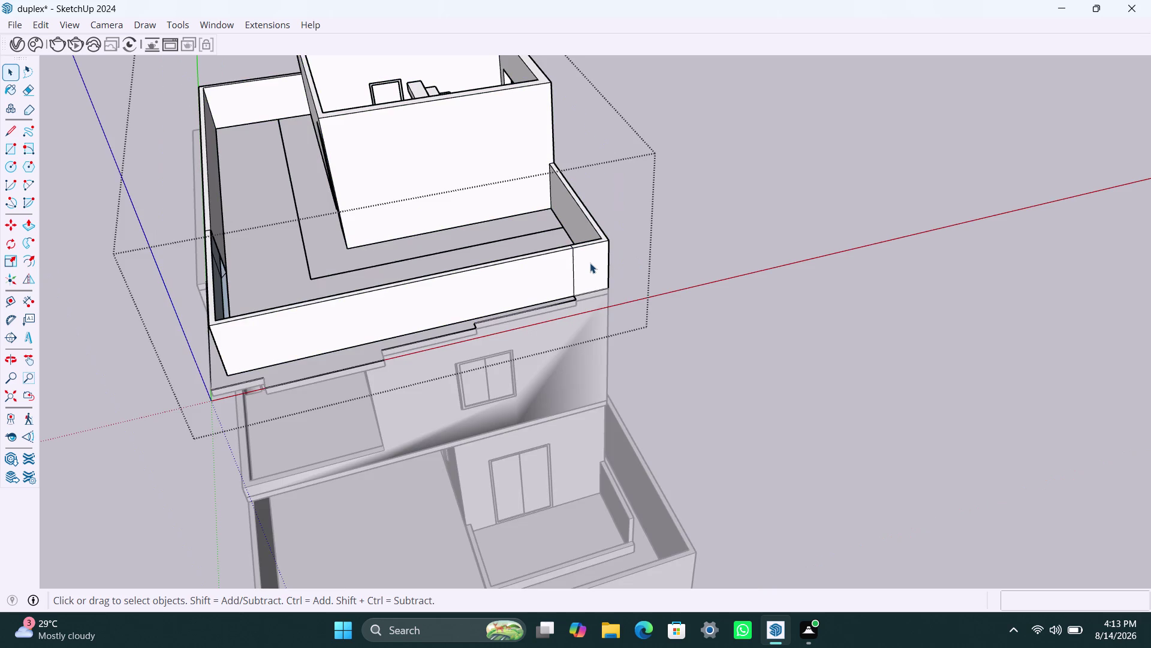
click(590, 263)
double_click(590, 263)
click(590, 263)
click(590, 263)
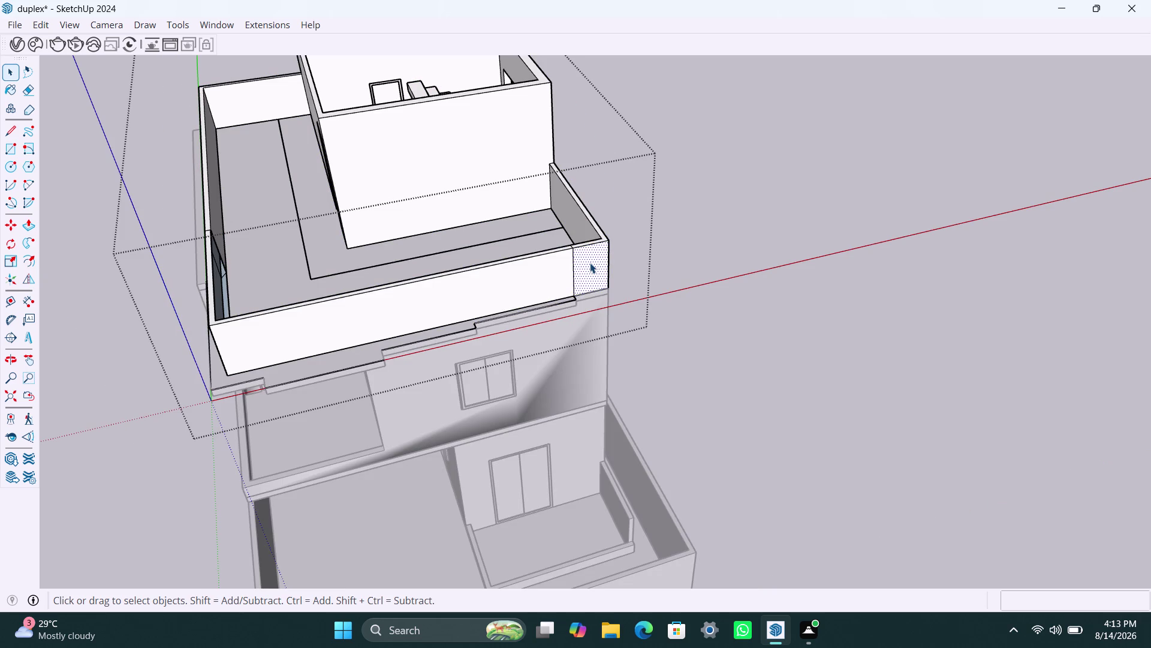
double_click(590, 263)
triple_click(589, 261)
triple_click(589, 261)
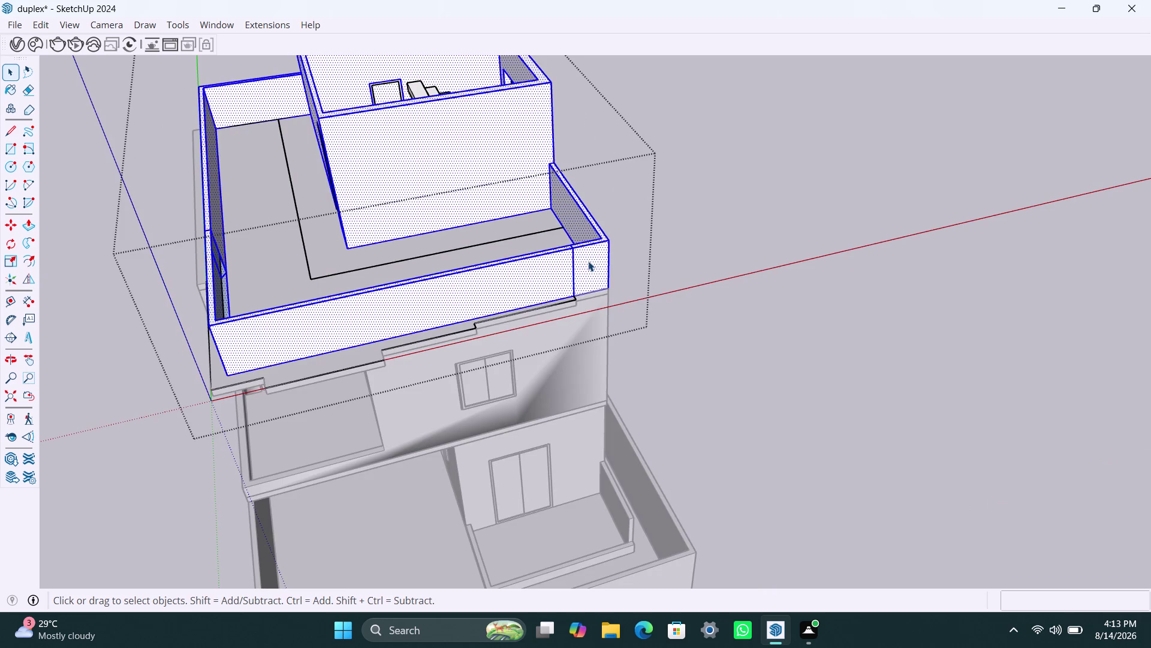
triple_click(588, 261)
triple_click(588, 261)
triple_click(588, 261)
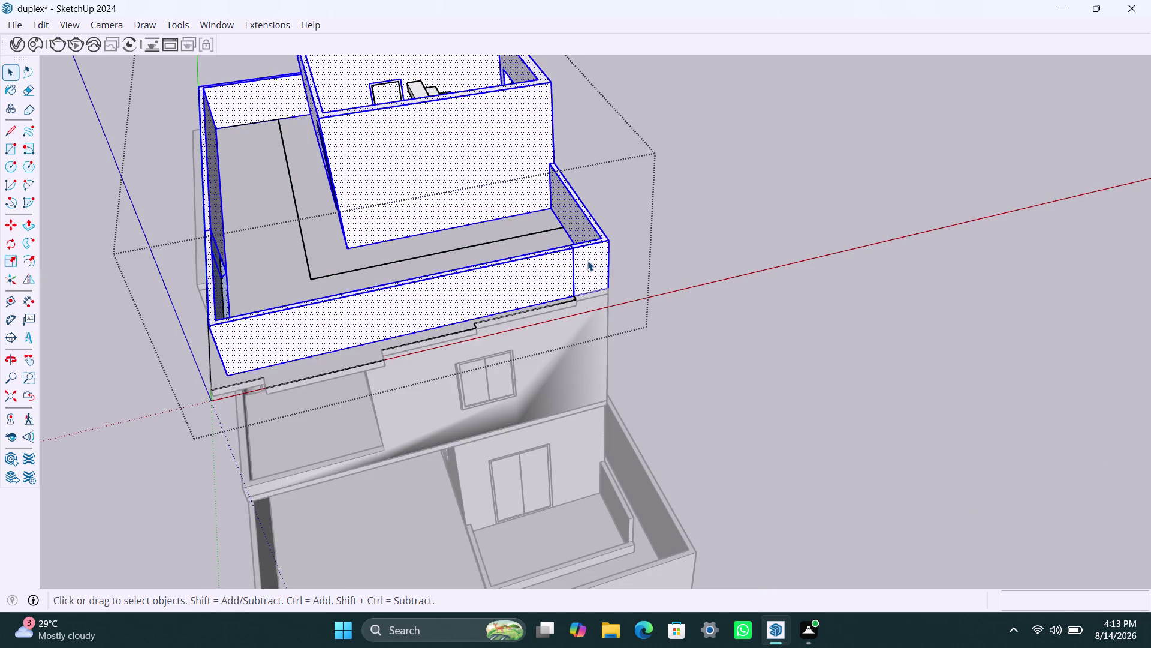
triple_click(588, 260)
double_click(587, 260)
triple_click(587, 259)
double_click(585, 257)
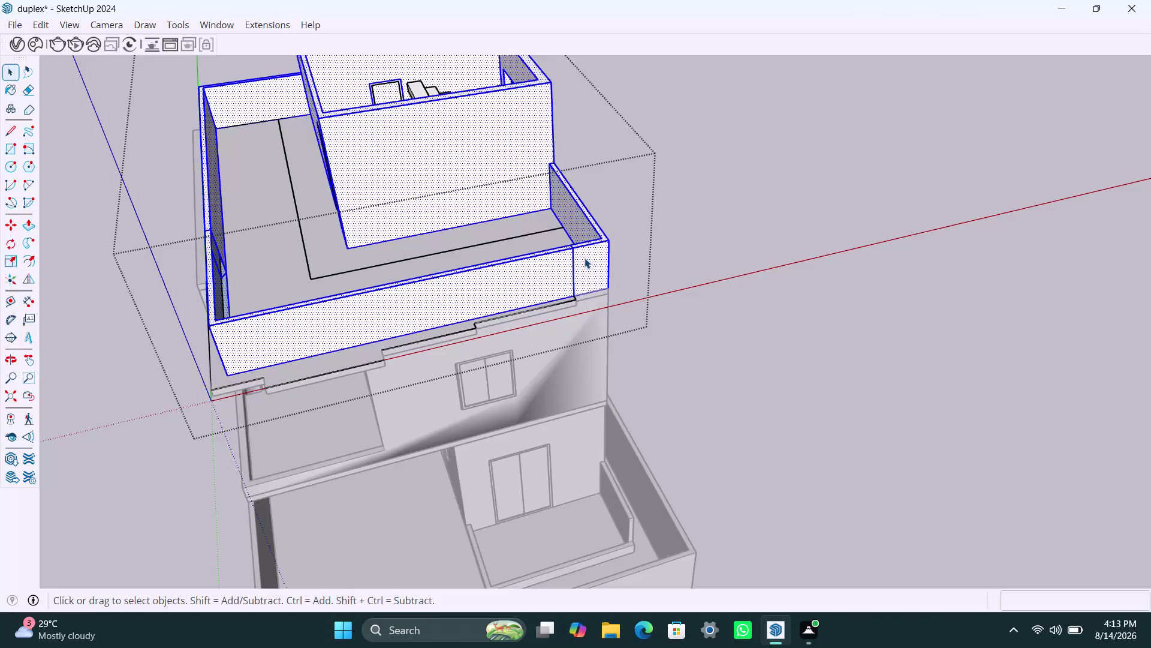
middle_drag(420, 221, 404, 364)
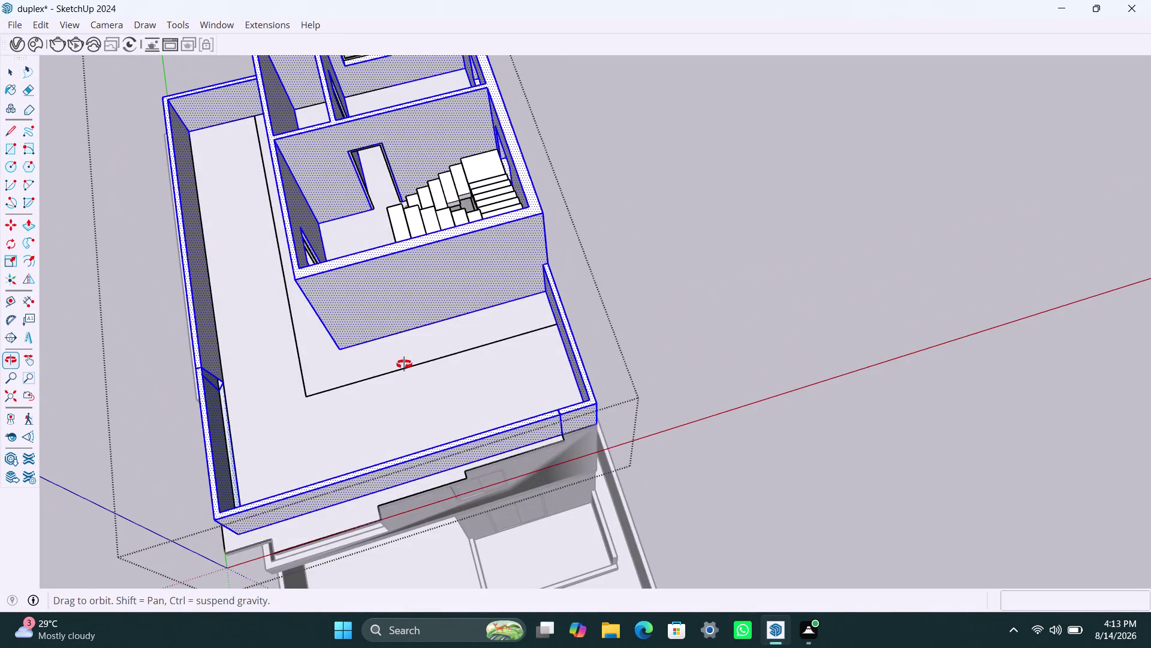
middle_drag(405, 364, 398, 155)
click(342, 218)
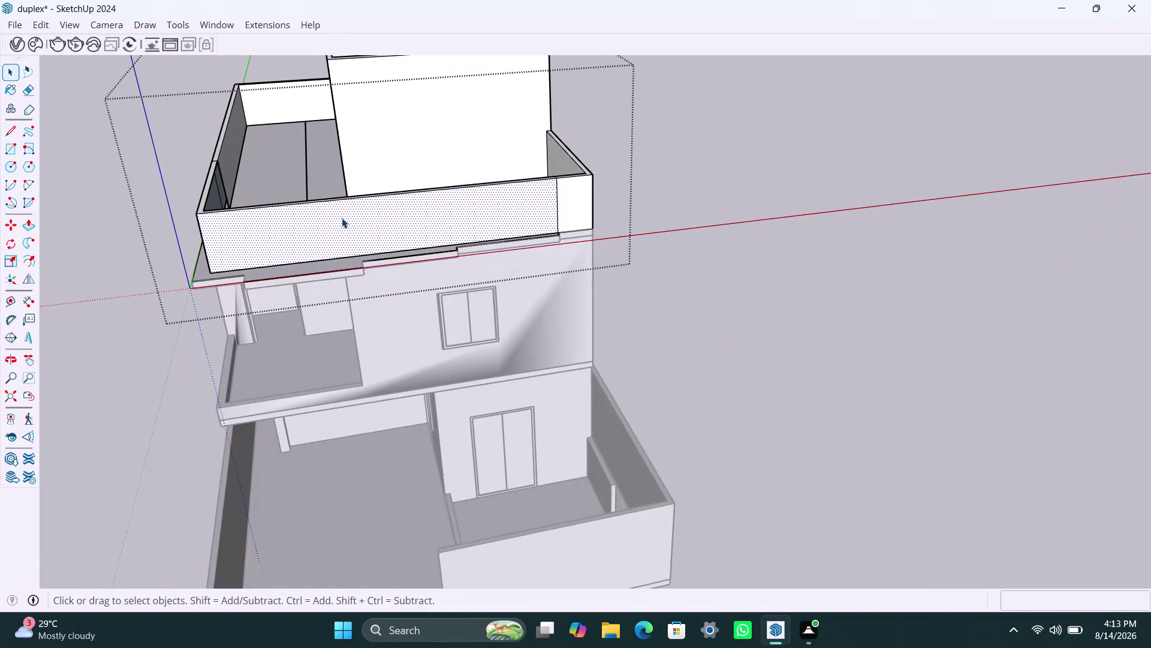
click(574, 206)
click(748, 194)
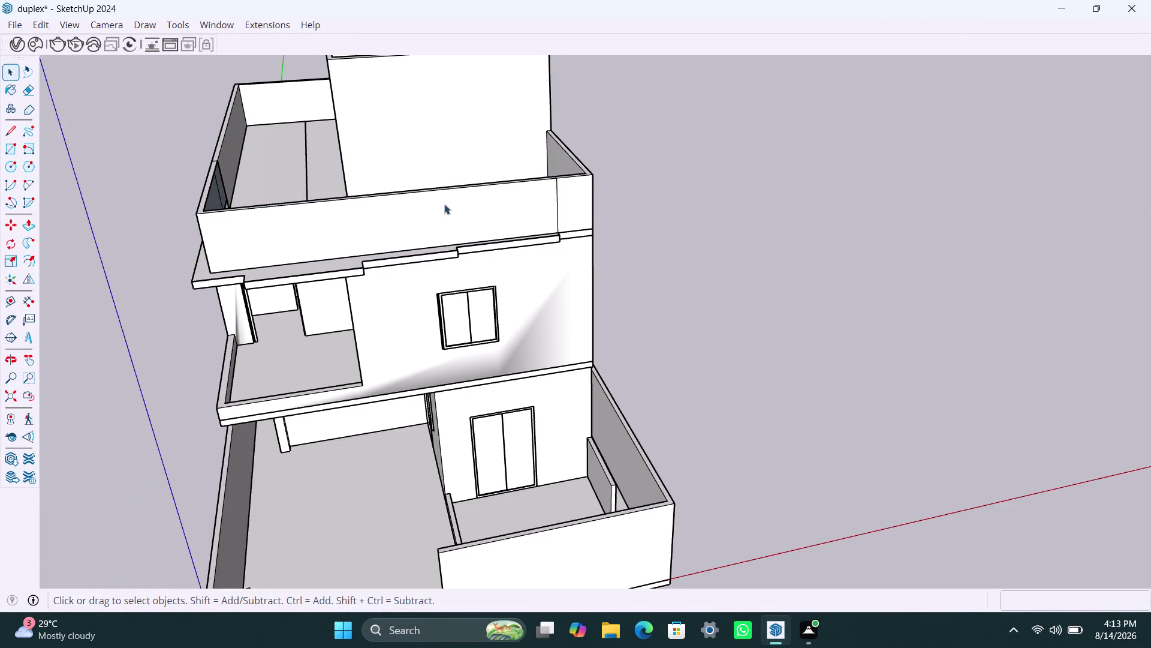
scroll(up, 3)
middle_drag(288, 244, 589, 226)
Open the parapet group with Edit Group from its context menu.
click(429, 204)
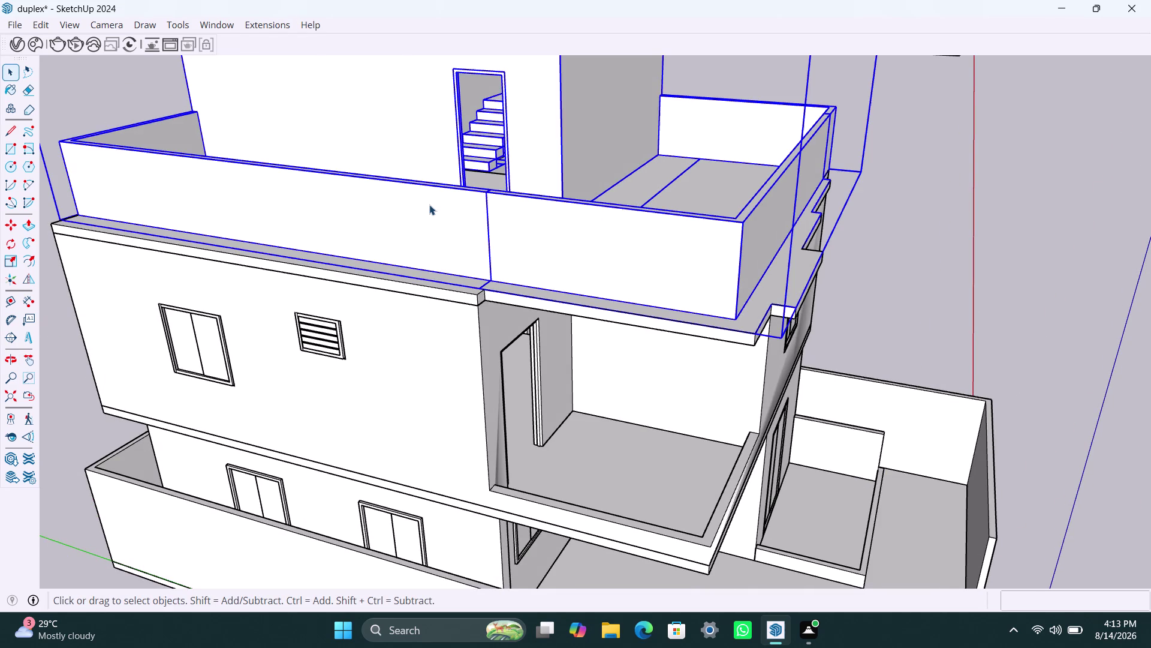
click(429, 204)
right_click(428, 204)
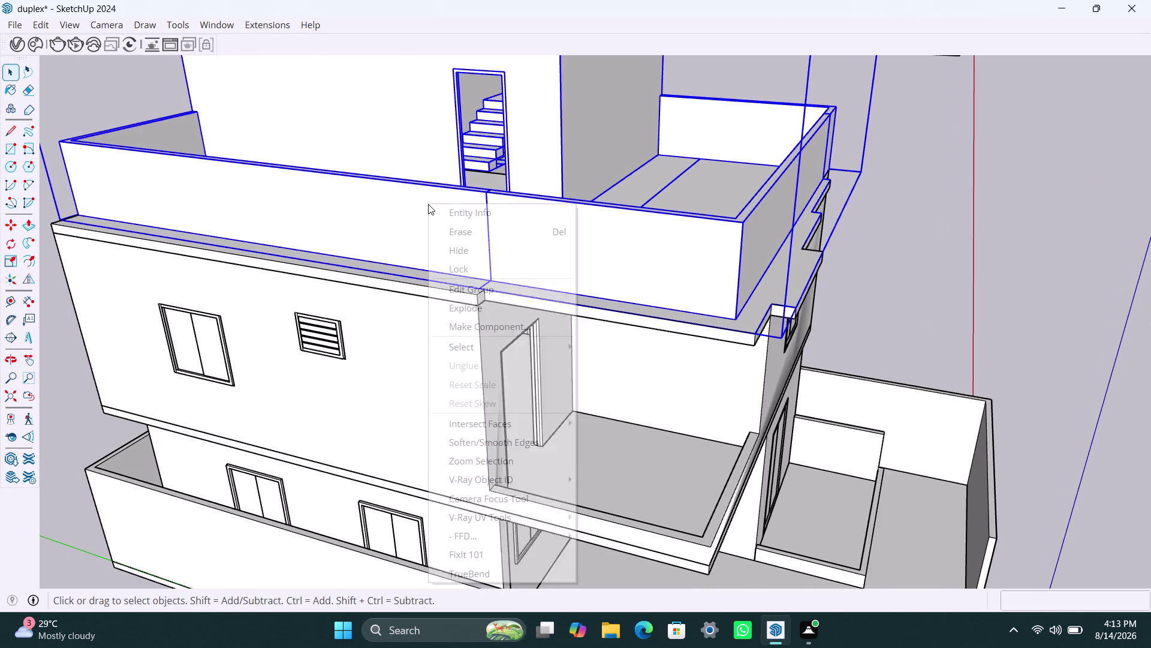
click(461, 309)
Select parapet faces inside the group, expanding to all connected faces.
click(440, 229)
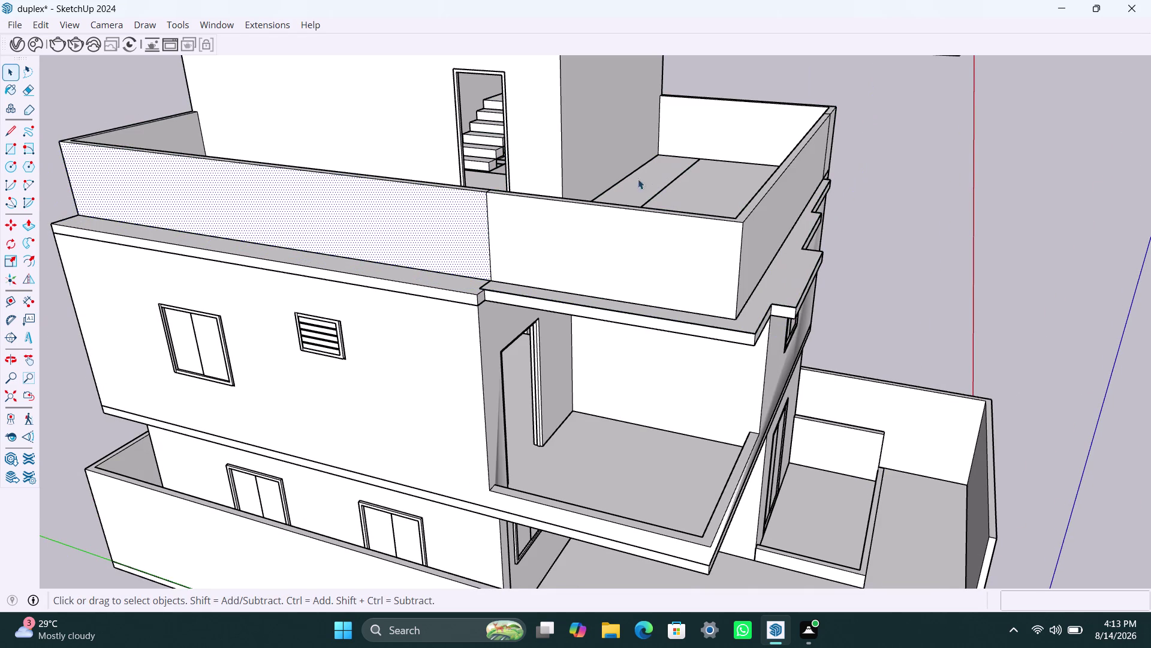
click(648, 233)
double_click(649, 232)
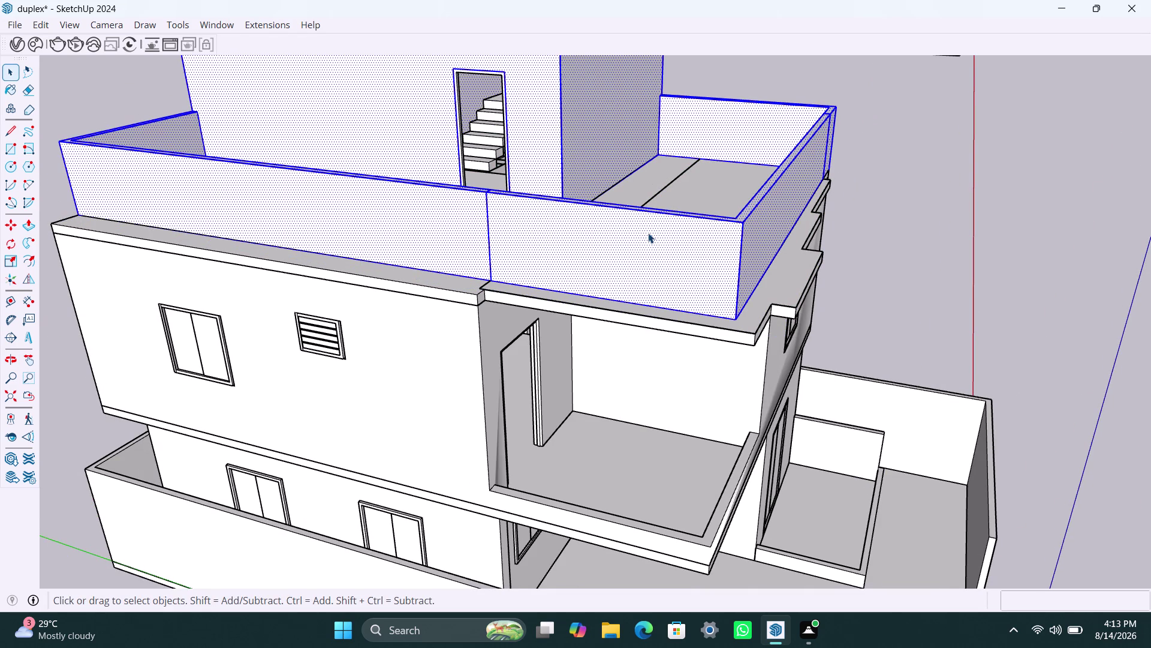
double_click(648, 233)
double_click(649, 232)
Bring up the ledge band's context menu, dismiss it, then select a wall face below.
scroll(down, 3)
middle_drag(646, 210, 534, 311)
right_click(539, 306)
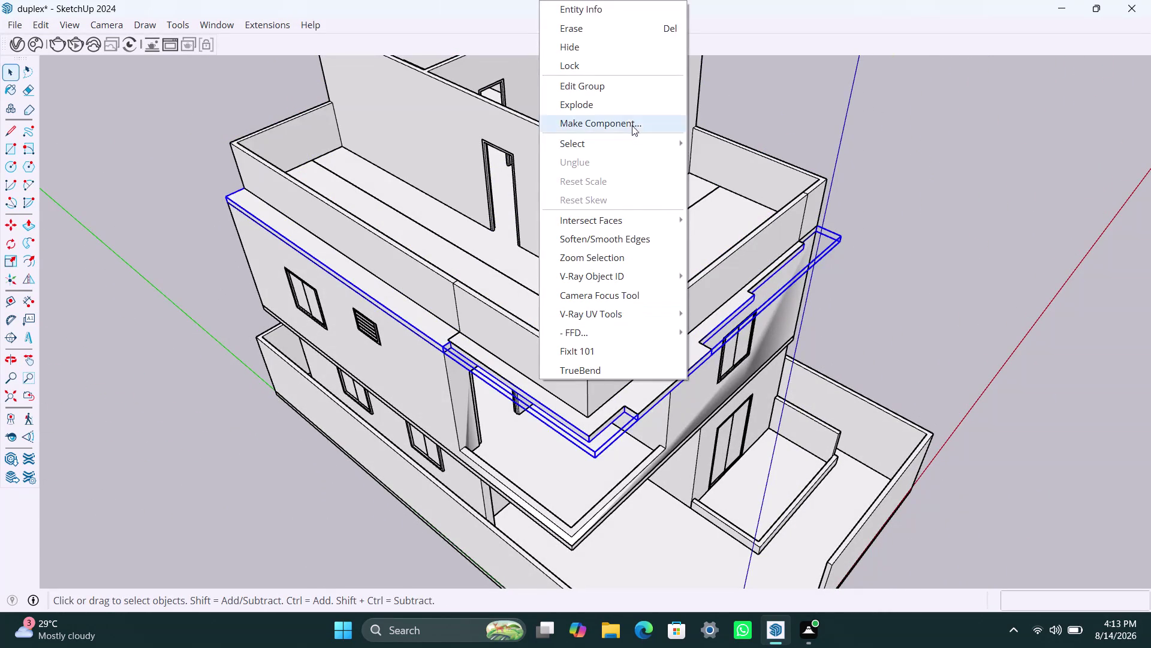
click(625, 110)
click(468, 317)
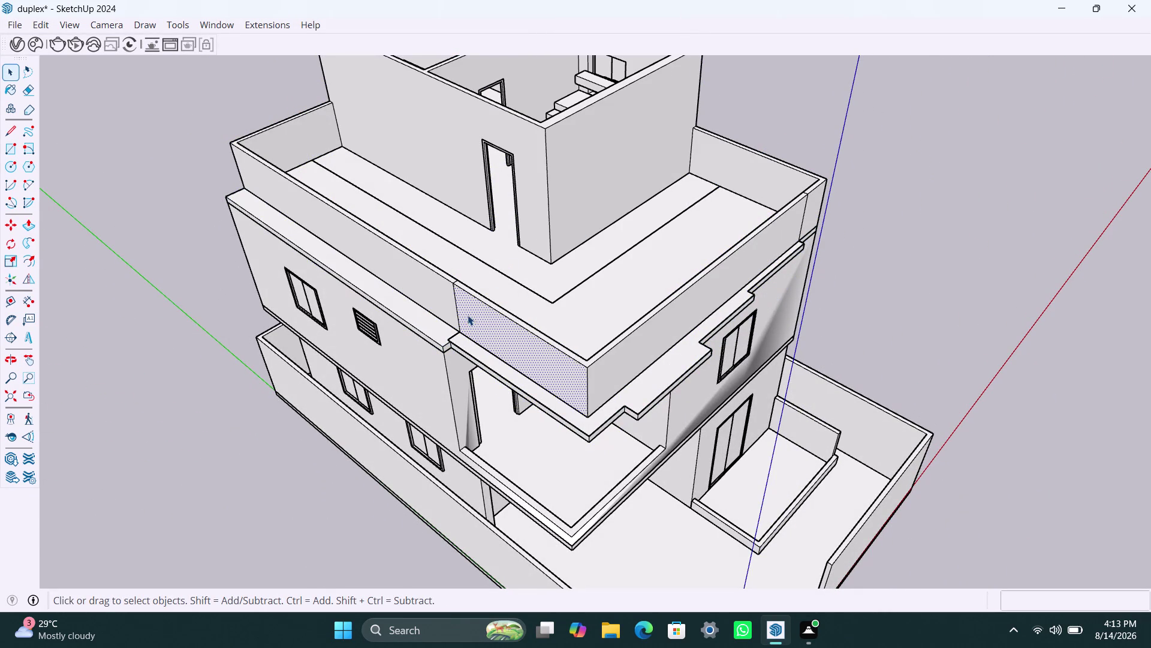
Select the parapet wall's connected band geometry and delete it with nearby edges.
triple_click(429, 288)
click(428, 288)
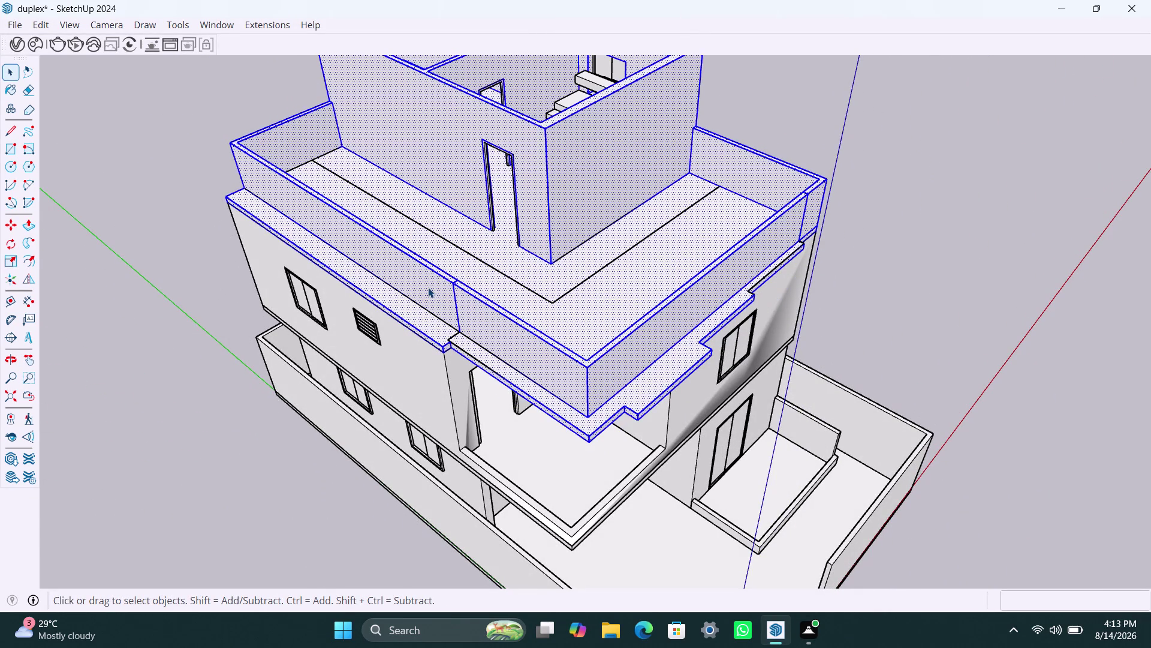
double_click(428, 287)
key(Delete)
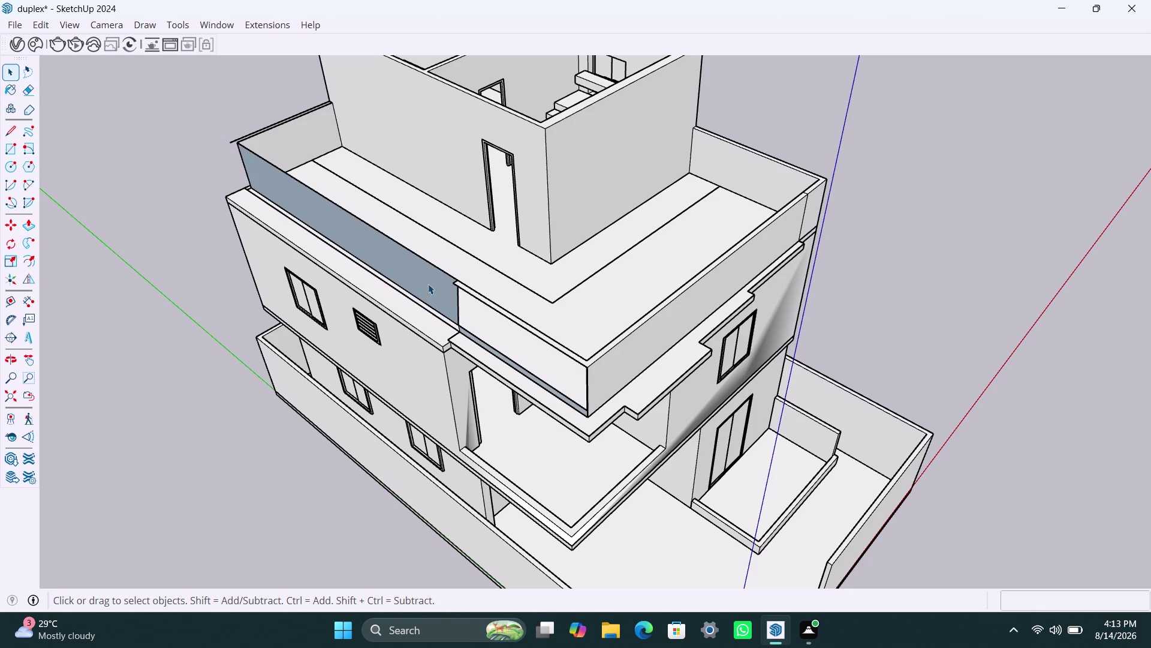
click(434, 281)
click(436, 272)
click(440, 269)
key(Delete)
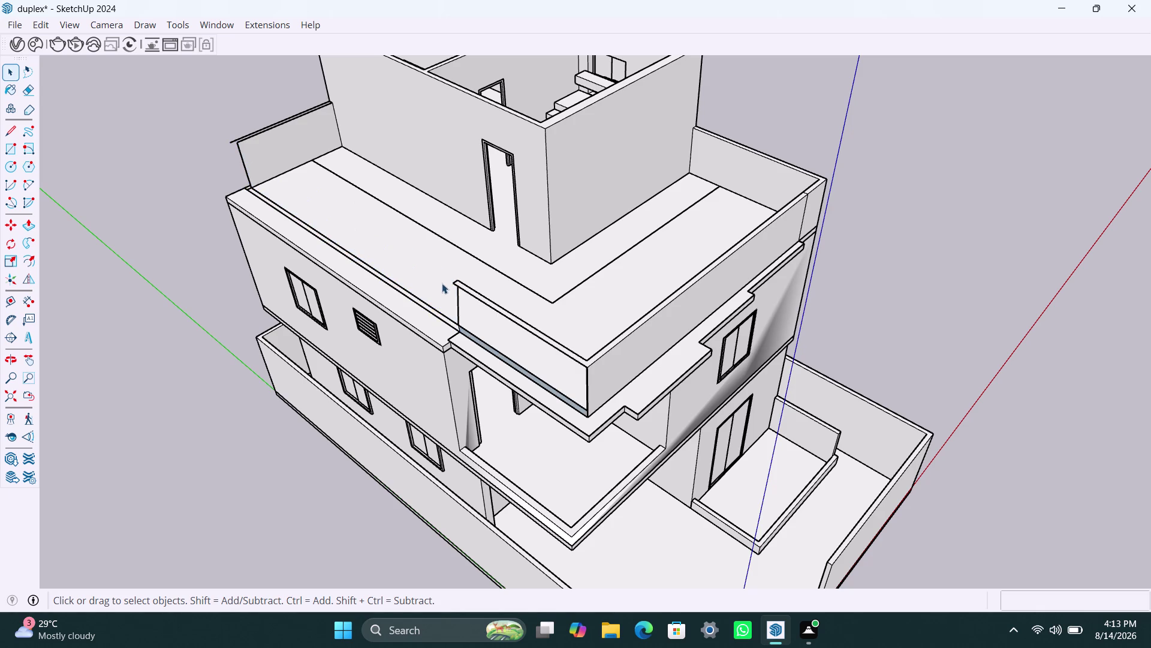
Erase the parapet wall's top face and neighbouring edges, undoing one mistaken deletion.
click(482, 300)
key(Delete)
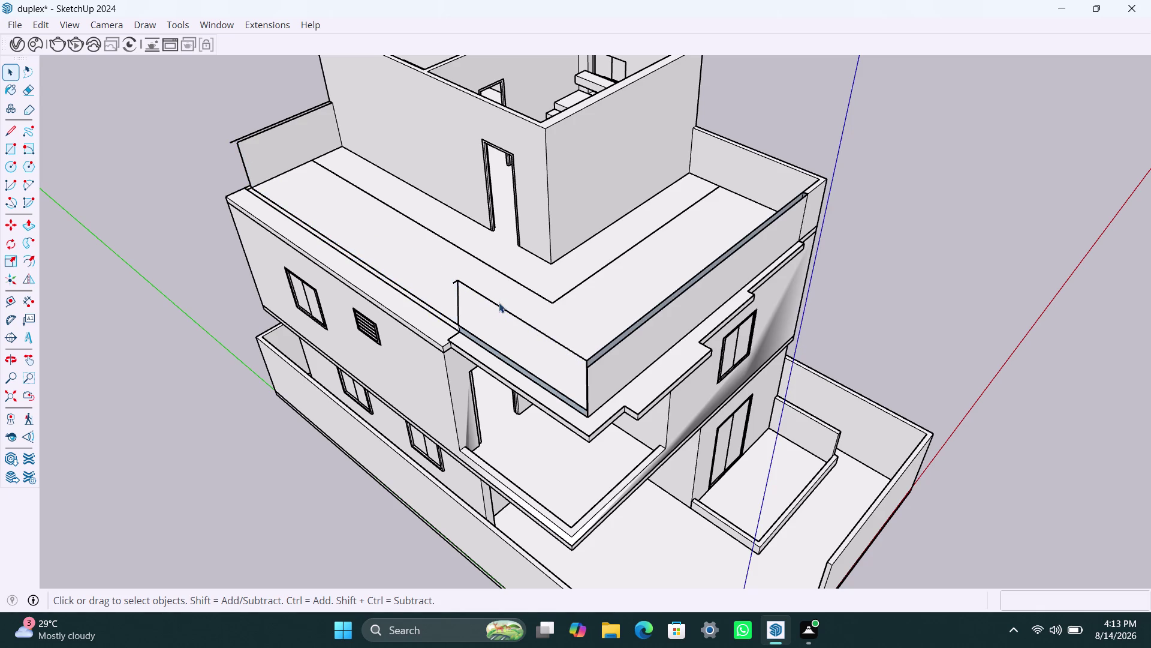
click(499, 302)
click(501, 308)
key(Delete)
click(546, 387)
key(Delete)
key(ctrl+z)
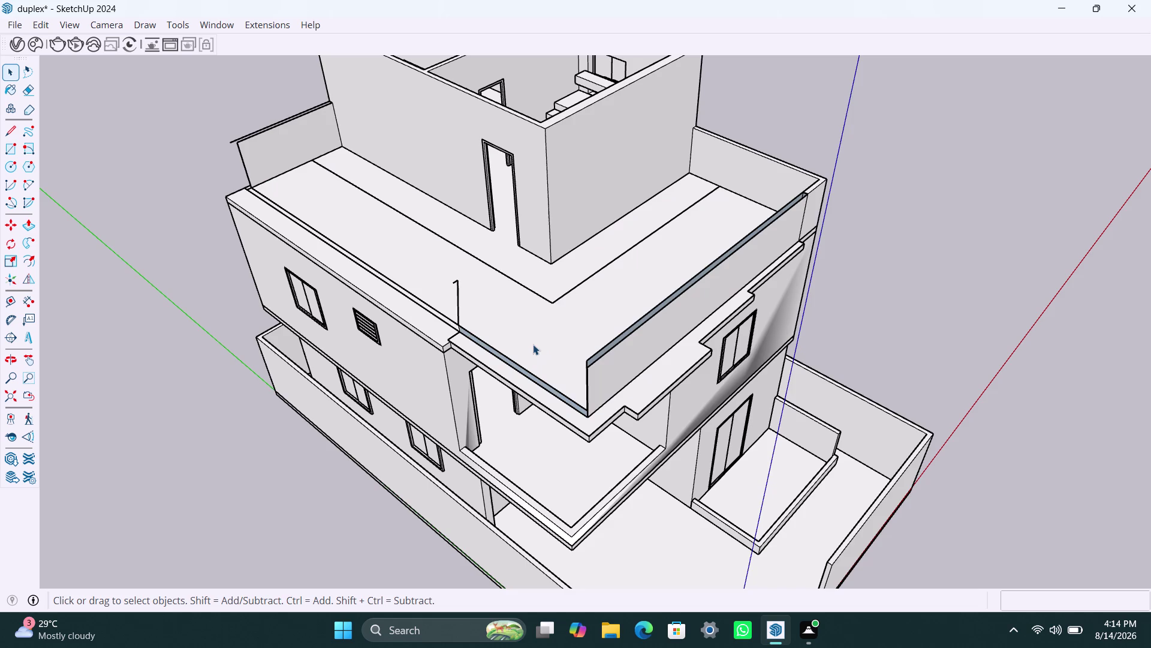
Delete more parapet geometry and try erasing the roof slab's top surface, then undo it.
scroll(up, 3)
click(453, 242)
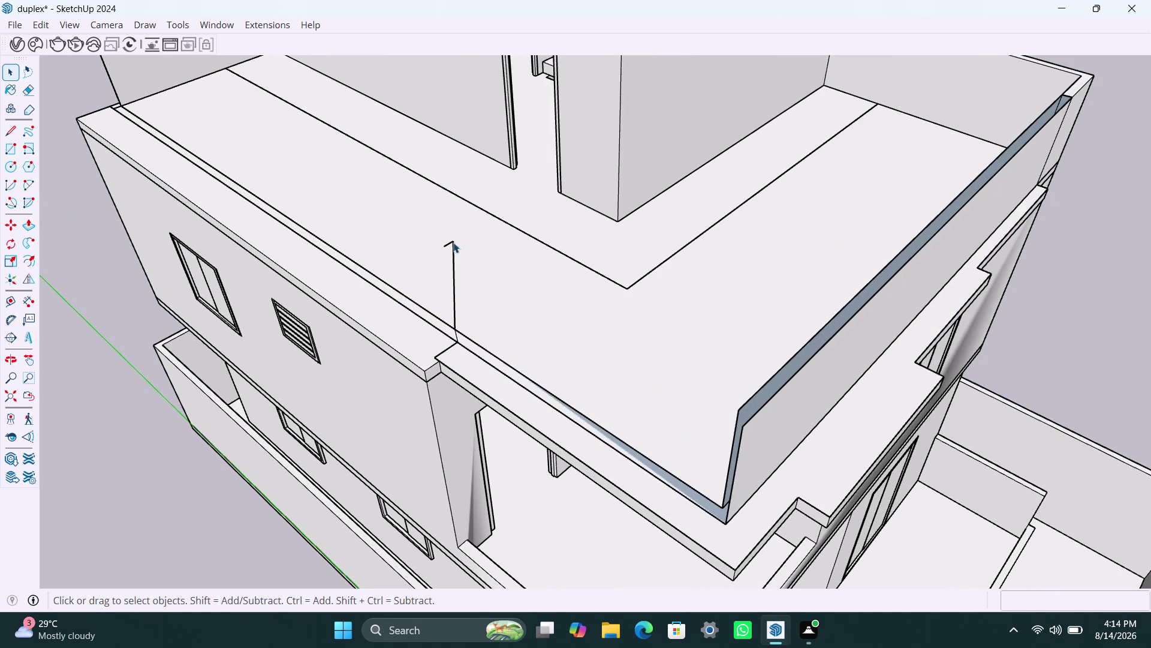
key(Delete)
click(452, 287)
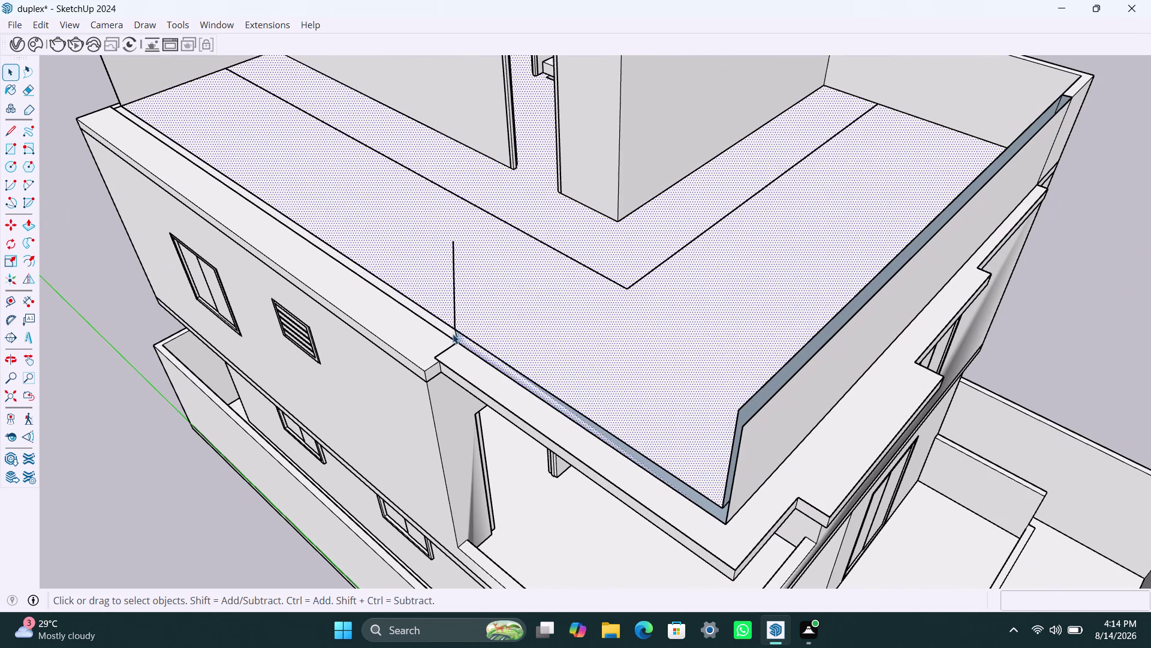
key(Delete)
click(455, 314)
key(ctrl+z)
scroll(up, 3)
key(Delete)
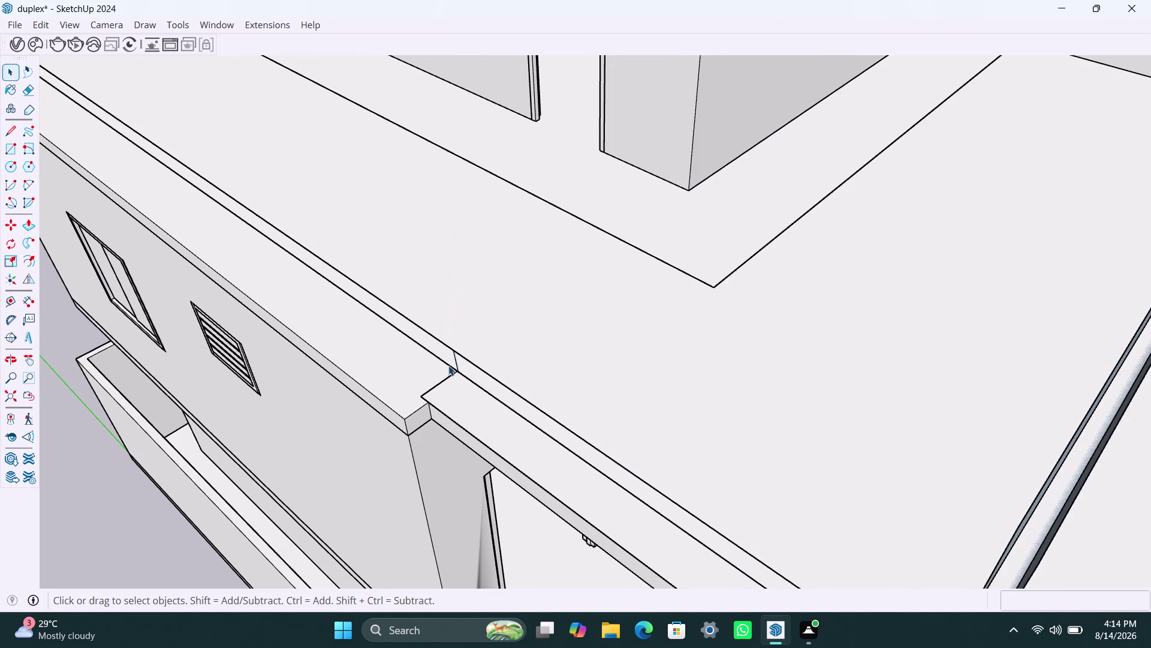
Try deleting the roof slab surface twice, undoing both deletions.
scroll(up, 3)
click(465, 356)
key(Delete)
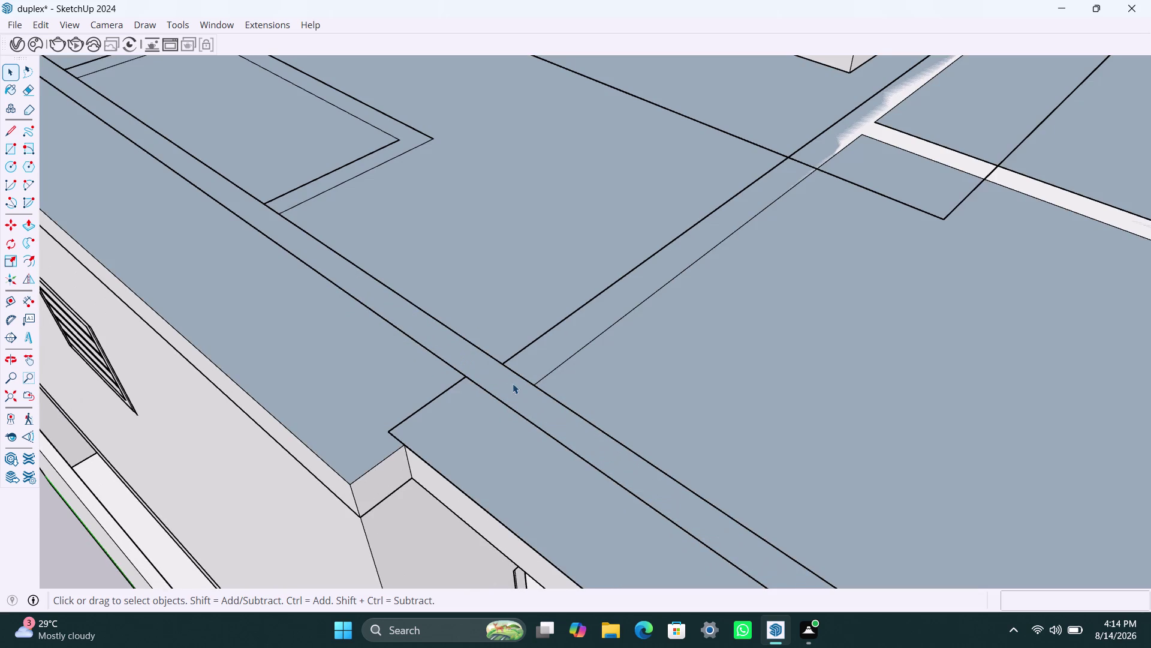
key(ctrl+z)
scroll(up, 3)
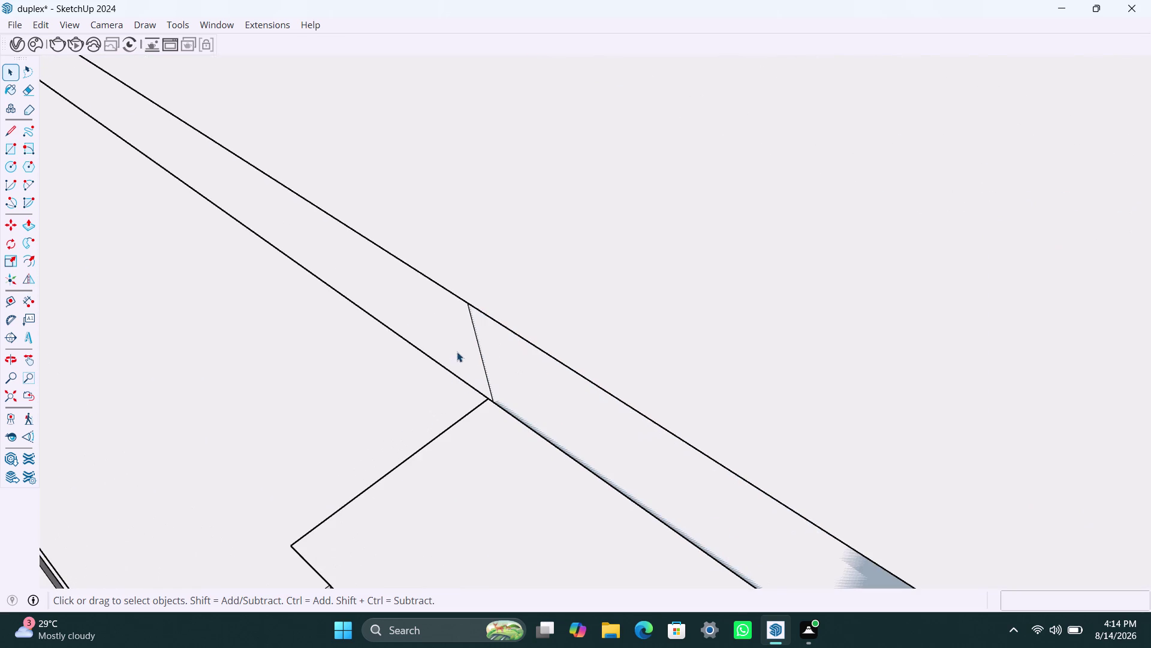
click(476, 336)
key(Delete)
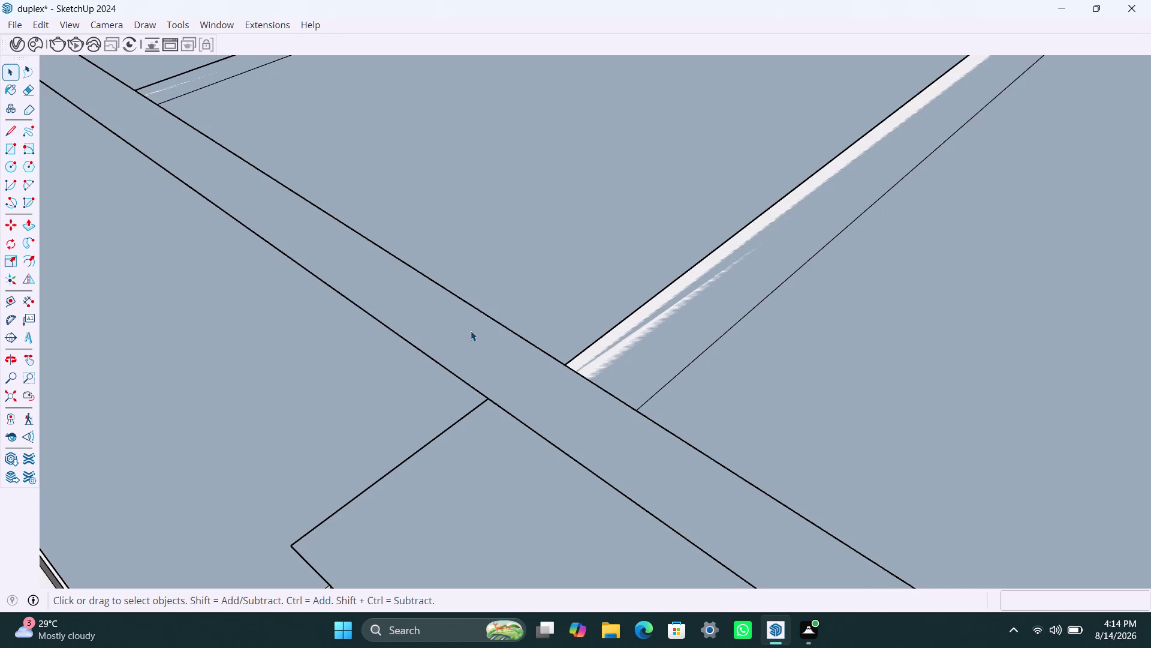
key(ctrl+z)
scroll(down, 3)
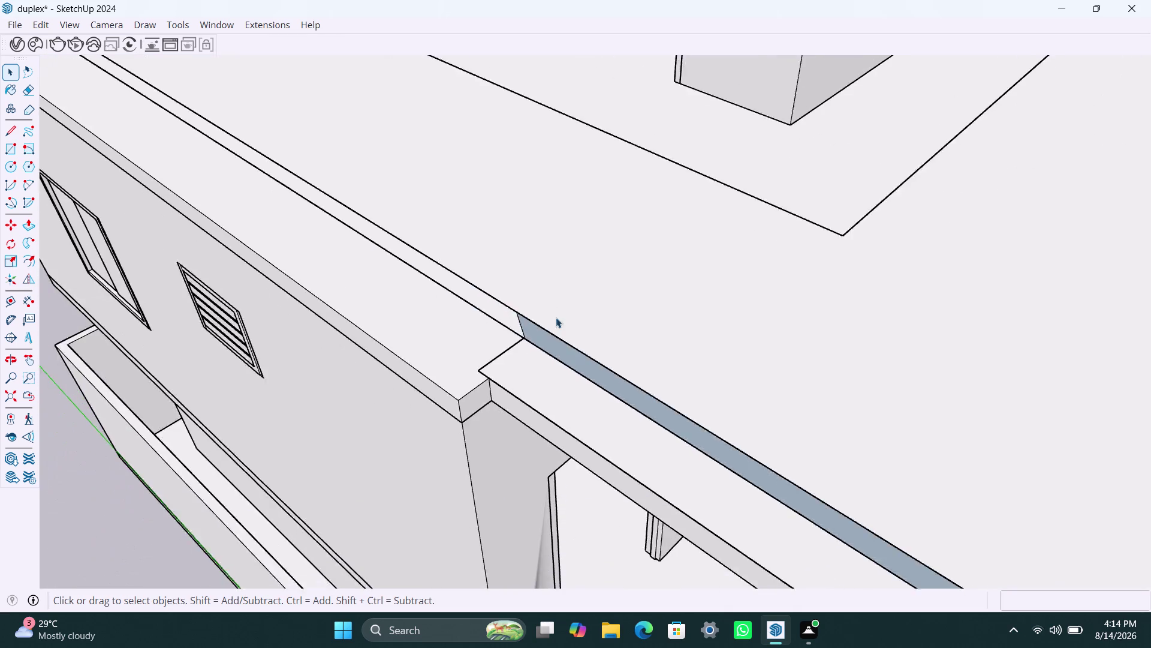
scroll(down, 3)
scroll(down, 3)
scroll(up, 3)
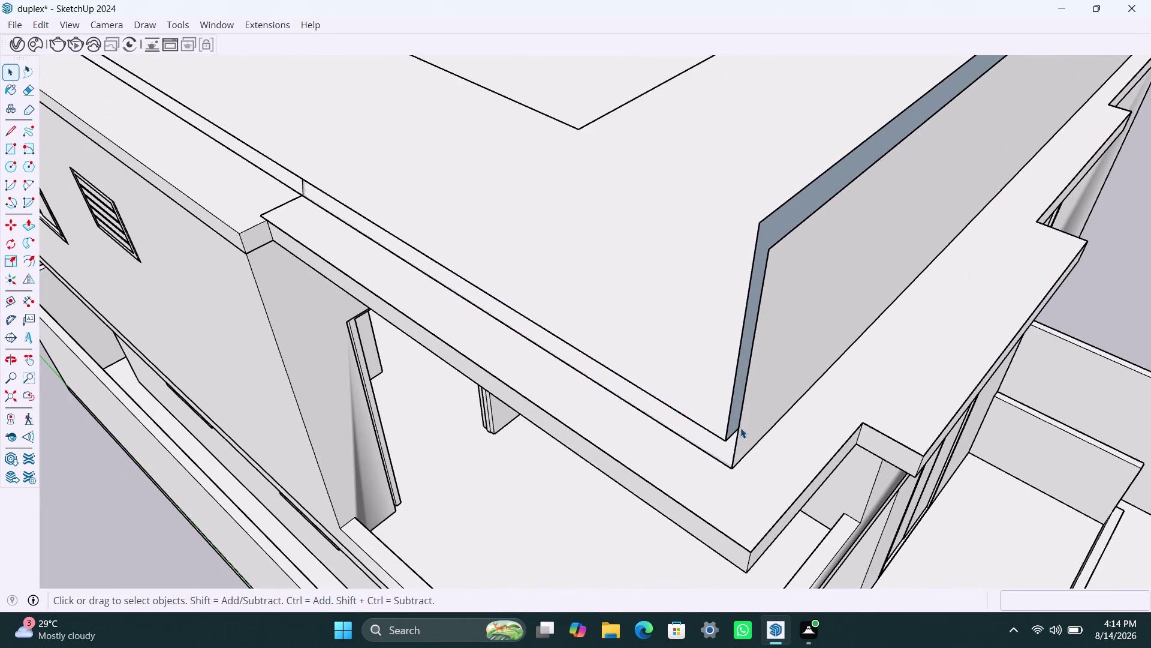
Delete the parapet wall's inner face and several adjoining edges.
click(740, 427)
click(765, 375)
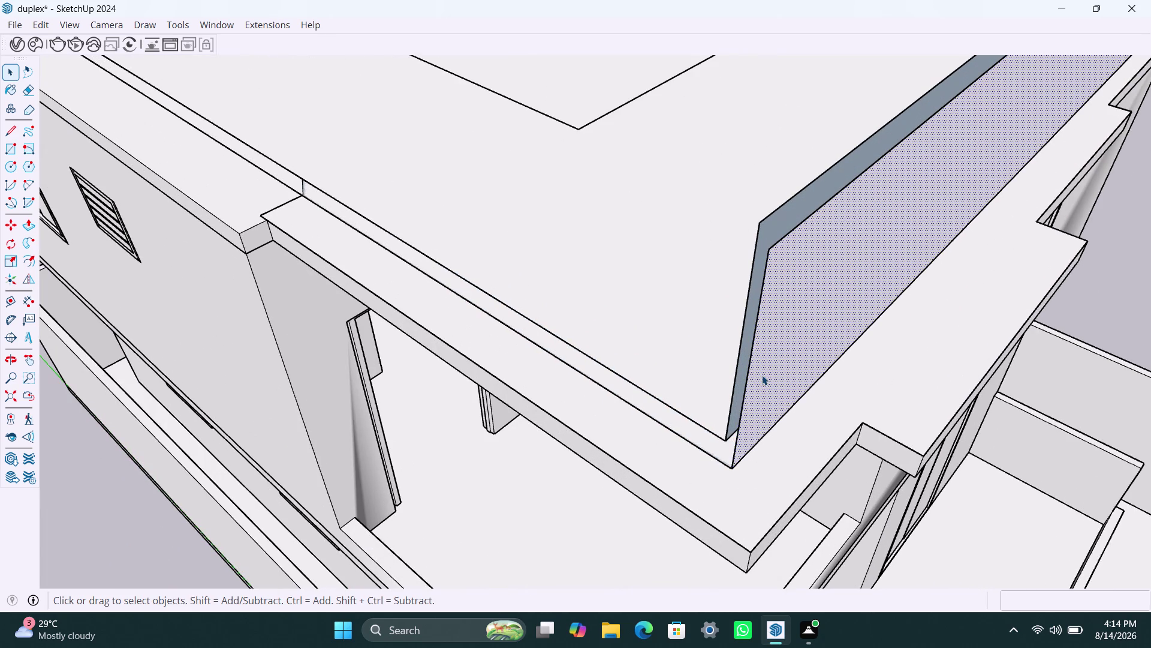
key(Delete)
click(750, 368)
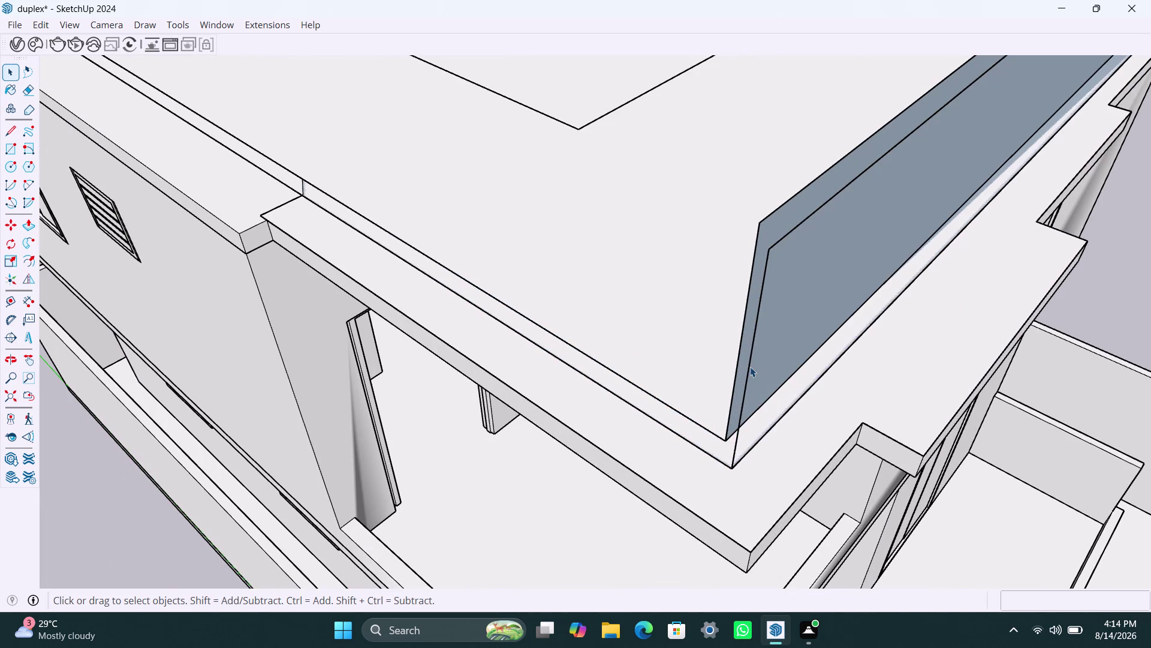
key(BackSpace)
click(738, 373)
key(BackSpace)
Erase the parapet wall's vertical end edge and its top edge.
click(748, 378)
key(BackSpace)
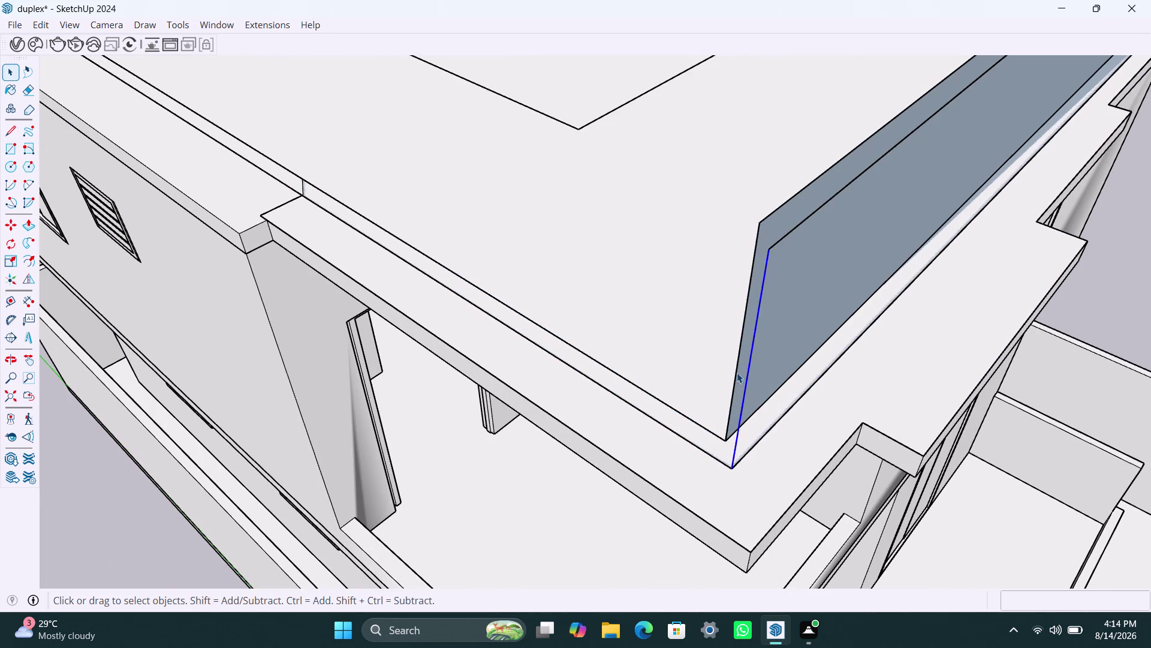
click(736, 372)
key(BackSpace)
click(748, 359)
key(Delete)
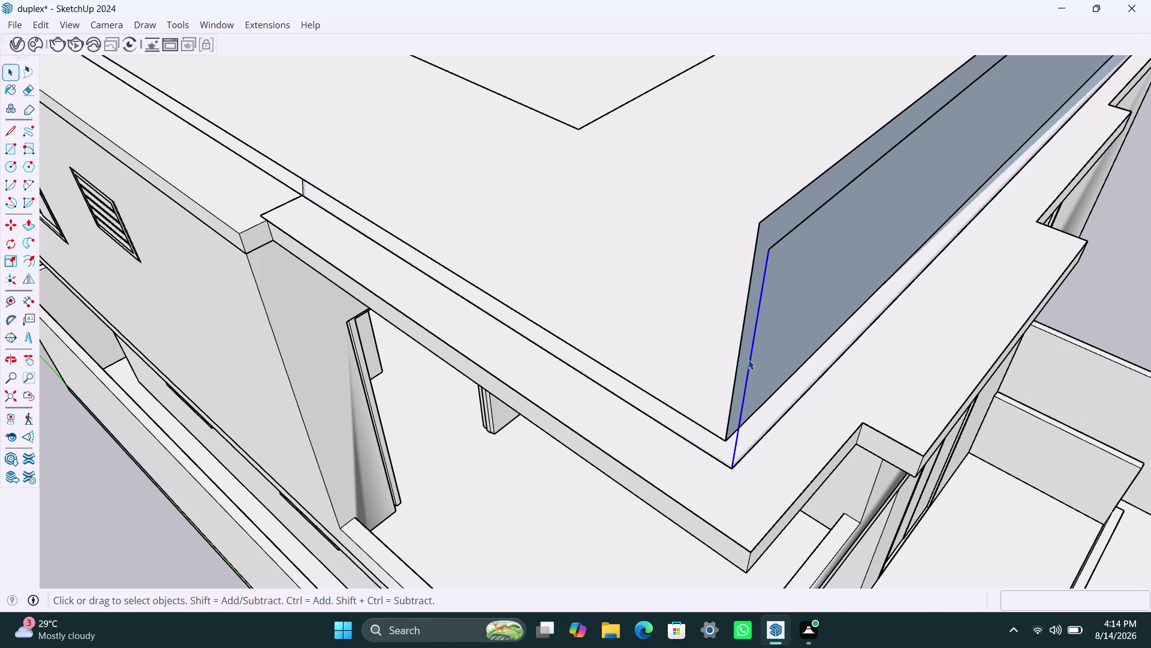
click(741, 359)
key(Delete)
Erase the leftover vertical parapet edges.
click(772, 249)
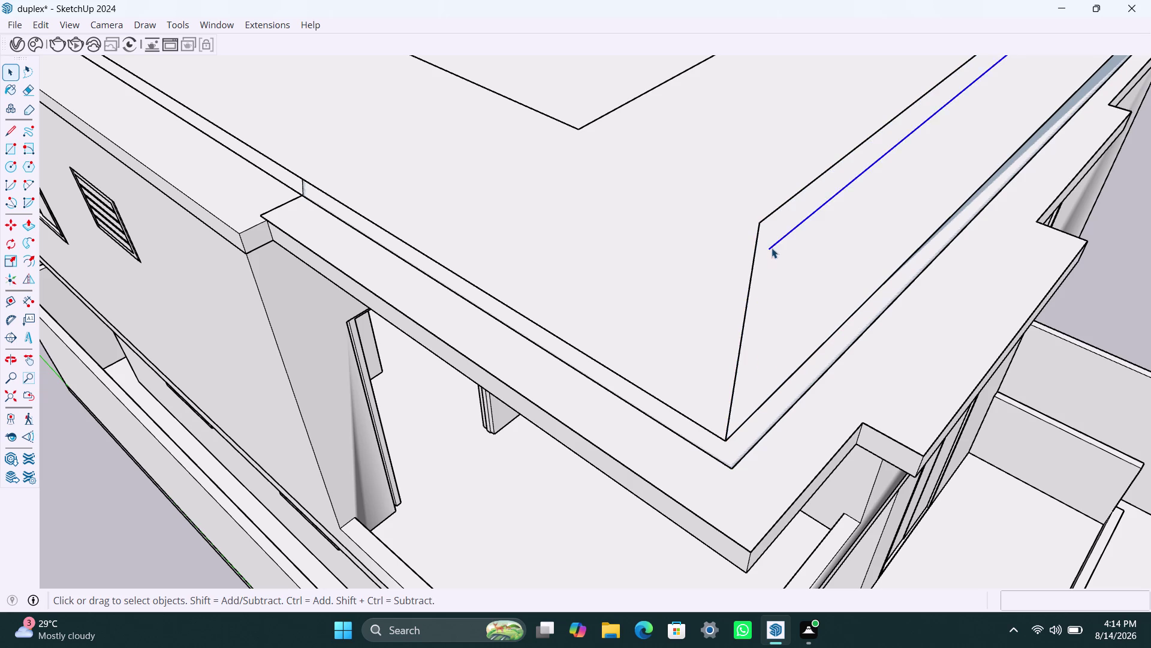
key(Delete)
click(756, 276)
click(750, 278)
key(Delete)
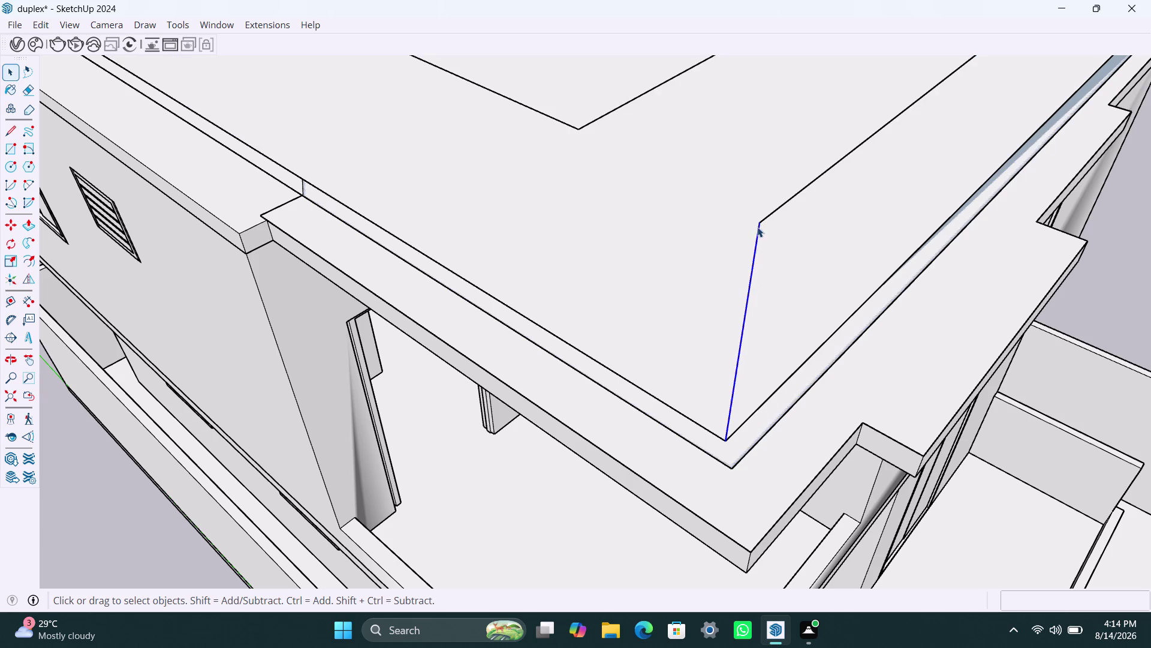
click(760, 220)
key(Delete)
scroll(down, 3)
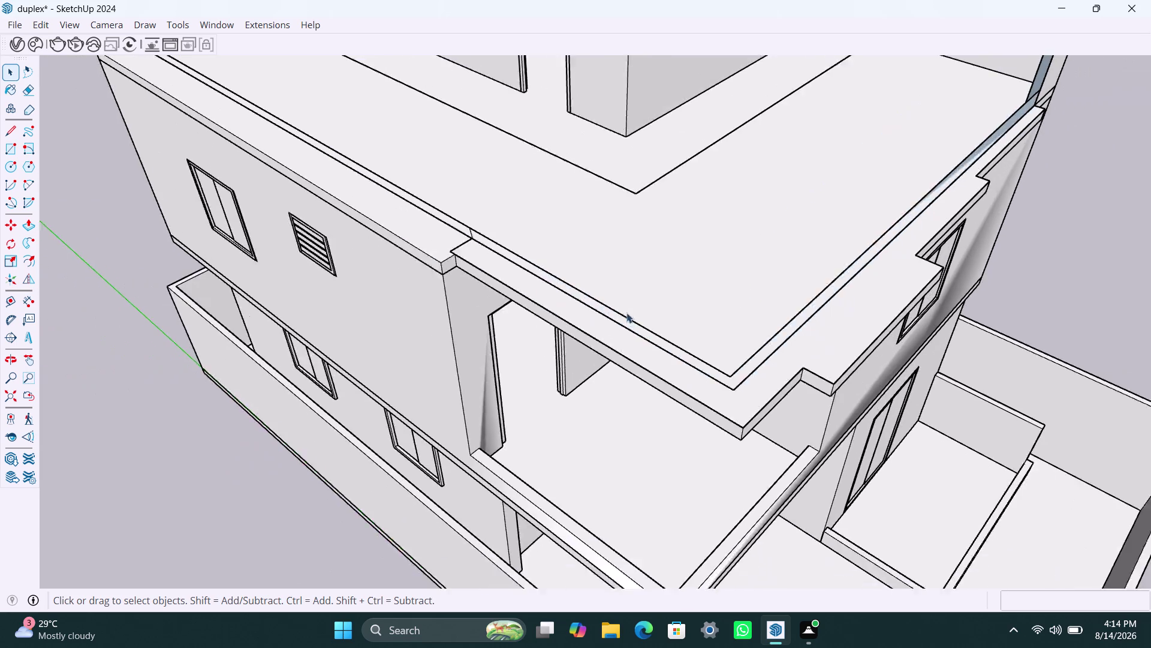
scroll(up, 3)
Try selecting the narrow strip face with its connected geometry, then clear the selection.
click(468, 286)
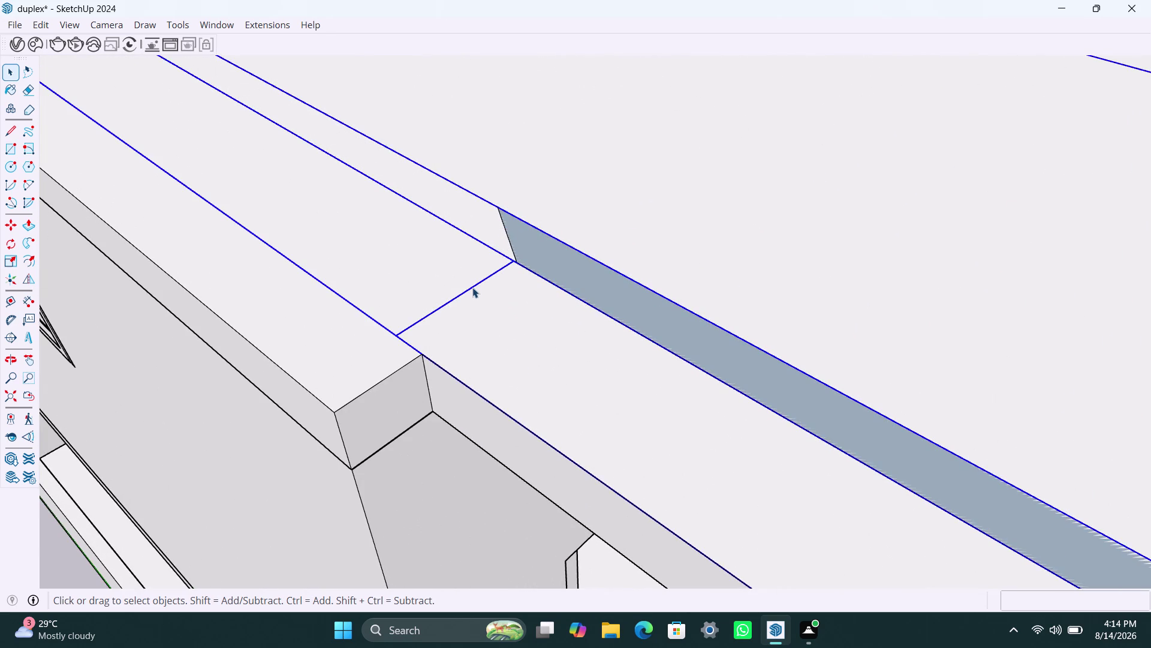
double_click(472, 288)
double_click(509, 239)
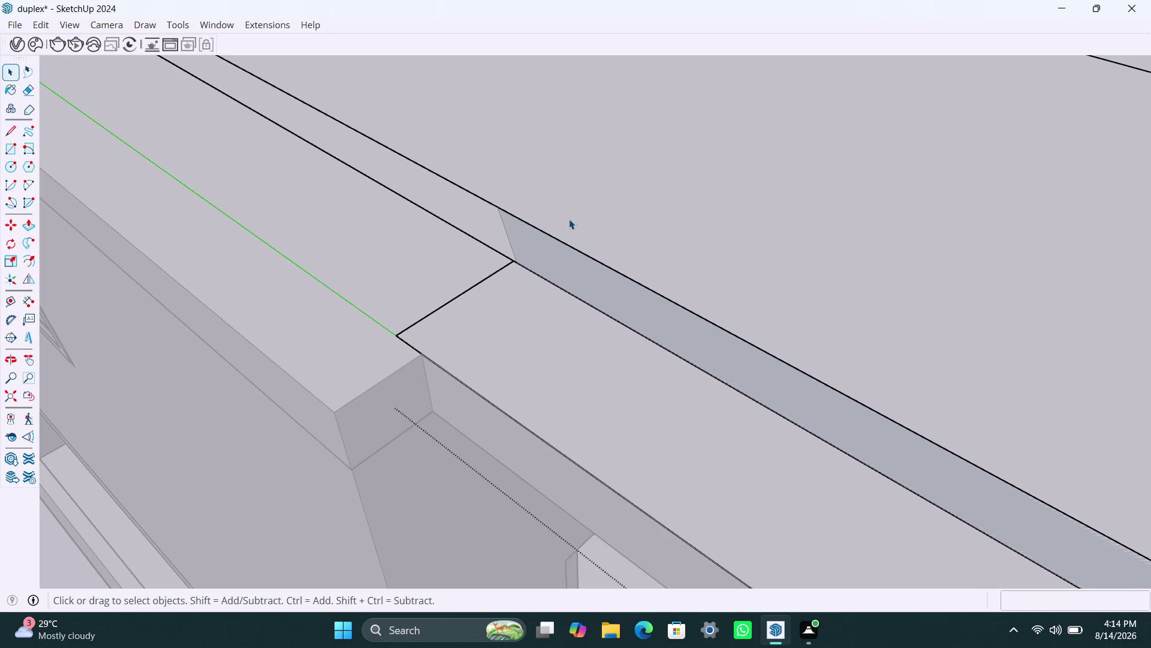
triple_click(569, 219)
key(Escape)
key(Escape)
key(Escape)
Delete the narrow strip face and a remaining edge, then orbit out to review the slab.
click(603, 298)
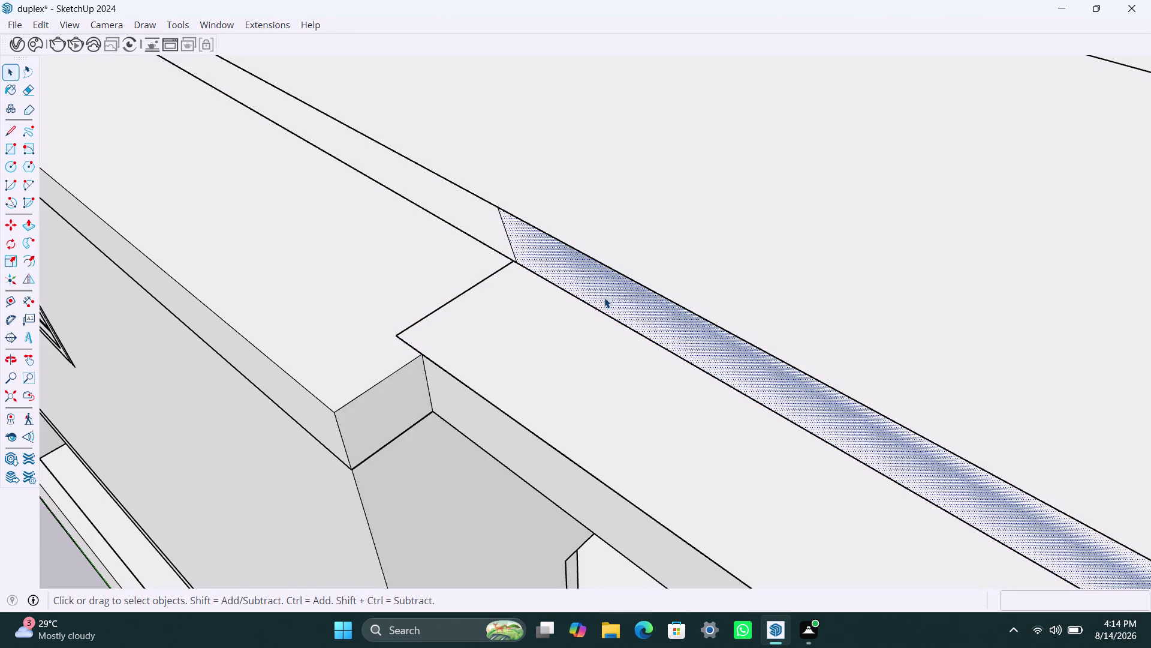
right_click(605, 297)
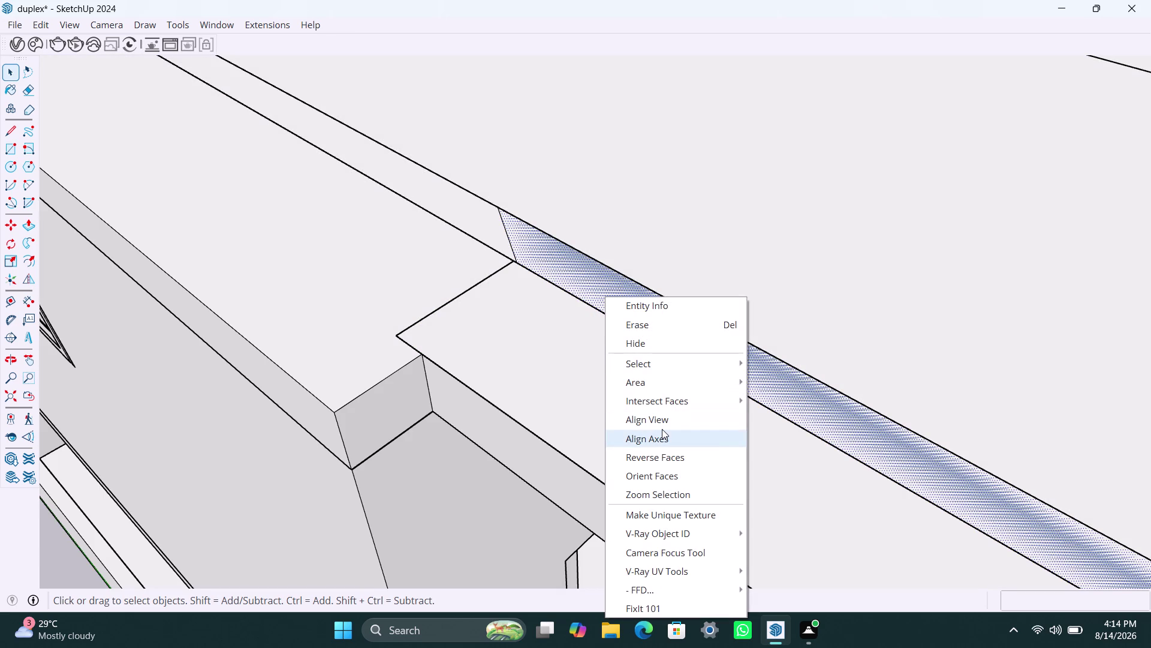
key(Delete)
key(Delete)
click(784, 305)
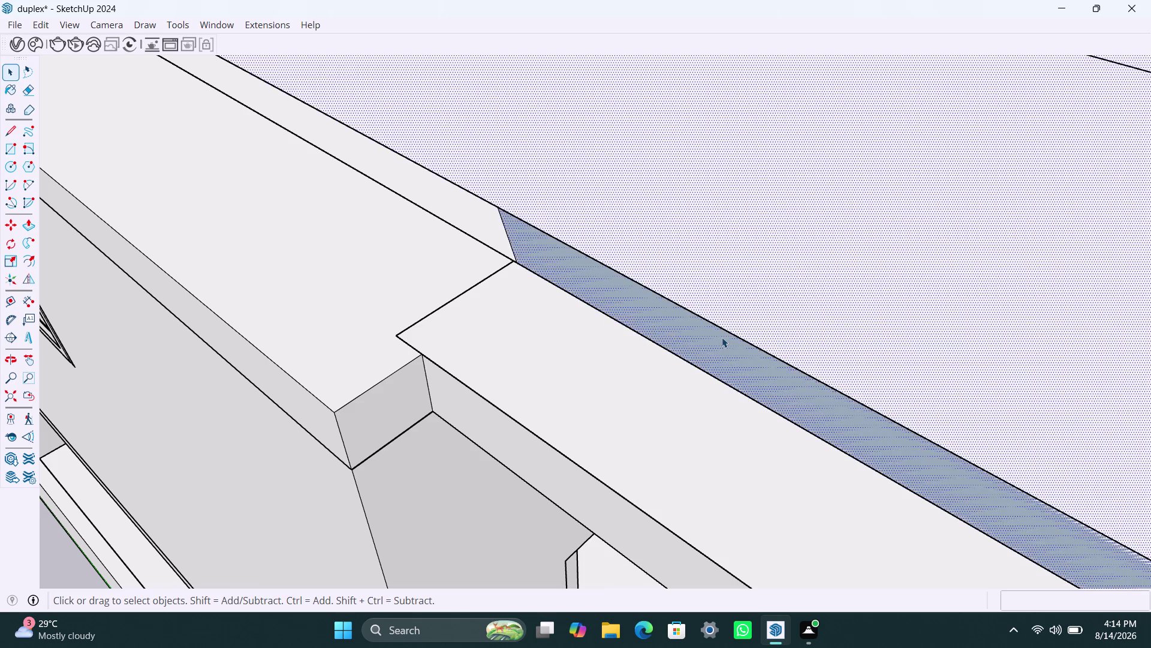
click(721, 337)
key(Delete)
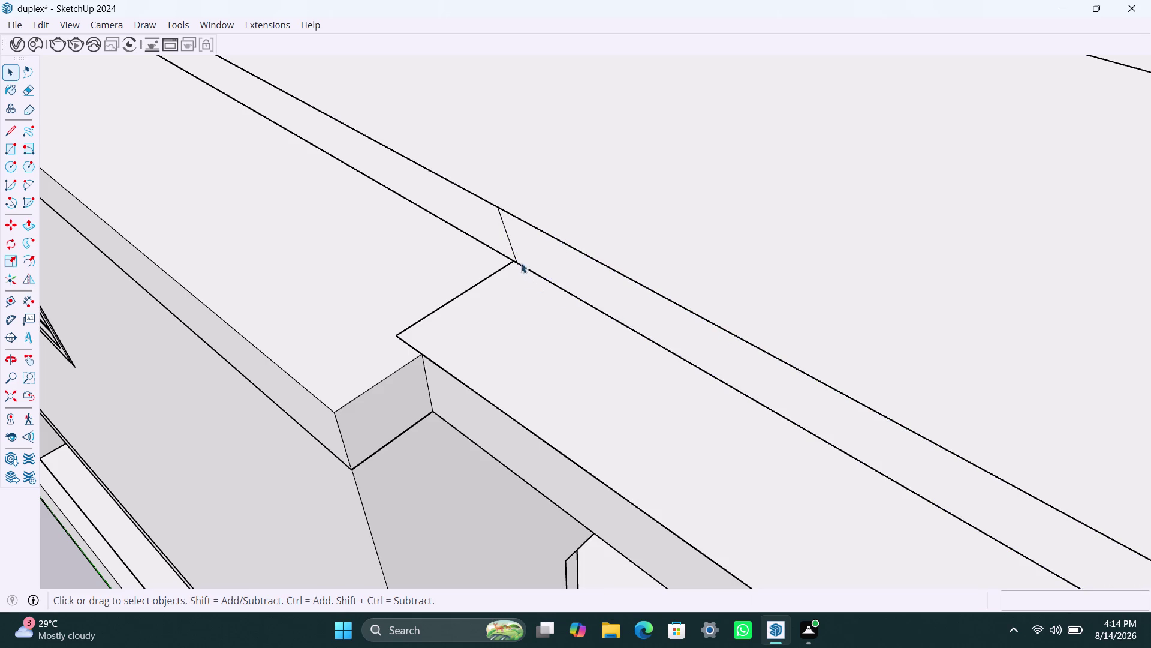
click(515, 249)
key(Delete)
scroll(down, 3)
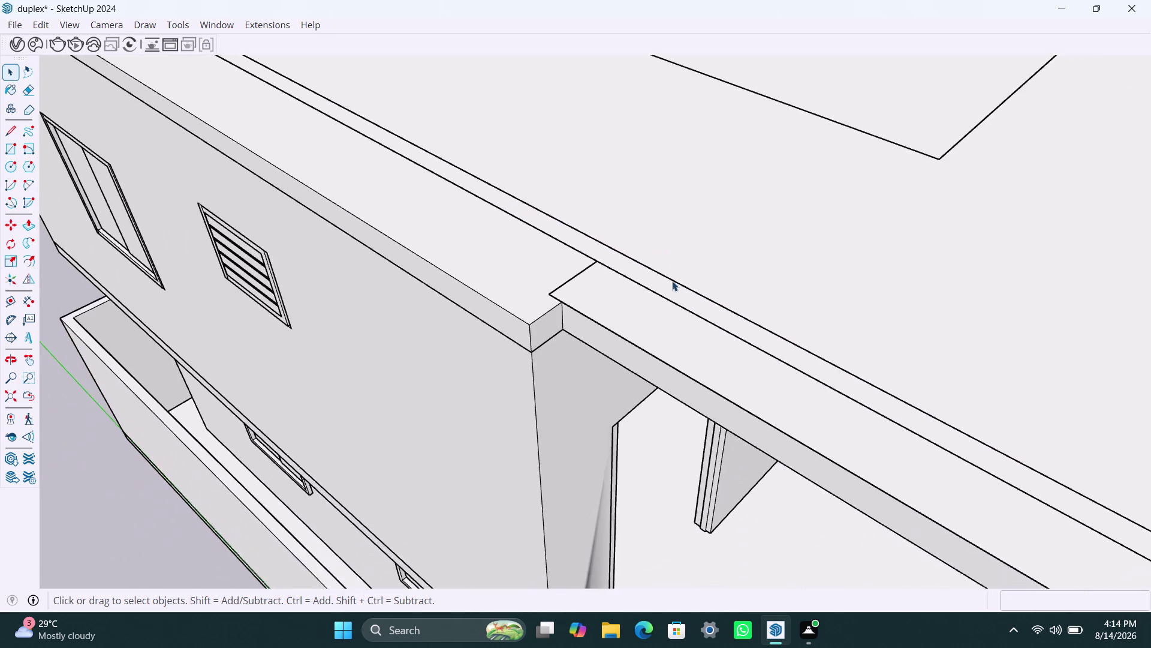
scroll(down, 3)
middle_drag(915, 311, 635, 389)
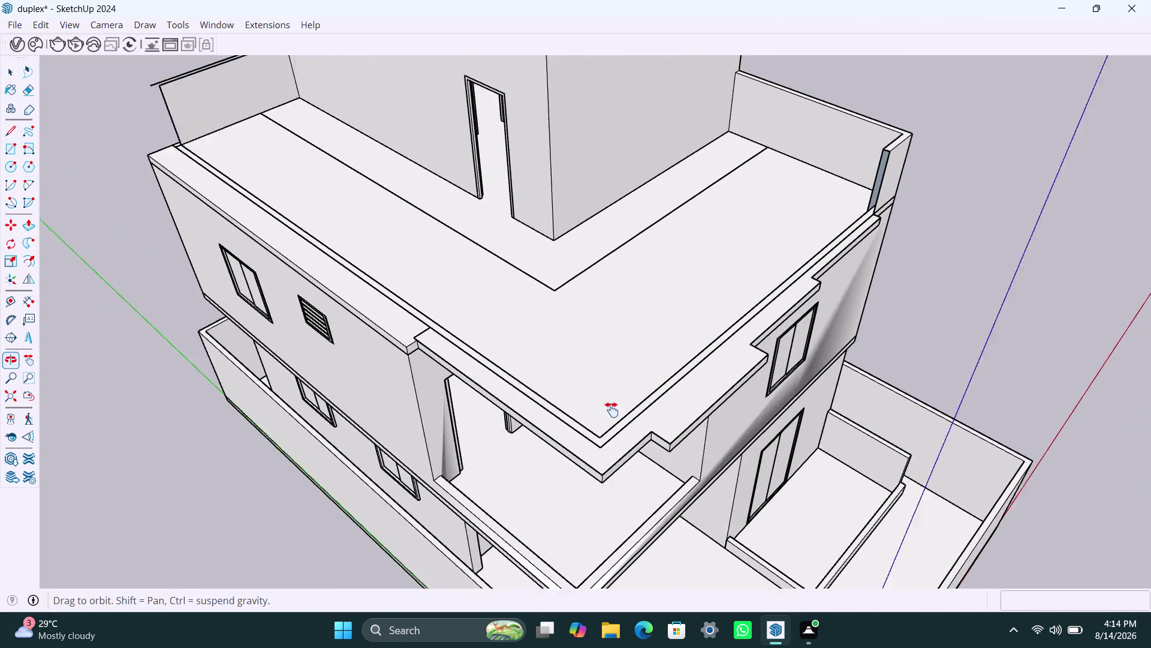
Select and delete the slab surface, undo the deletion, and orbit out over the house.
middle_drag(635, 389, 596, 422)
scroll(up, 3)
scroll(up, 3)
scroll(up, 3)
click(838, 188)
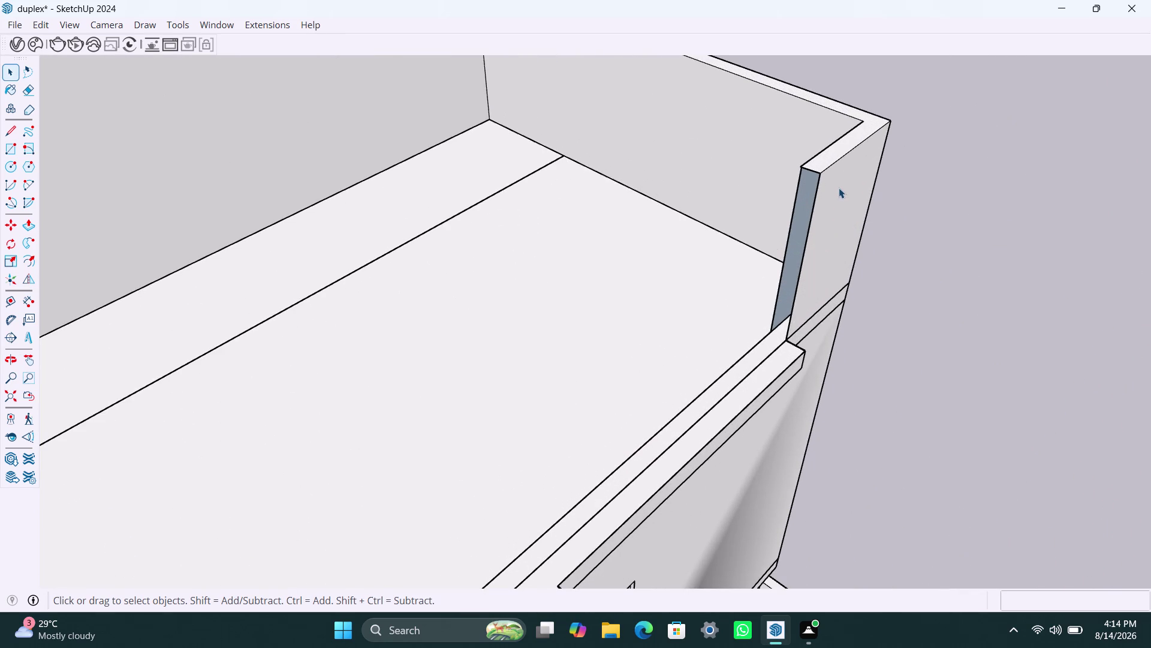
double_click(838, 187)
key(Delete)
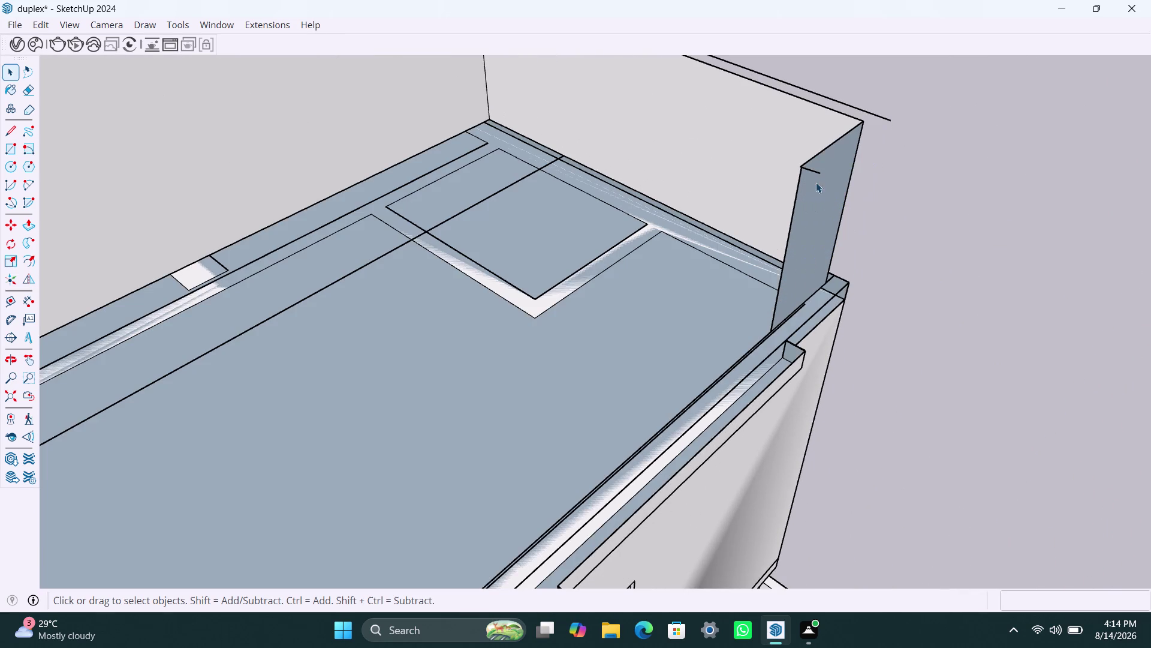
key(ctrl+z)
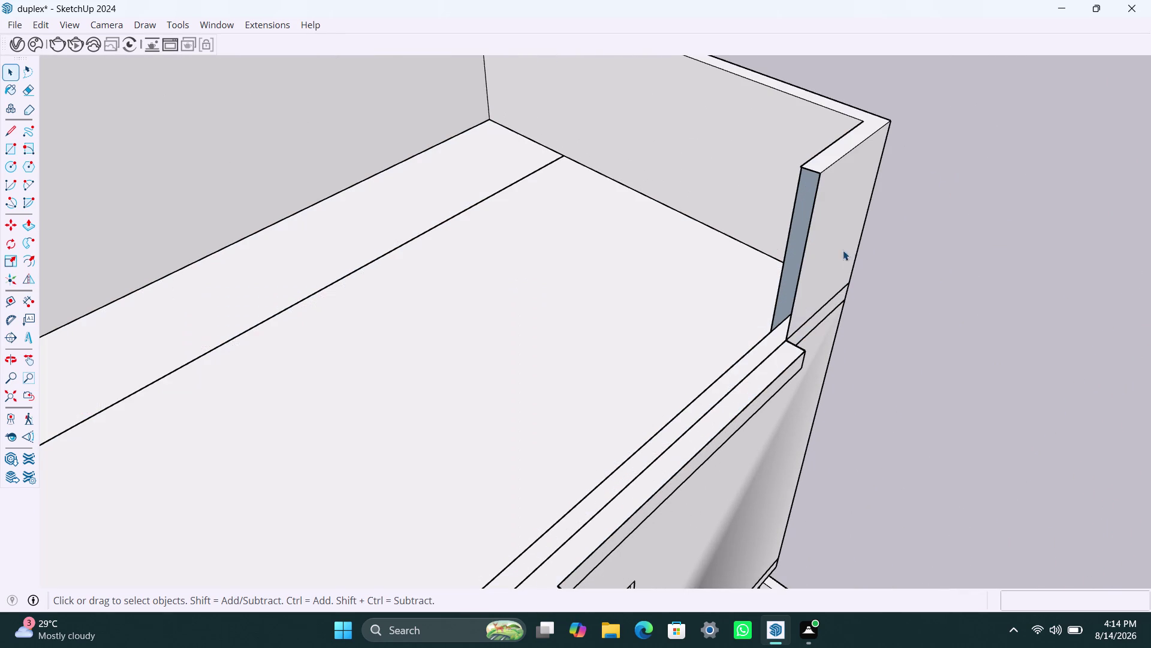
scroll(up, 3)
scroll(down, 3)
middle_drag(780, 297, 792, 294)
scroll(down, 3)
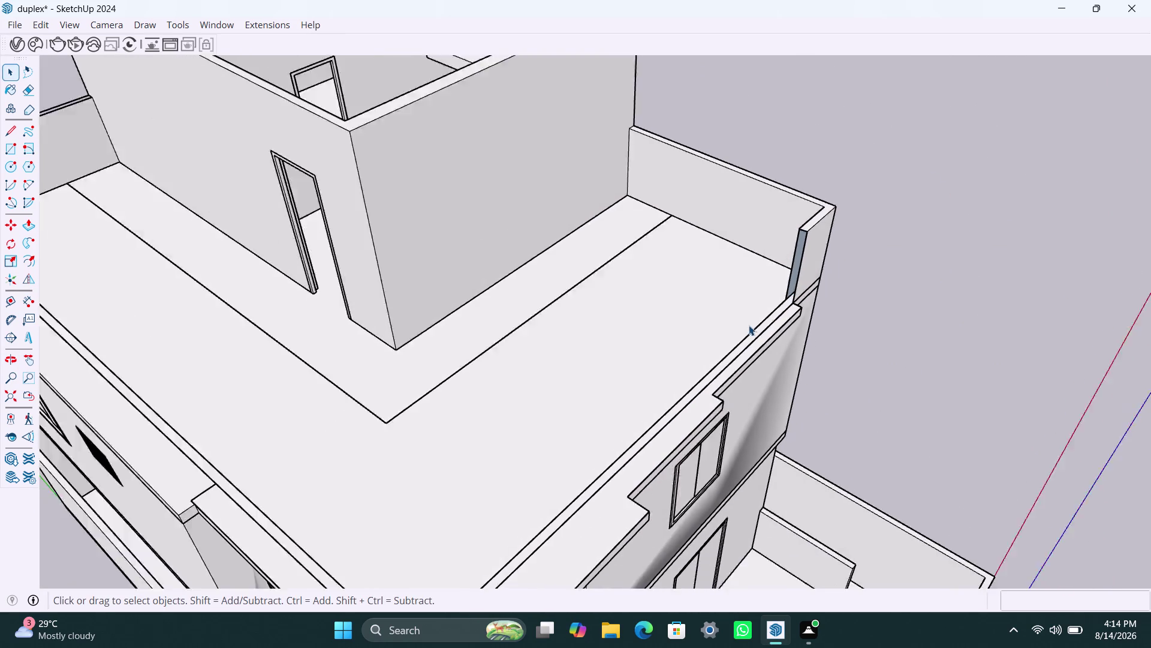
scroll(down, 3)
middle_drag(686, 340, 916, 394)
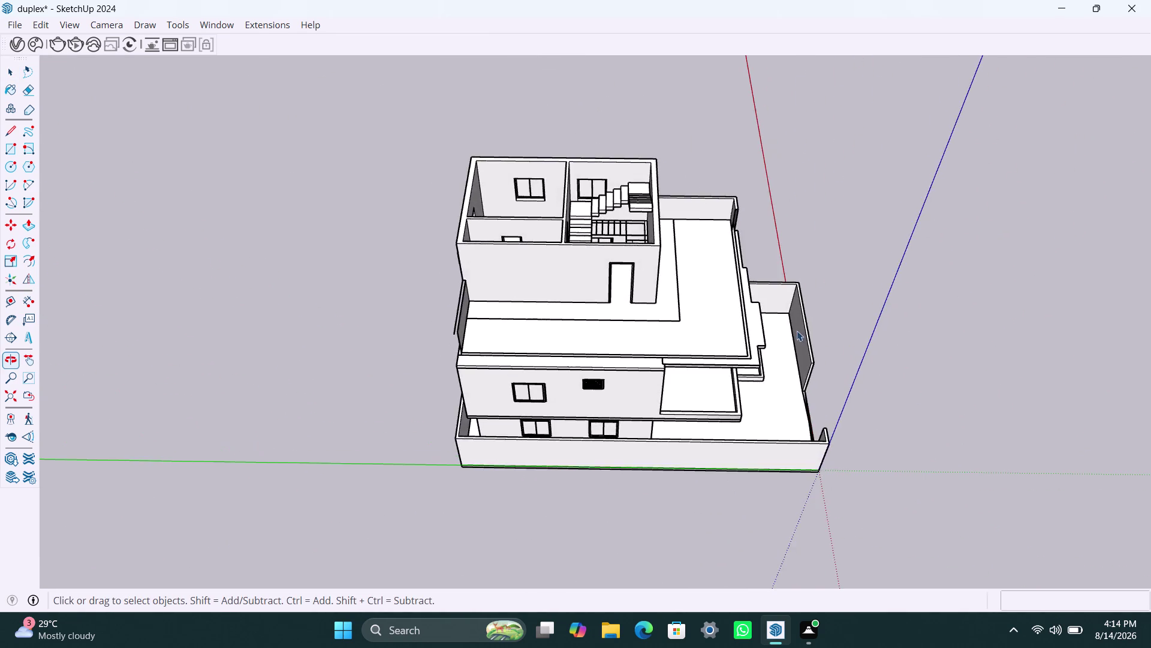
scroll(up, 3)
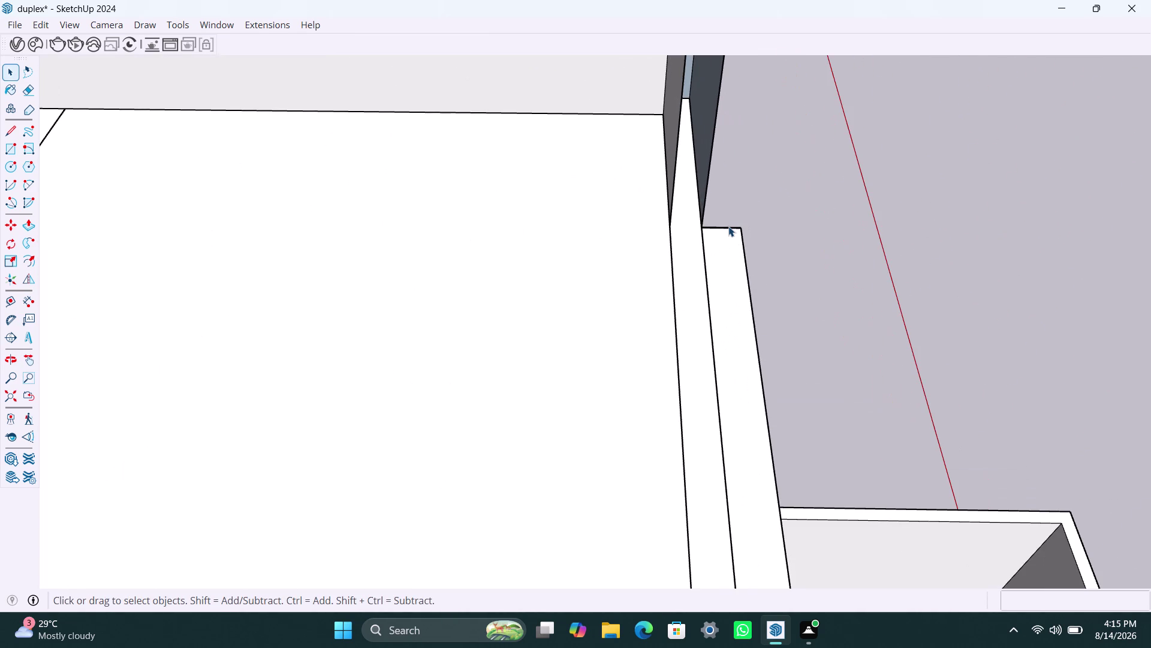
Trace edges from the top of the wall-corner gap down to its base.
key(l)
click(703, 226)
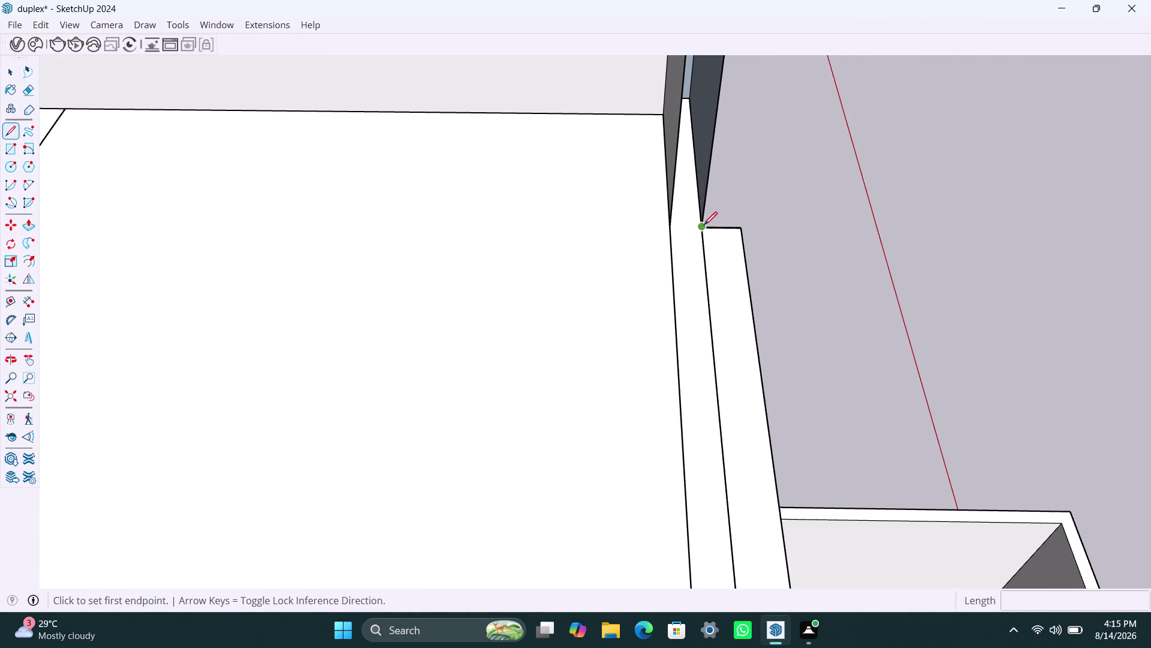
click(670, 223)
scroll(down, 3)
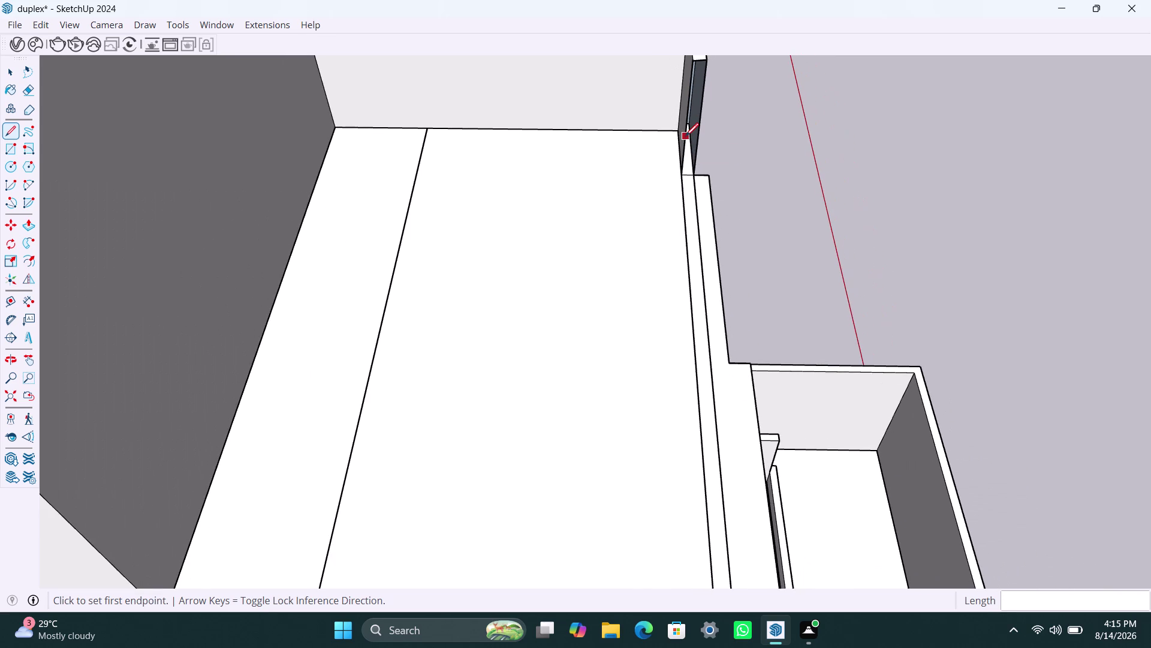
middle_drag(685, 136, 662, 203)
click(683, 136)
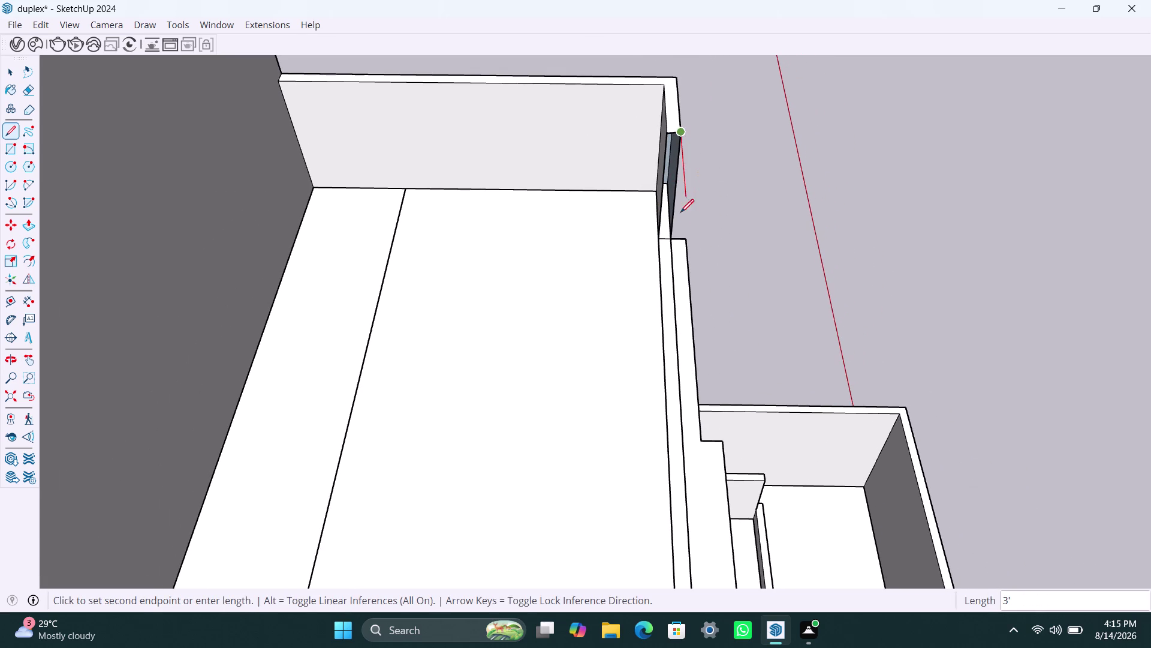
click(673, 238)
click(661, 235)
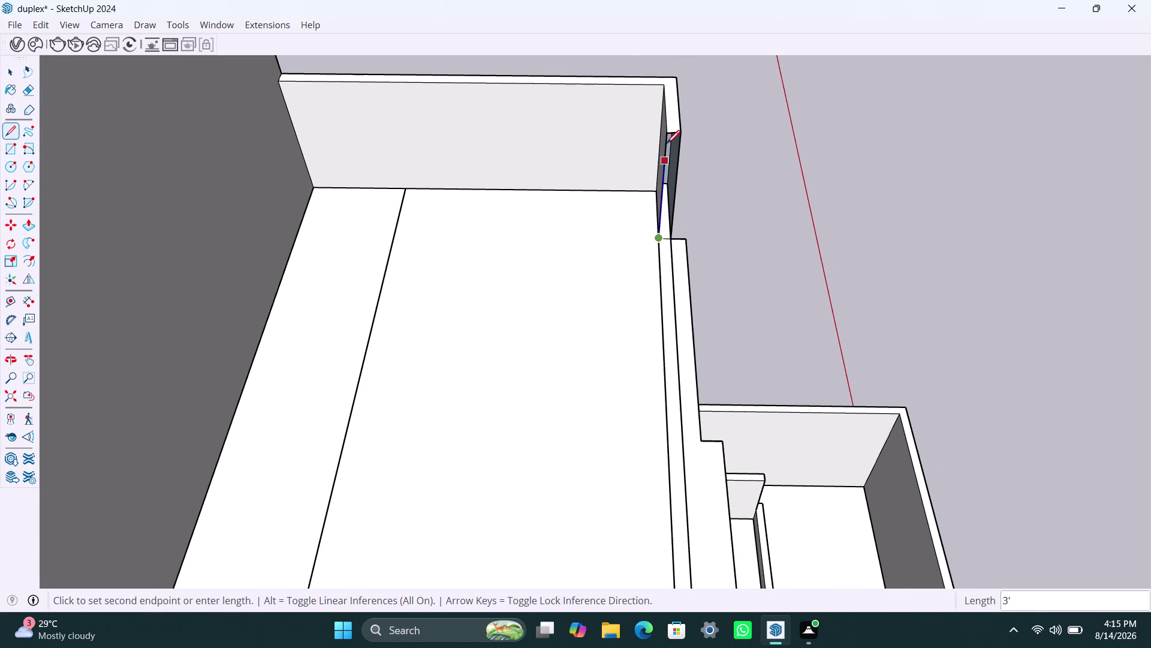
click(667, 136)
click(683, 131)
click(682, 134)
scroll(up, 3)
scroll(down, 3)
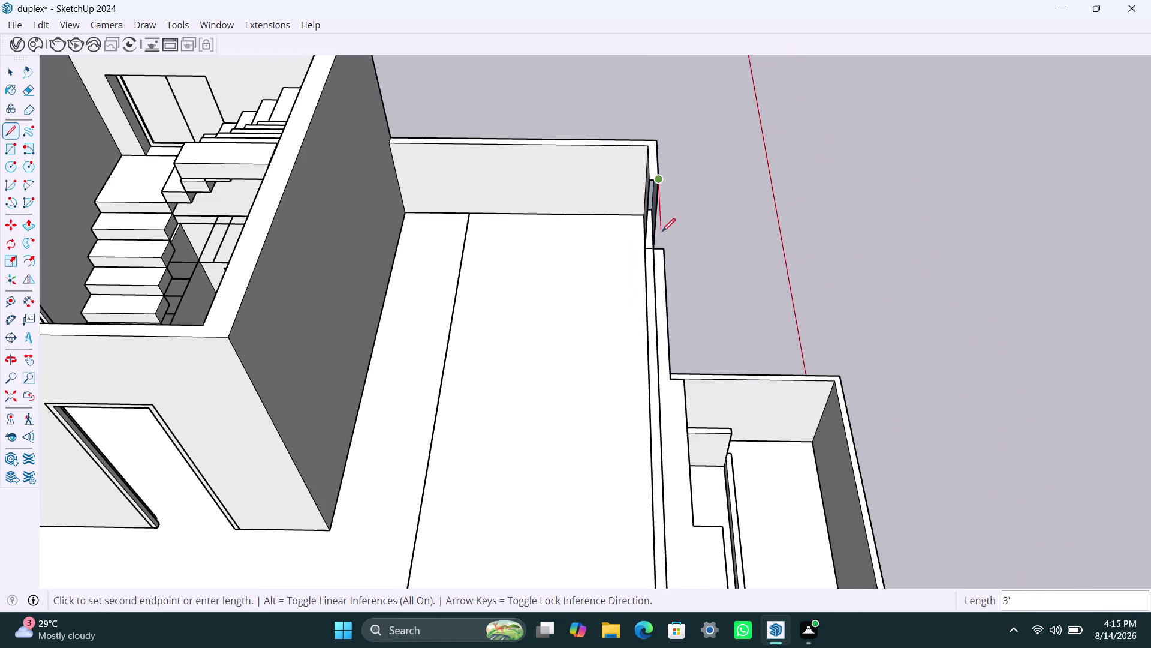
key(space)
scroll(up, 3)
scroll(down, 3)
Zoom in on the wall junction and delete a stray edge there.
middle_drag(632, 331, 598, 361)
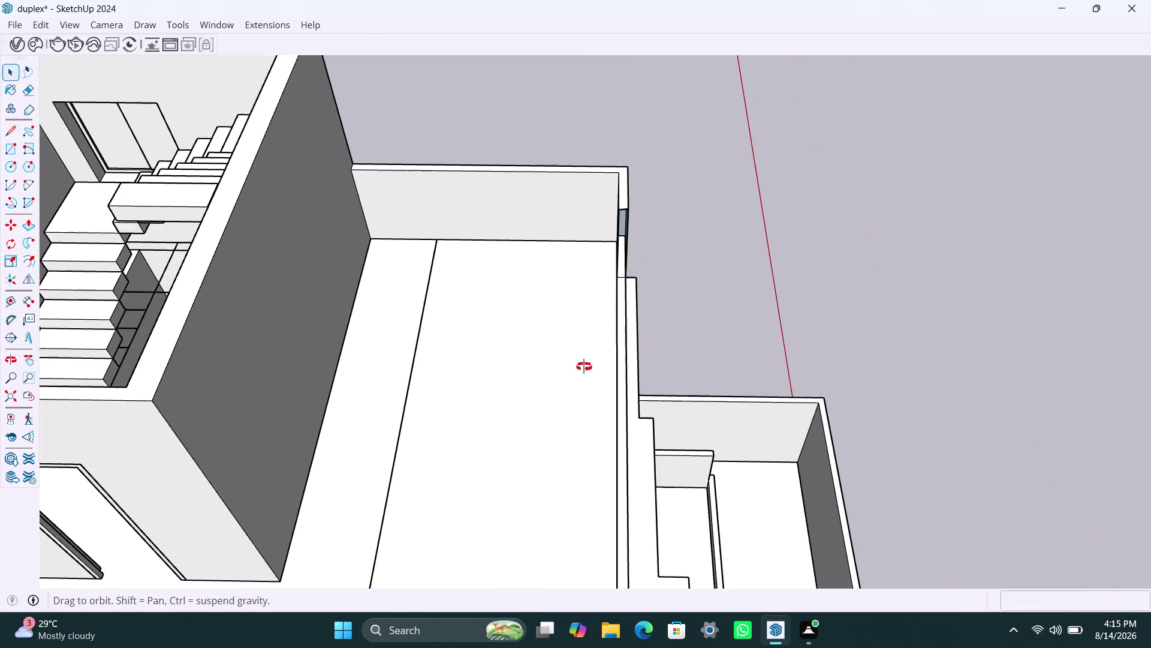
middle_drag(597, 361, 280, 353)
scroll(up, 3)
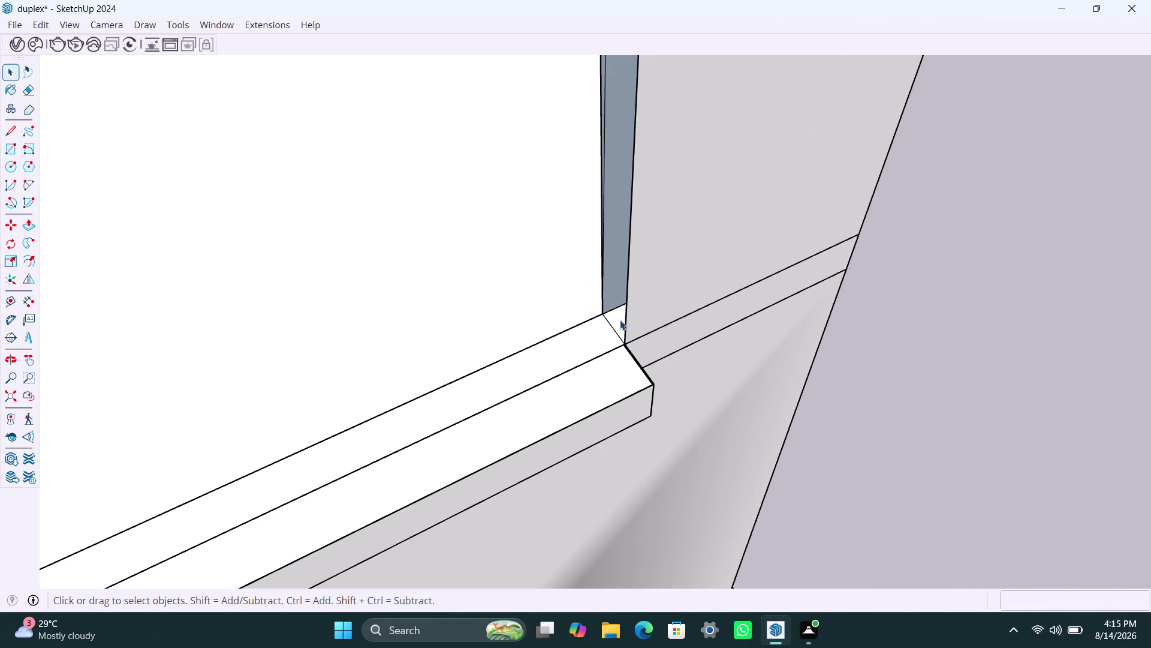
scroll(down, 3)
scroll(down, 3)
scroll(up, 3)
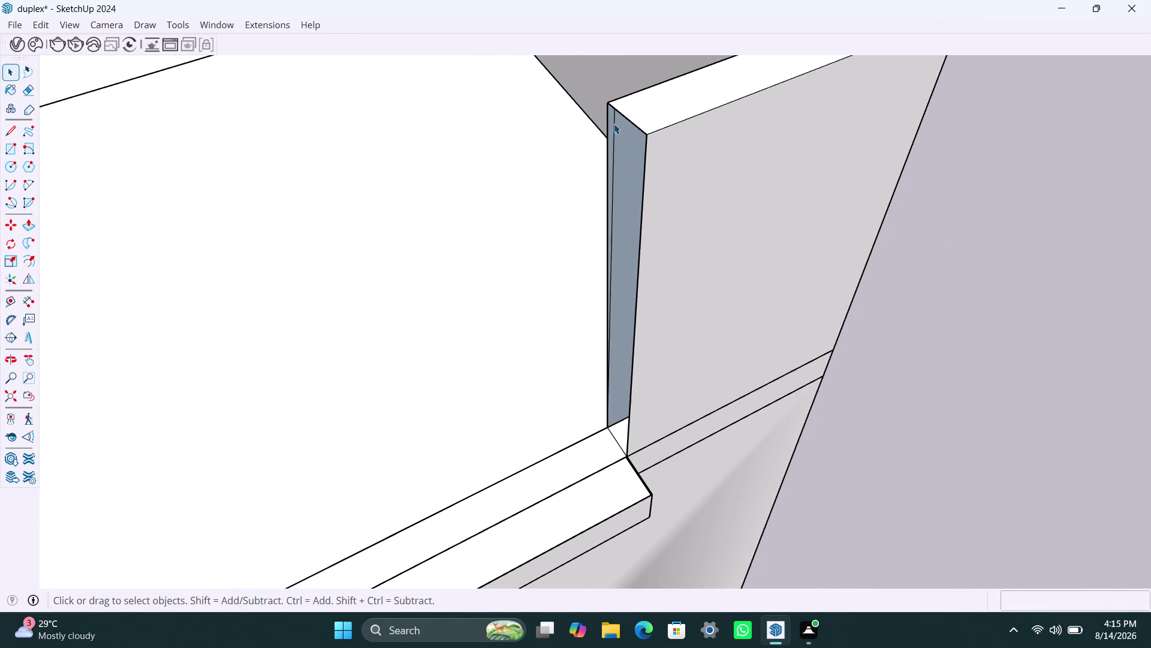
click(615, 123)
key(Delete)
Redraw edges from the gap's base to its top corner, then delete an unwanted element.
key(l)
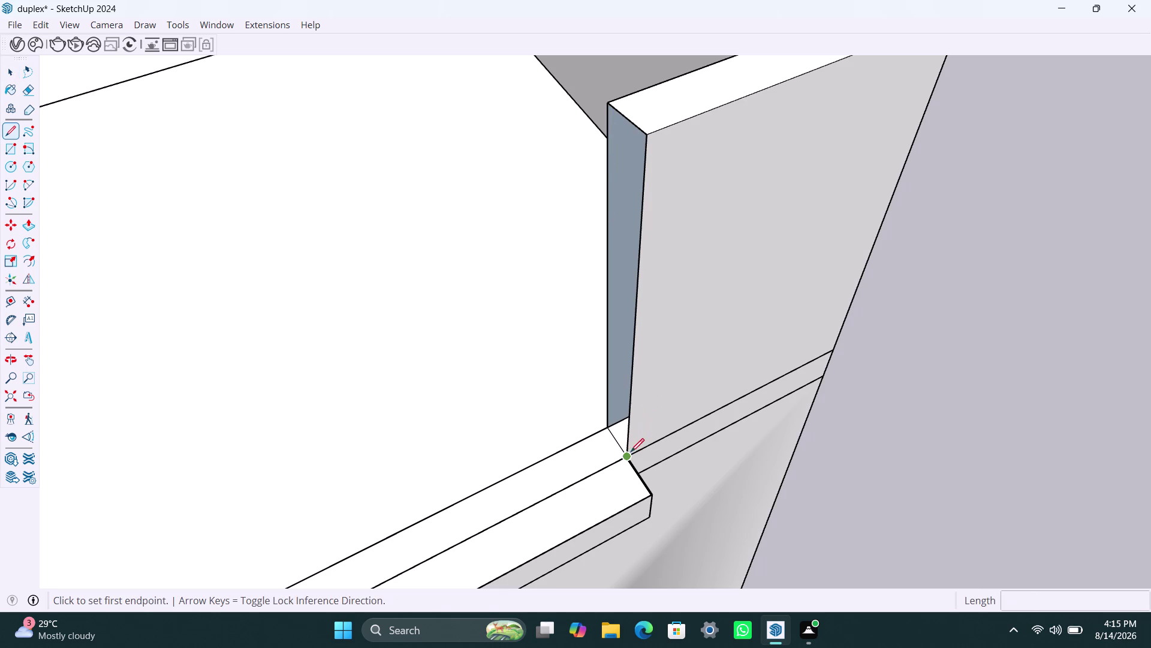
click(630, 453)
click(609, 424)
click(611, 104)
click(645, 136)
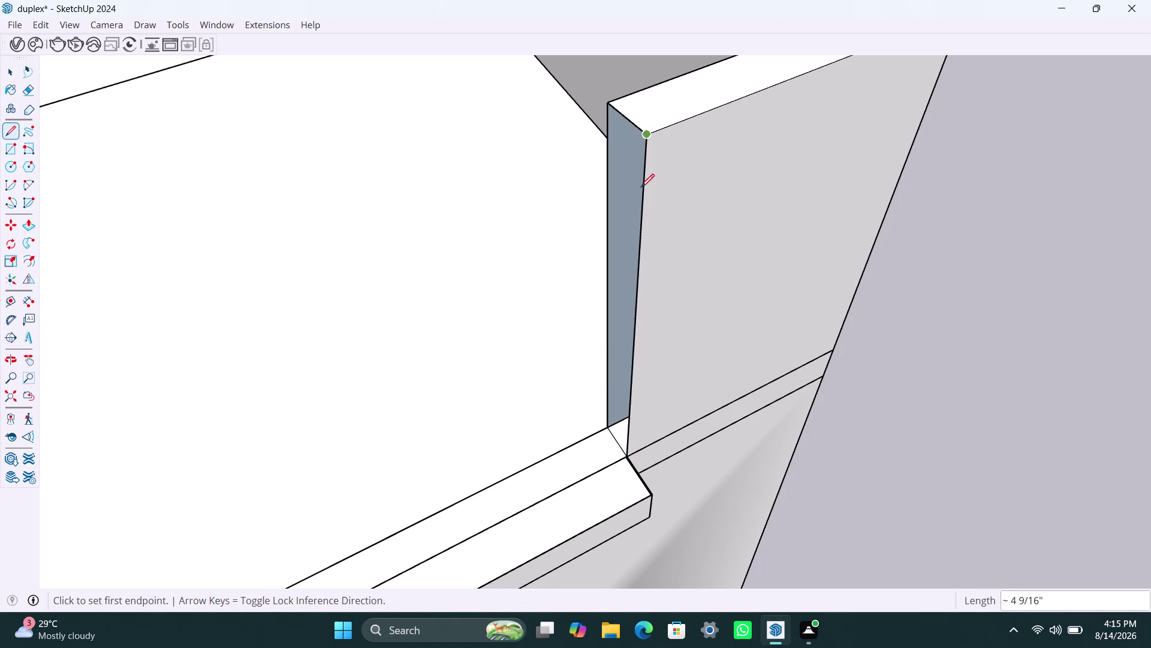
click(626, 455)
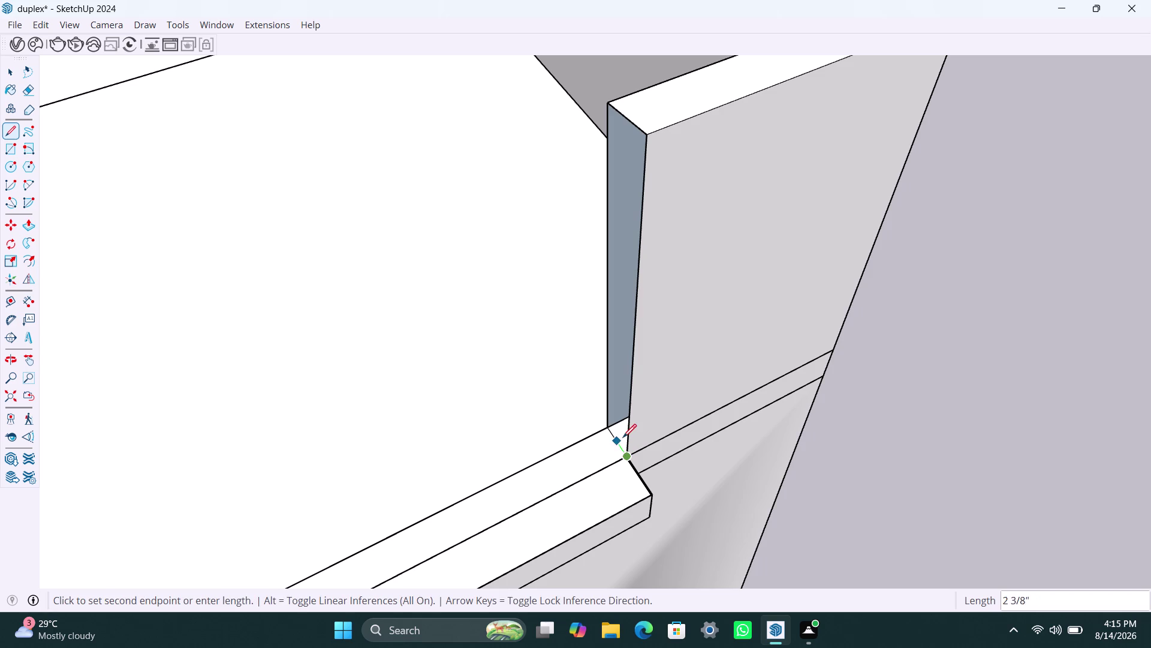
key(space)
key(space)
click(623, 352)
key(space)
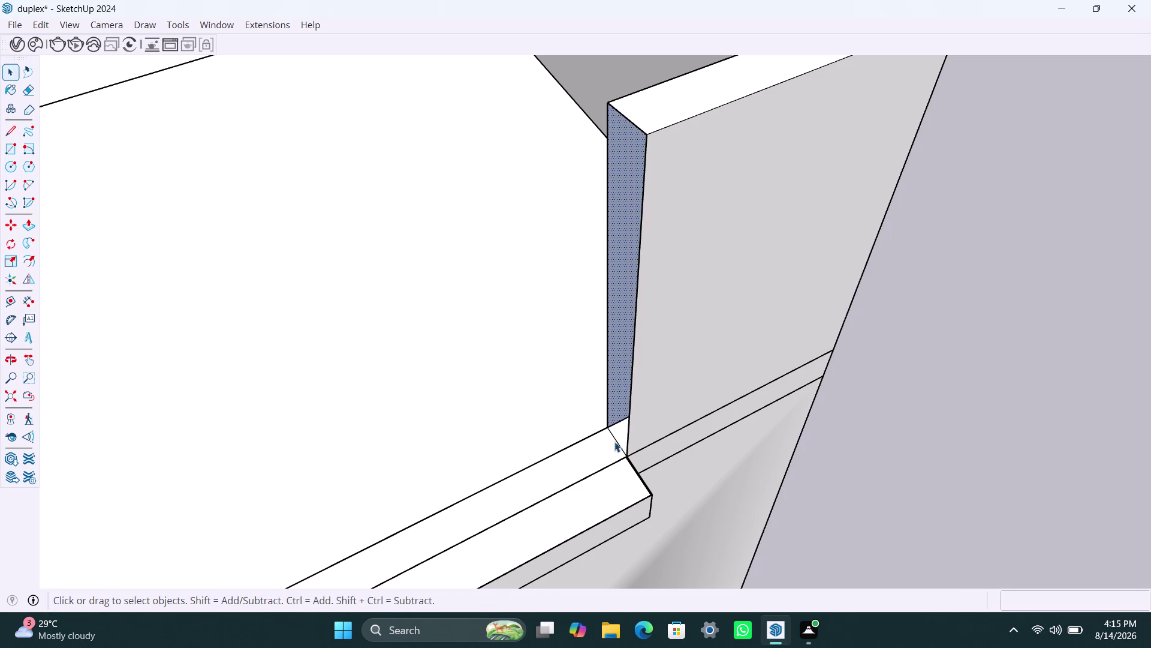
key(space)
click(613, 441)
key(Delete)
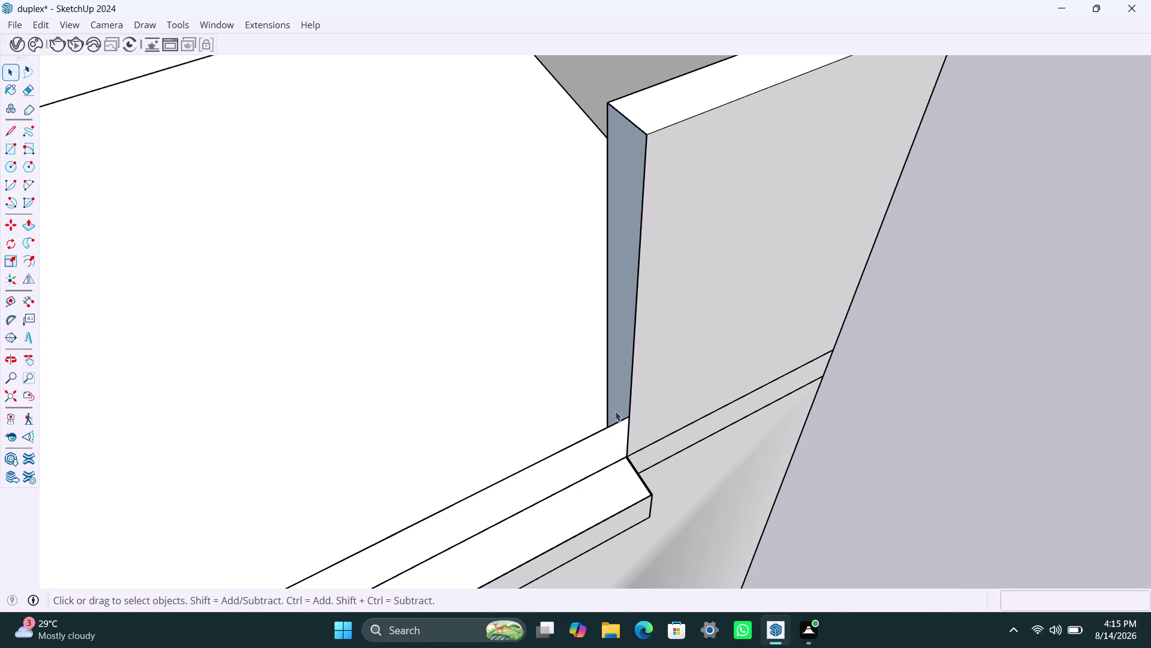
Draw edges across the gap's lower end, then orbit to the stair-room wall exterior.
scroll(down, 3)
middle_drag(590, 403, 881, 391)
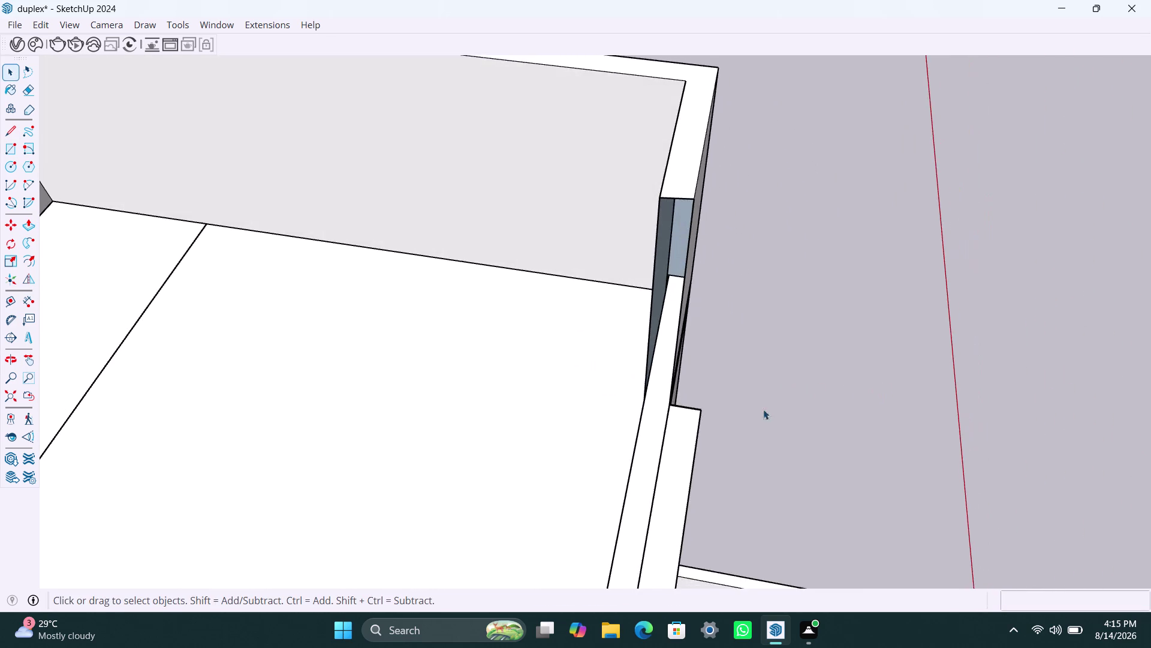
scroll(up, 3)
scroll(down, 3)
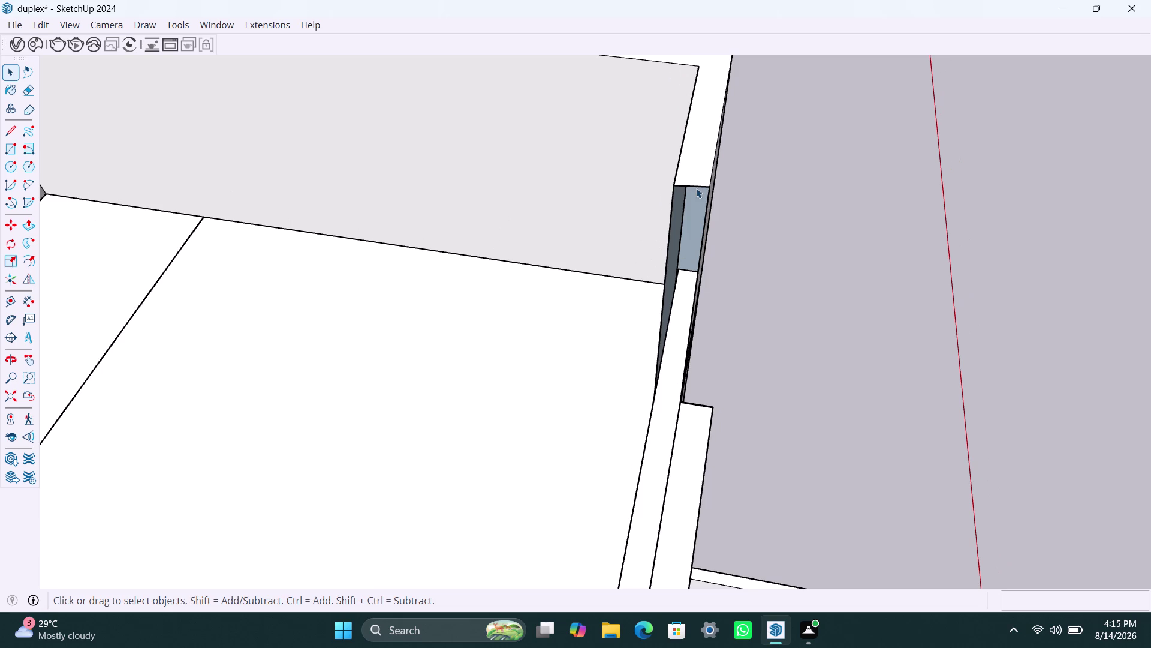
key(l)
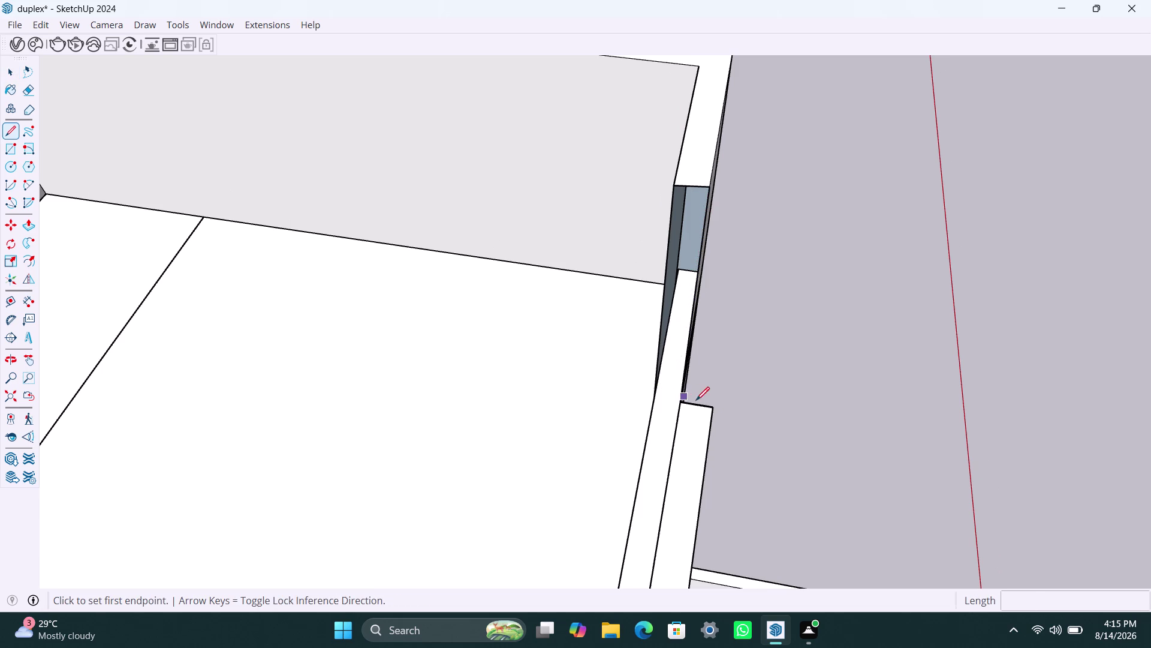
click(677, 403)
click(658, 395)
click(675, 188)
click(707, 187)
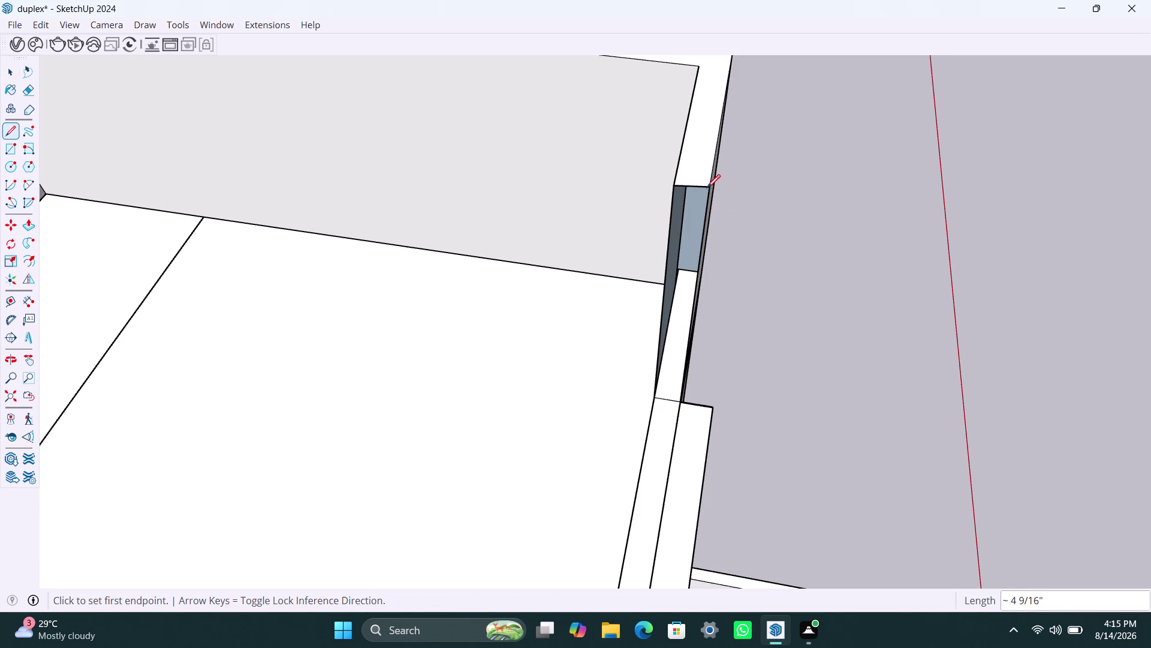
click(680, 400)
key(space)
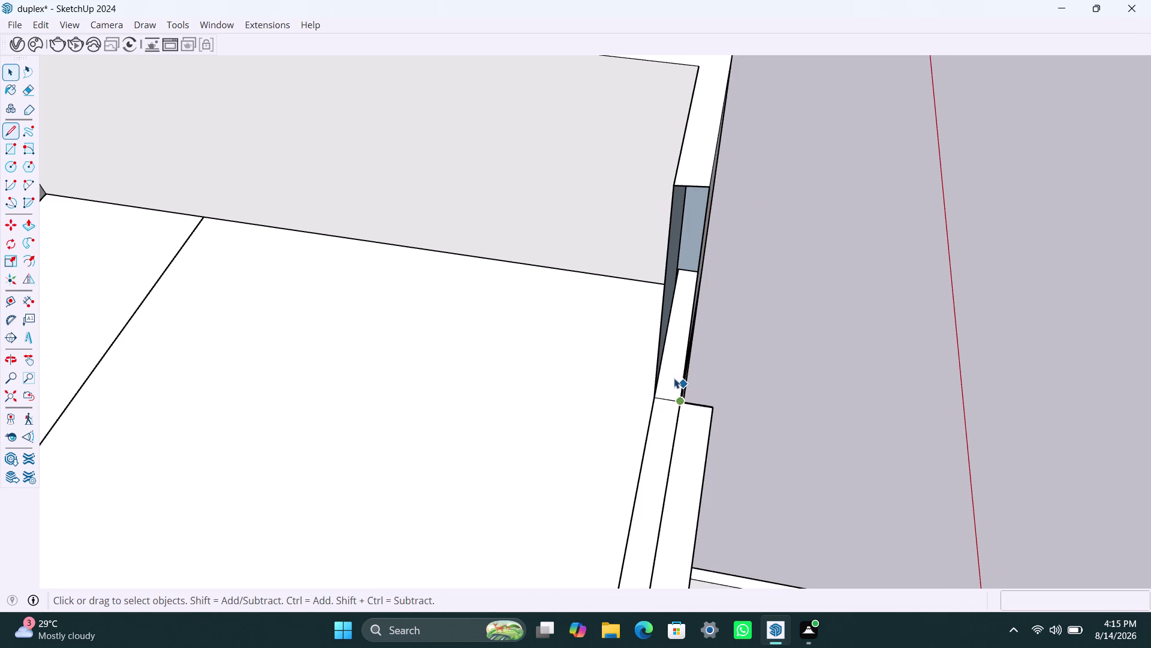
double_click(673, 379)
click(789, 288)
scroll(down, 3)
scroll(down, 3)
middle_drag(743, 370, 278, 326)
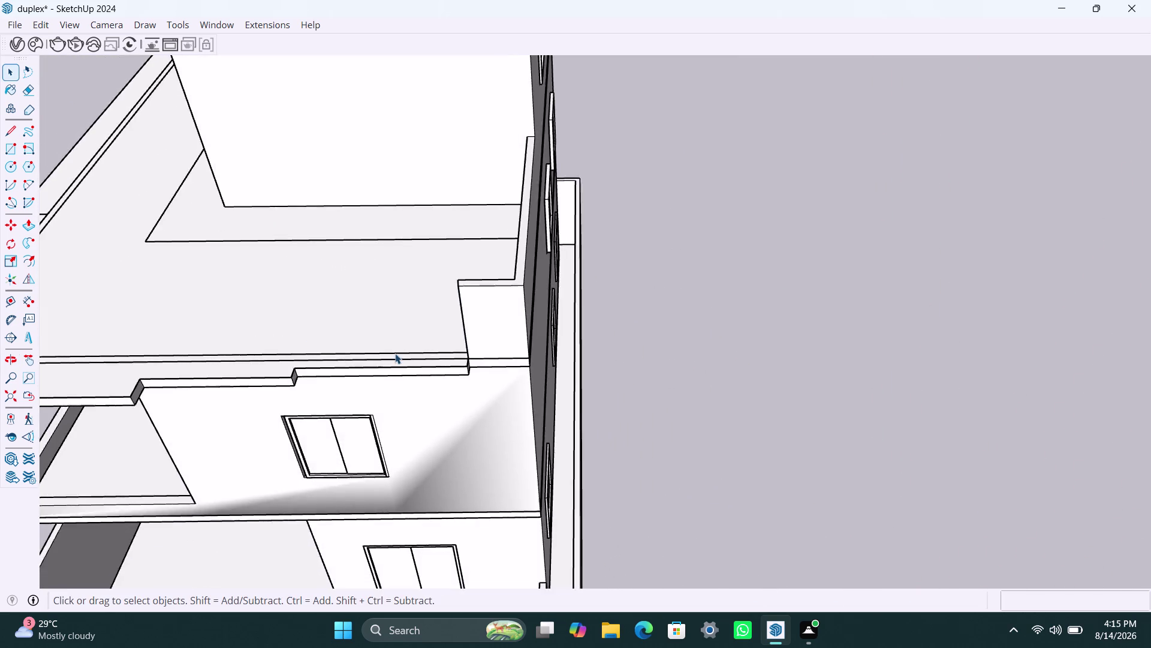
scroll(up, 3)
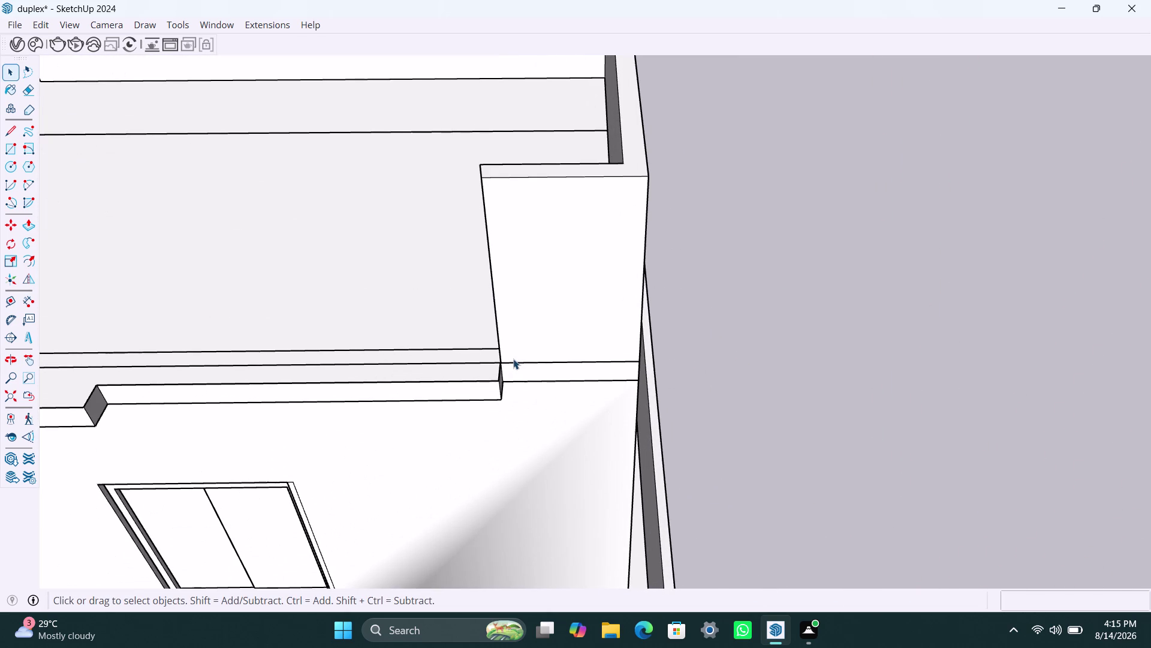
scroll(up, 3)
scroll(down, 3)
click(490, 274)
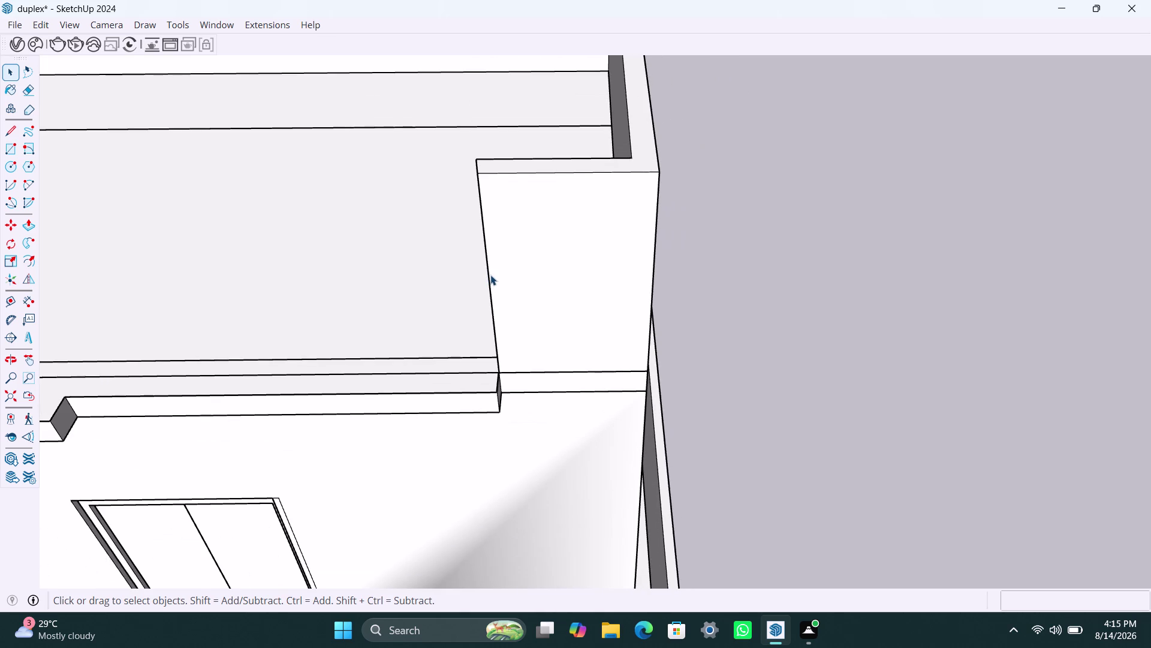
key(Delete)
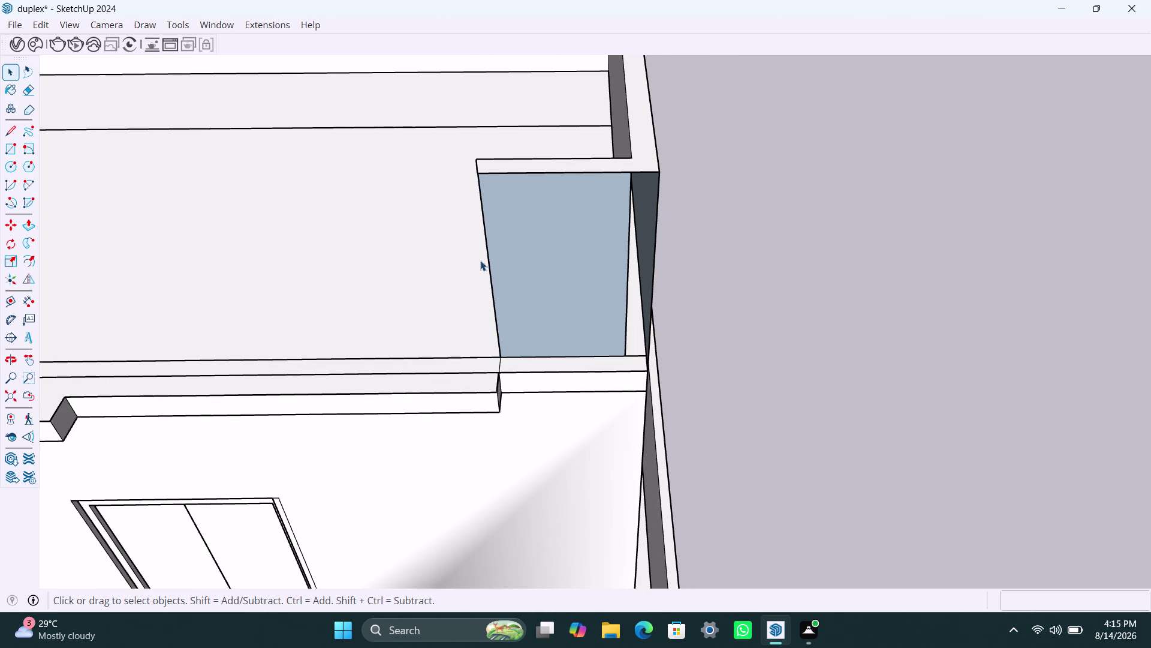
key(ctrl+z)
key(ctrl+z)
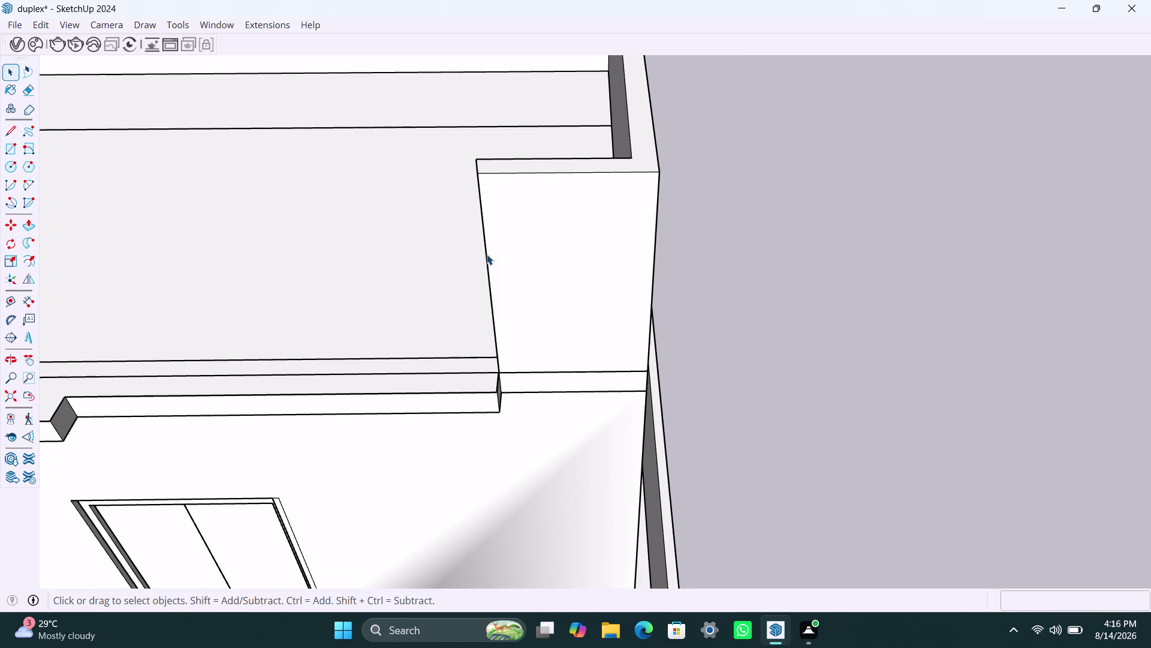
click(490, 254)
click(488, 256)
click(479, 167)
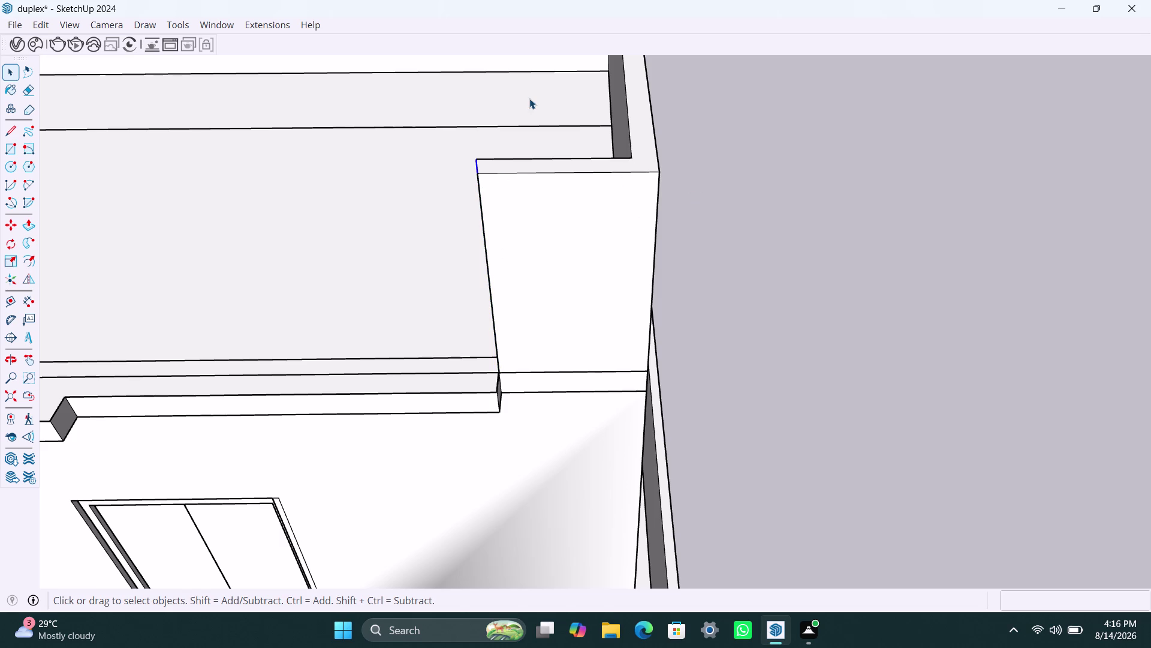
key(m)
click(478, 175)
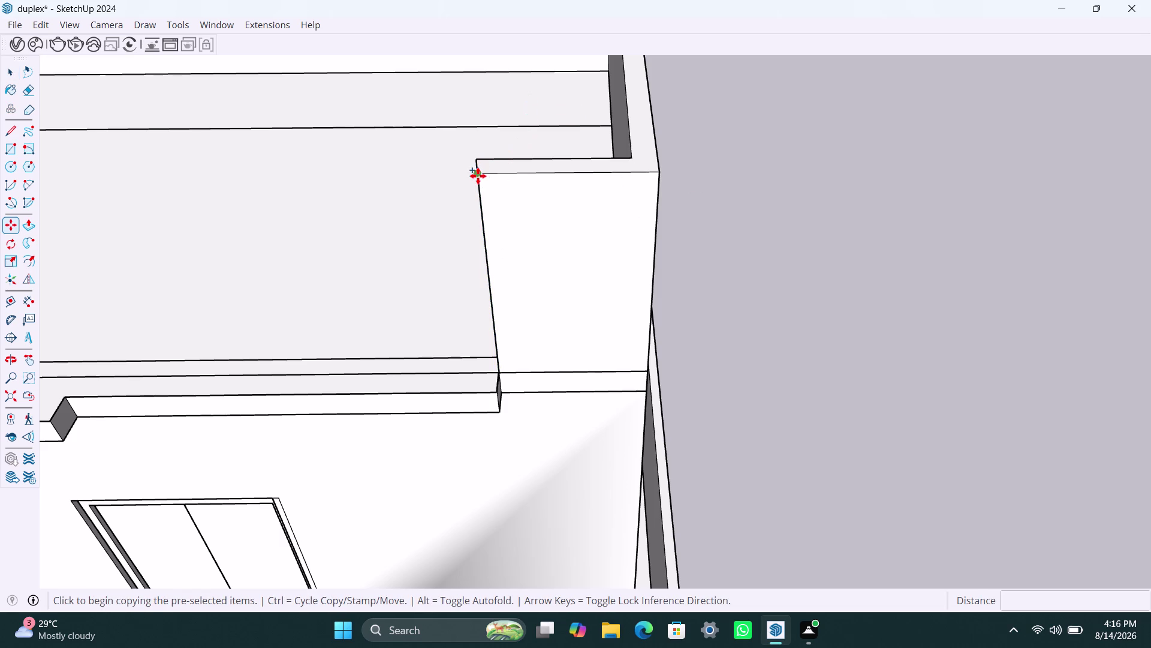
click(637, 169)
key(space)
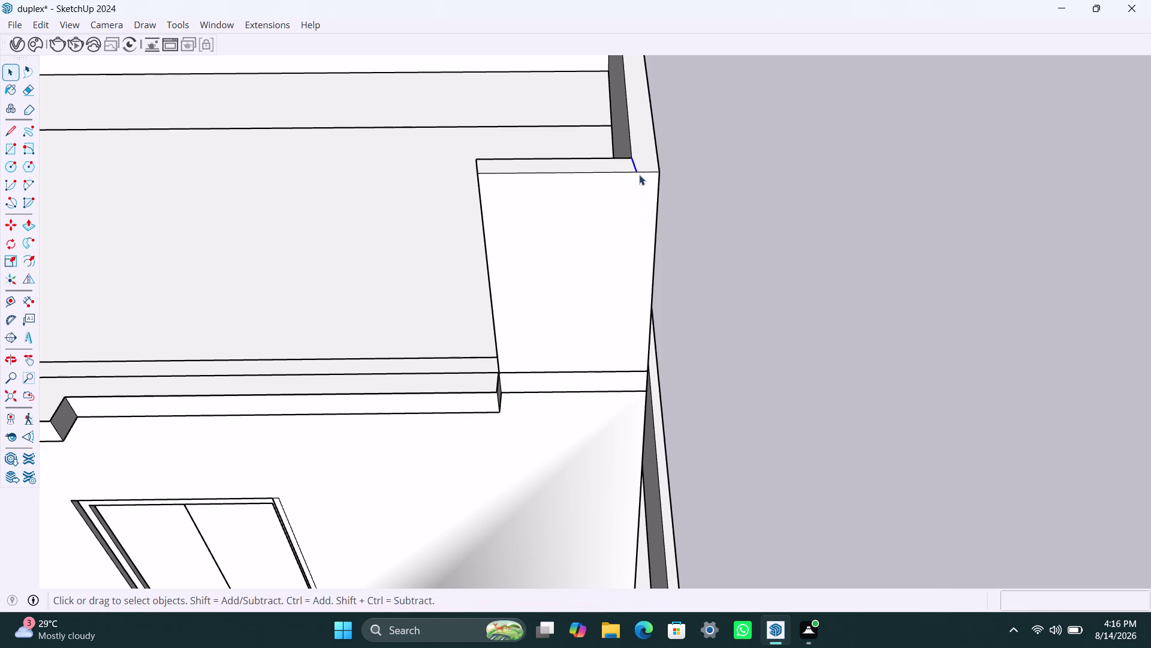
scroll(up, 3)
key(Delete)
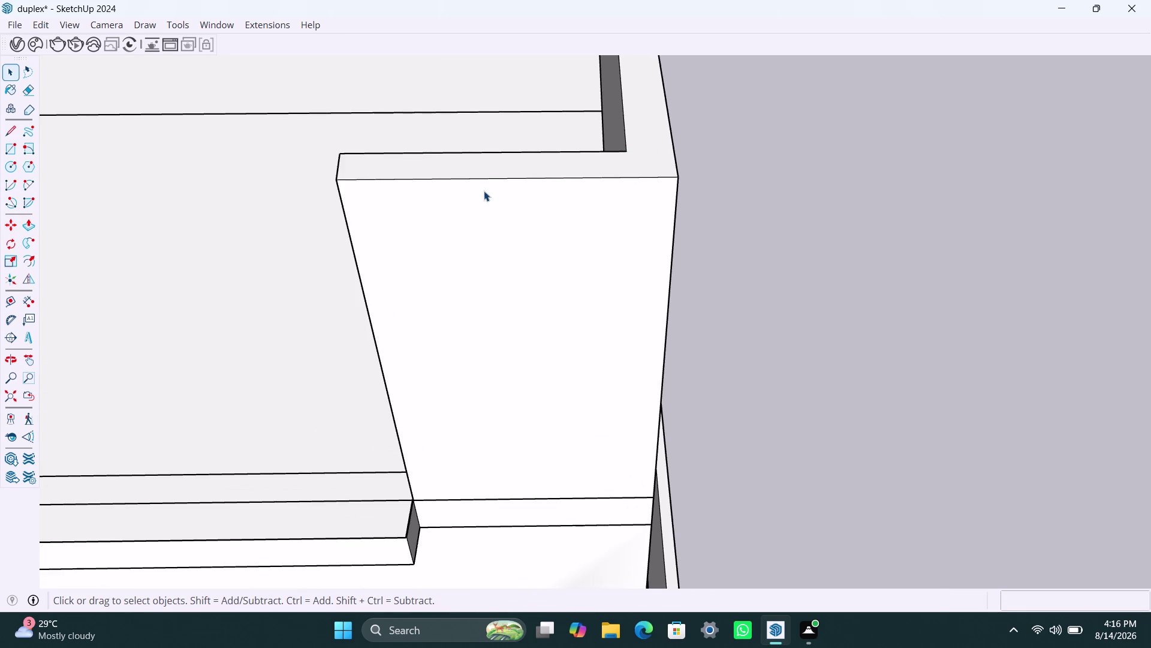
click(340, 167)
key(Delete)
click(354, 217)
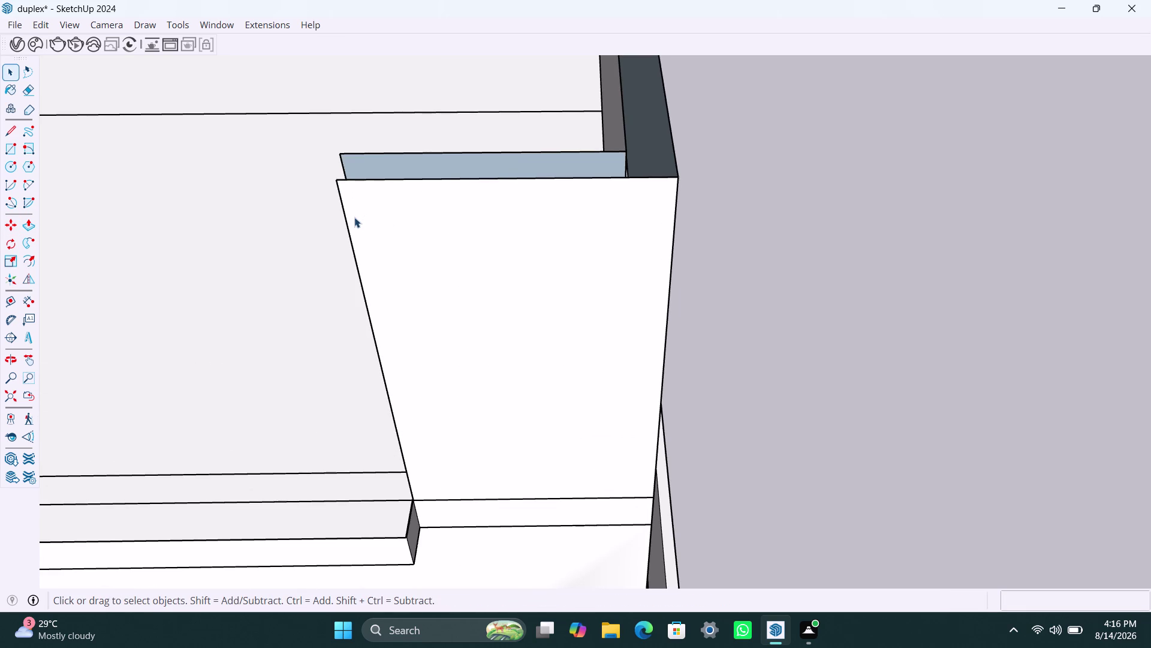
click(352, 227)
triple_click(376, 235)
double_click(409, 229)
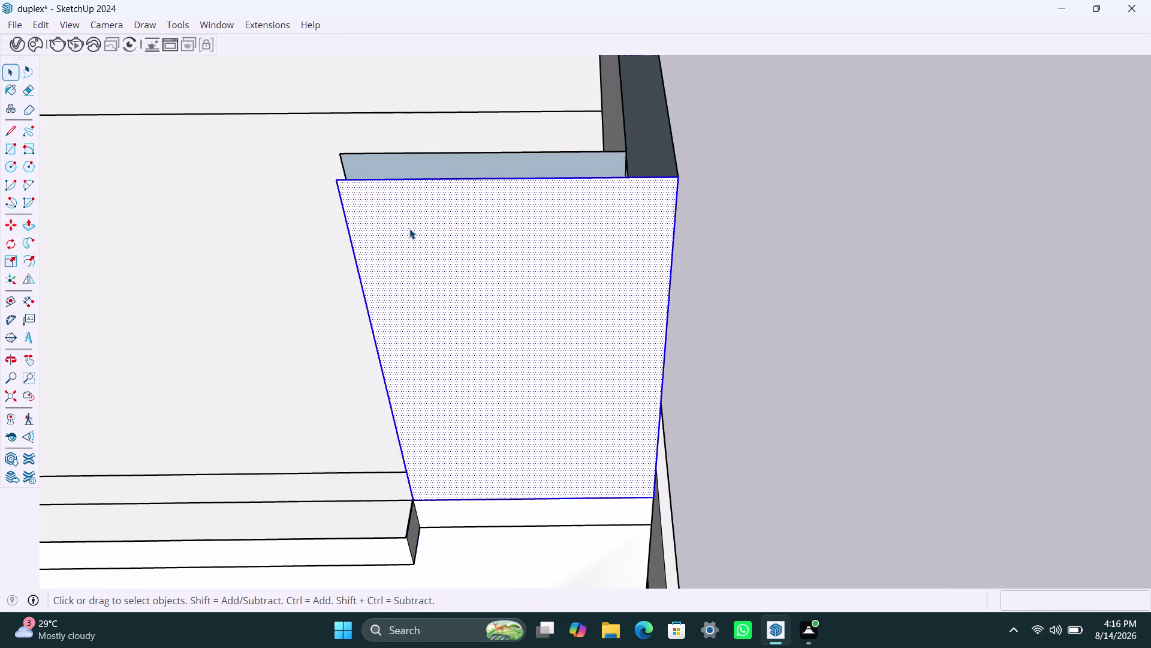
key(Delete)
key(ctrl+z)
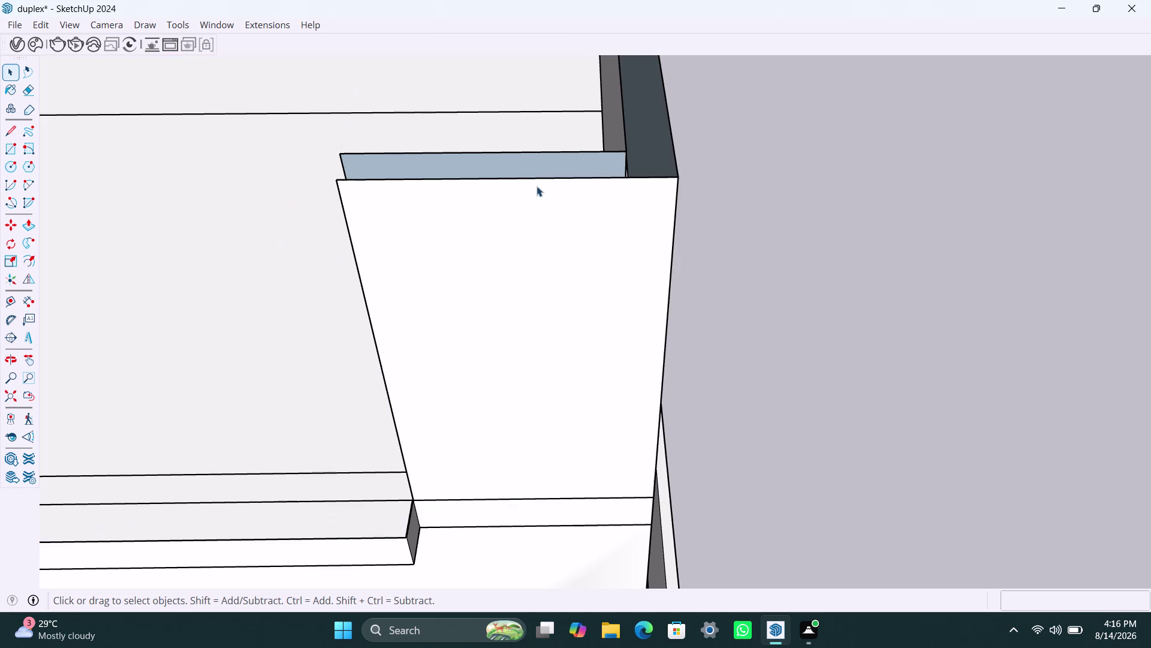
scroll(down, 3)
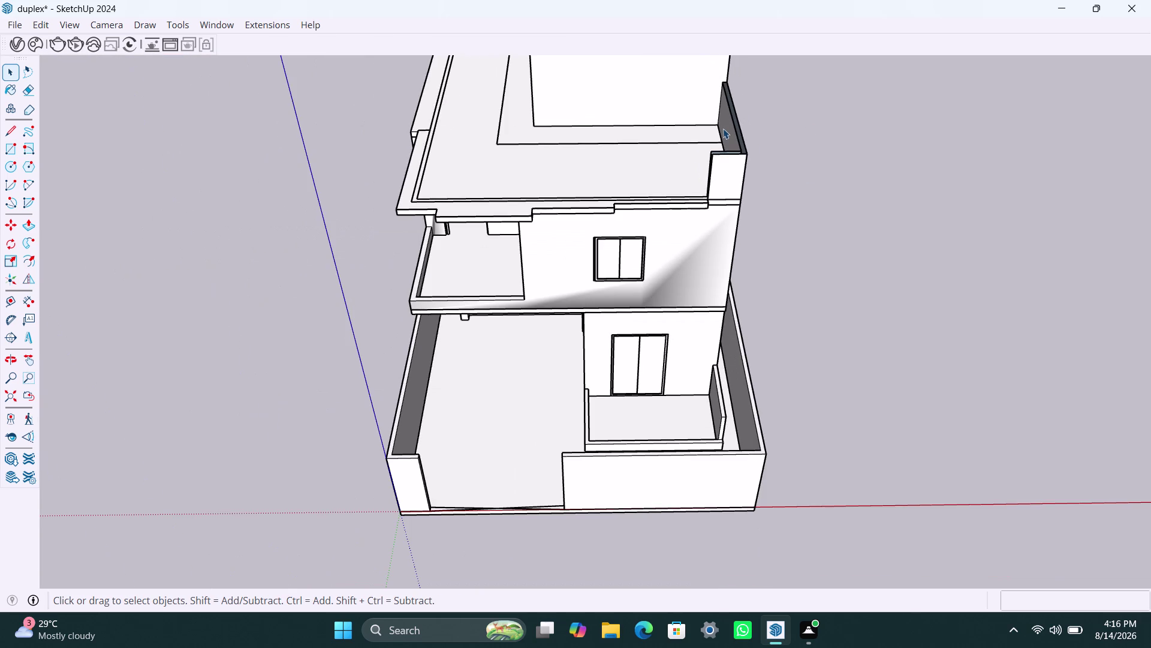
scroll(down, 3)
middle_drag(644, 152, 540, 374)
Triple-click the roof slab near its corner to select all its connected geometry.
scroll(up, 3)
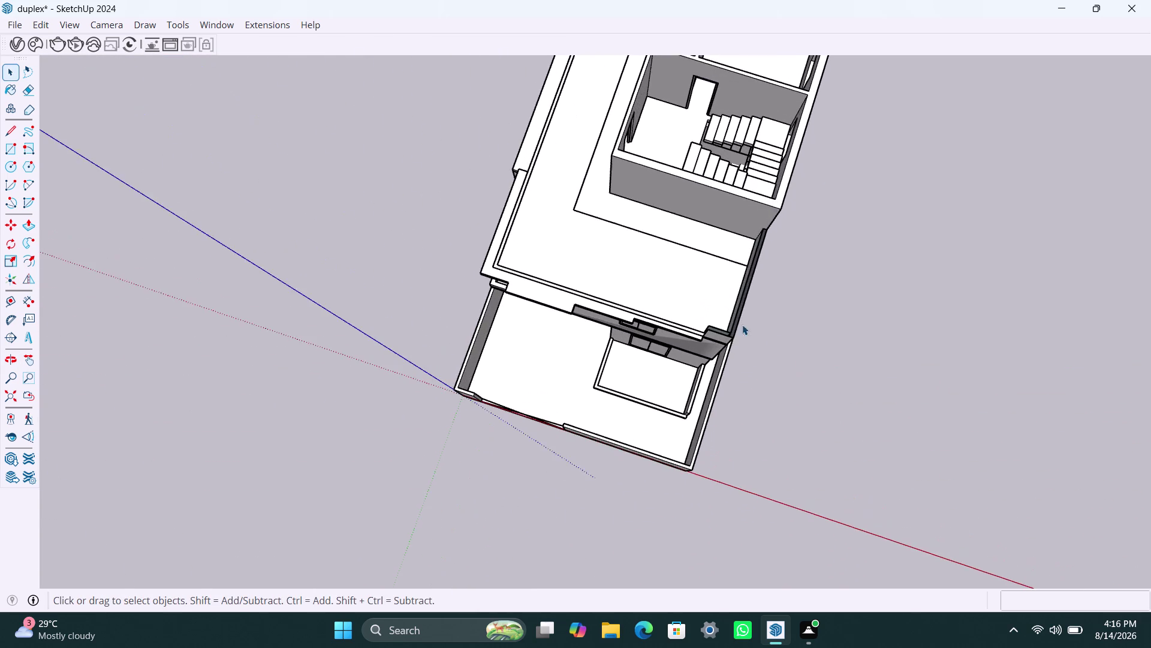
middle_drag(773, 335, 473, 124)
scroll(up, 3)
scroll(up, 3)
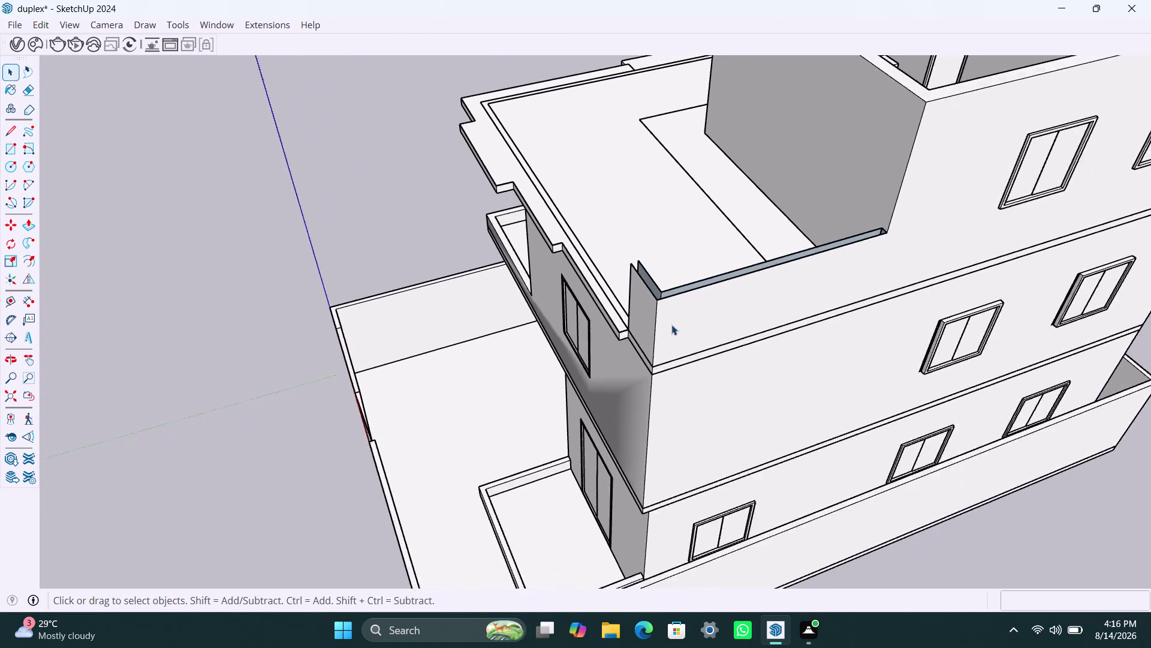
click(699, 298)
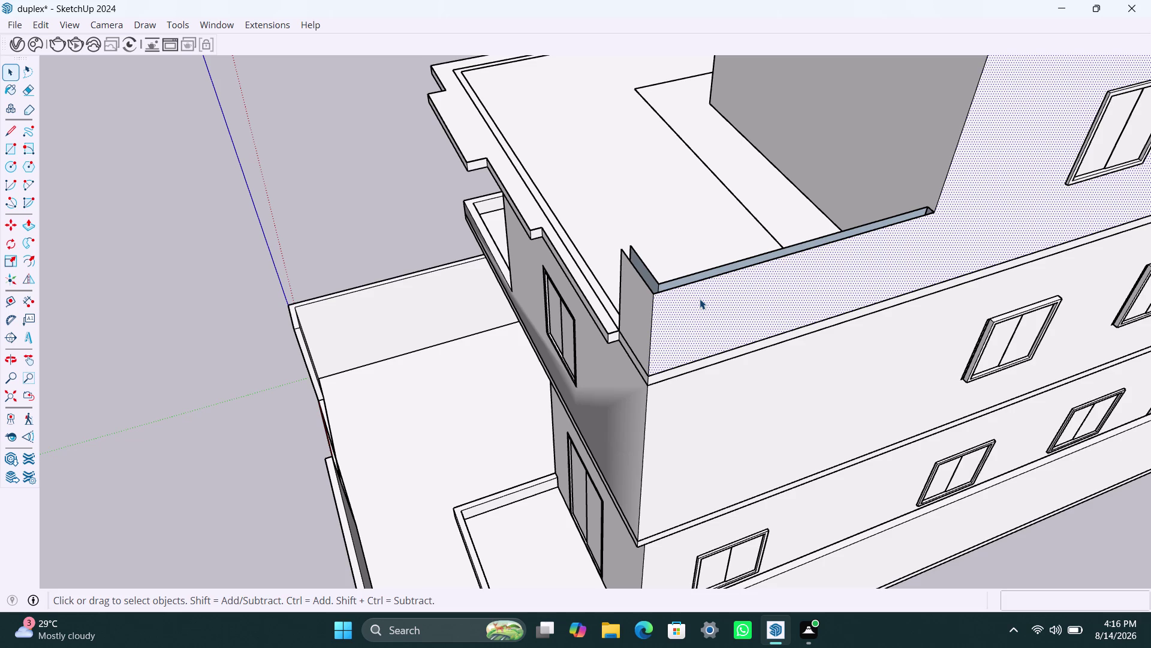
click(700, 298)
click(699, 299)
triple_click(700, 299)
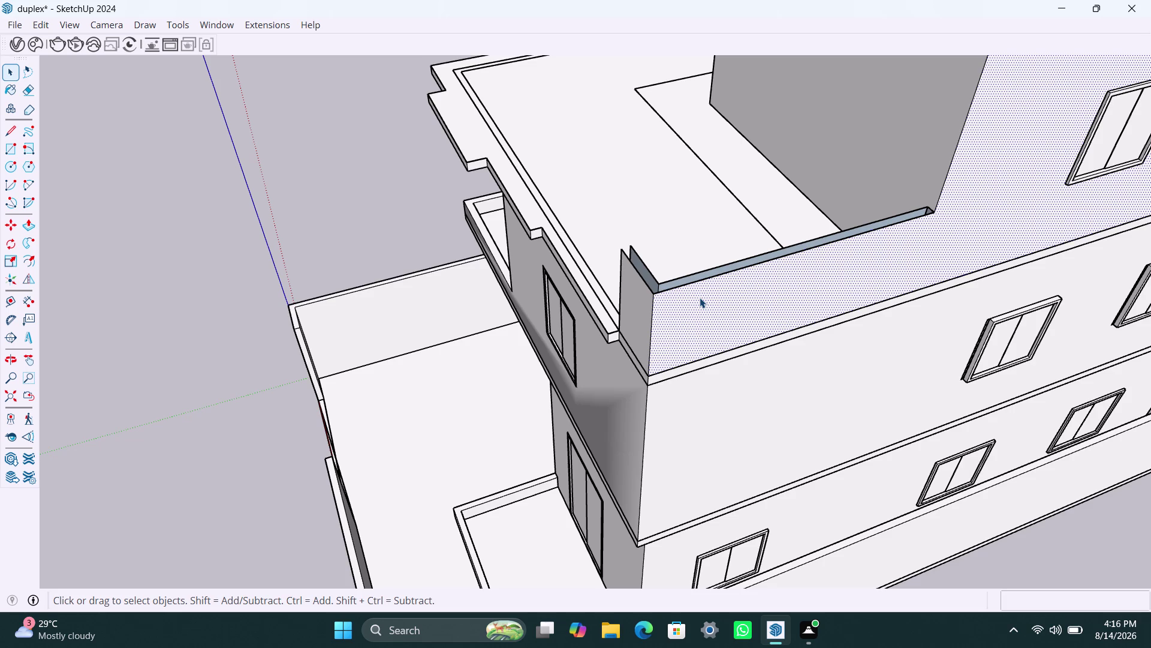
triple_click(700, 298)
triple_click(700, 297)
click(700, 298)
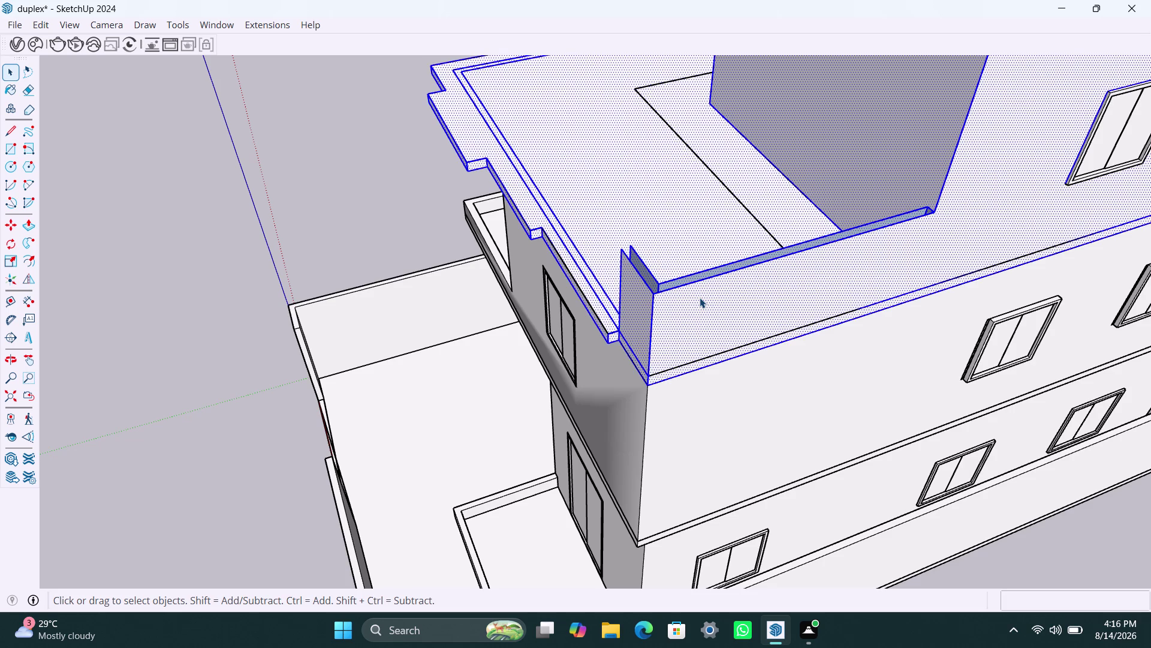
Undo a long run of recent edits, restoring correct shading on the slab's inner strip.
key(ctrl+z)
key(ctrl+z)
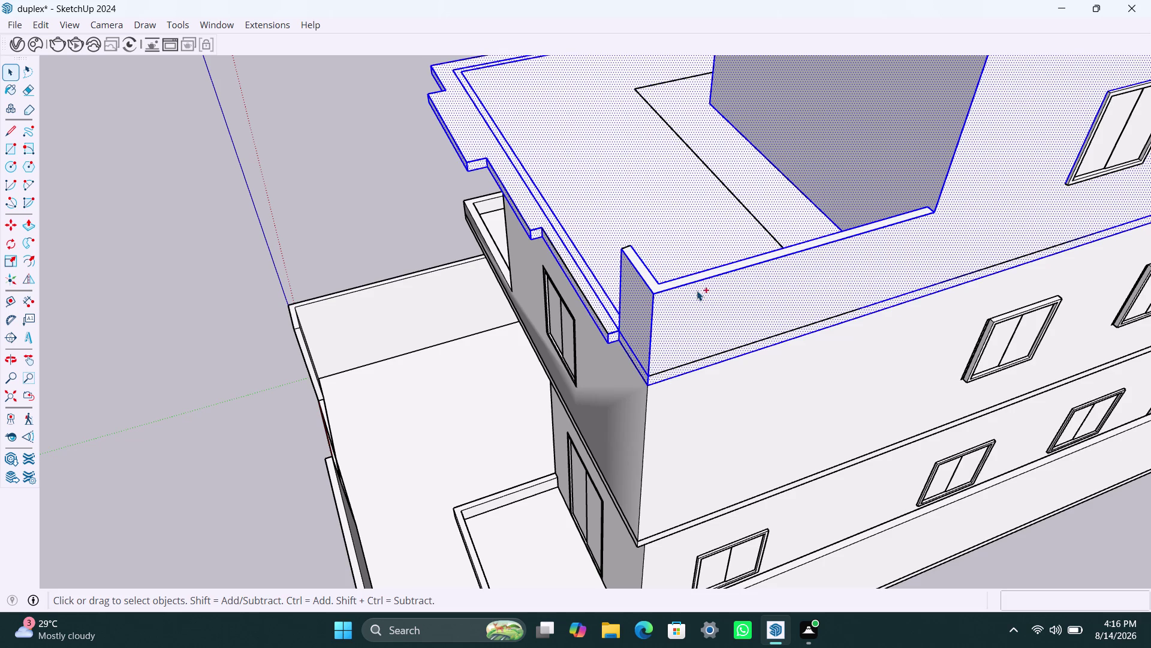
key(ctrl+z)
key(ctrl+z)
key(ctrl+z)
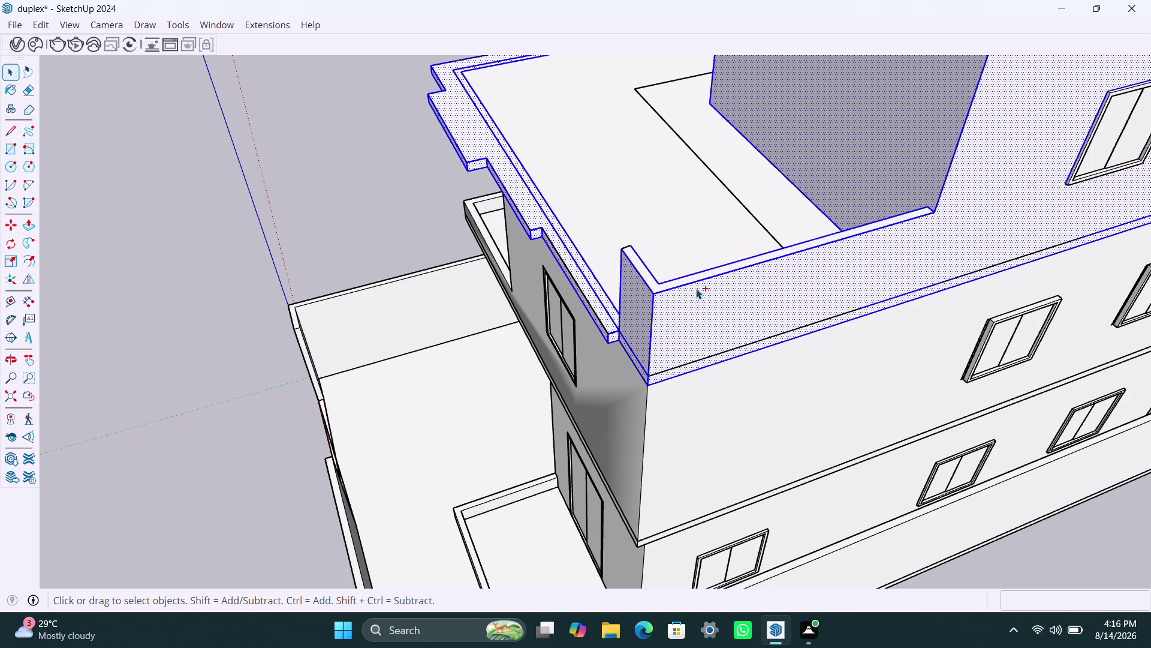
key(ctrl+z)
key(ctrl+z)
key(ctrl+z)
key(ctrl+z)
key(ctrl+z)
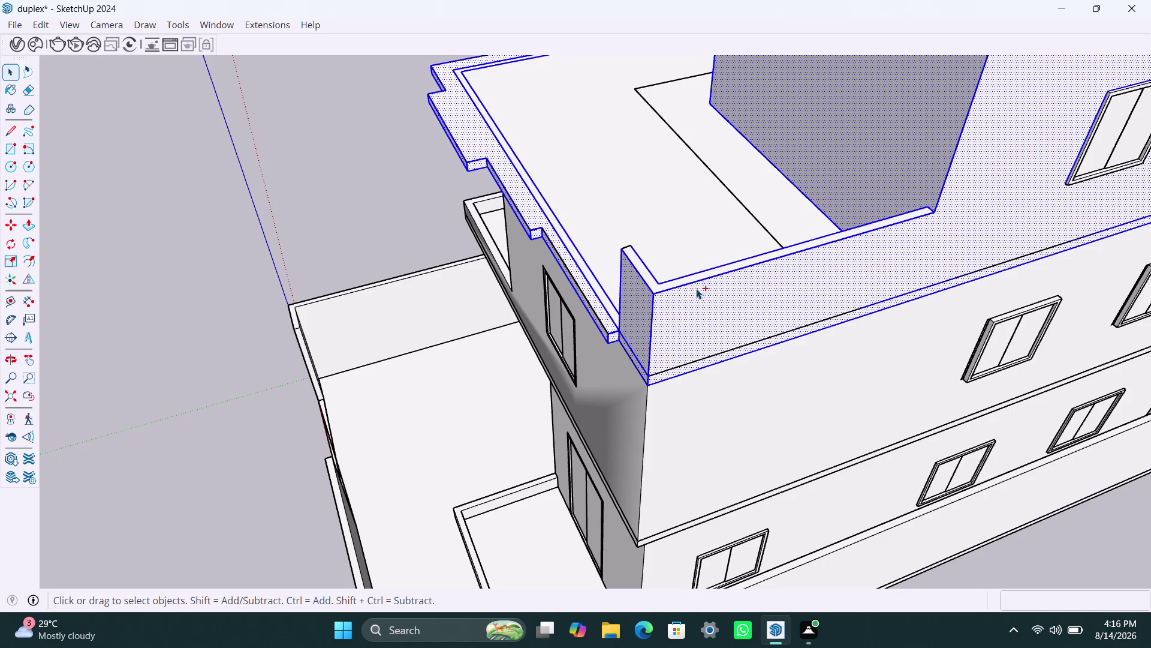
key(ctrl+z)
key(ctrl+z)
key(ctrl+z)
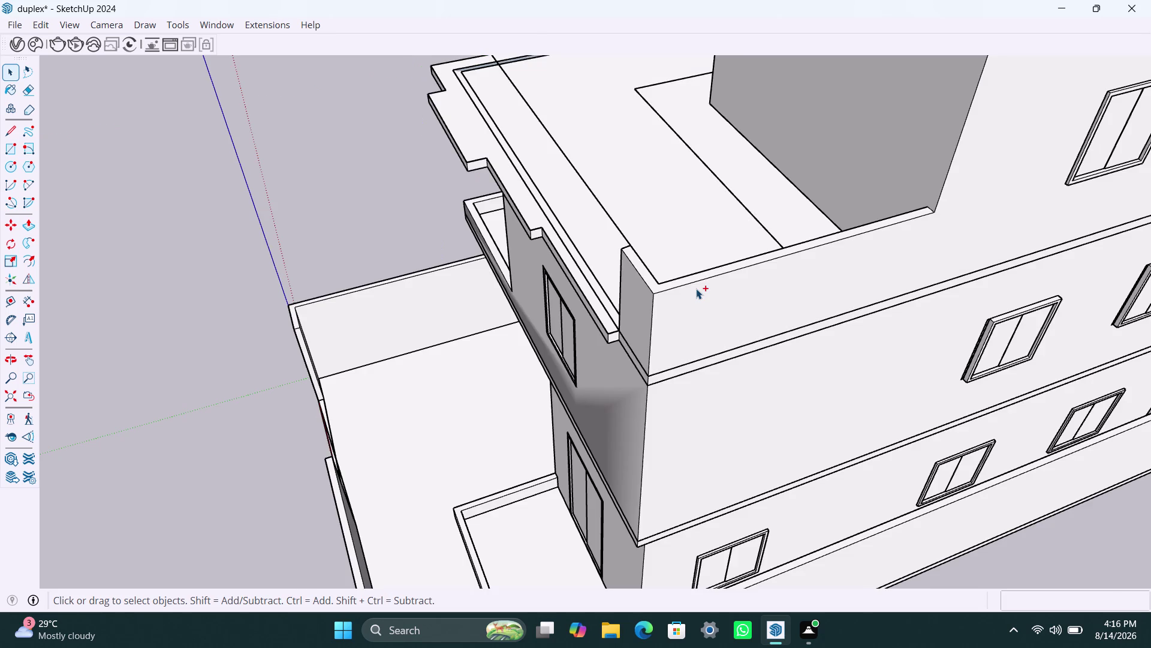
key(ctrl+x)
key(ctrl+z)
key(ctrl+z)
key(ctrl+z)
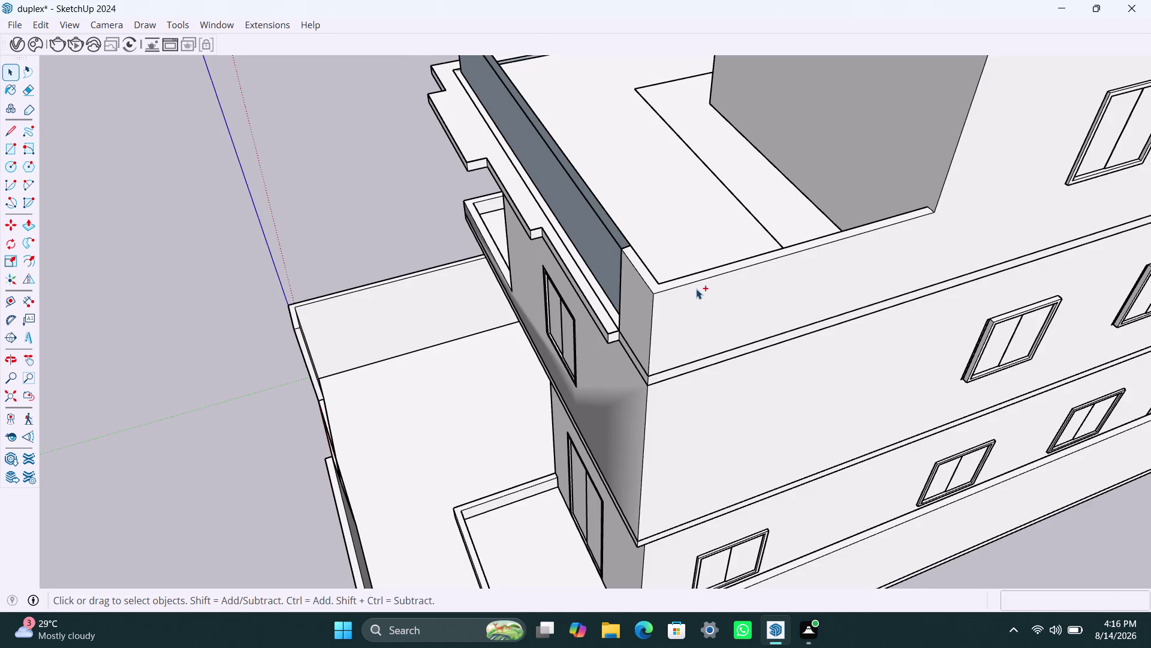
key(ctrl+z)
key(ctrl+z)
key(ctrl+z)
key(ctrl+z)
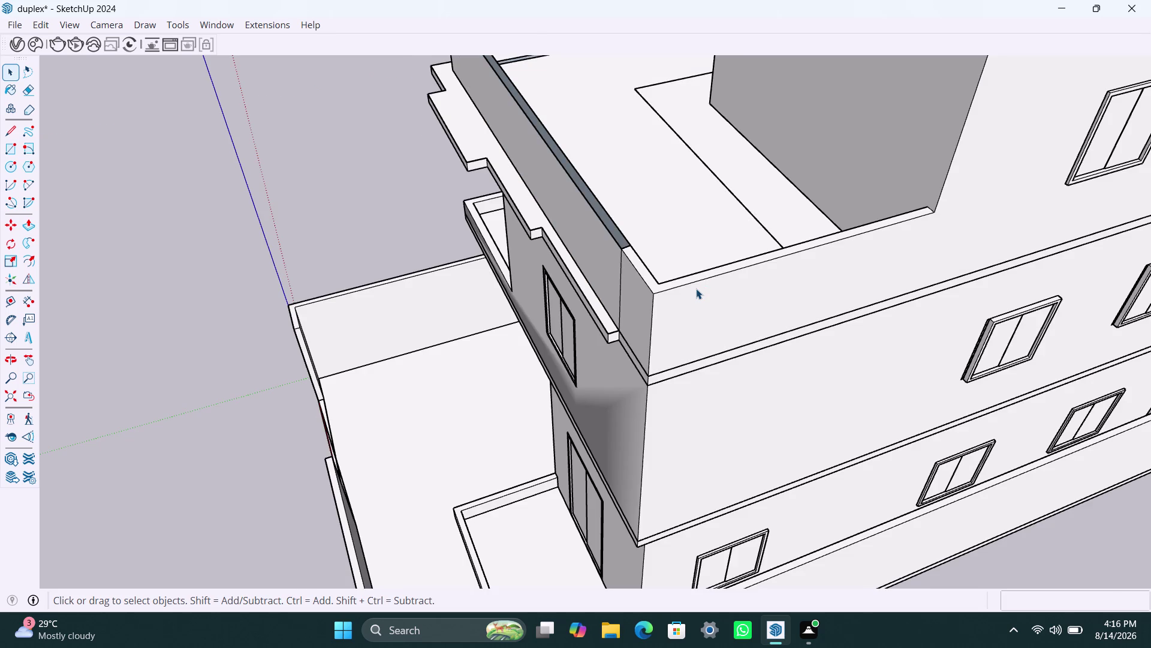
key(ctrl+z)
key(ctrl+z)
key(ctrl+z)
key(ctrl+z)
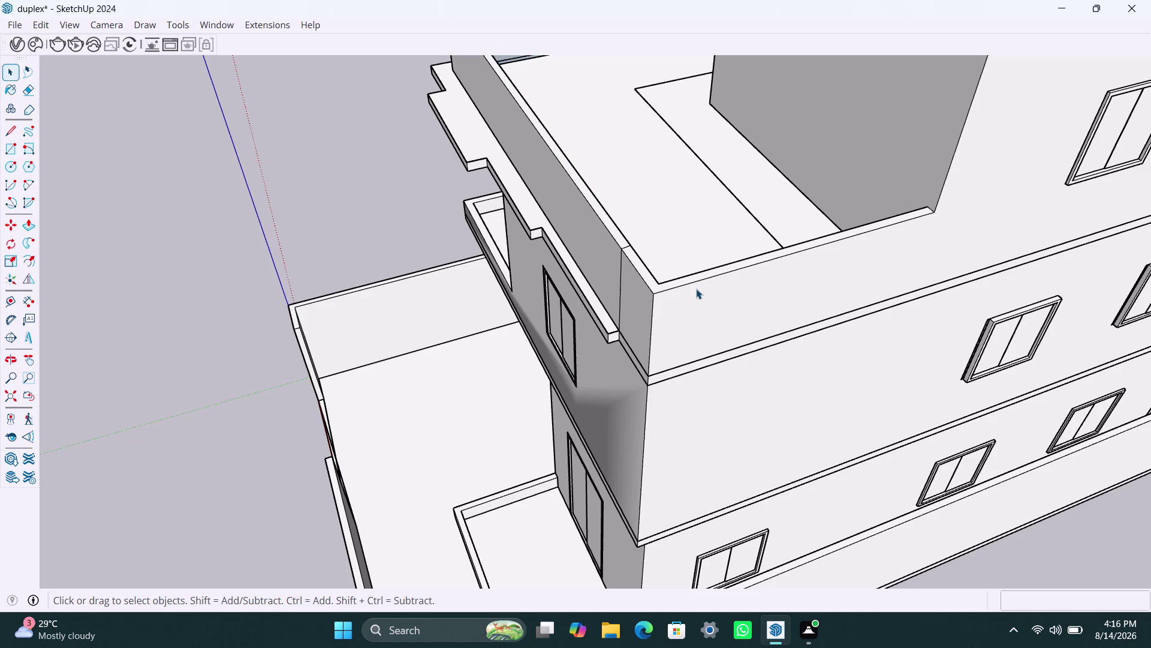
key(ctrl+z)
key(ctrl+z)
key(ctrl+z)
key(ctrl+z)
key(ctrl+z)
key(ctrl+z)
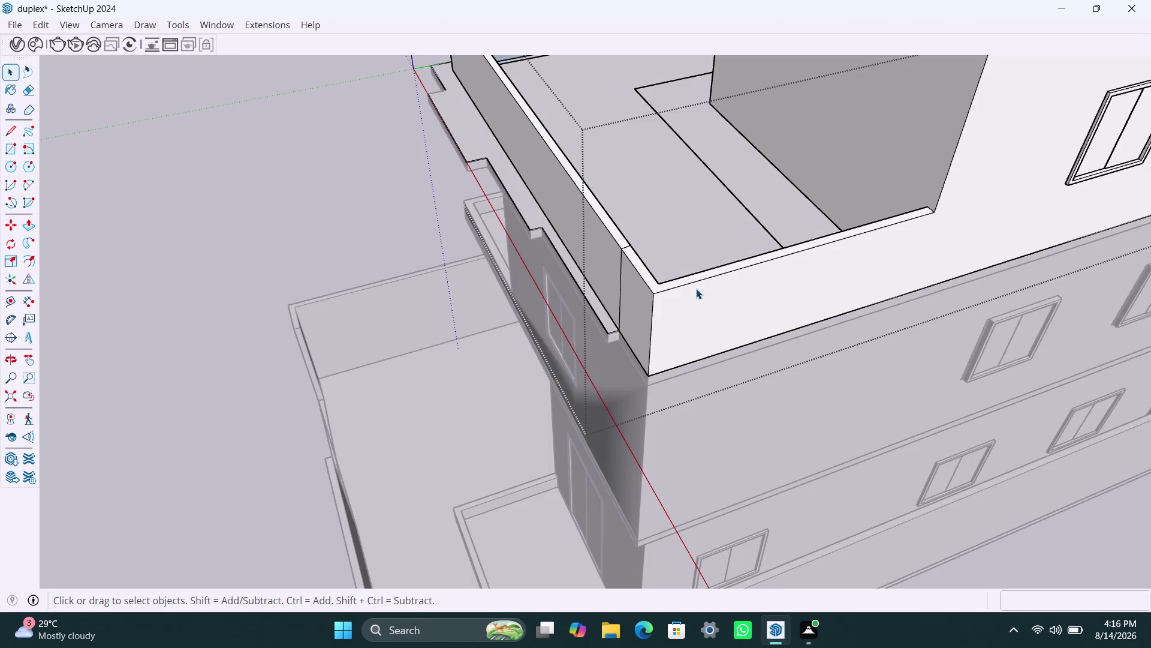
scroll(down, 3)
middle_drag(573, 271, 1100, 284)
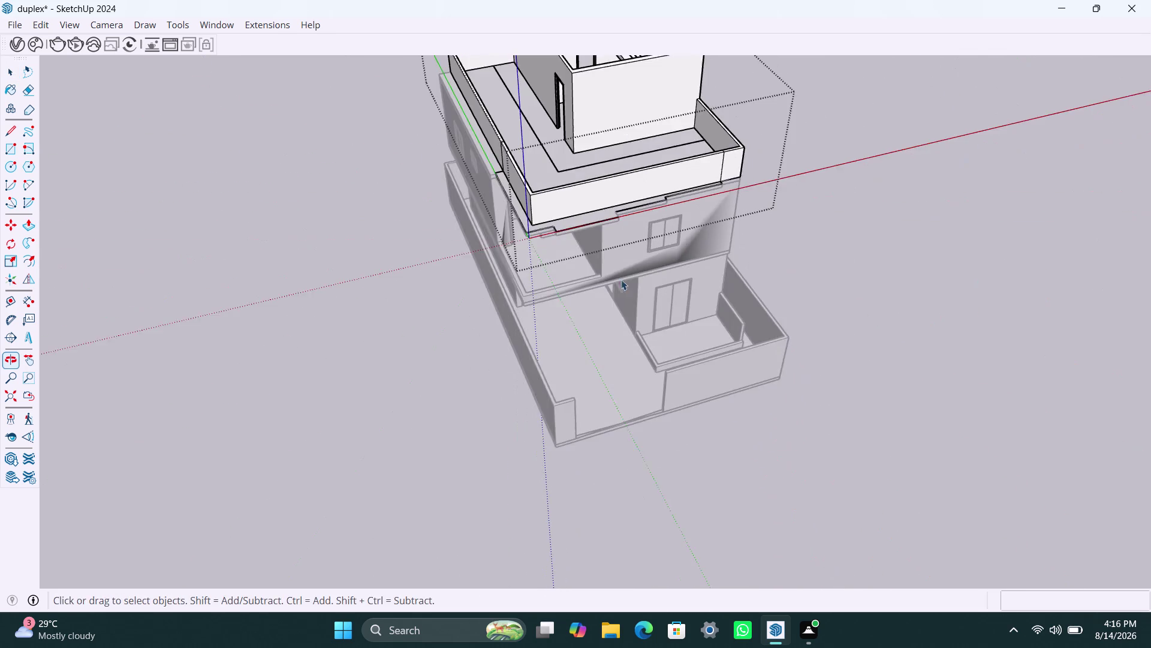
scroll(up, 3)
middle_drag(469, 281, 620, 300)
scroll(up, 3)
key(ctrl+z)
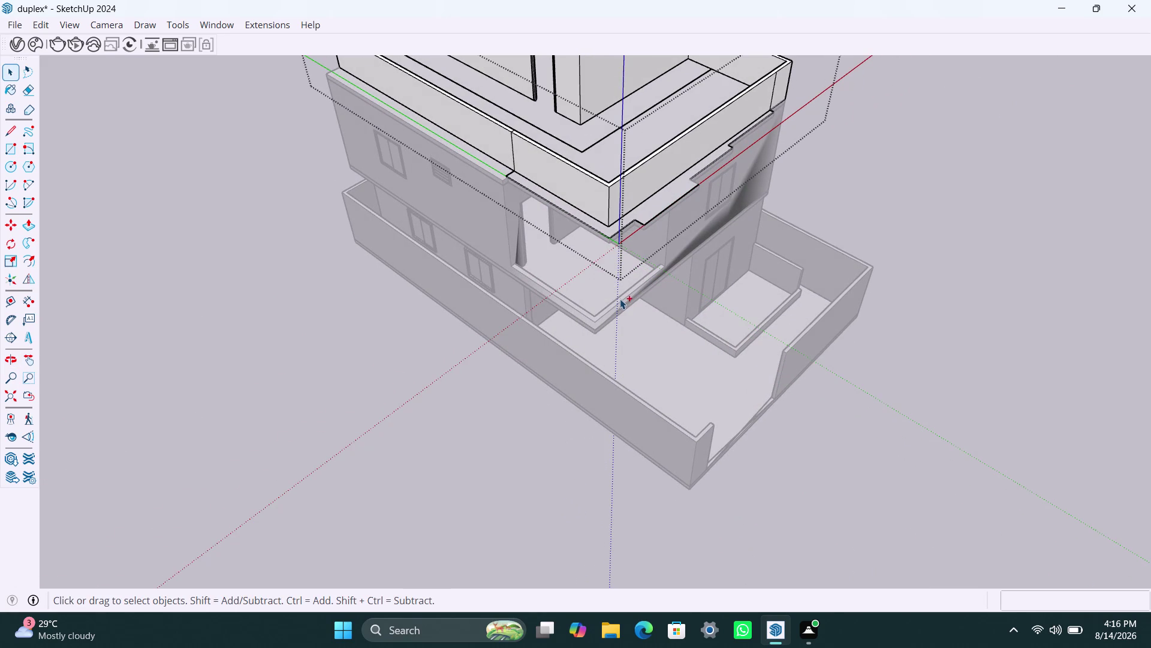
key(ctrl+z)
key(ctrl+z)
key(ctrl+z)
scroll(down, 3)
middle_drag(624, 168, 252, 213)
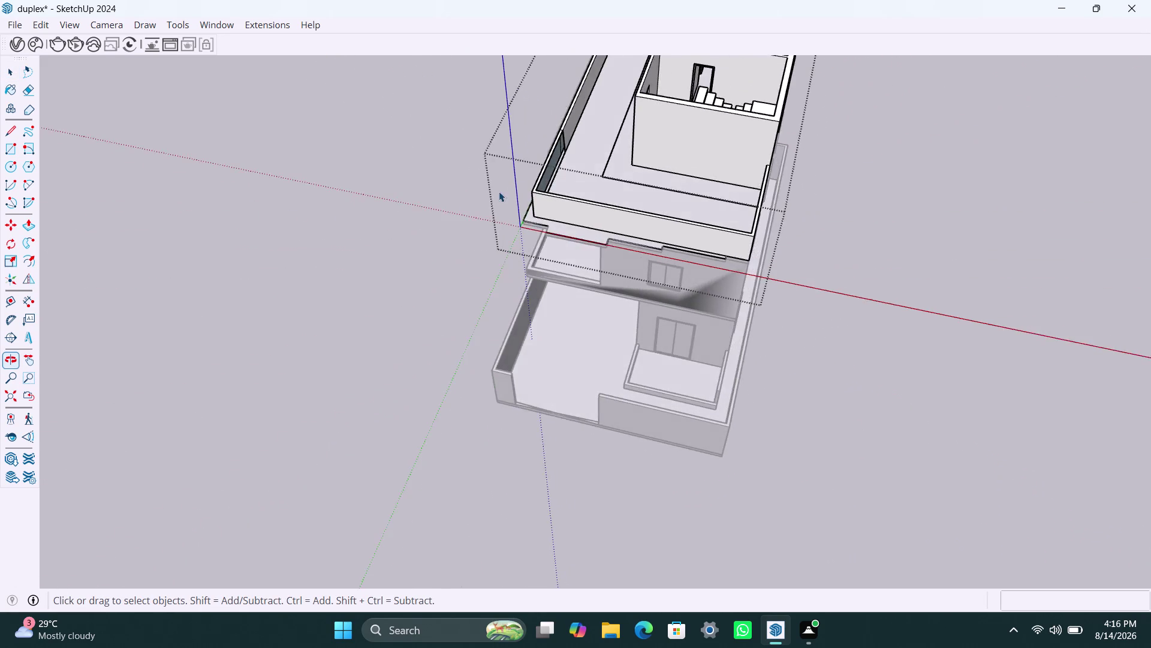
scroll(up, 3)
key(ctrl+z)
key(ctrl+z)
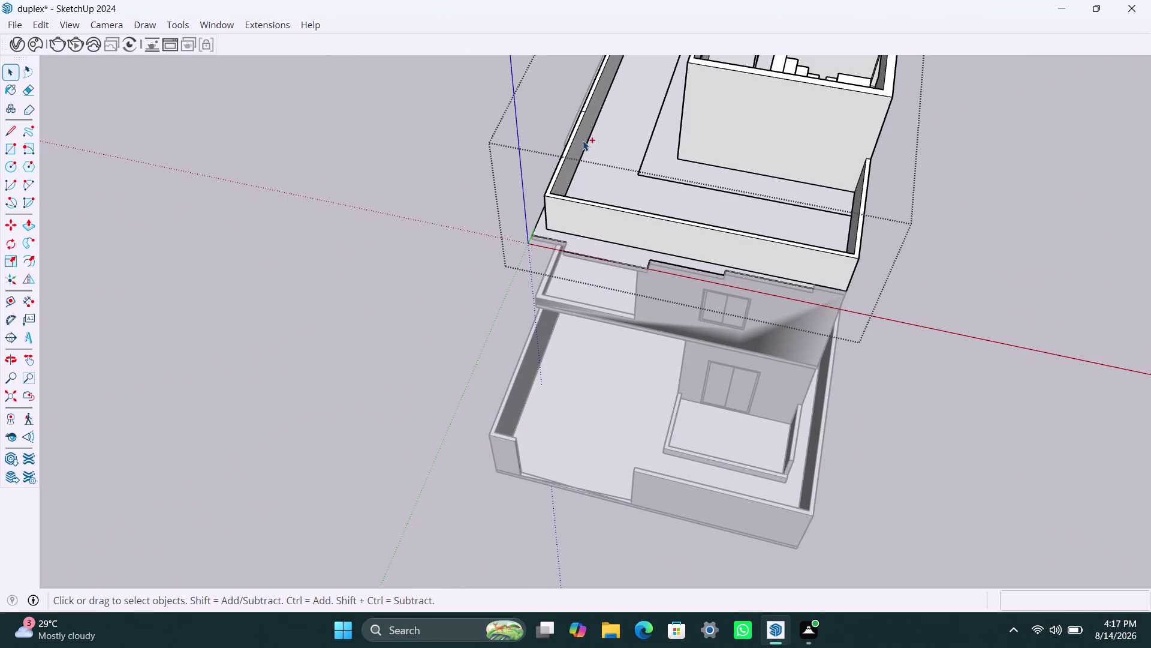
key(ctrl+z)
scroll(down, 3)
middle_drag(552, 187, 831, 191)
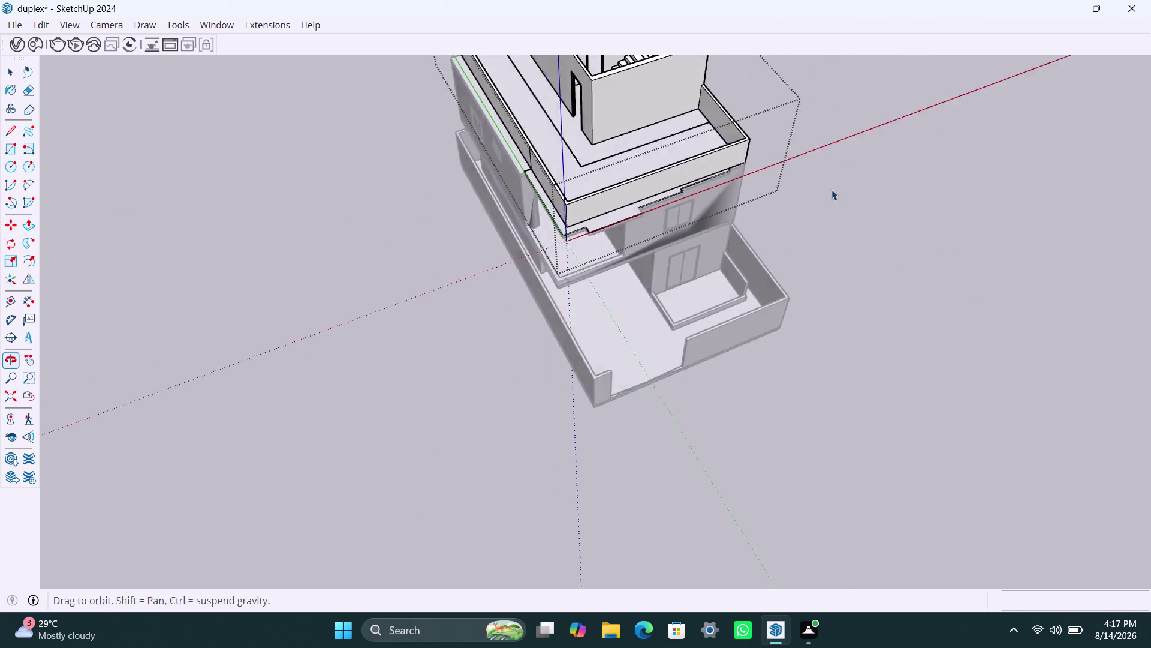
scroll(up, 3)
key(ctrl+z)
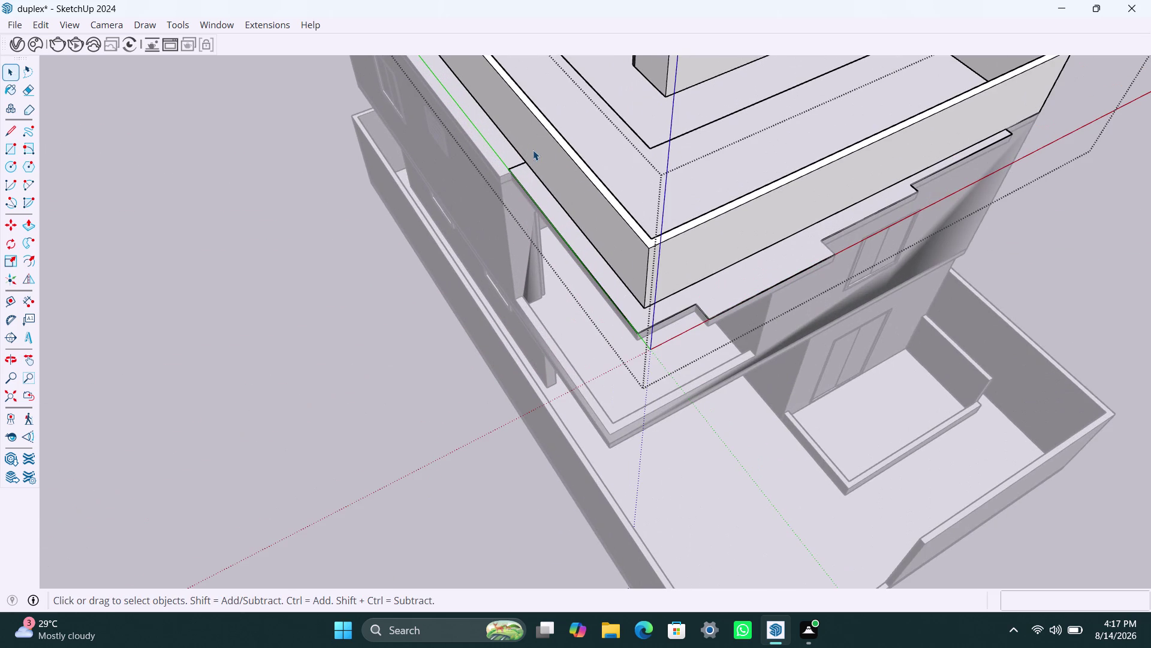
scroll(up, 3)
middle_drag(637, 319, 745, 255)
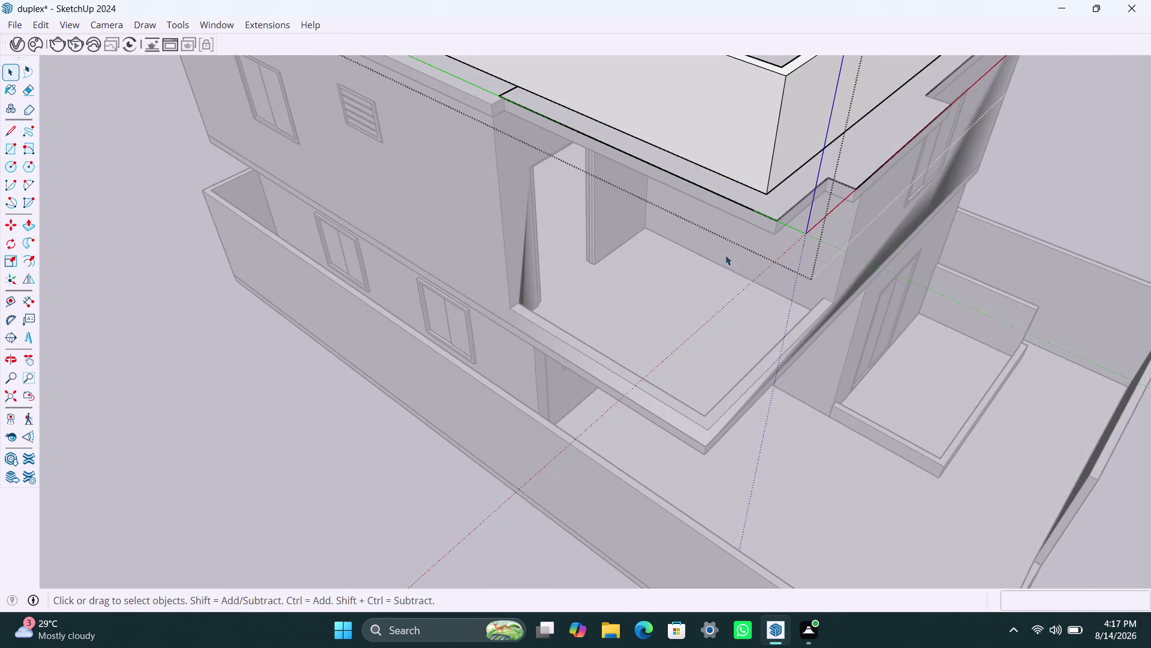
scroll(down, 3)
middle_drag(744, 173, 555, 209)
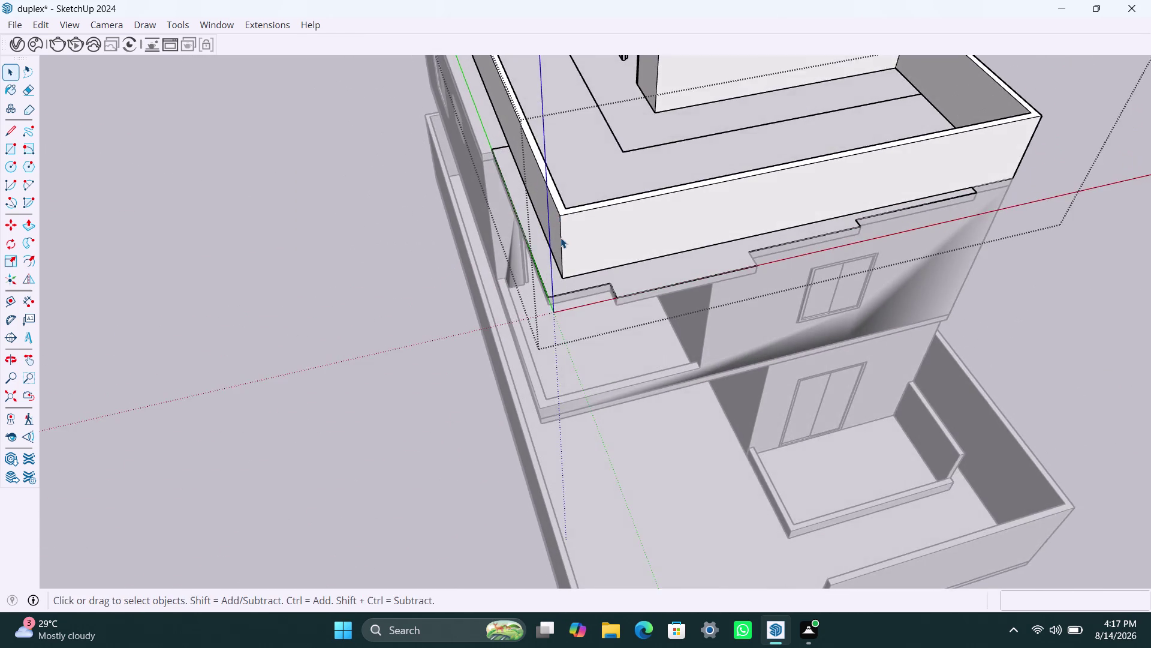
scroll(up, 3)
click(561, 232)
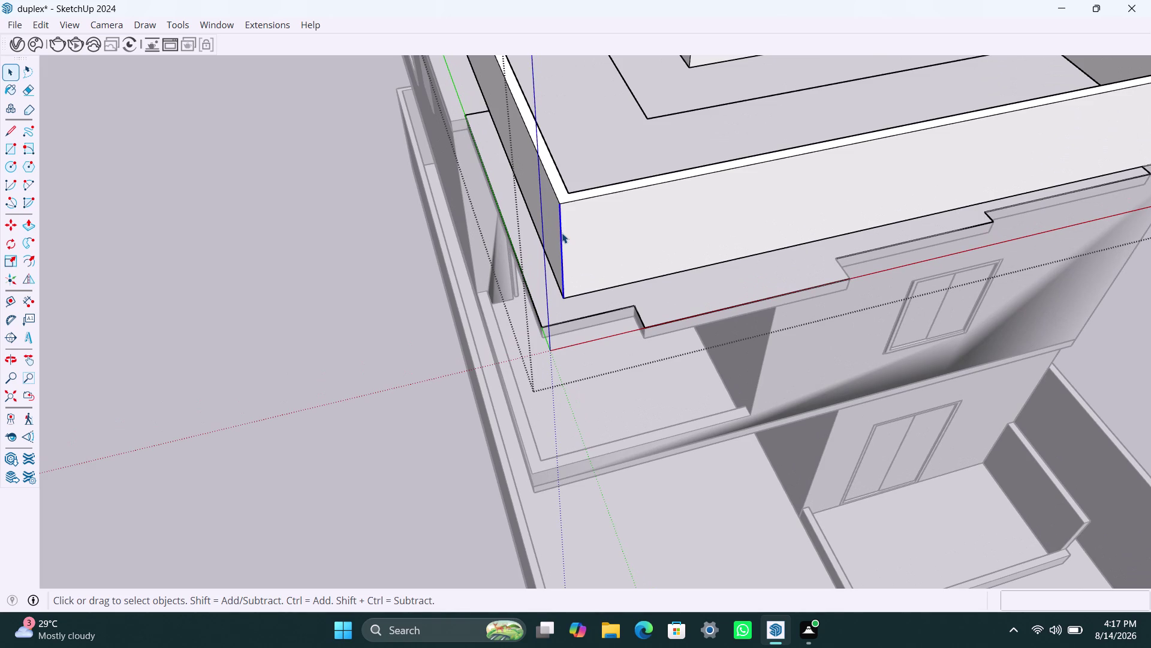
key(m)
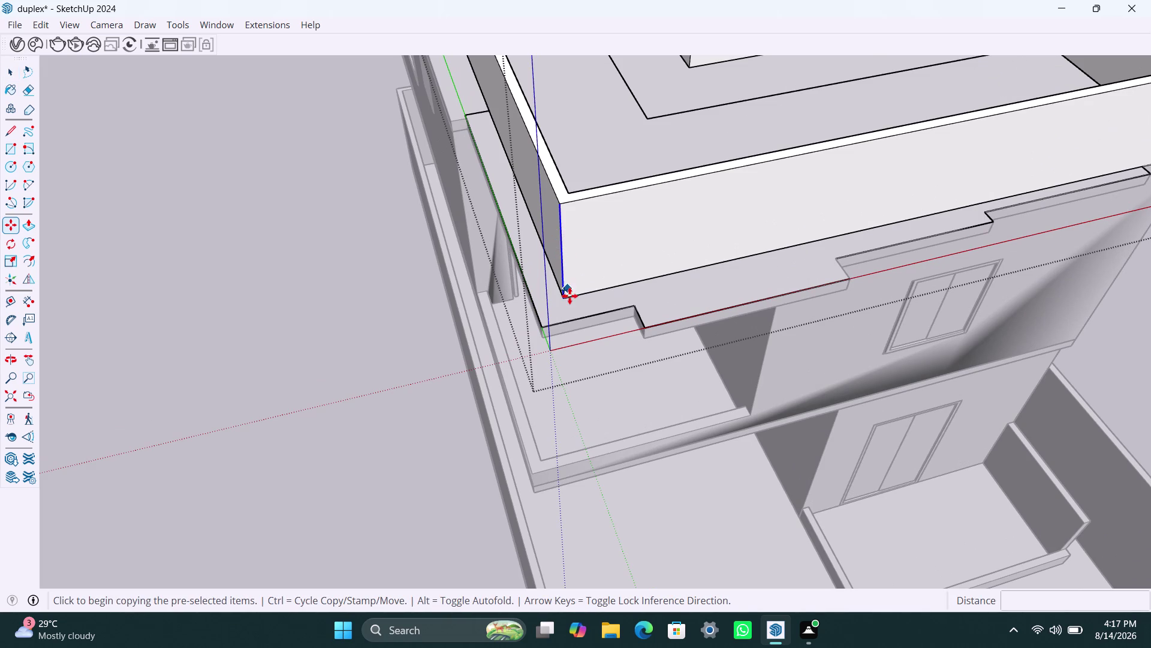
click(569, 296)
click(495, 114)
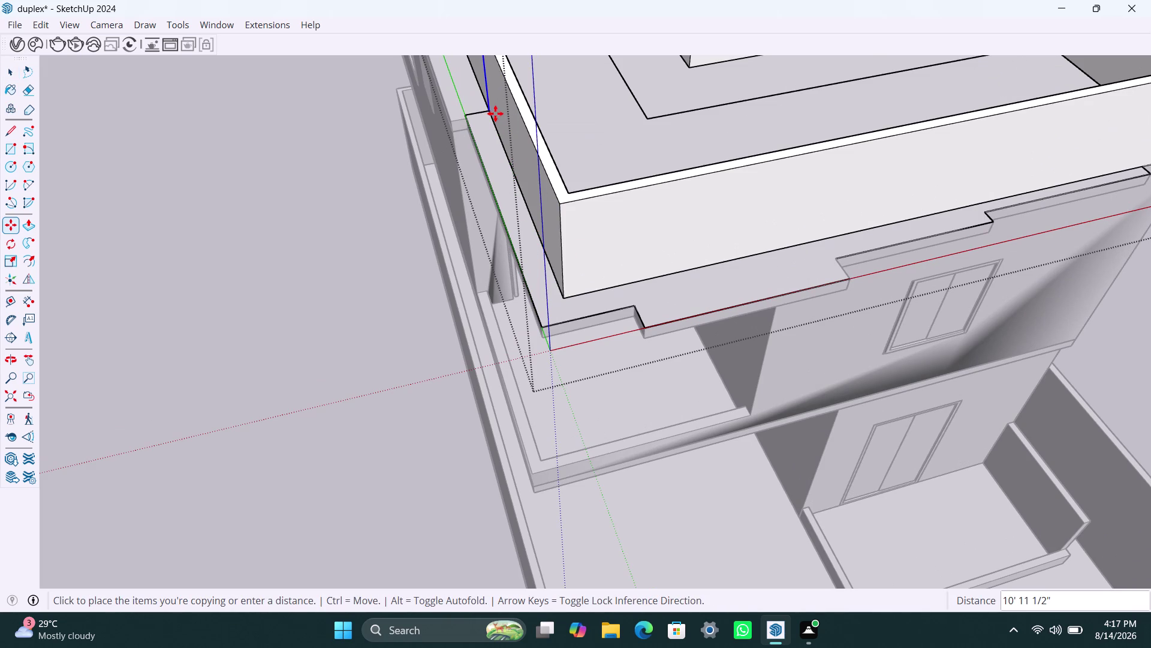
scroll(down, 3)
scroll(down, 3)
middle_drag(562, 131, 443, 181)
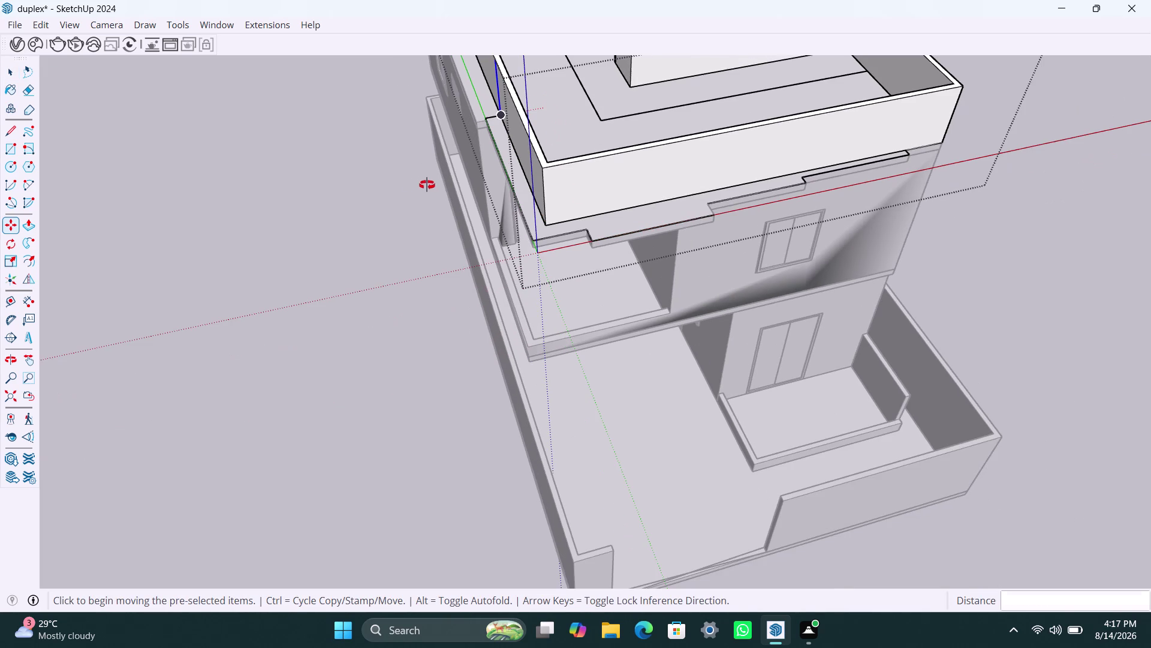
middle_drag(443, 181, 417, 188)
scroll(up, 3)
scroll(down, 3)
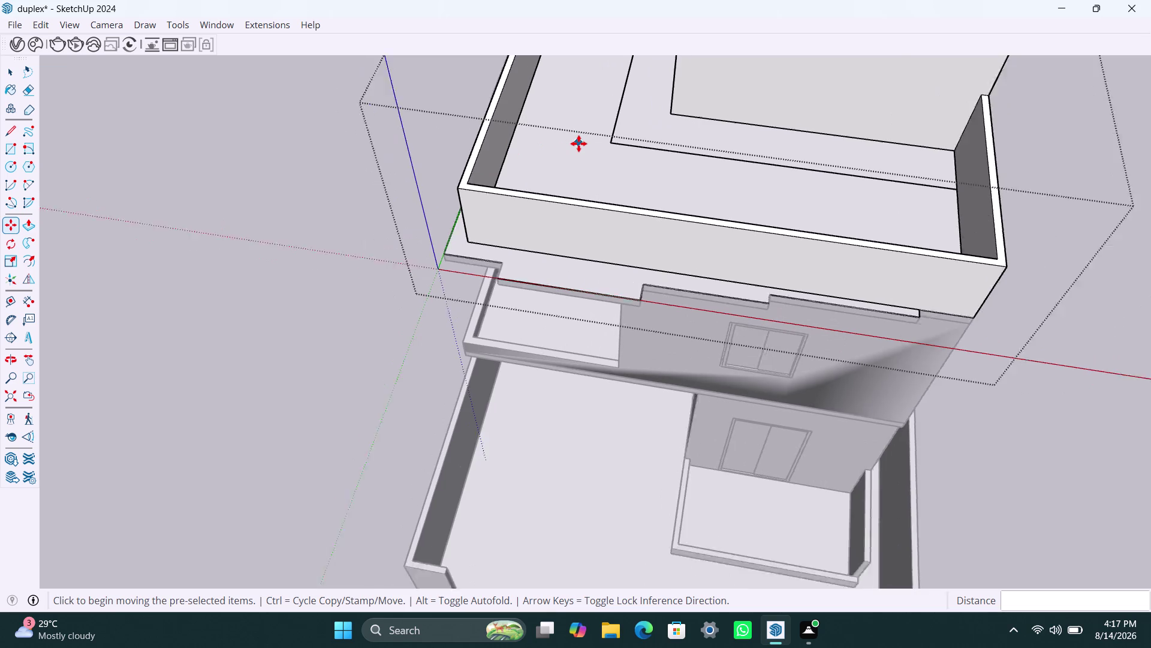
middle_drag(579, 143, 440, 403)
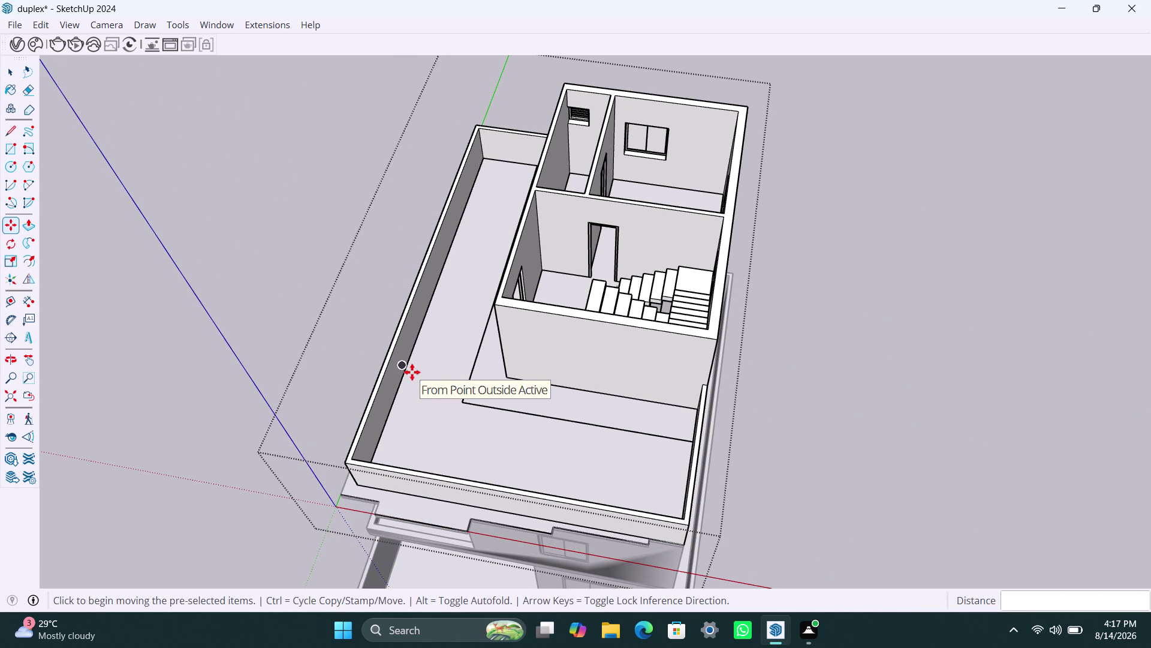
scroll(up, 3)
middle_drag(359, 400, 627, 384)
scroll(up, 3)
scroll(up, 3)
key(space)
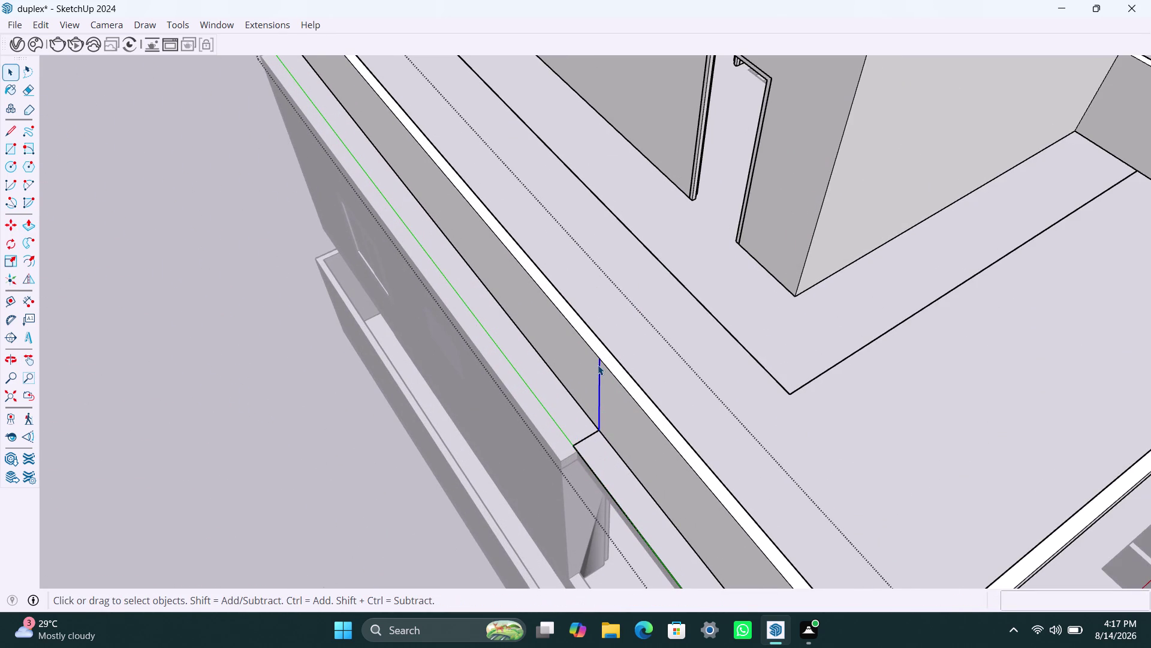
scroll(up, 3)
key(l)
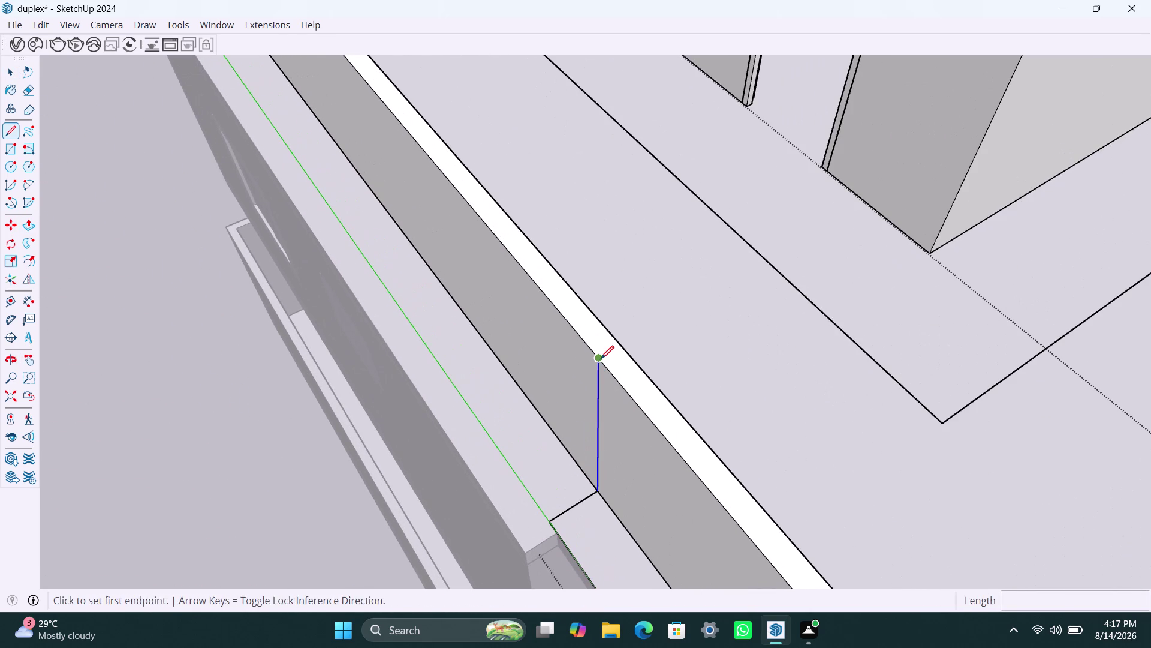
click(601, 357)
click(617, 344)
key(space)
click(626, 374)
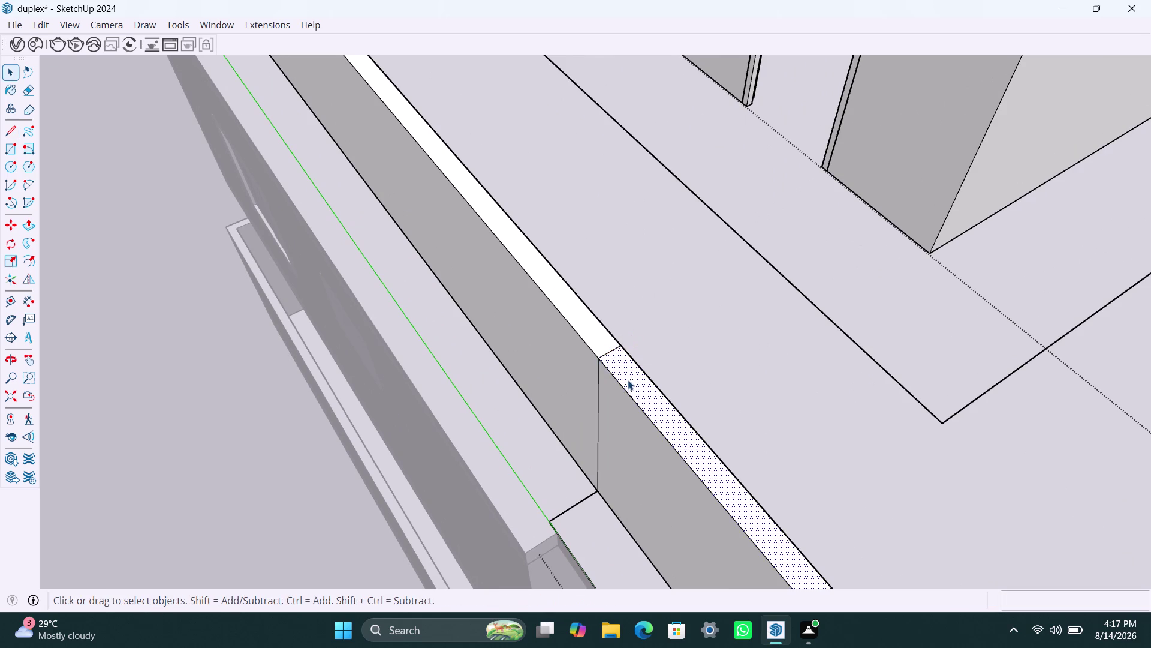
scroll(down, 3)
scroll(down, 3)
middle_drag(677, 393, 595, 309)
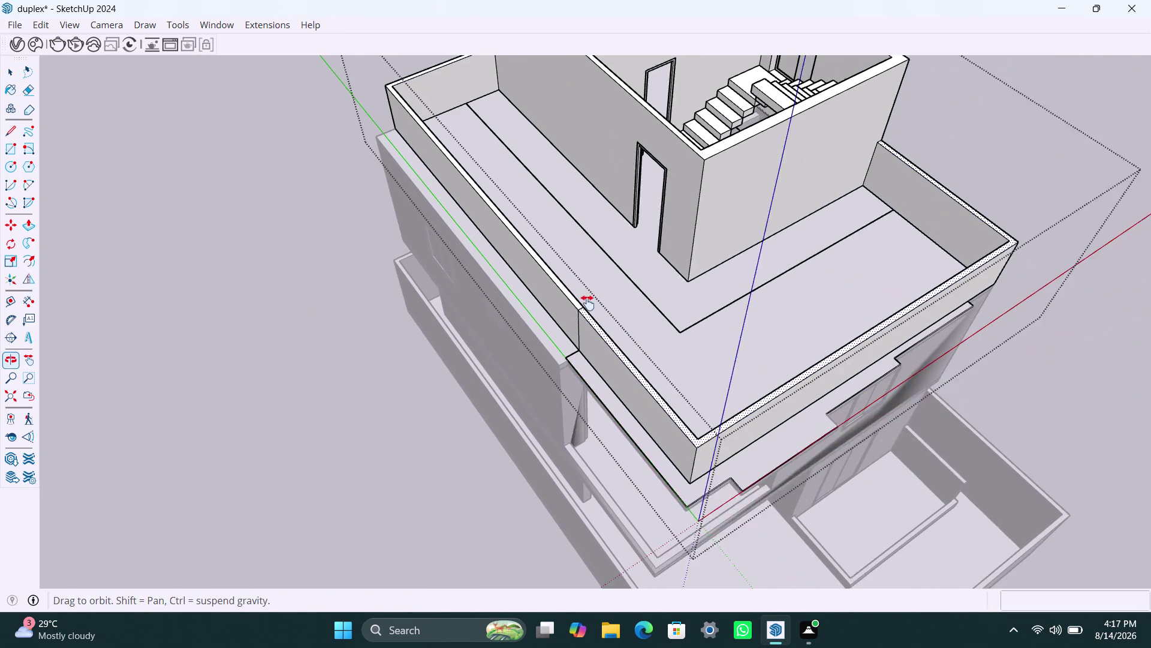
middle_drag(595, 309, 588, 302)
key(p)
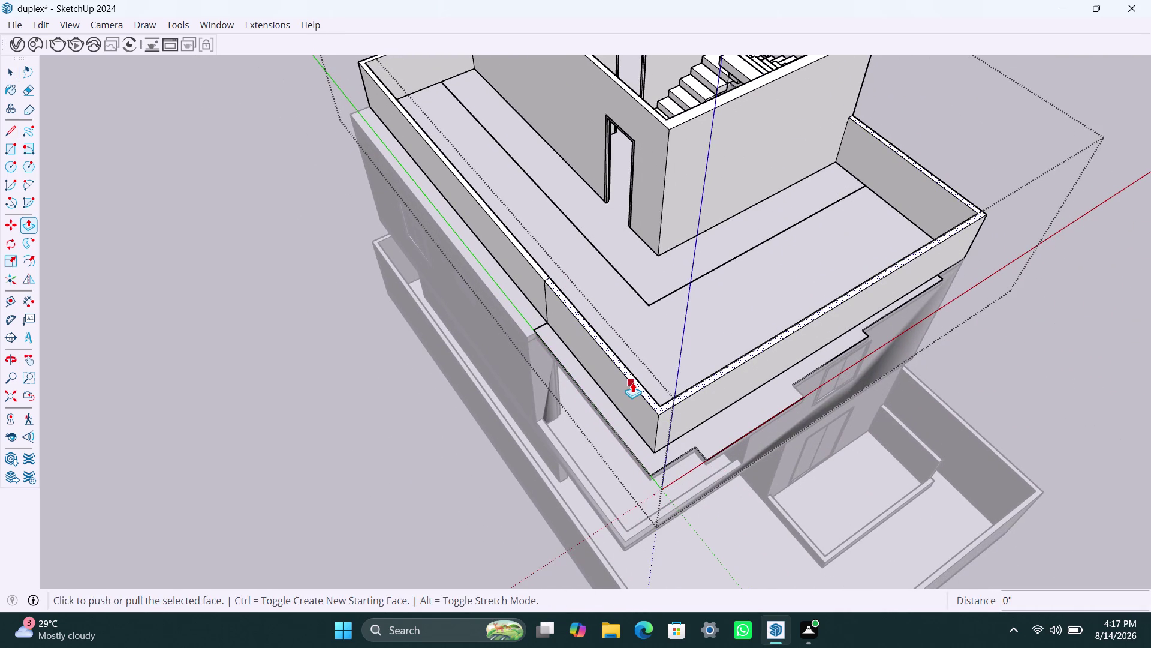
key(space)
scroll(down, 3)
middle_drag(732, 331, 669, 314)
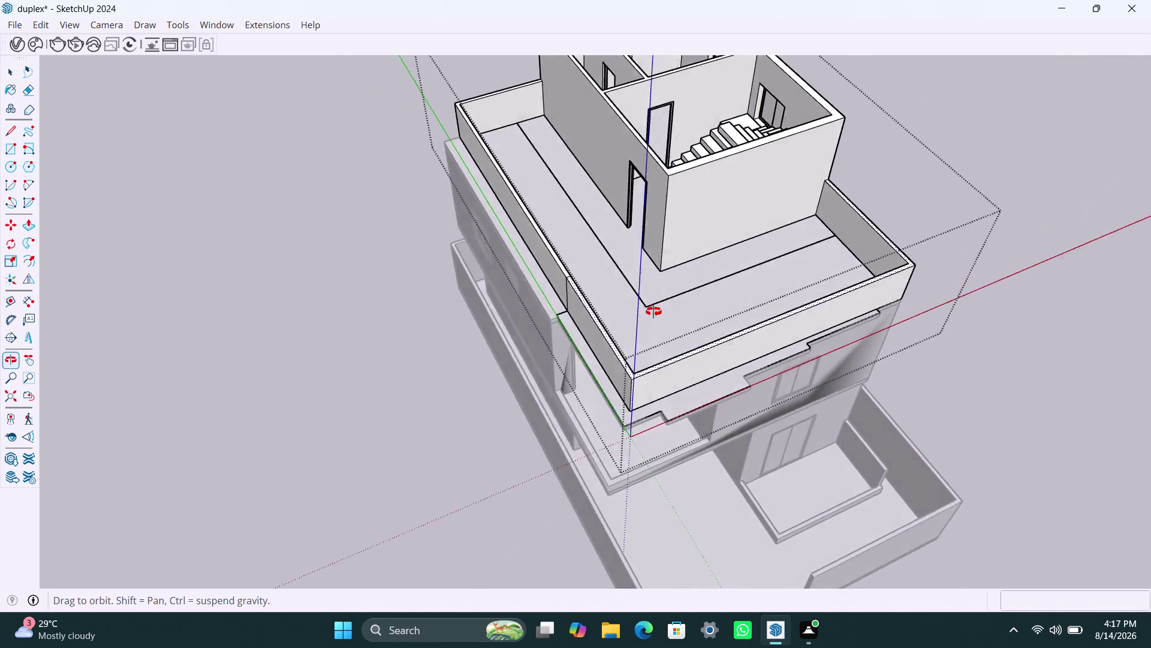
middle_drag(669, 314, 635, 311)
scroll(up, 3)
middle_drag(818, 320, 665, 309)
scroll(up, 3)
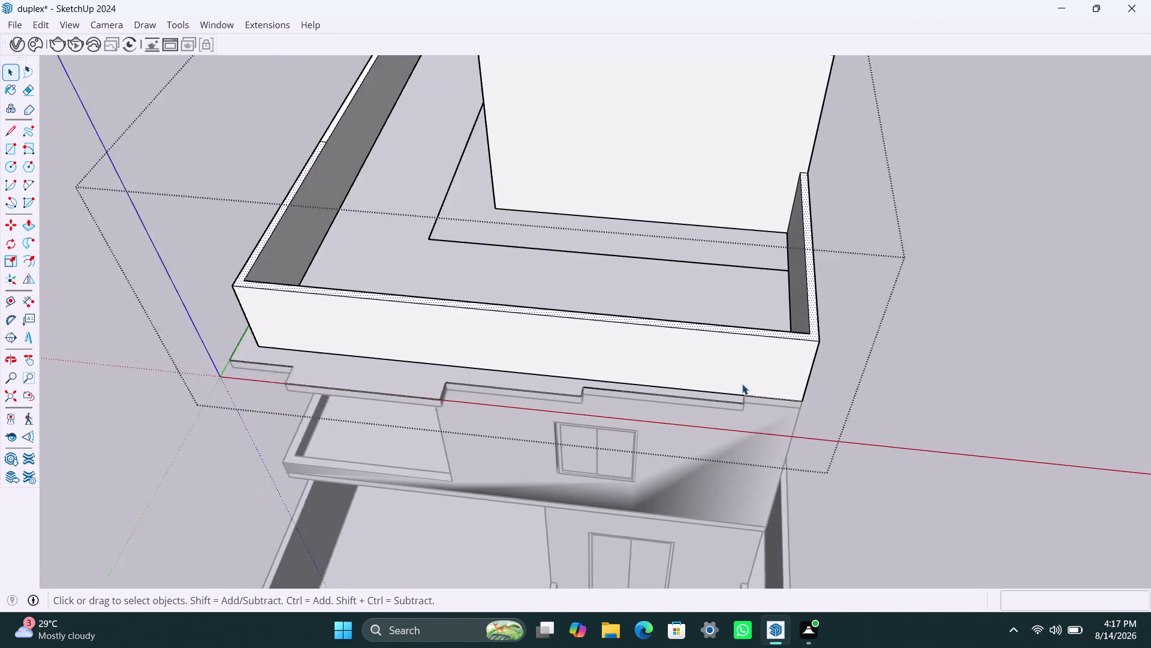
click(826, 353)
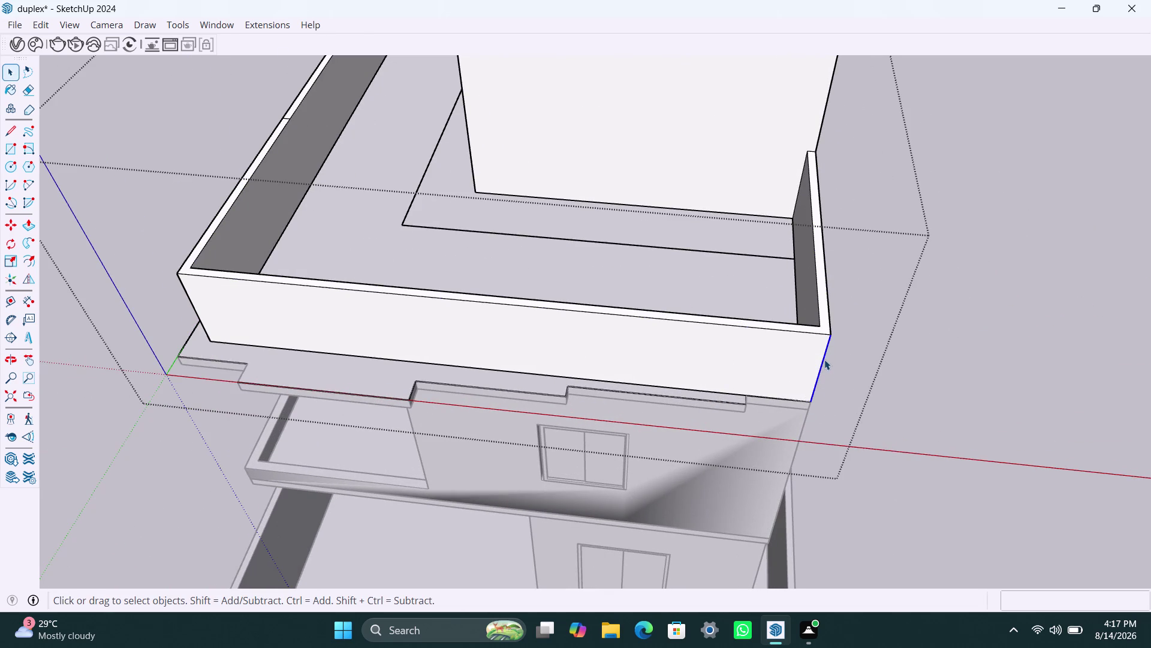
Copy the selected corner edge to a point just left of the corner.
key(m)
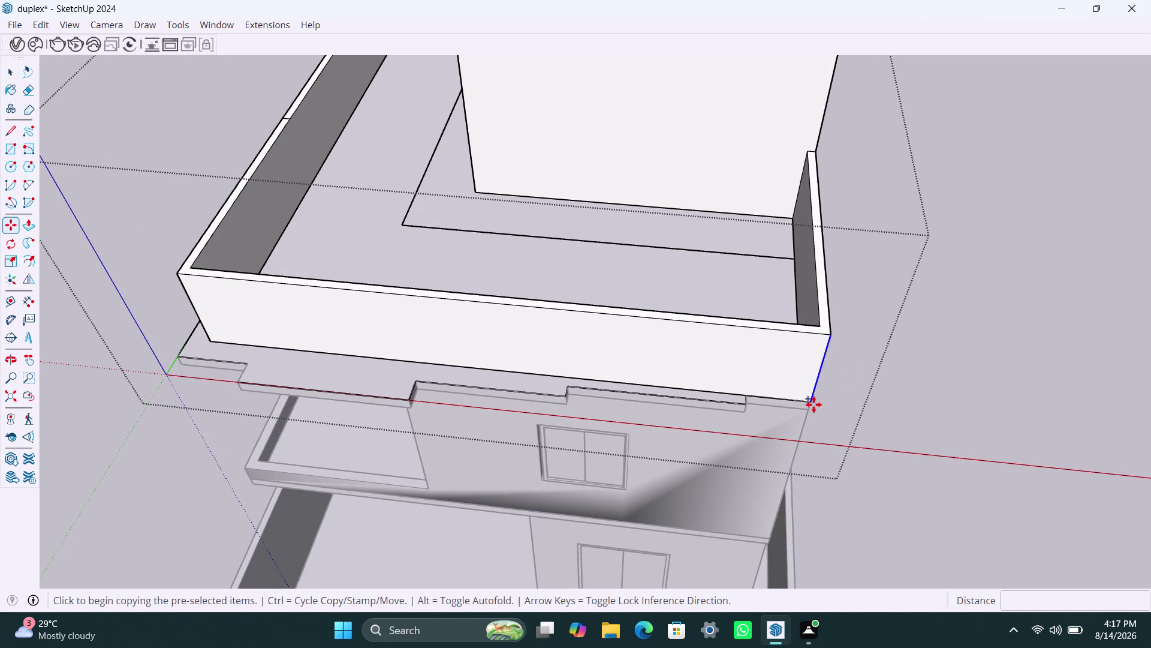
click(814, 405)
click(749, 399)
key(space)
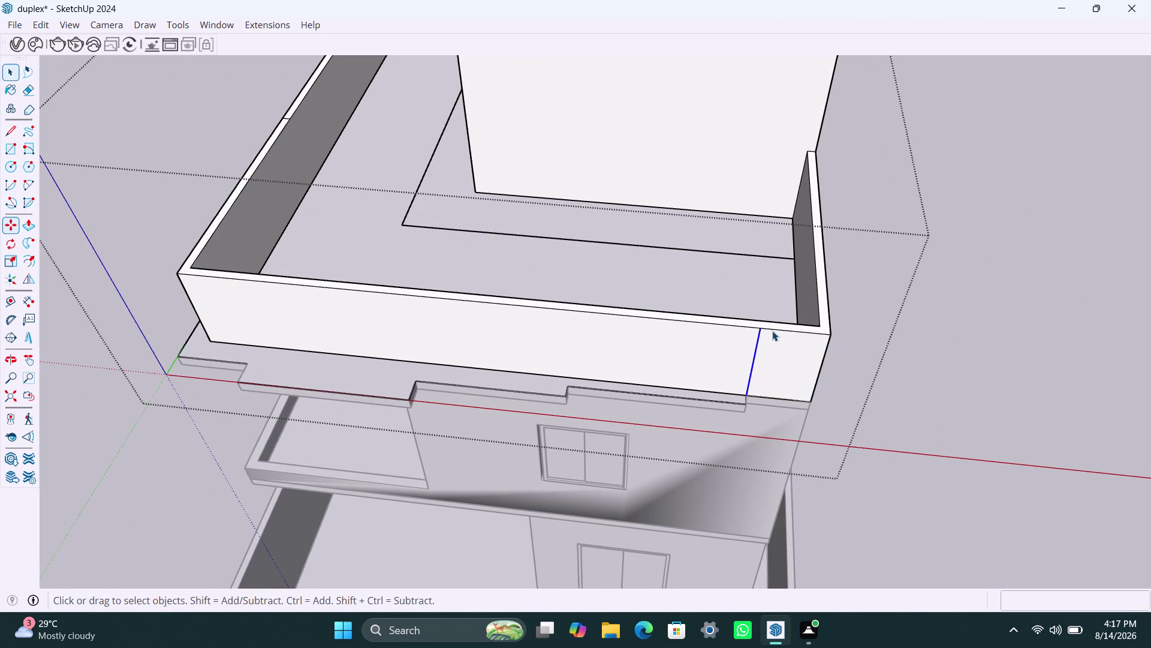
Draw a vertical line from the copied edge up to the parapet top.
key(l)
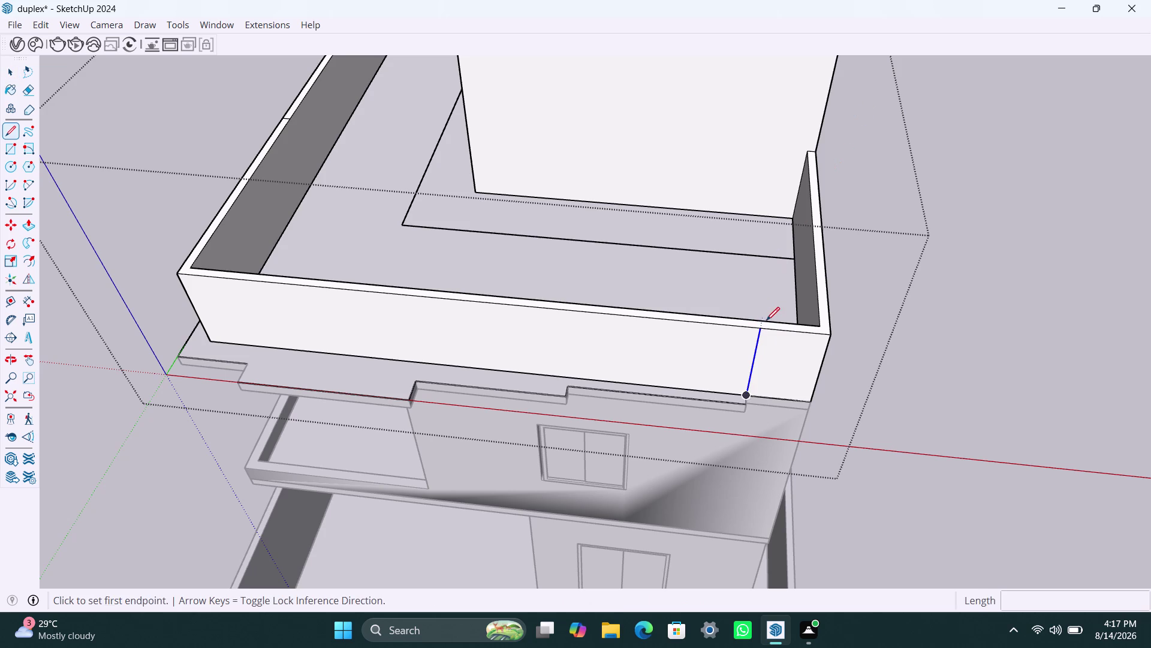
scroll(up, 3)
click(760, 340)
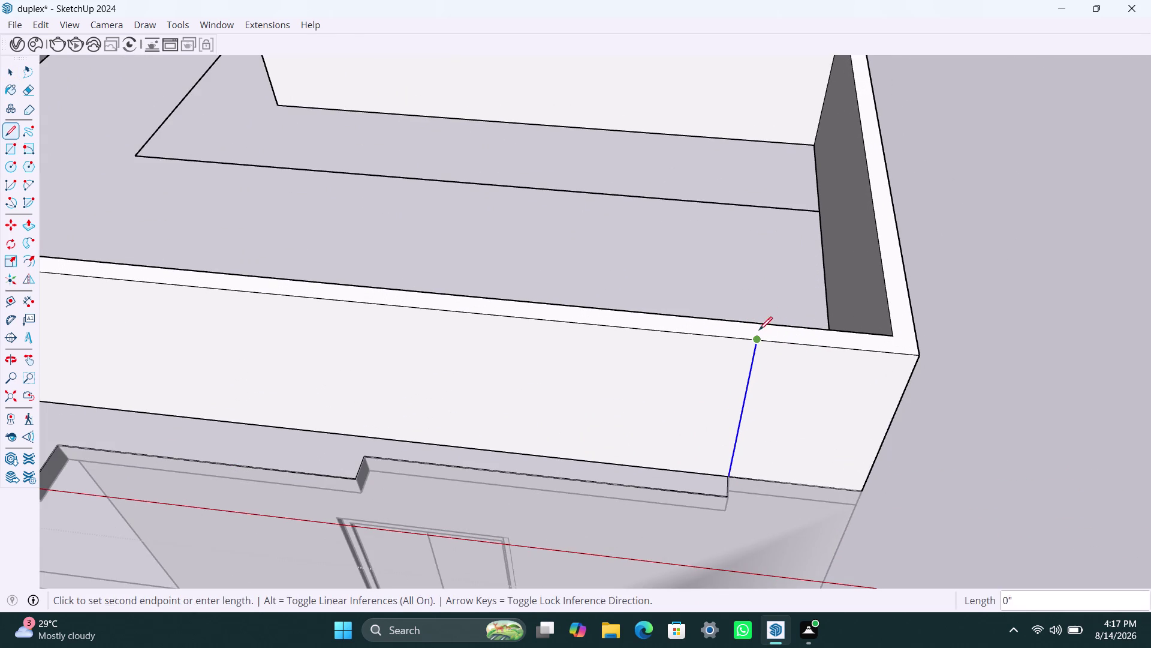
click(758, 320)
key(space)
click(786, 337)
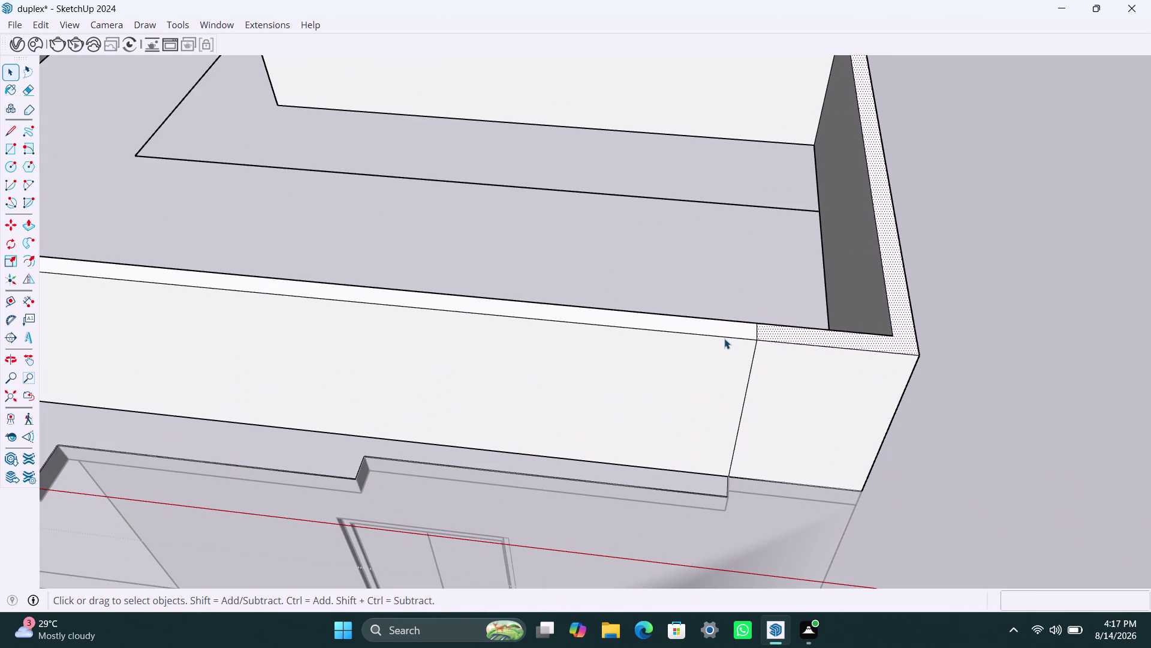
click(725, 339)
click(718, 329)
scroll(down, 3)
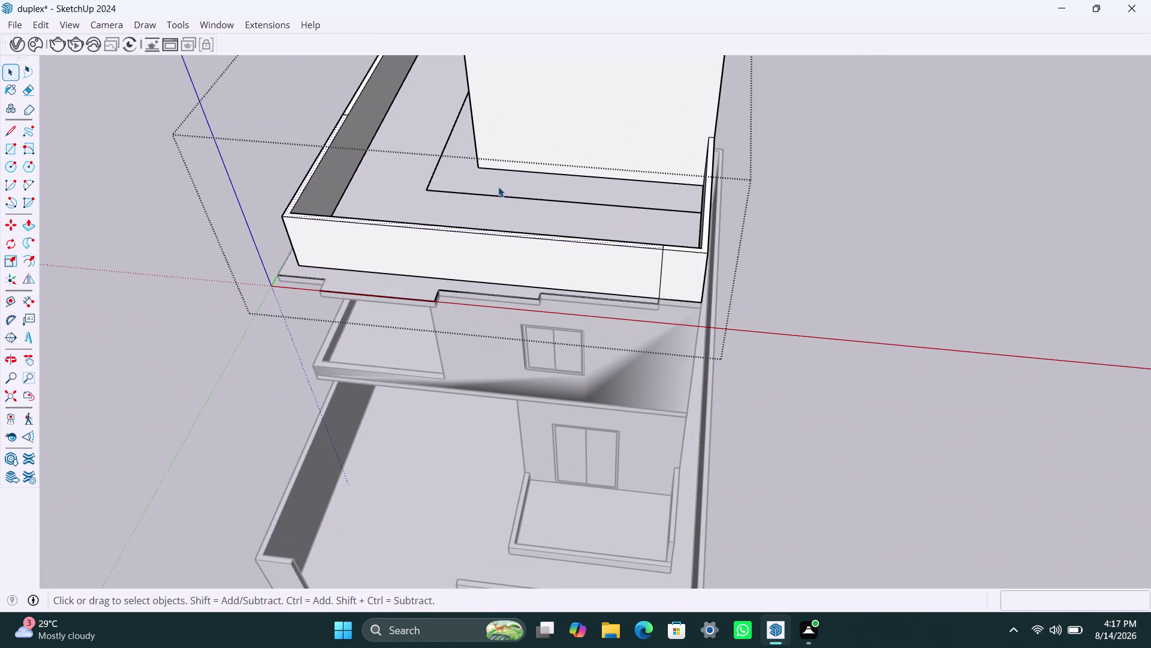
Push the front parapet wall segment down flush with the slab, then inspect the edge.
key(p)
click(502, 227)
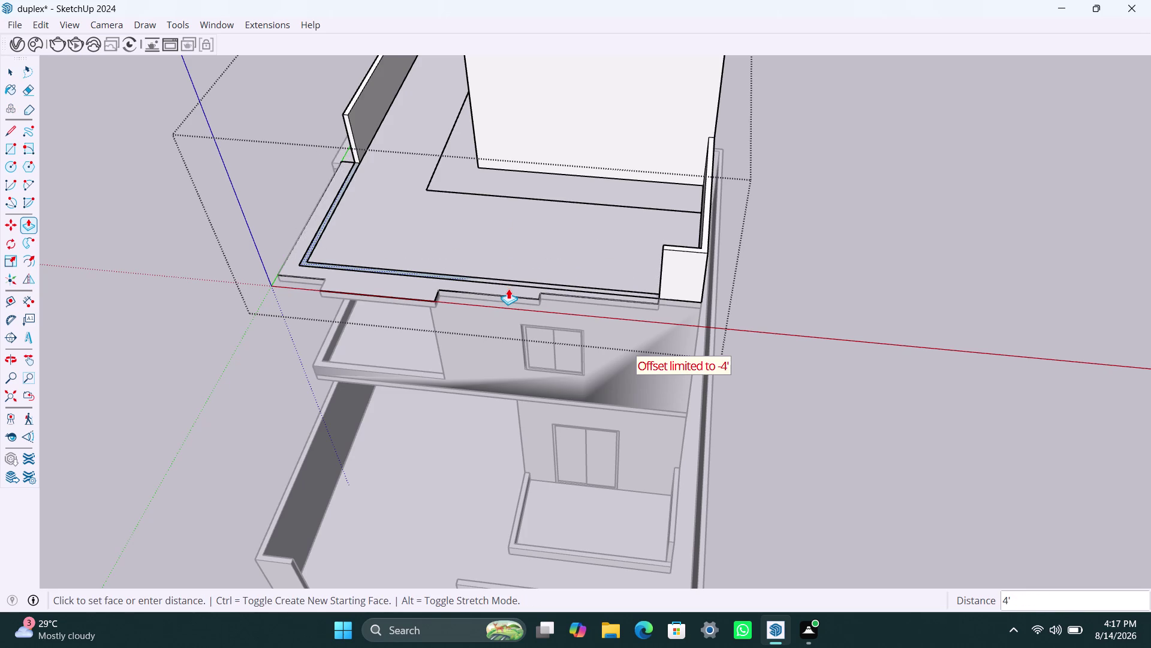
click(508, 289)
key(space)
scroll(down, 3)
middle_drag(479, 227, 481, 302)
scroll(up, 3)
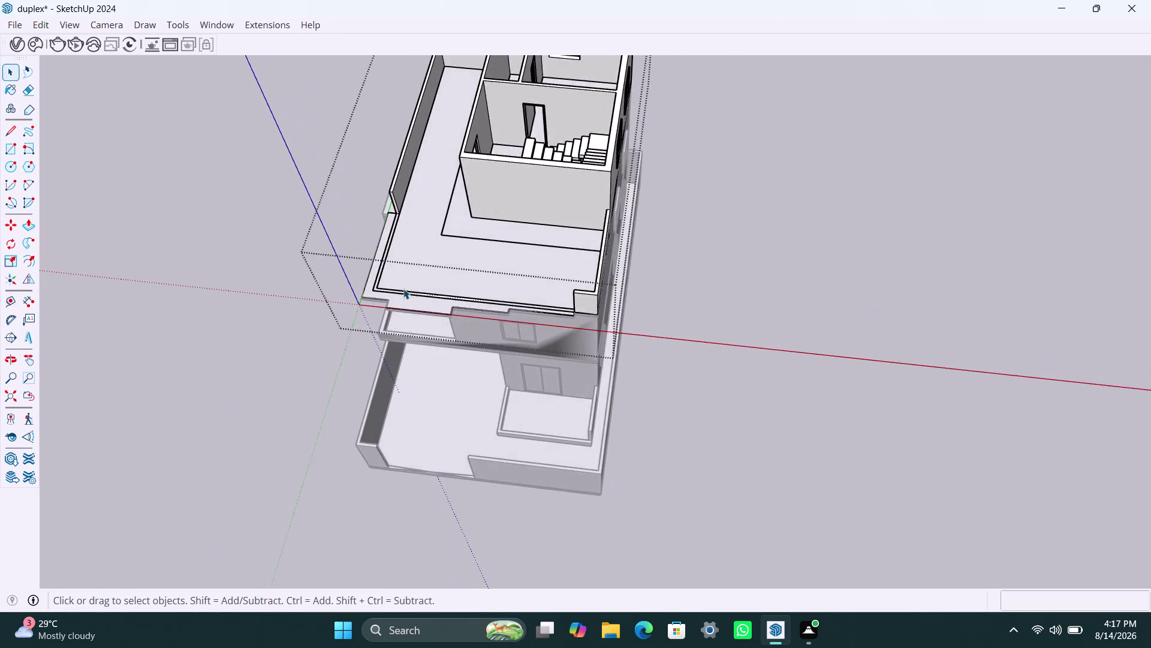
scroll(up, 3)
scroll(up, 3)
middle_drag(411, 248, 644, 234)
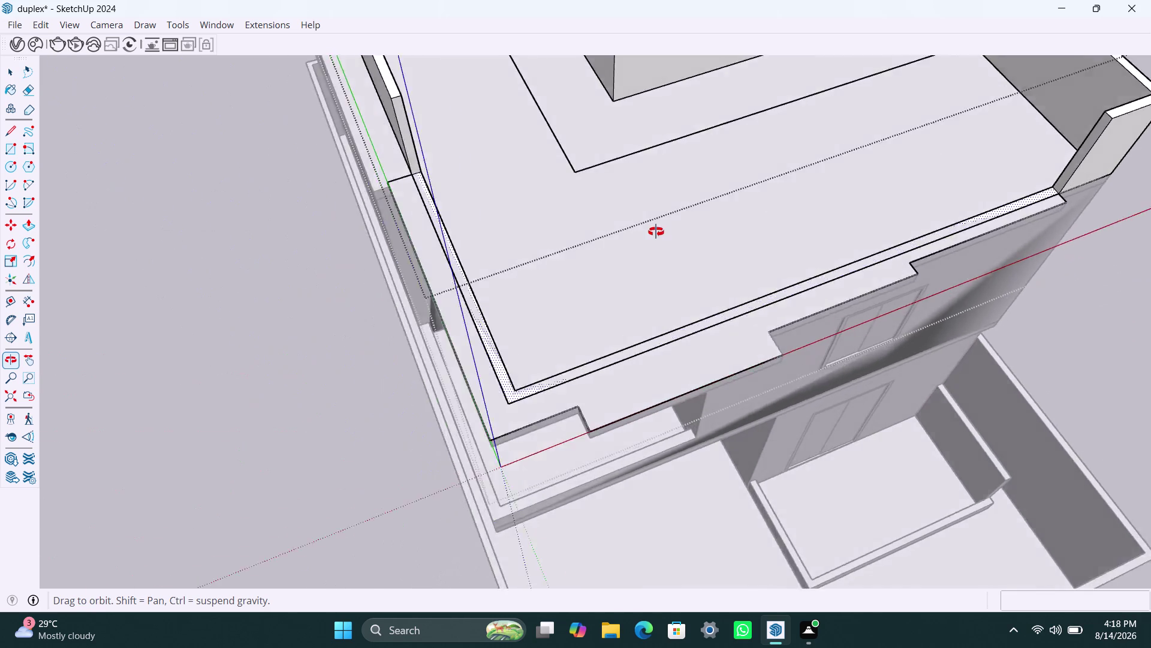
middle_drag(644, 234, 658, 231)
scroll(up, 3)
key(space)
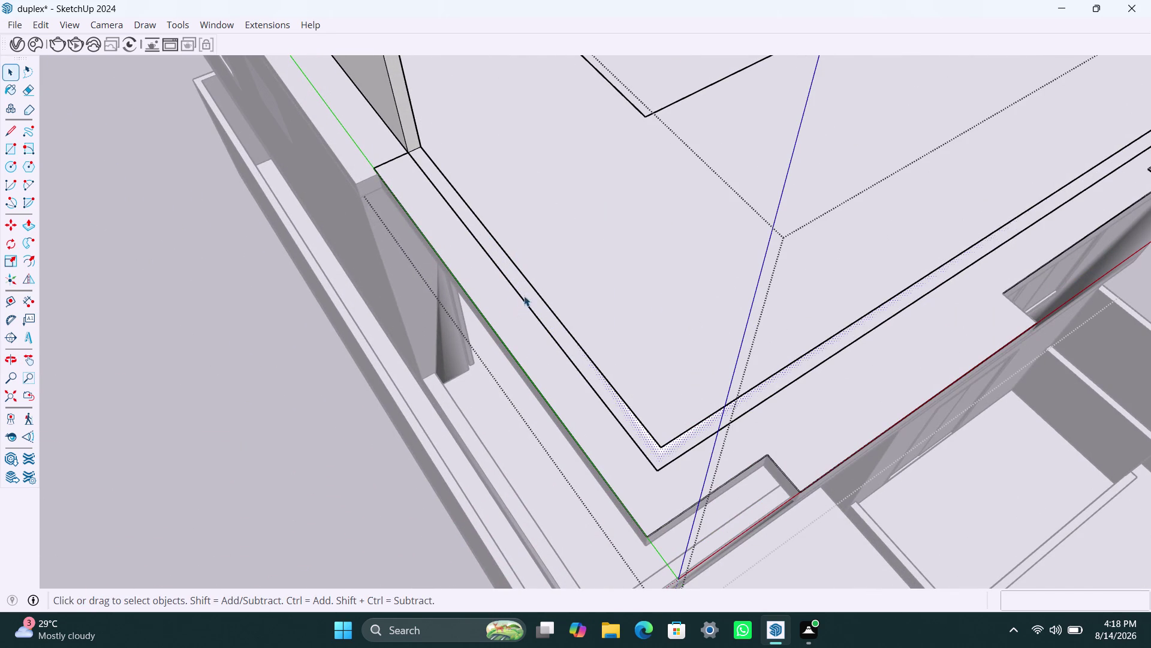
click(528, 288)
triple_click(529, 287)
click(202, 288)
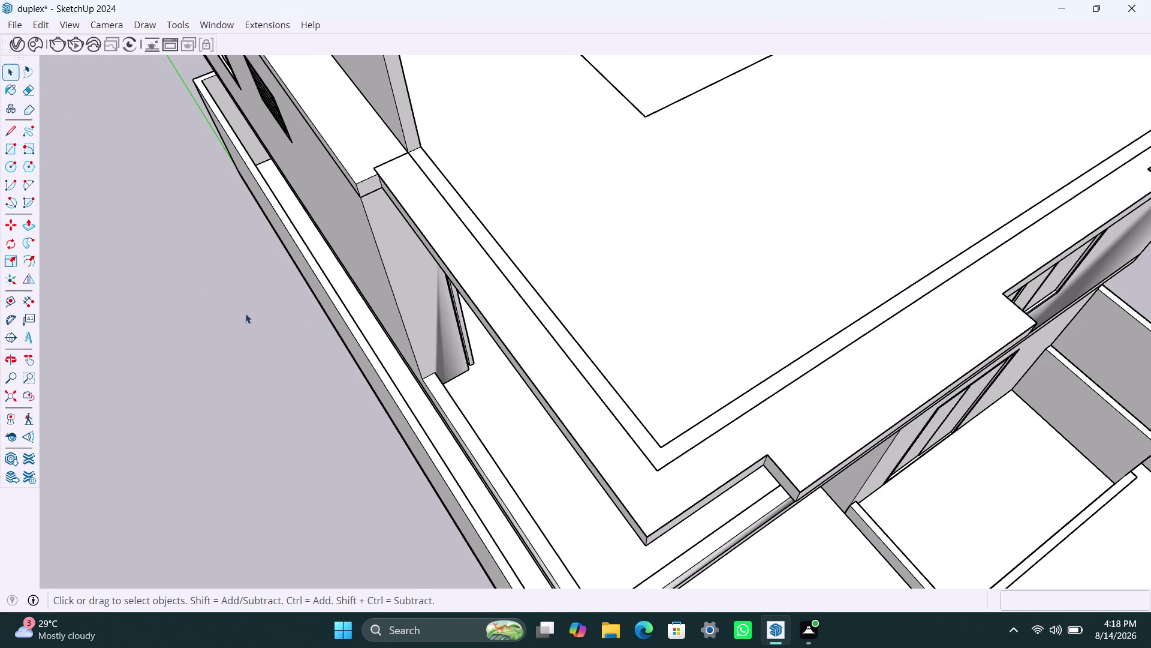
scroll(up, 3)
click(542, 300)
triple_click(542, 301)
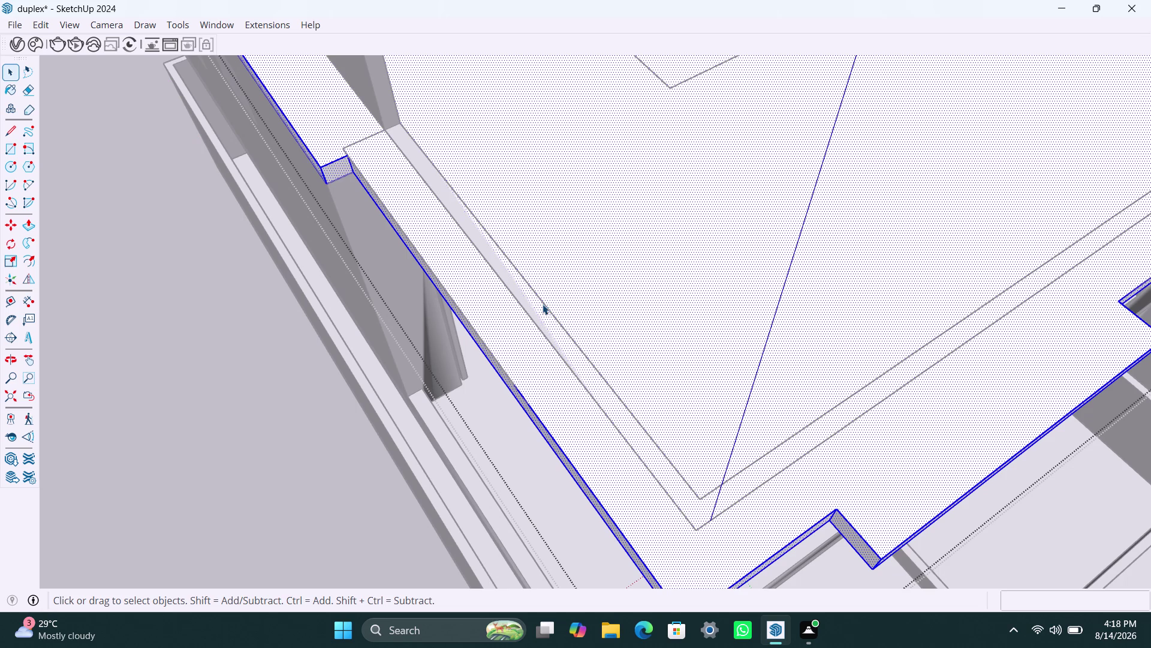
scroll(up, 3)
click(545, 128)
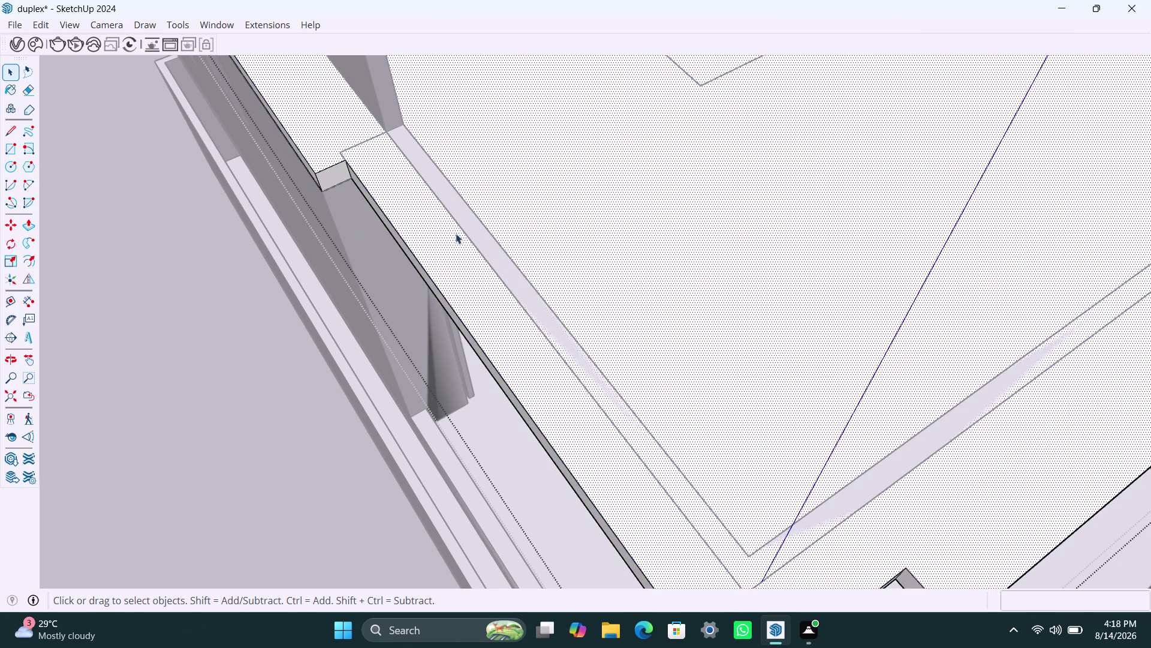
scroll(down, 3)
click(268, 463)
click(575, 383)
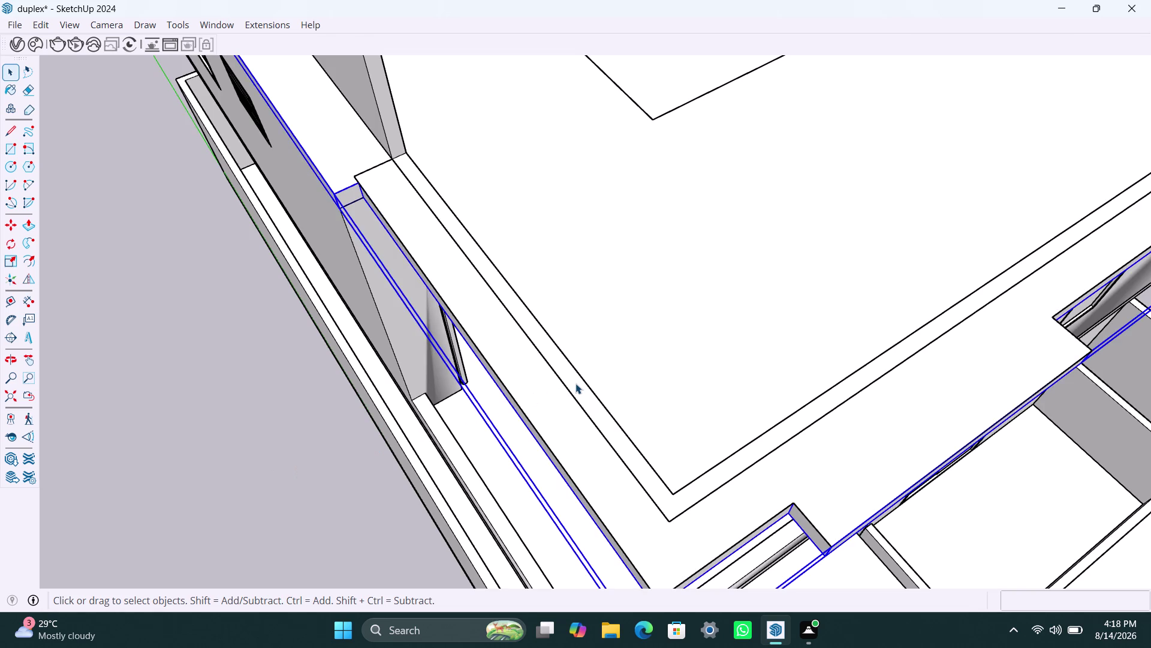
double_click(576, 383)
click(577, 387)
double_click(576, 386)
click(576, 386)
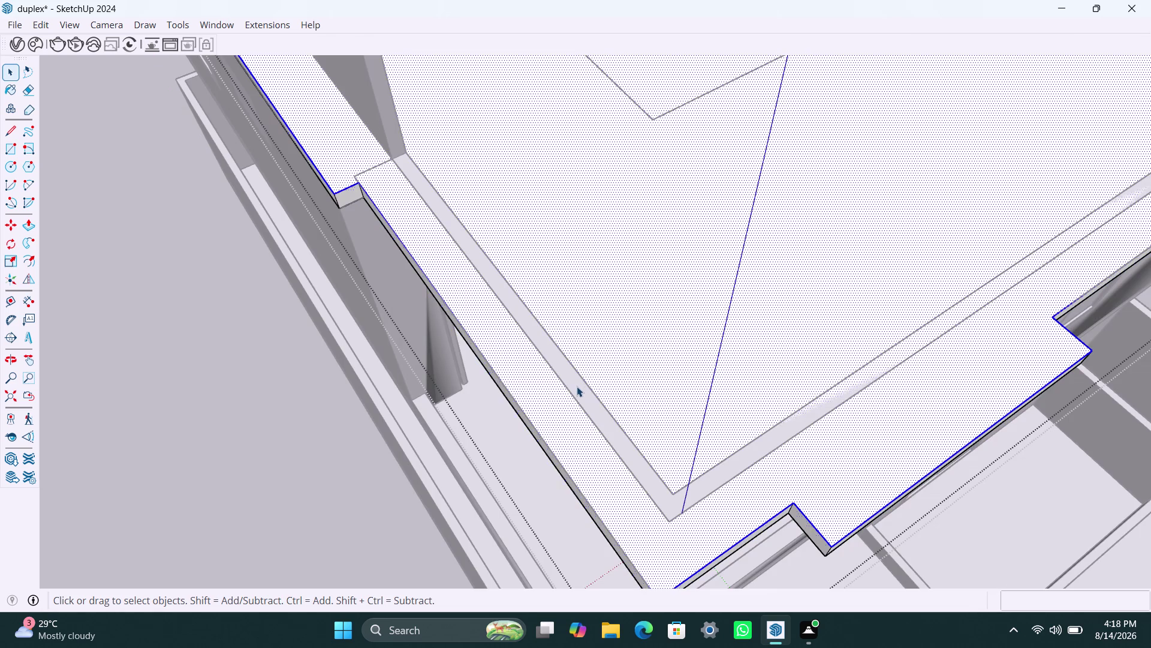
click(576, 386)
scroll(up, 3)
click(587, 401)
double_click(589, 415)
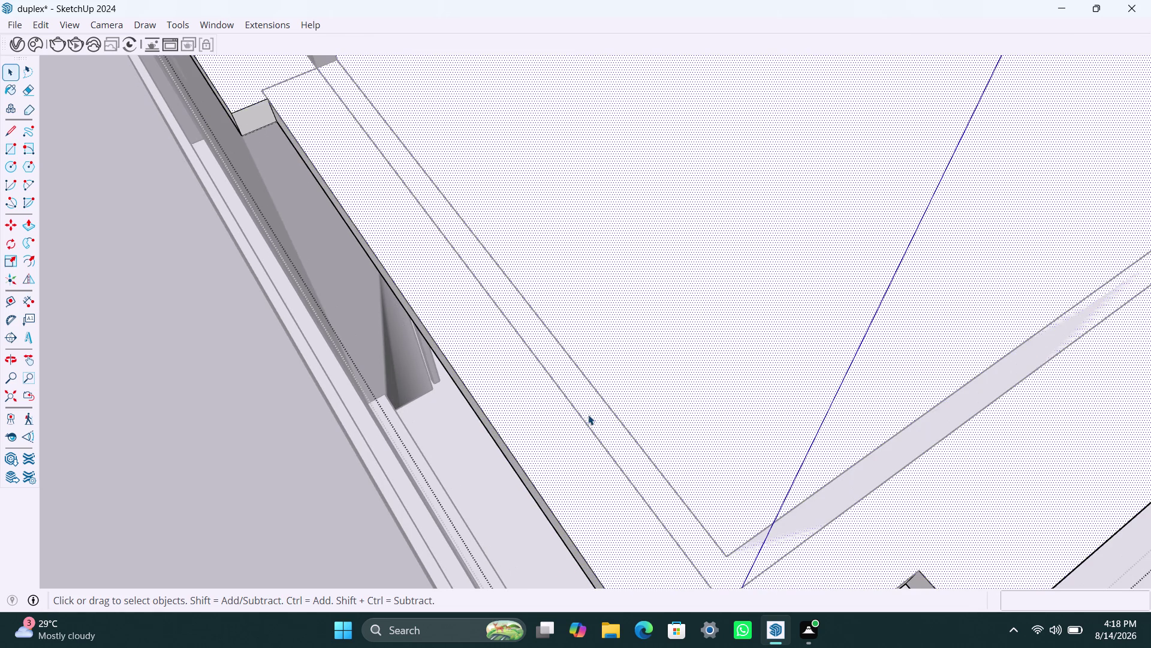
scroll(down, 3)
click(1056, 212)
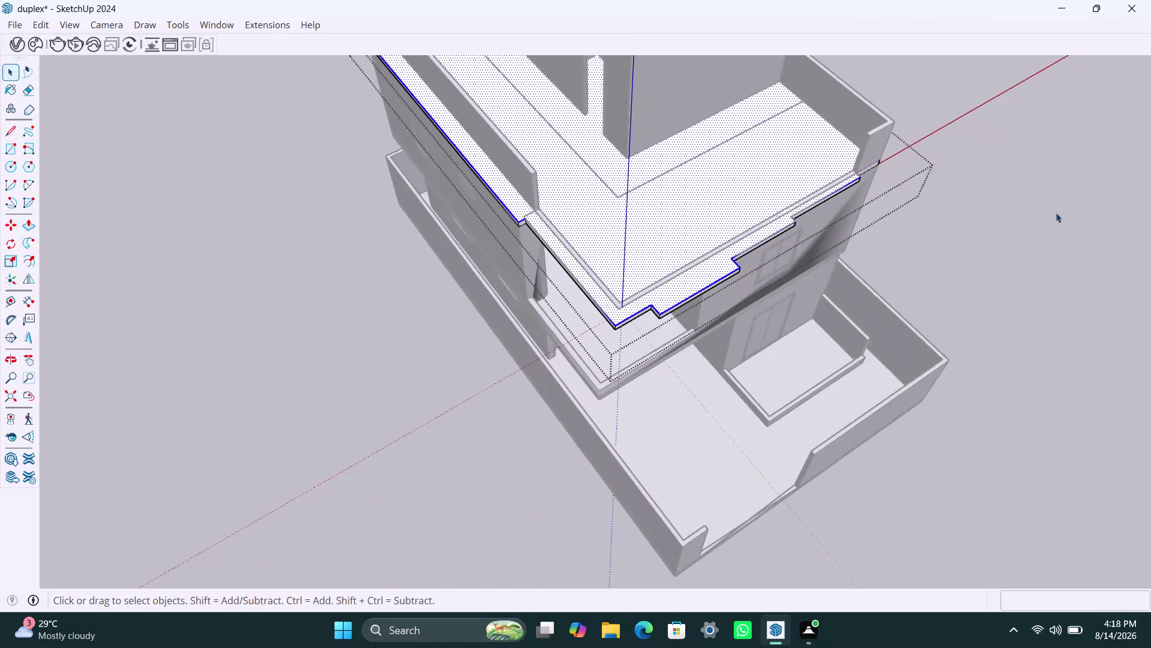
scroll(up, 3)
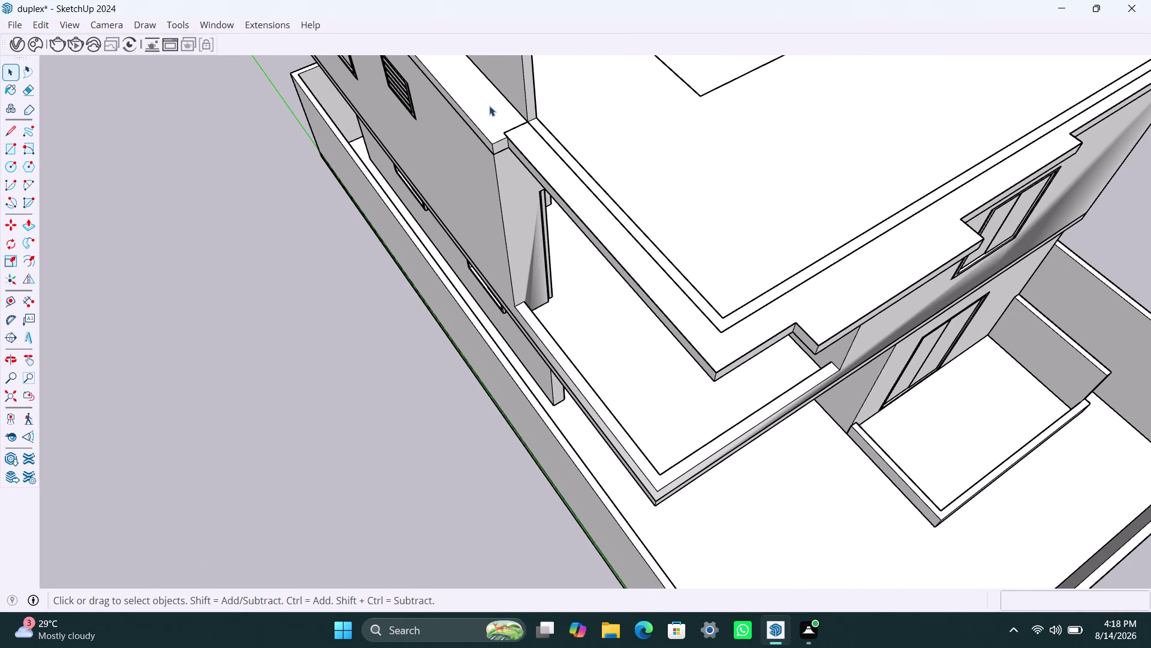
Orbit and zoom in on the stair-room wall end at the top slab edge.
scroll(up, 3)
middle_drag(505, 149, 696, 218)
scroll(up, 3)
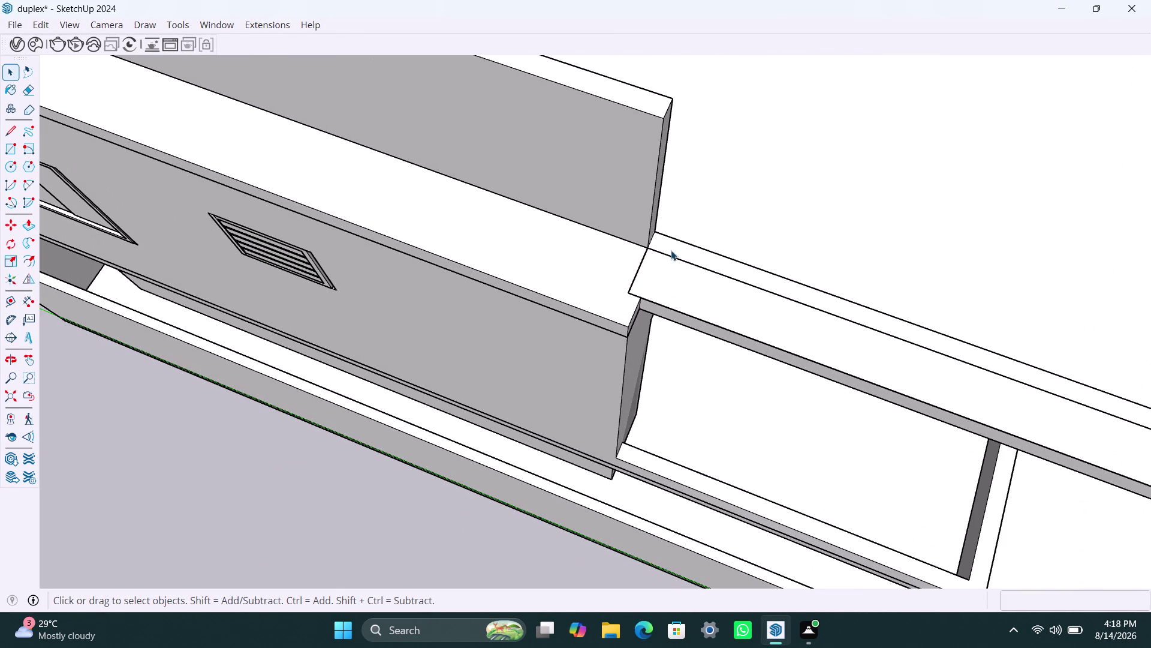
middle_drag(596, 242, 470, 207)
scroll(up, 3)
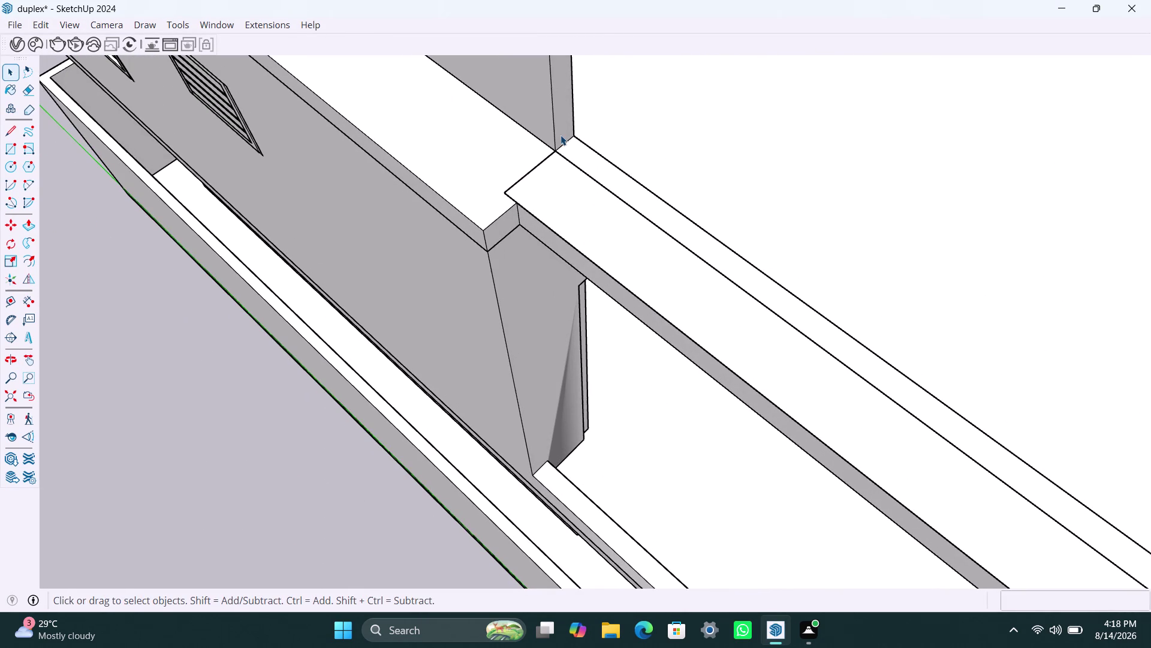
click(561, 133)
scroll(up, 3)
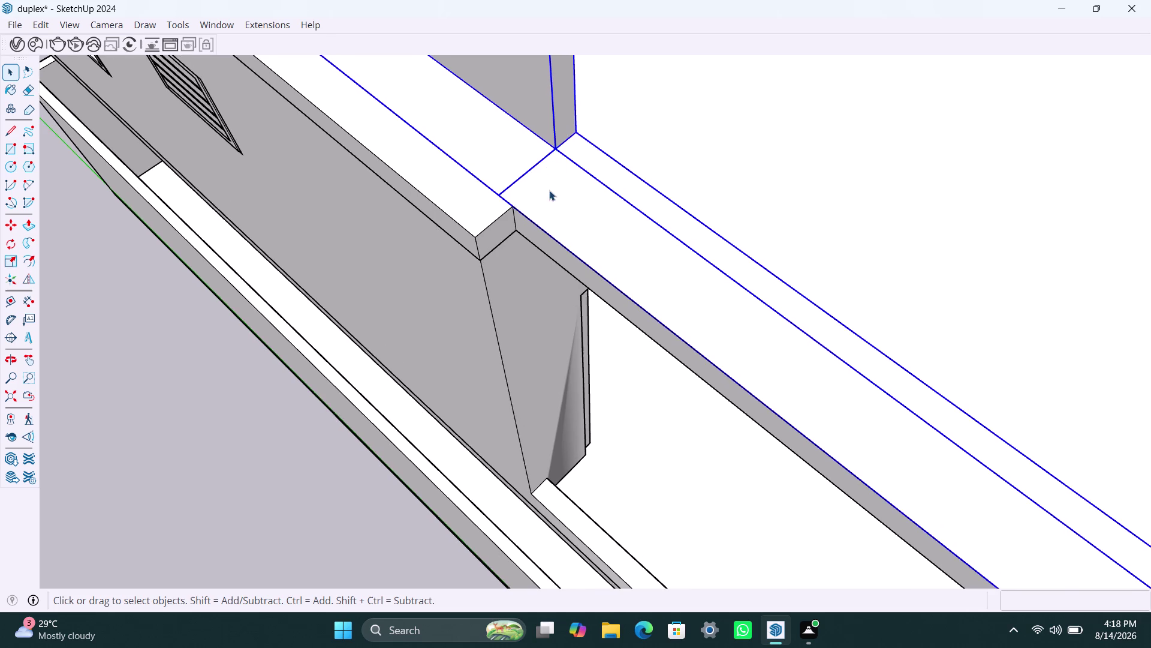
middle_drag(552, 193, 632, 212)
middle_drag(579, 202, 571, 206)
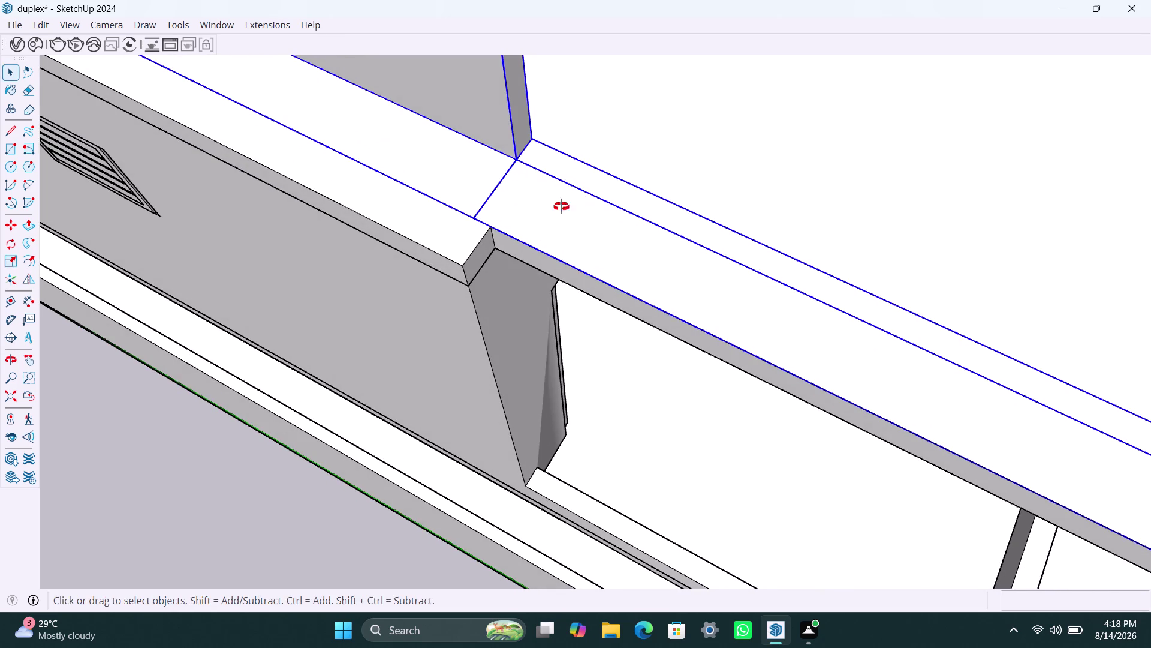
middle_drag(570, 205, 439, 194)
Pull the wall's narrow end face out 4.5 inches with Push/Pull.
click(599, 112)
triple_click(600, 112)
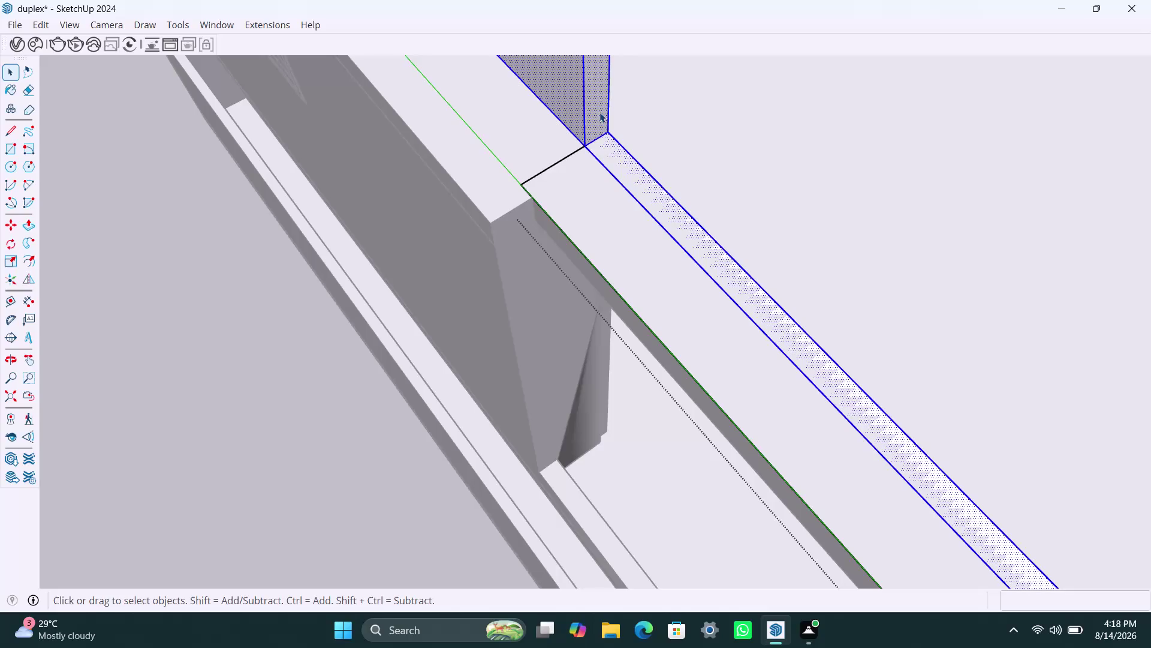
click(598, 116)
key(p)
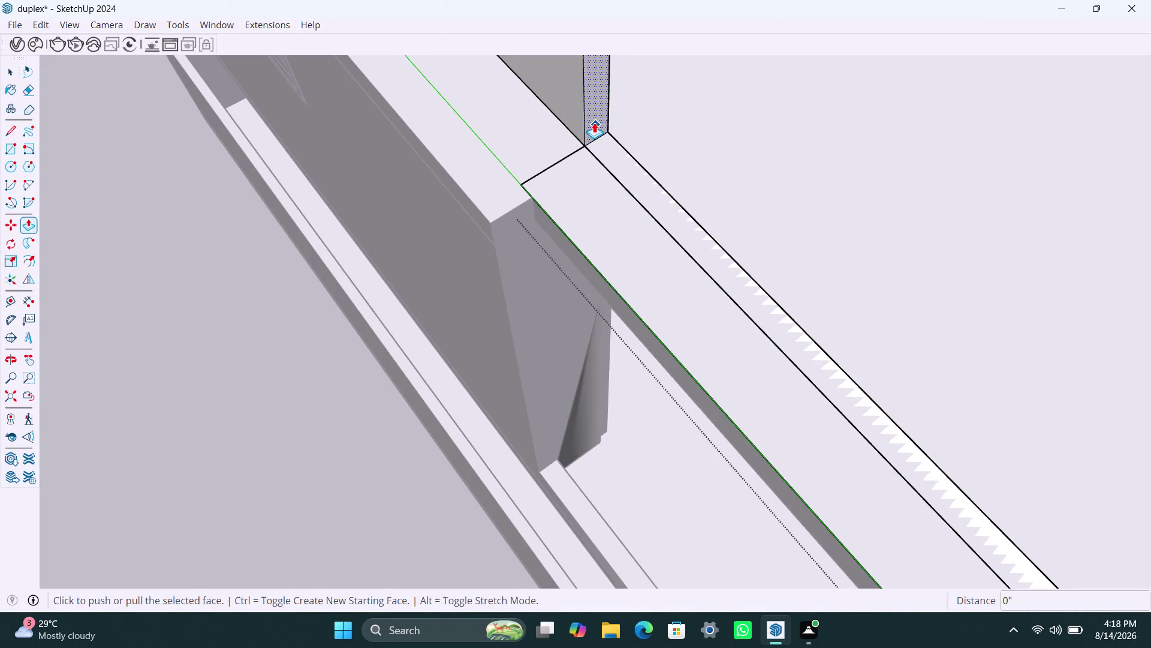
click(595, 122)
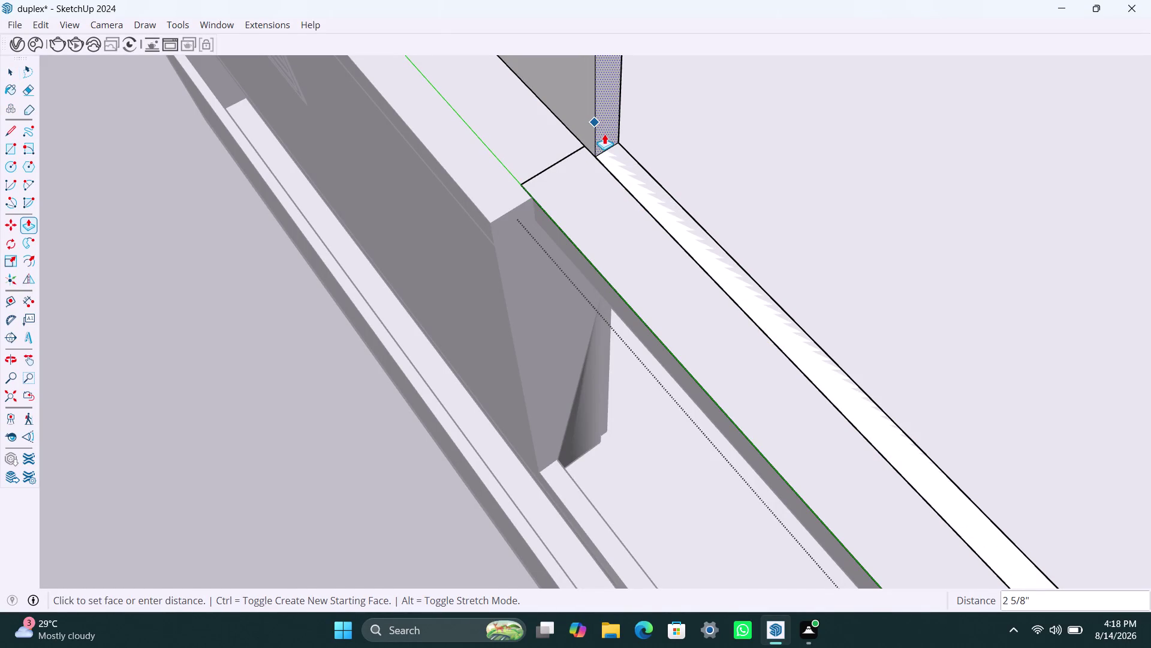
text(4.5")
key(Return)
key(space)
Orbit to check the extended wall end and select the vertical corner edge.
scroll(up, 3)
middle_drag(586, 174, 687, 217)
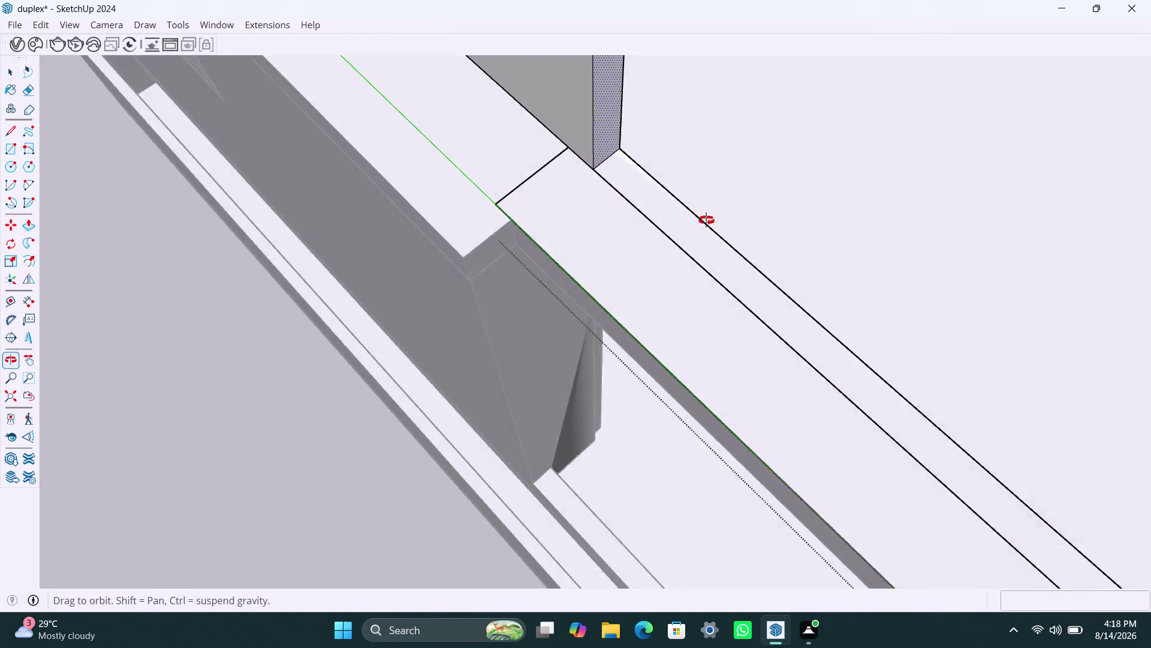
middle_drag(686, 217, 817, 209)
click(511, 193)
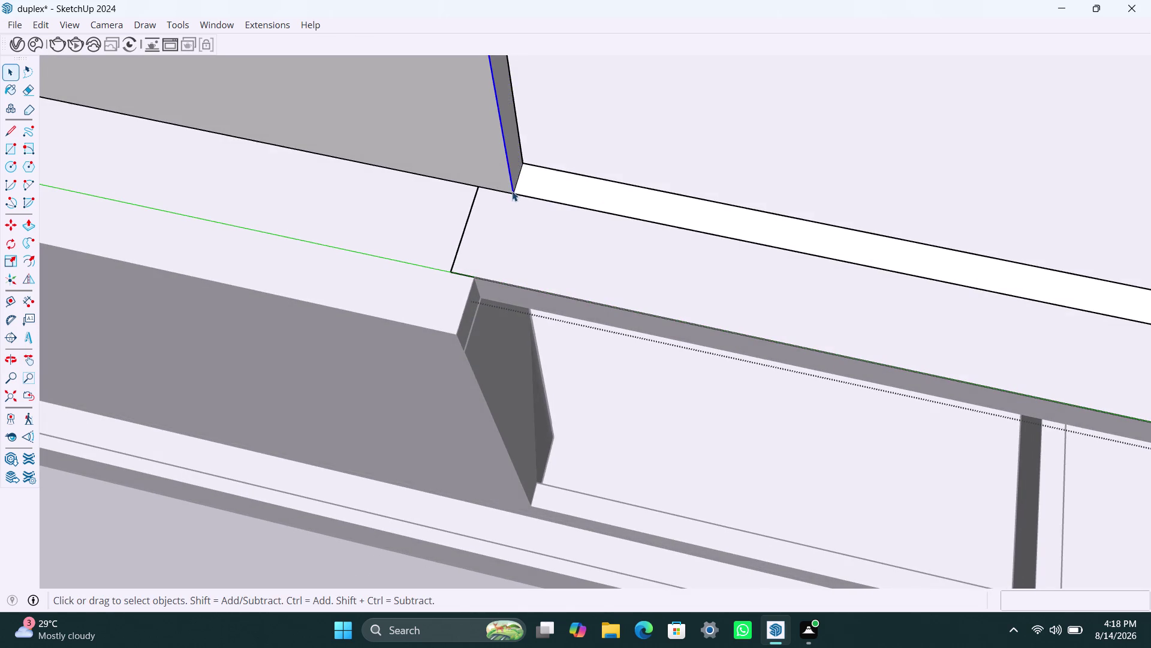
Copy the corner edge beside the wall and pull the thin strip down to the slab edge.
key(m)
click(512, 188)
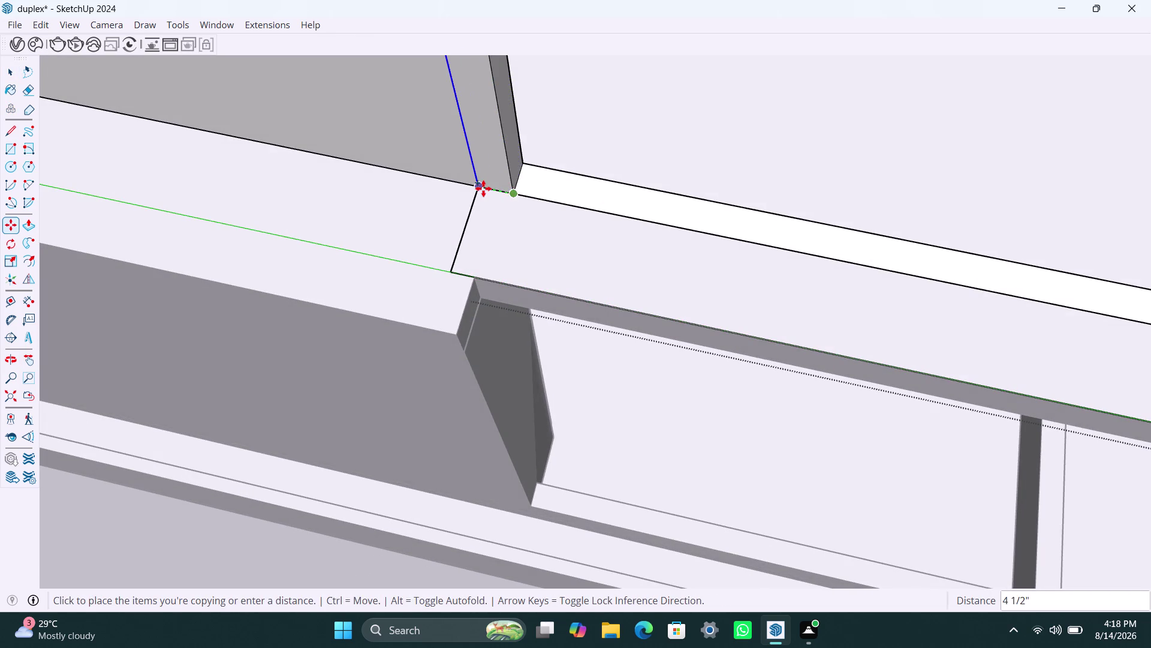
click(483, 188)
key(space)
click(494, 178)
key(p)
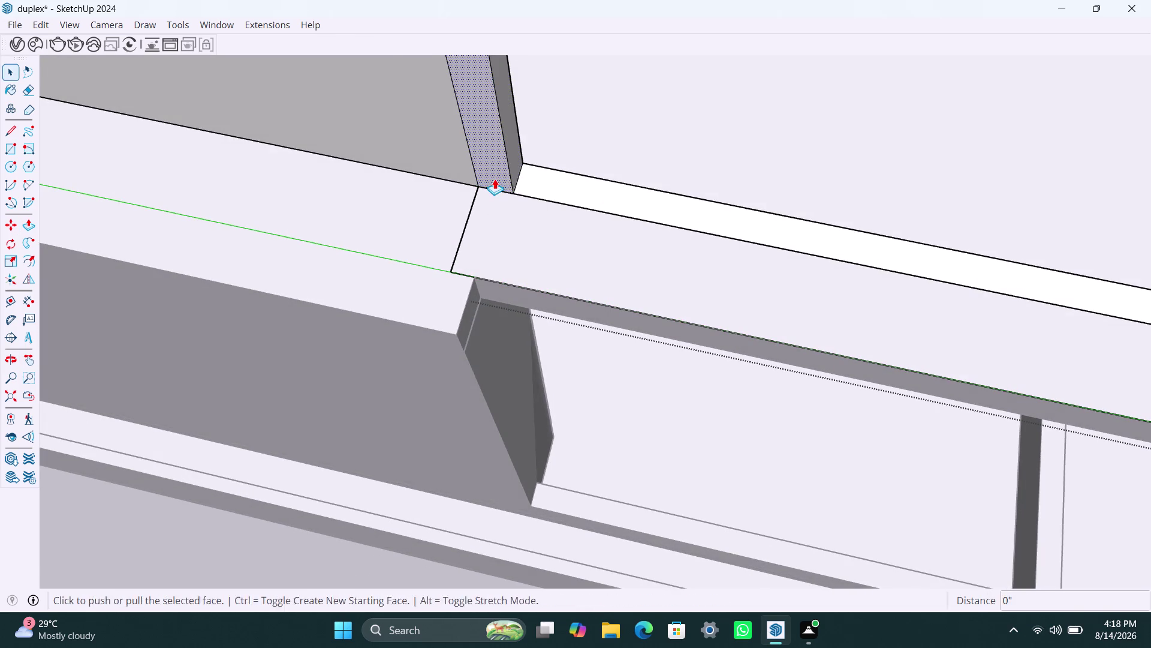
click(495, 178)
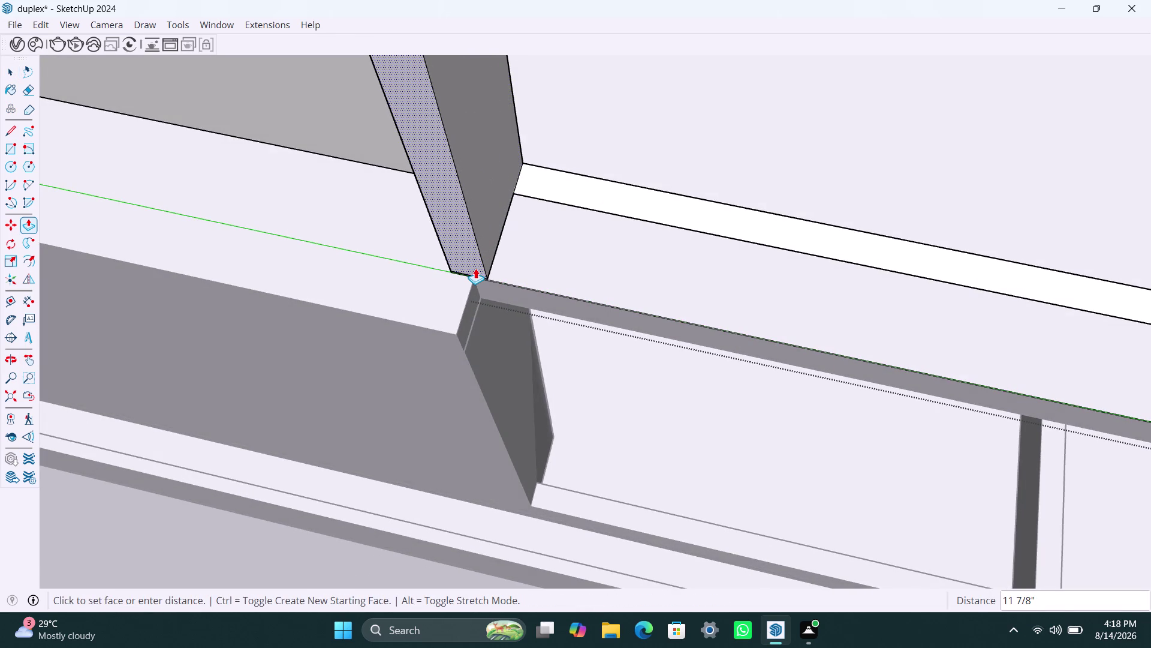
click(475, 268)
Extrude the narrow strip face further toward the beam.
scroll(up, 3)
click(478, 248)
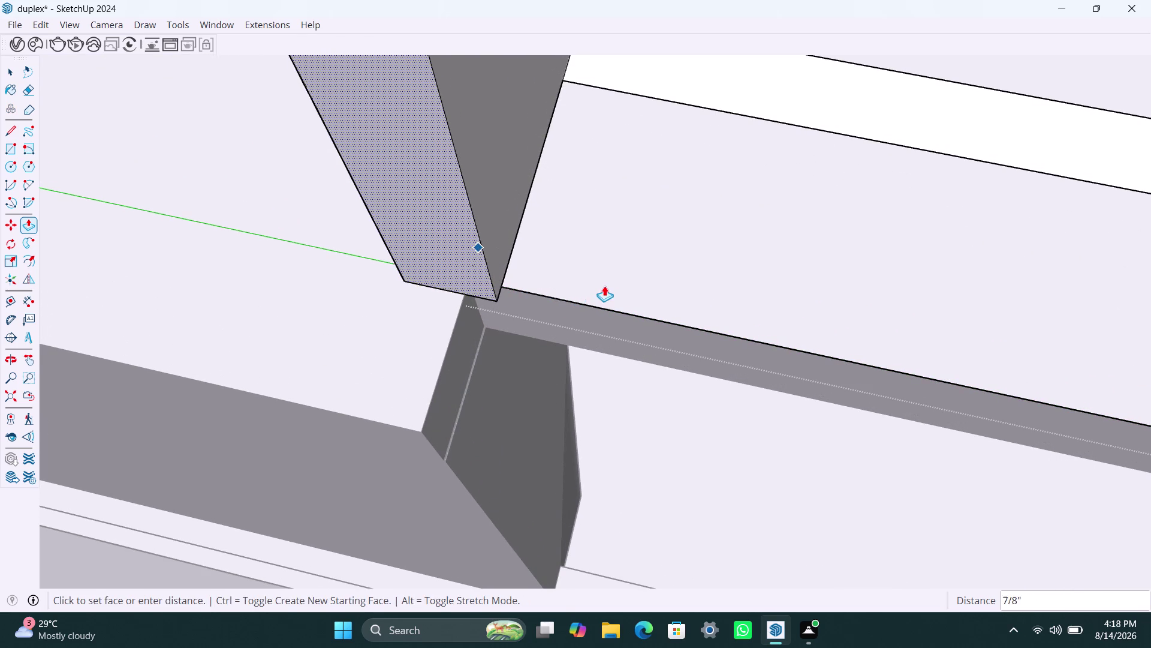
scroll(up, 3)
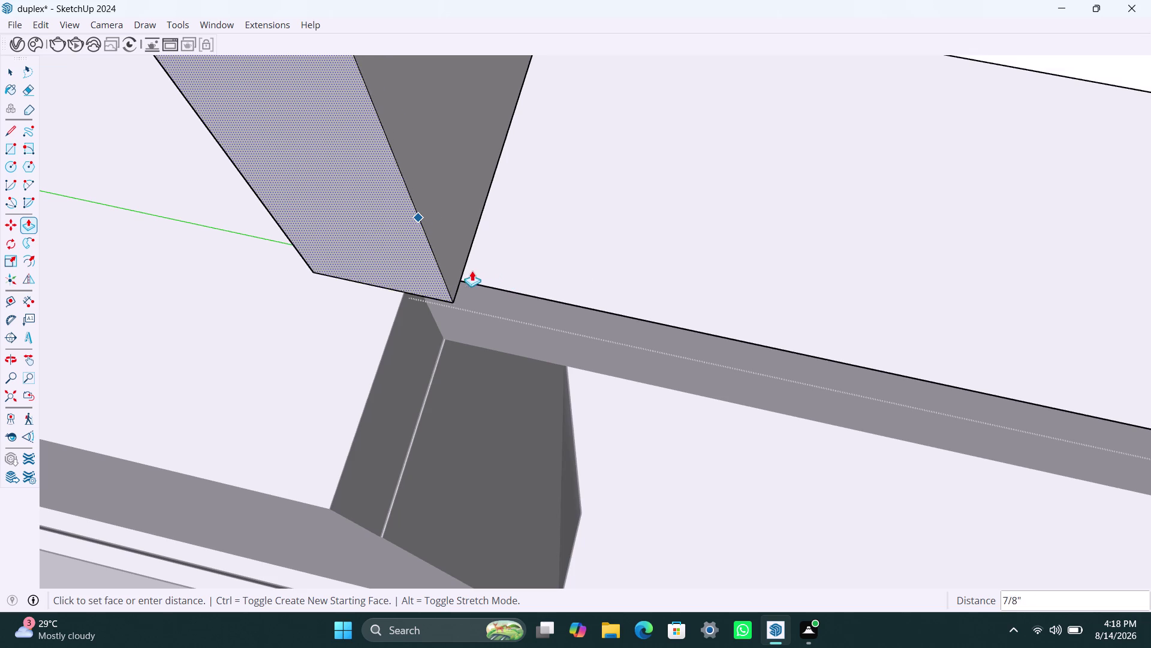
click(534, 292)
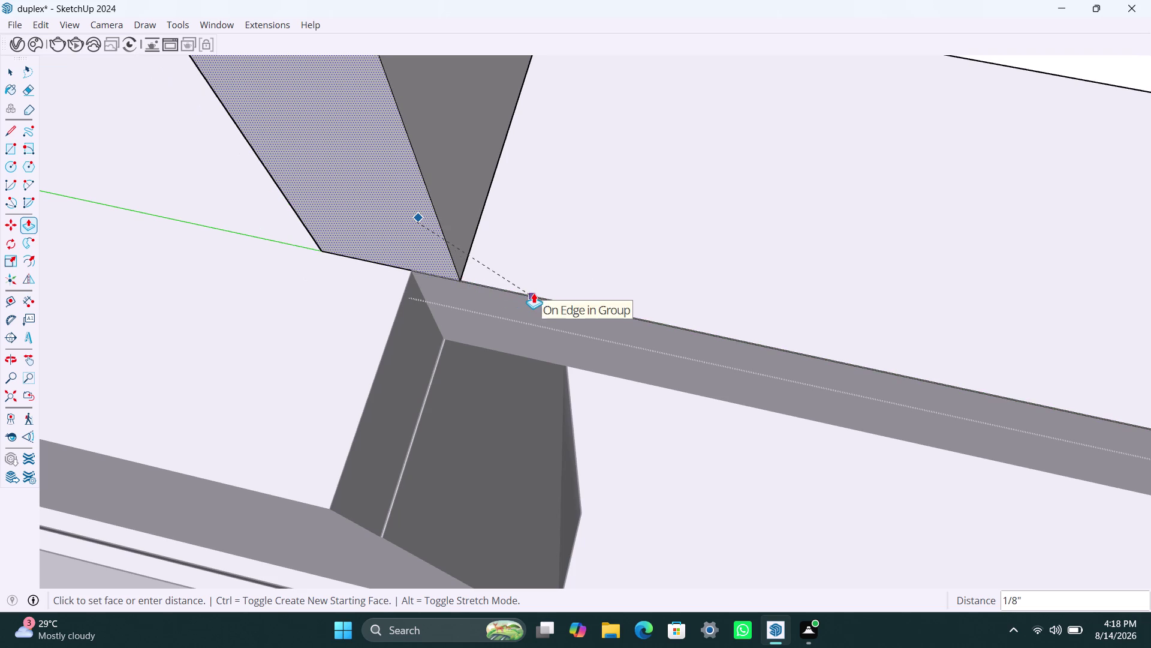
scroll(down, 3)
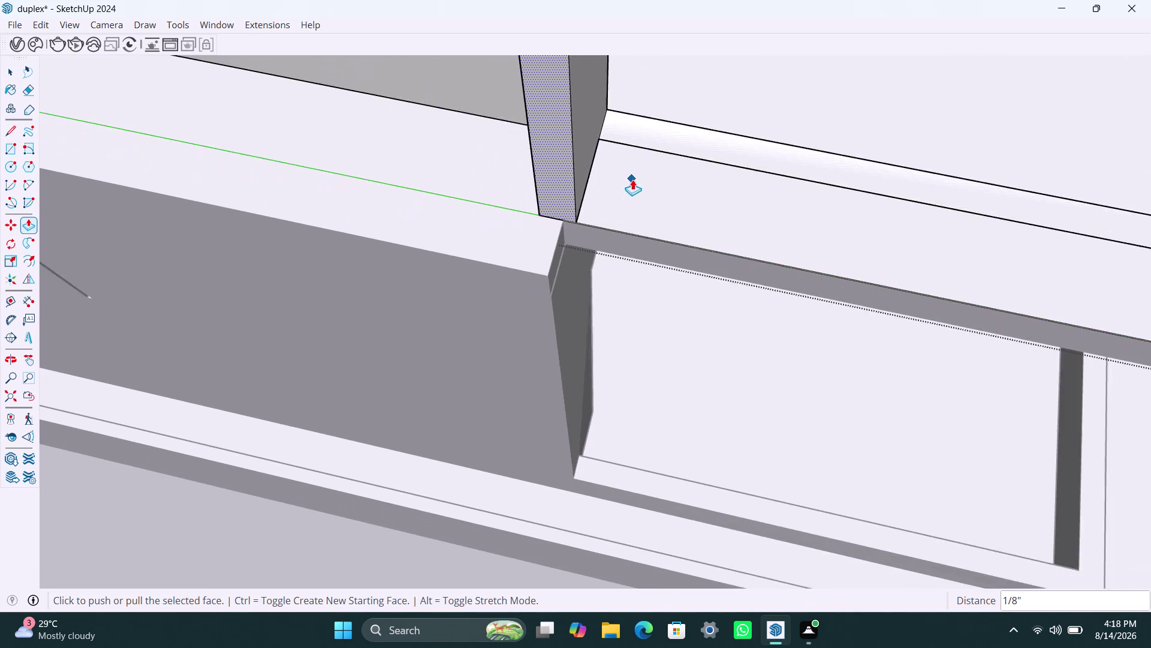
scroll(down, 3)
key(space)
Orbit and zoom around the roof corner and the whole building.
middle_drag(750, 229, 369, 225)
scroll(down, 3)
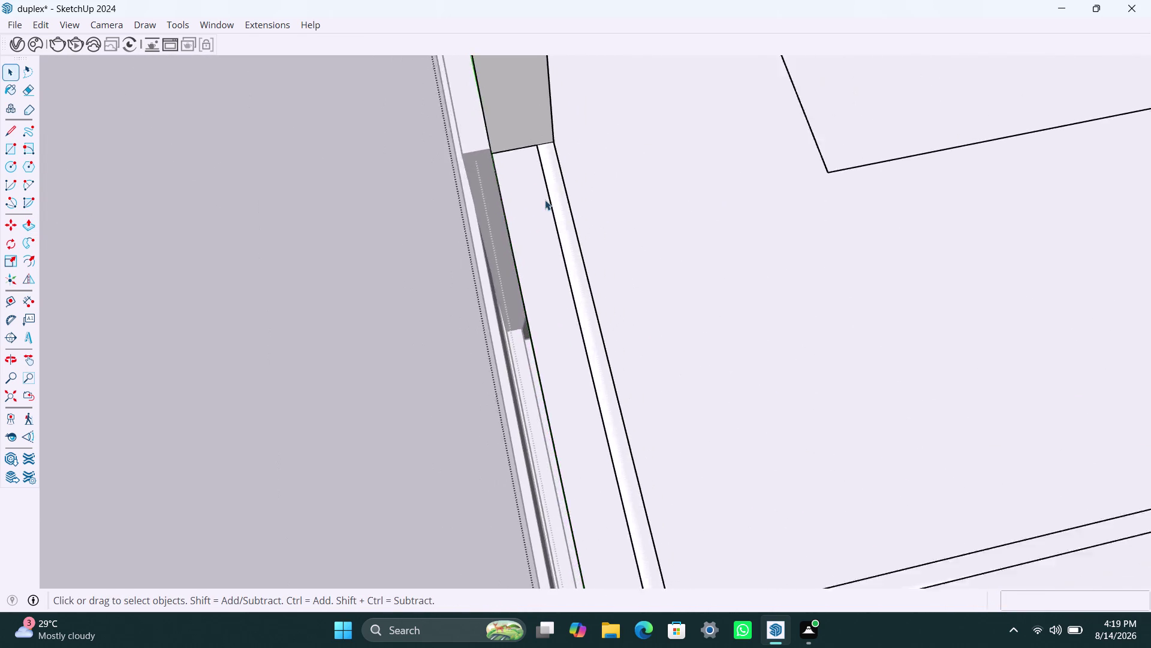
scroll(down, 3)
key(space)
scroll(up, 3)
scroll(up, 3)
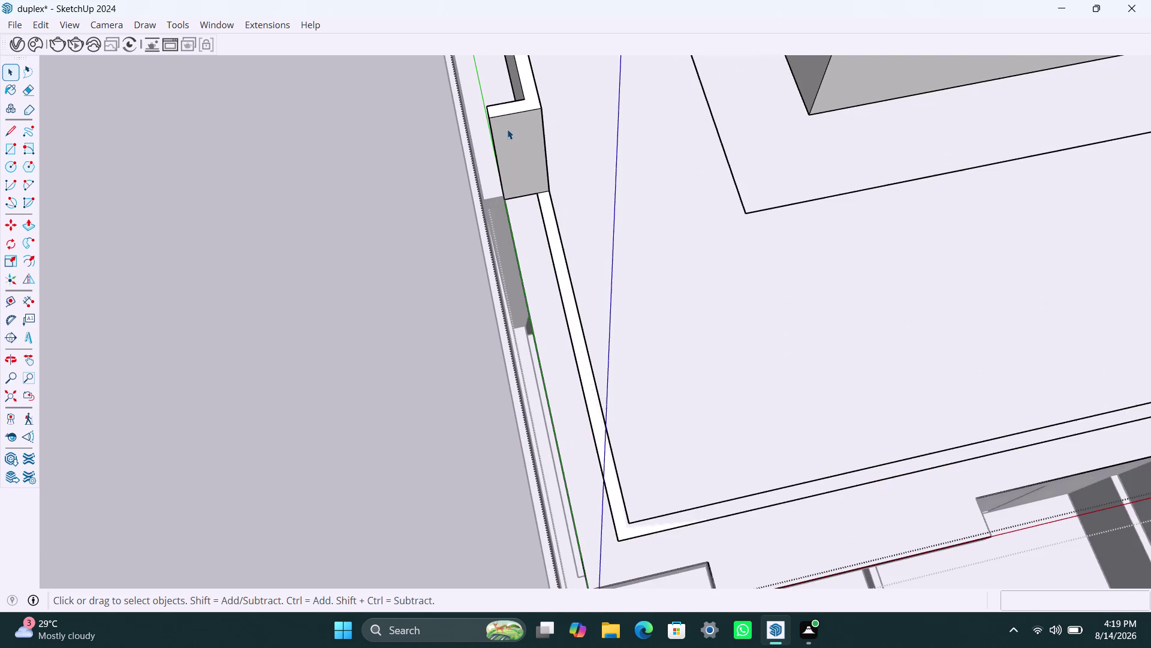
scroll(down, 3)
scroll(up, 3)
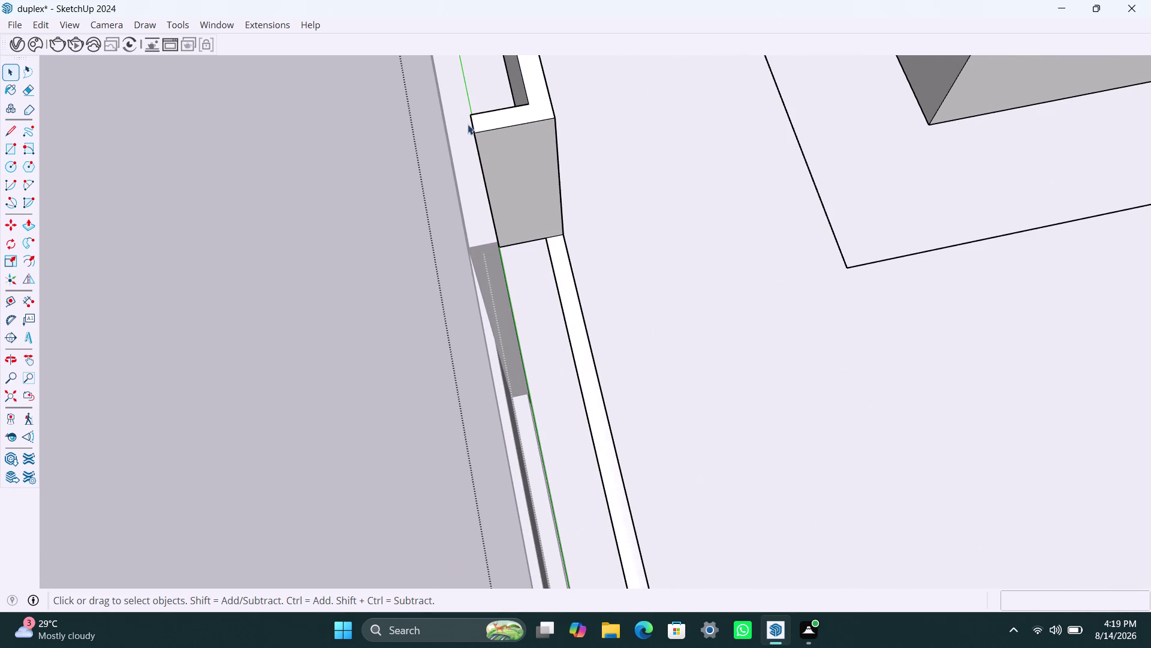
scroll(down, 3)
scroll(down, 3)
scroll(down, 3)
scroll(up, 3)
scroll(down, 3)
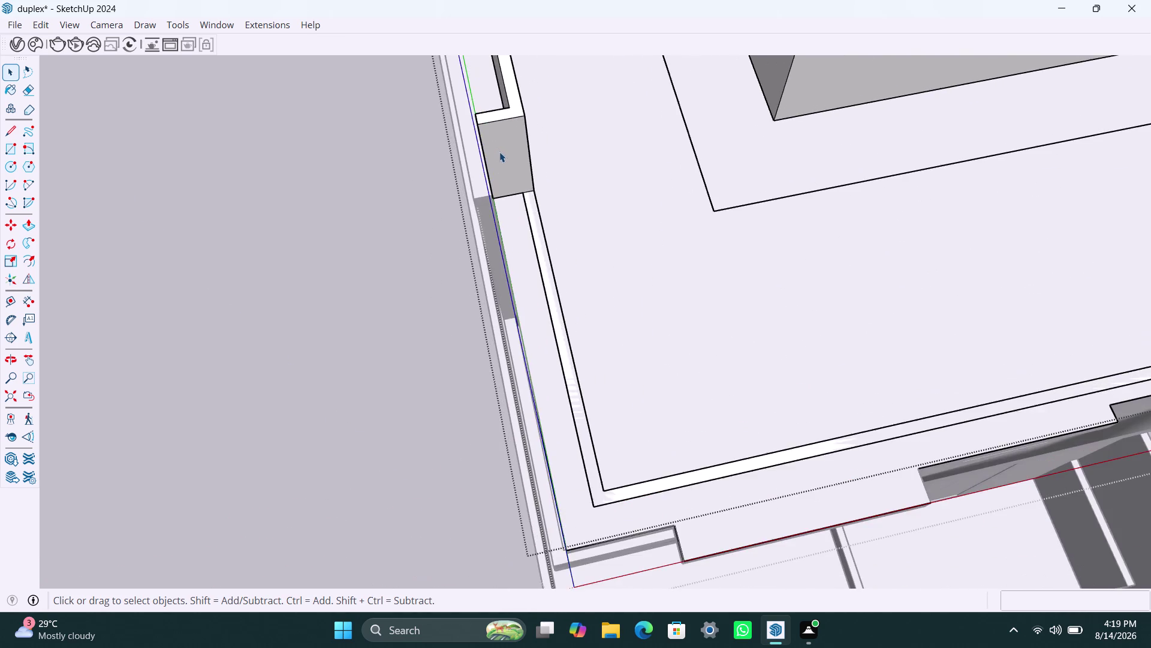
scroll(down, 3)
scroll(down, 3)
middle_drag(524, 212, 672, 195)
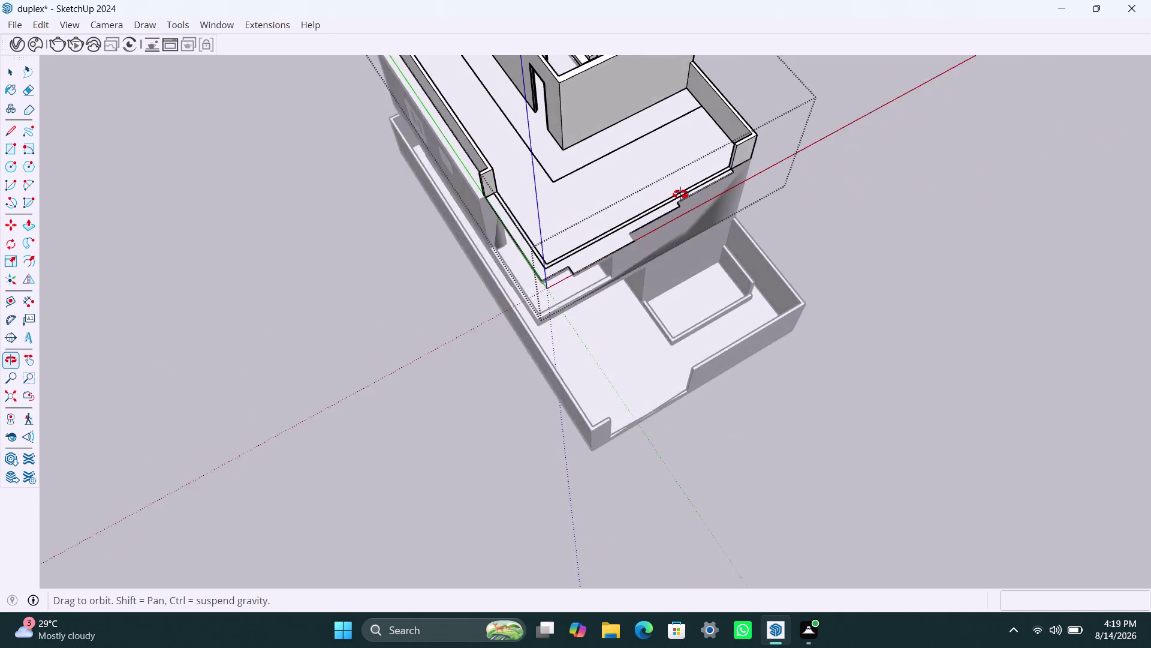
middle_drag(672, 195, 489, 232)
scroll(up, 3)
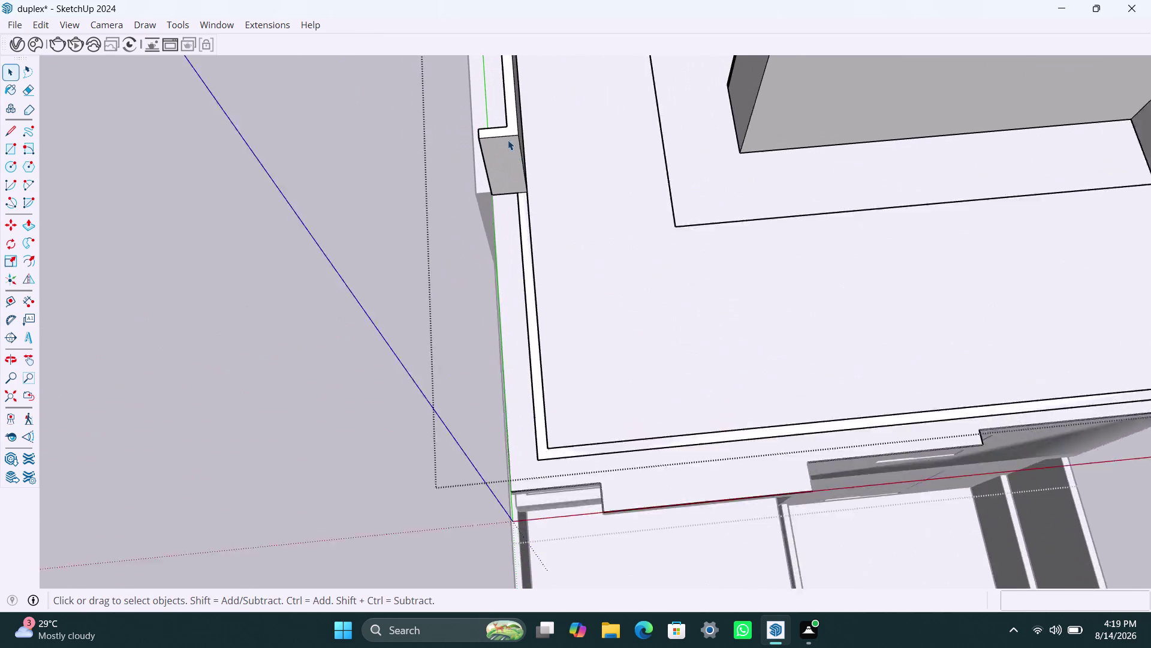
Copy the short corner edge at a 4.5-inch offset.
click(480, 148)
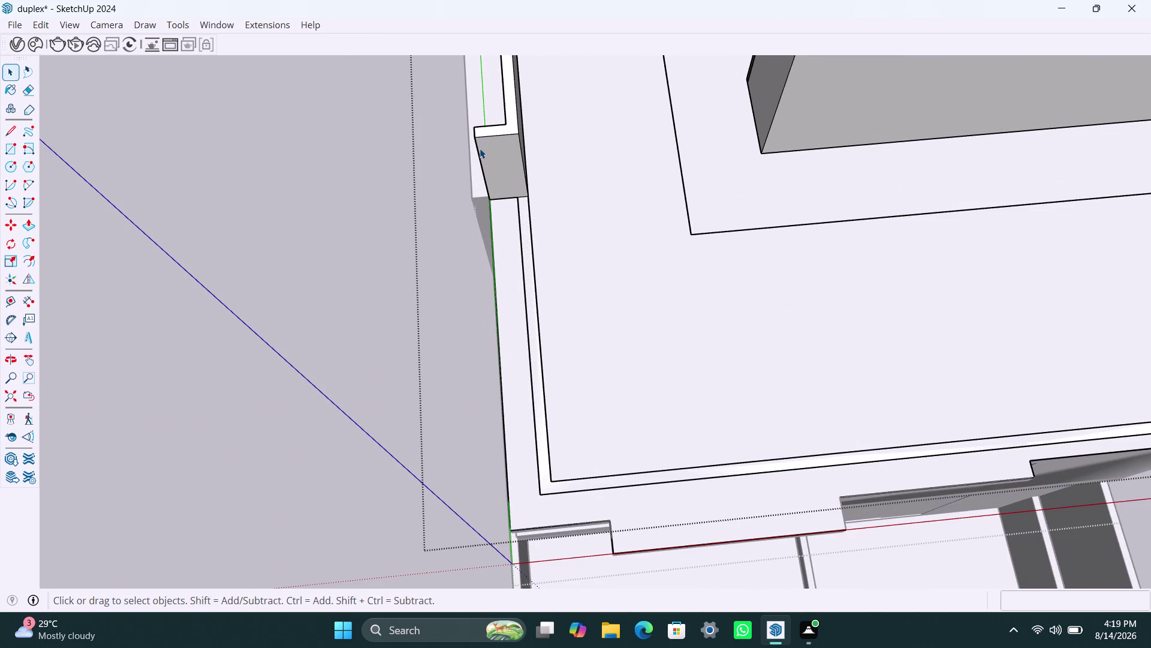
key(m)
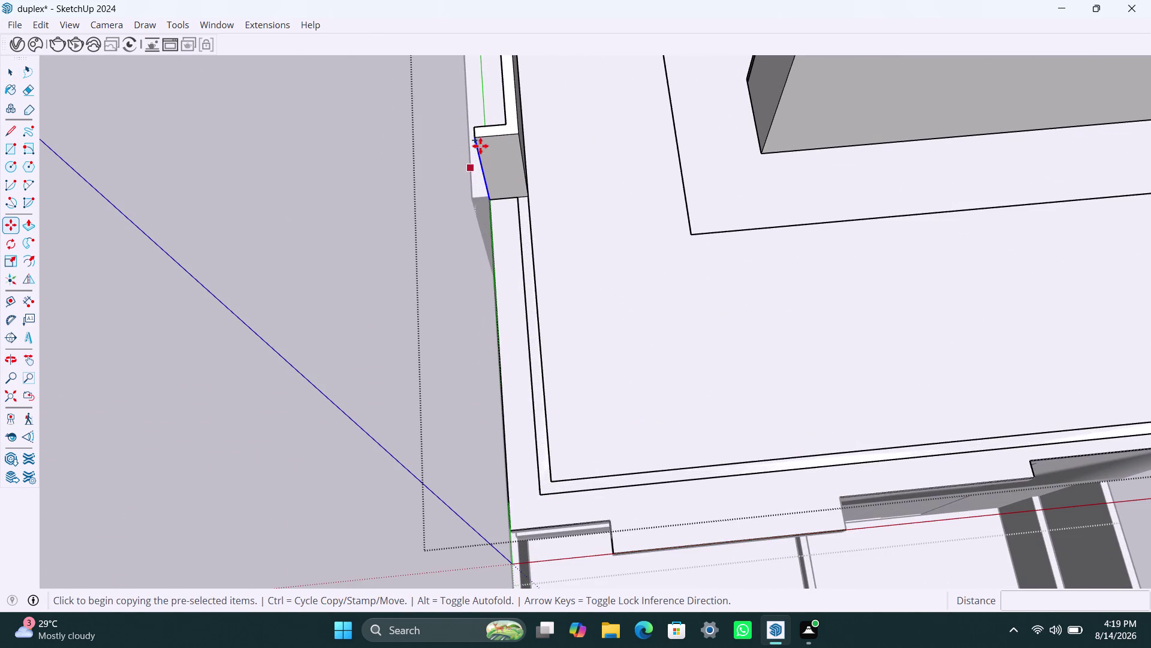
click(480, 138)
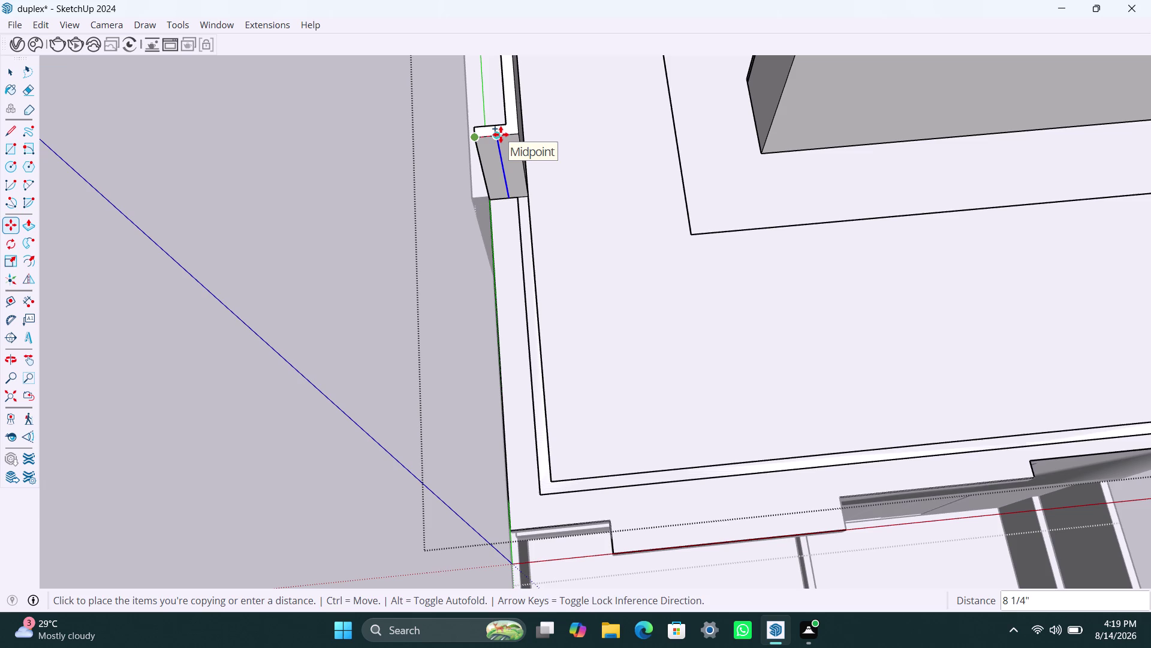
text(4.6)
key(BackSpace)
text(5")
key(Return)
key(space)
Extrude the new narrow corner face along the slab edge into a parapet strip.
click(486, 162)
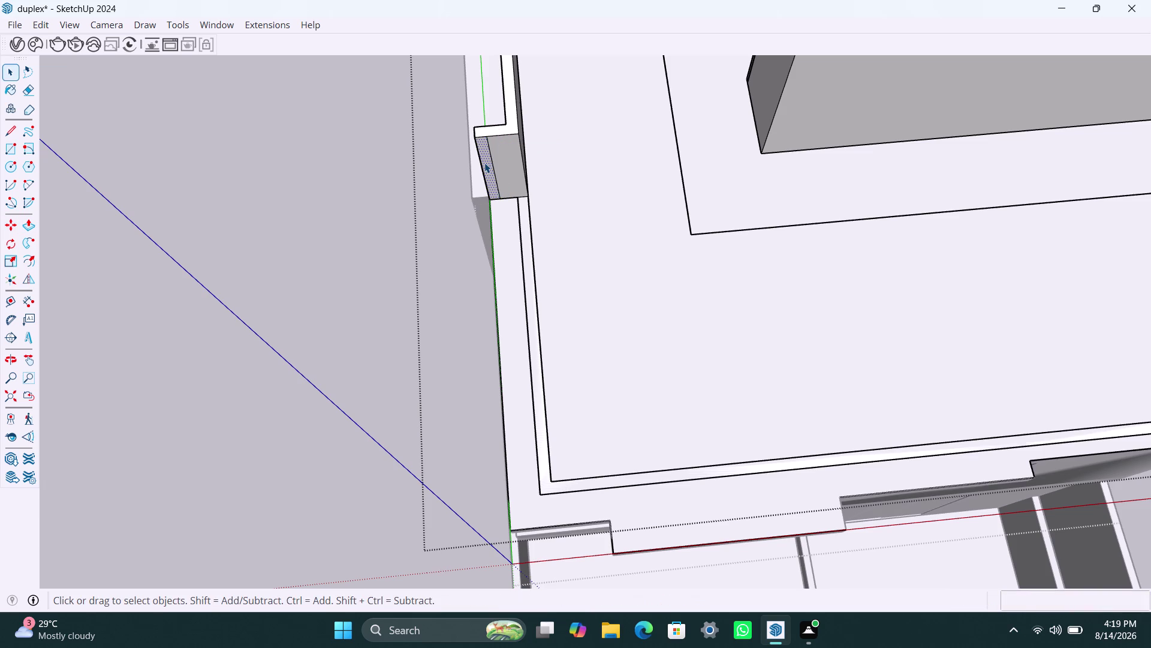
key(p)
click(485, 163)
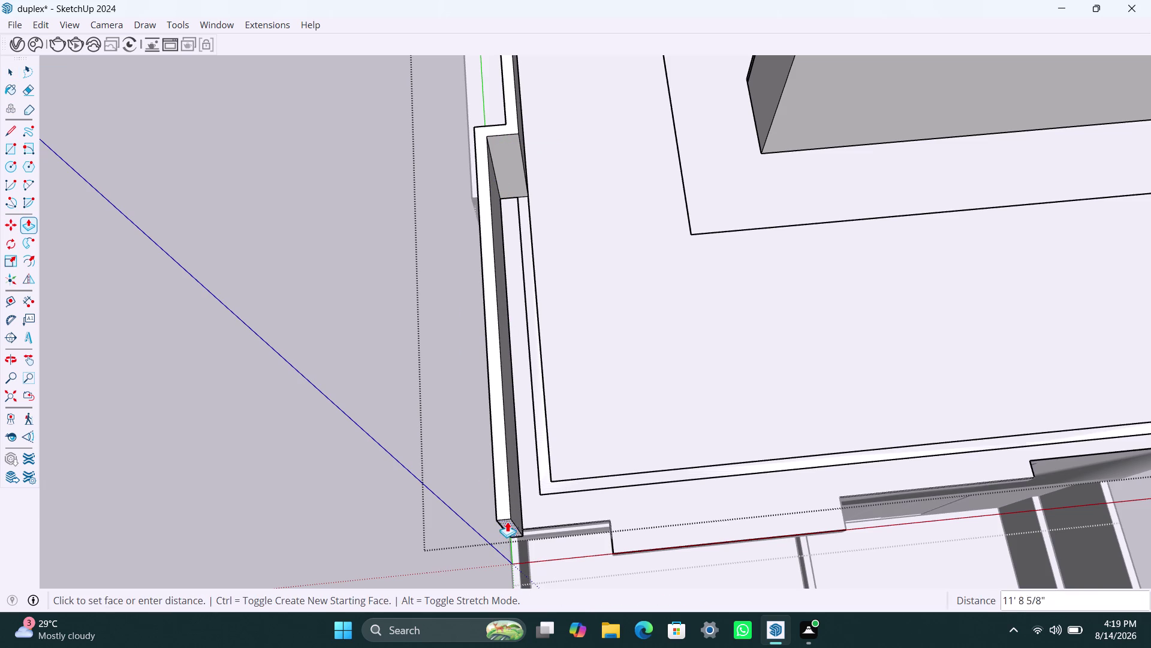
scroll(up, 3)
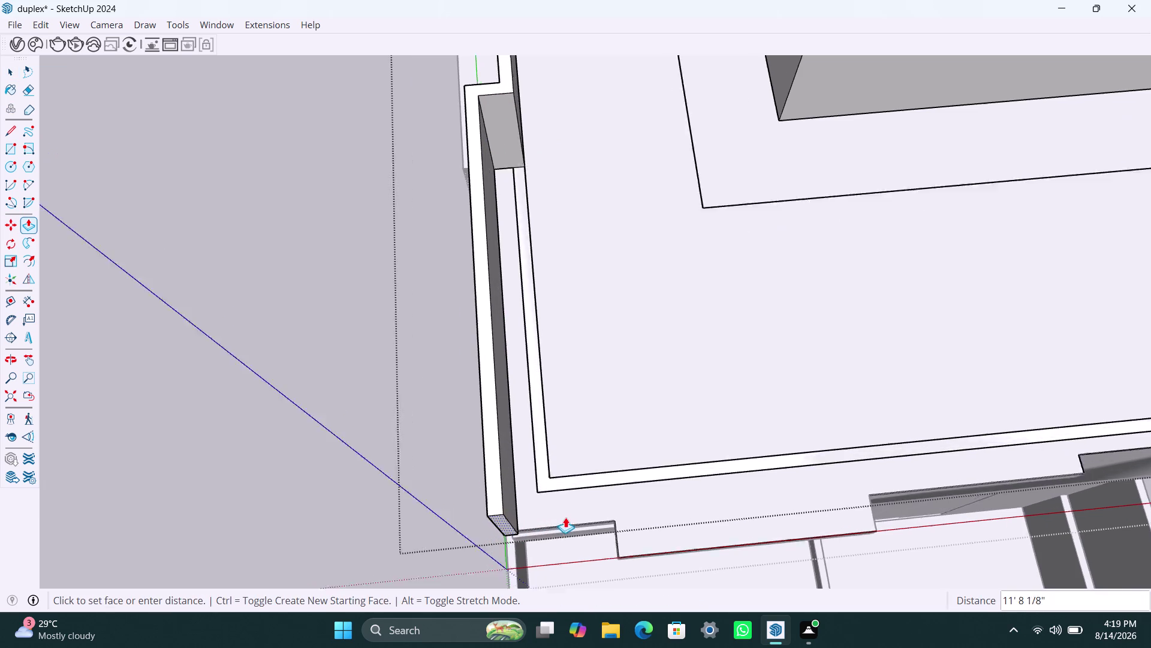
scroll(up, 3)
double_click(600, 535)
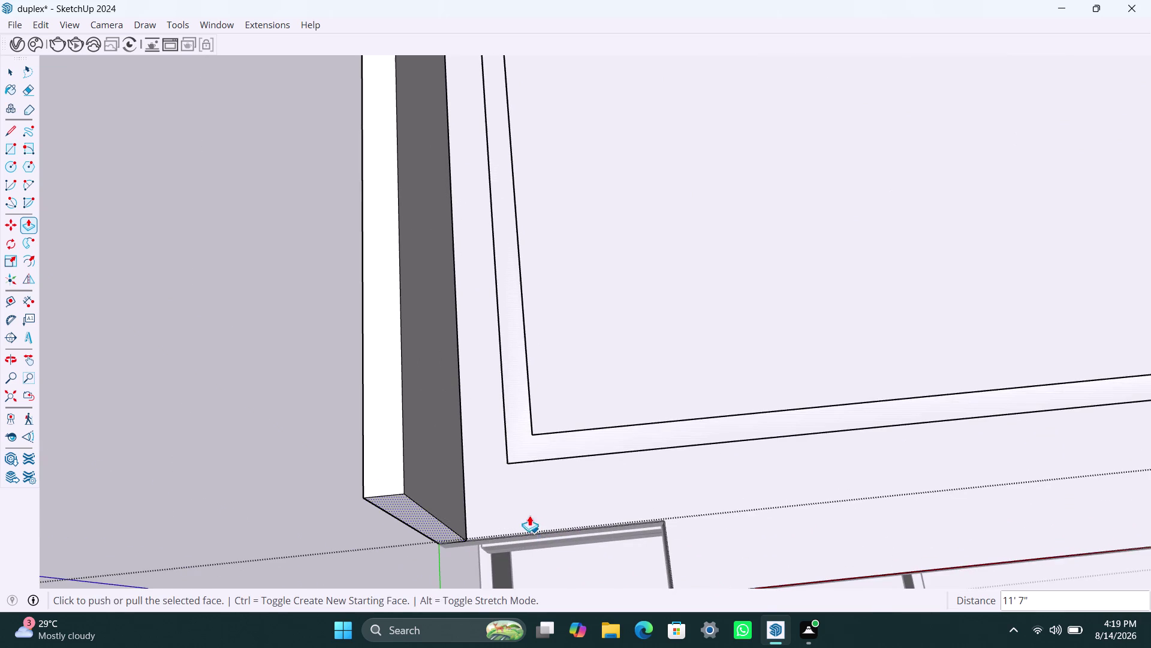
key(space)
Orbit around the parapet walls to inspect them and undo the last operation.
scroll(down, 3)
scroll(down, 3)
middle_drag(665, 452, 374, 485)
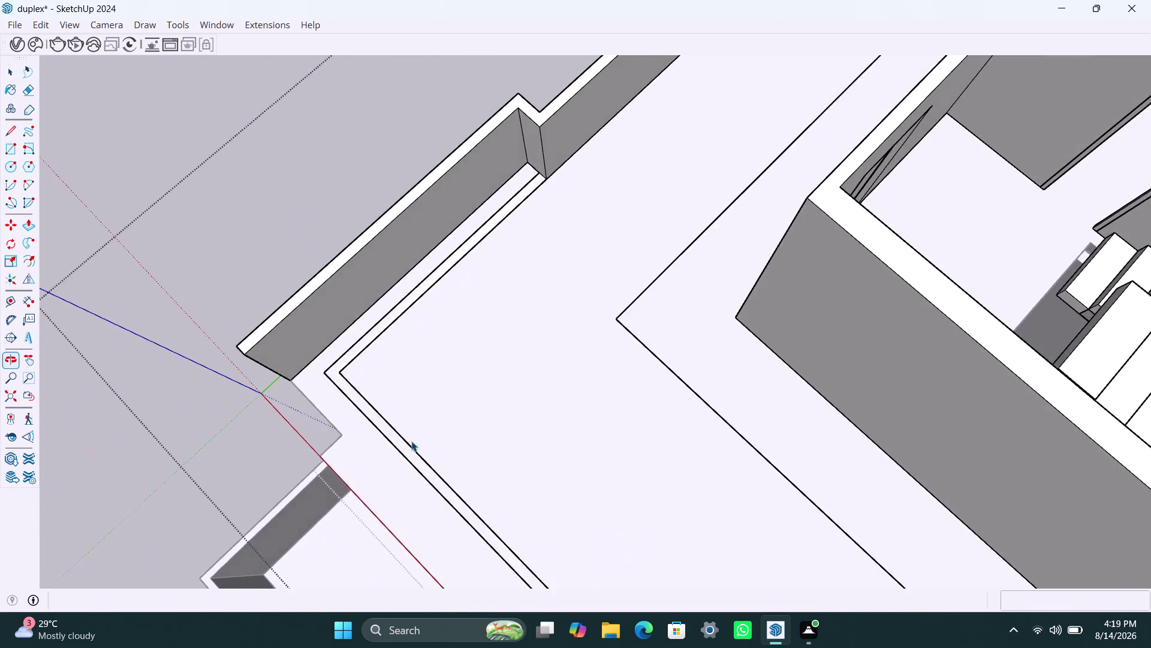
scroll(down, 3)
middle_drag(452, 363, 310, 368)
scroll(up, 3)
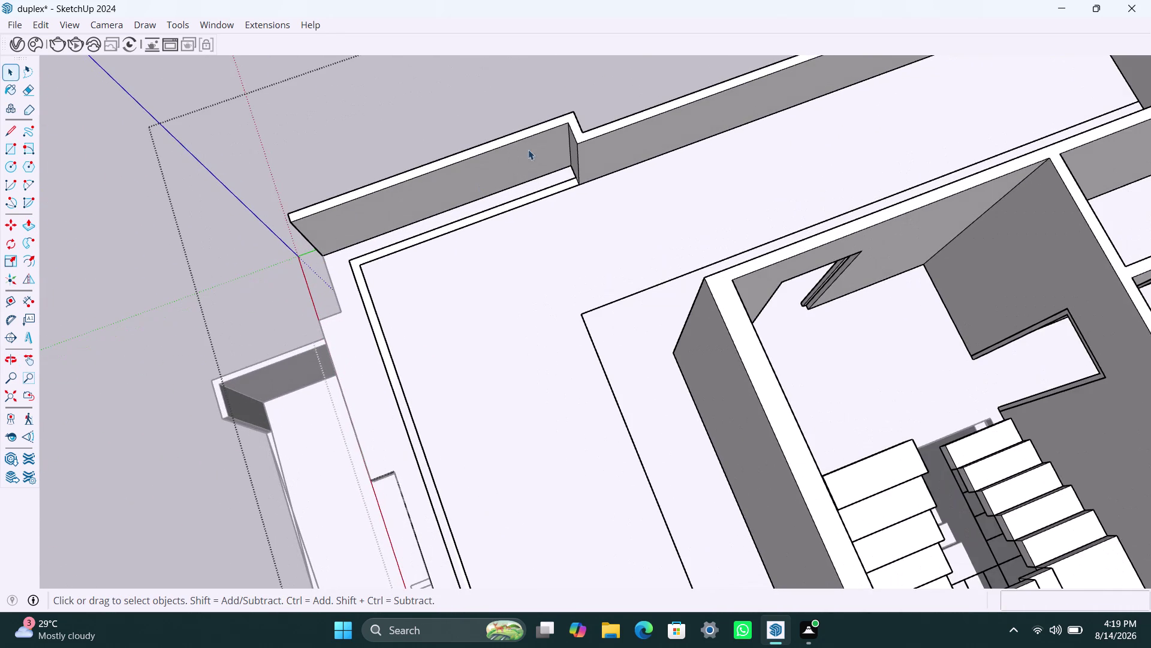
scroll(up, 3)
scroll(up, 3)
scroll(down, 3)
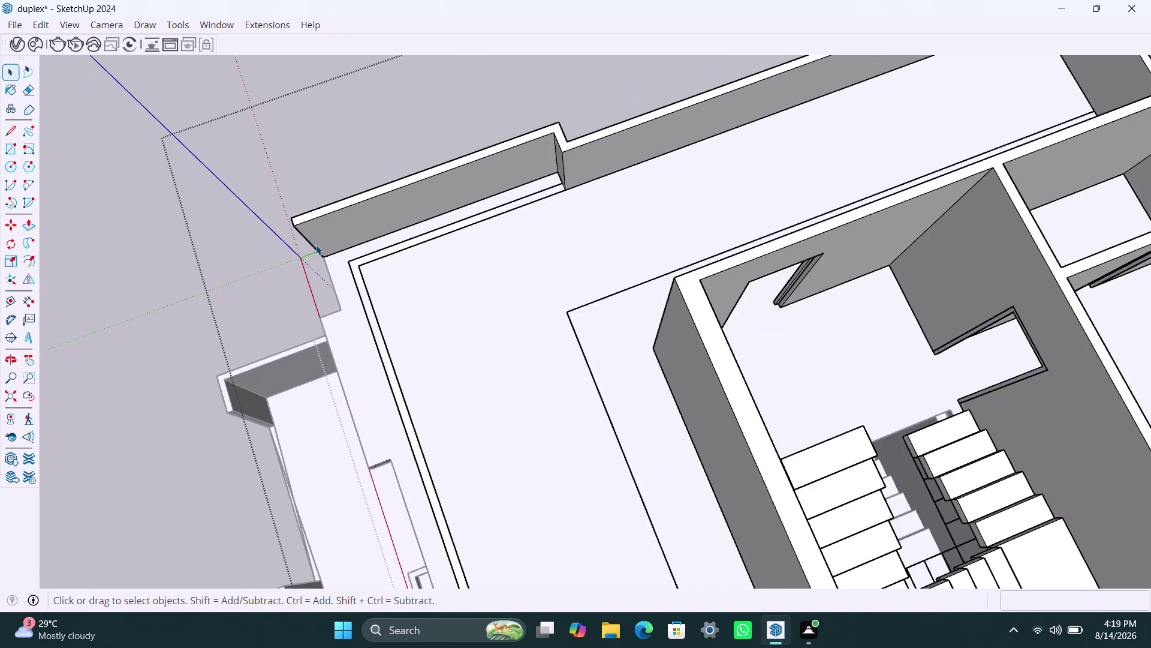
middle_drag(316, 245, 772, 252)
scroll(down, 3)
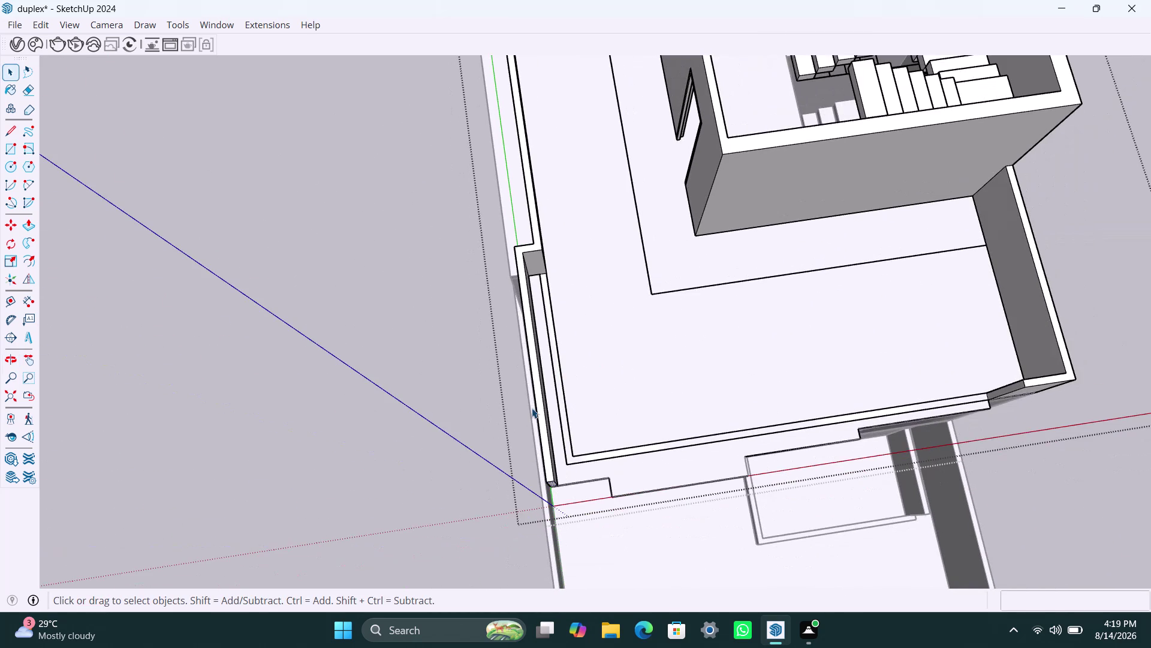
key(ctrl+z)
scroll(up, 3)
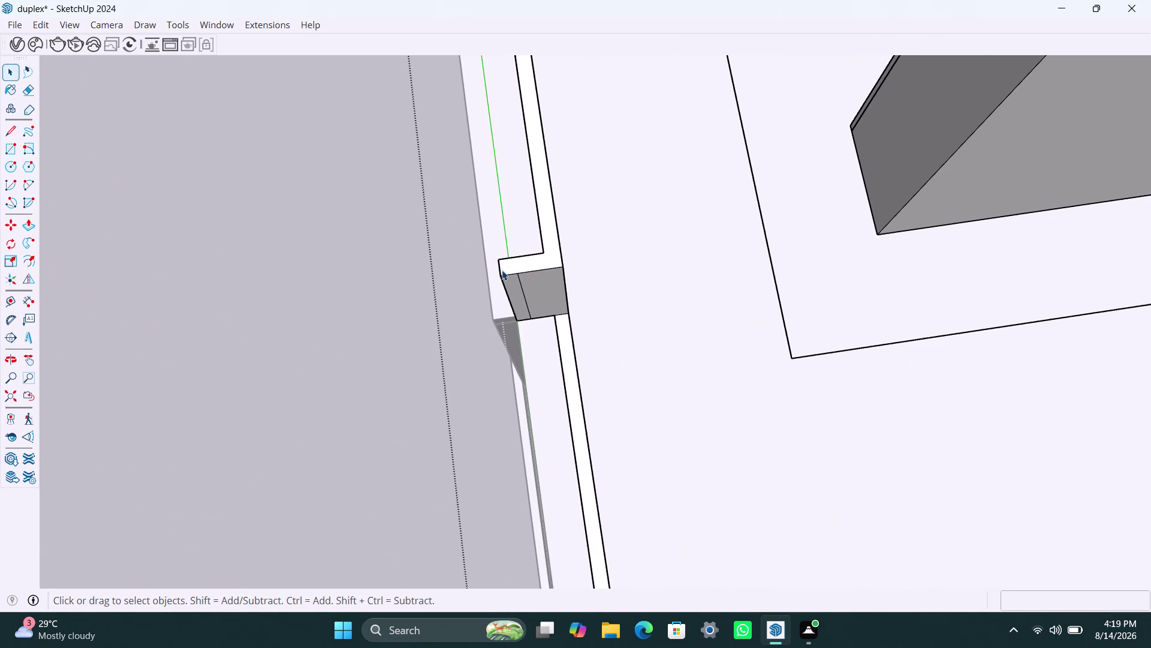
Copy the corner block's short edge across its top to split the face.
click(502, 270)
key(m)
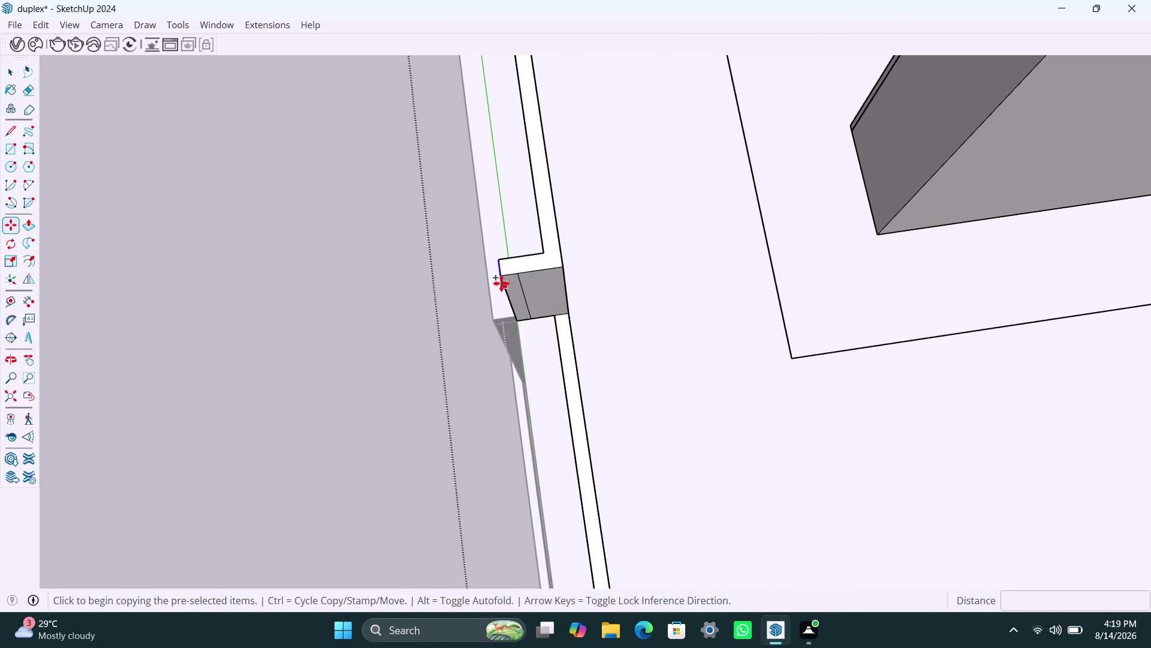
click(504, 276)
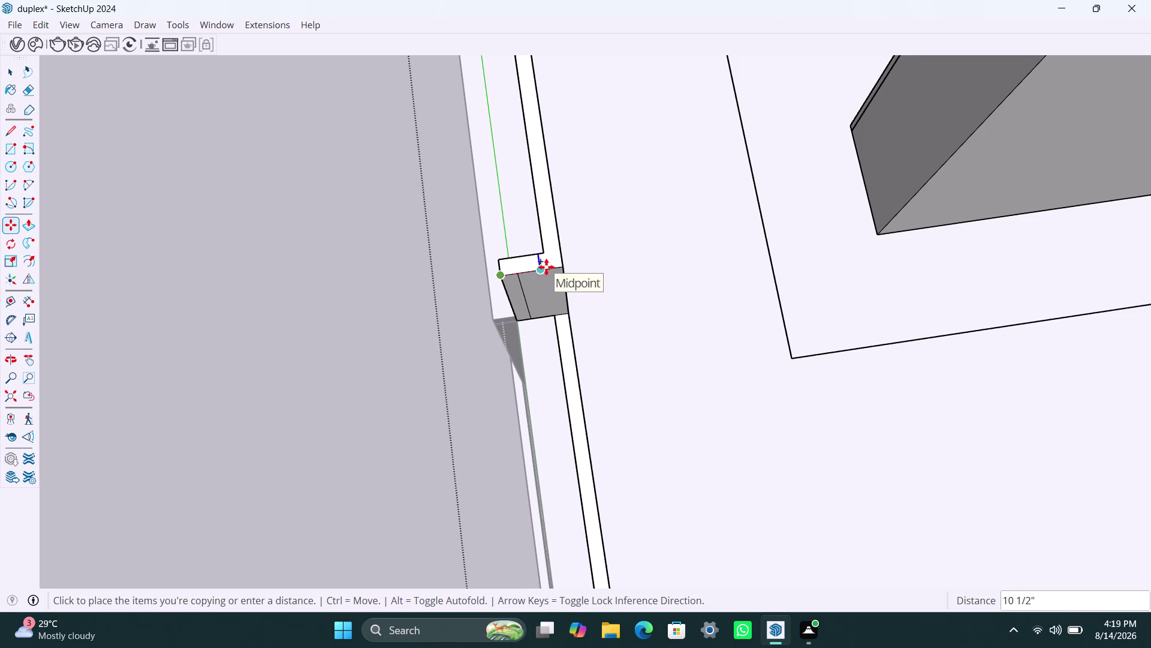
scroll(up, 3)
scroll(up, 3)
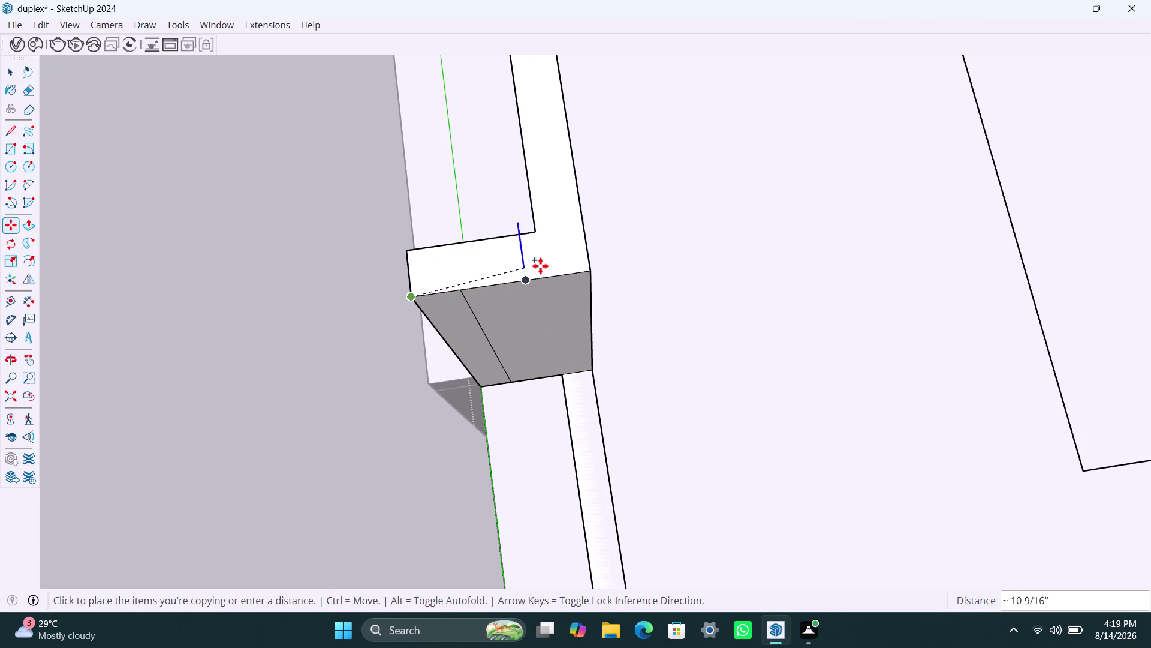
click(541, 272)
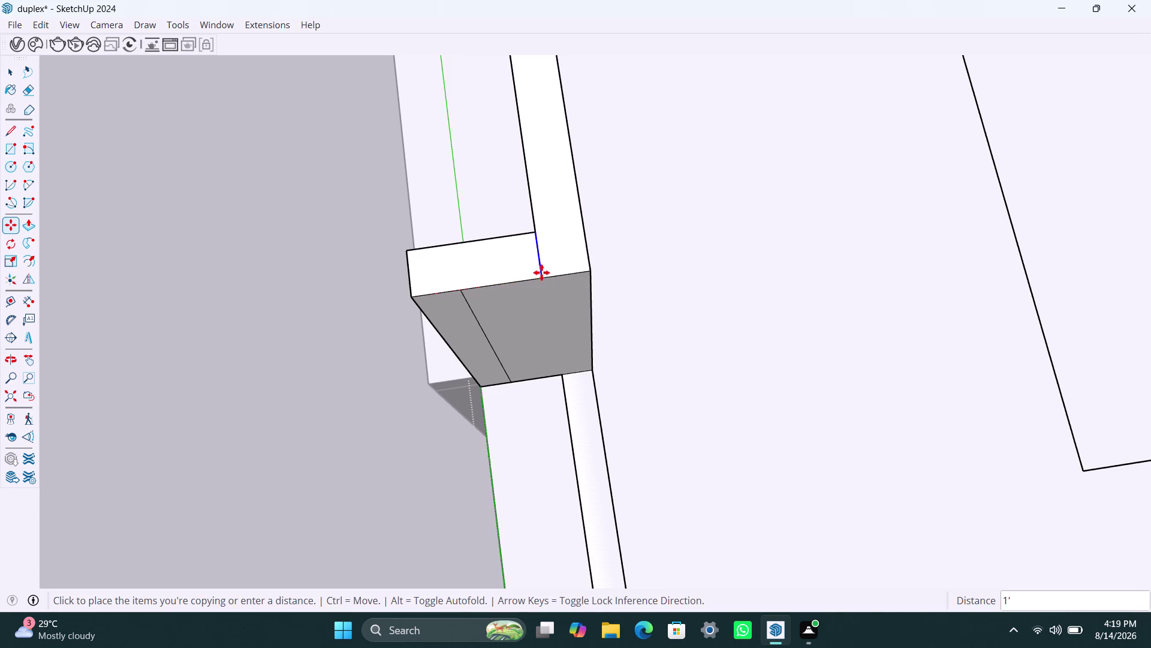
key(space)
Push the split-off top face of the block 3 feet and check the result.
click(518, 269)
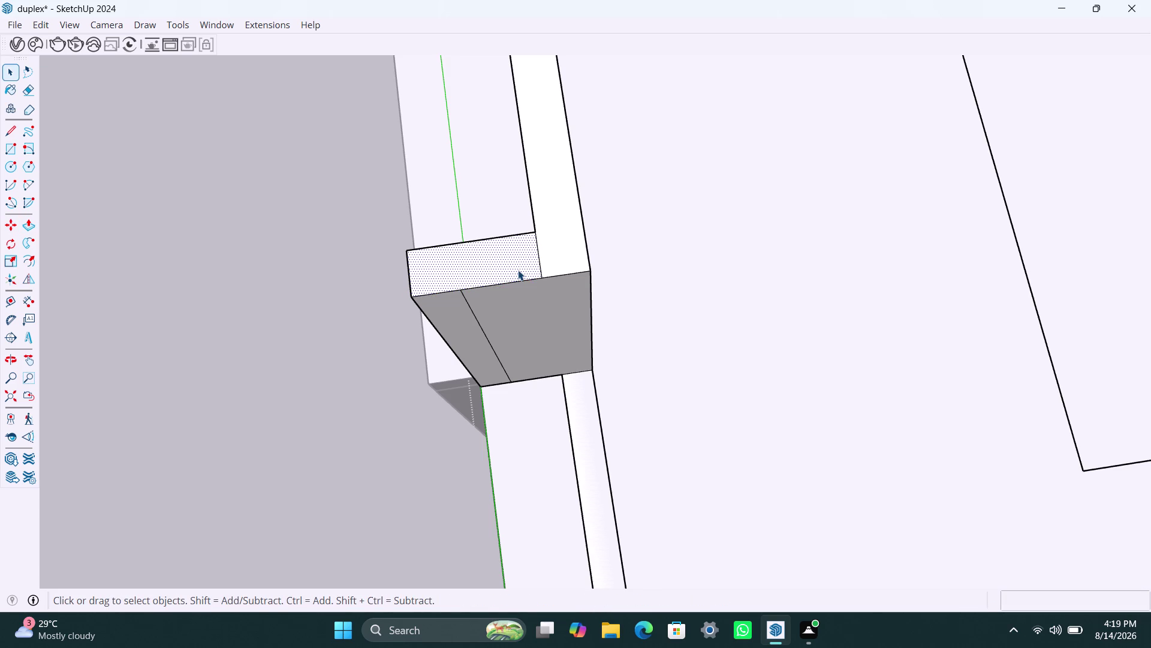
key(p)
click(518, 270)
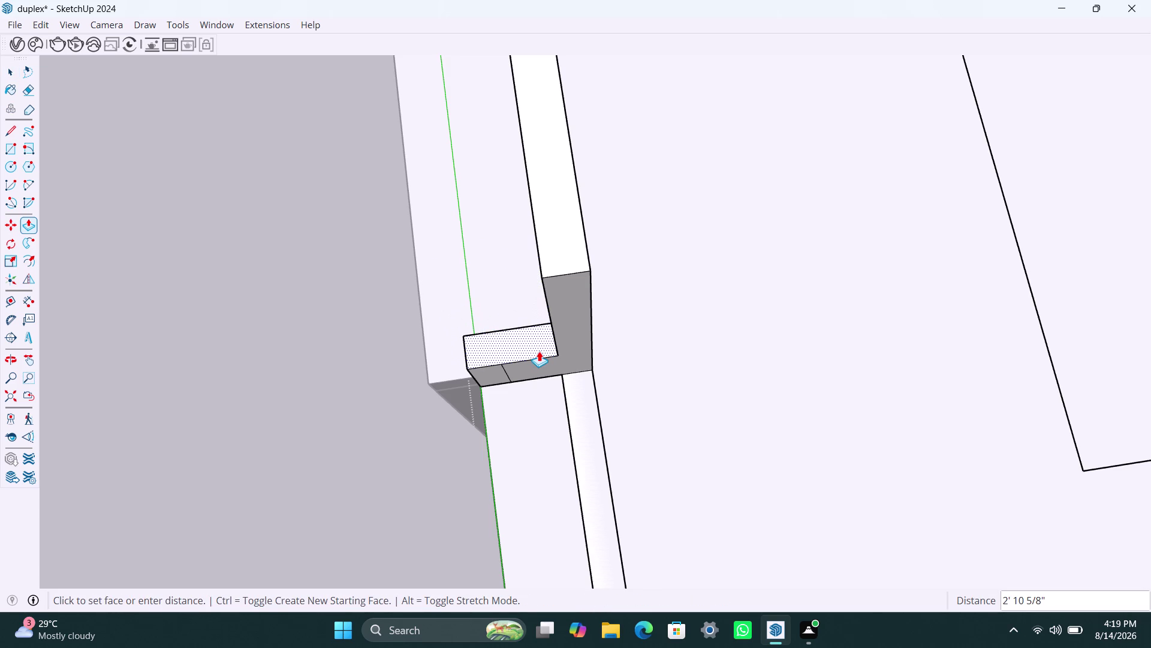
key(1)
key(BackSpace)
key(3)
key(apostrophe)
key(Return)
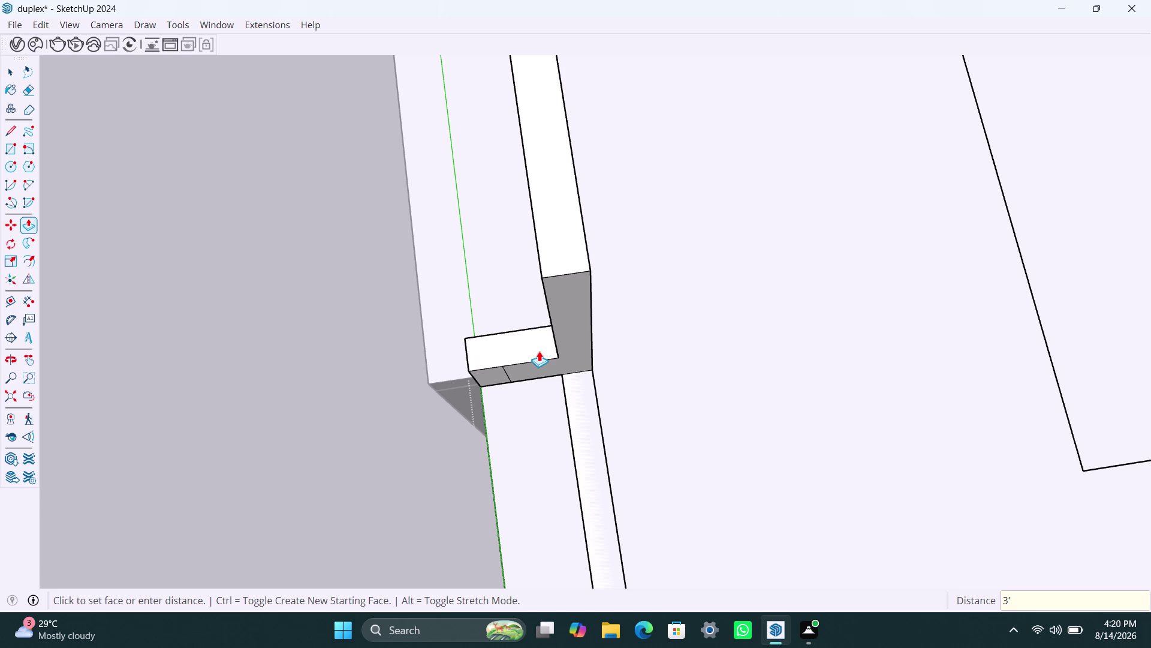
key(space)
scroll(down, 3)
middle_drag(465, 373, 491, 353)
scroll(up, 3)
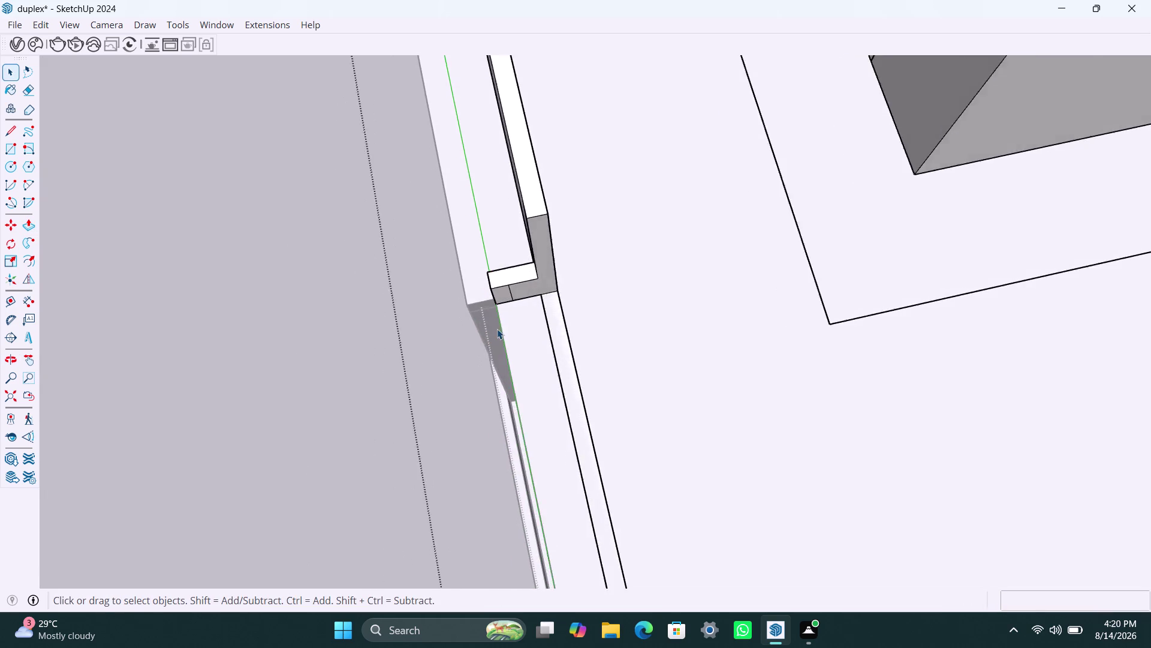
Pull the small lower face out to the slab corner to form the ledge.
click(509, 271)
key(p)
click(508, 271)
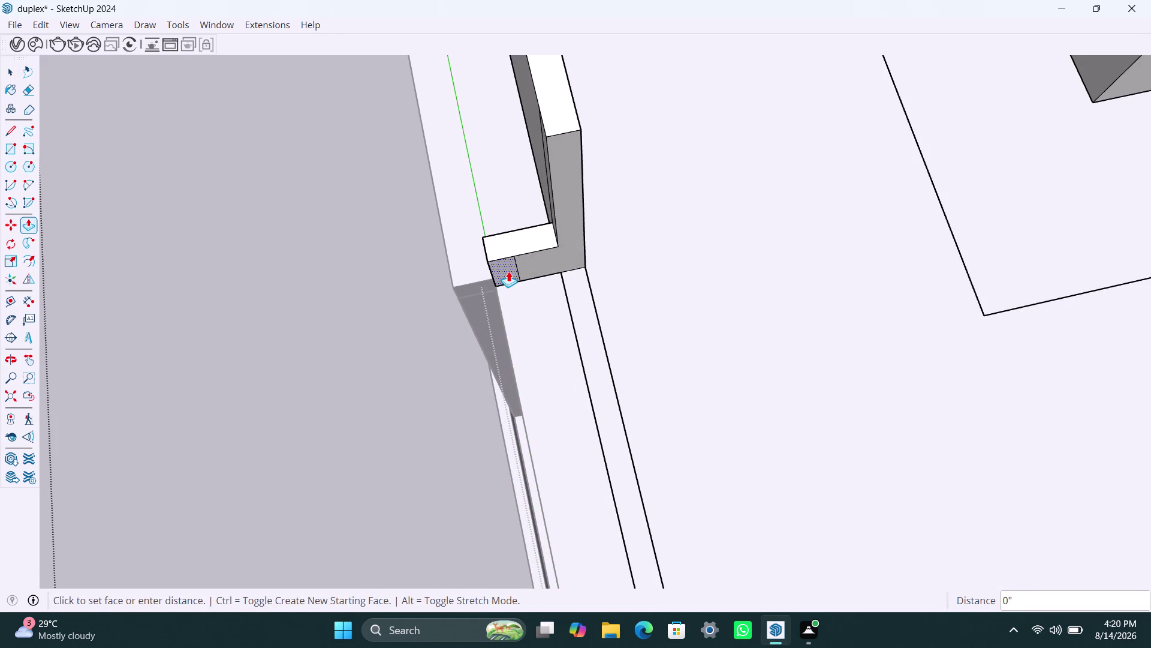
scroll(down, 3)
scroll(down, 3)
scroll(down, 3)
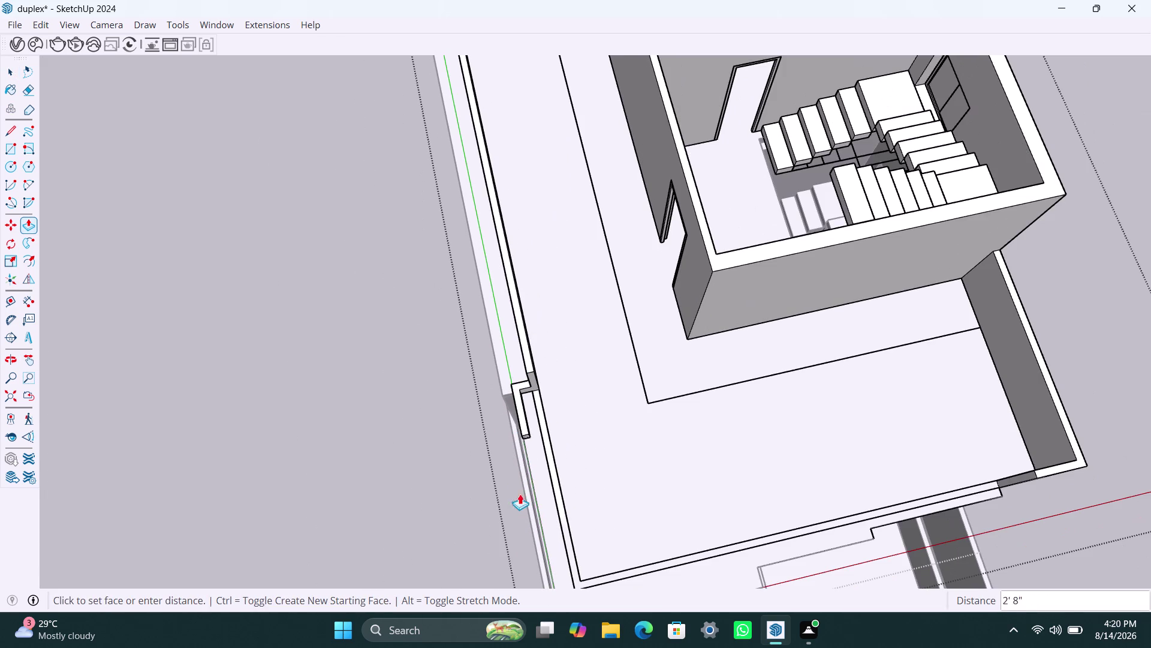
scroll(up, 3)
middle_drag(553, 528, 547, 263)
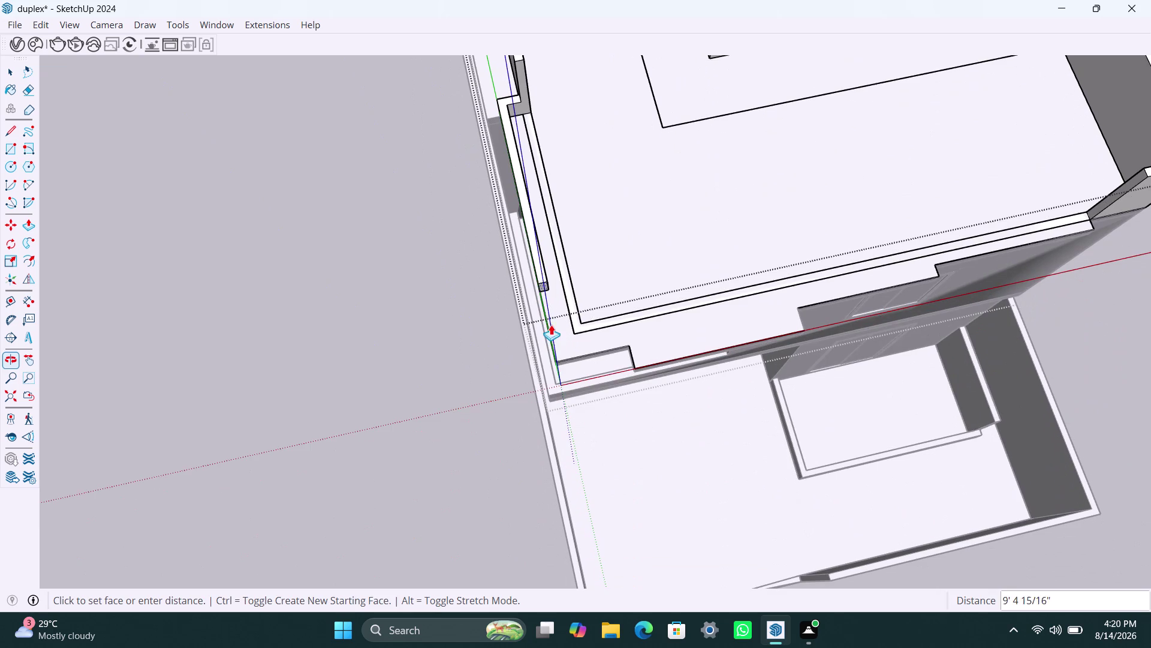
click(580, 360)
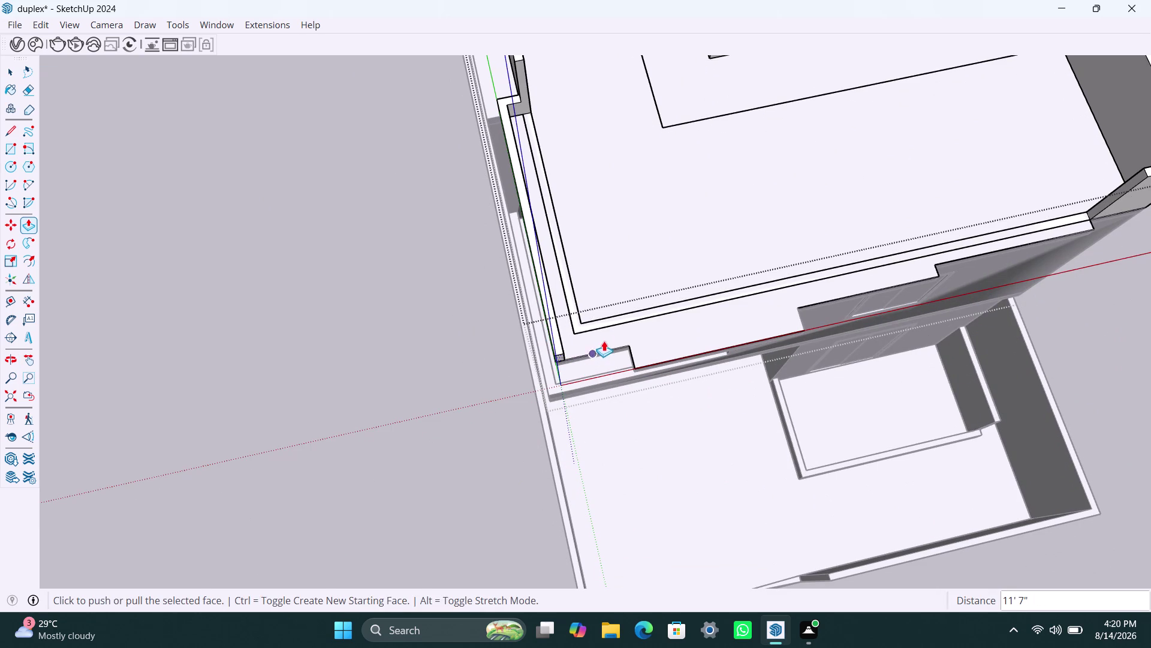
key(space)
scroll(down, 3)
Copy the parapet's vertical end edge 4 1/2" along the parapet.
middle_drag(731, 299, 328, 251)
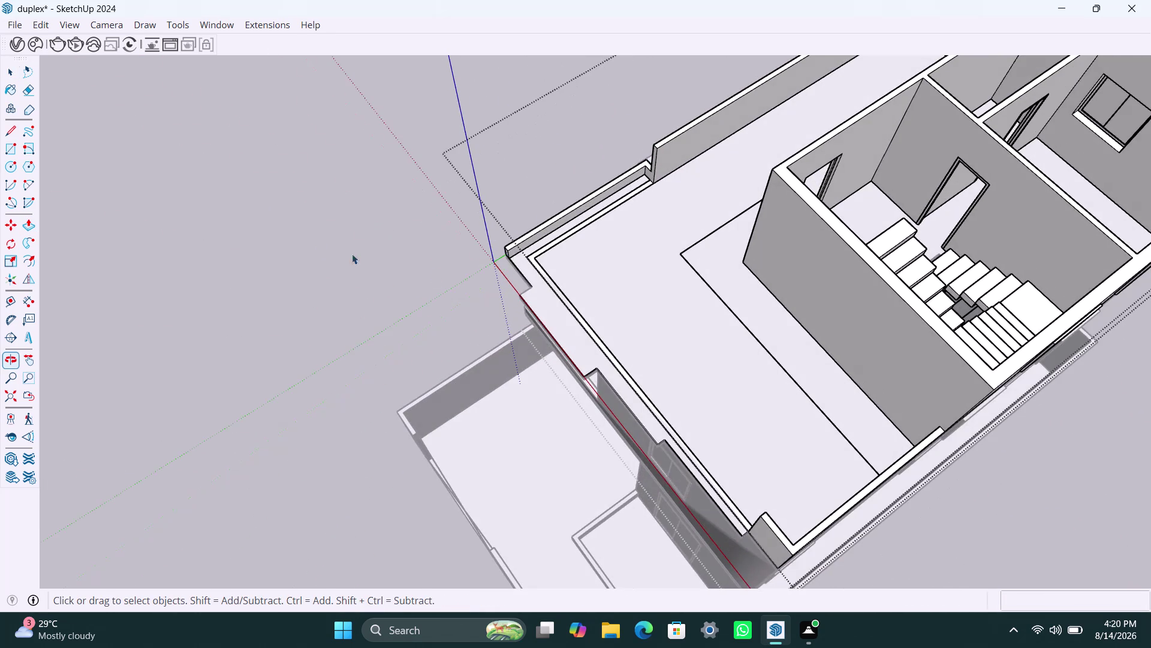
scroll(up, 3)
scroll(up, 3)
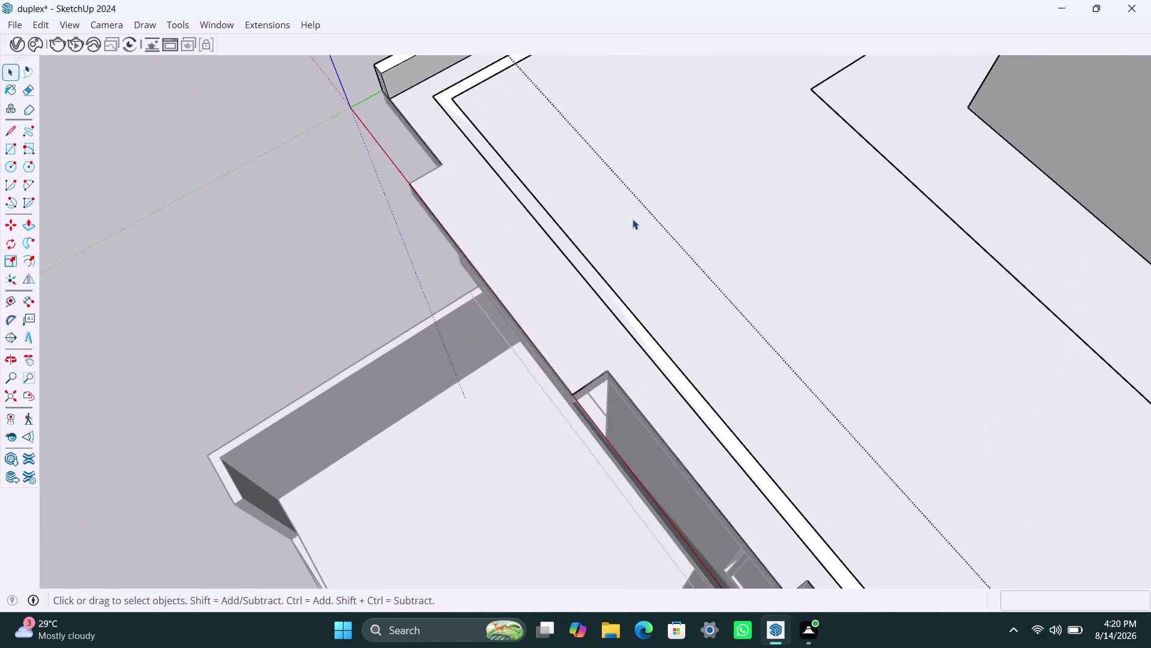
middle_drag(632, 218, 436, 261)
scroll(down, 3)
middle_drag(510, 234, 547, 355)
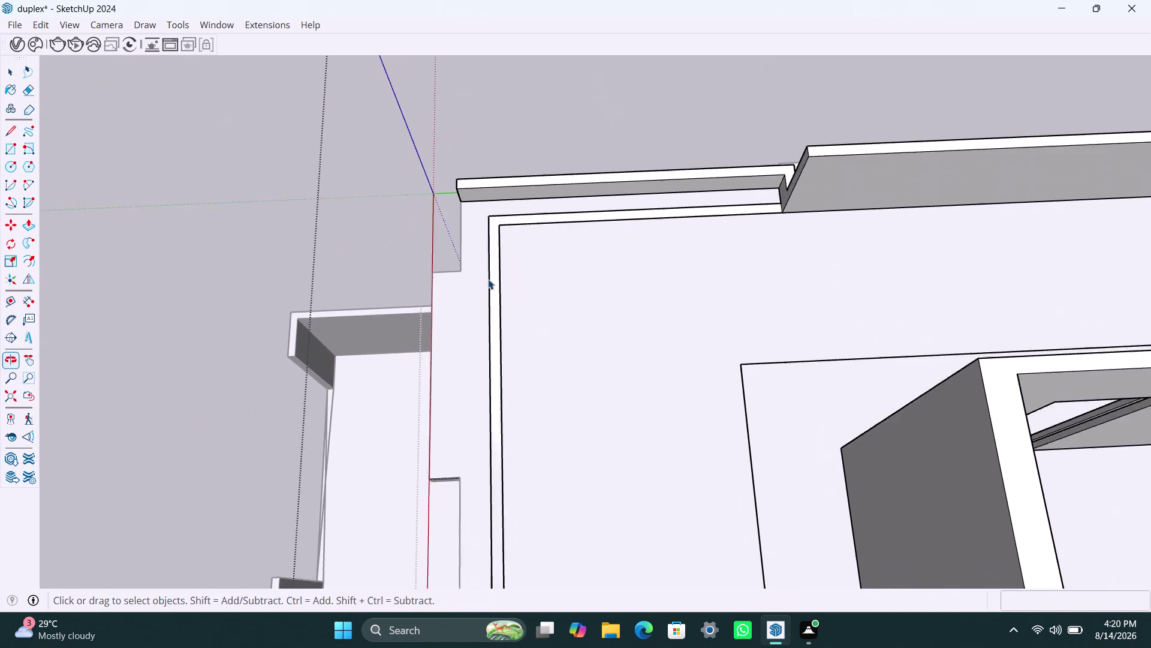
scroll(up, 3)
click(452, 178)
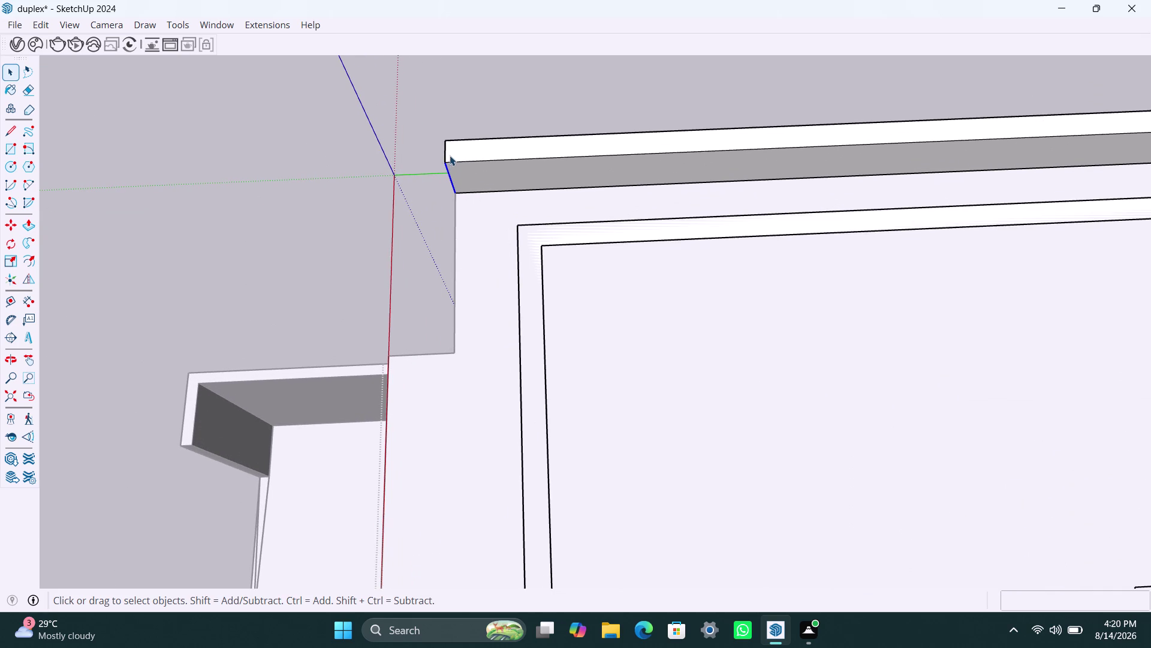
key(m)
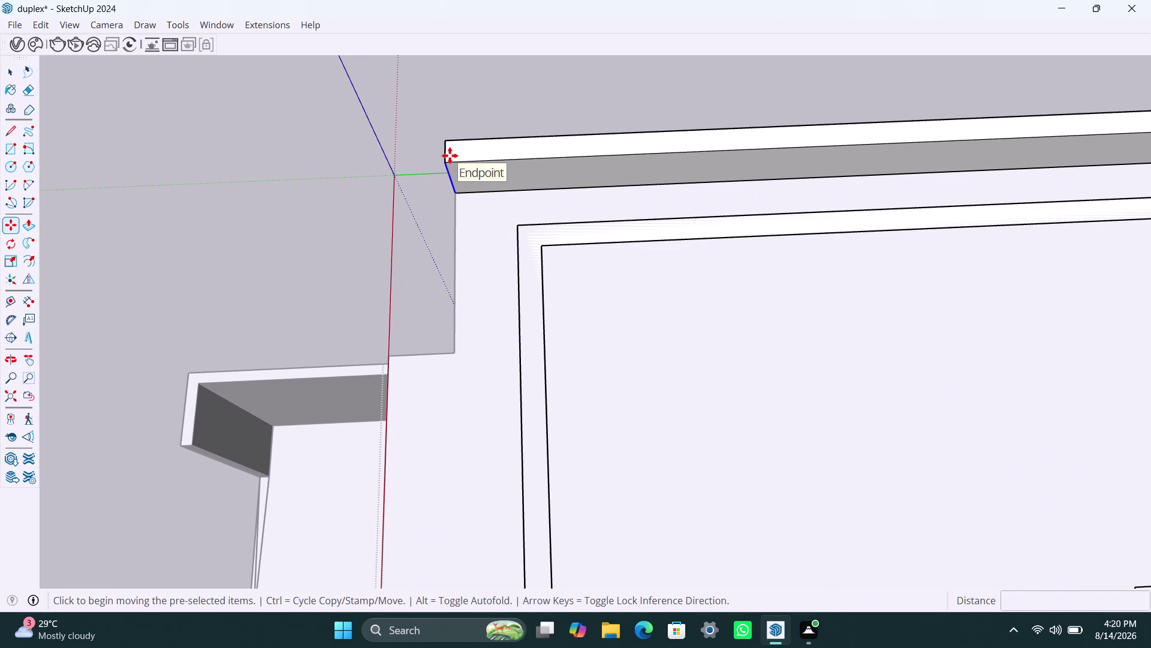
click(445, 159)
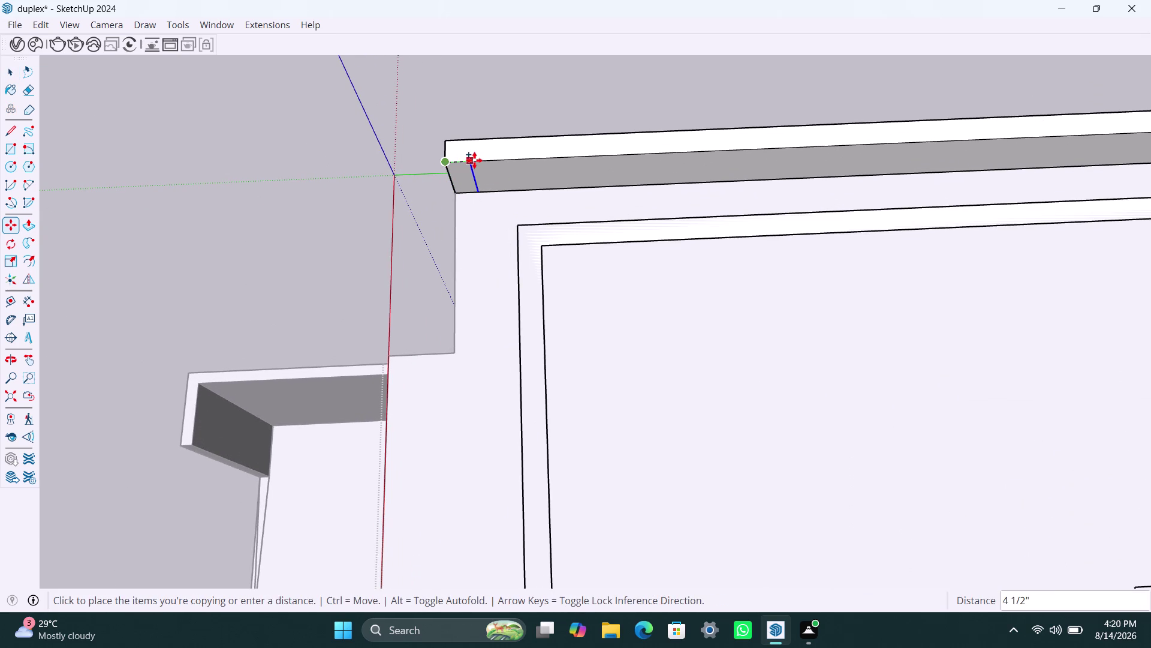
text(4.)
text(5")
key(Return)
key(space)
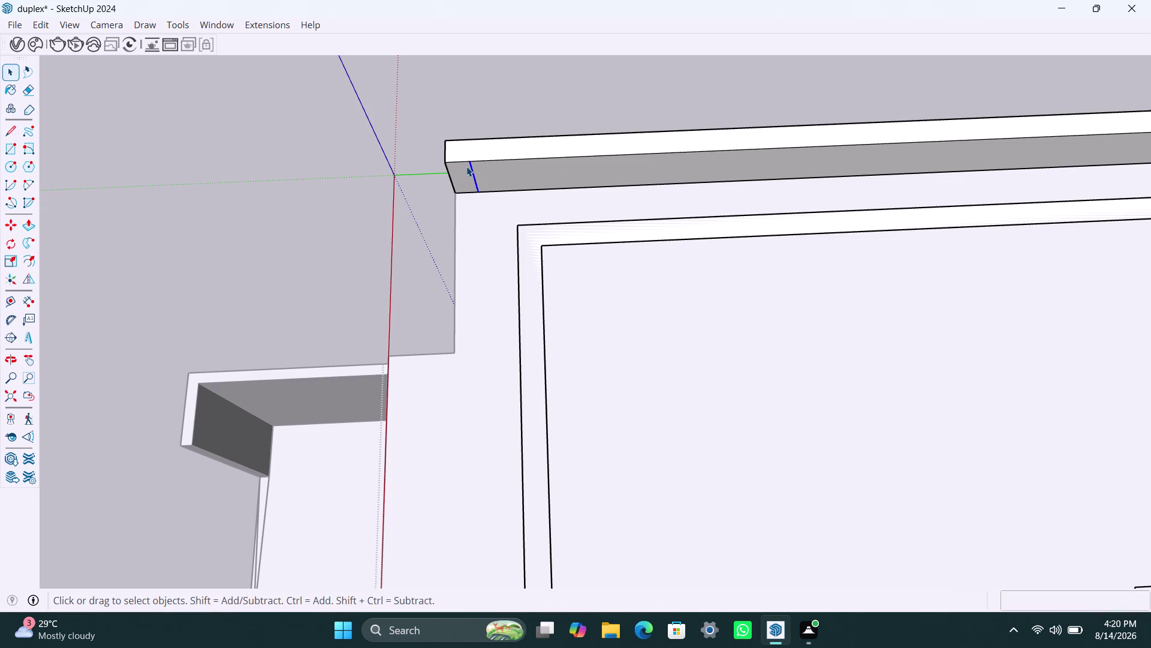
Push/Pull the narrow parapet end strip out to form a corner return.
click(462, 172)
key(p)
click(462, 172)
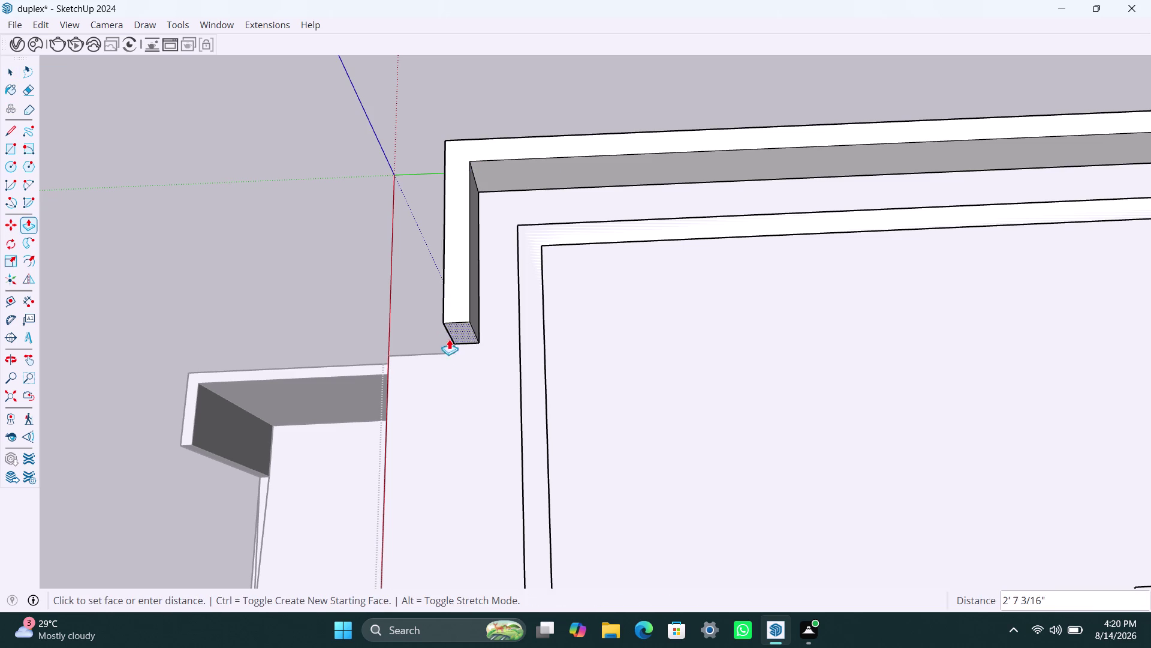
scroll(up, 3)
middle_drag(457, 357, 522, 334)
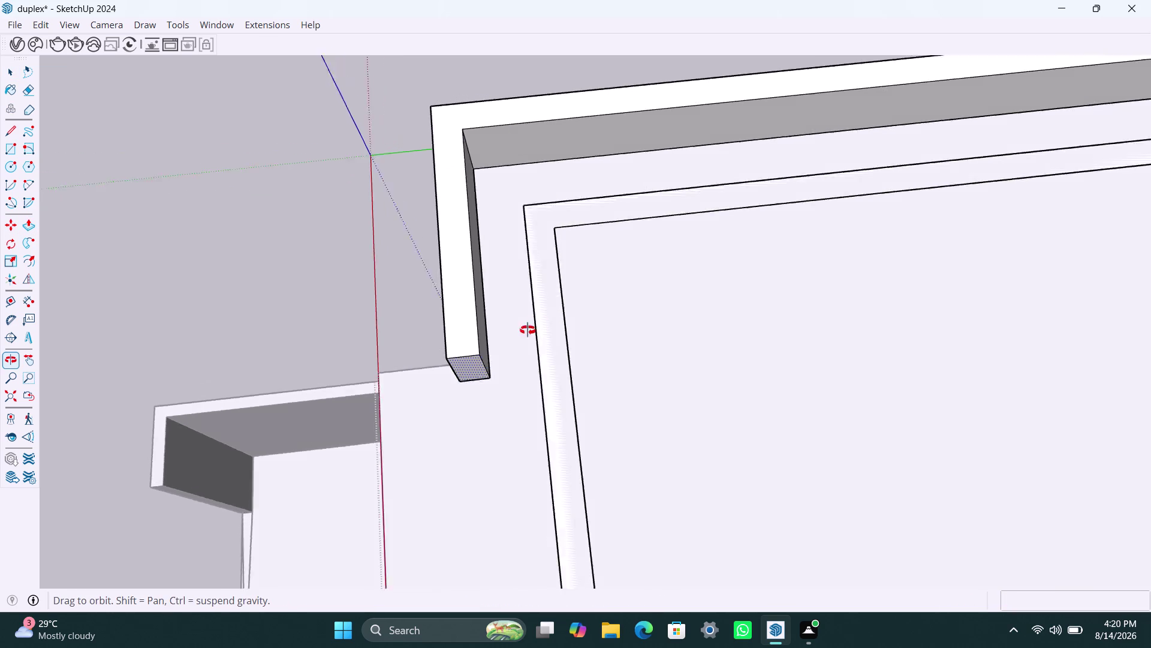
middle_drag(523, 334, 636, 269)
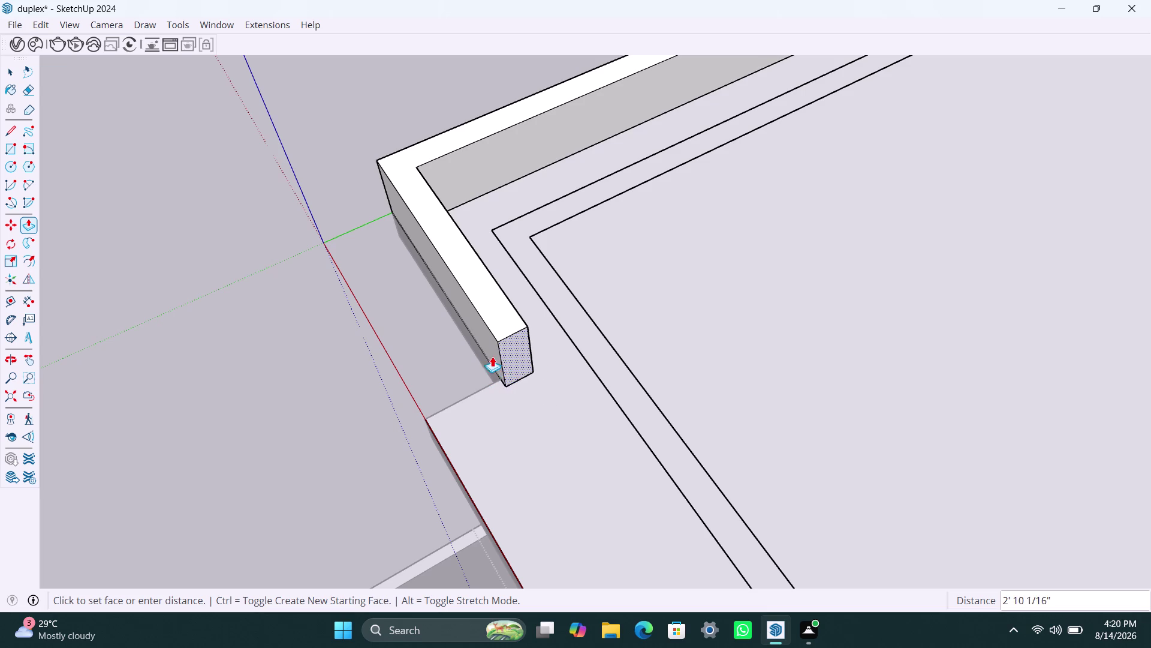
scroll(up, 3)
middle_drag(503, 366, 547, 196)
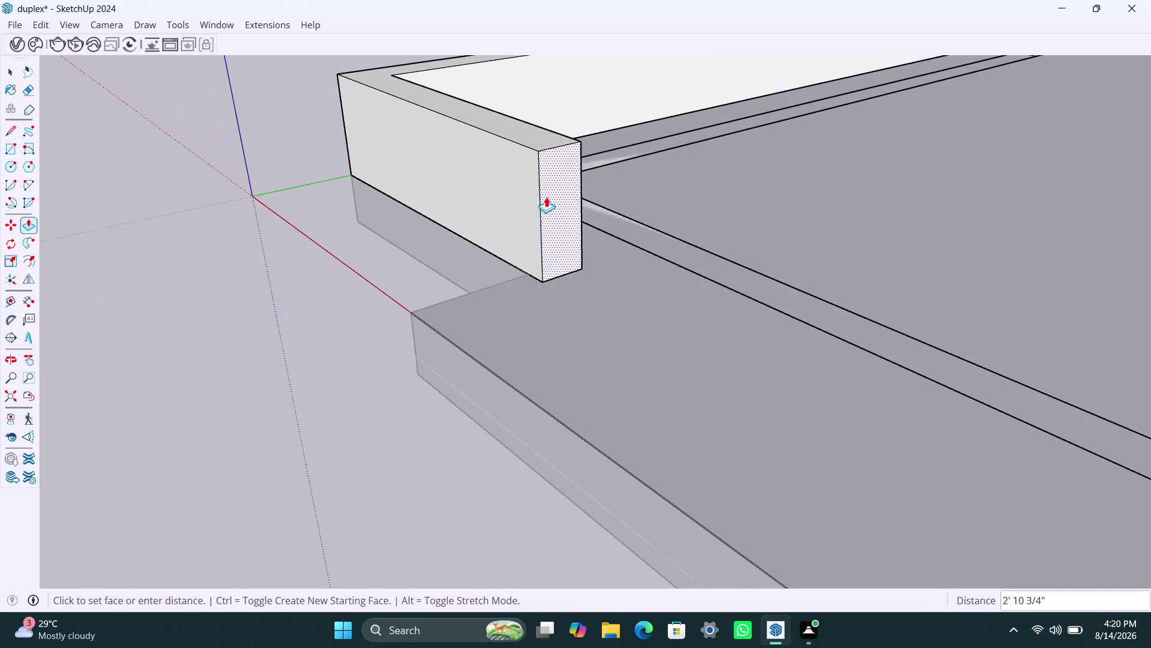
middle_drag(487, 283, 792, 331)
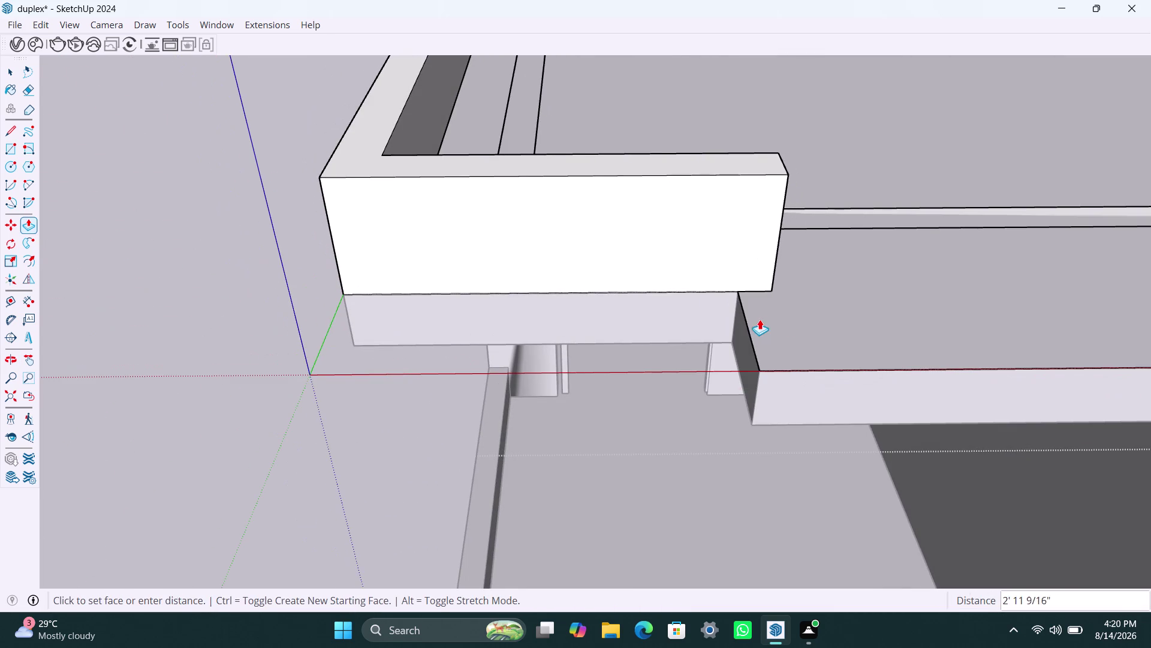
click(749, 320)
Extend the return's end face outward by 4 1/2".
scroll(down, 3)
middle_drag(815, 304, 747, 316)
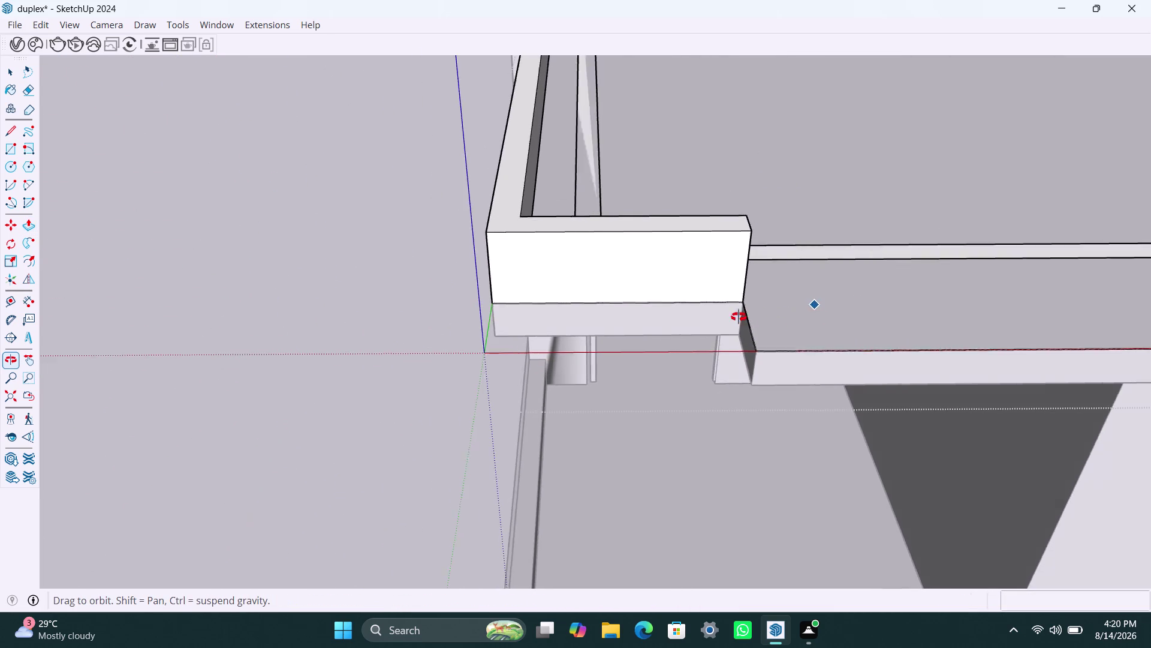
middle_drag(748, 316, 665, 317)
scroll(up, 3)
middle_drag(780, 384, 675, 383)
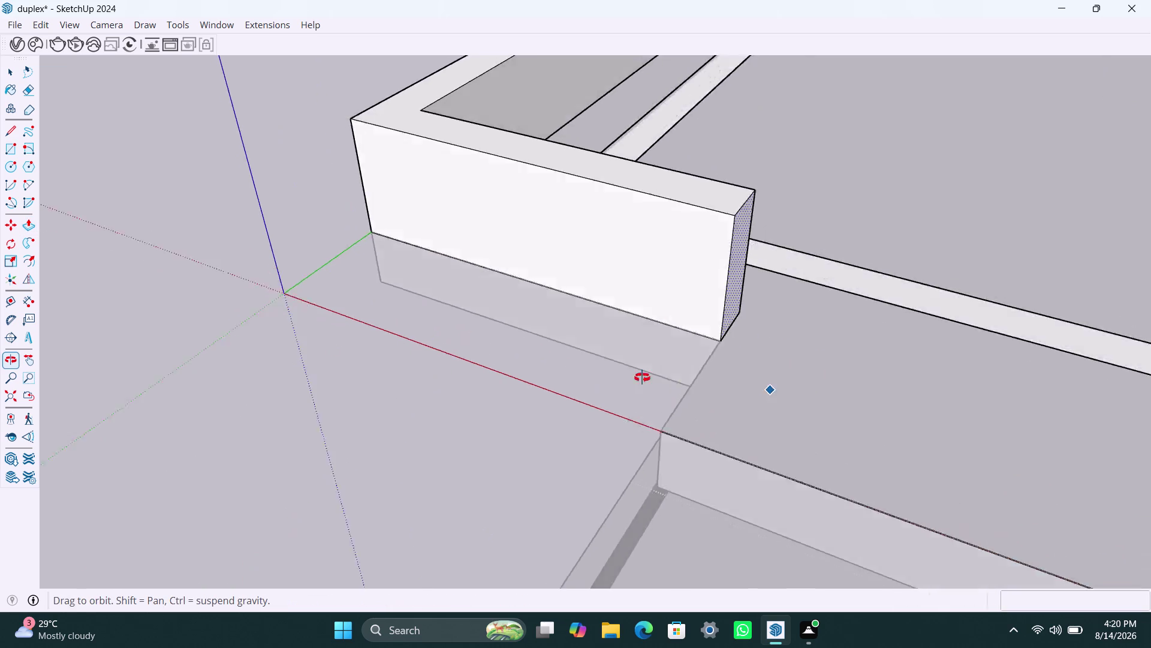
middle_drag(675, 383, 542, 365)
click(654, 296)
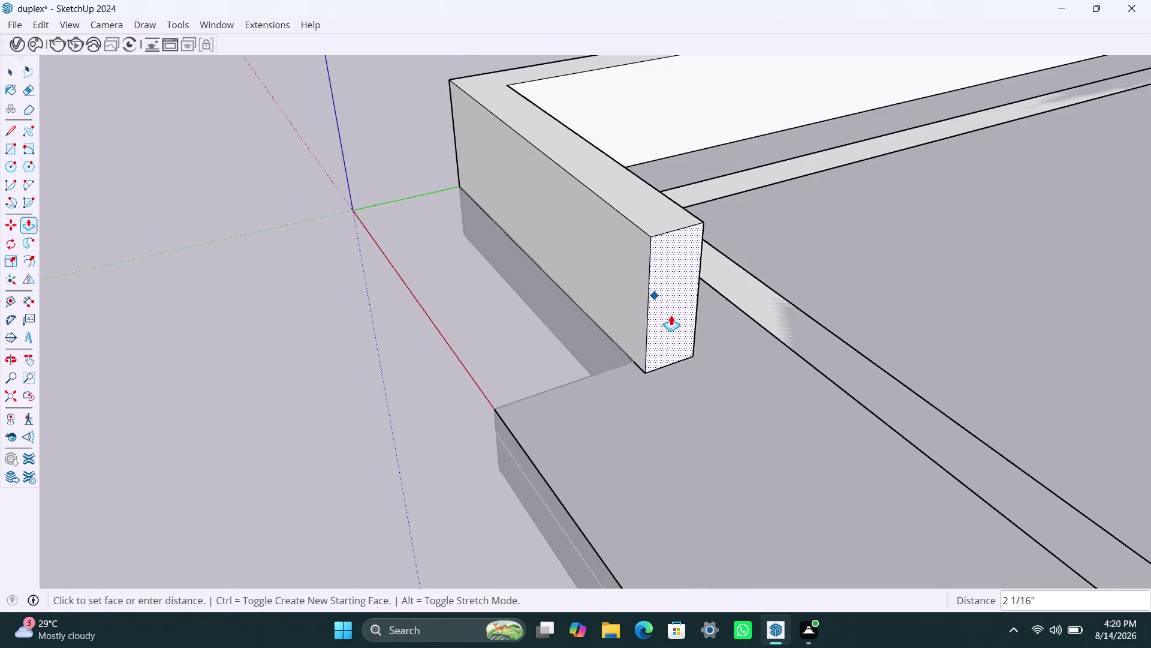
text(4.)
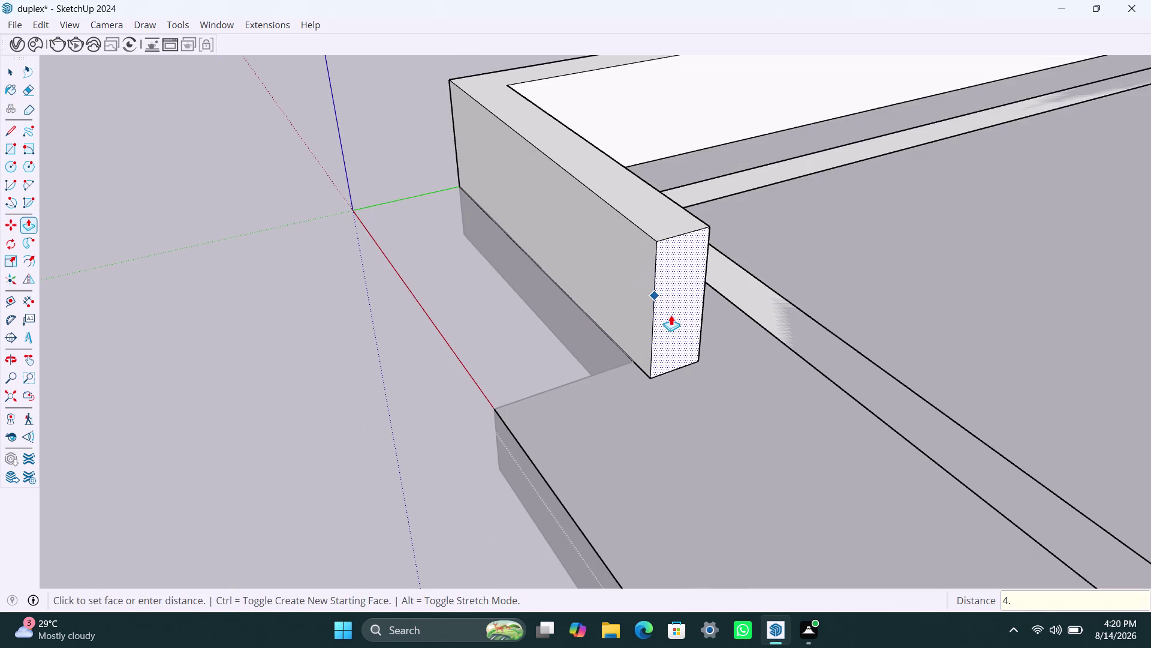
key(5)
key(shift+quotedbl)
key(Return)
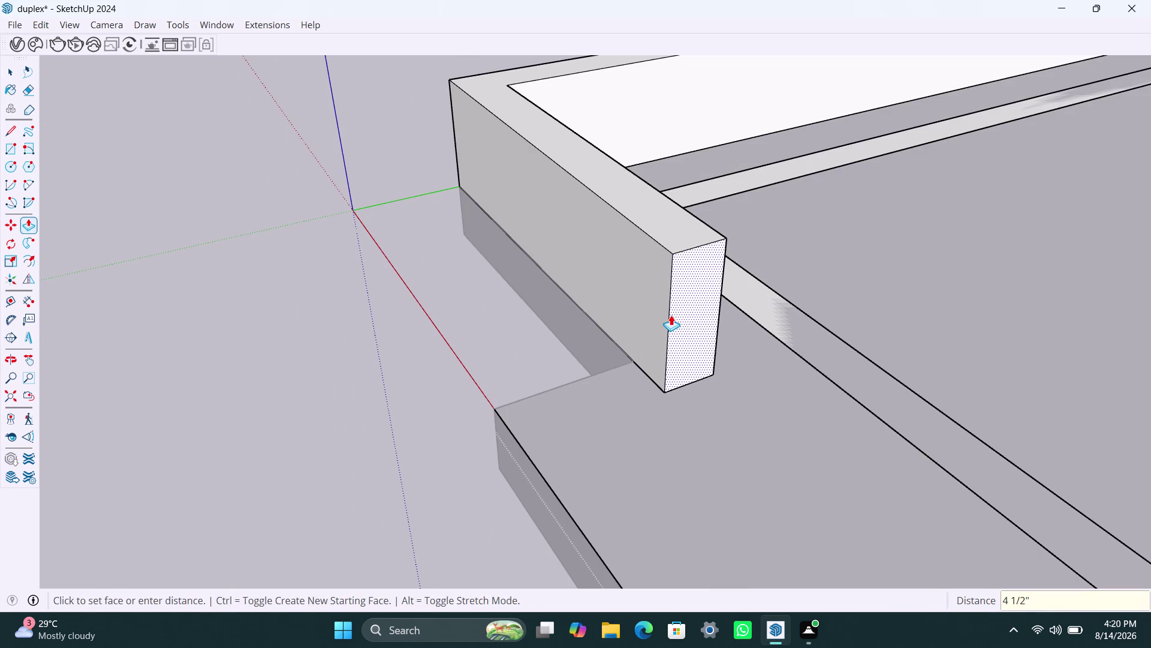
key(space)
Copy the return's outer end edge 4.5" inward.
scroll(down, 3)
middle_drag(663, 392, 909, 383)
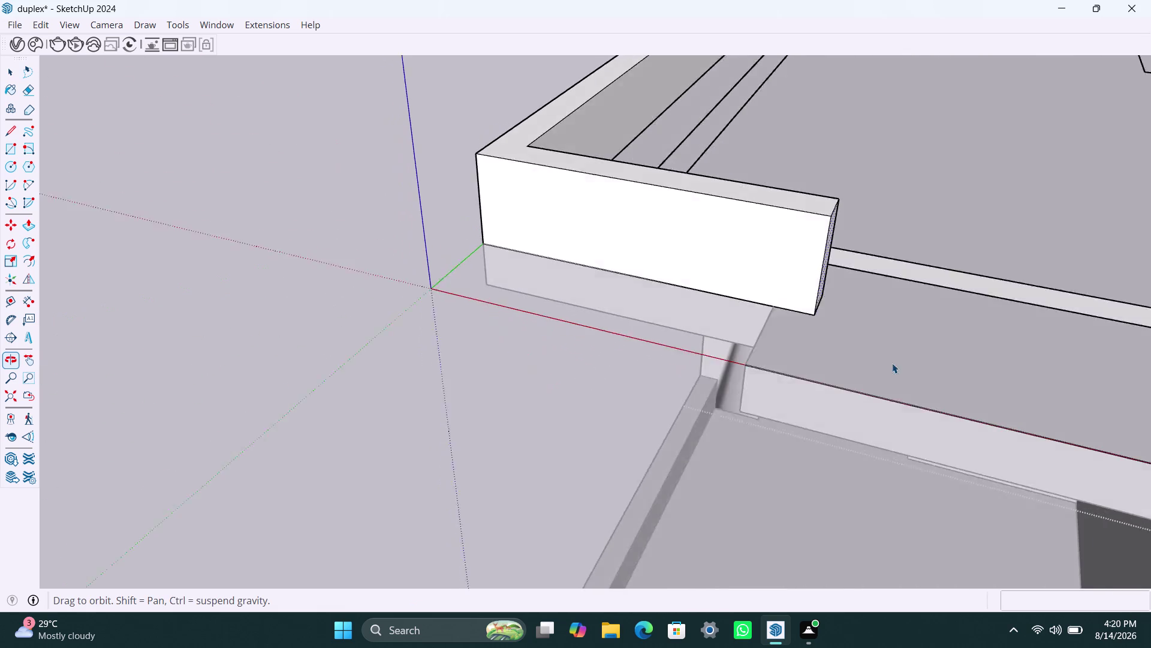
scroll(up, 3)
click(829, 242)
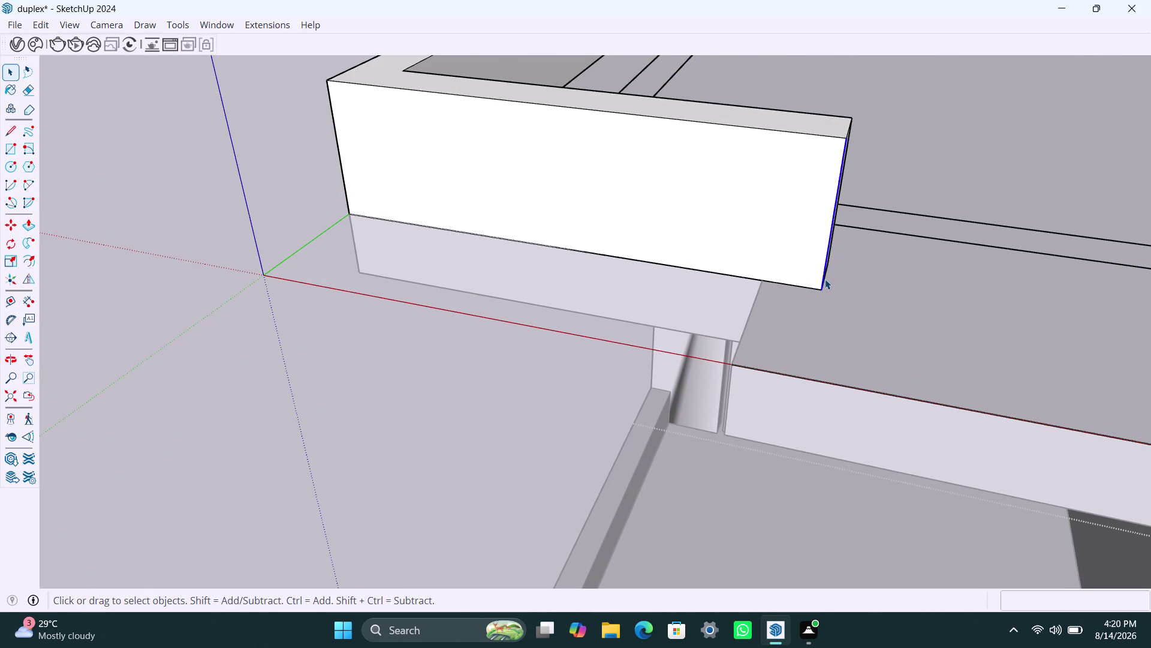
key(m)
key(z)
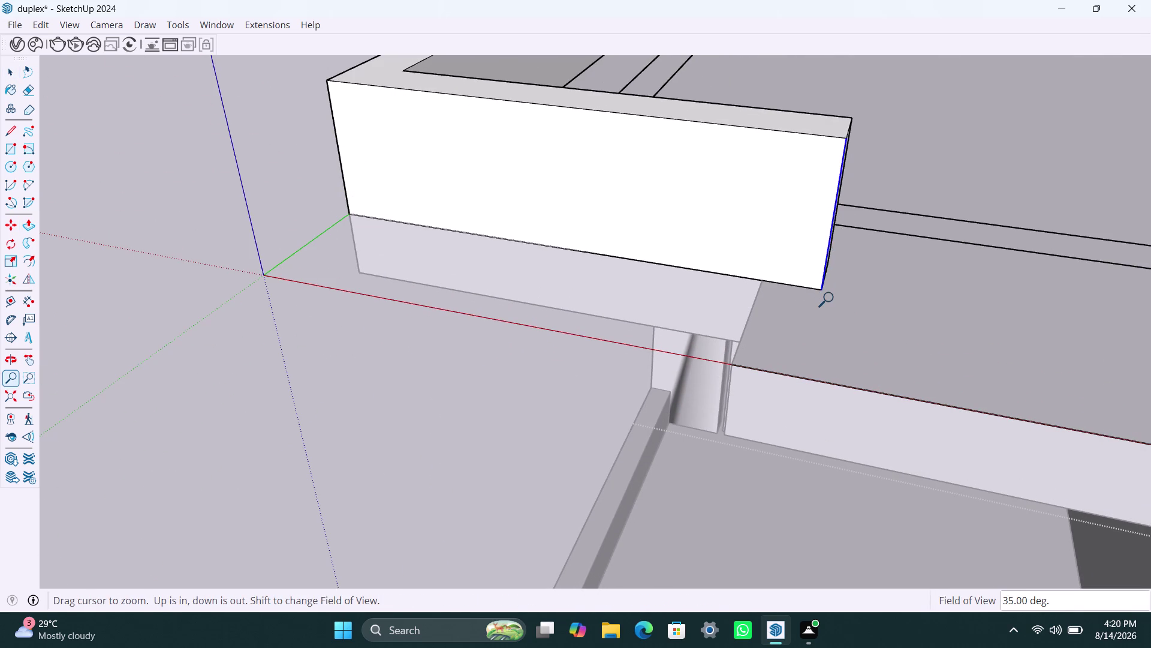
key(space)
key(m)
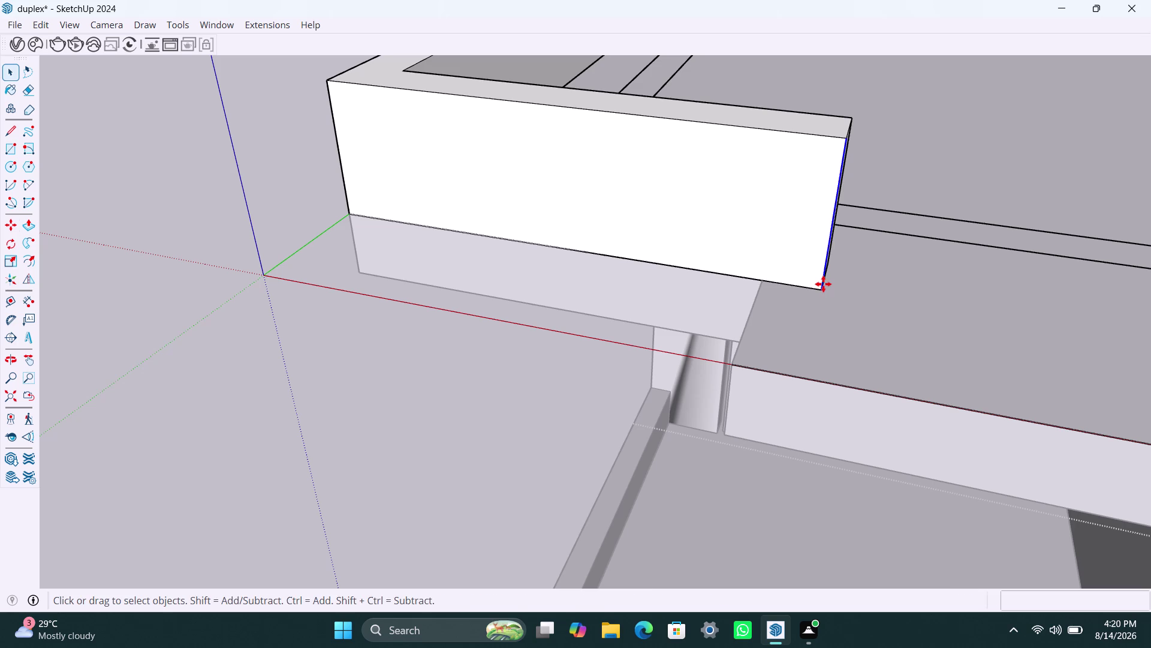
click(824, 283)
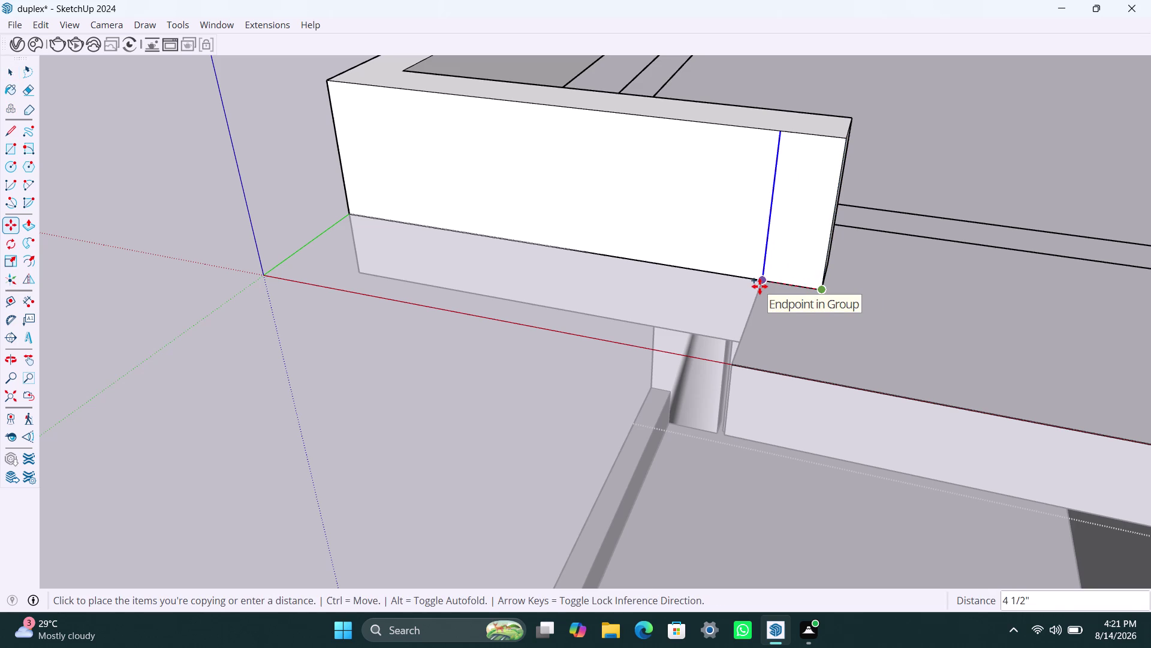
text(4.5")
key(Return)
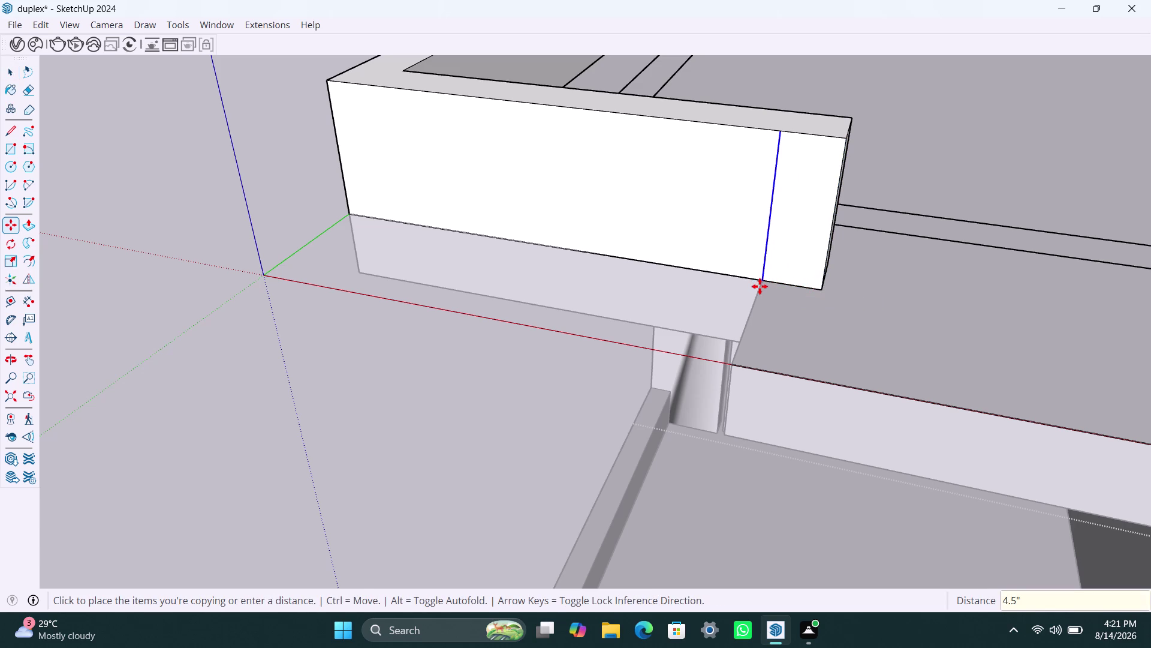
key(space)
Pull the new 4.5" end strip out 1' and review the parapet corner.
click(798, 250)
key(p)
click(799, 251)
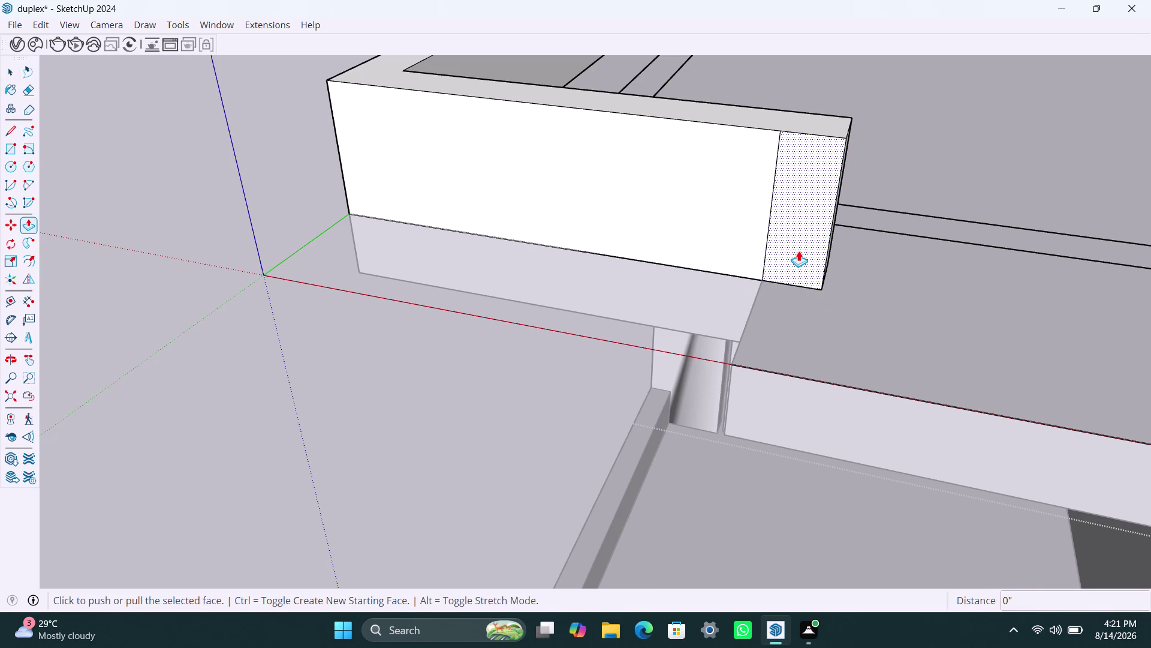
click(875, 389)
scroll(down, 3)
middle_drag(945, 359, 914, 356)
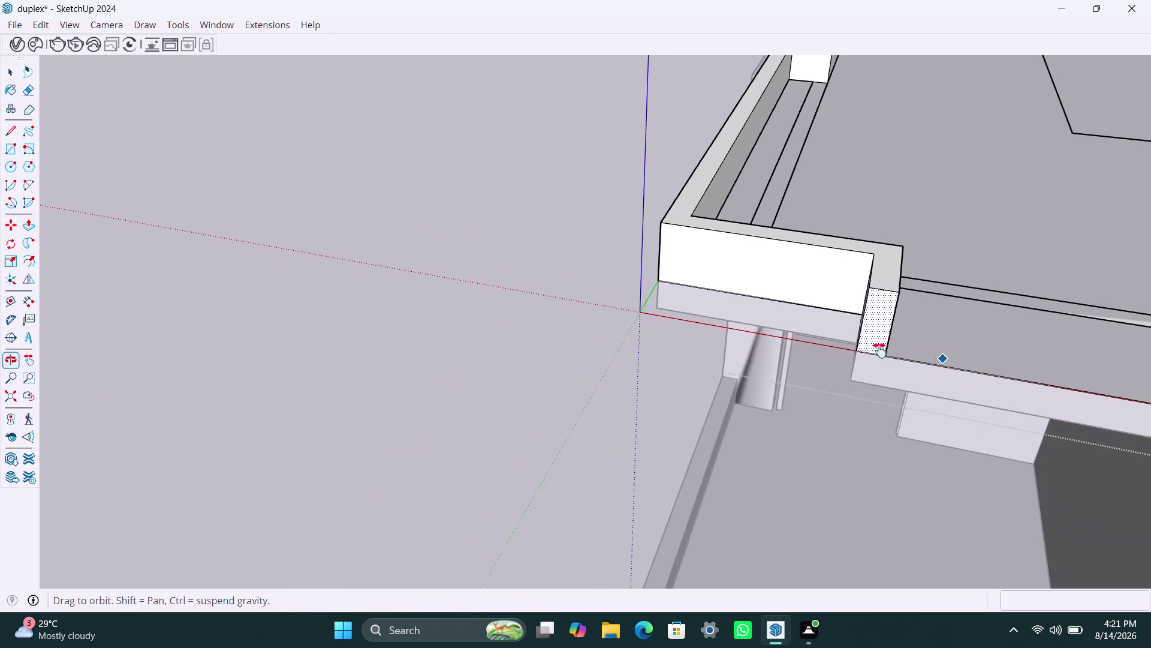
middle_drag(914, 355, 418, 291)
scroll(down, 3)
scroll(down, 3)
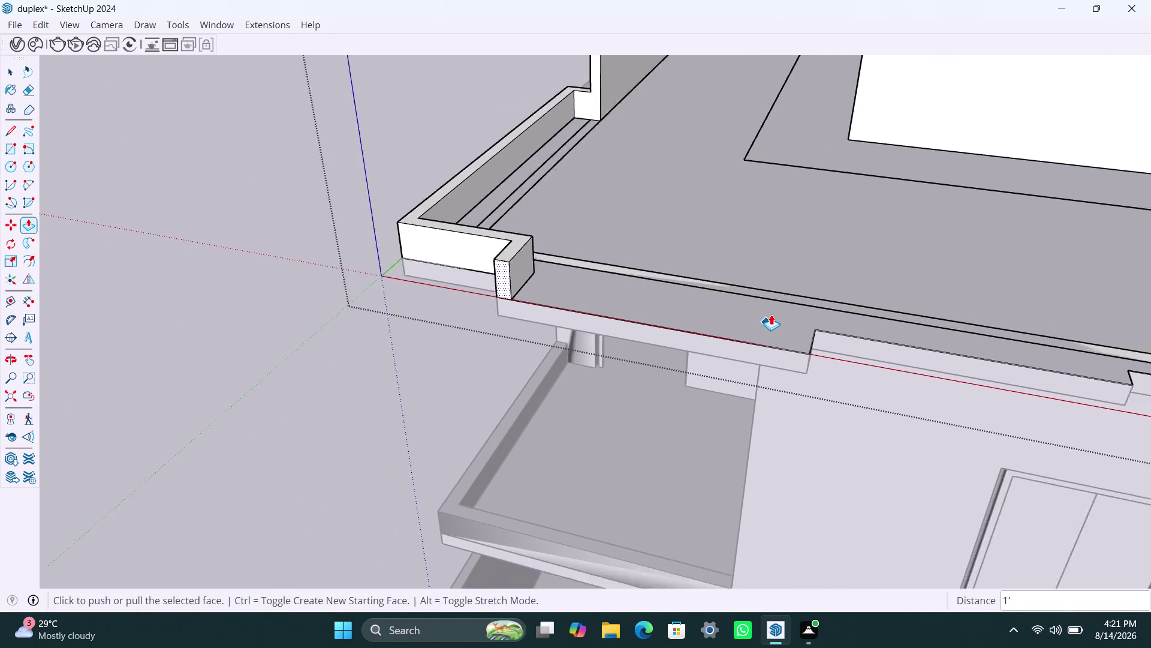
scroll(down, 3)
scroll(down, 3)
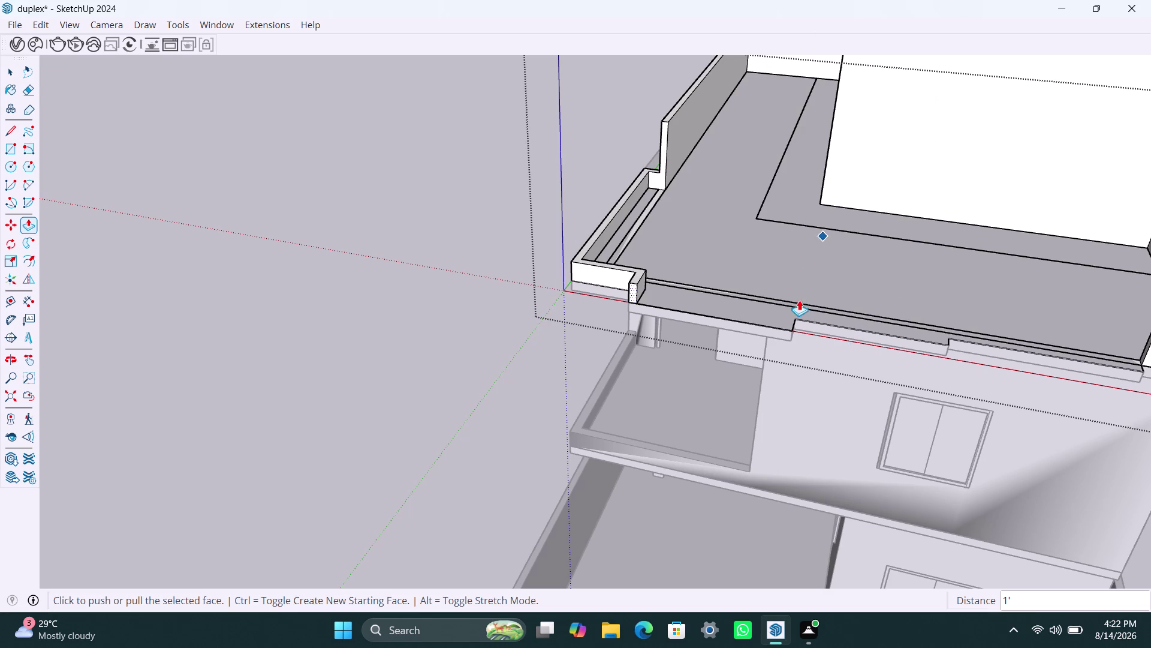
scroll(up, 3)
scroll(up, 3)
middle_drag(702, 304, 598, 352)
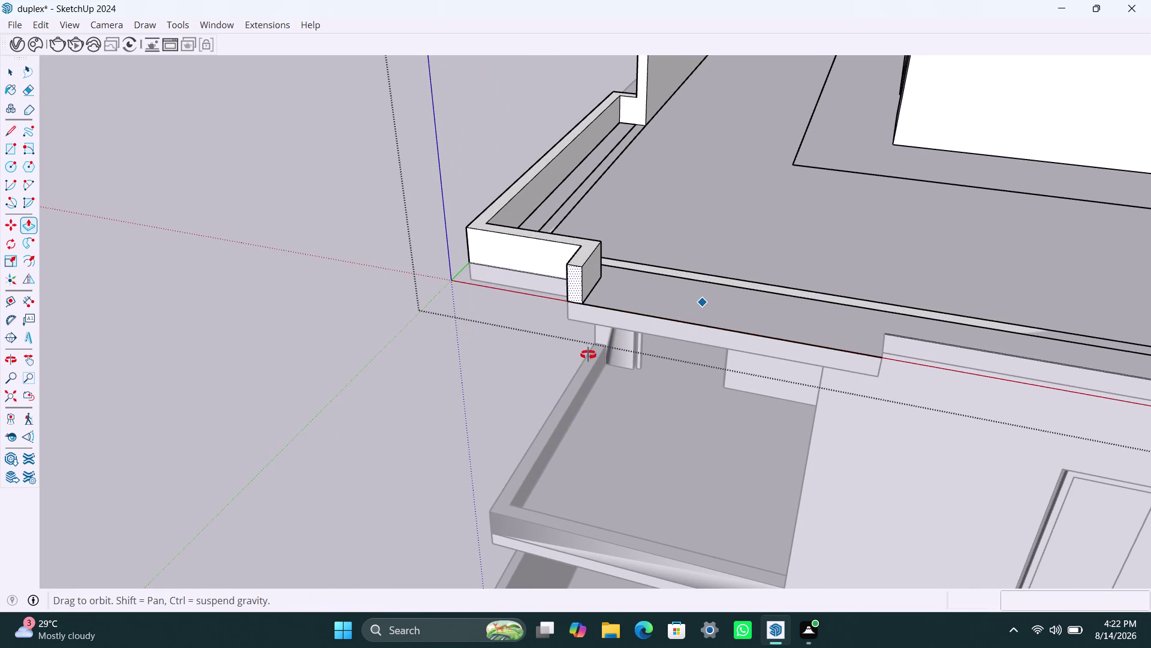
middle_drag(598, 352, 565, 358)
Copy the return's end edge 4.5" inward to split off a strip.
key(space)
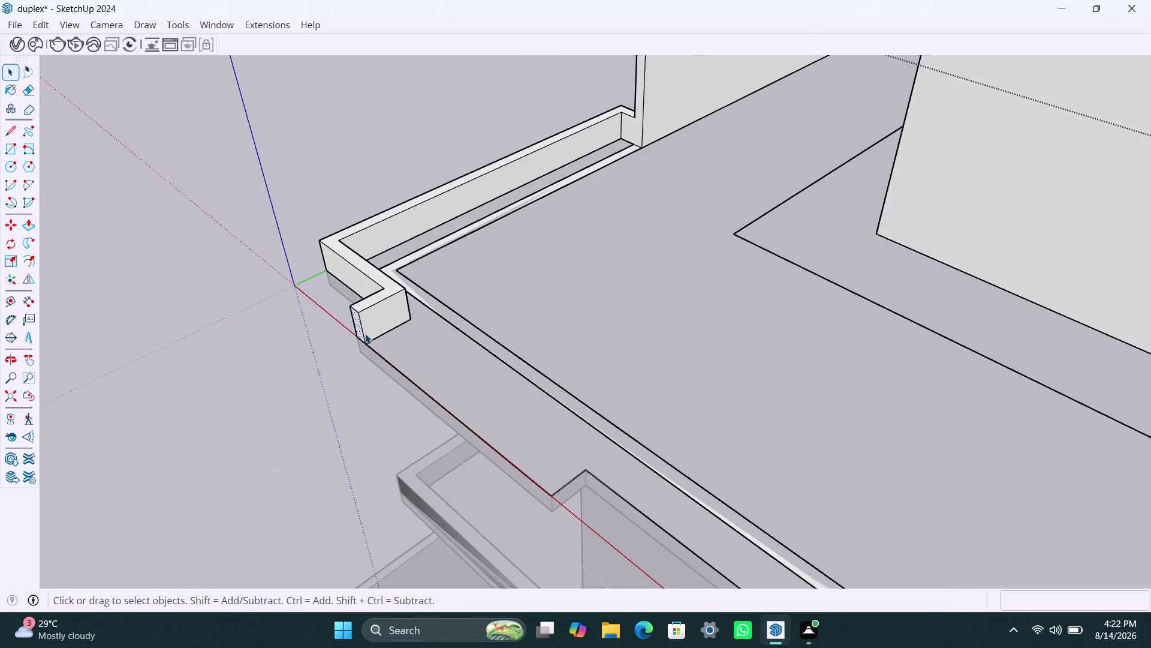
scroll(up, 3)
click(364, 339)
key(m)
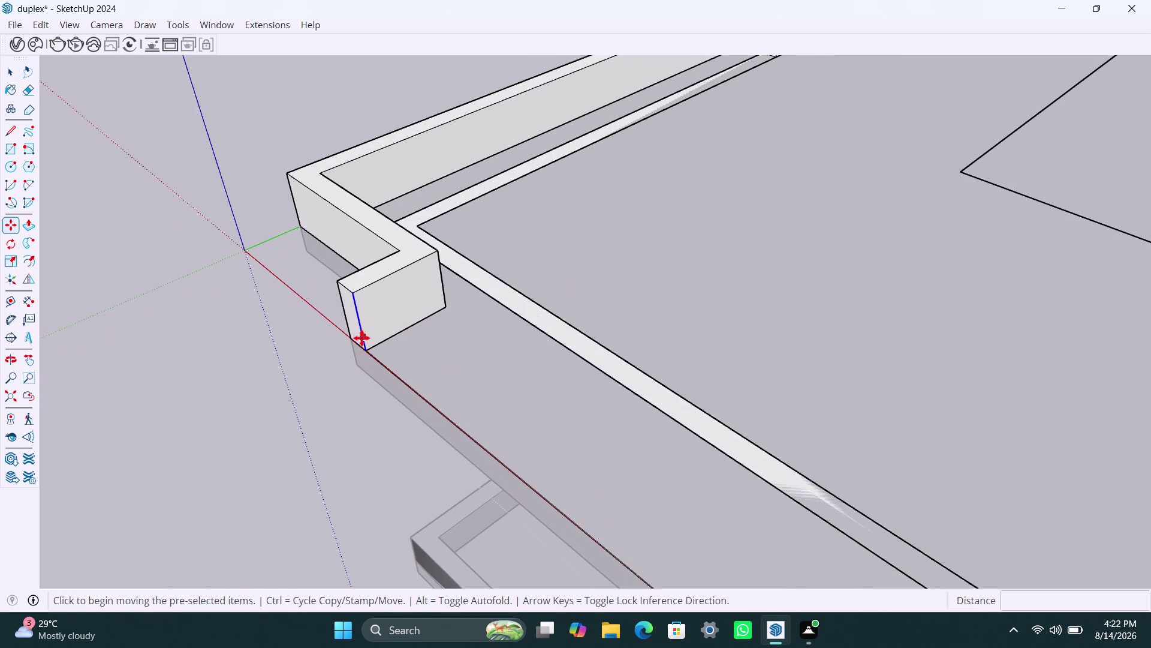
click(370, 352)
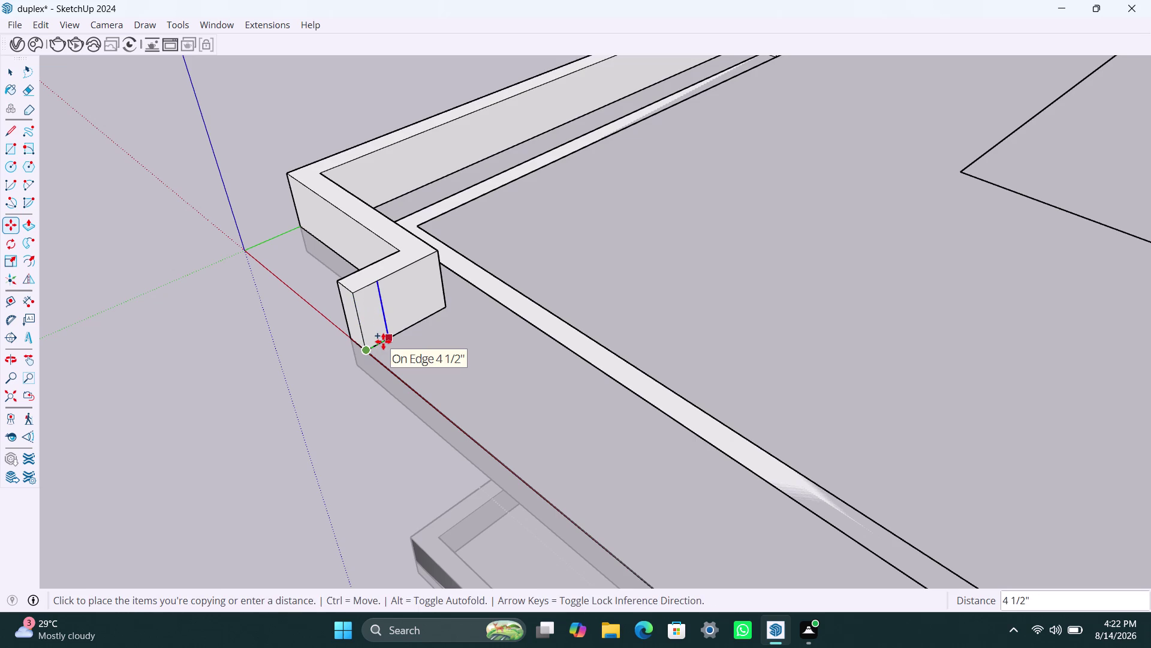
text(4.5)
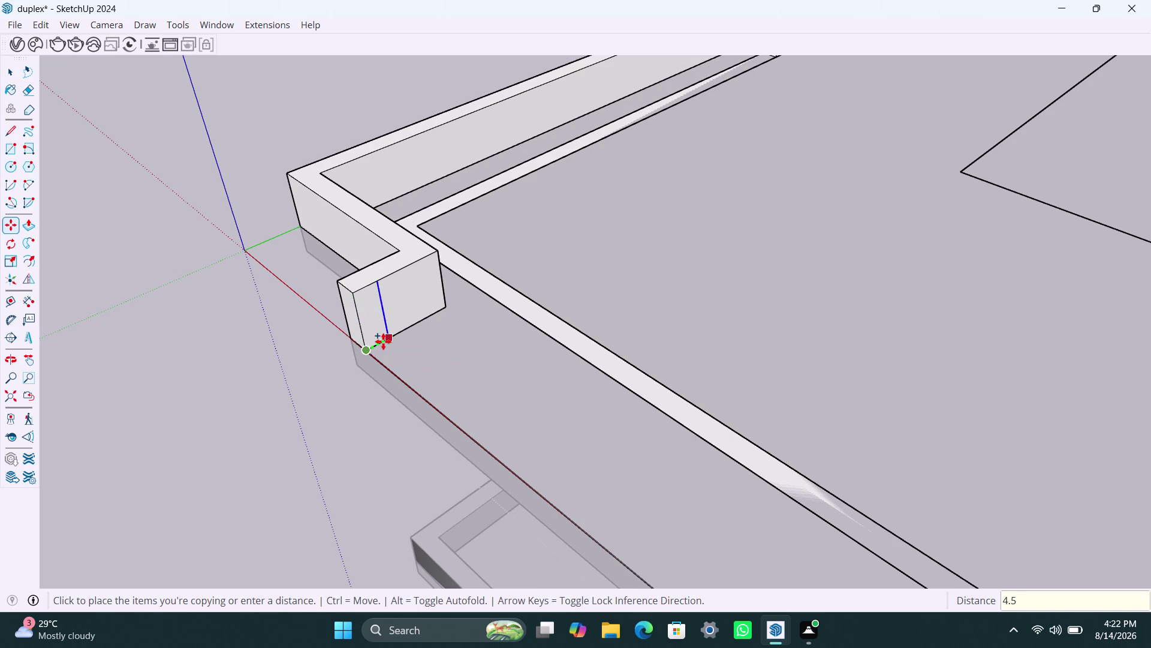
text(")
key(Return)
key(space)
Push/Pull the 4.5" strip along the roof slab's front edge.
click(374, 331)
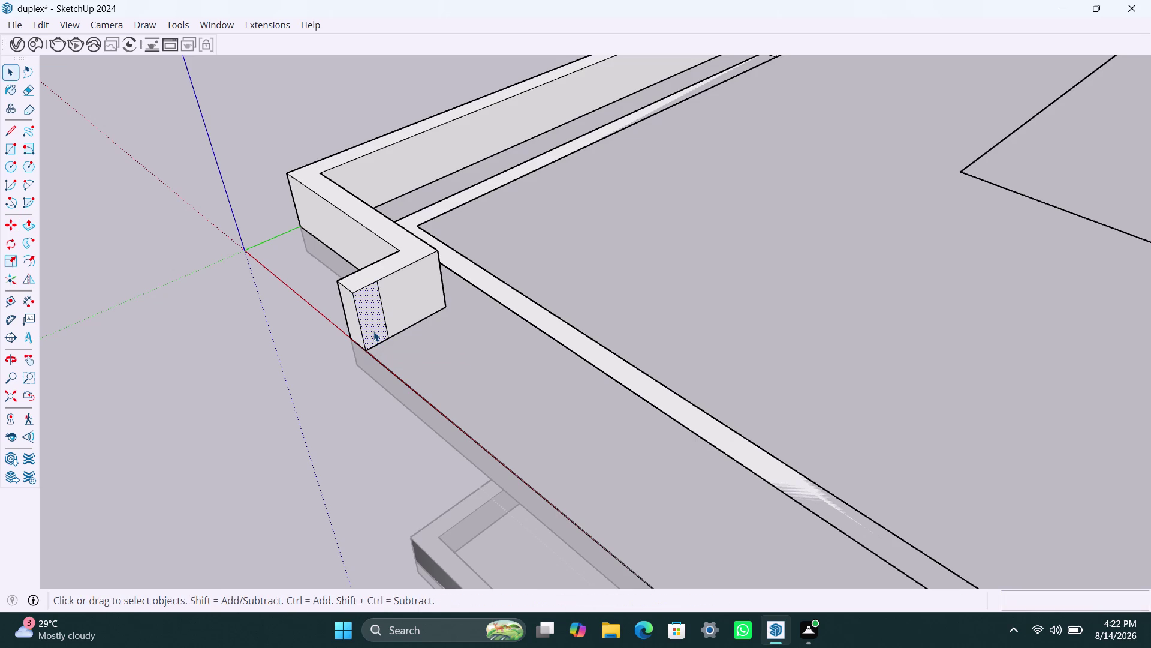
key(p)
click(373, 330)
scroll(down, 3)
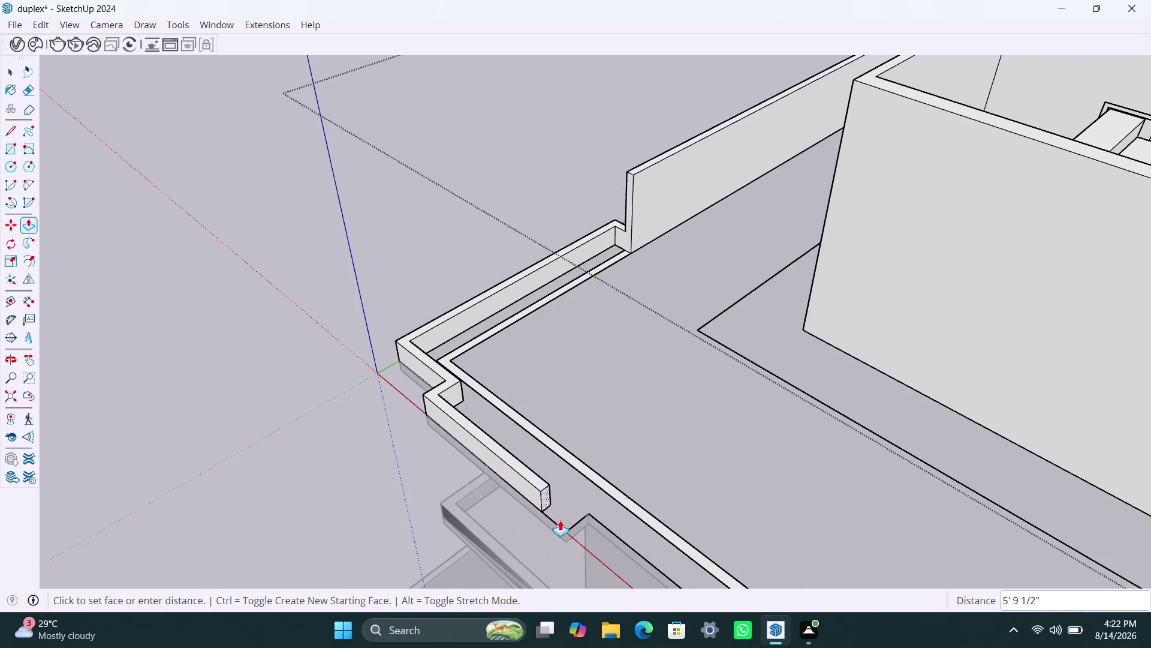
click(591, 514)
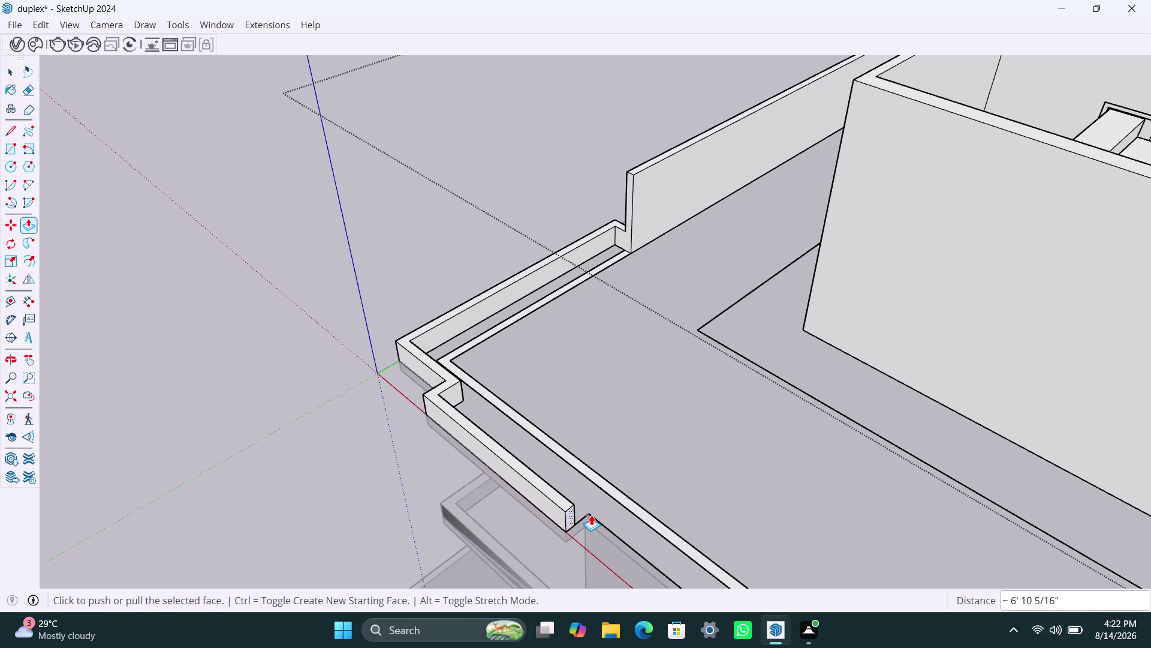
scroll(up, 3)
middle_drag(620, 502, 367, 512)
scroll(up, 3)
key(space)
scroll(up, 3)
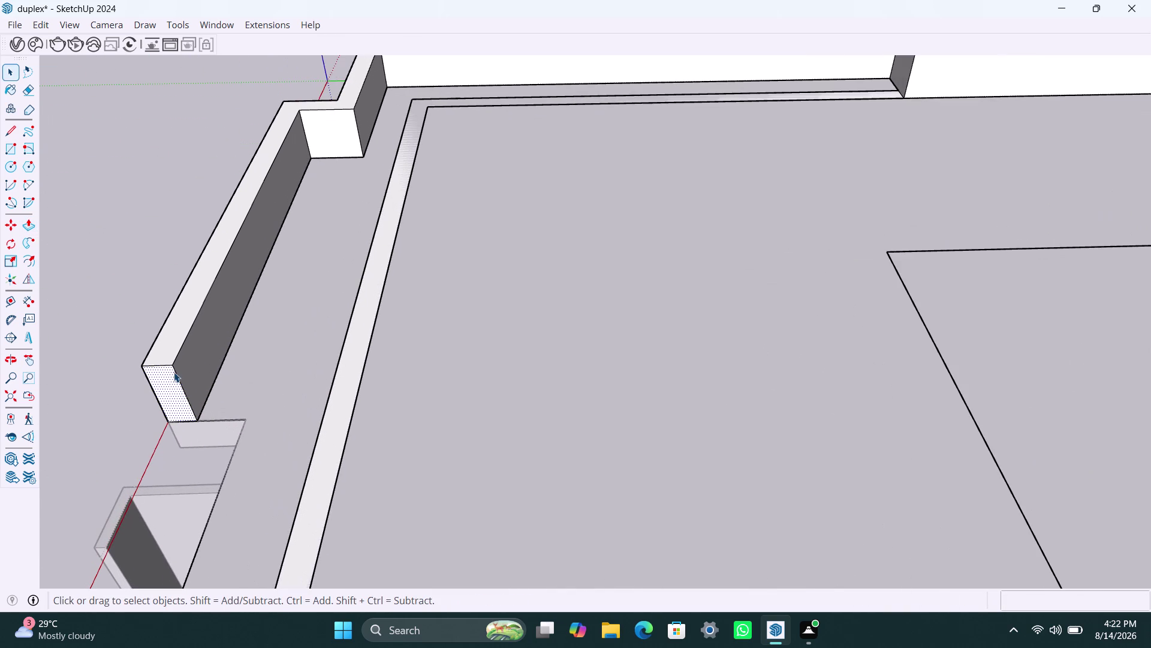
Begin copying the inner edge of the other parapet end.
click(174, 372)
key(m)
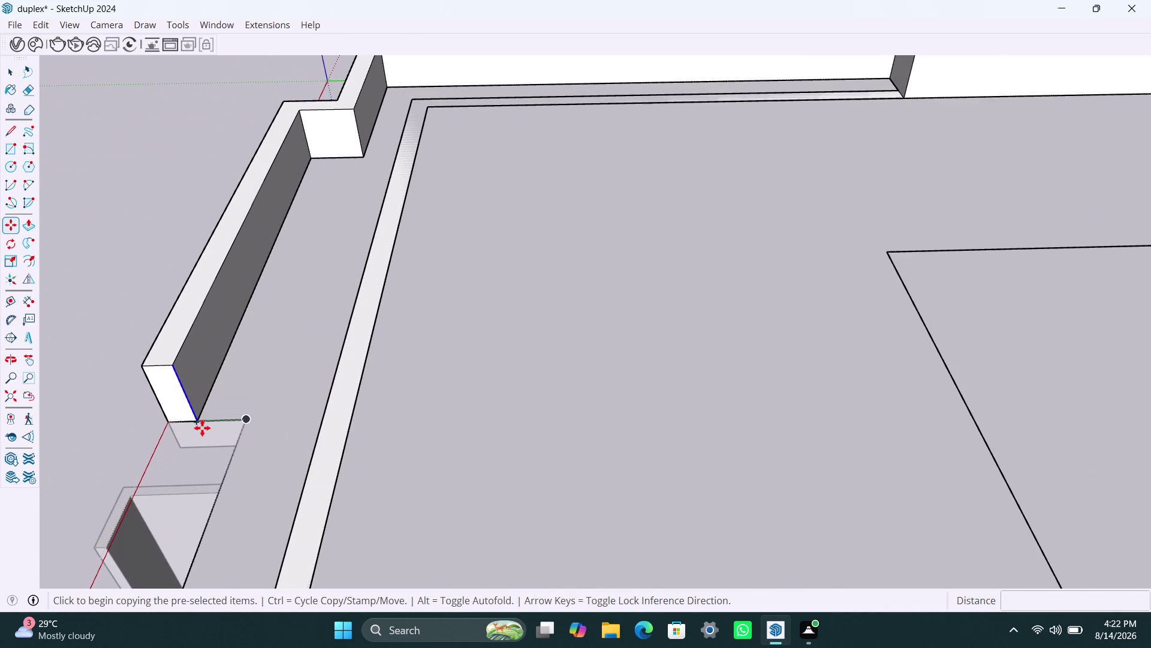
click(200, 421)
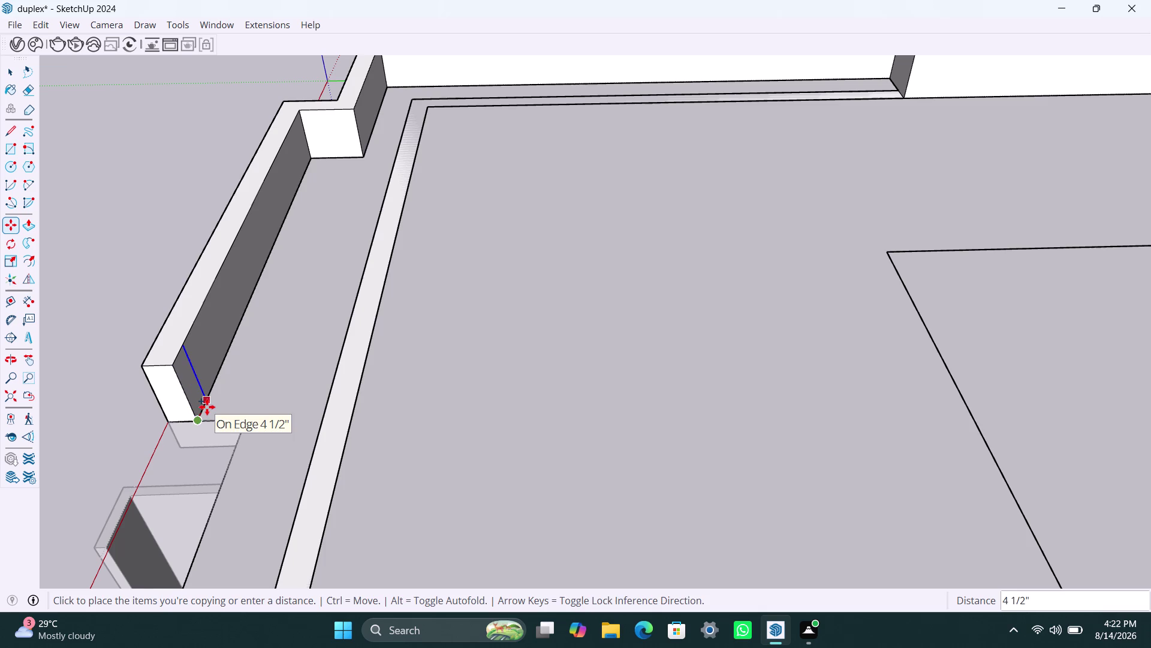
scroll(down, 3)
middle_drag(208, 406, 549, 383)
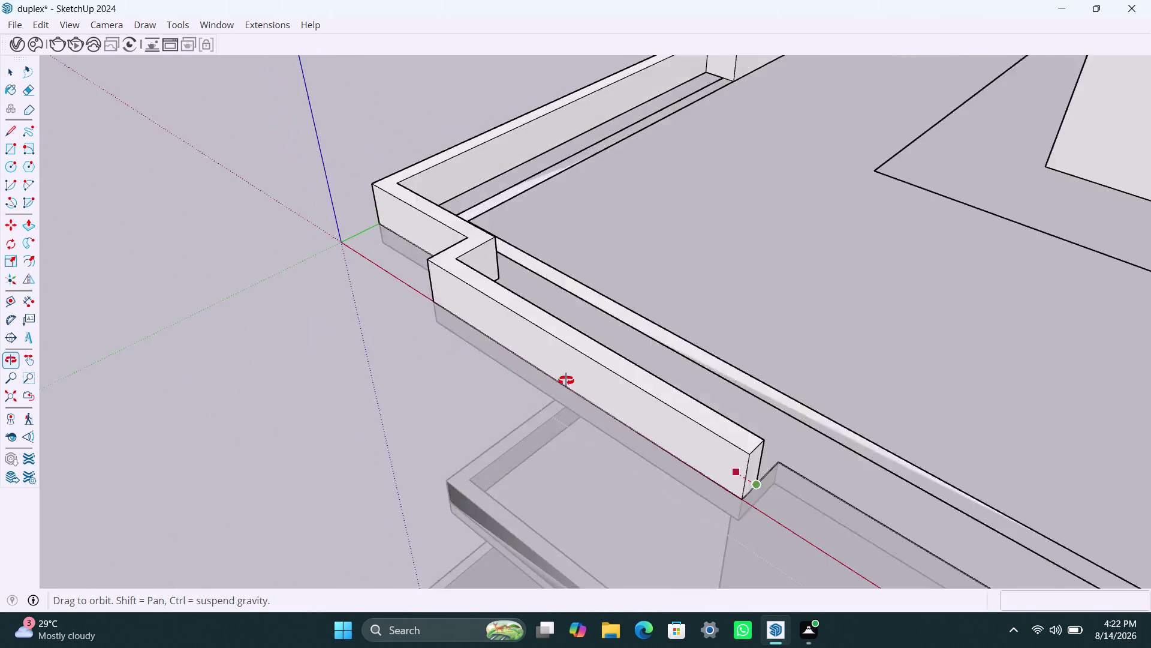
Place the parapet end edge copy 4.5" across the end face.
middle_drag(548, 383, 630, 243)
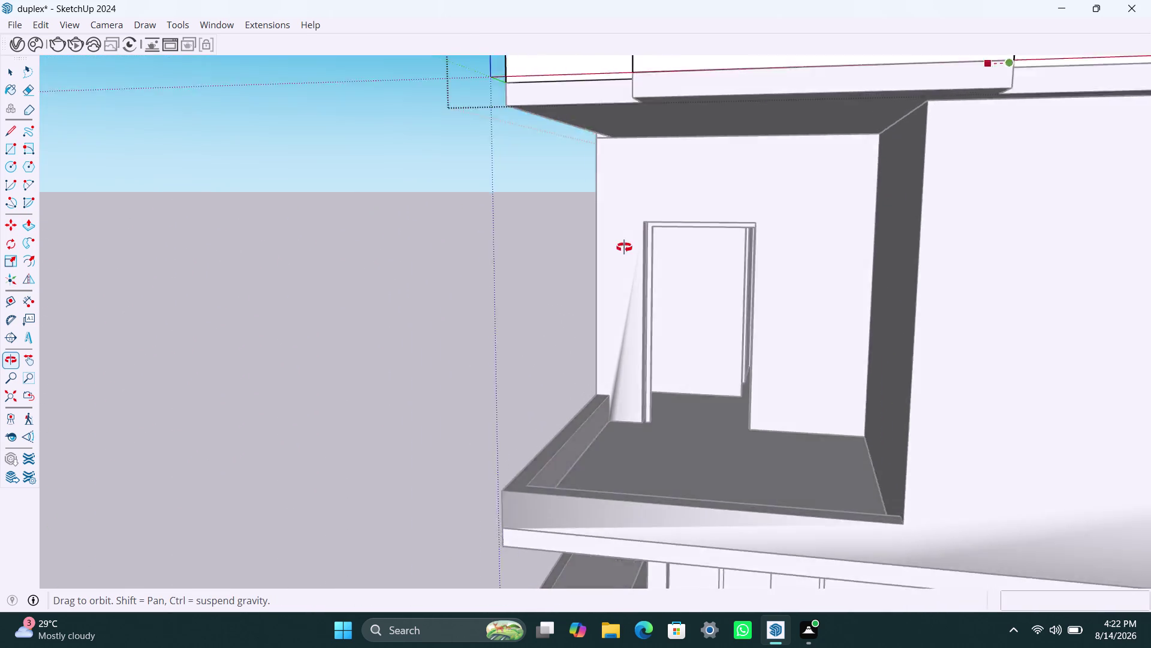
middle_drag(630, 242, 173, 382)
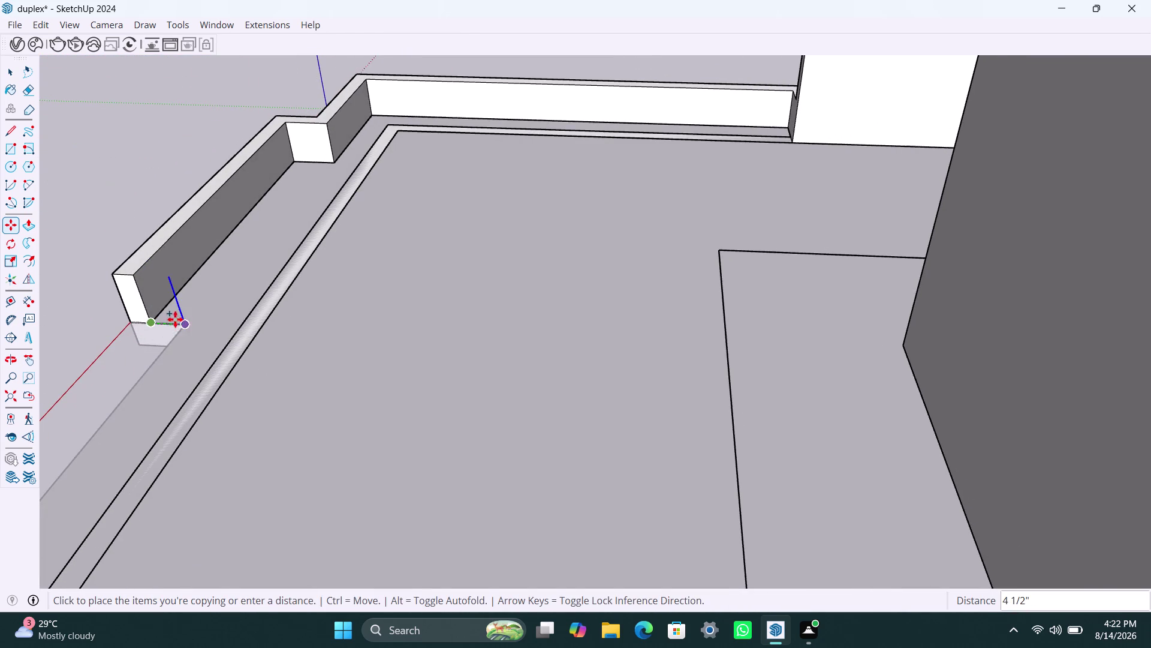
text(4)
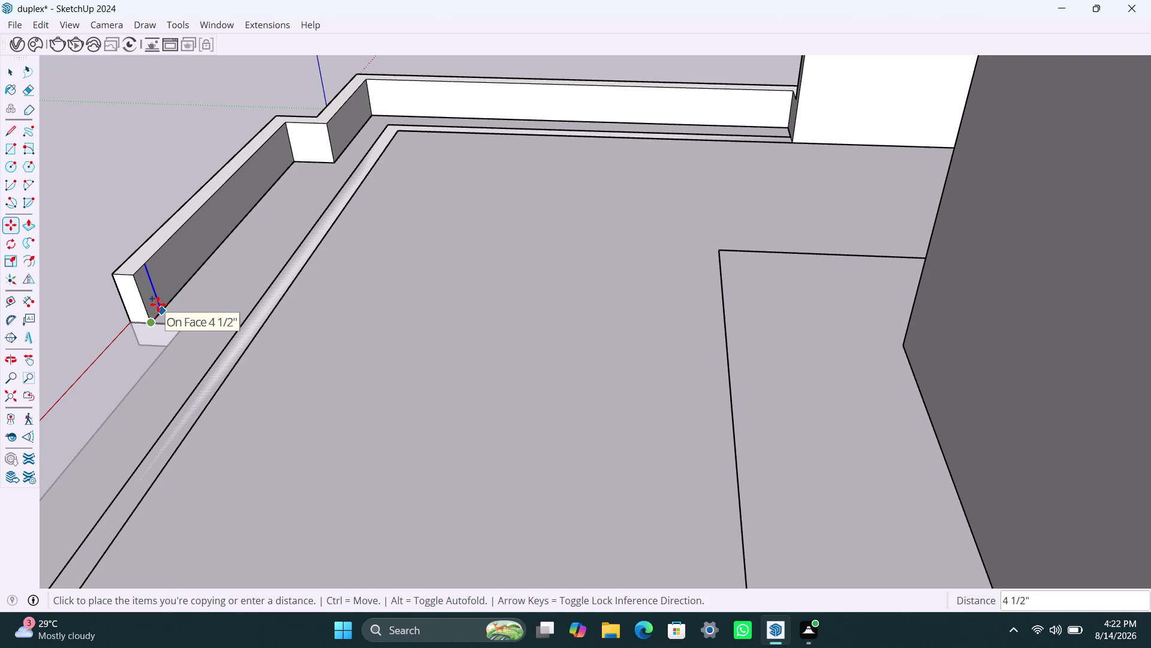
text(.5")
key(Return)
key(space)
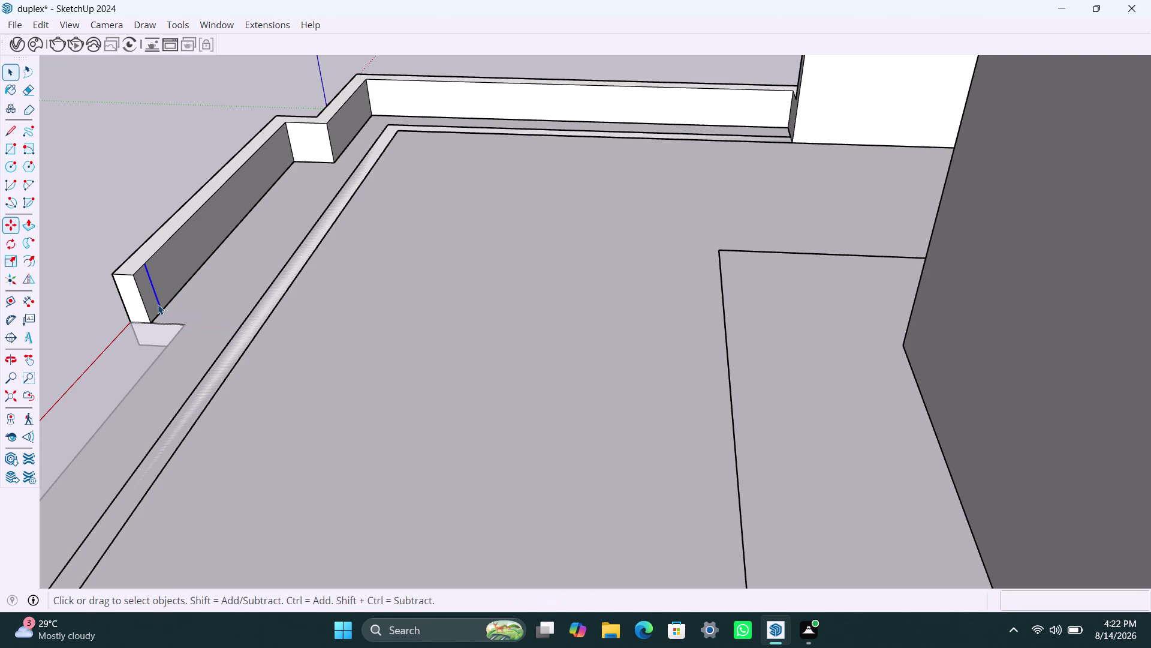
Pull the narrow parapet end strip out to the slab endpoint.
click(157, 307)
click(149, 300)
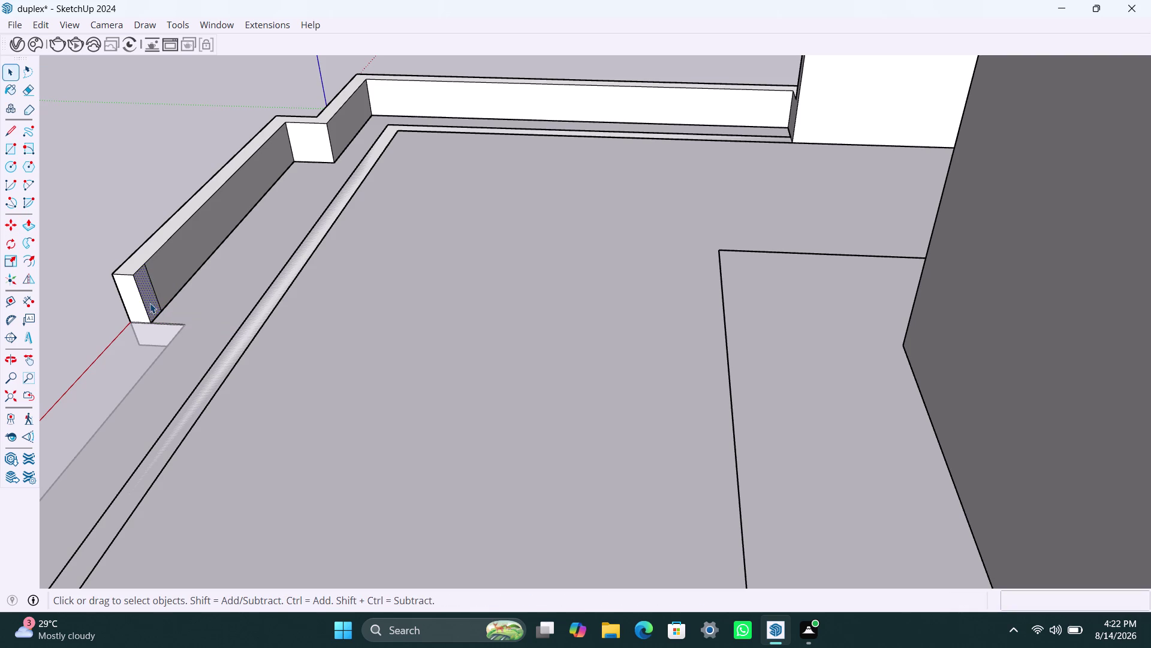
key(p)
click(149, 303)
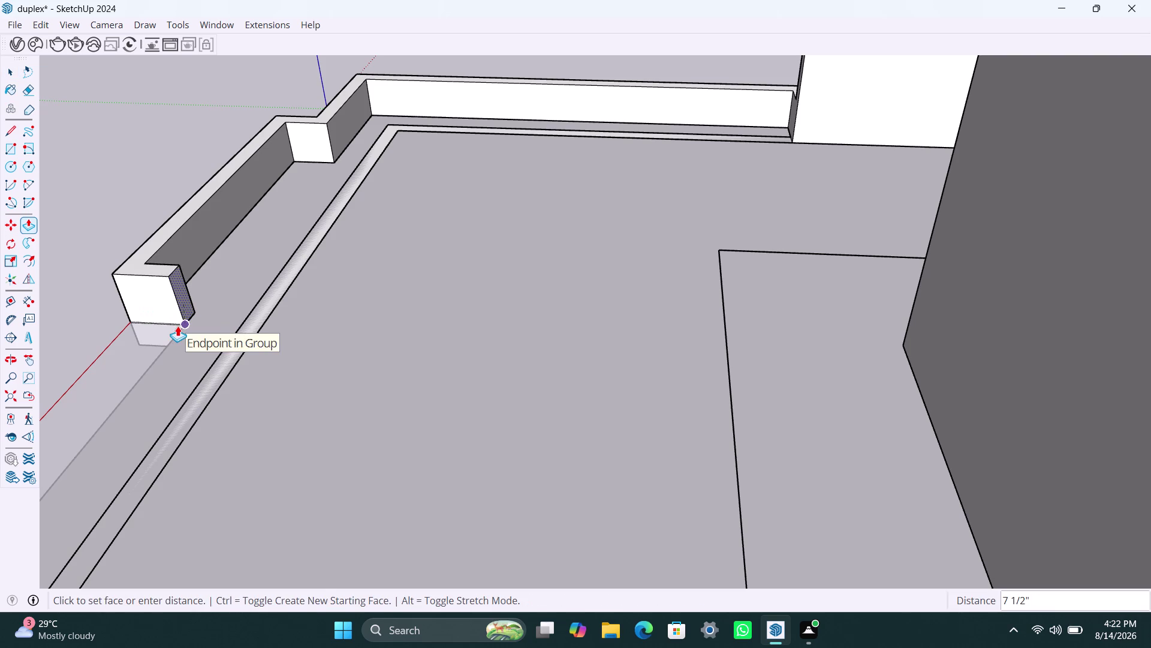
click(177, 326)
Push/Pull the parapet end face out 4.5".
scroll(down, 3)
middle_drag(188, 339, 210, 370)
scroll(up, 3)
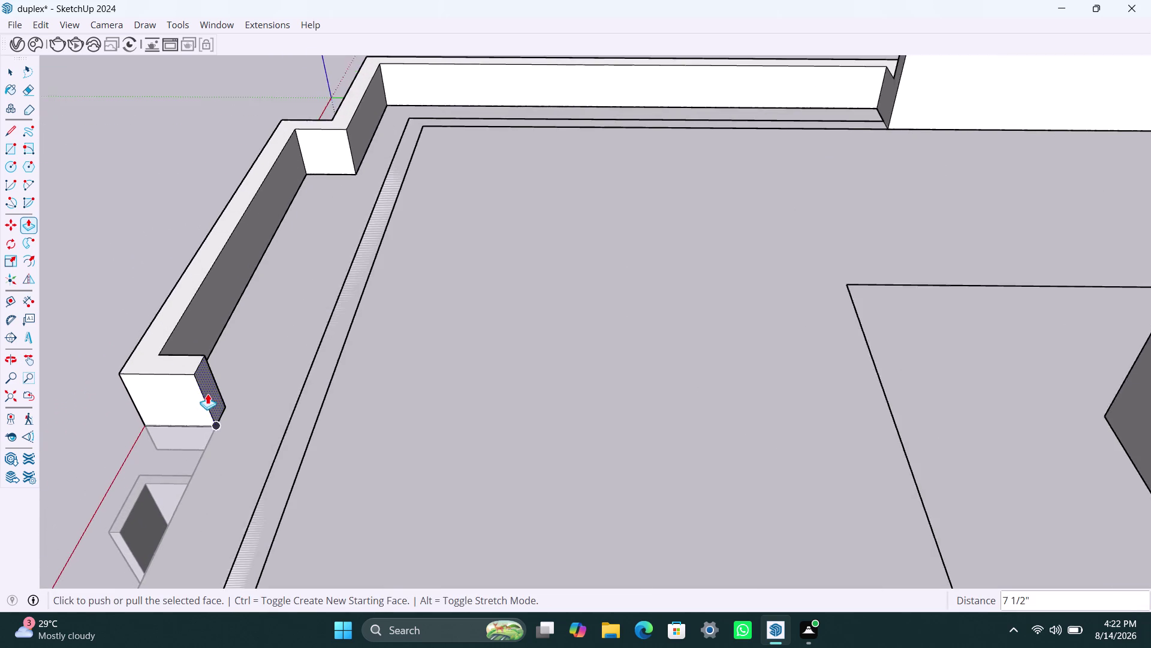
scroll(up, 3)
click(212, 397)
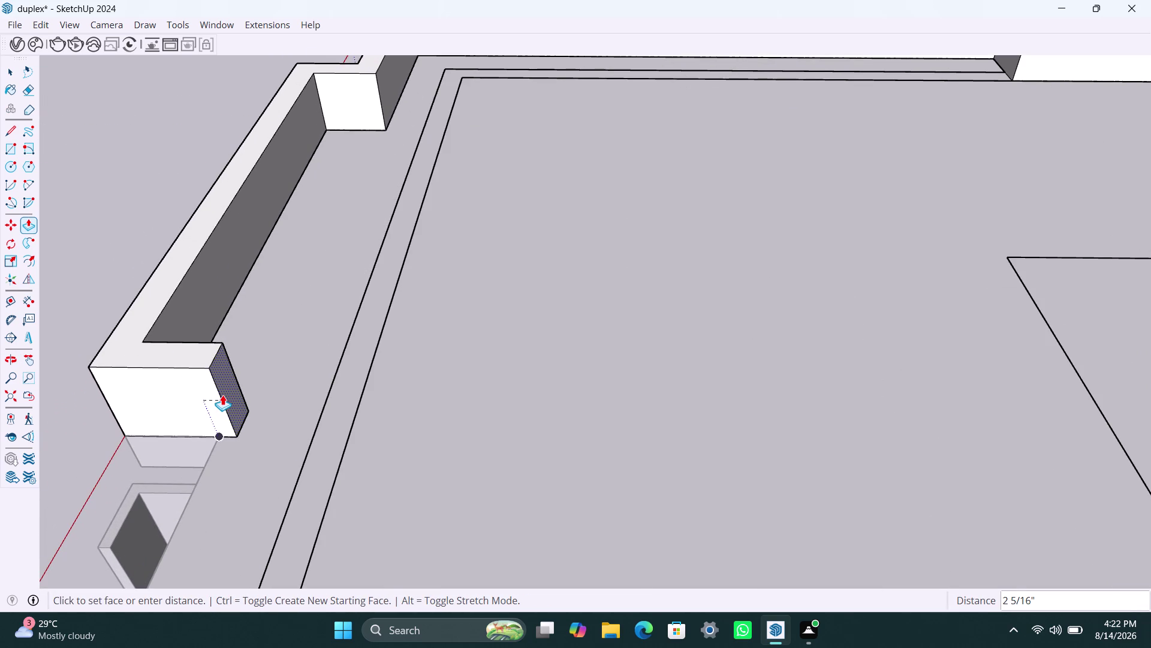
text(4.5")
key(Return)
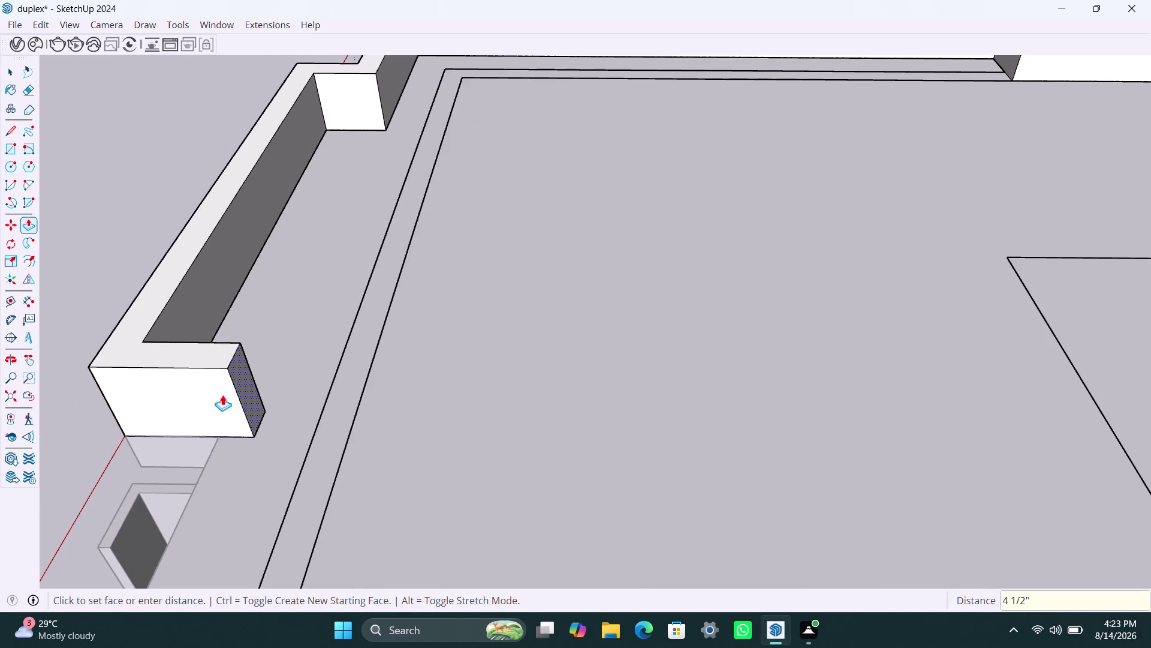
key(space)
Copy the thickened end's outer edge 4½" inward.
click(239, 400)
key(m)
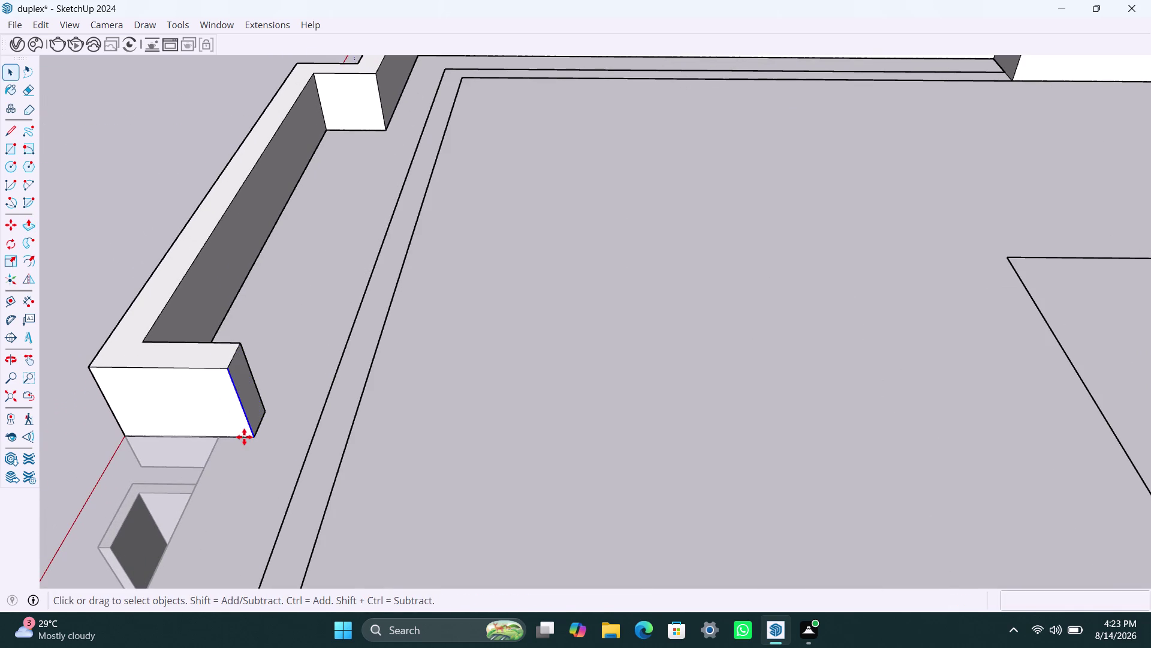
click(248, 439)
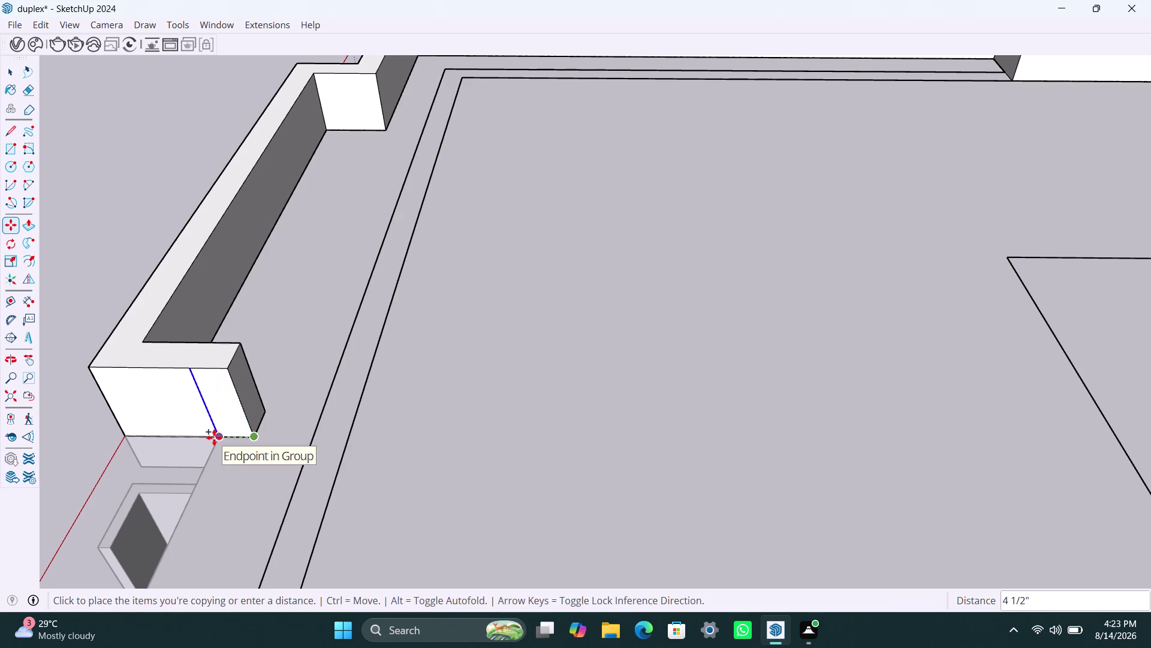
click(214, 437)
key(space)
Start pulling the new 4½" strip along the slab edge.
click(239, 417)
key(p)
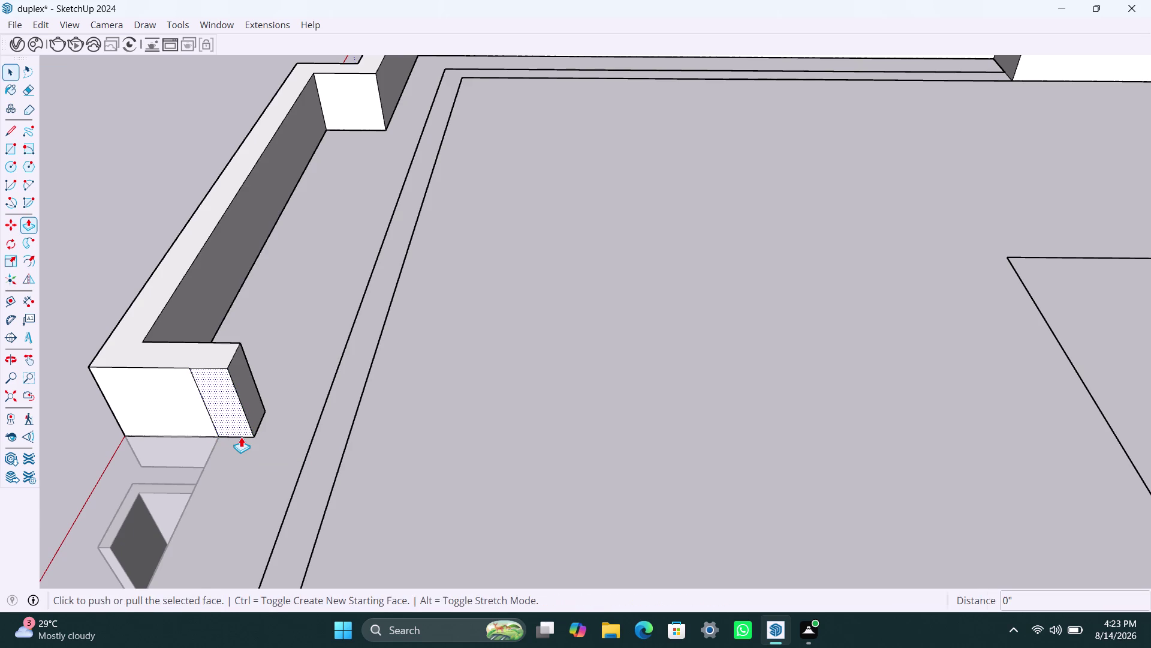
click(241, 435)
scroll(down, 3)
scroll(down, 3)
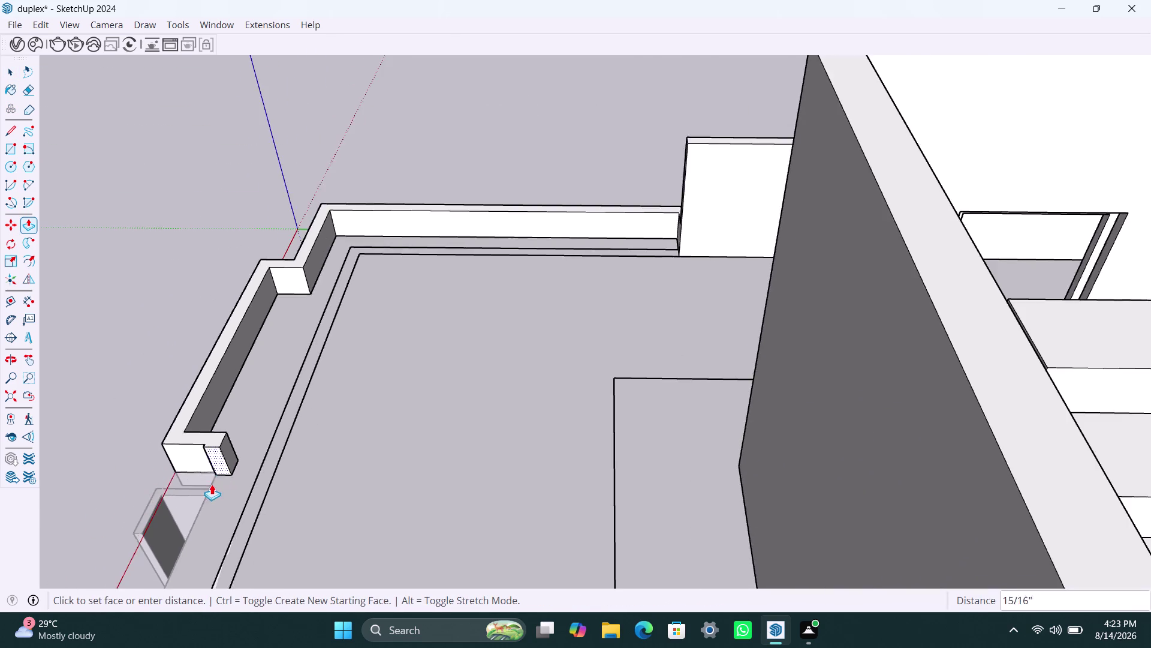
Finish extending the parapet strip along the front roof edge, then orbit to its new end.
scroll(down, 3)
middle_drag(201, 504, 686, 513)
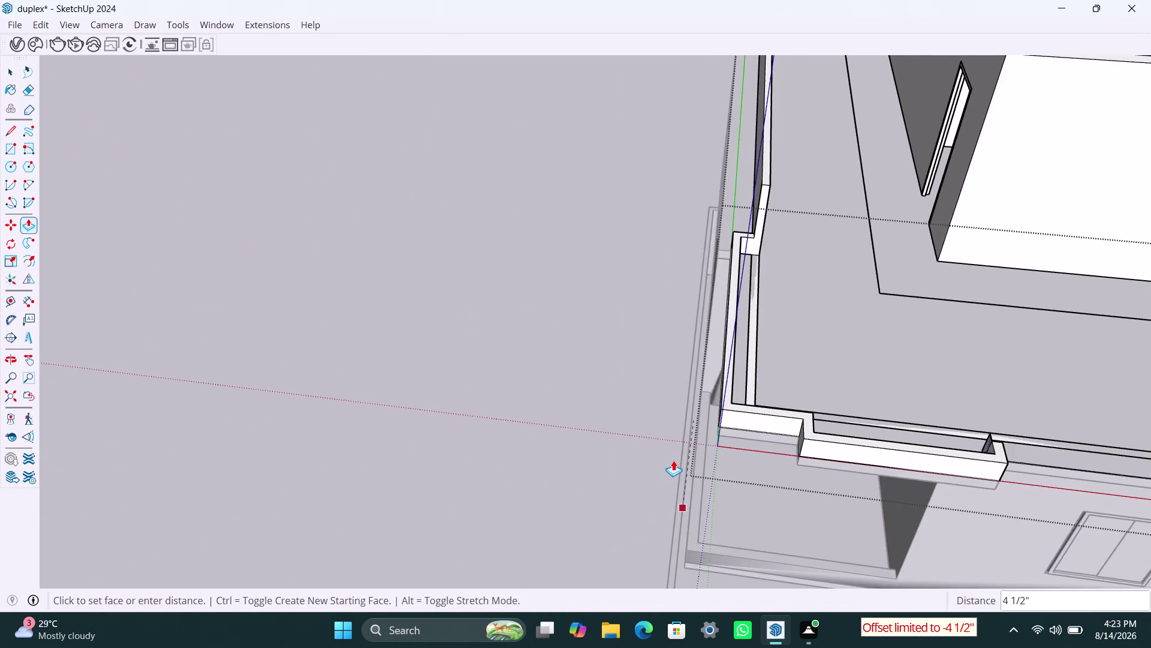
scroll(down, 3)
middle_drag(701, 430, 430, 431)
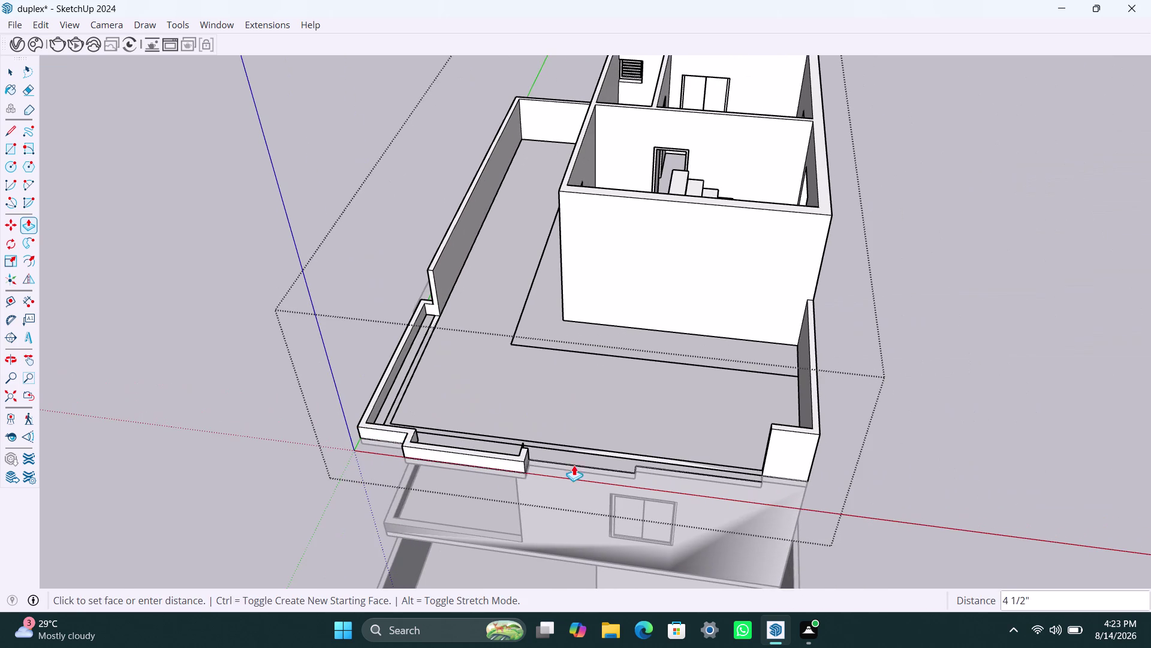
scroll(up, 3)
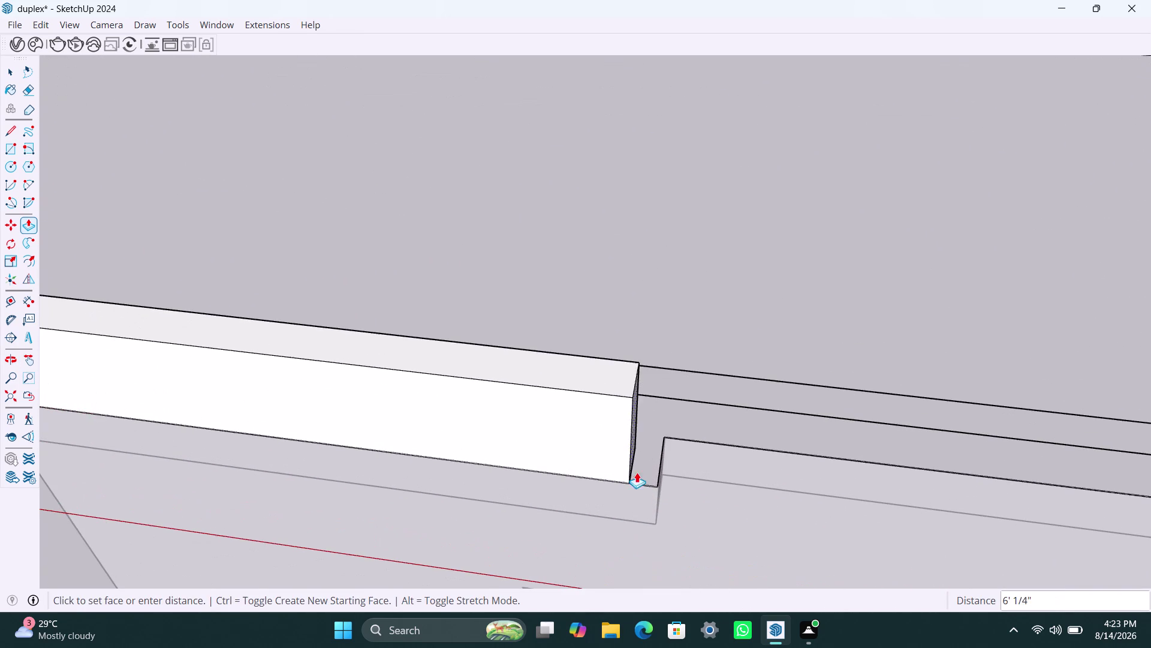
click(659, 484)
scroll(down, 3)
middle_drag(674, 461, 262, 404)
scroll(down, 3)
middle_drag(561, 446, 483, 447)
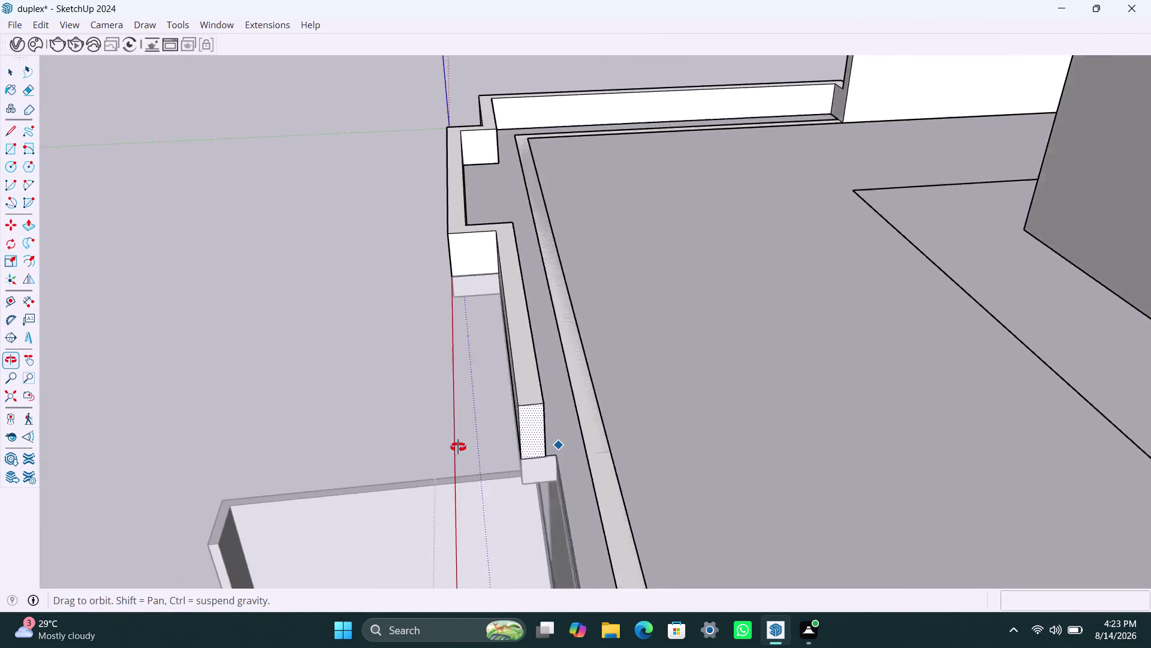
middle_drag(483, 446, 319, 449)
scroll(up, 3)
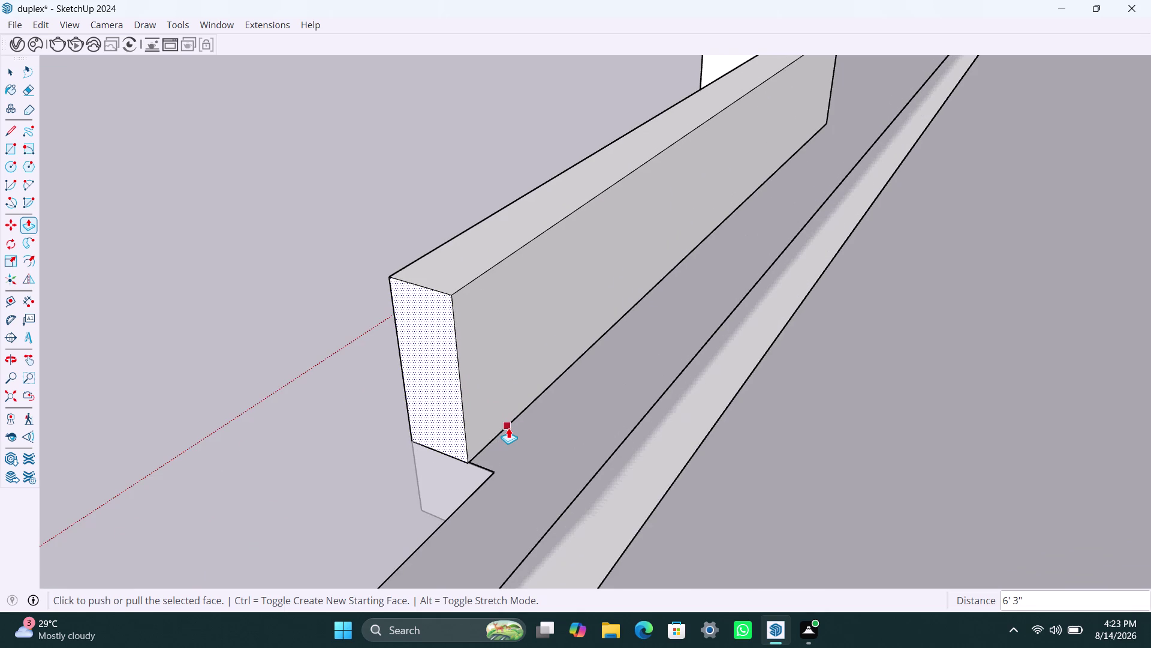
scroll(up, 3)
Copy the wall end's vertical edge 4½ inches along the wall side.
key(space)
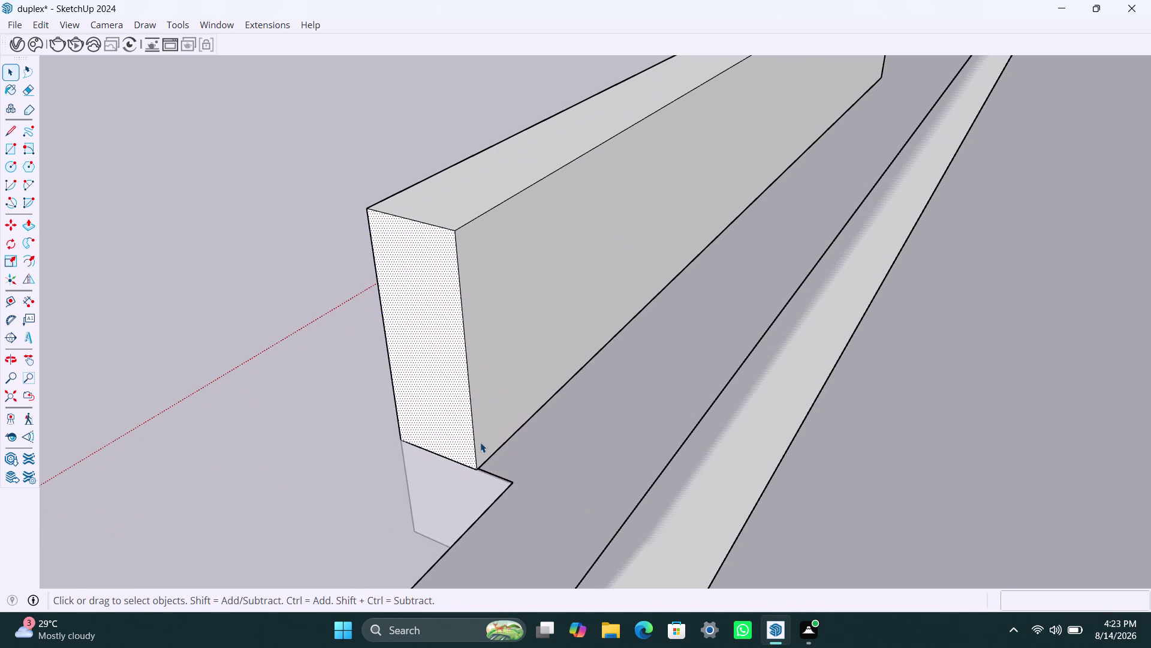
click(473, 440)
key(m)
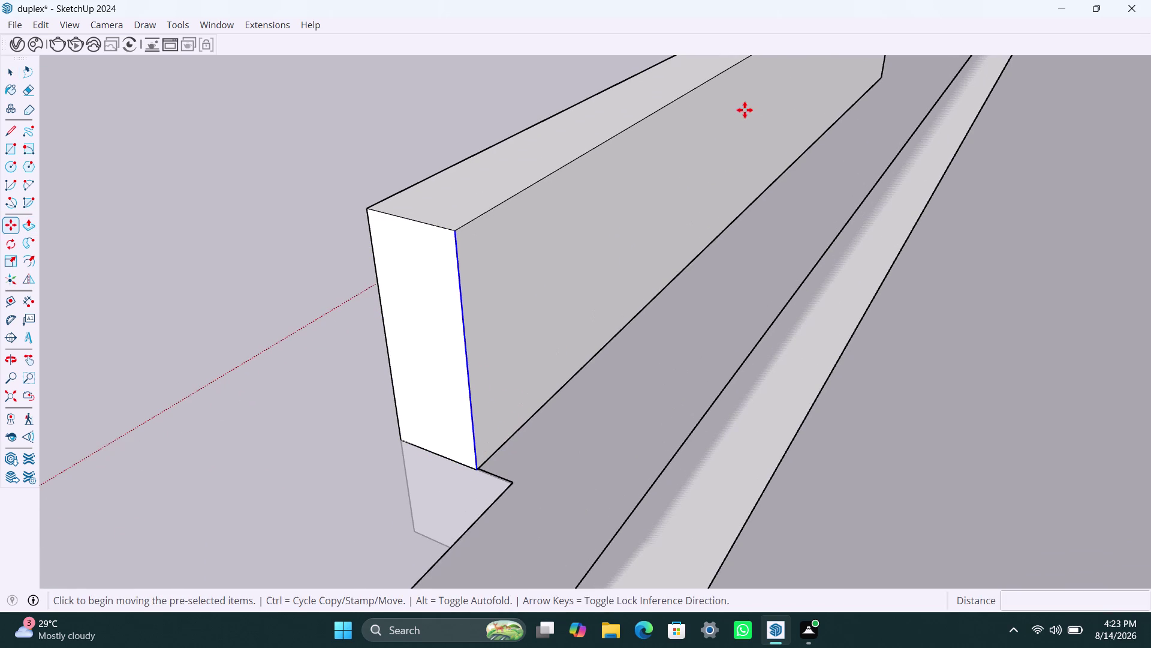
click(477, 466)
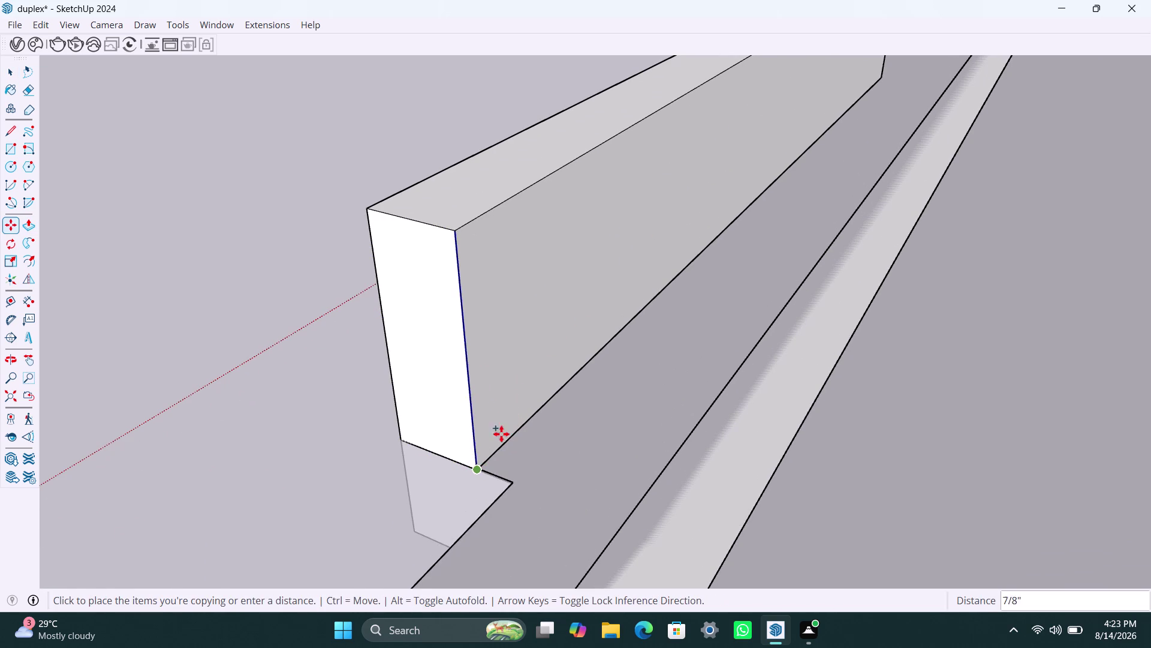
text(4.)
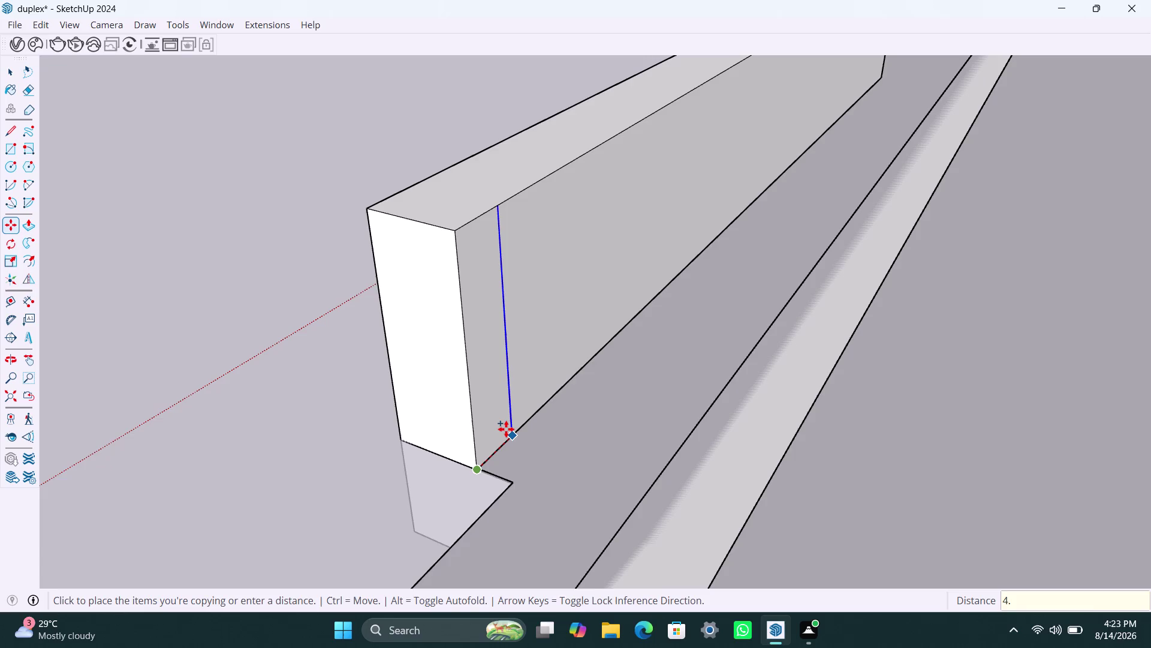
text(5")
key(Return)
key(space)
click(501, 413)
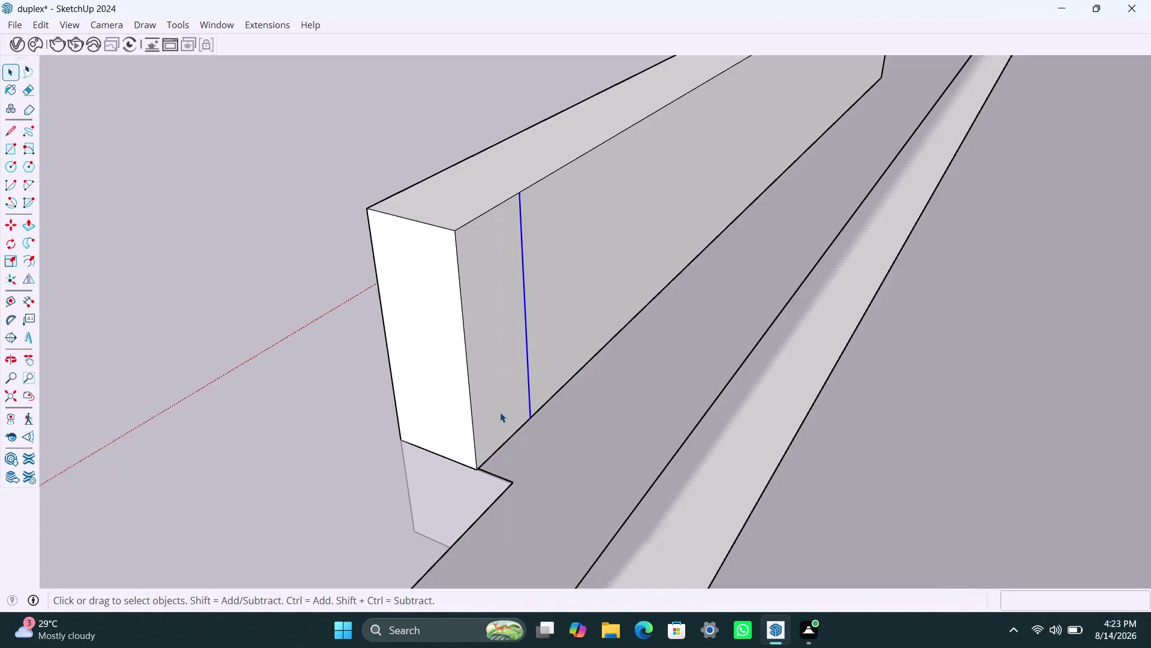
Push/Pull the parapet's end face out 4.5 inches.
key(p)
click(500, 412)
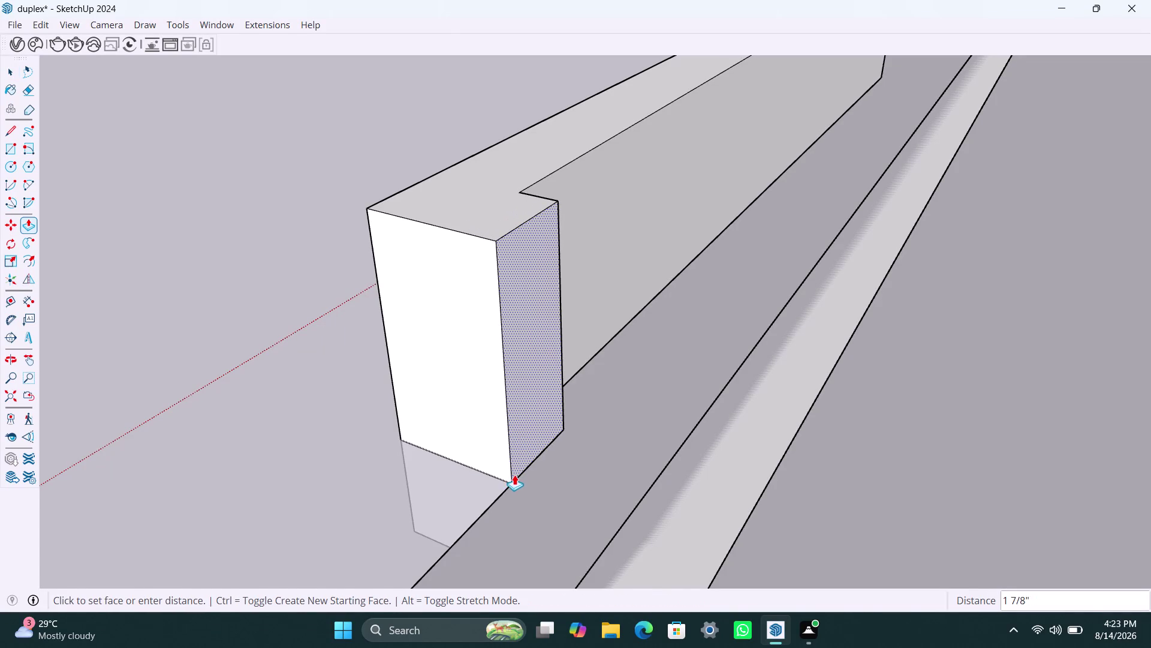
click(502, 488)
click(528, 435)
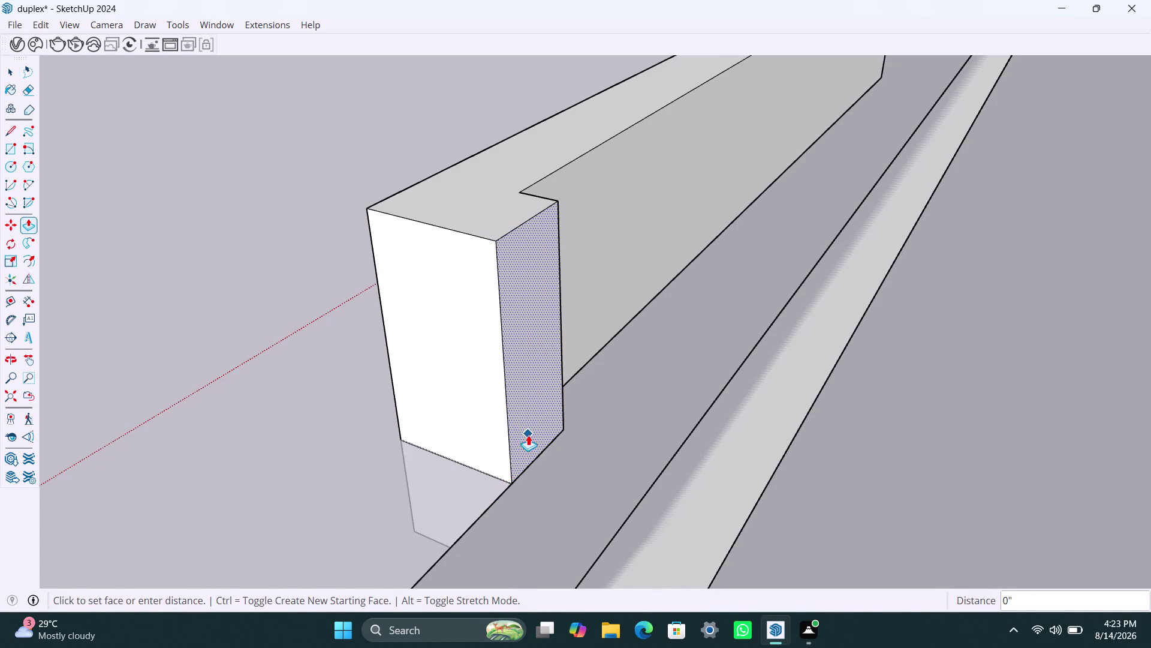
text(4.5)
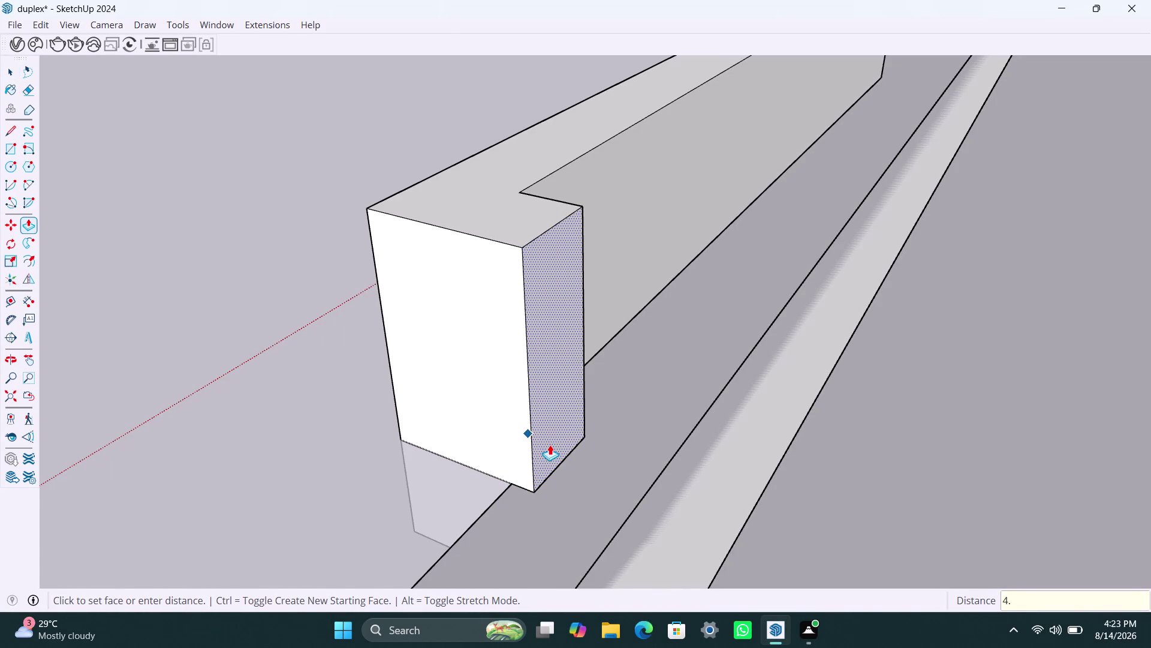
text(")
key(Return)
key(space)
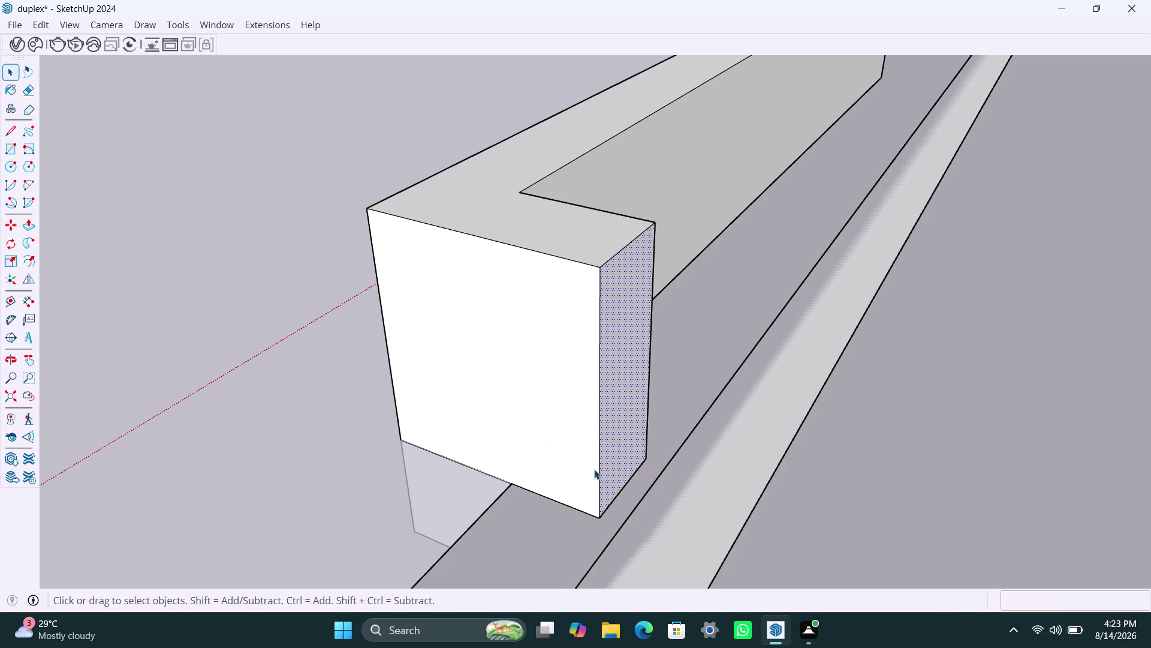
Copy the parapet end edge 4.5 inches inward and pull the new strip out as a step.
click(600, 470)
key(m)
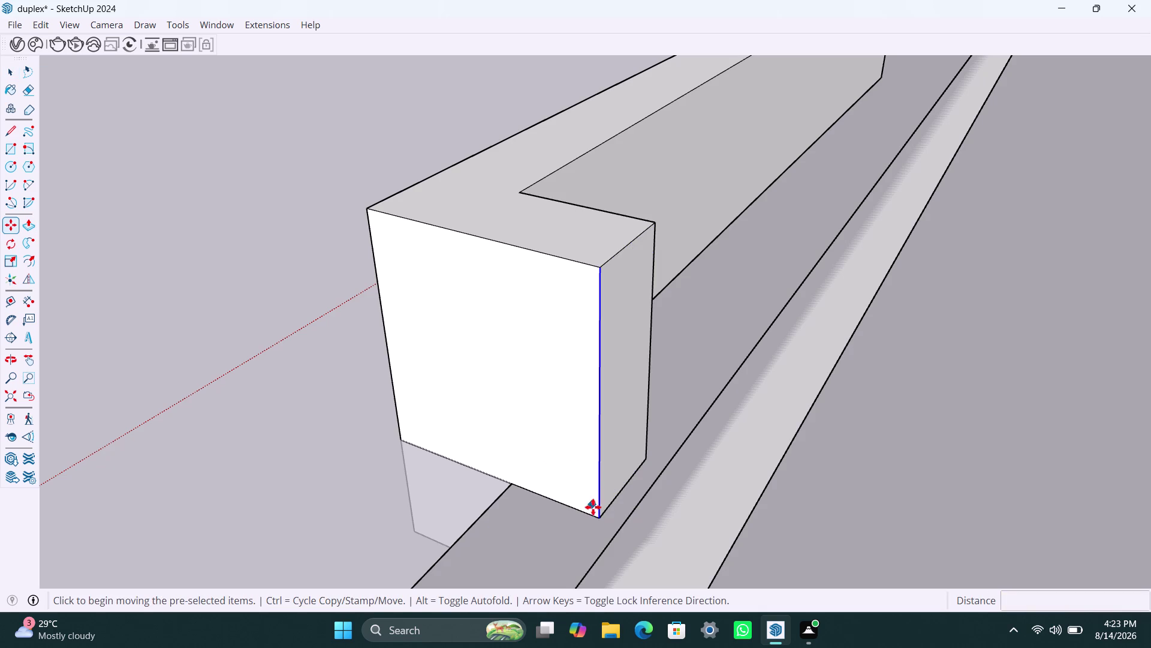
click(594, 520)
click(517, 490)
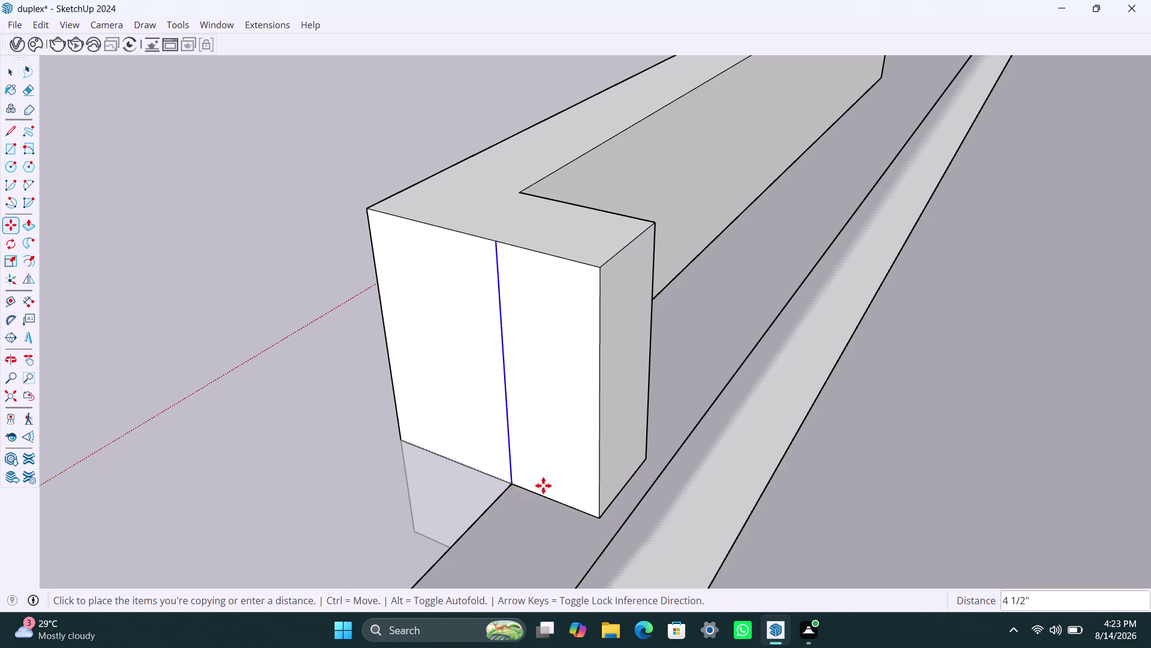
key(space)
click(560, 451)
key(p)
click(559, 453)
Extend the parapet along the roof edge up to the stair-room wall.
scroll(down, 3)
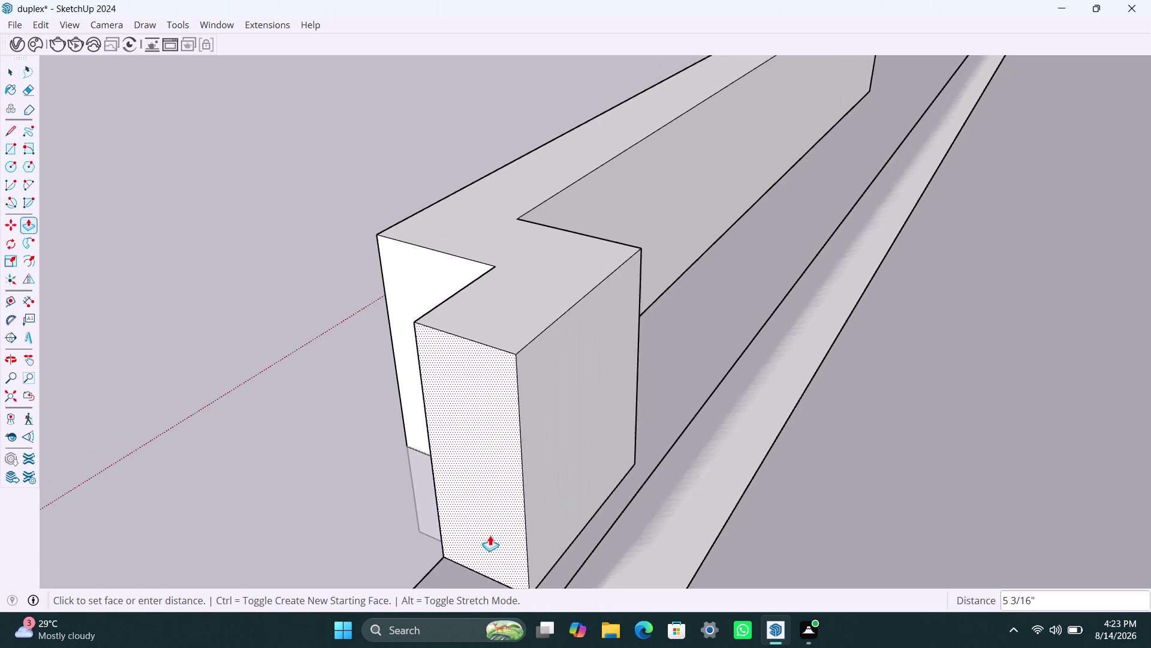
scroll(down, 3)
scroll(down, 3)
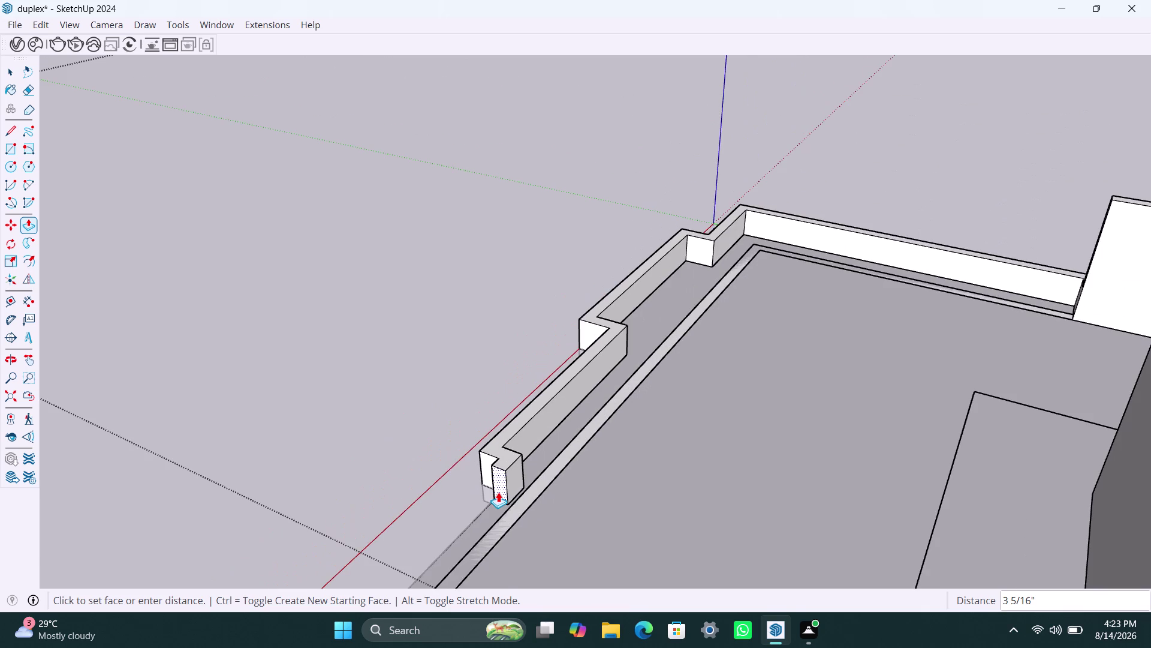
middle_drag(498, 492, 814, 378)
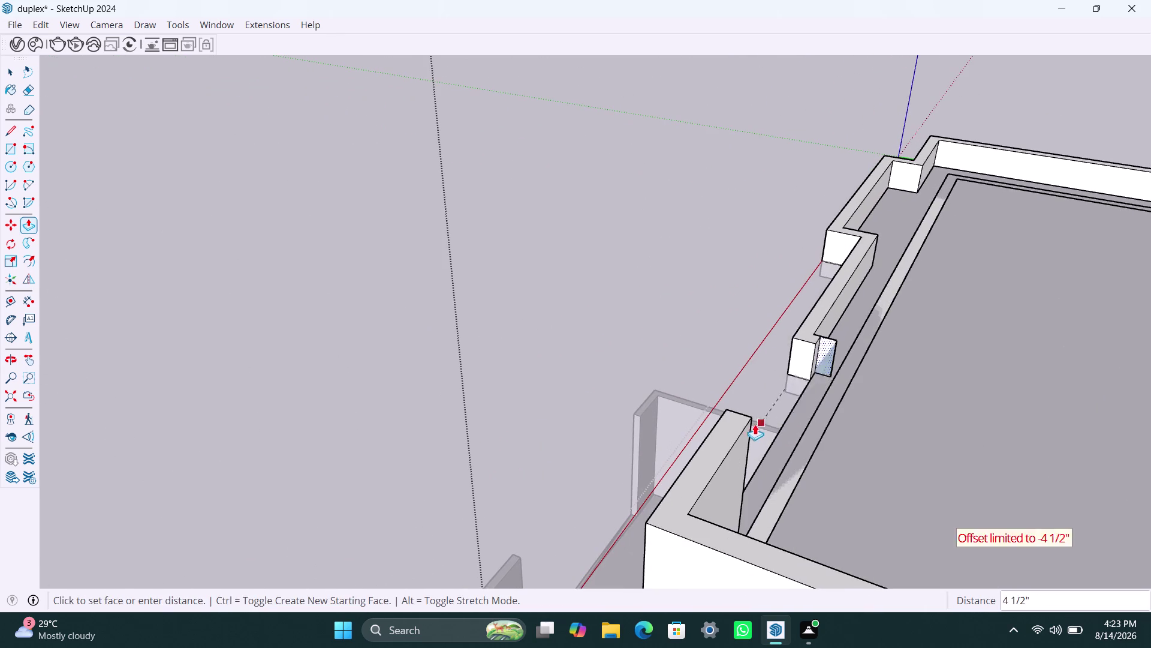
scroll(down, 3)
middle_drag(752, 429, 1078, 432)
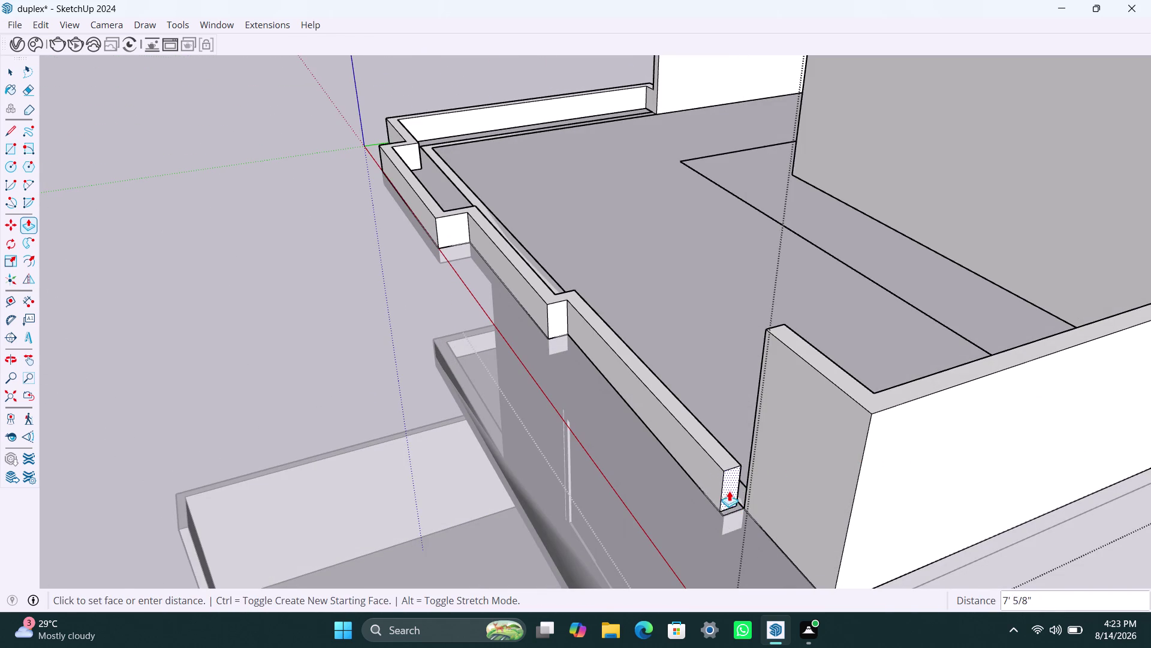
scroll(up, 3)
scroll(up, 3)
scroll(up, 3)
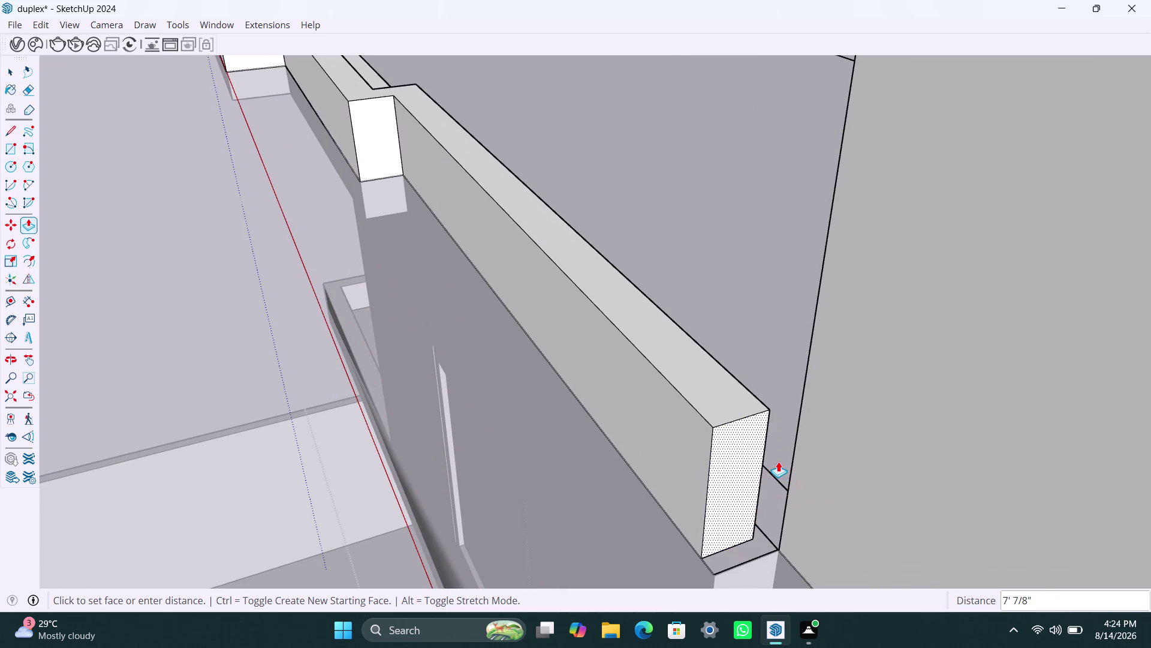
click(762, 450)
scroll(down, 3)
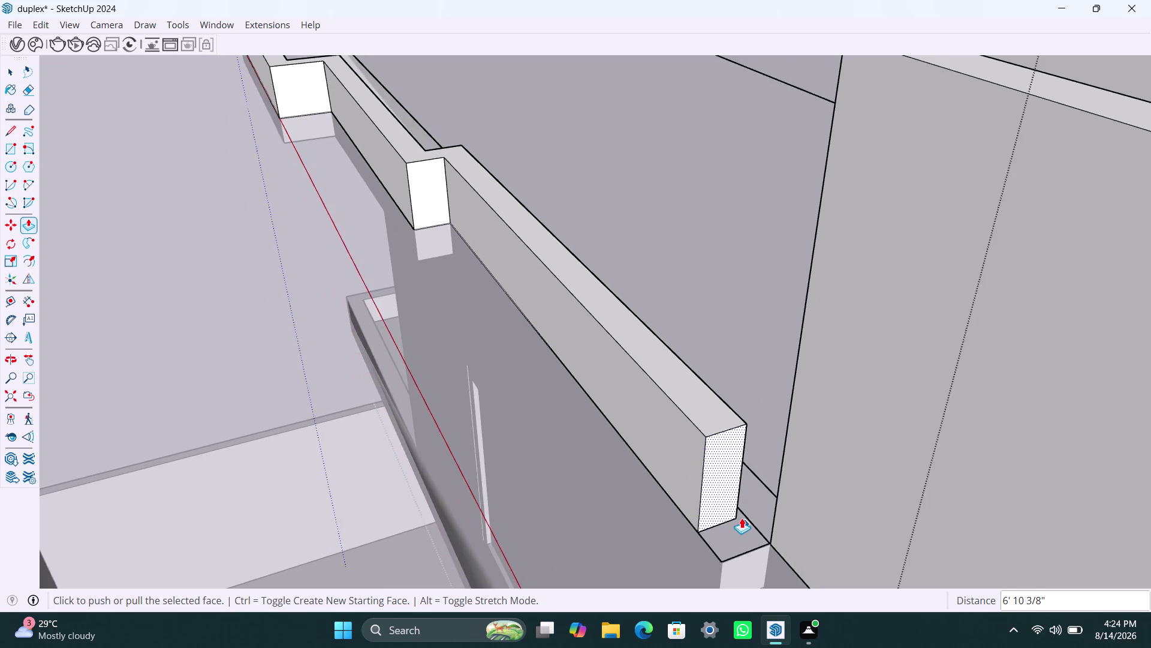
scroll(down, 3)
middle_drag(721, 525, 824, 538)
key(space)
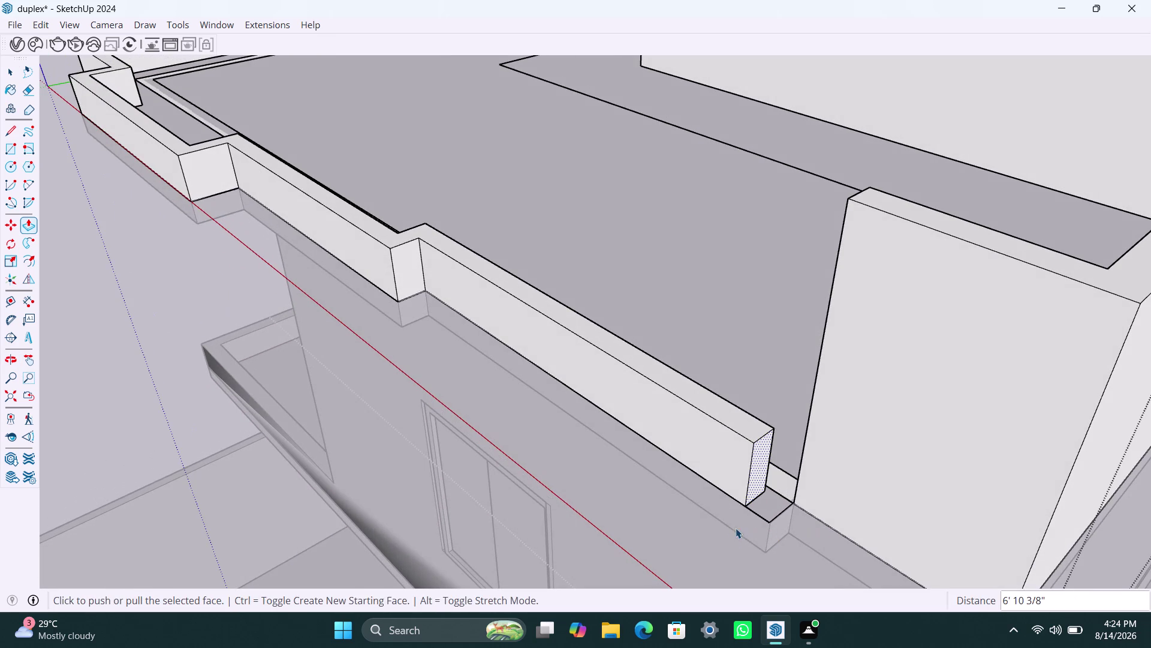
Push/Pull the parapet's end face at the stair-room wall out 4.5 inches.
scroll(down, 3)
scroll(up, 3)
scroll(up, 3)
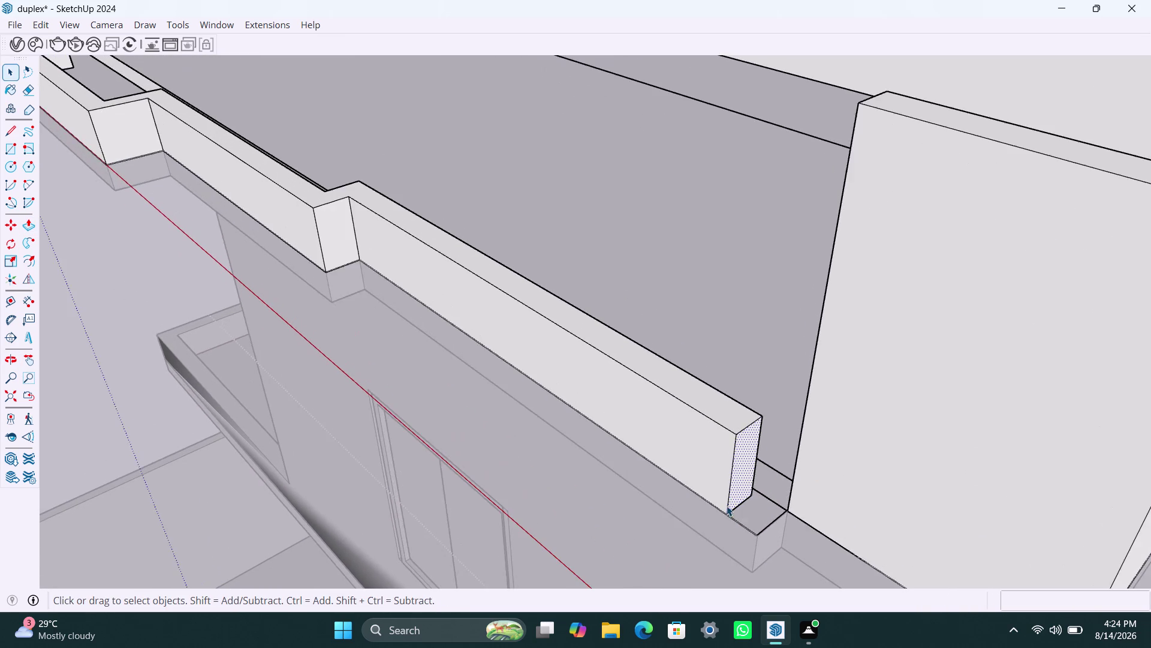
middle_drag(735, 508, 872, 520)
scroll(up, 3)
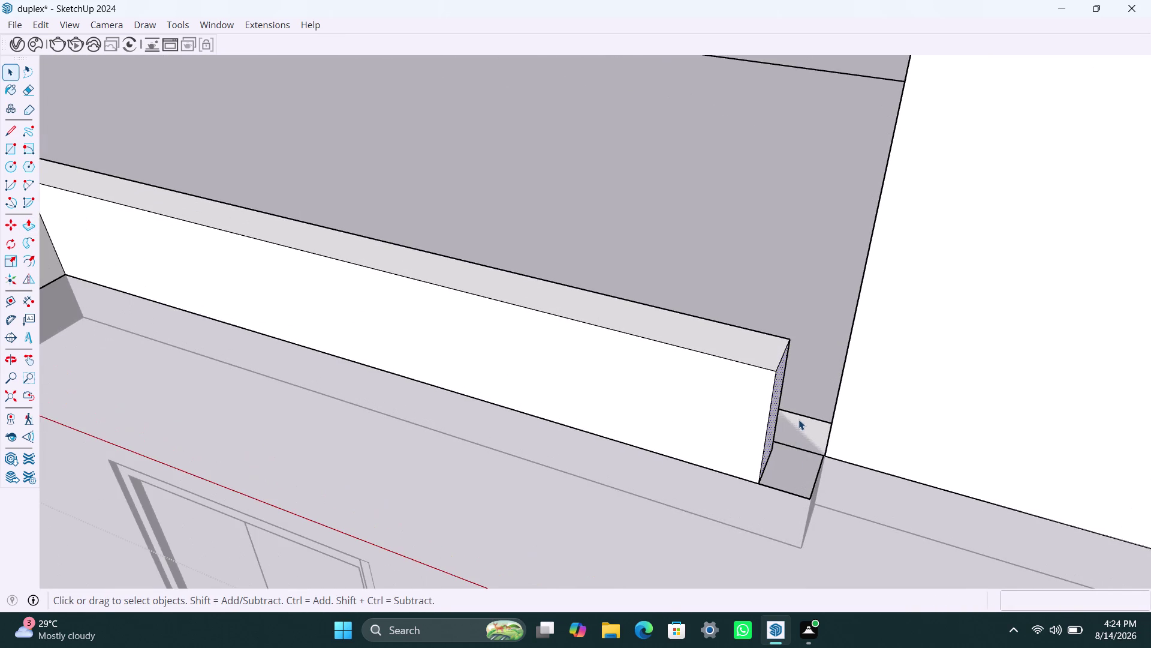
scroll(down, 3)
middle_drag(807, 418, 586, 442)
scroll(down, 3)
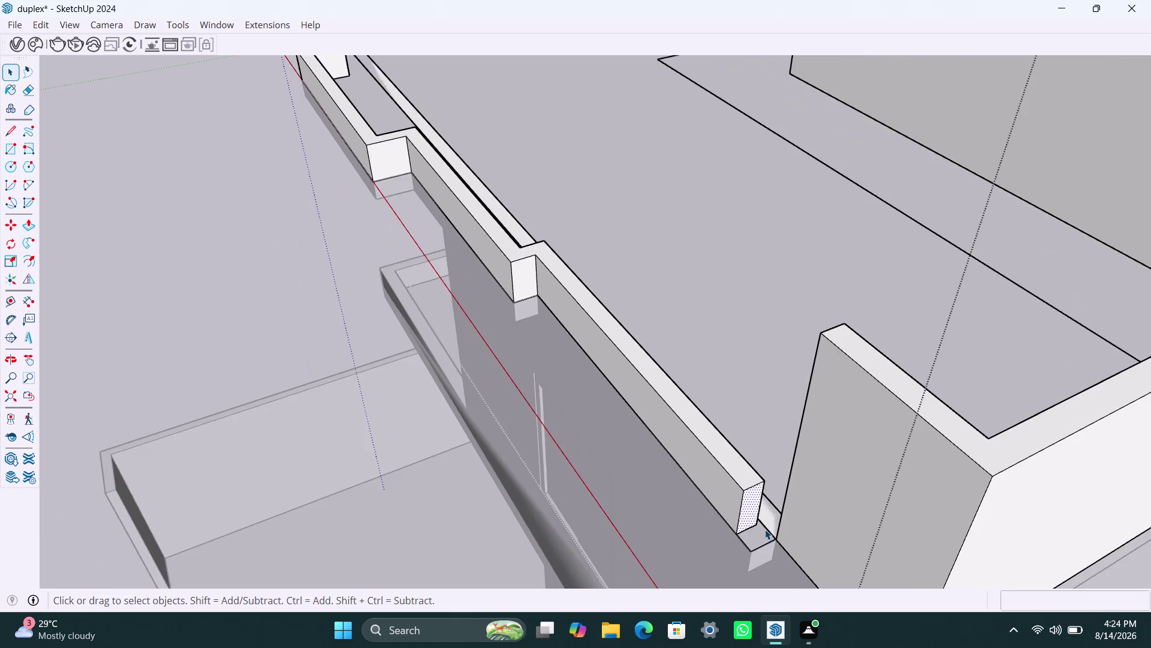
middle_drag(765, 529, 568, 559)
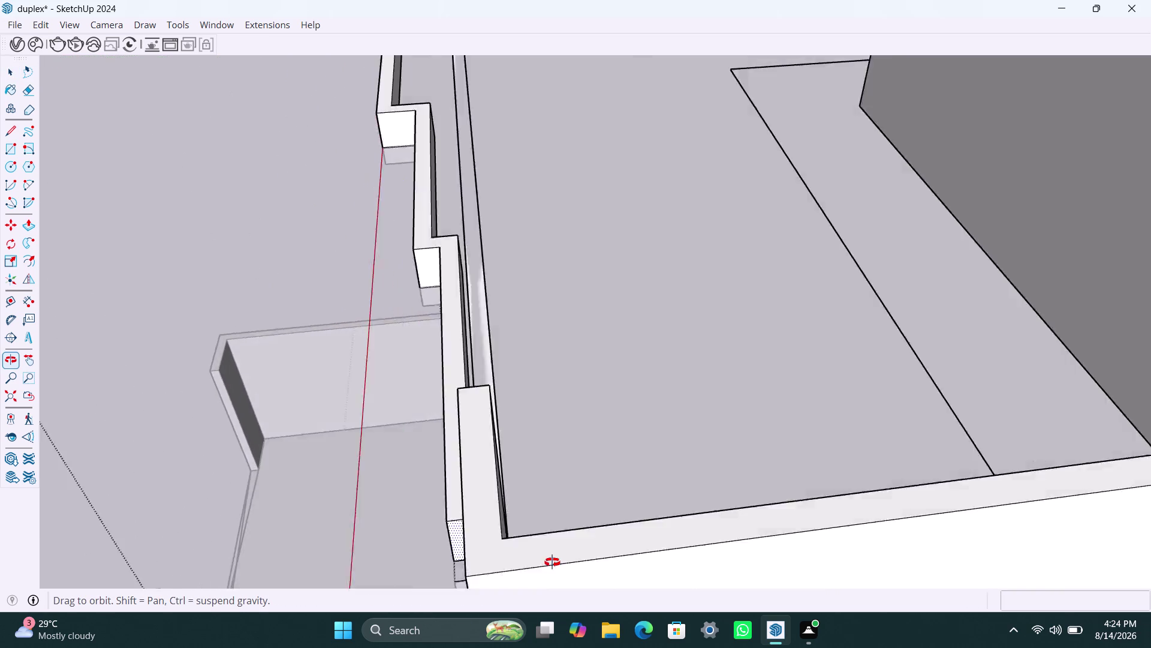
middle_drag(568, 559, 882, 477)
scroll(down, 3)
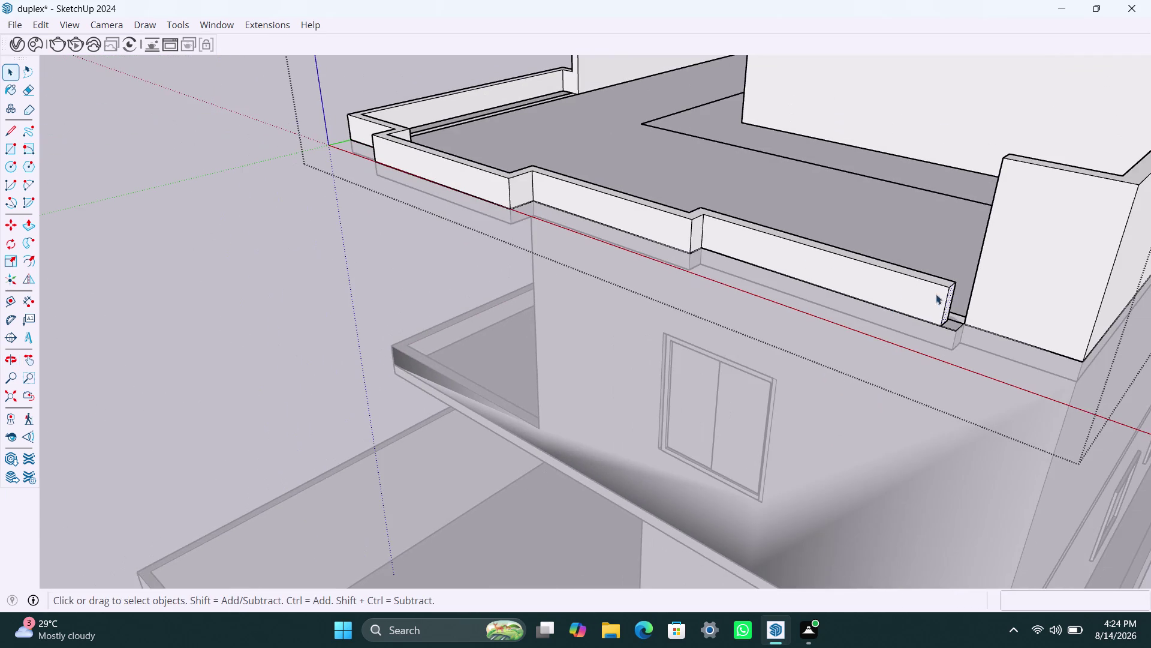
scroll(up, 3)
middle_drag(860, 307, 907, 326)
middle_drag(880, 280, 826, 284)
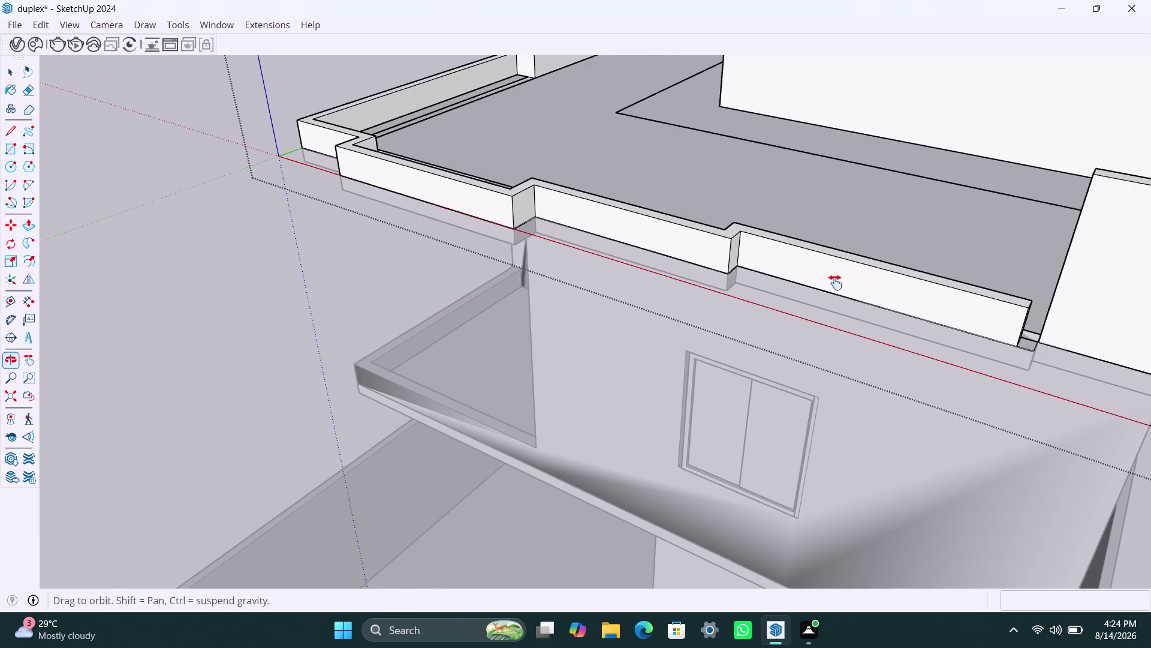
middle_drag(826, 283, 778, 288)
scroll(up, 3)
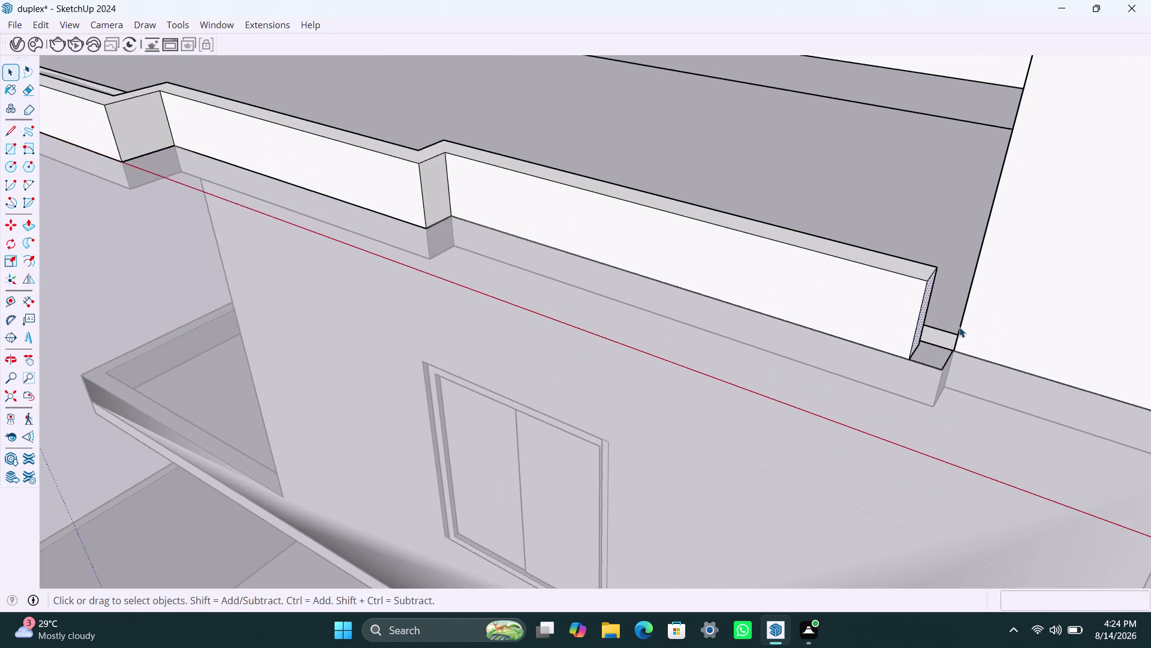
scroll(up, 3)
middle_drag(945, 328, 1012, 380)
scroll(up, 3)
middle_drag(883, 295, 1062, 344)
scroll(down, 3)
middle_drag(687, 249, 852, 343)
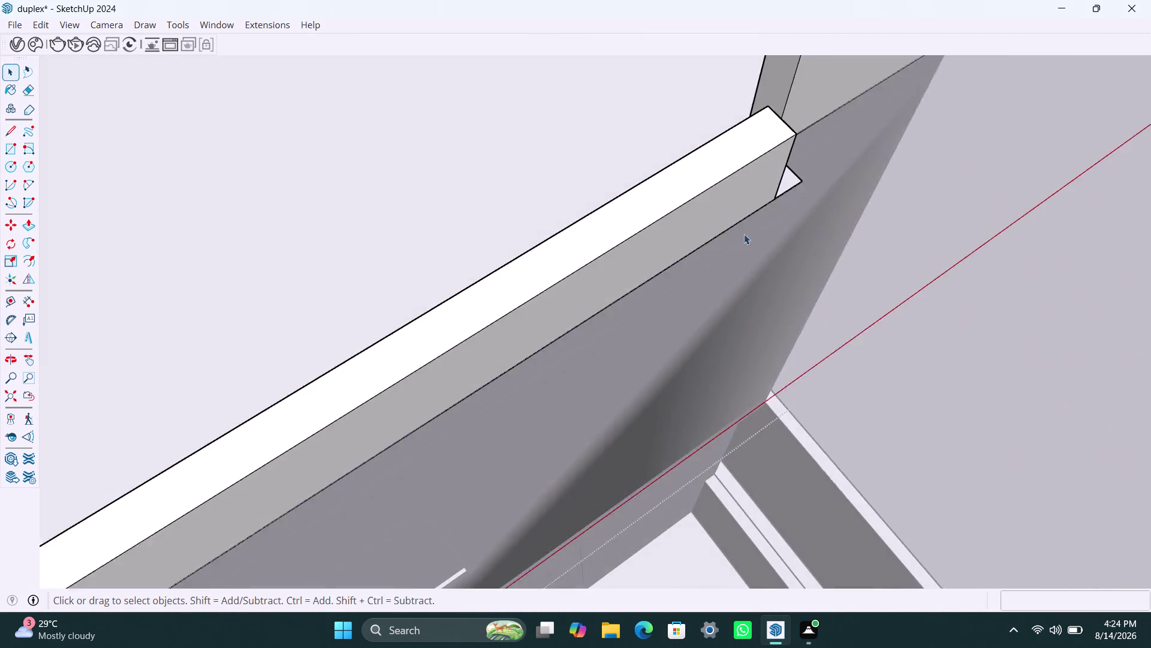
scroll(down, 3)
middle_drag(735, 240, 673, 419)
scroll(up, 3)
click(705, 263)
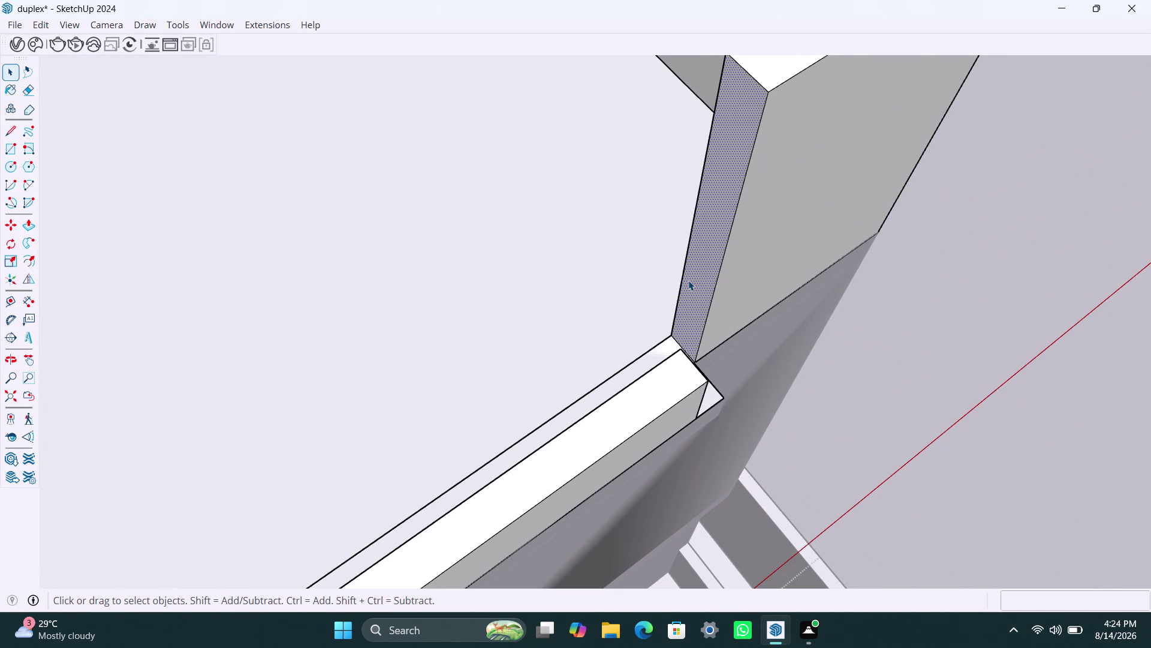
key(p)
click(688, 280)
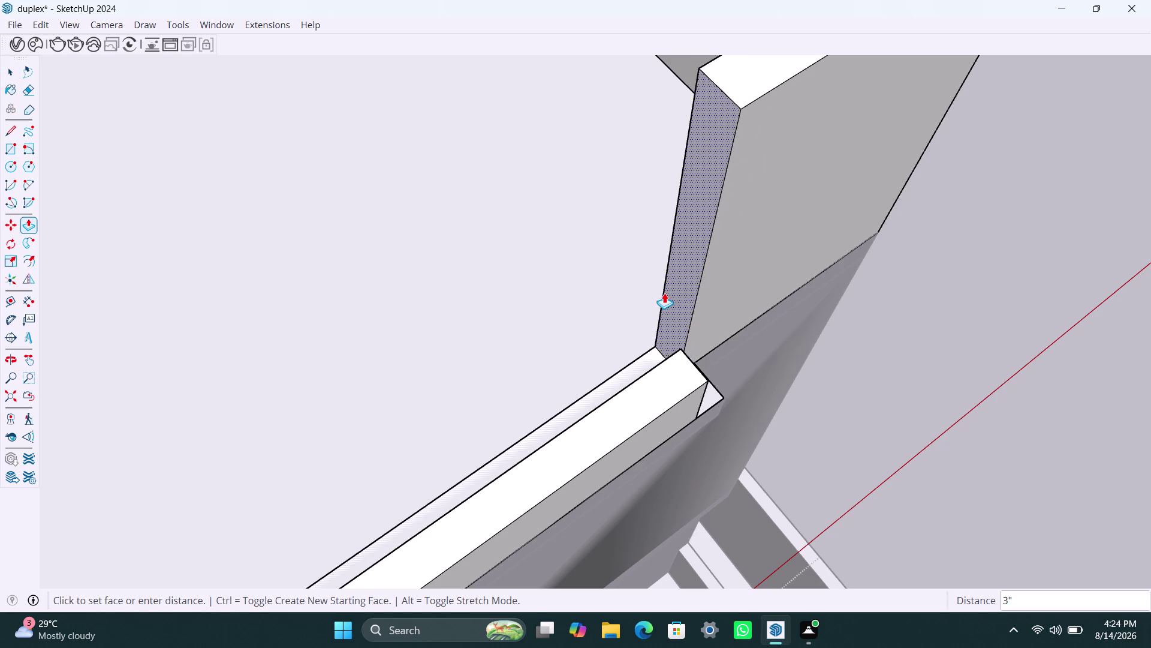
text(4.5)
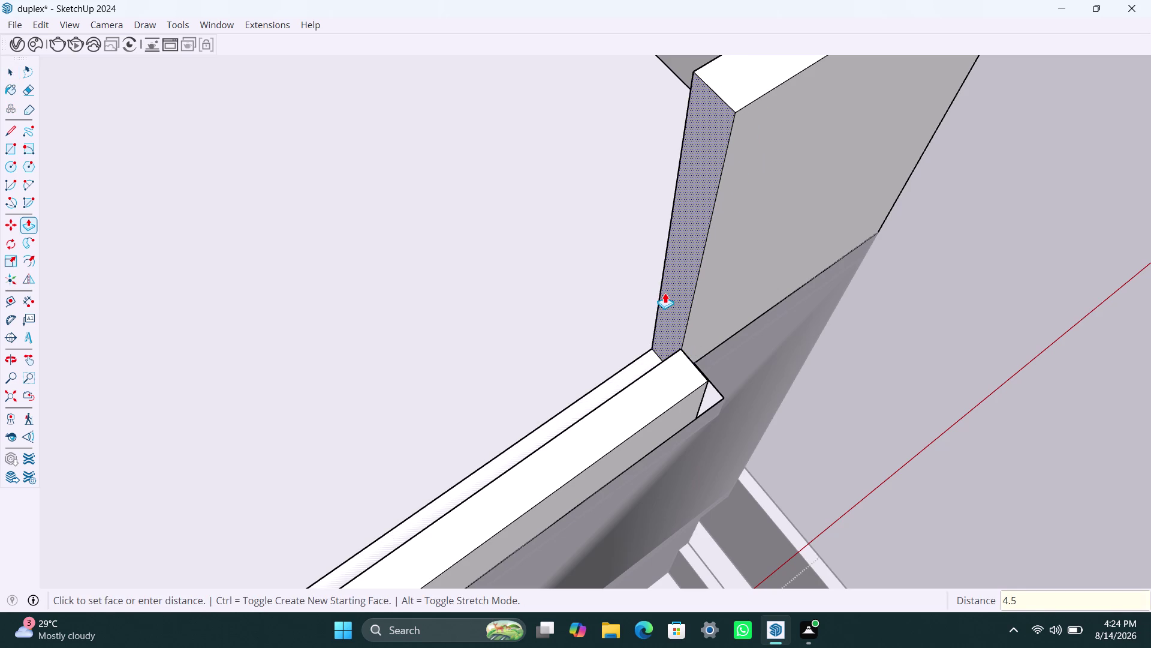
text(")
key(Return)
key(space)
Copy the end block's vertical edge 4.5 inches to split off a narrow strip.
scroll(down, 3)
middle_drag(743, 299, 731, 307)
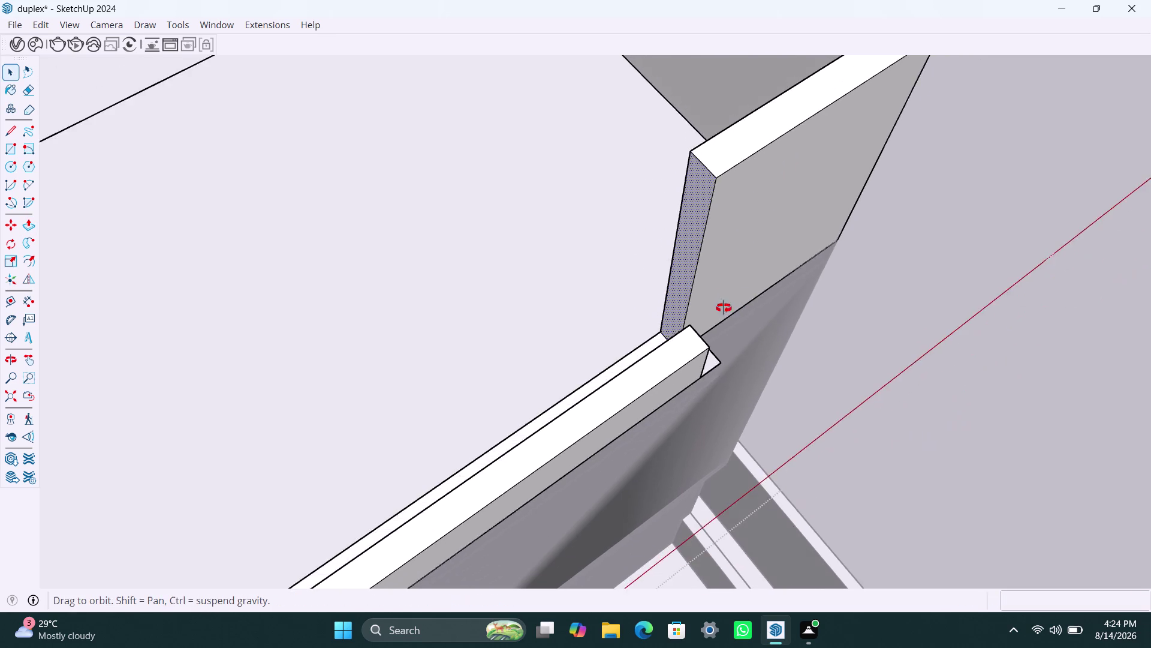
middle_drag(730, 307, 570, 325)
scroll(up, 3)
scroll(up, 3)
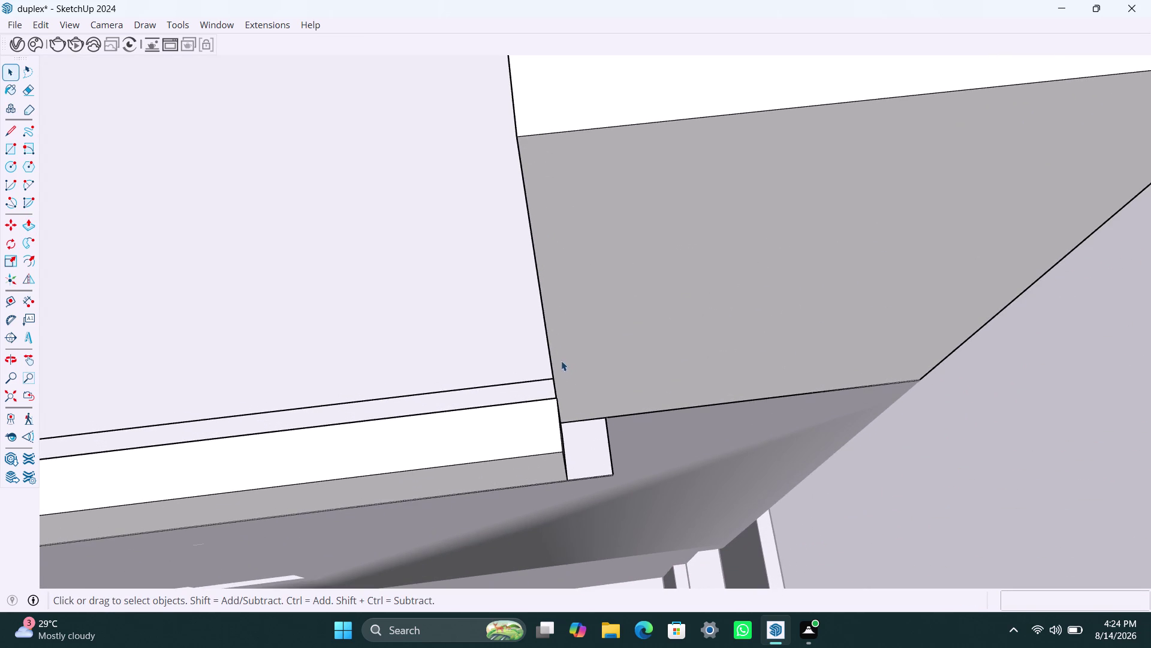
click(547, 347)
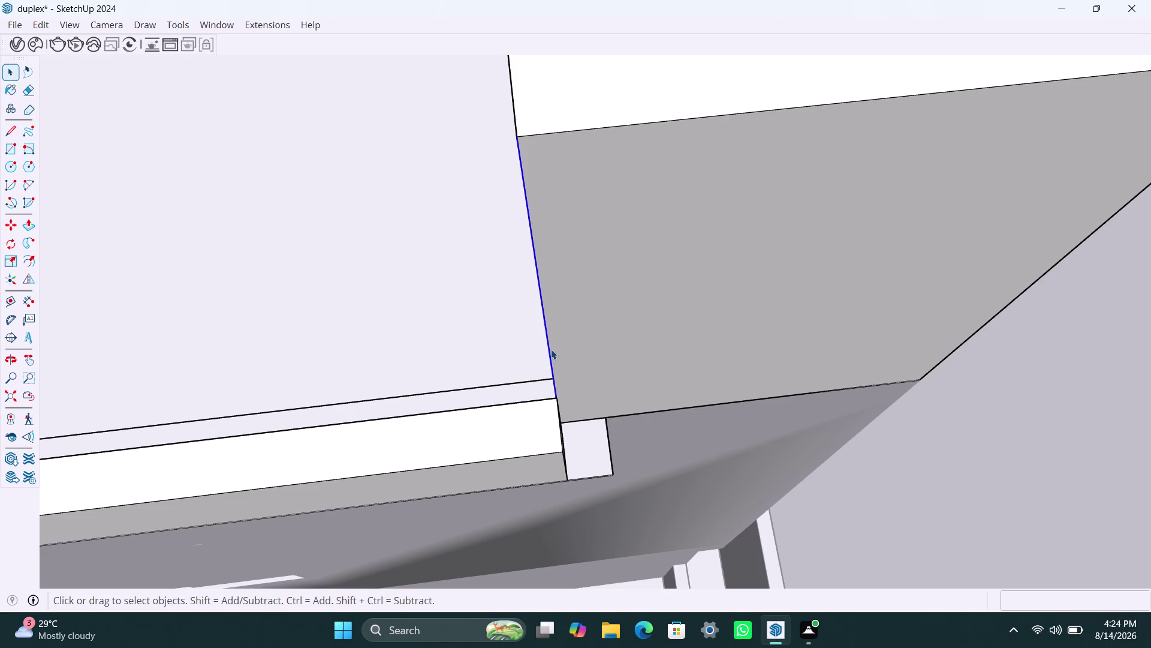
key(m)
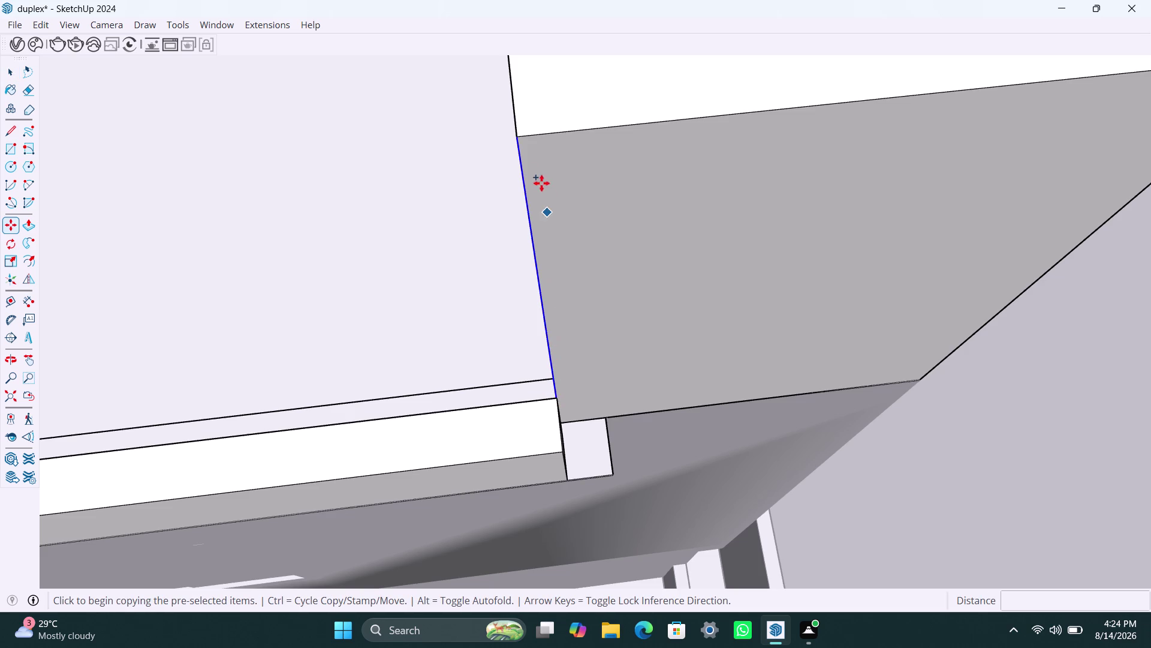
click(520, 138)
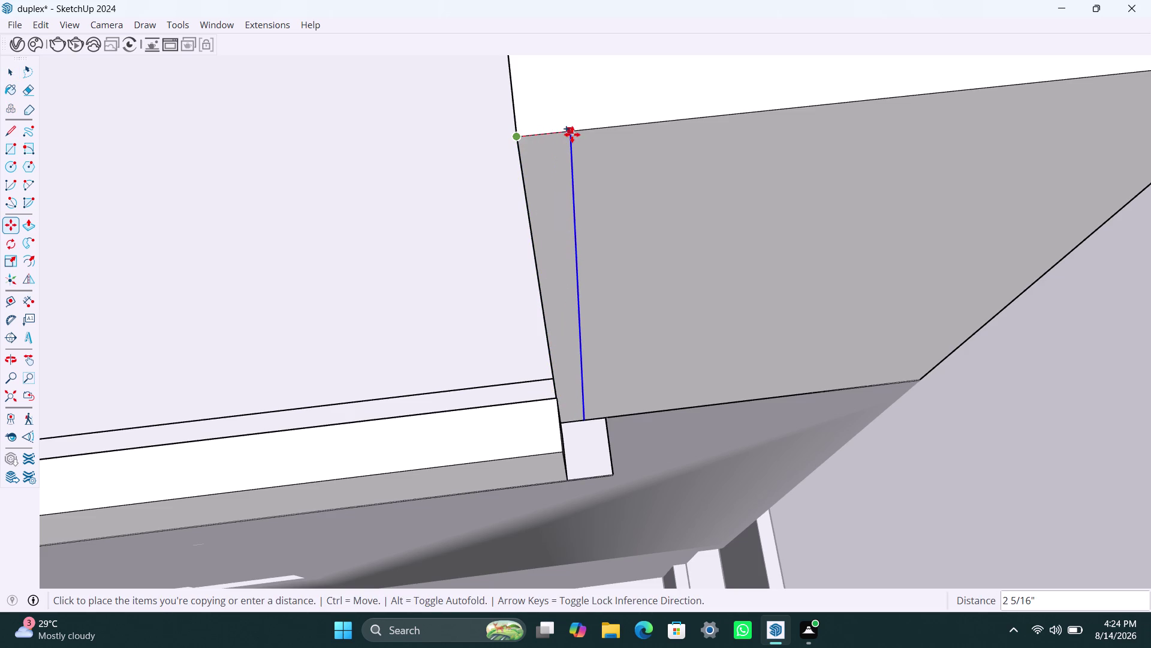
text(4.5)
text(")
key(Return)
key(space)
Pull the new narrow strip face outward into a tall block.
click(577, 259)
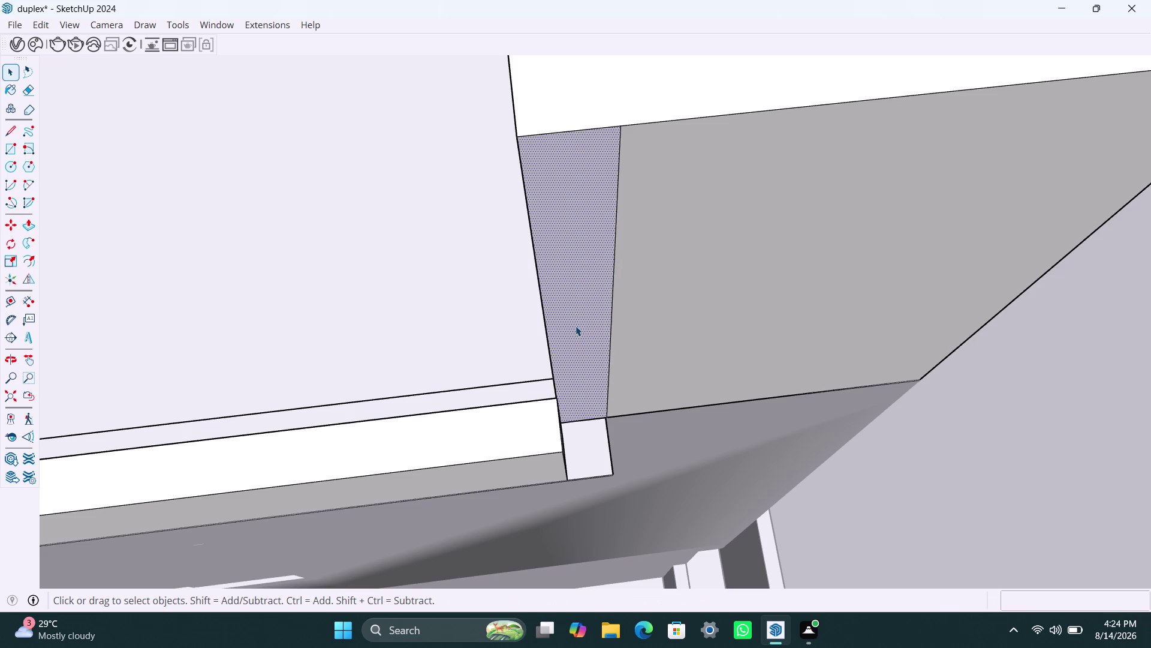
key(p)
click(576, 326)
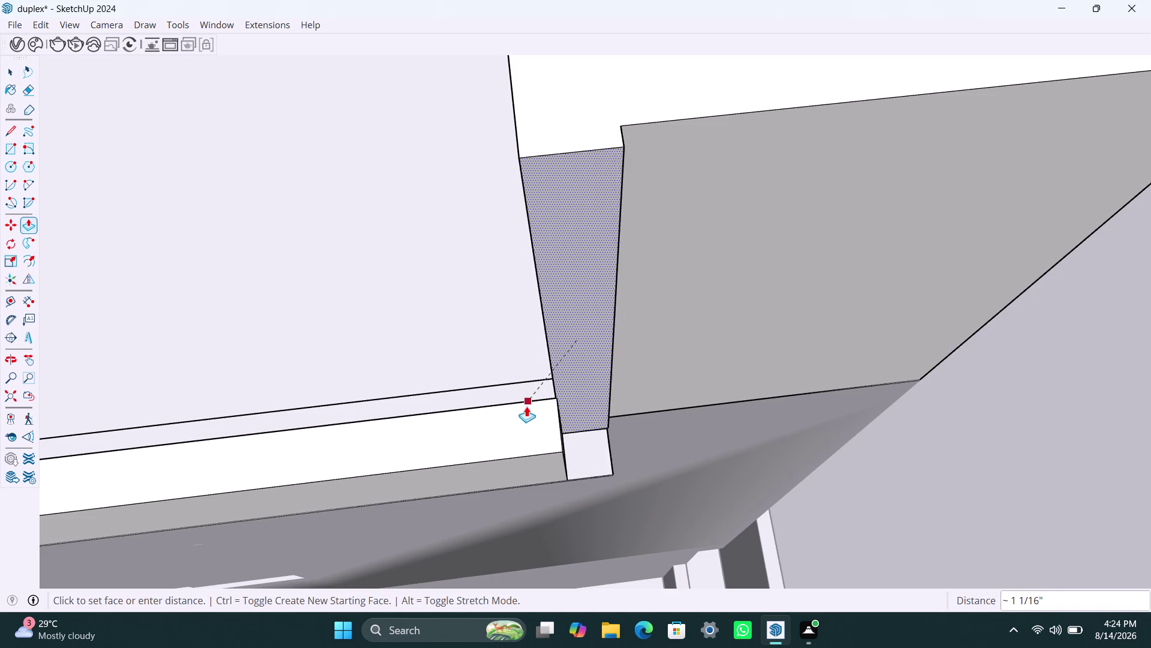
click(499, 457)
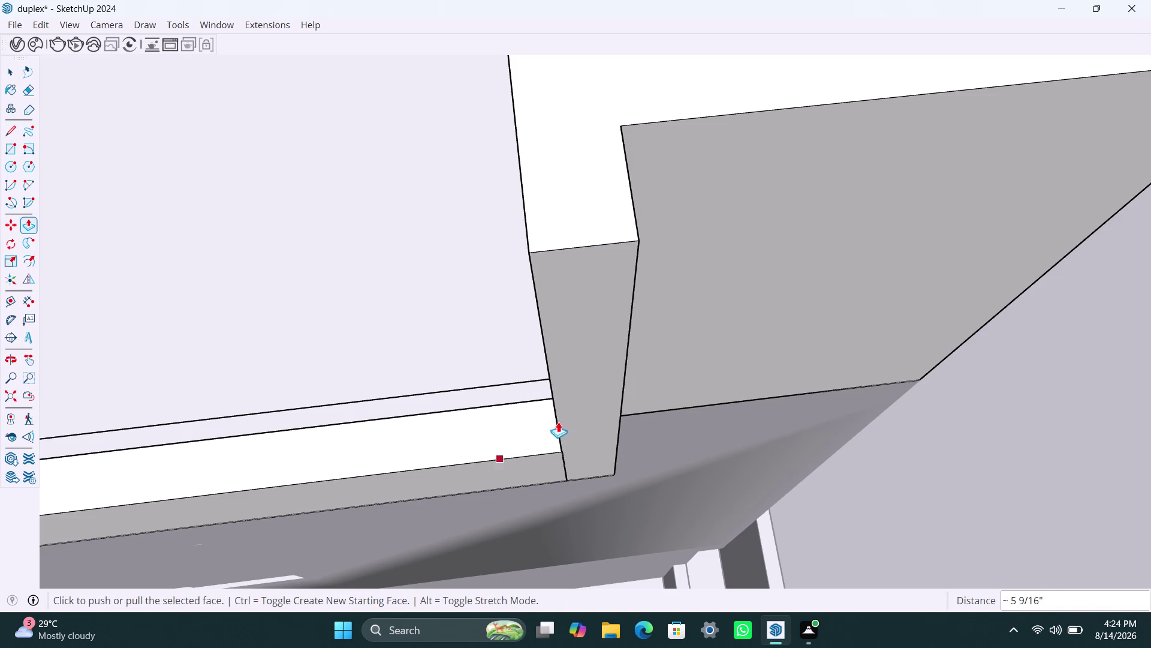
key(space)
scroll(down, 3)
Orbit in close to examine the top face of the parapet wall end.
middle_drag(489, 419, 756, 365)
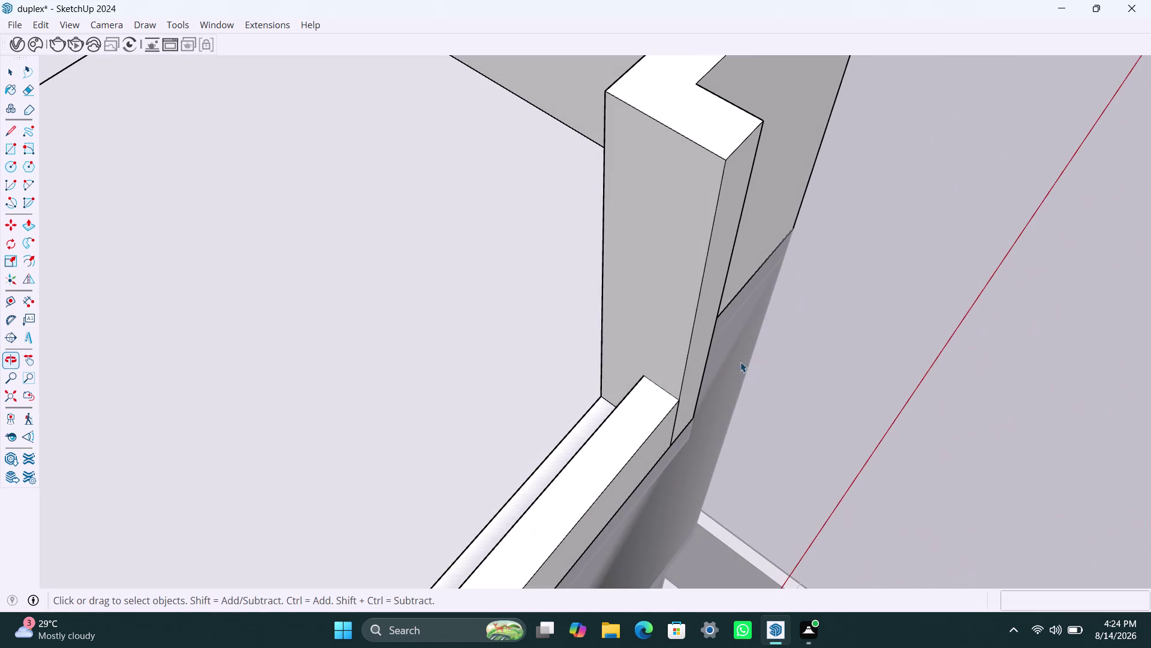
scroll(up, 3)
middle_drag(665, 422, 634, 428)
key(space)
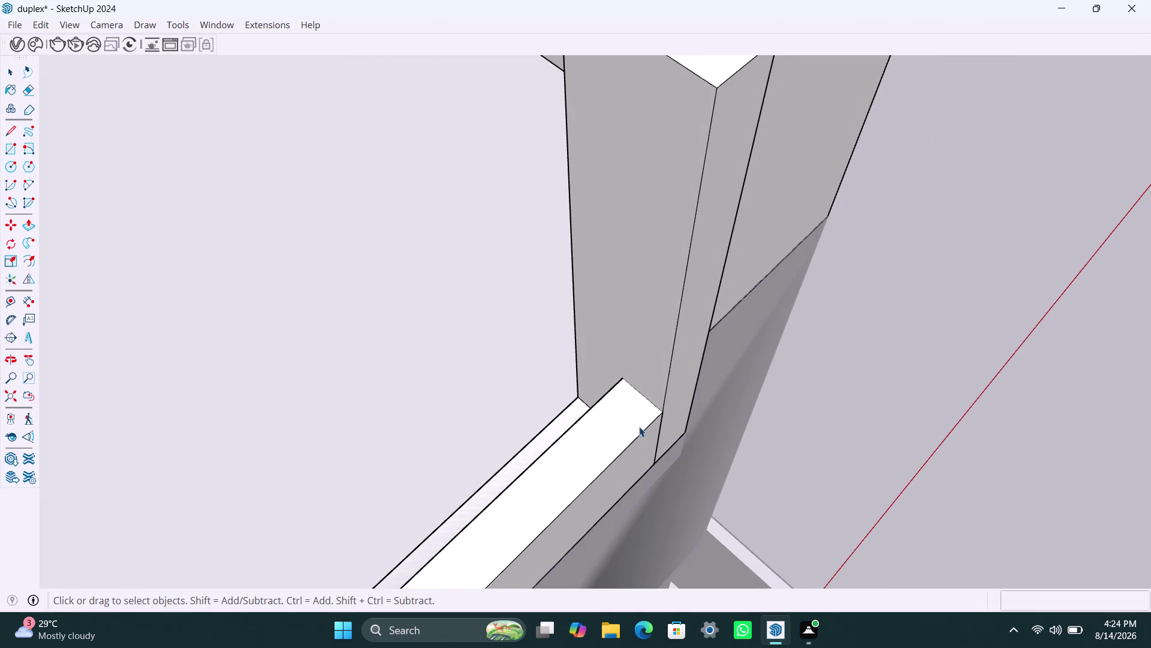
click(639, 426)
click(647, 396)
scroll(down, 3)
middle_drag(656, 307, 602, 334)
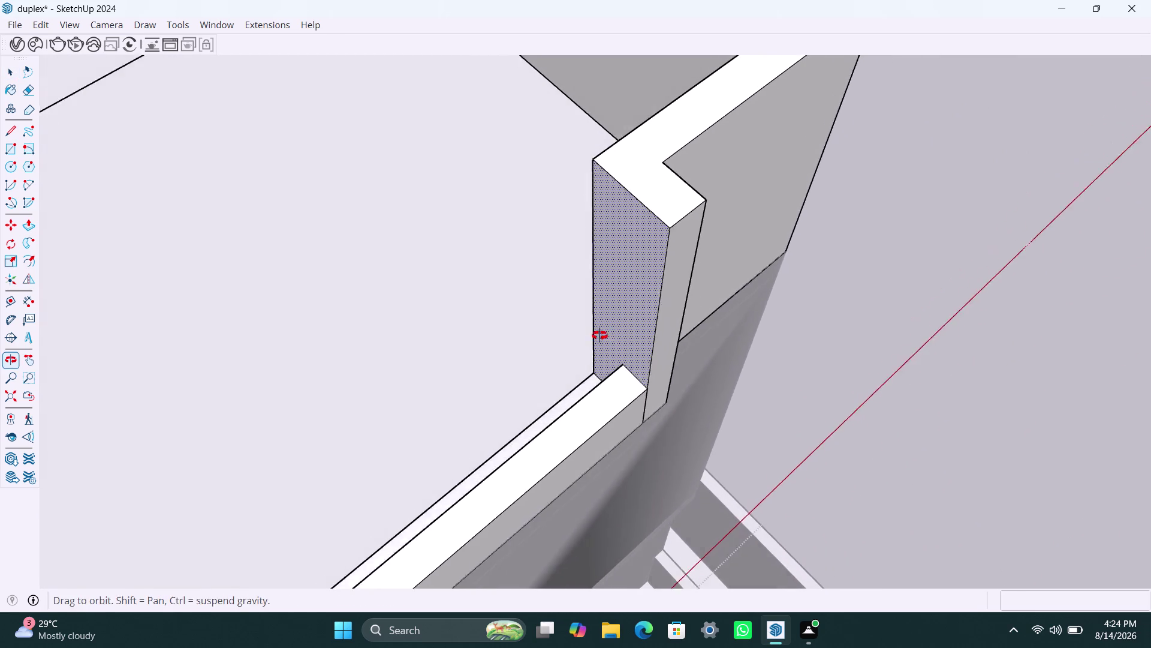
middle_drag(602, 334, 600, 335)
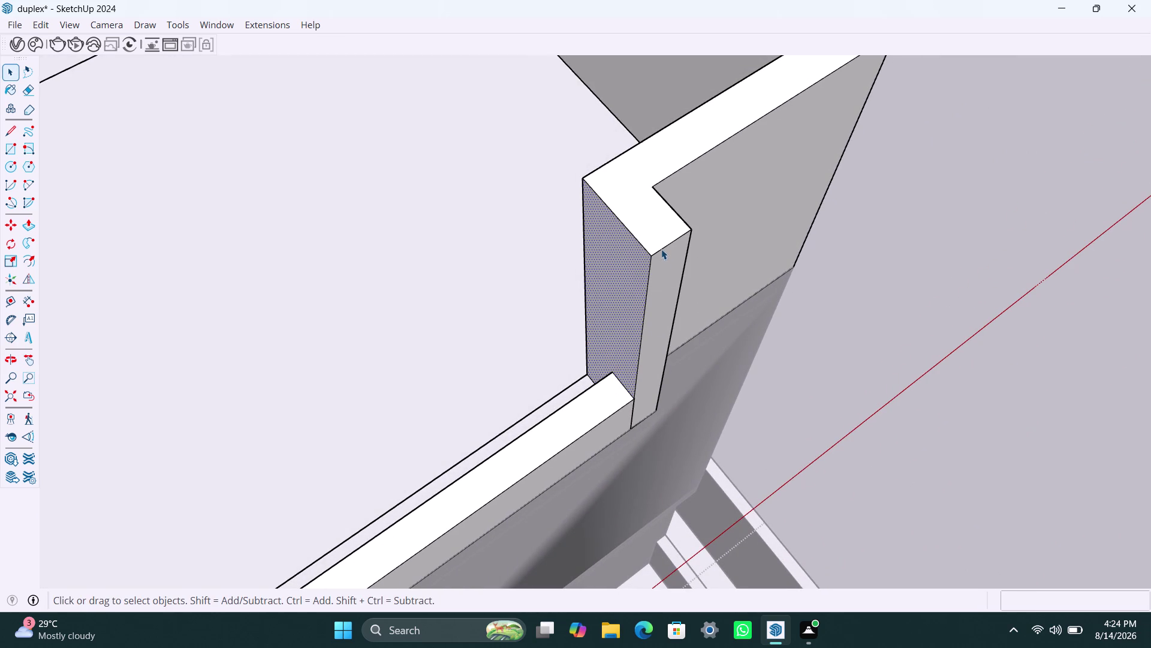
Copy the short top edge of the wall end 4.5" inward.
click(661, 249)
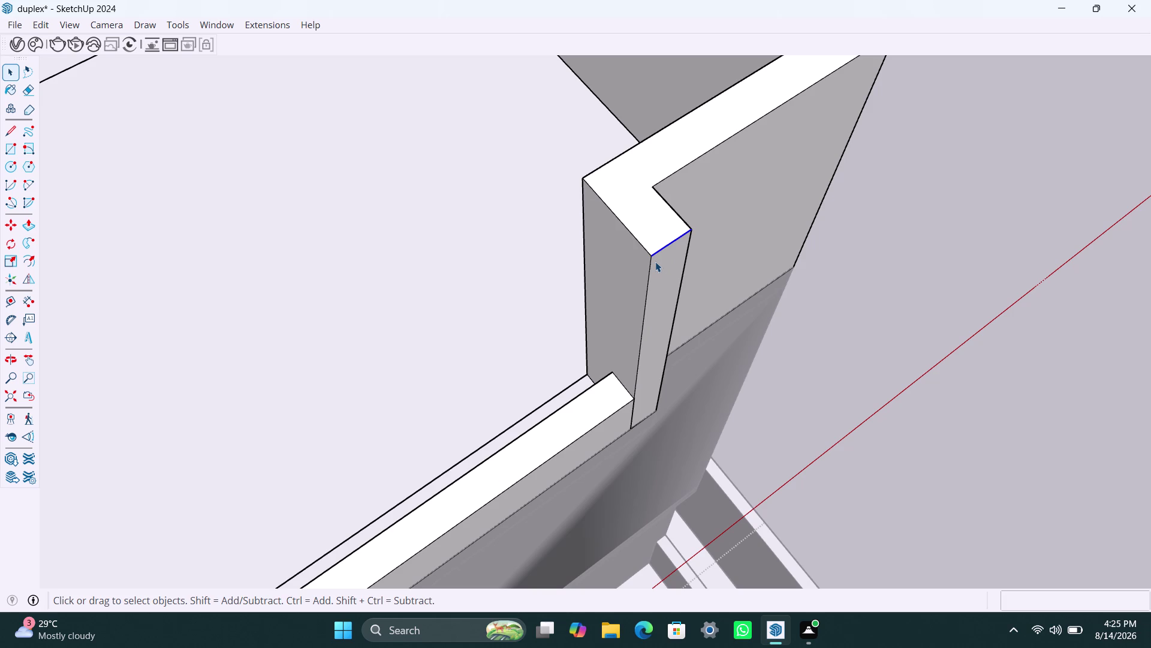
key(m)
click(650, 257)
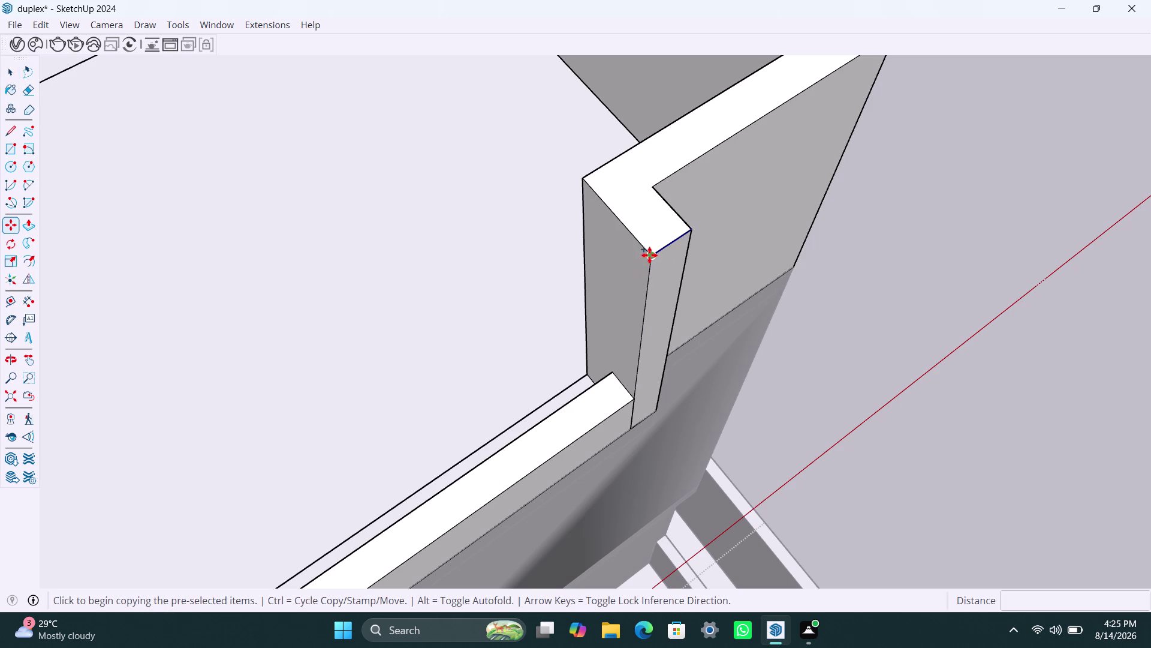
text(4.5)
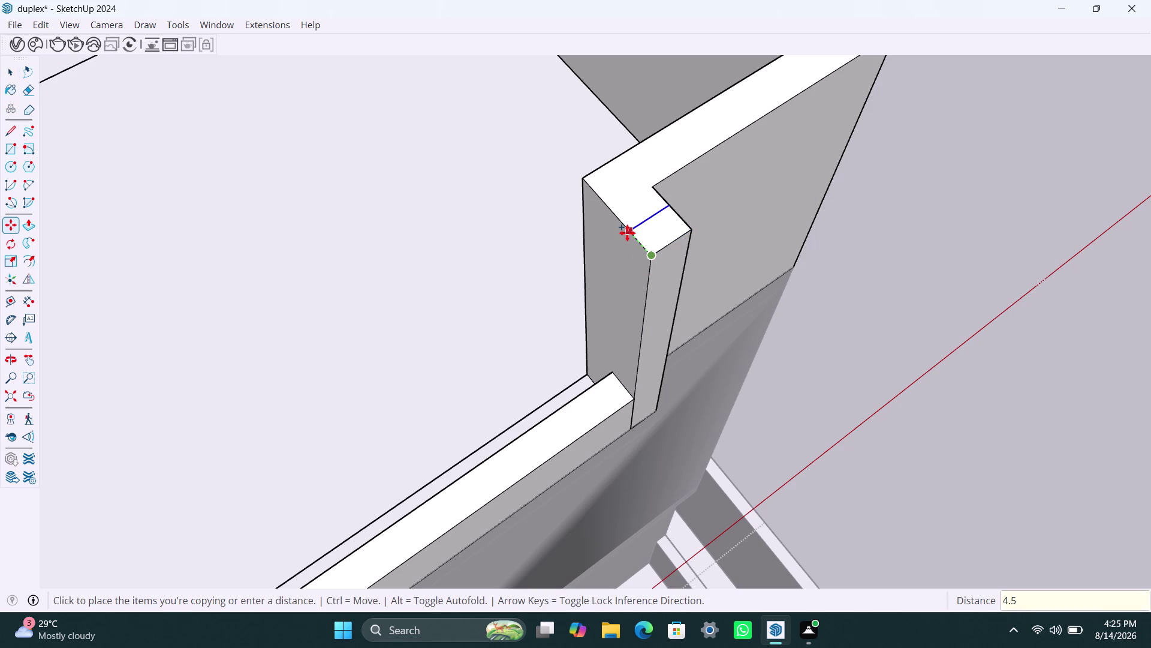
text(")
key(Return)
key(space)
Push the new 4.5" strip down to the slab ledge.
click(659, 240)
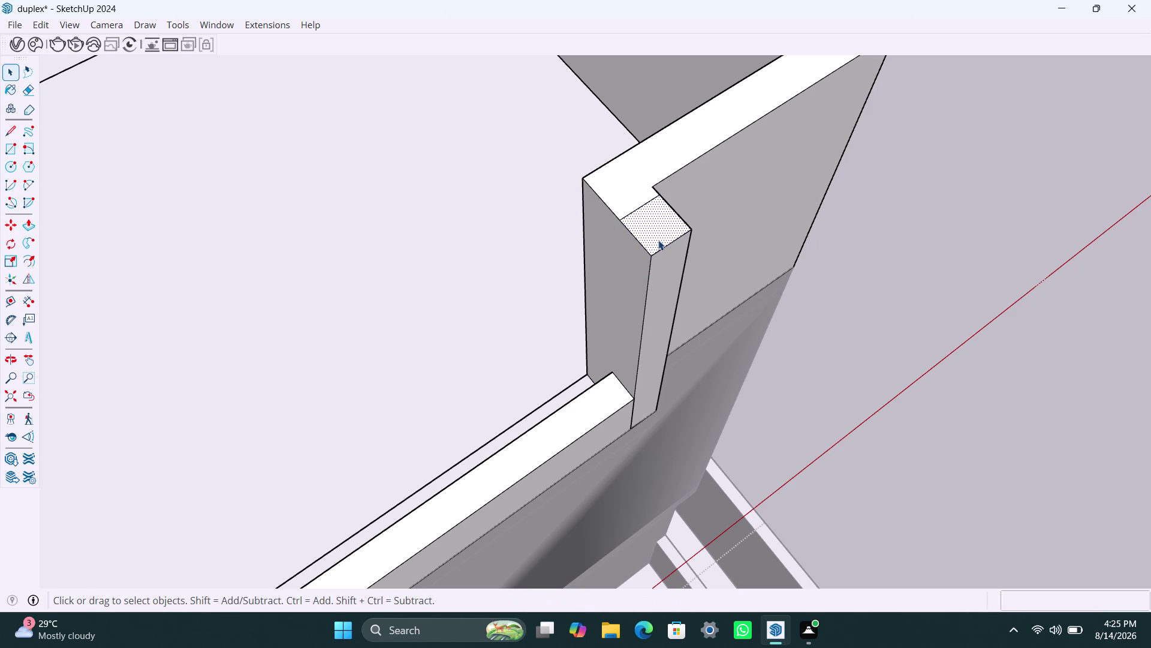
key(p)
click(658, 240)
click(615, 401)
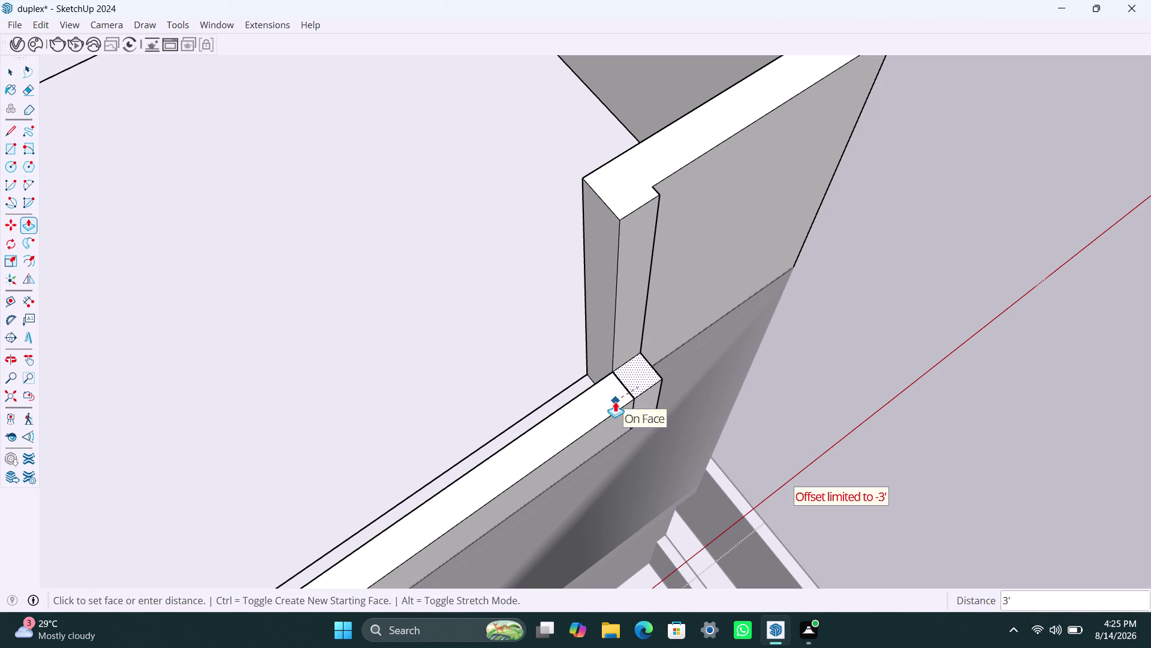
key(space)
Erase the leftover seam lines on the ledge top and the side face below it.
scroll(up, 3)
middle_drag(628, 425, 469, 426)
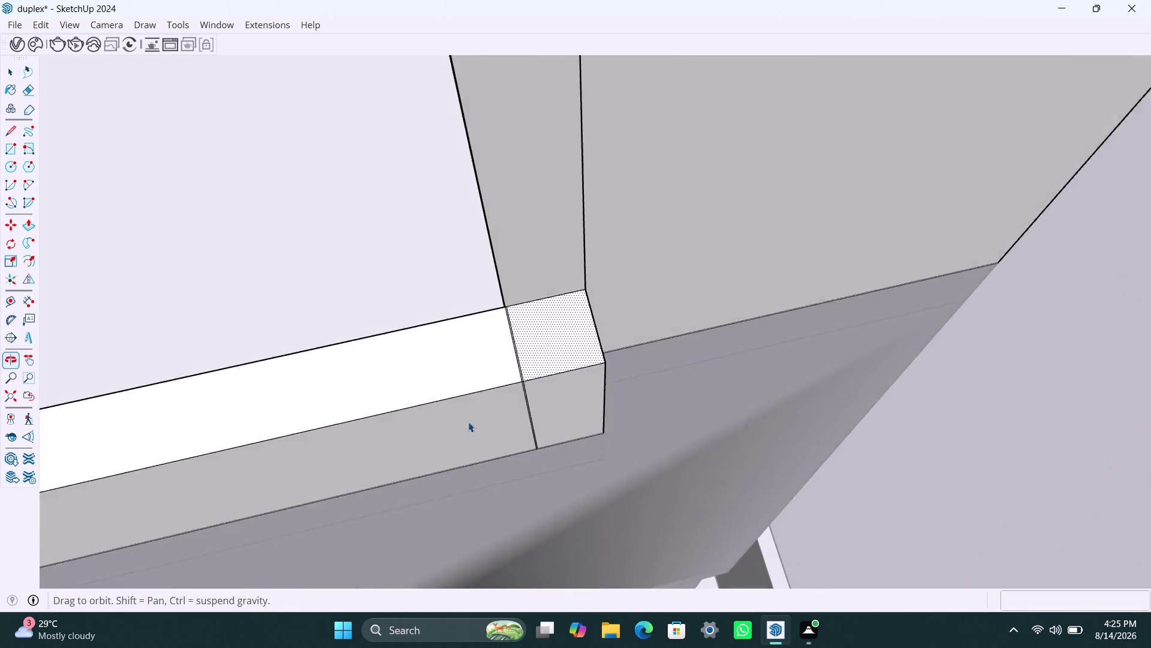
scroll(up, 3)
scroll(up, 3)
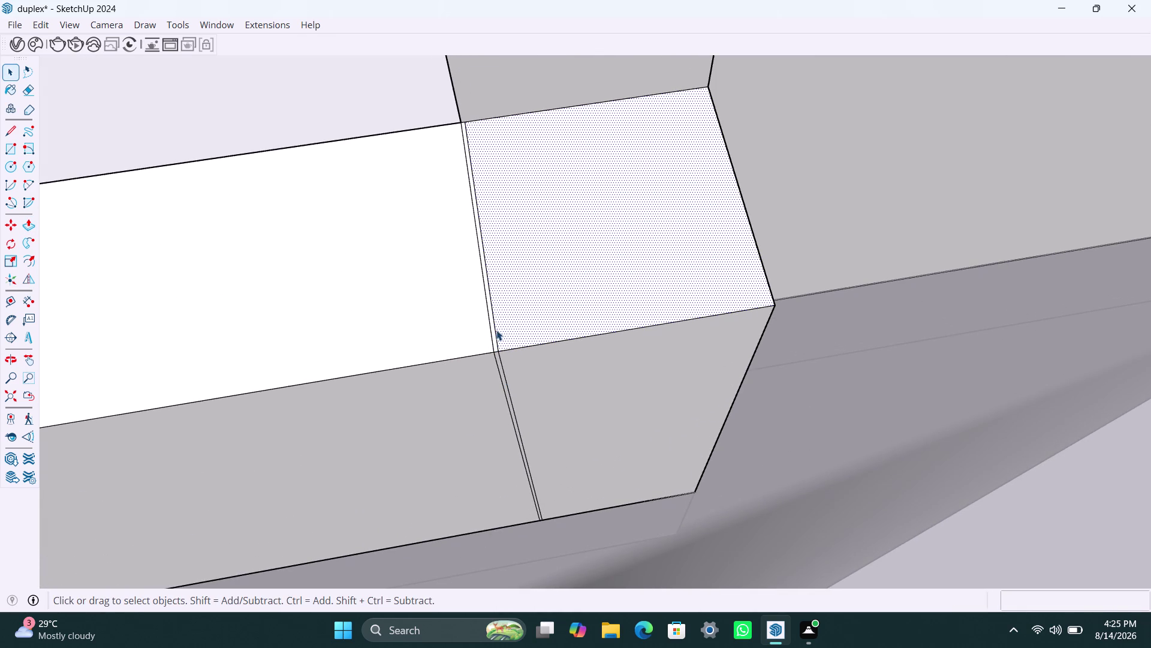
click(497, 330)
key(Delete)
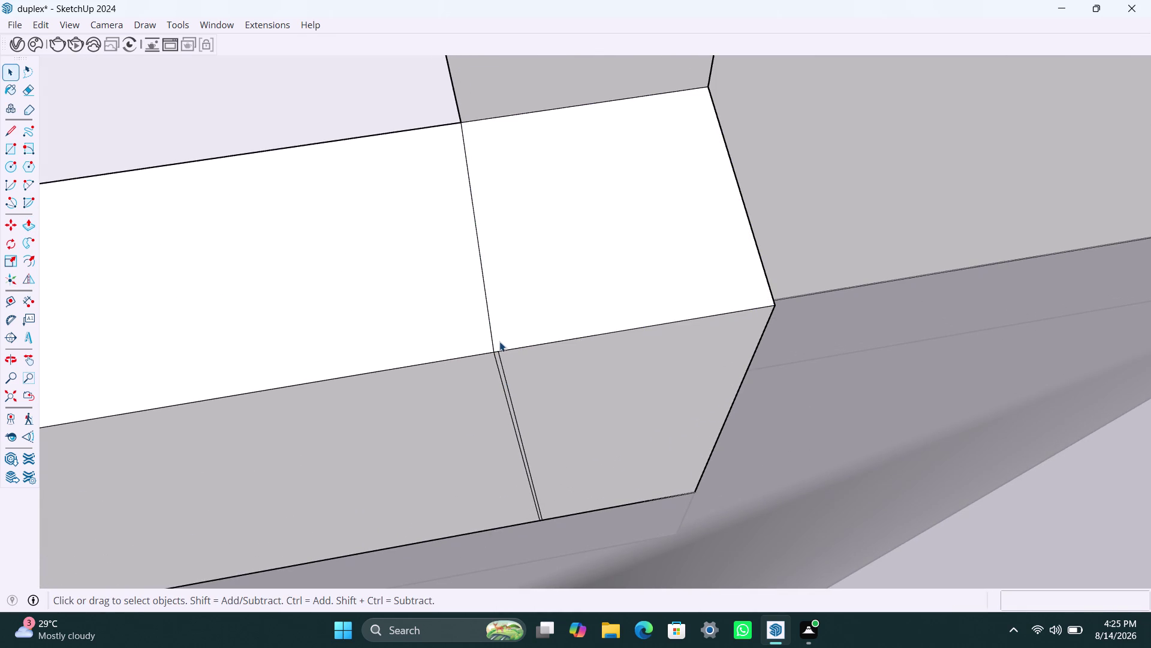
click(504, 365)
click(508, 385)
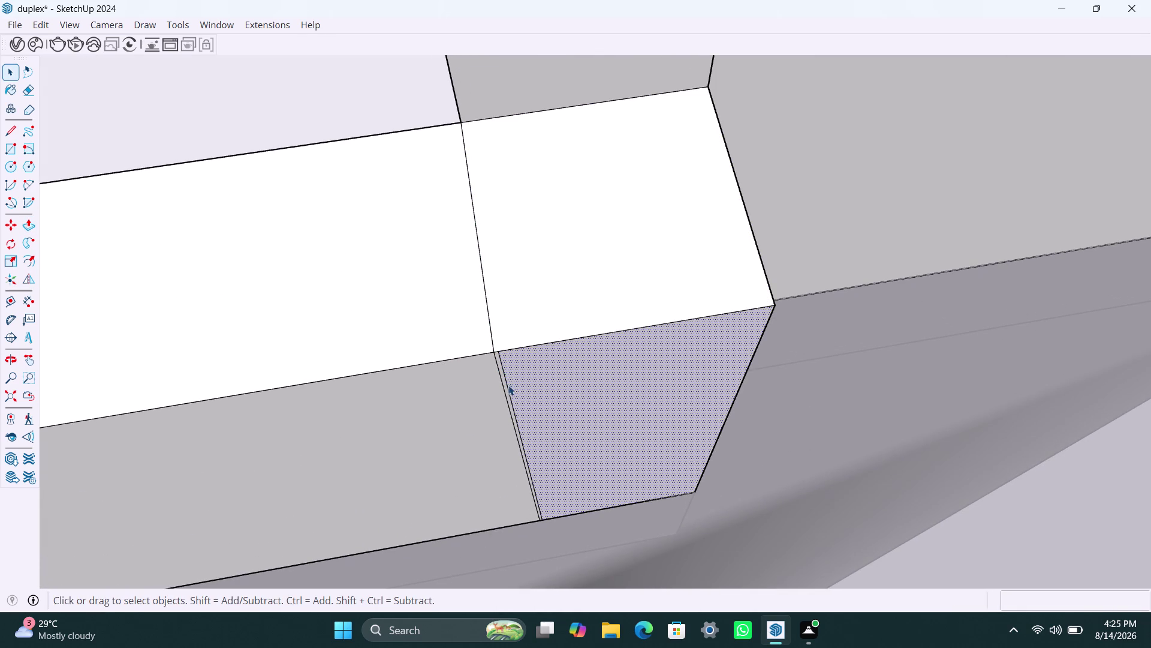
key(Delete)
click(502, 389)
key(Delete)
click(489, 318)
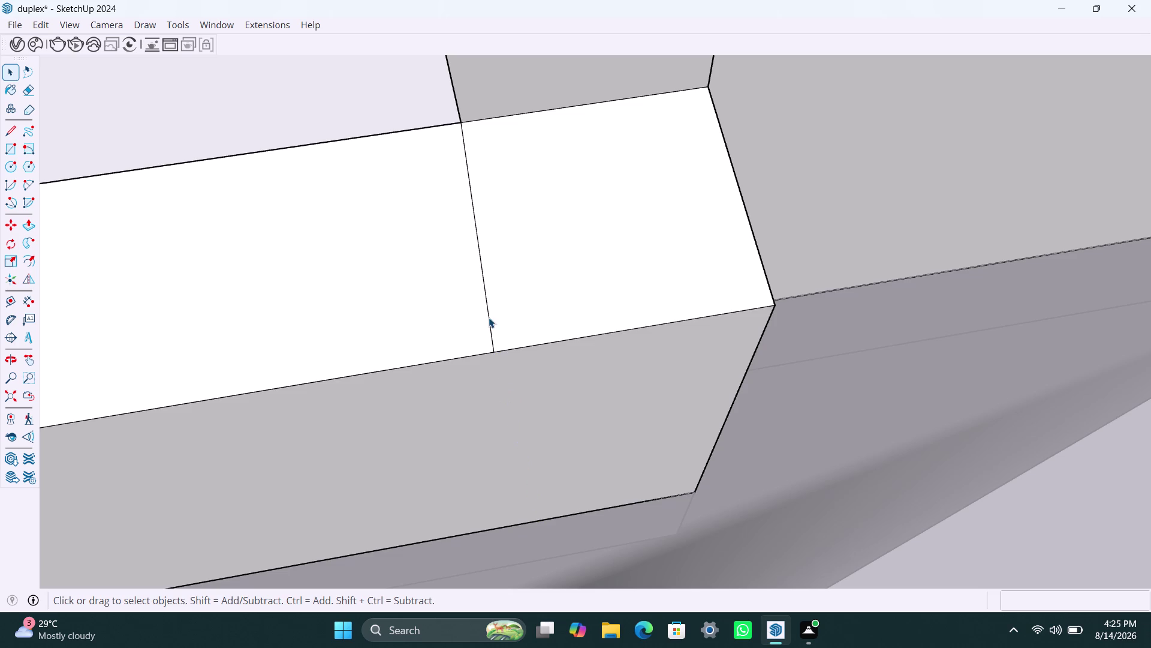
key(Delete)
Delete the narrow wall-end face, undo that, and zoom to inspect the result.
scroll(down, 3)
scroll(down, 3)
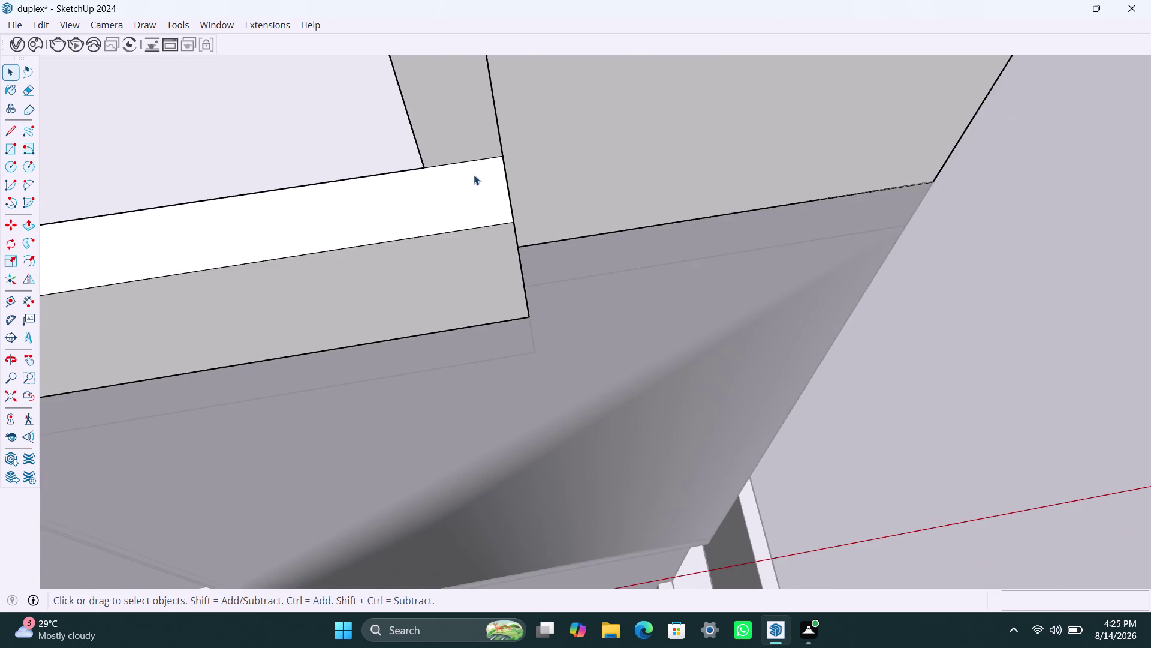
scroll(down, 3)
click(483, 116)
key(Delete)
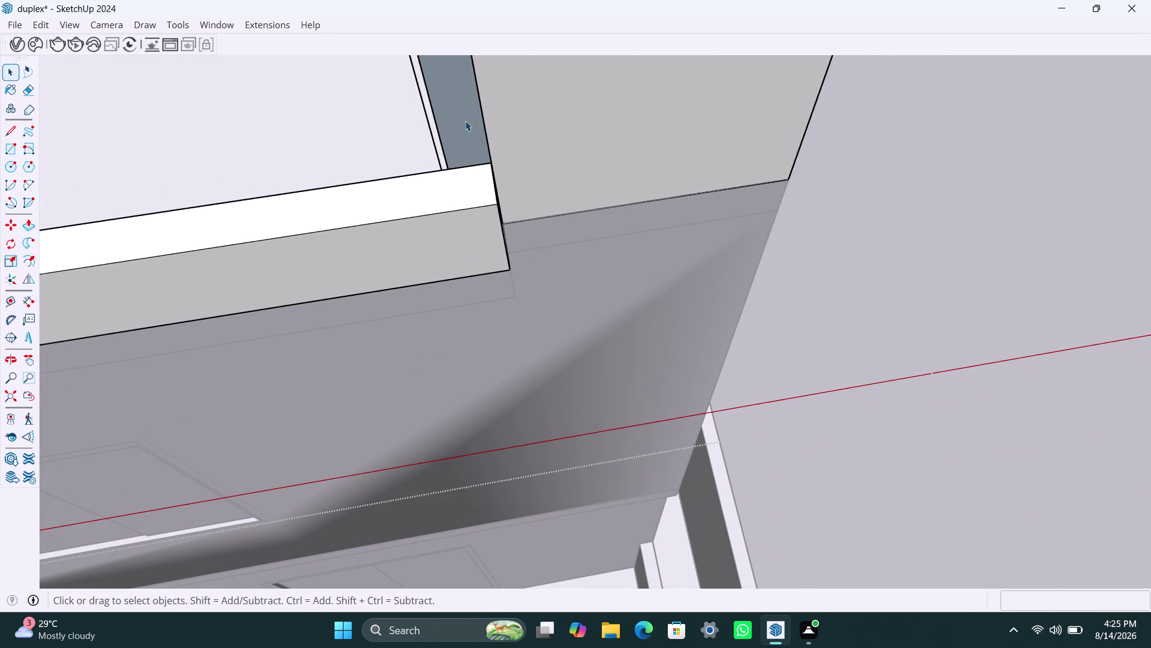
scroll(down, 3)
key(ctrl+z)
scroll(up, 3)
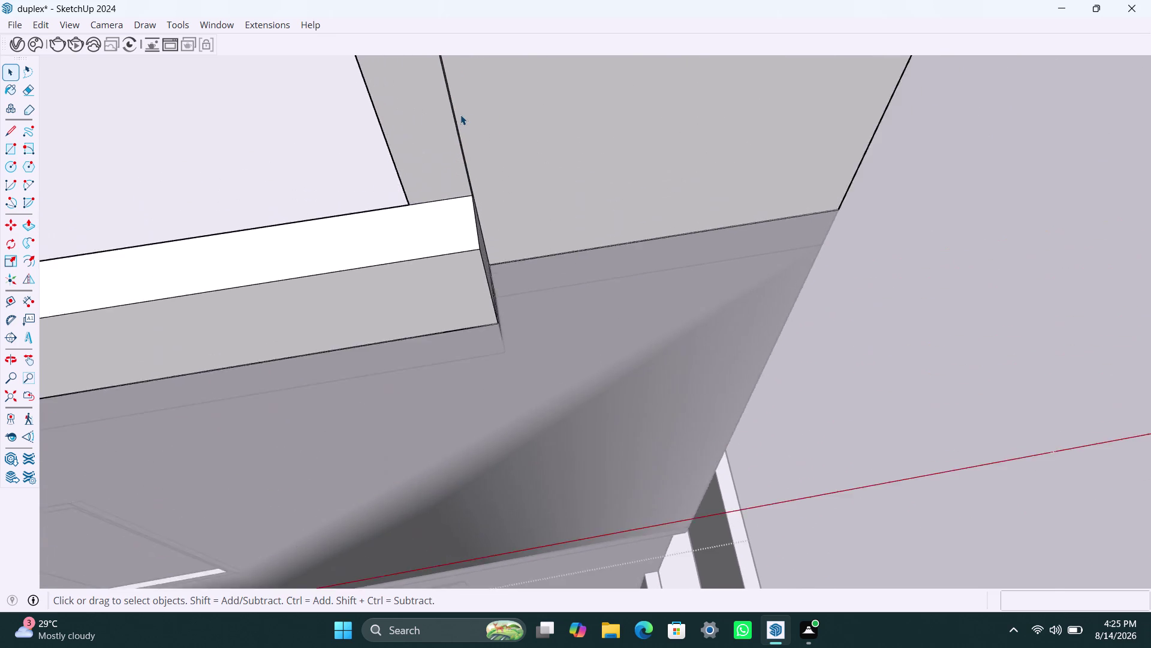
scroll(up, 3)
scroll(down, 3)
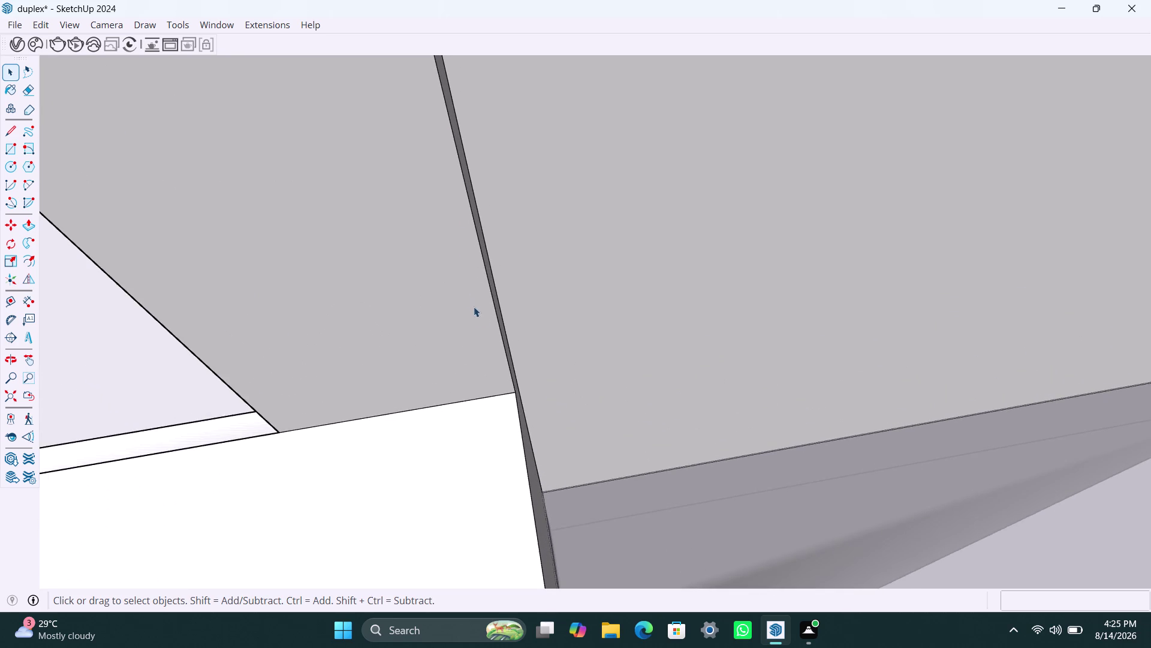
scroll(up, 3)
Orbit out from the parapet corner to a level front view of the house.
middle_drag(474, 363, 60, 298)
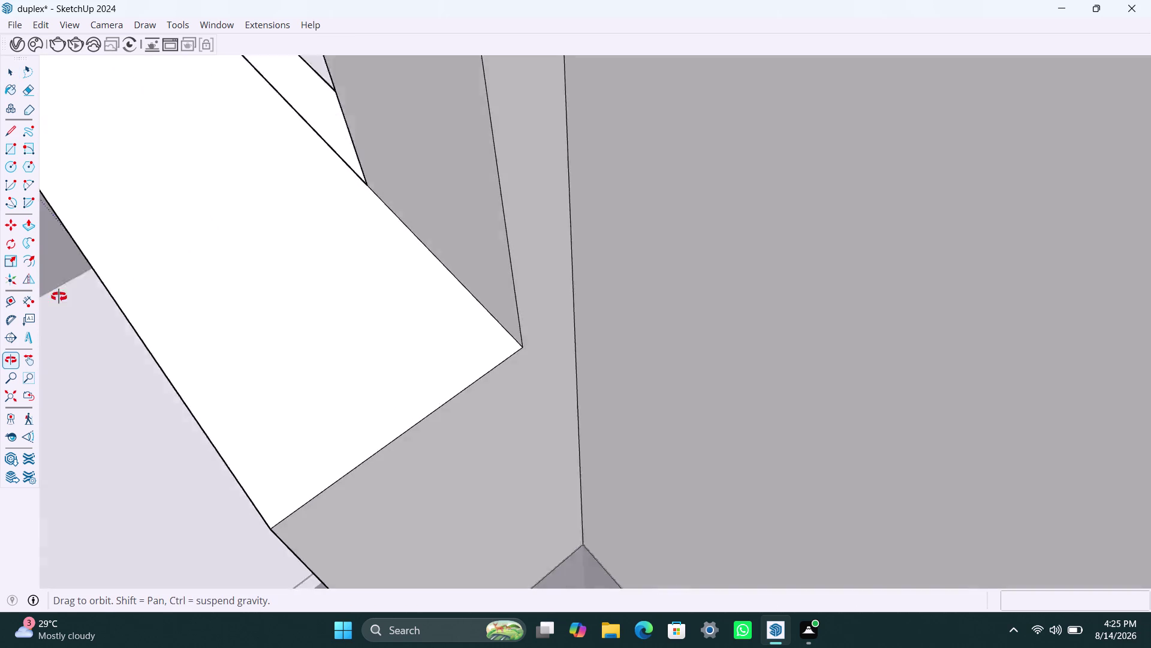
middle_drag(60, 298, 56, 294)
scroll(down, 3)
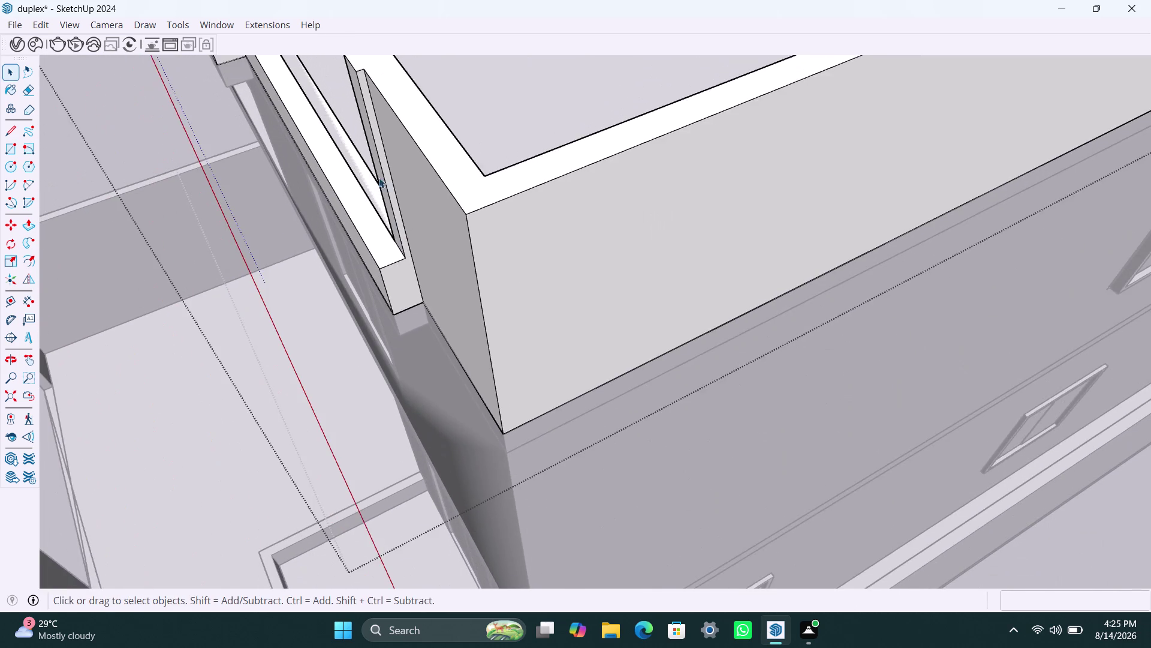
scroll(down, 3)
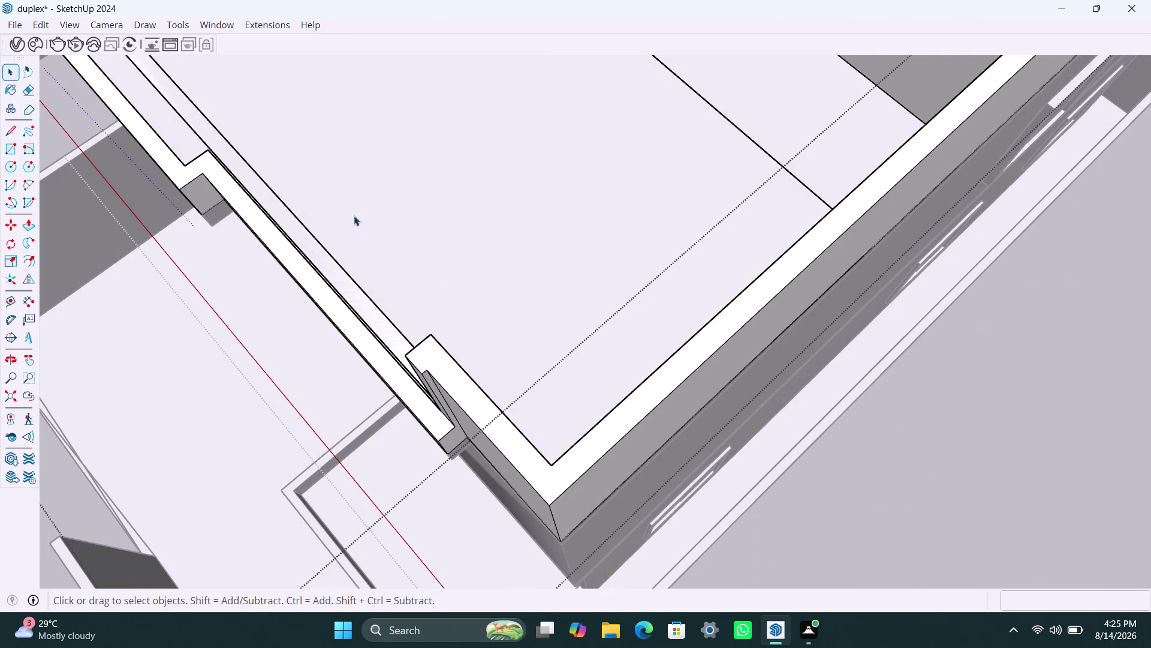
click(354, 215)
scroll(up, 3)
scroll(up, 3)
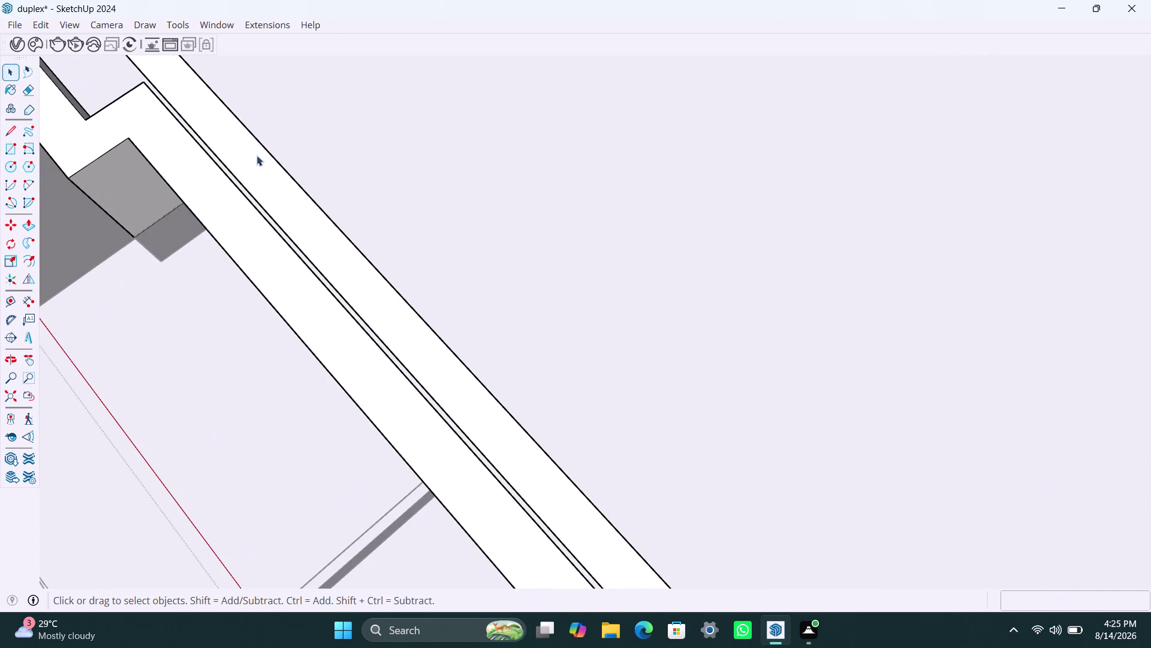
scroll(down, 3)
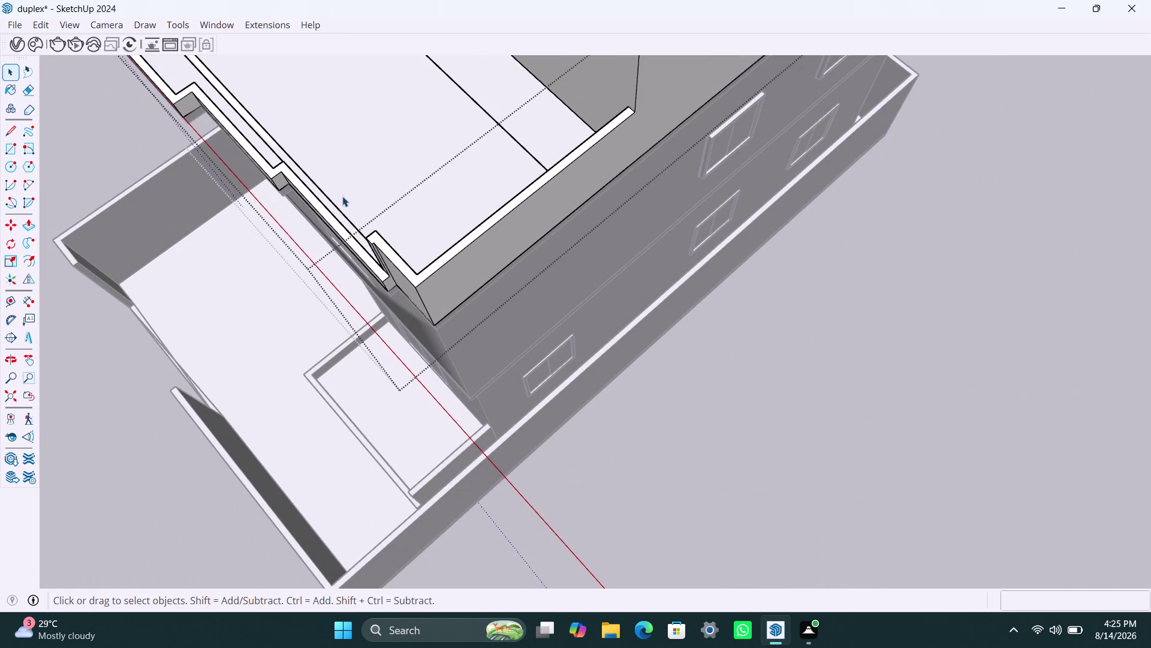
scroll(down, 3)
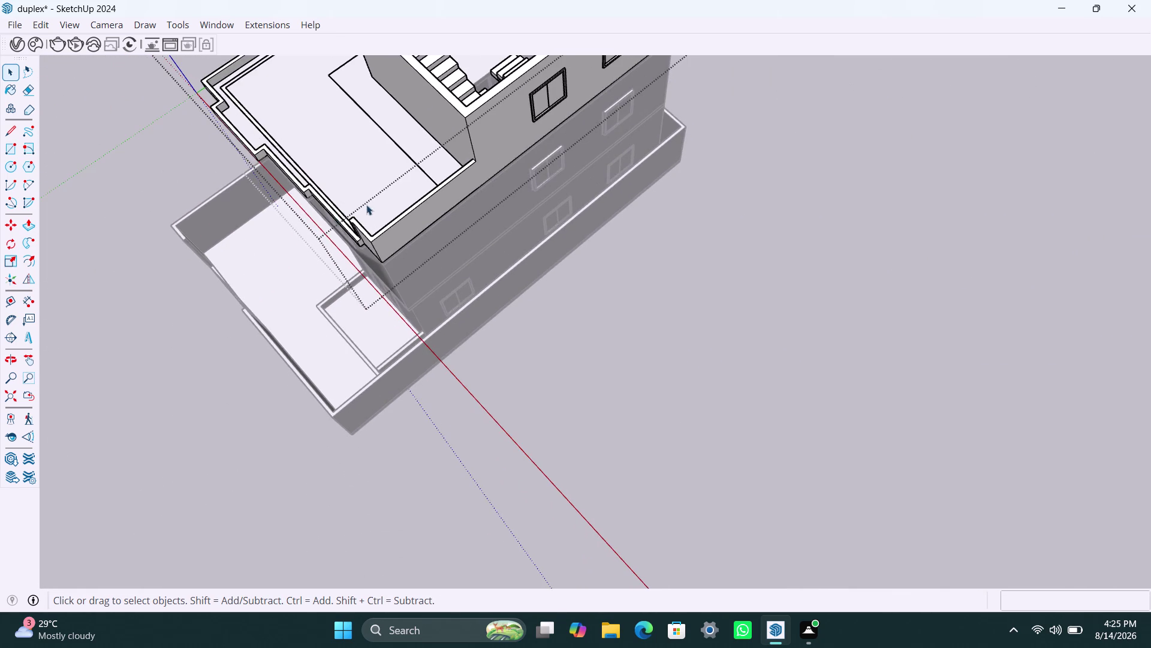
middle_drag(380, 206, 627, 307)
click(768, 386)
scroll(up, 3)
middle_drag(475, 421, 522, 425)
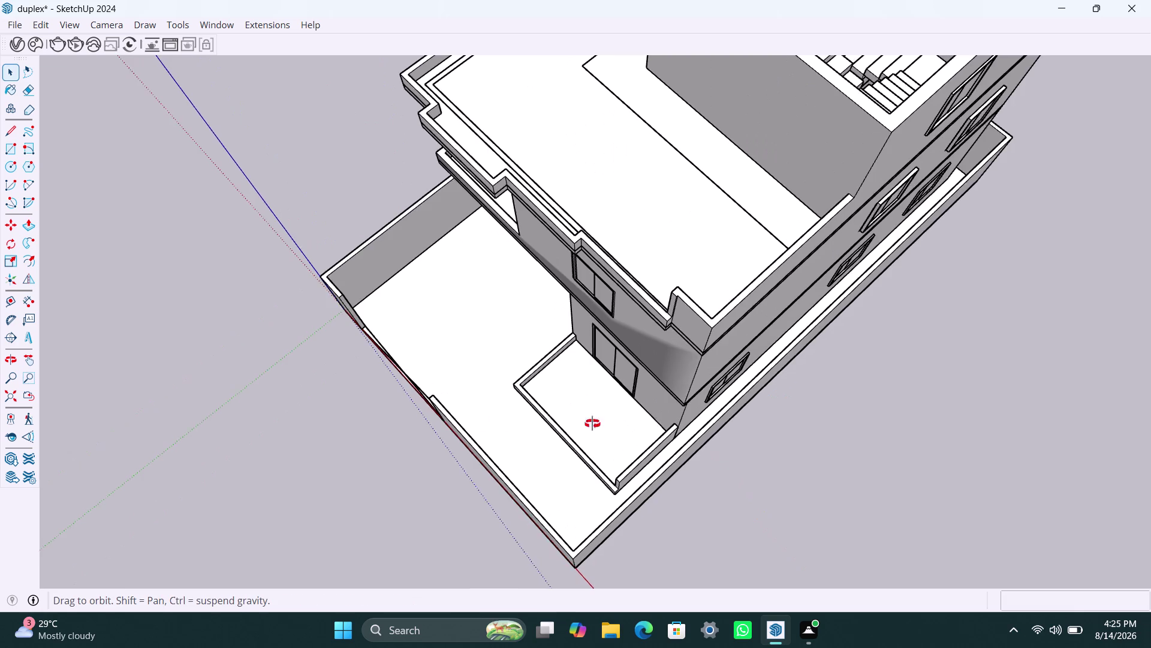
middle_drag(522, 424, 766, 256)
scroll(down, 3)
middle_drag(591, 348, 599, 226)
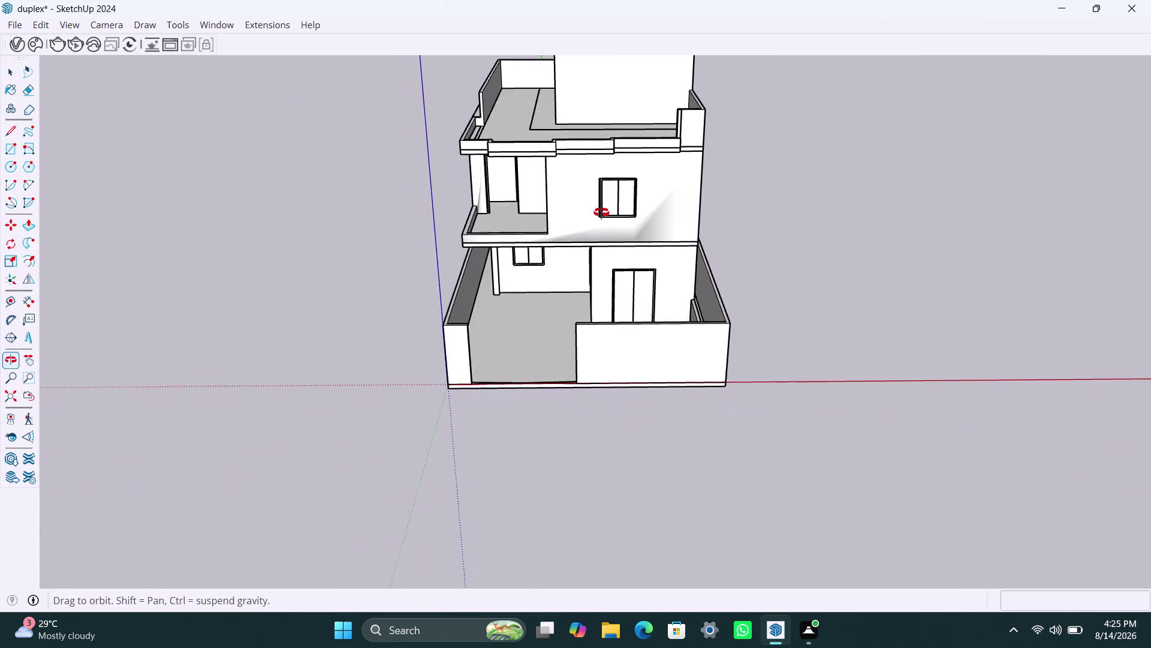
middle_drag(599, 225, 605, 189)
scroll(down, 3)
middle_drag(634, 214, 621, 270)
scroll(up, 3)
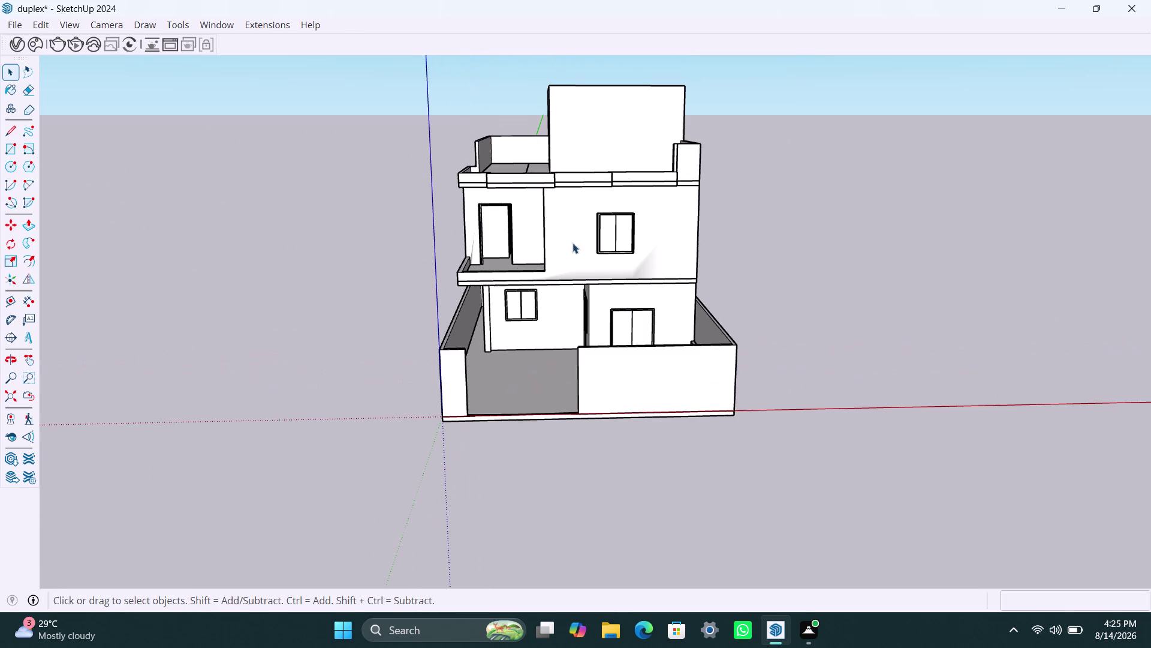
Orbit and zoom to look straight down onto the stair room and its two stair flights.
middle_click(575, 239)
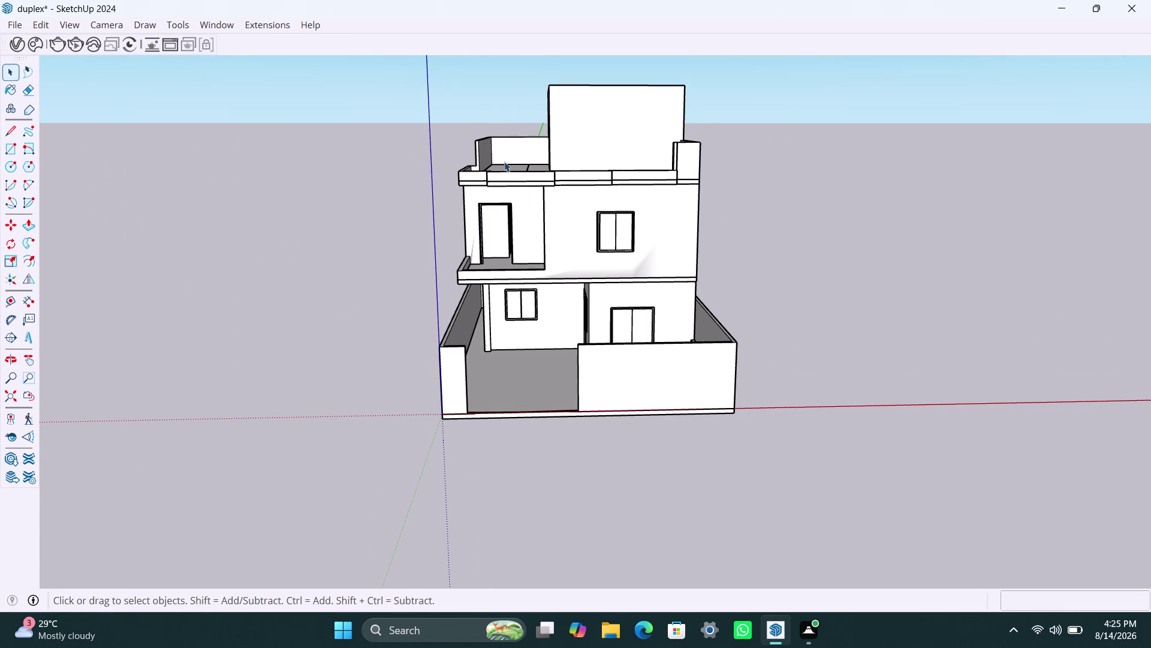
scroll(up, 3)
scroll(down, 3)
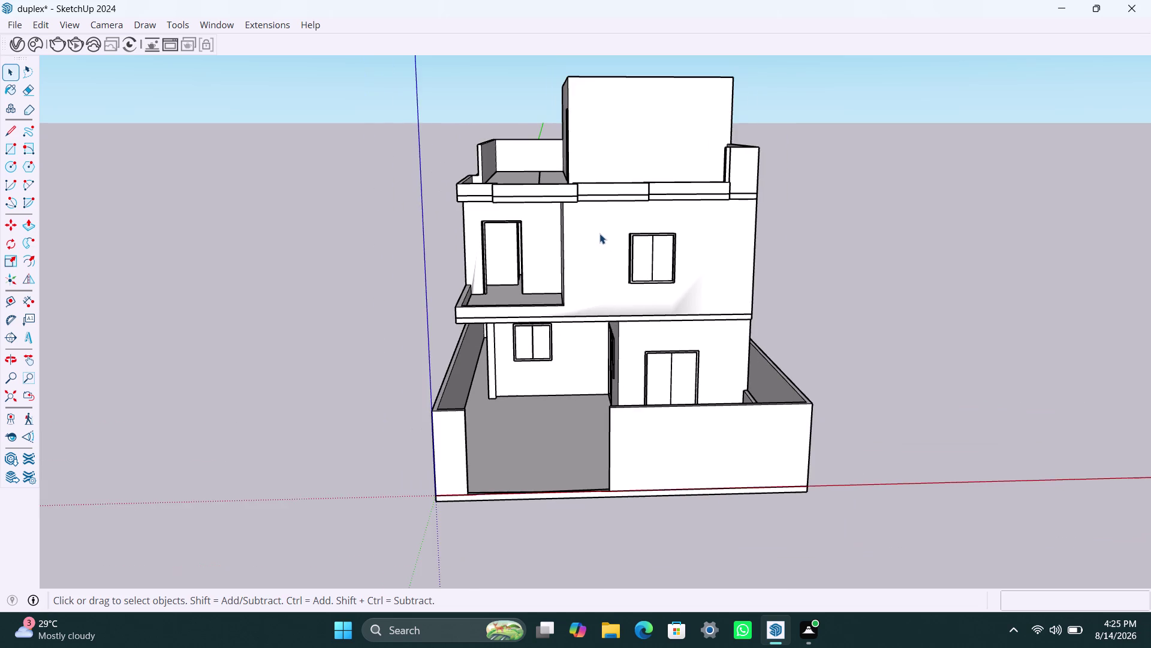
scroll(down, 3)
middle_drag(568, 216, 570, 422)
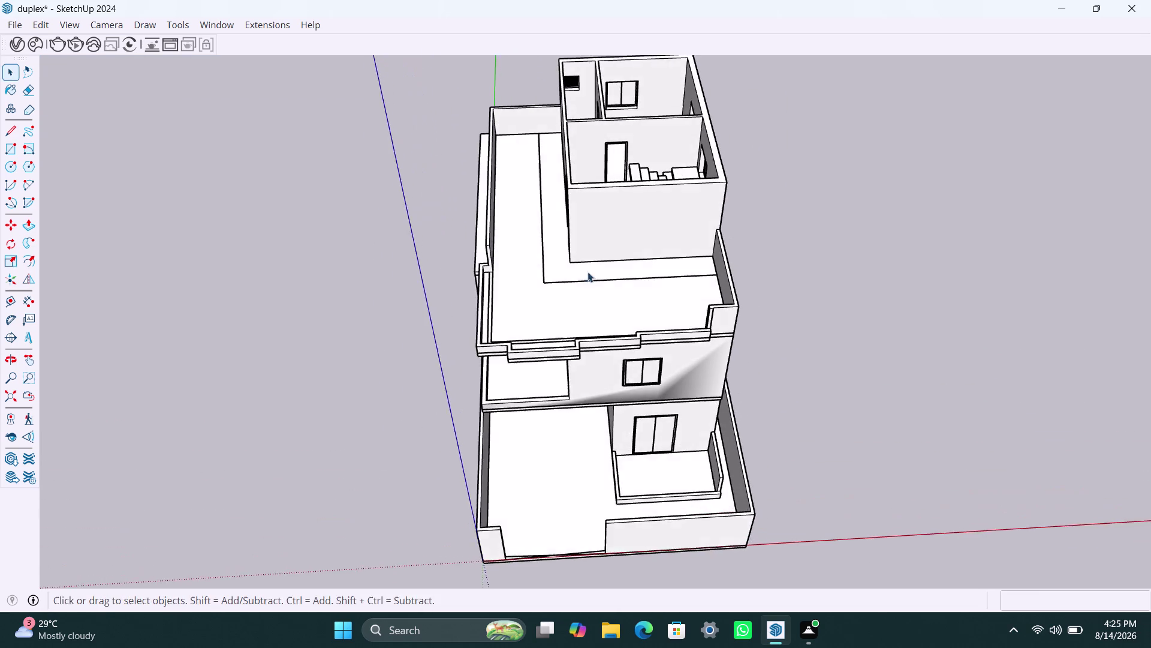
scroll(up, 3)
middle_drag(581, 233, 758, 380)
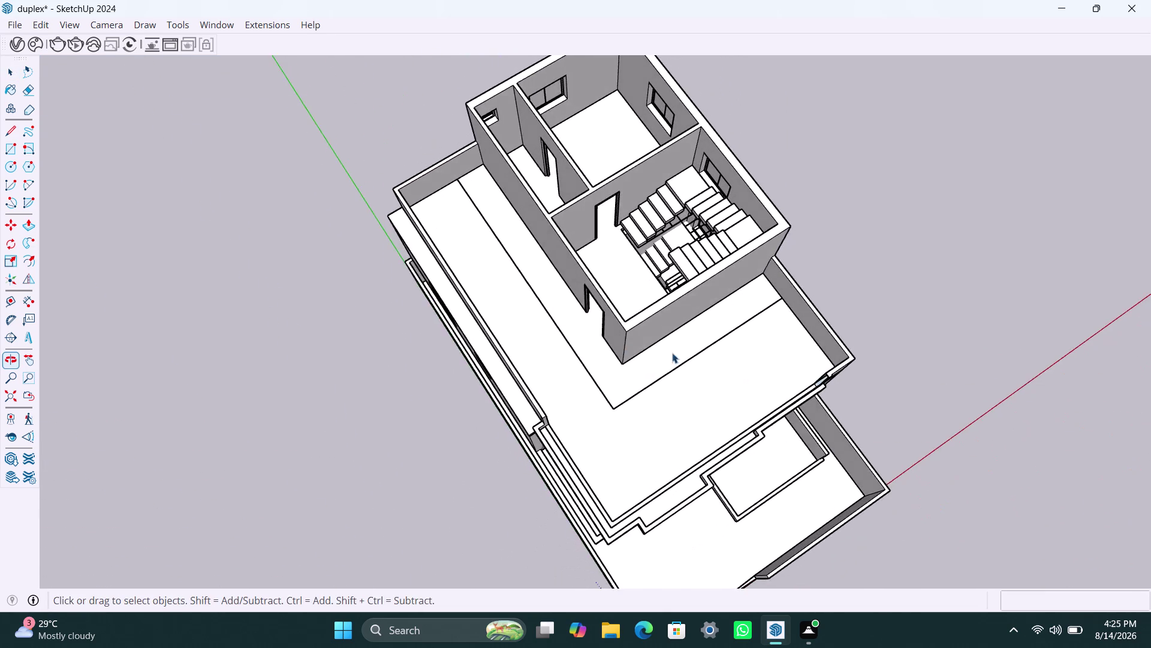
scroll(up, 3)
middle_drag(572, 316, 677, 365)
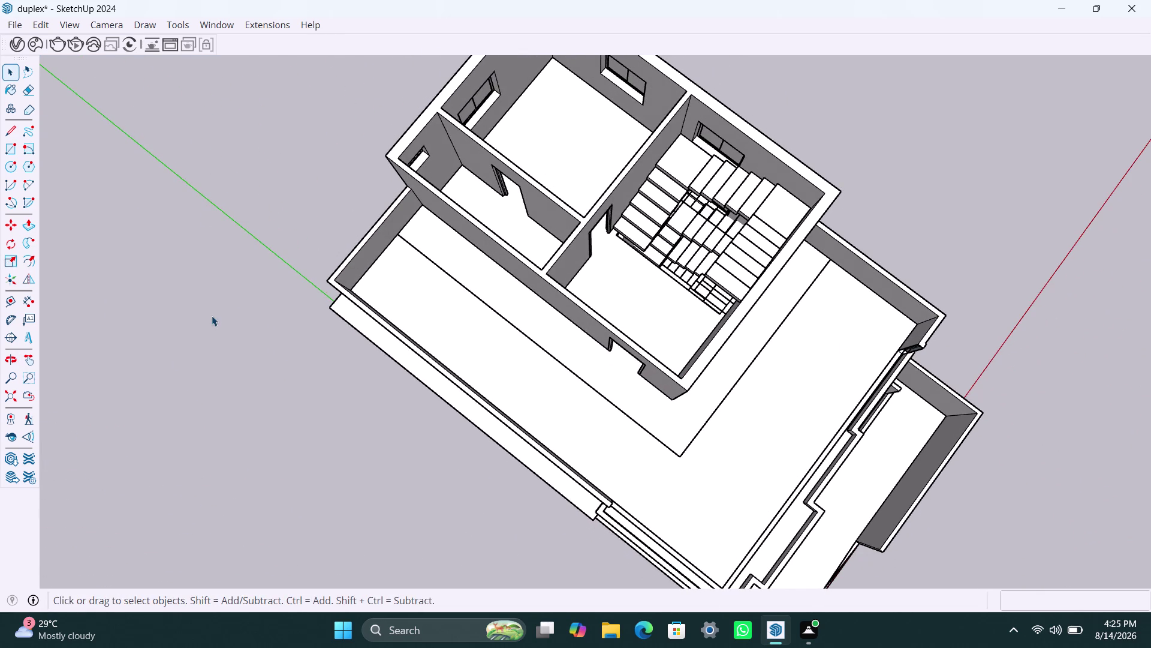
scroll(up, 3)
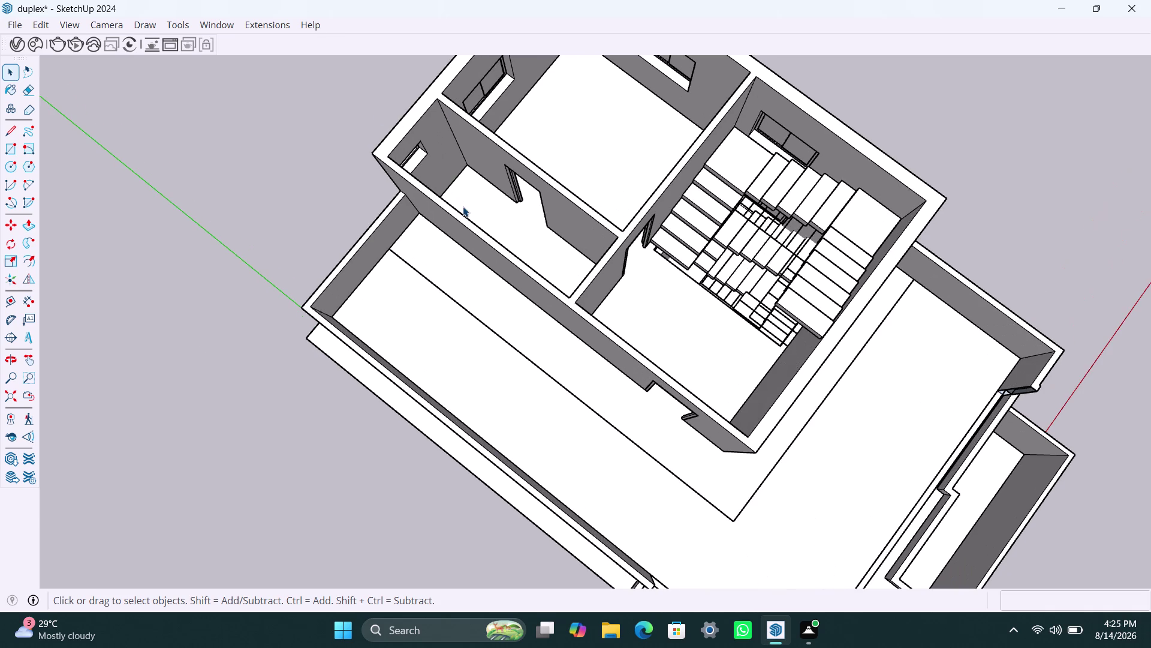
middle_drag(462, 207, 432, 315)
scroll(up, 3)
middle_drag(299, 357, 523, 373)
scroll(up, 3)
middle_drag(482, 279, 369, 296)
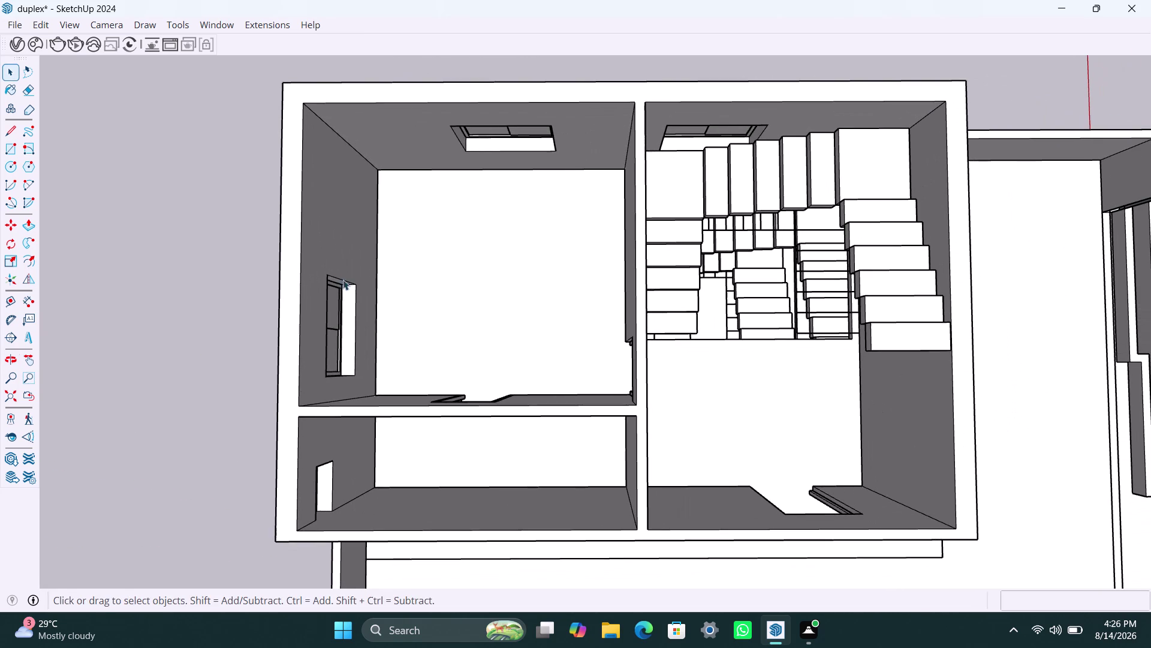
Draw a 16'5" by 24'9" rectangle across the stair room's outer corners and group it.
key(r)
click(287, 84)
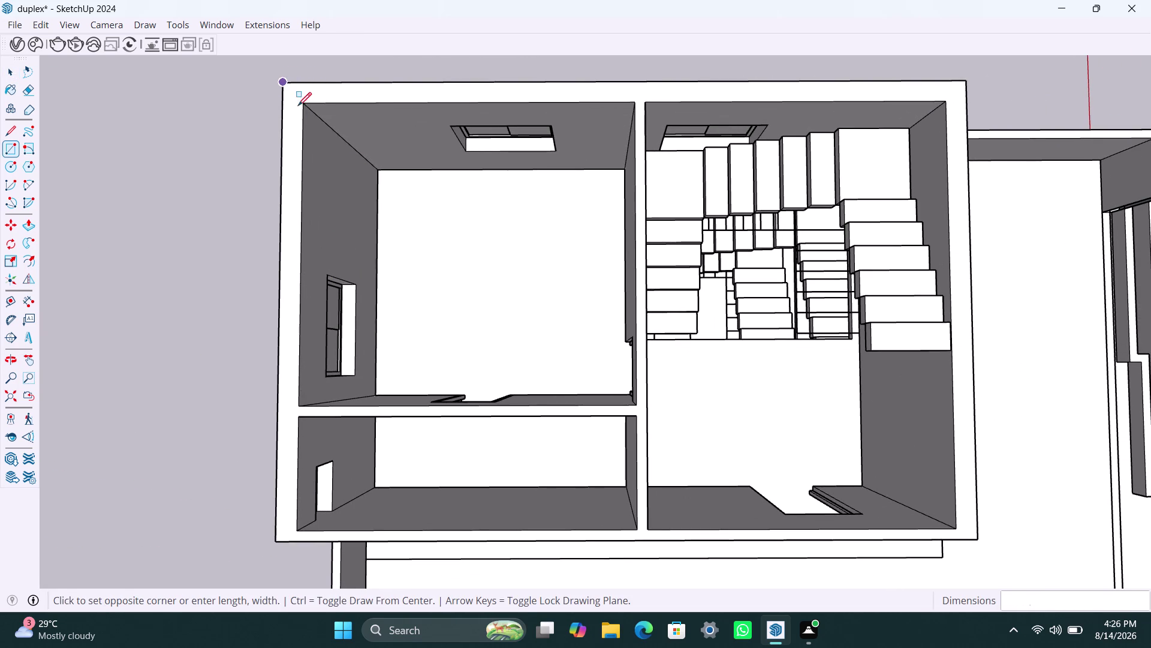
click(973, 541)
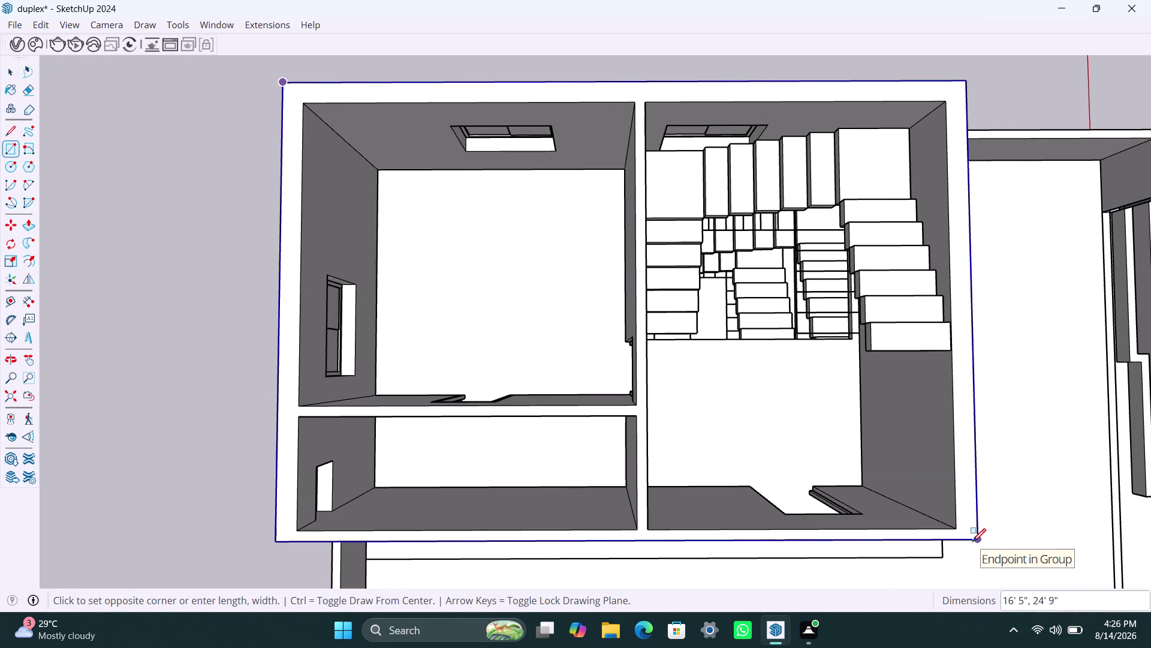
key(space)
double_click(881, 471)
right_click(881, 469)
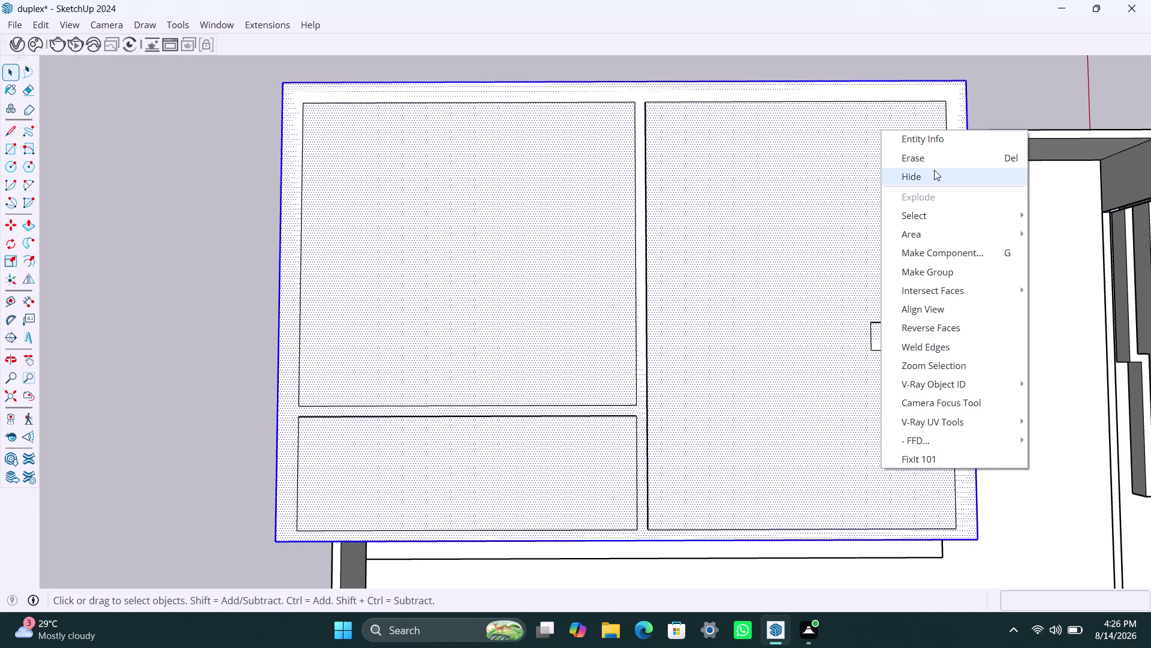
click(951, 277)
double_click(815, 283)
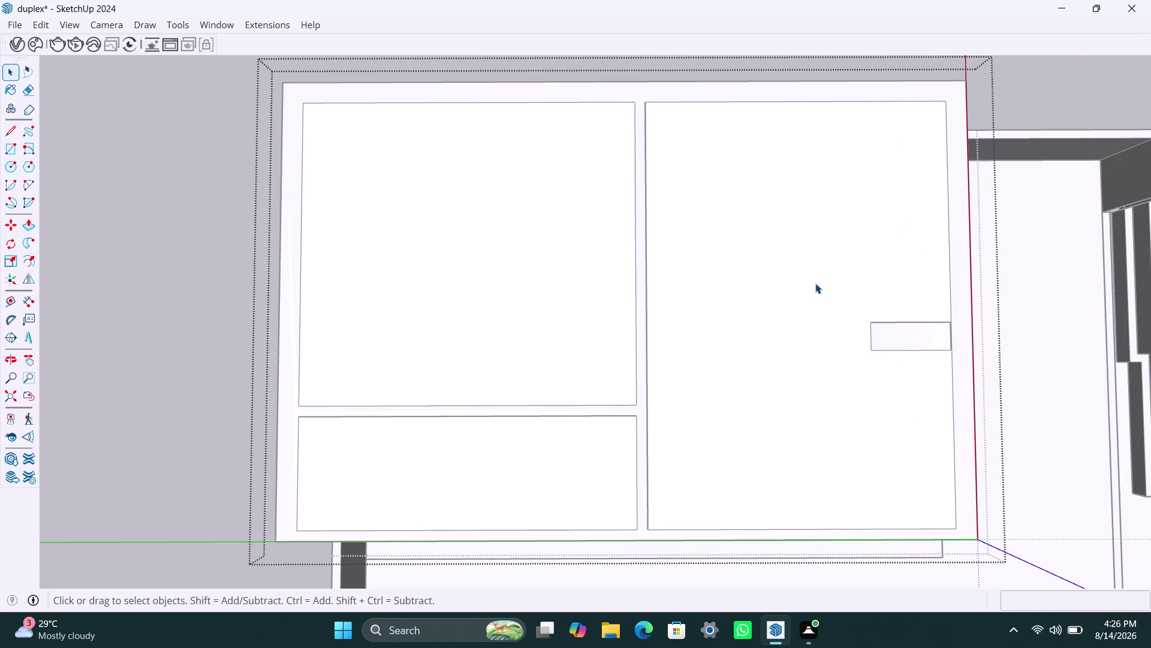
Pull the grouped slab face up 6" to give it thickness.
click(815, 283)
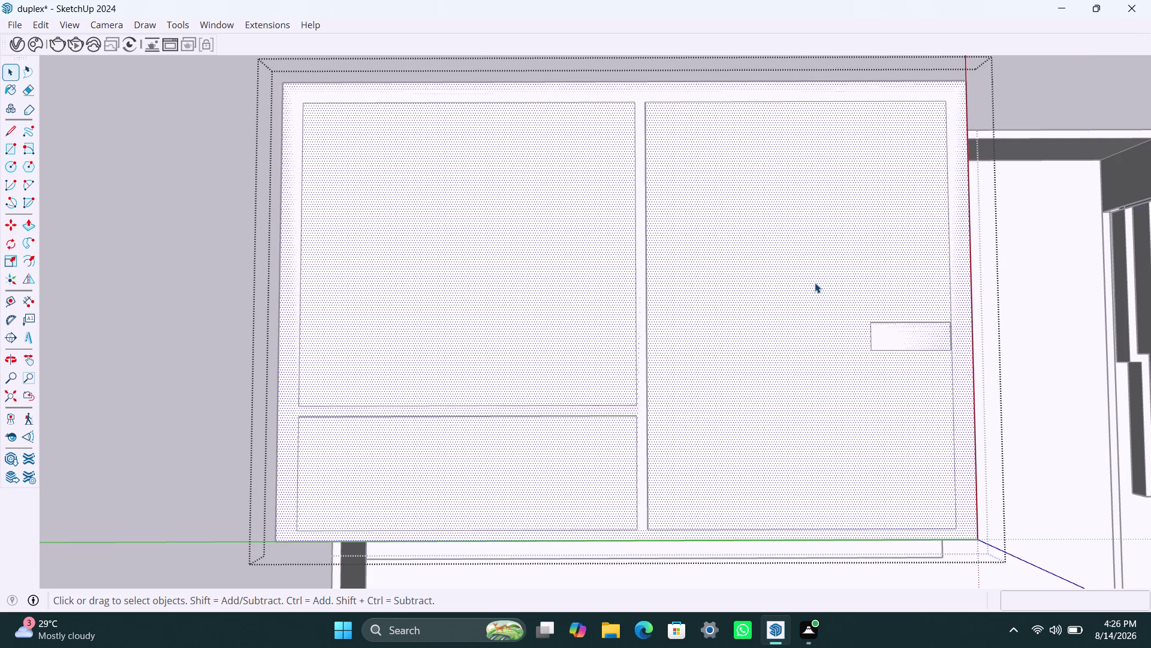
key(p)
click(820, 277)
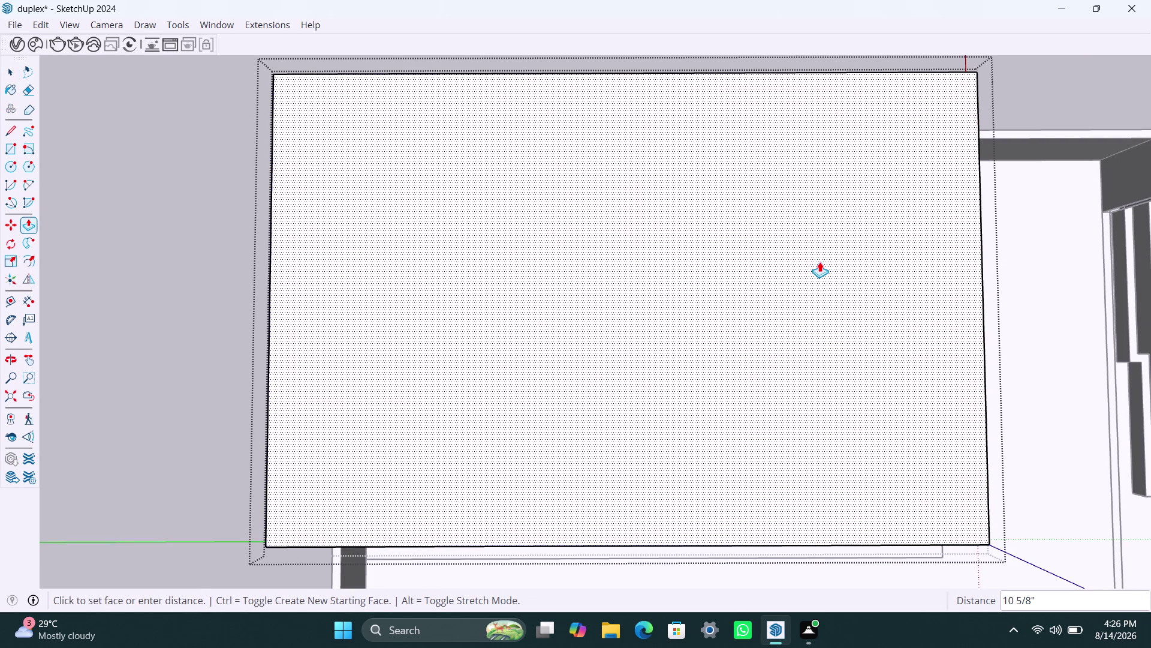
key(6)
key(shift+quotedbl)
key(Return)
key(space)
scroll(down, 3)
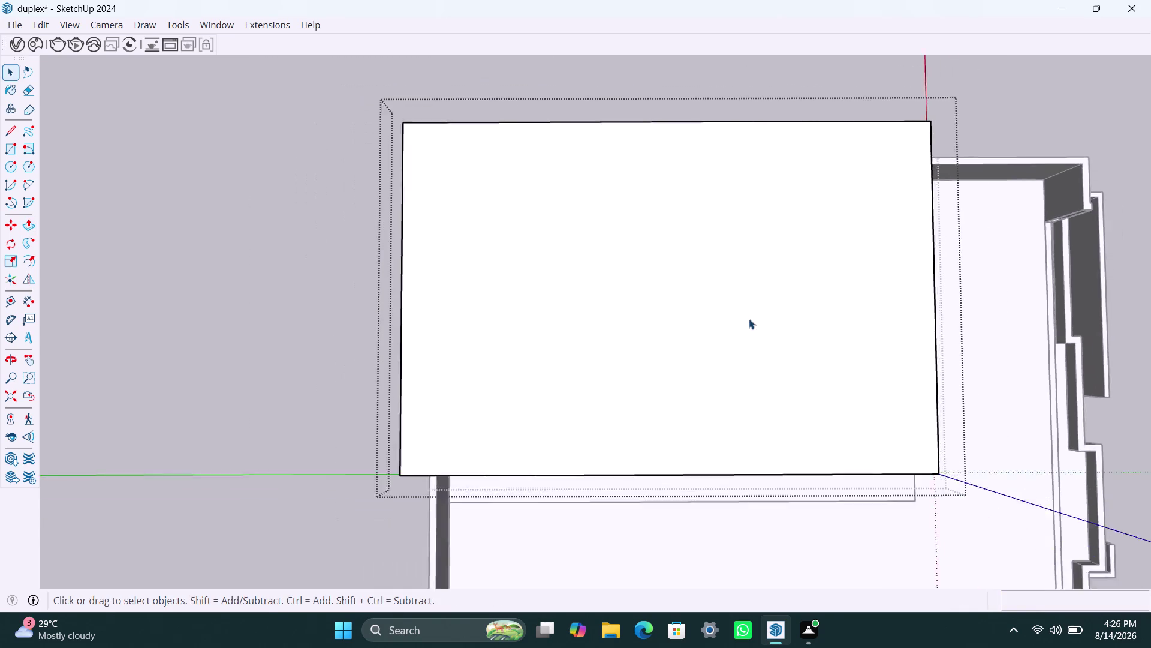
Orbit around the stair room and its door to check the new slab.
scroll(down, 3)
middle_drag(763, 376, 650, 18)
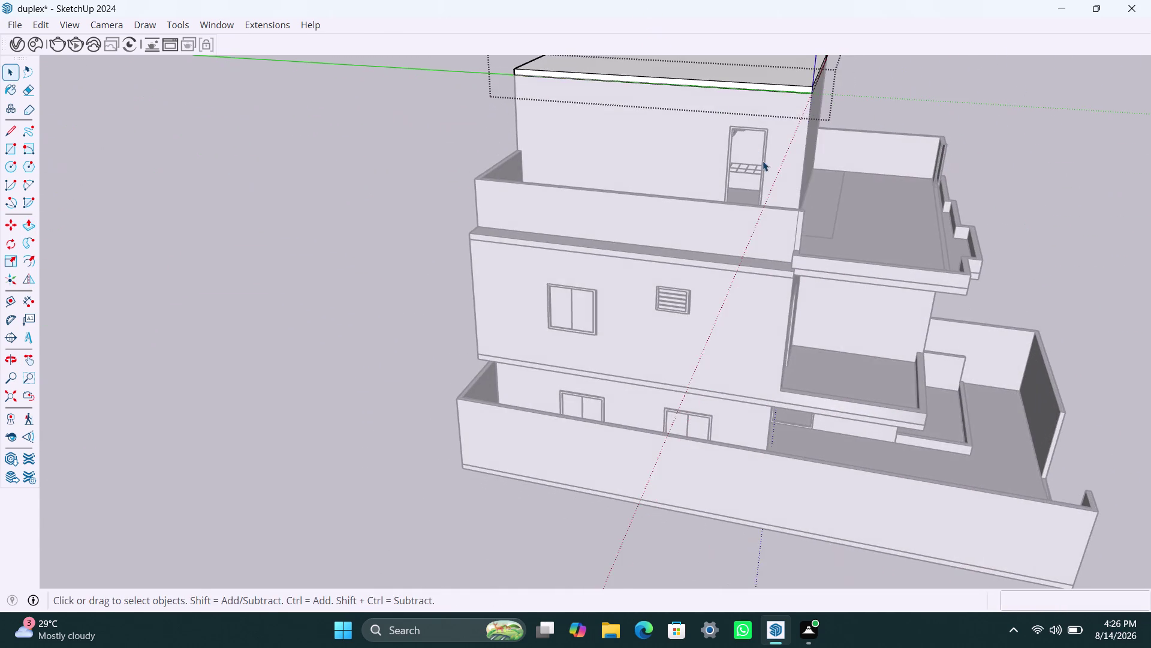
scroll(up, 3)
middle_drag(751, 172, 651, 194)
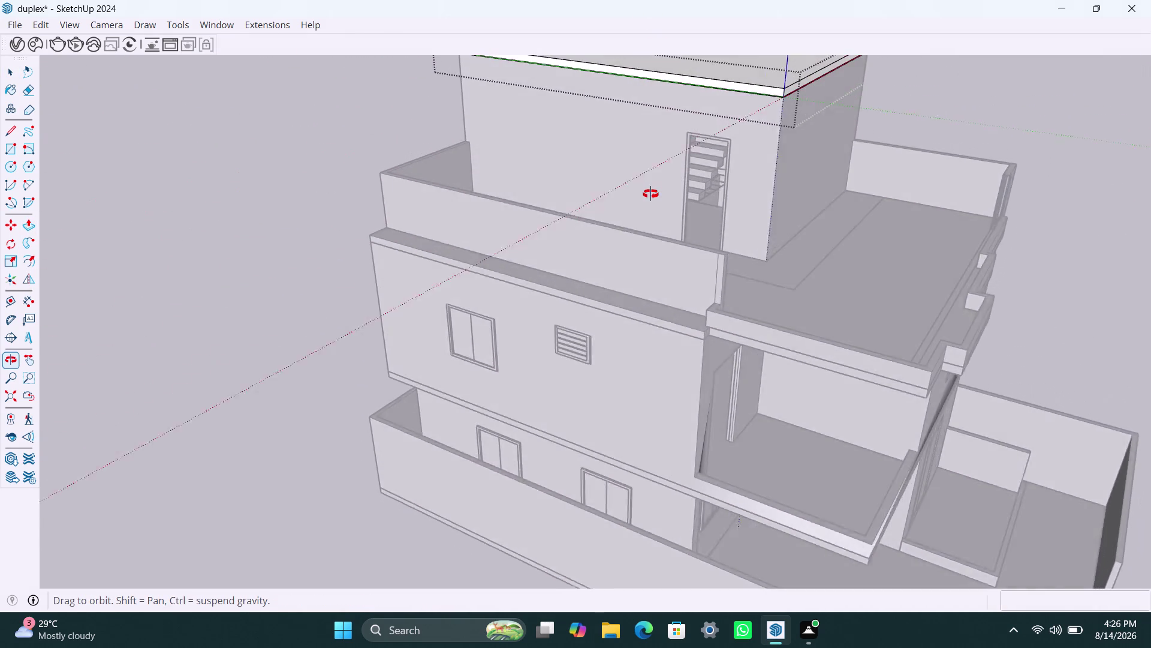
middle_drag(651, 194, 739, 198)
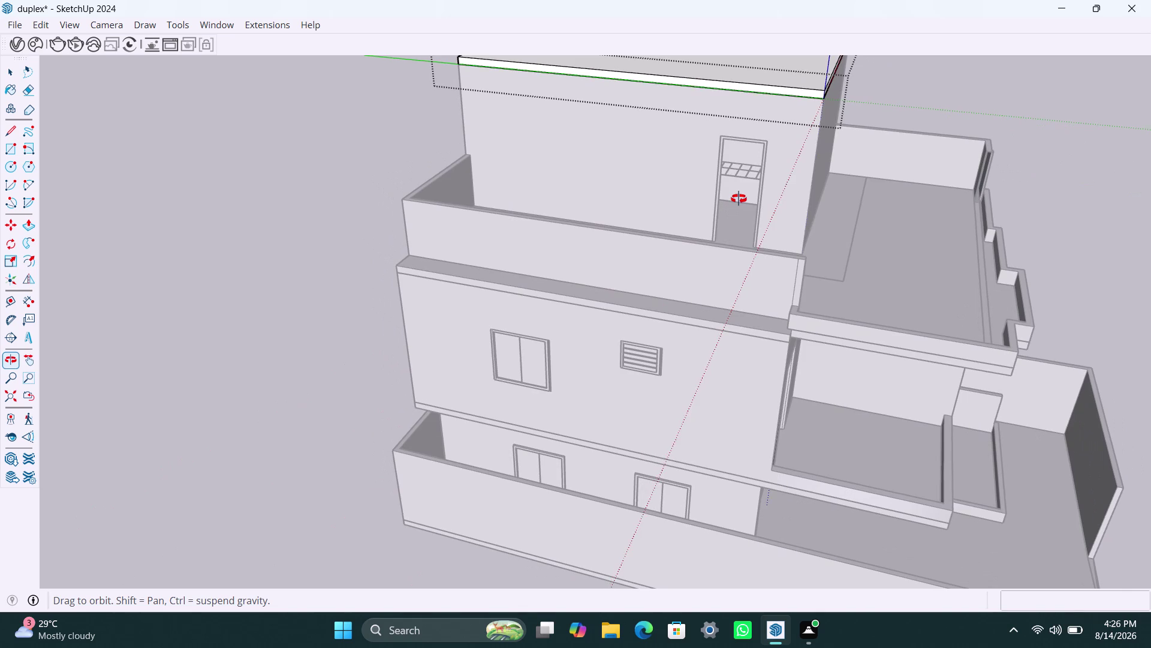
middle_drag(738, 198, 647, 200)
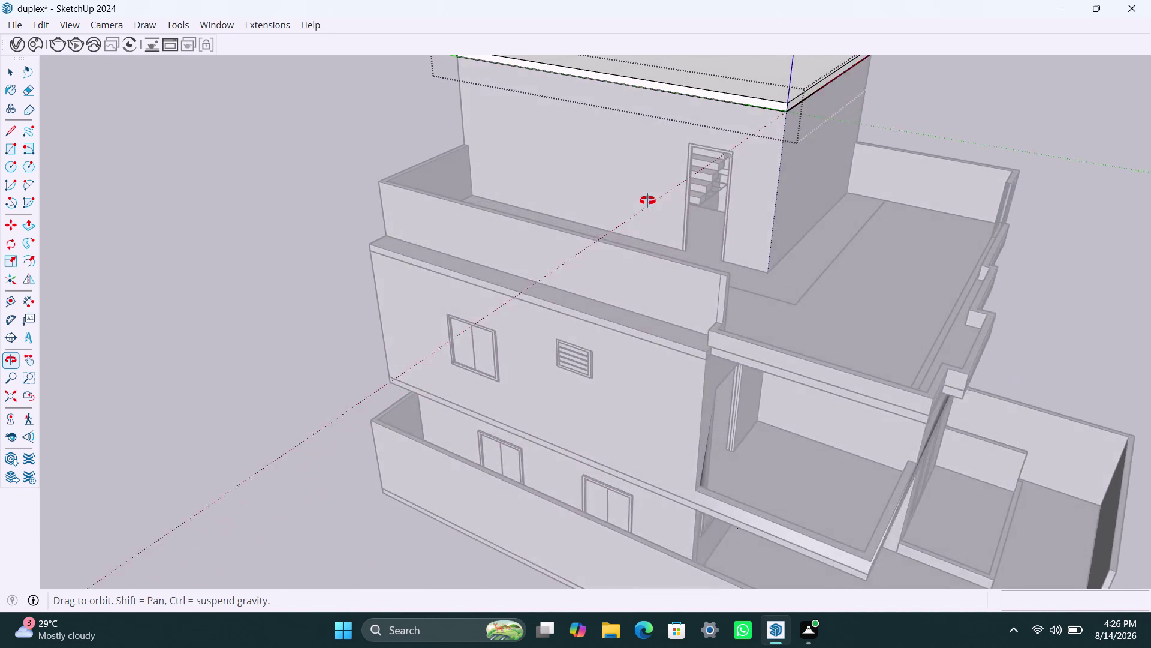
middle_drag(648, 201, 697, 212)
scroll(up, 3)
scroll(down, 3)
Select the new roof slab and delete it, opening the stair room from above.
click(710, 92)
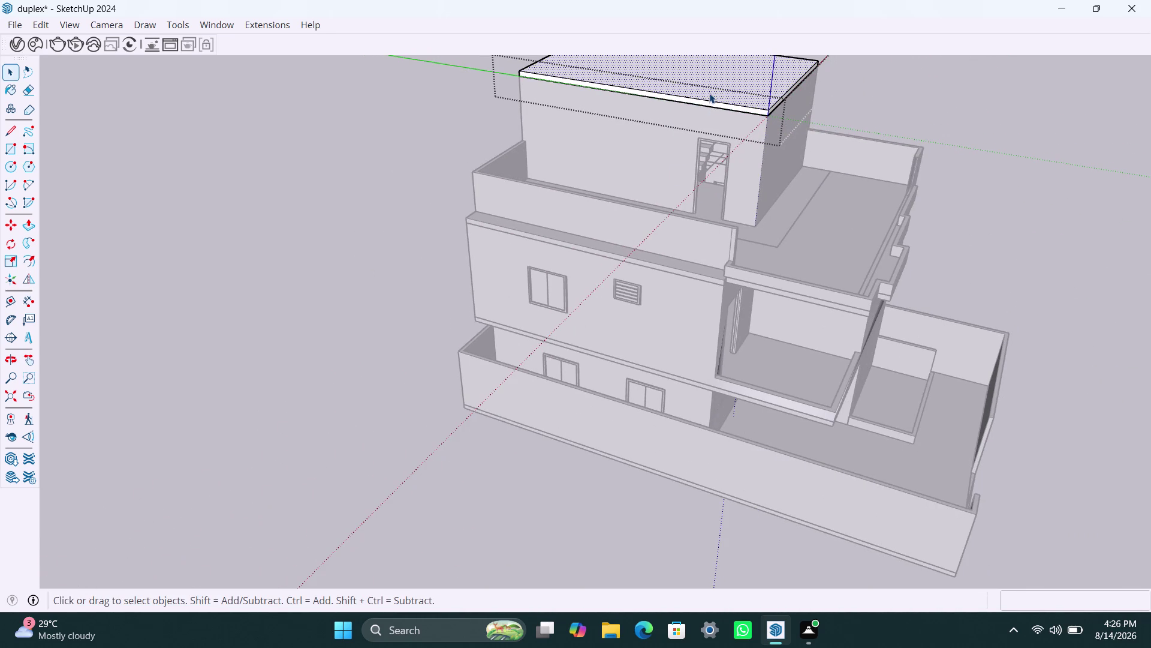
scroll(down, 3)
middle_drag(707, 113, 644, 232)
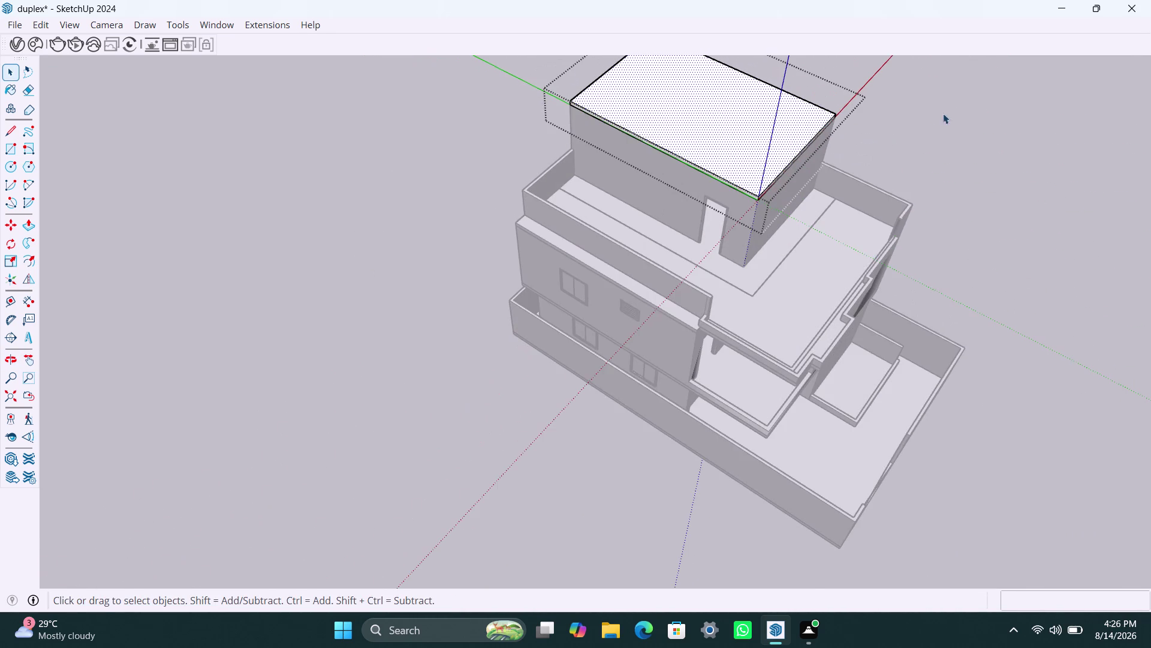
click(943, 113)
click(702, 166)
key(Delete)
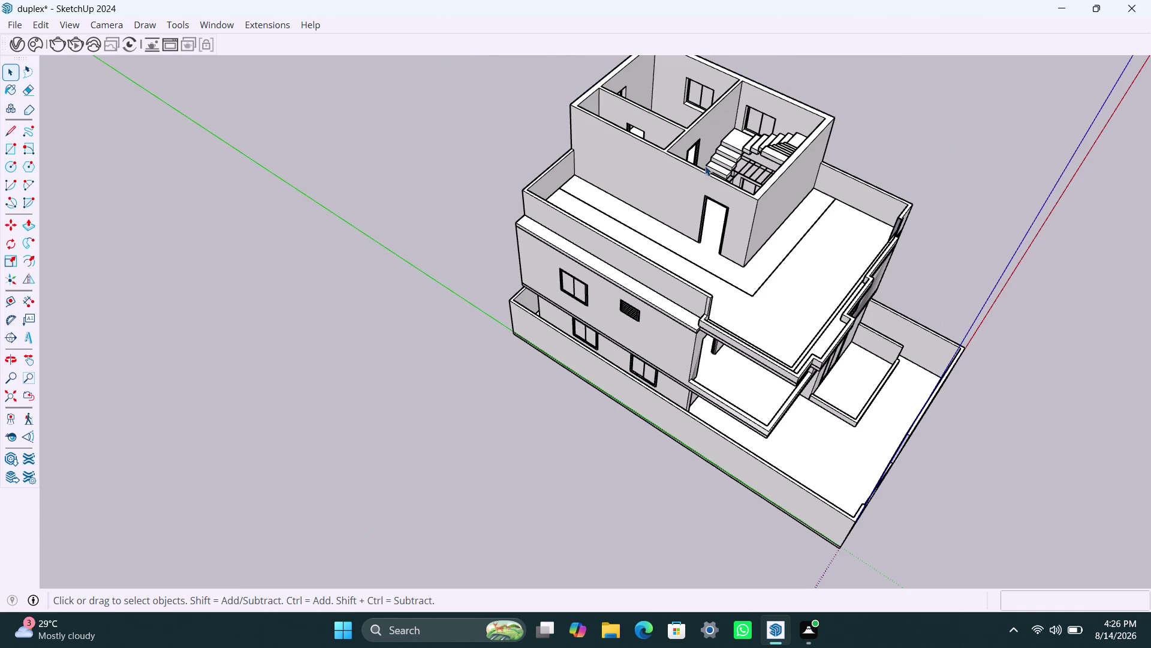
scroll(up, 3)
scroll(up, 3)
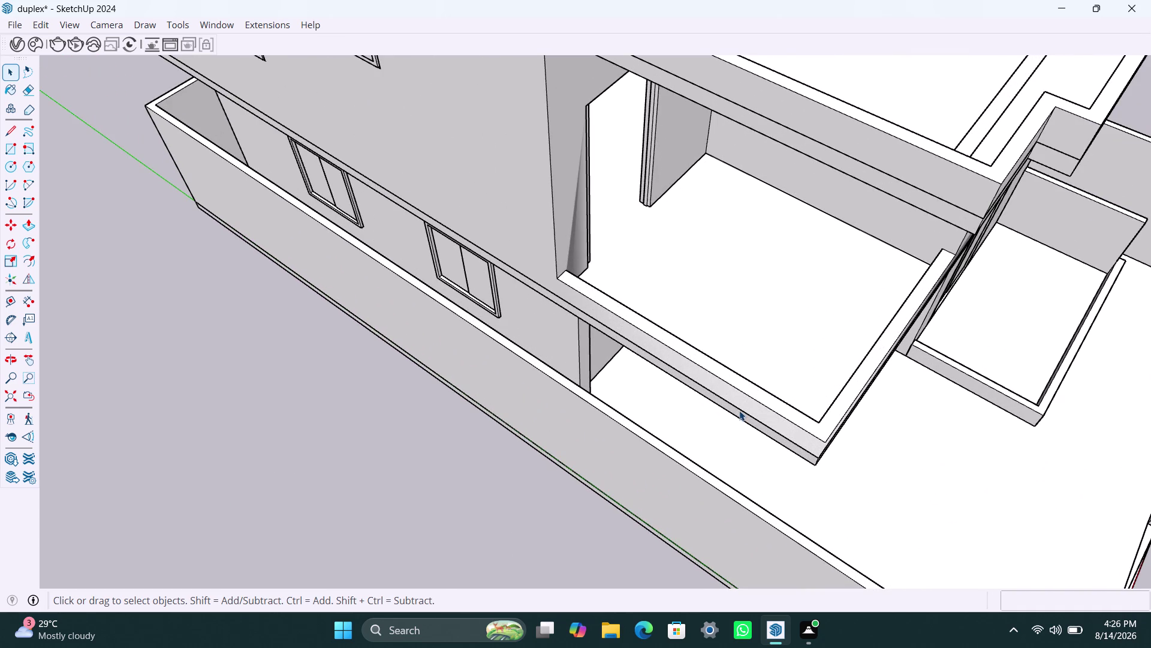
Copy the balcony's parapet edge lines up to the upper corner, then place them at the wall corner.
click(741, 413)
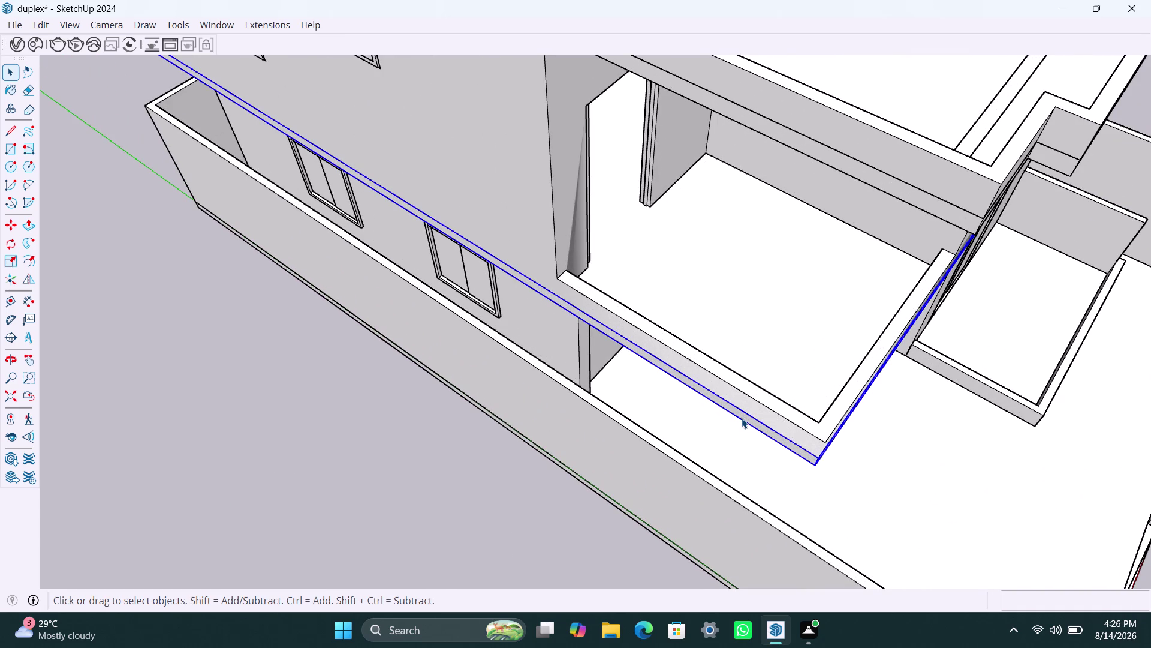
key(m)
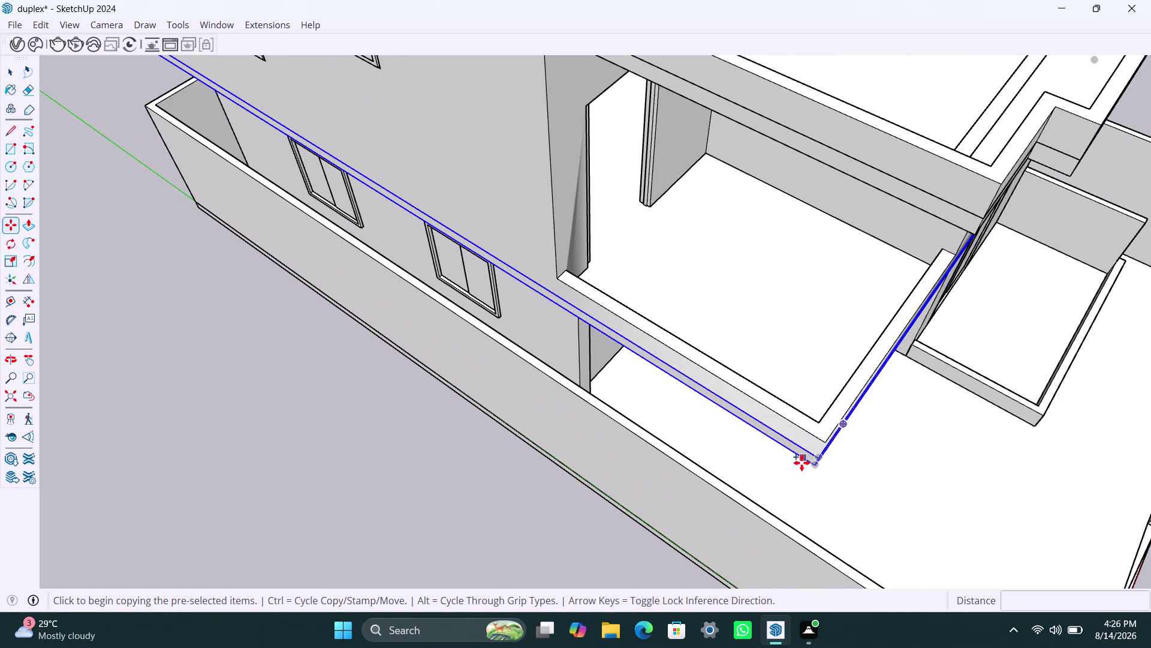
click(802, 463)
scroll(down, 3)
middle_drag(869, 87, 862, 170)
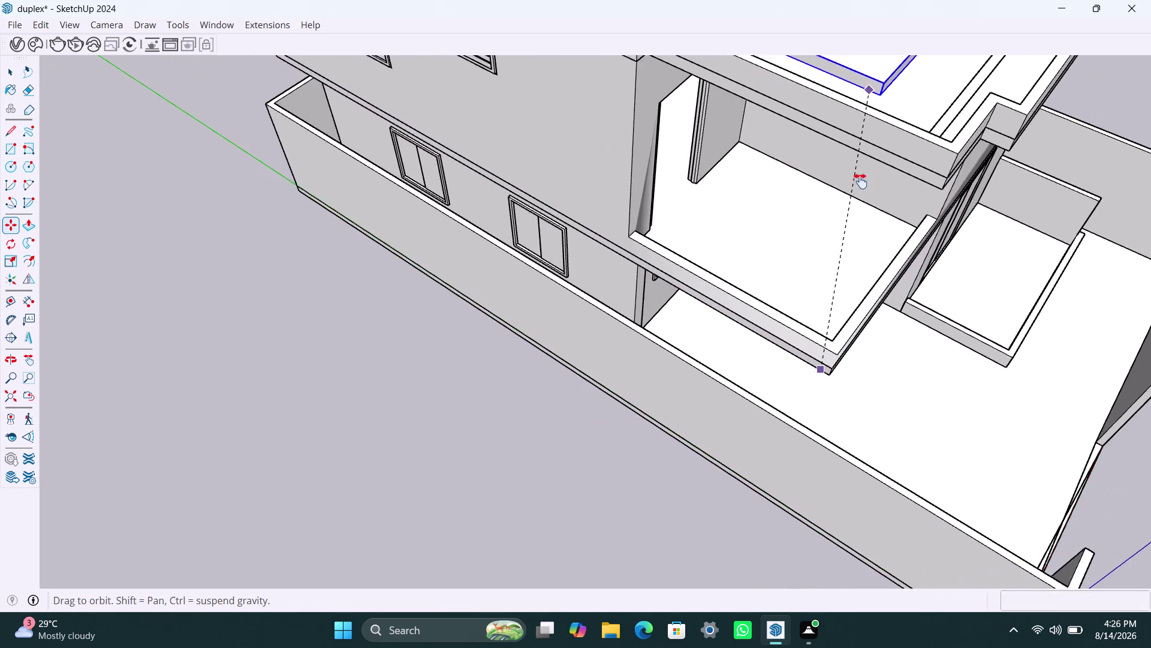
middle_drag(862, 170, 804, 445)
scroll(down, 3)
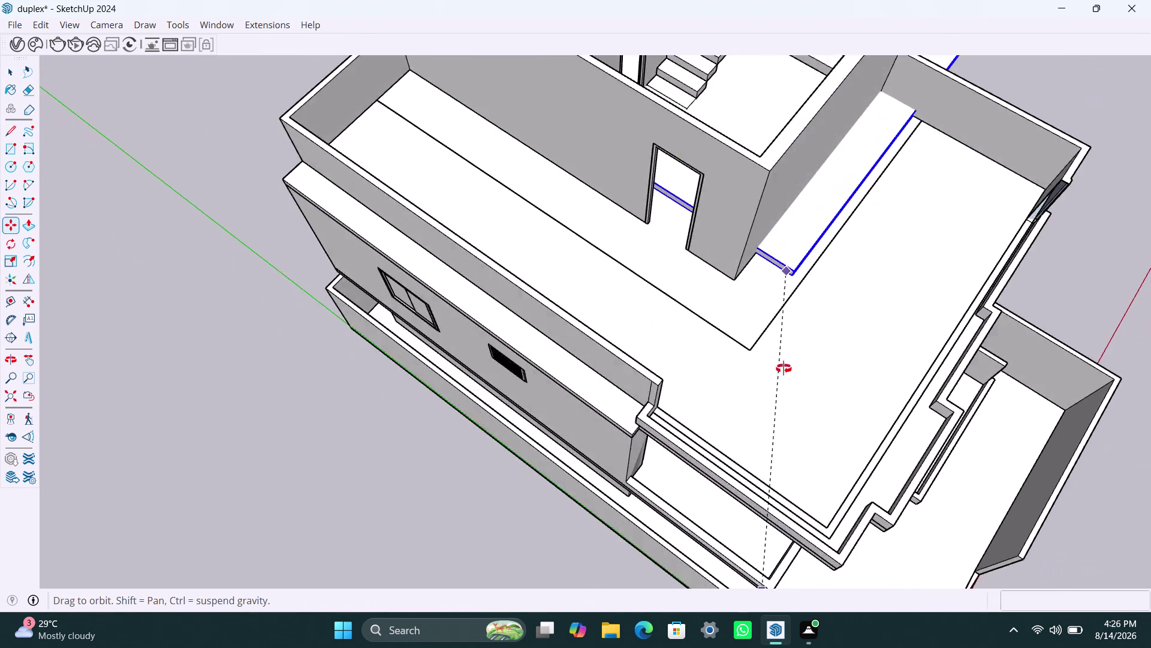
click(769, 477)
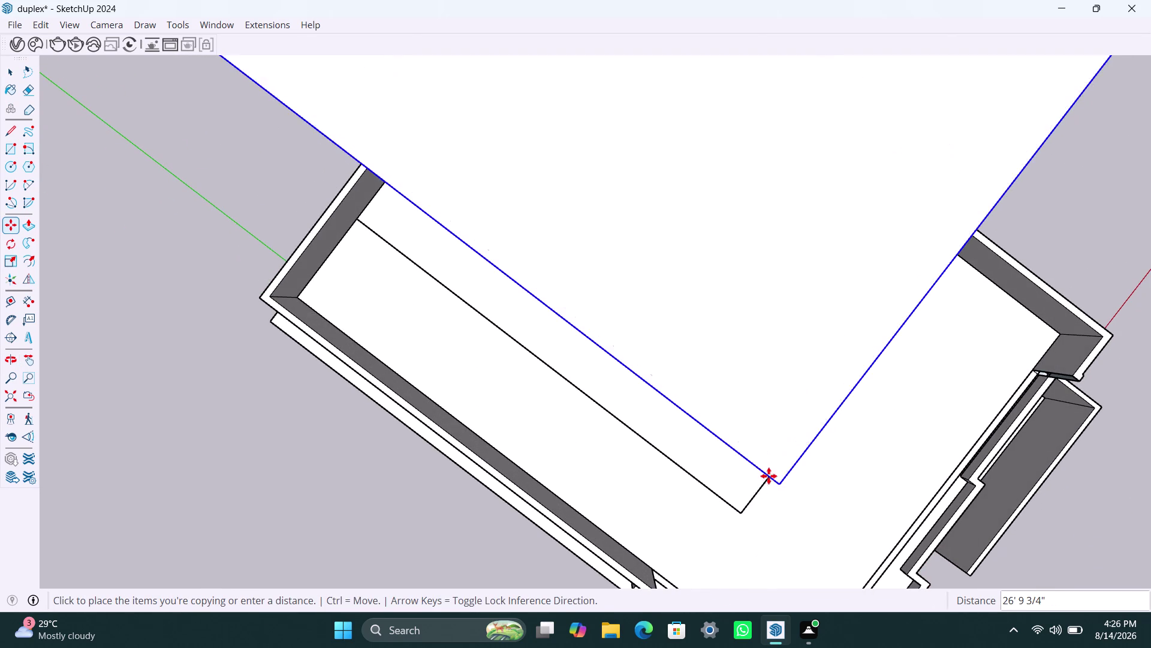
scroll(down, 3)
middle_drag(904, 418, 694, 325)
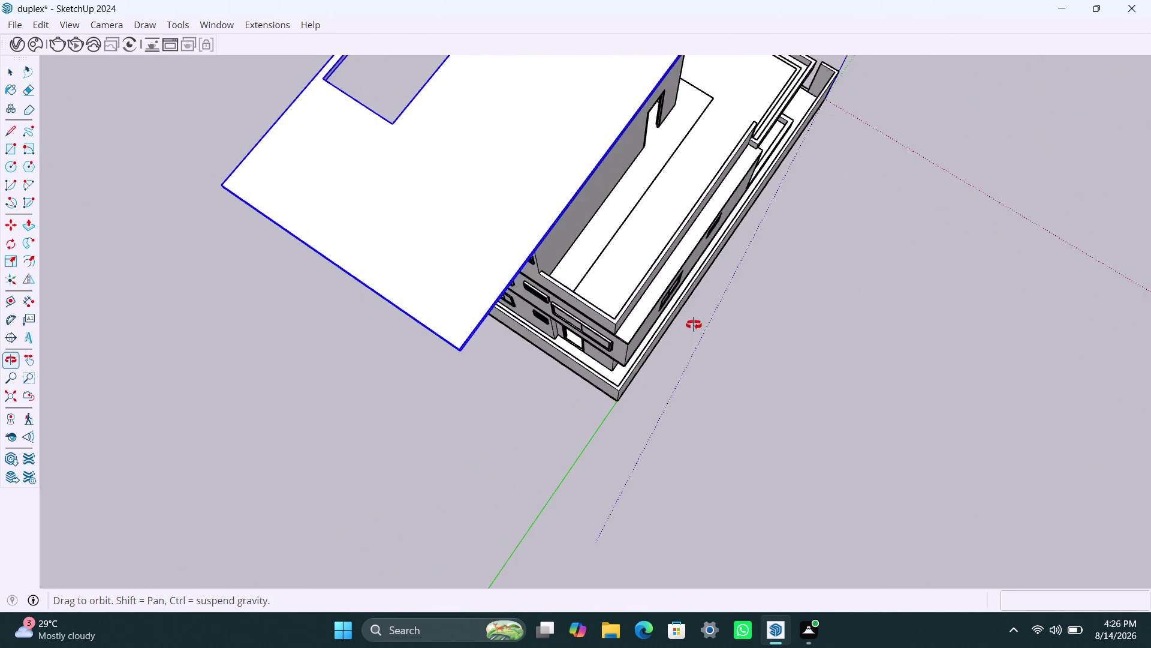
middle_drag(693, 325, 694, 323)
scroll(up, 3)
scroll(up, 3)
click(427, 346)
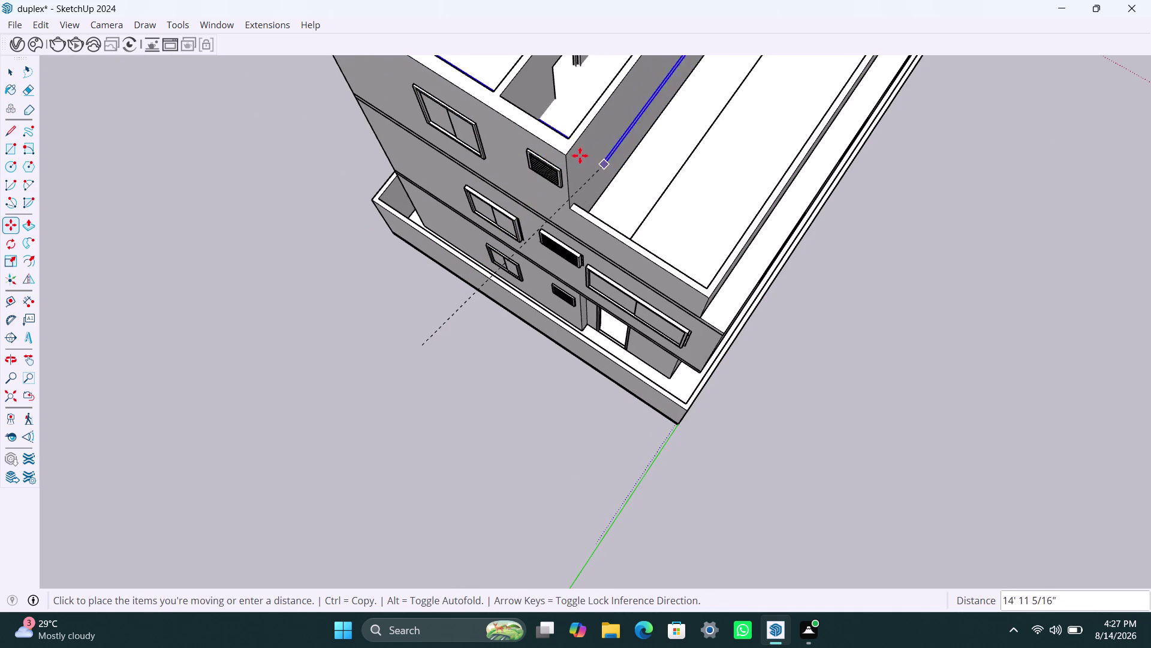
click(560, 149)
Move the selection from its slab corner base point onto the wall corner.
scroll(down, 3)
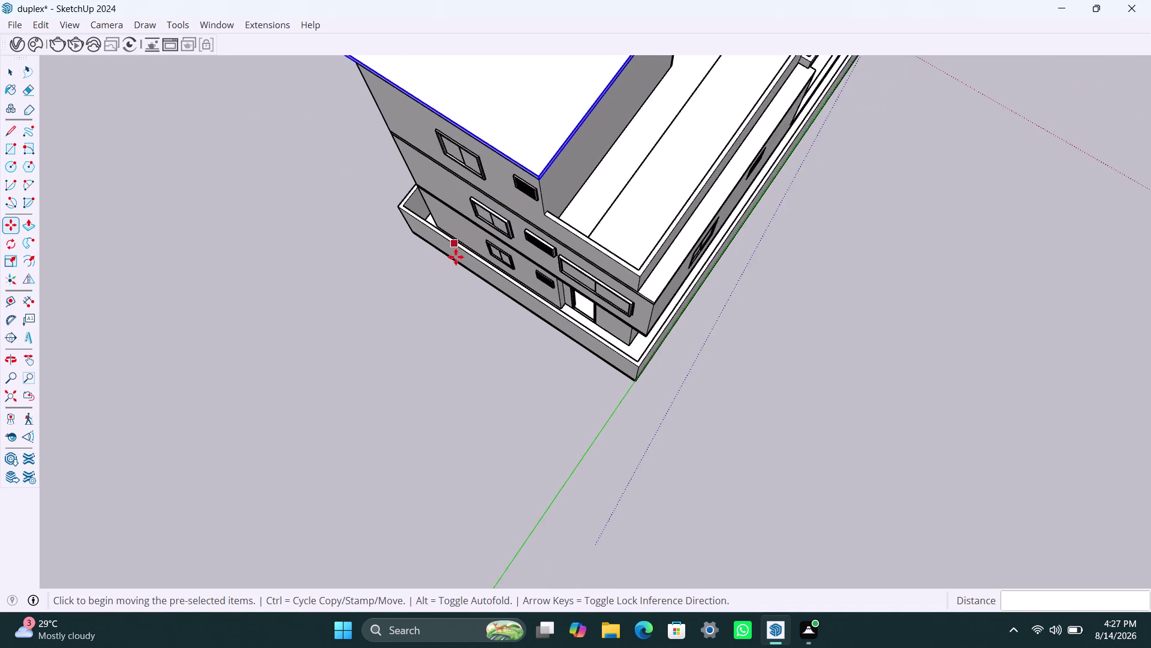
middle_drag(444, 306, 837, 366)
click(833, 163)
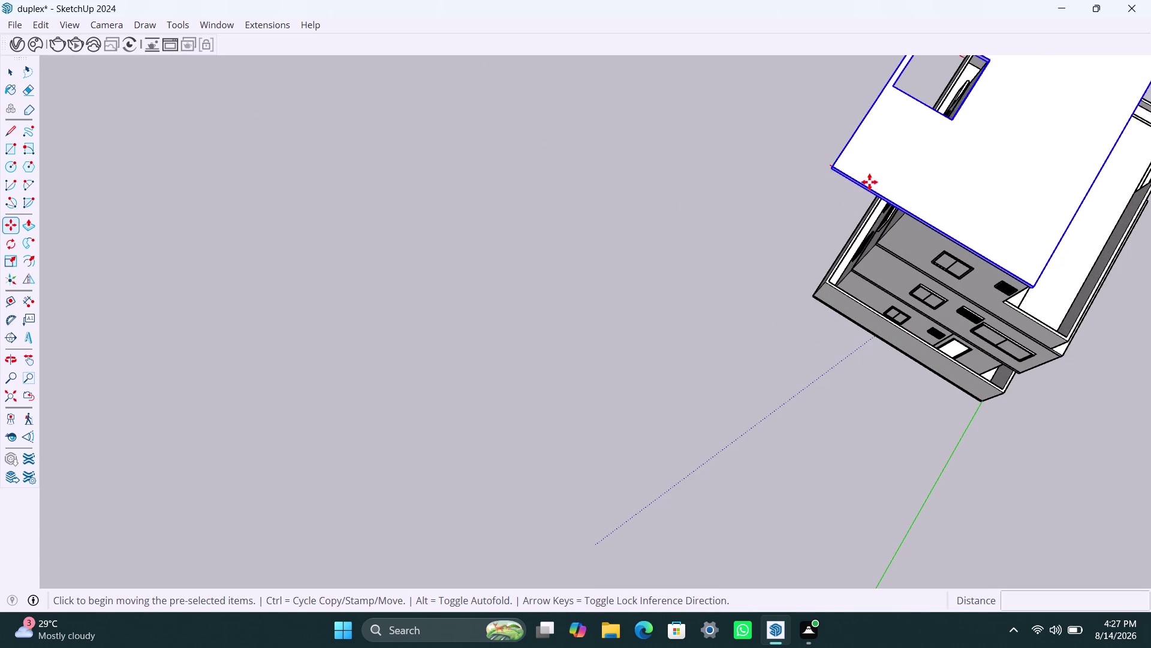
click(907, 212)
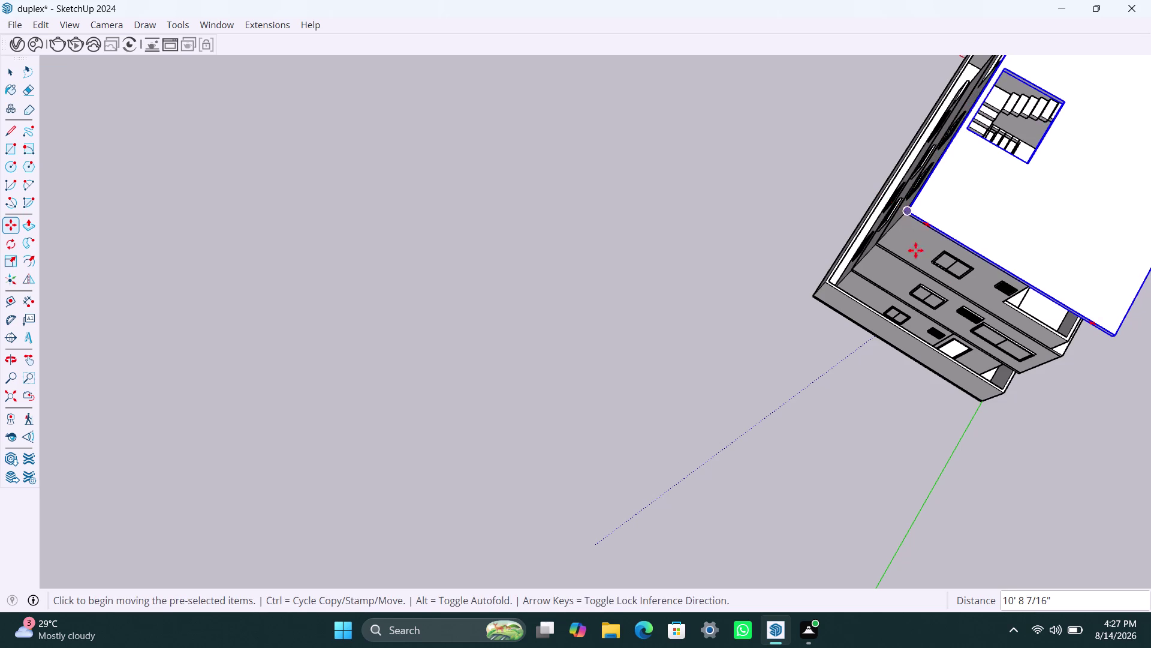
scroll(up, 3)
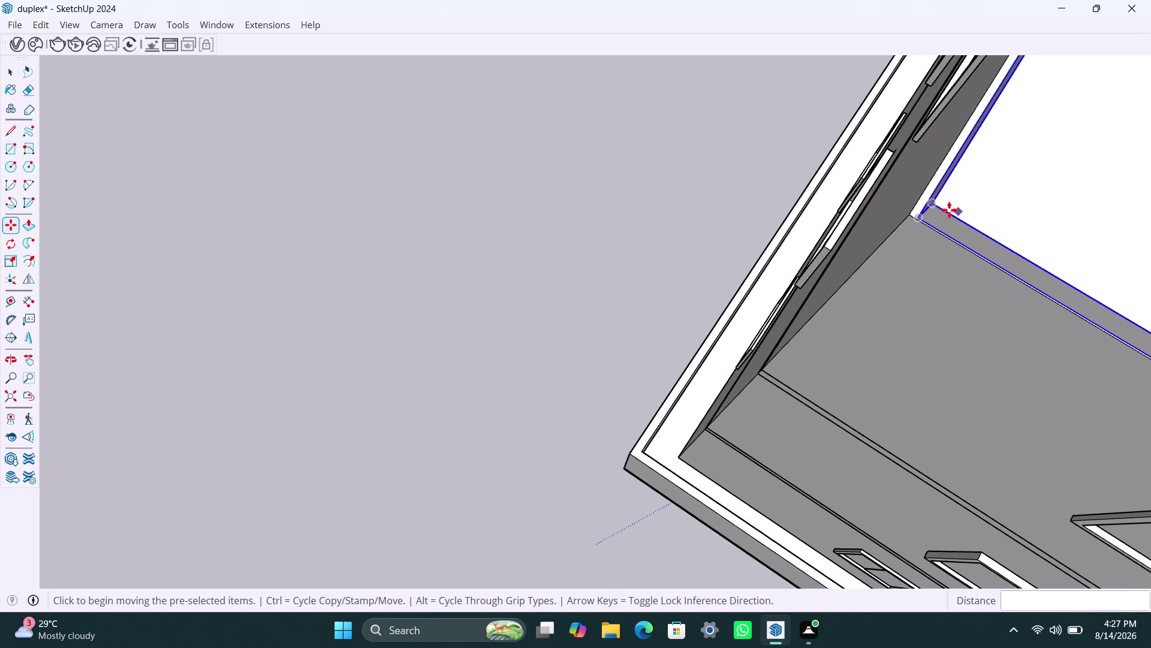
click(937, 200)
click(934, 195)
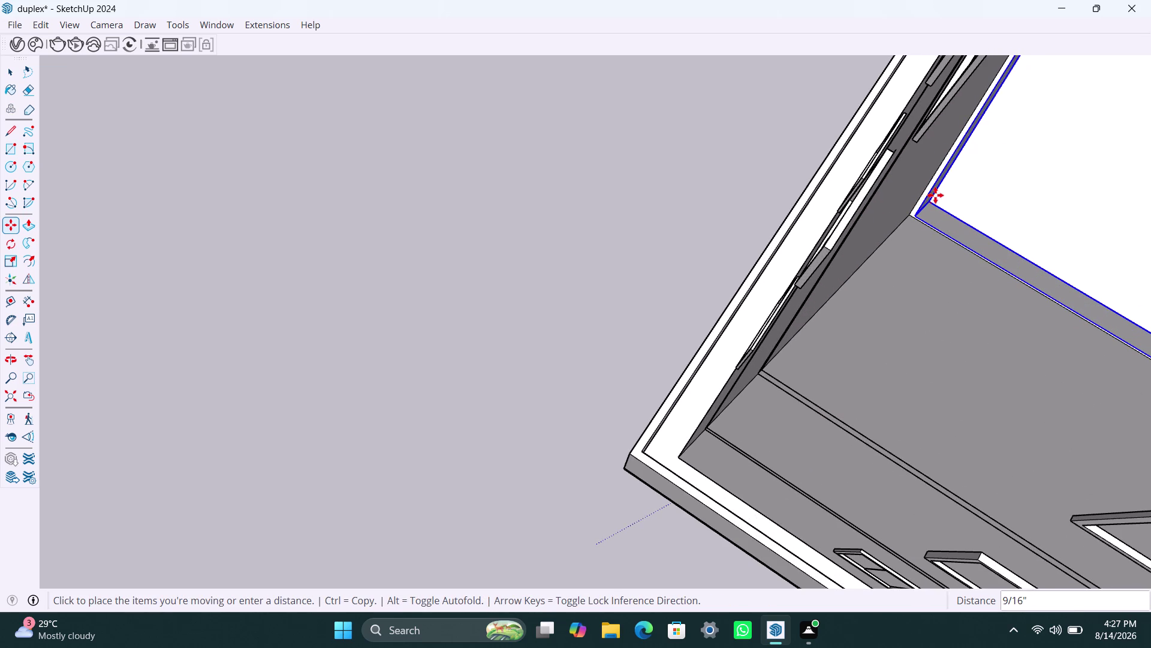
scroll(up, 3)
click(920, 216)
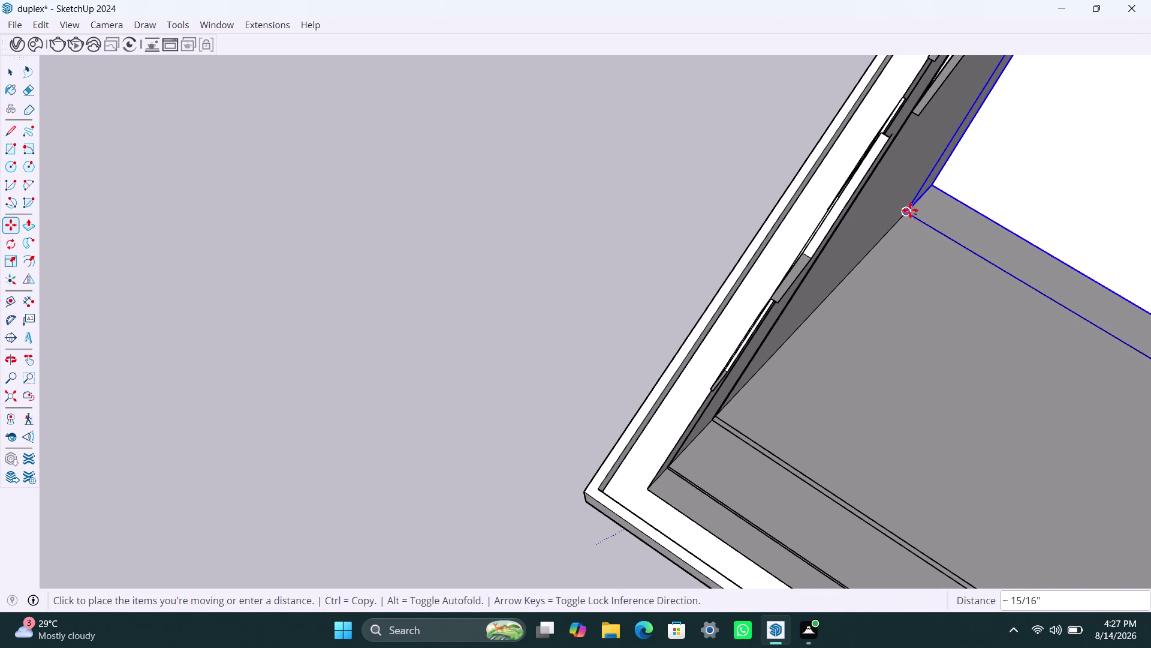
click(911, 209)
scroll(down, 3)
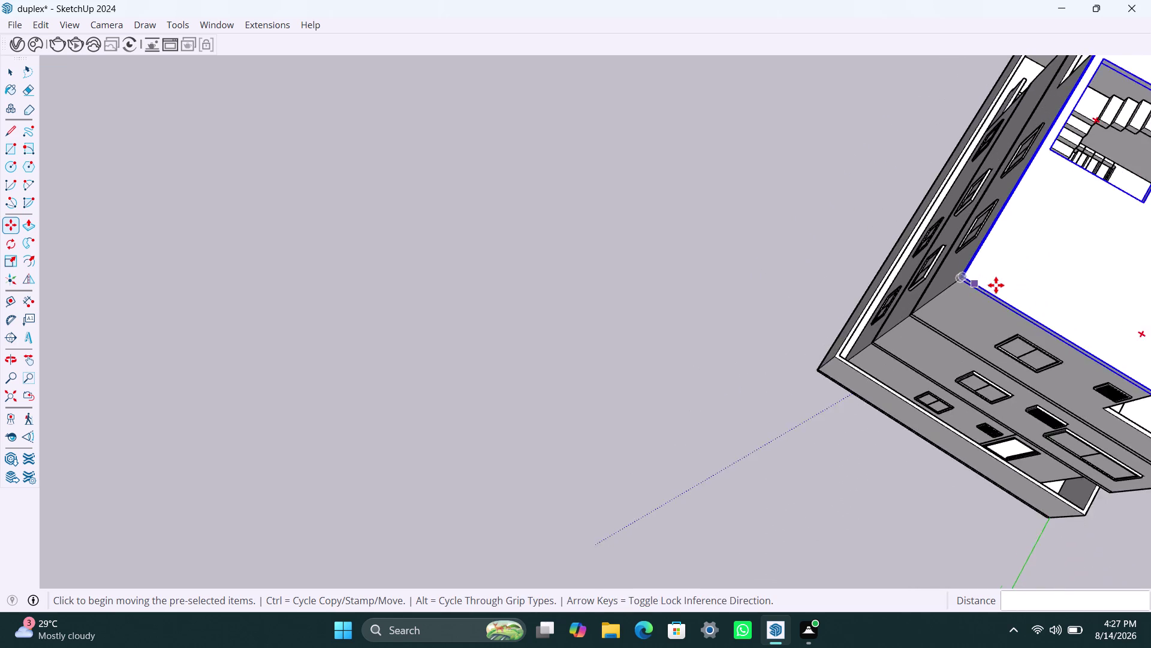
scroll(down, 3)
Orbit around the duplex to check the slab's position over the stair room.
middle_drag(1045, 298, 1150, 305)
scroll(up, 3)
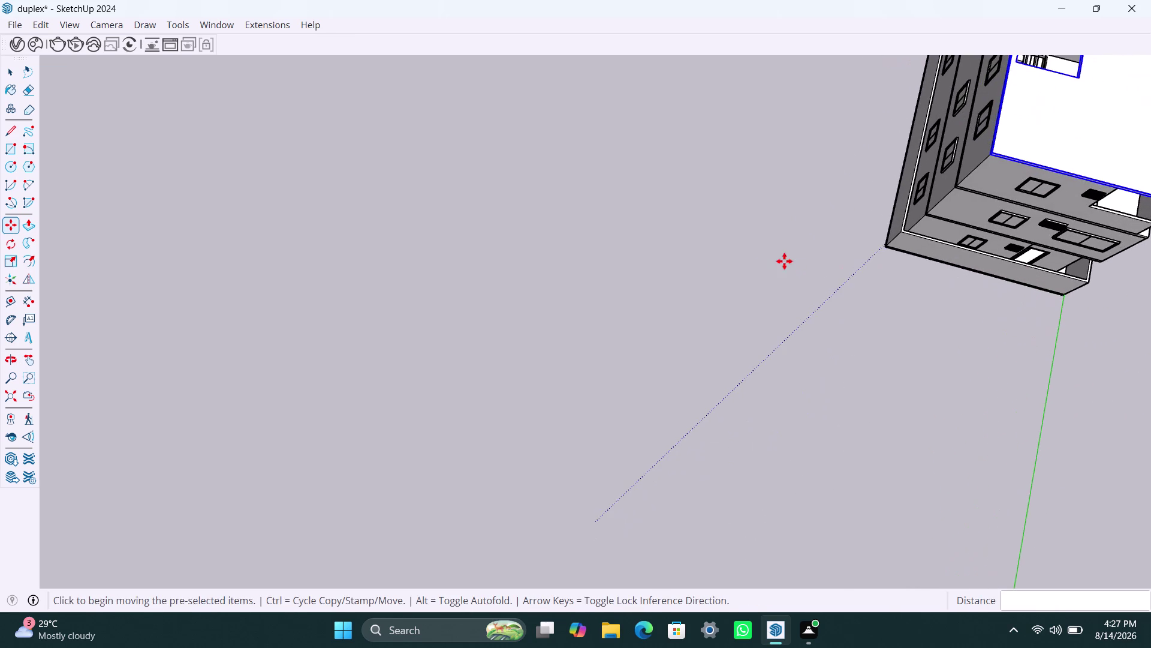
middle_drag(784, 261, 668, 389)
scroll(up, 3)
middle_drag(677, 394, 680, 395)
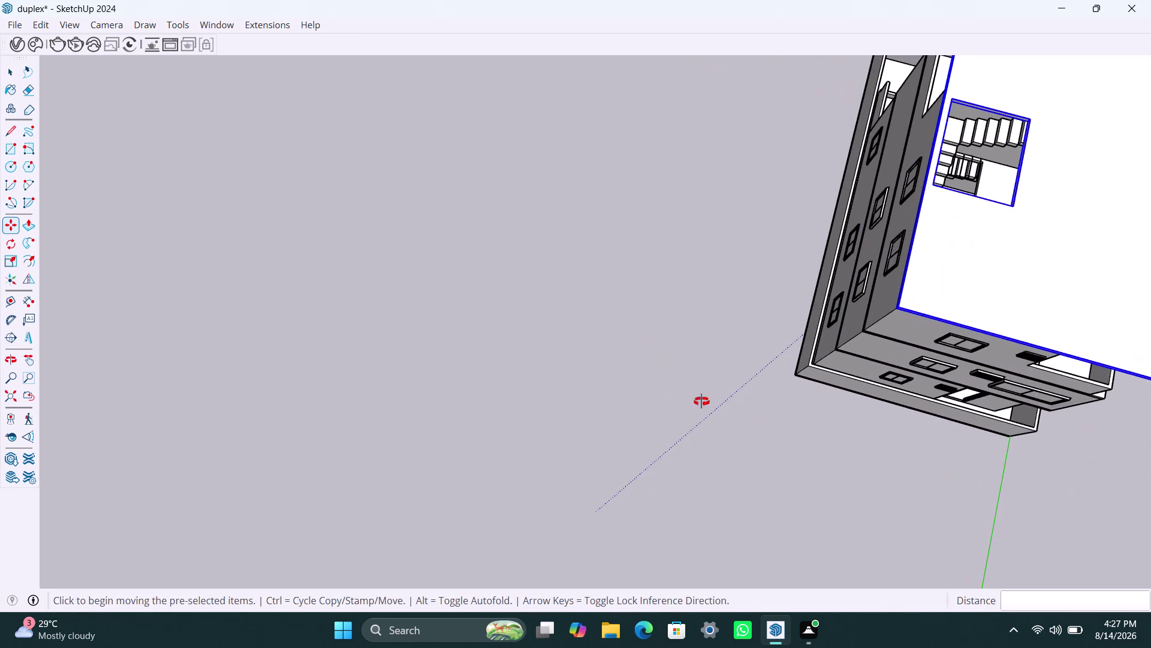
middle_drag(680, 395, 1044, 396)
scroll(down, 3)
middle_drag(653, 334, 885, 317)
scroll(down, 3)
middle_drag(684, 231, 716, 252)
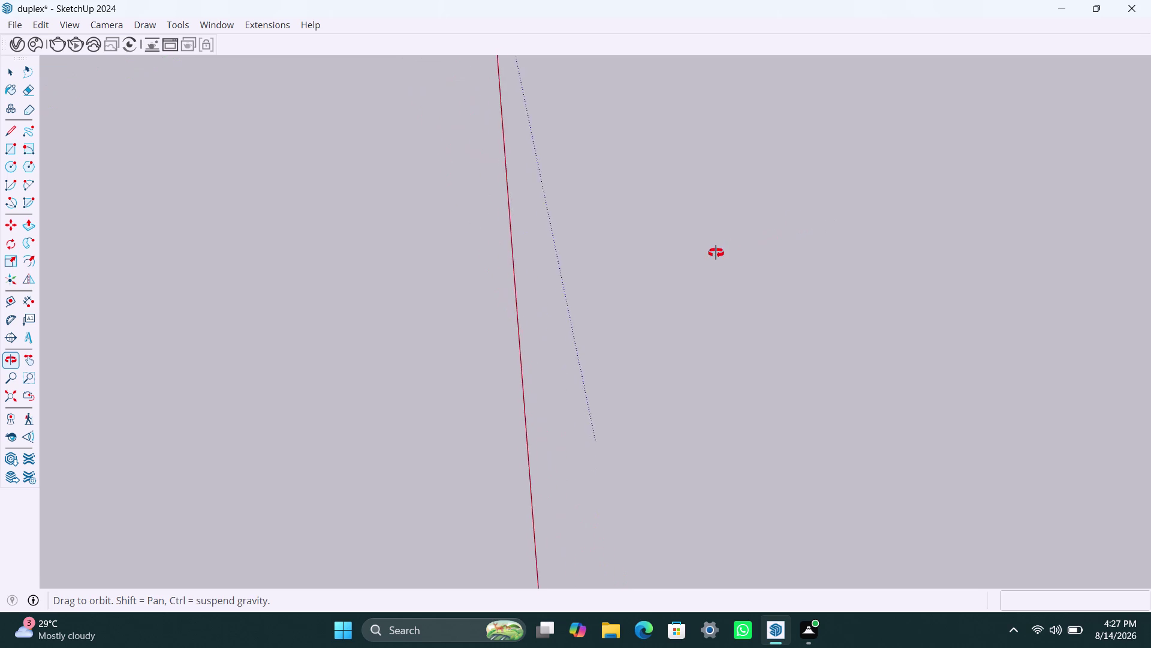
middle_drag(716, 252, 1031, 76)
scroll(up, 3)
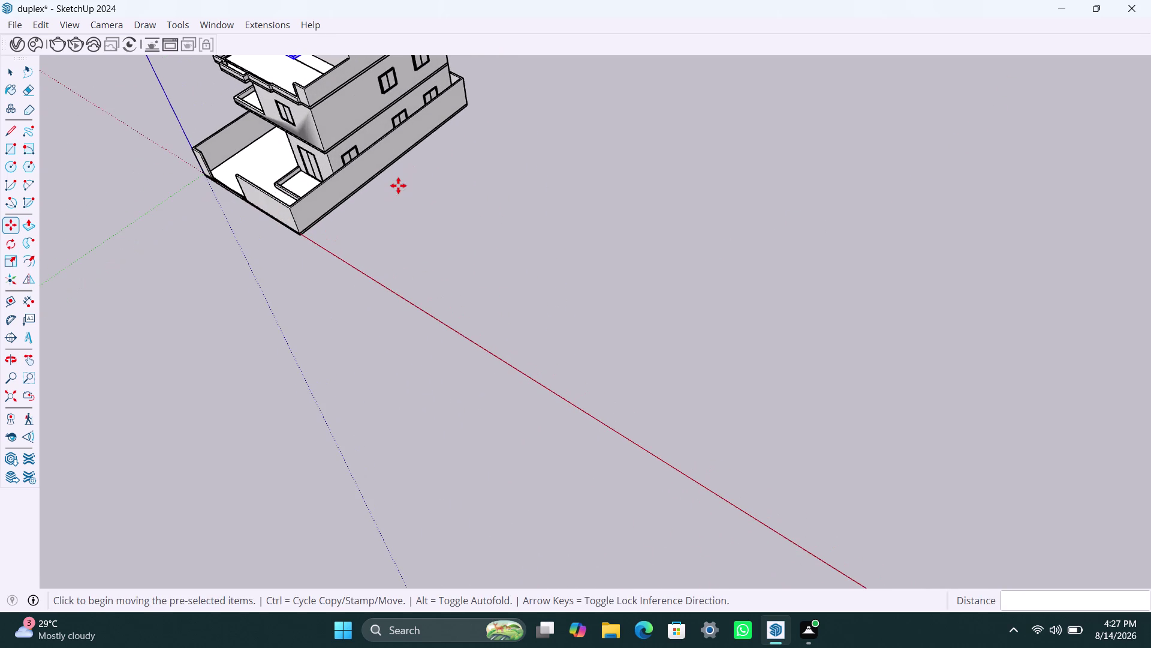
key(space)
key(space)
key(space)
Orbit to the front elevation and select the ground-floor wall with the window.
scroll(down, 3)
middle_drag(431, 197, 570, 424)
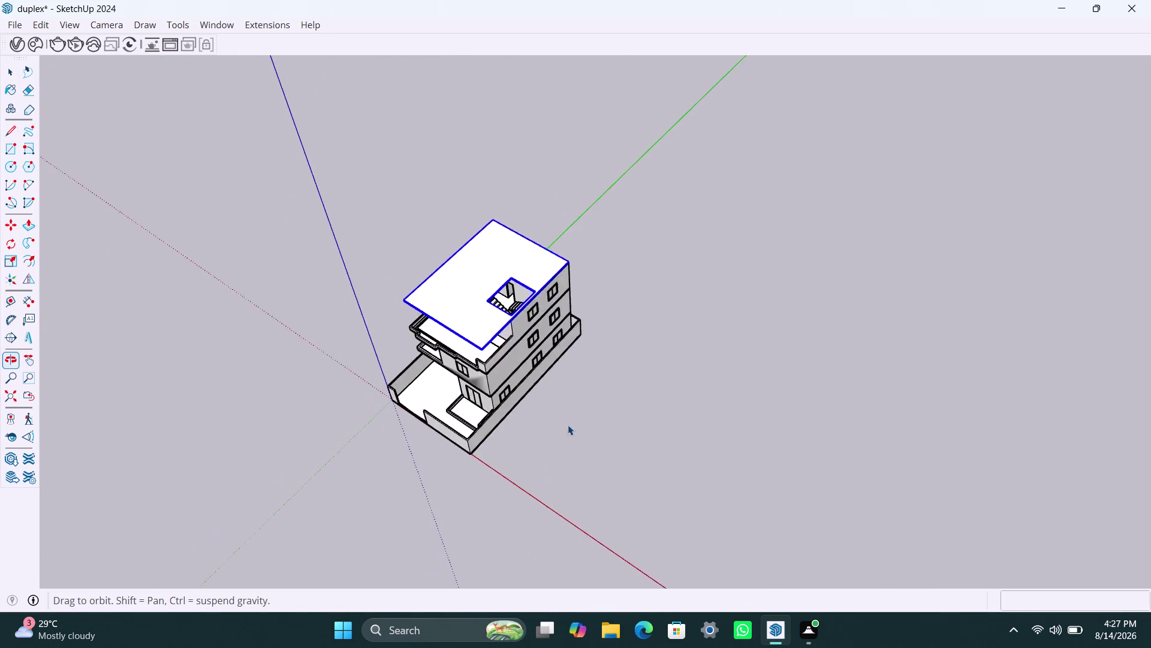
scroll(up, 3)
middle_drag(452, 403, 749, 204)
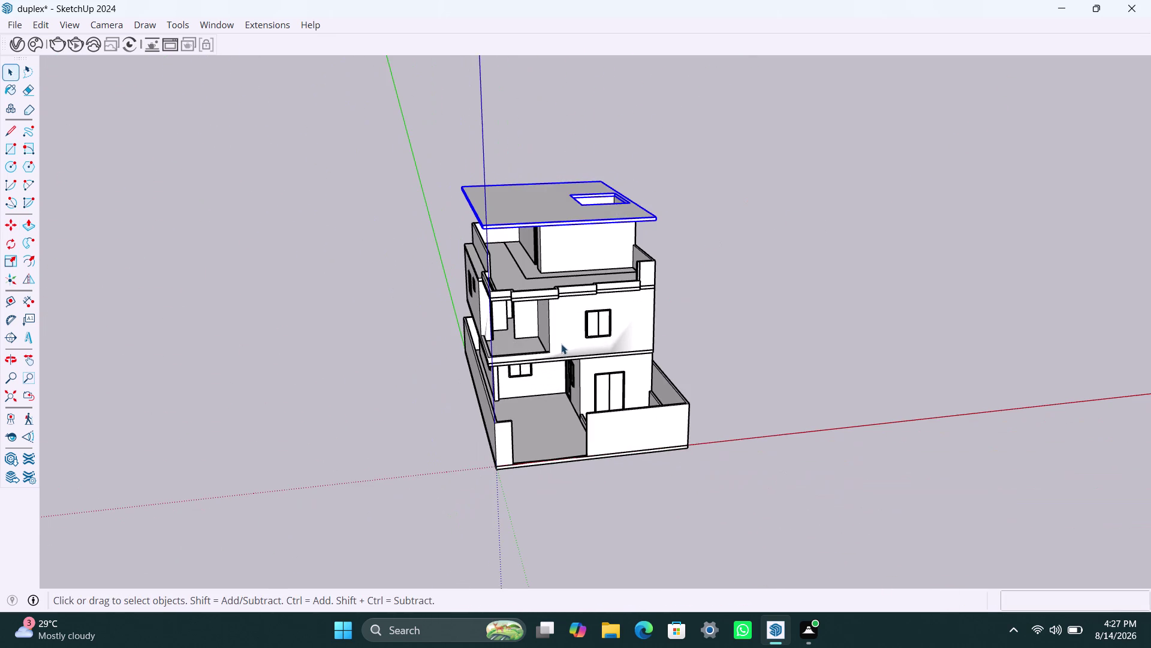
scroll(up, 3)
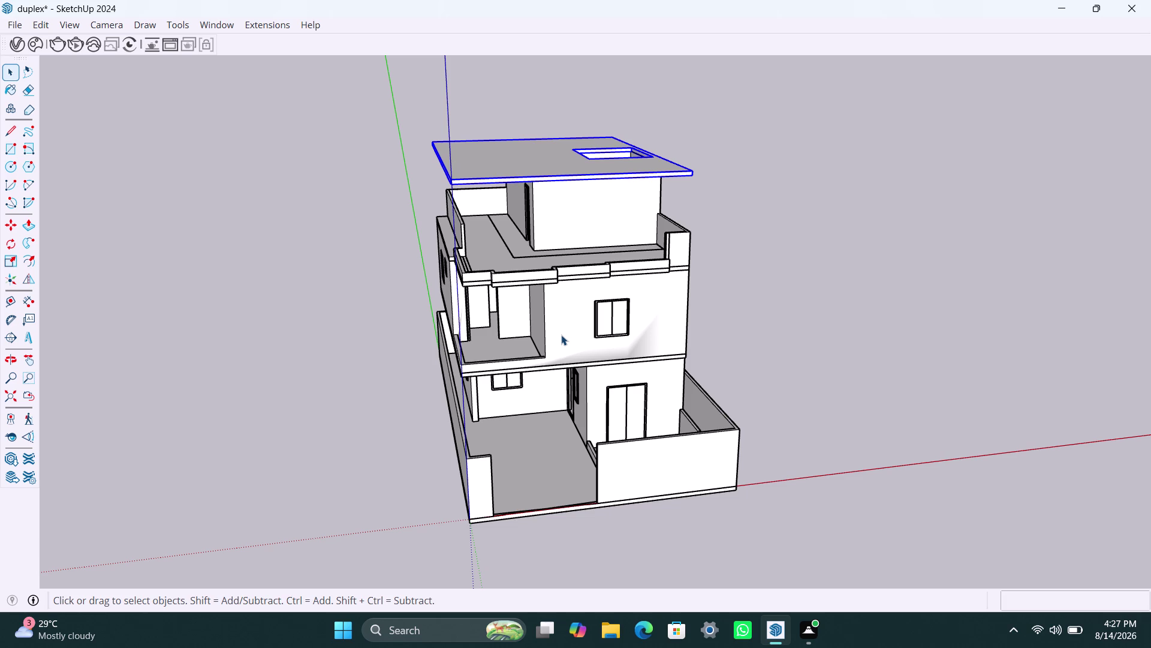
scroll(up, 3)
middle_drag(528, 469, 430, 492)
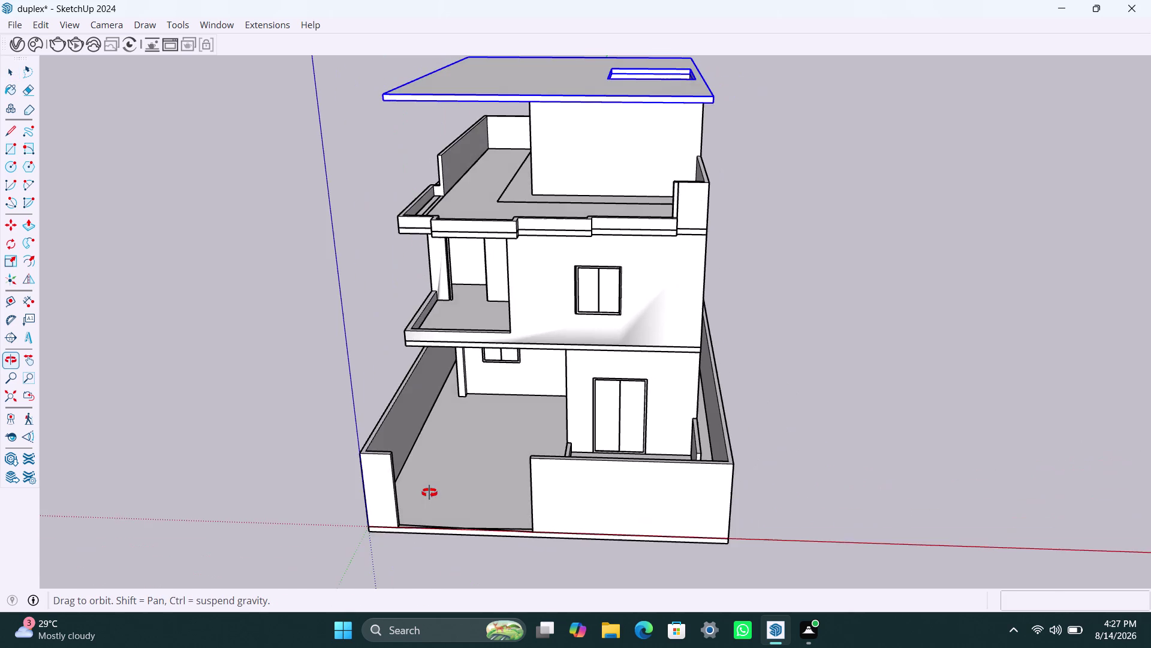
middle_drag(429, 493, 503, 478)
scroll(up, 3)
scroll(up, 3)
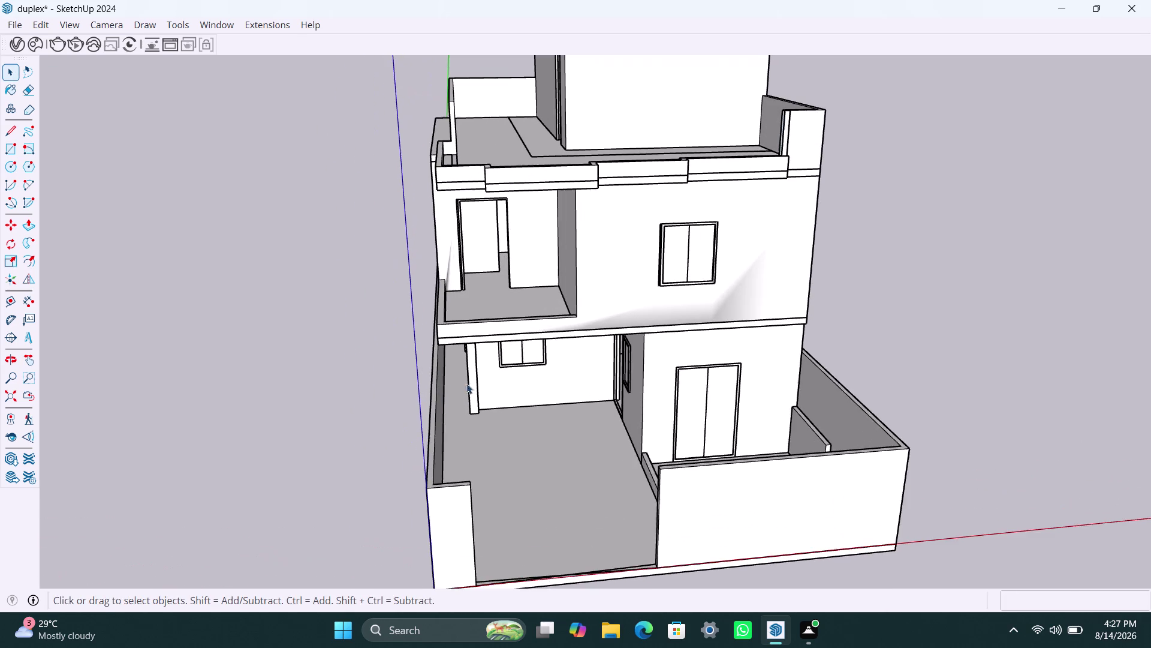
middle_drag(507, 399, 459, 264)
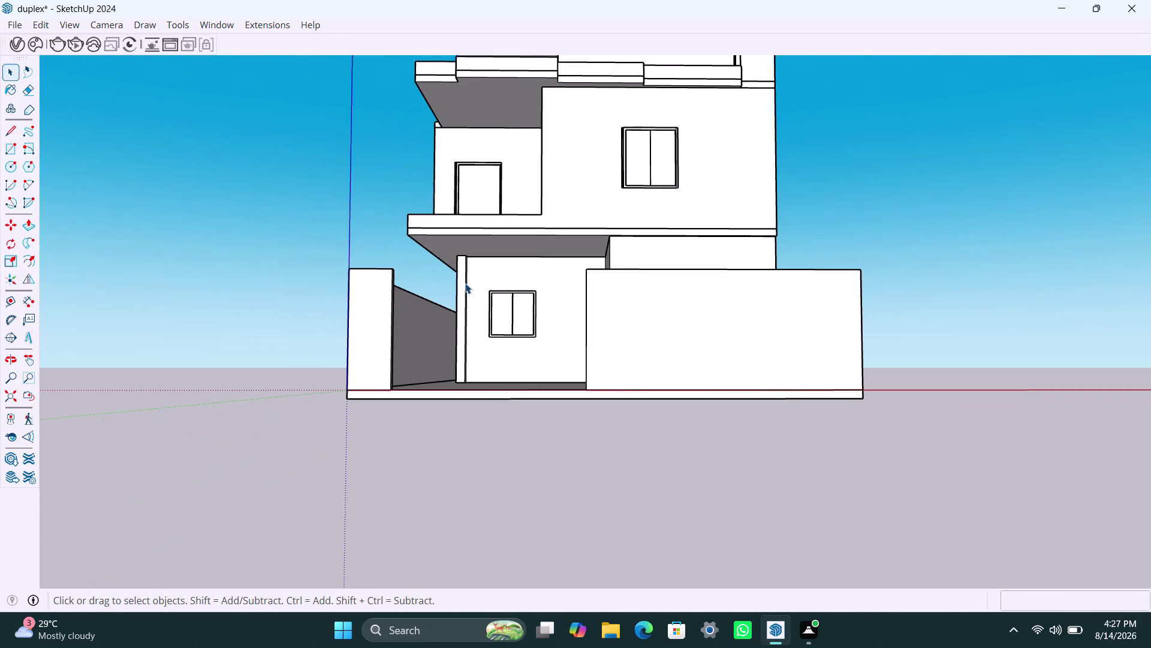
scroll(up, 3)
click(462, 311)
triple_click(462, 312)
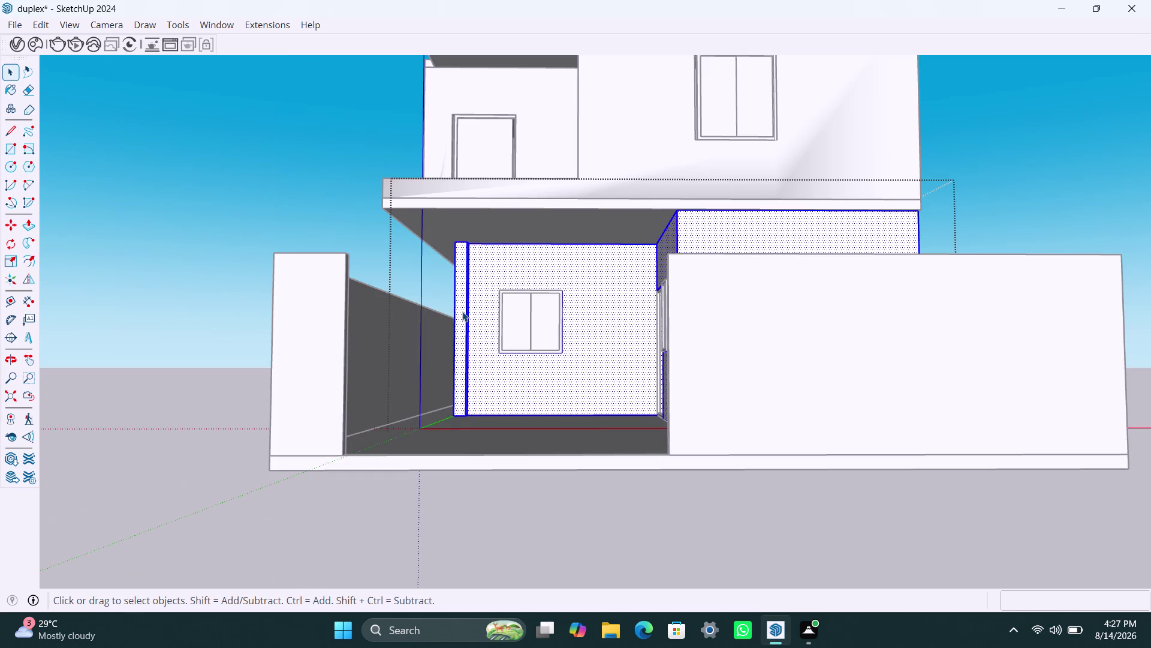
click(462, 312)
click(463, 302)
double_click(464, 300)
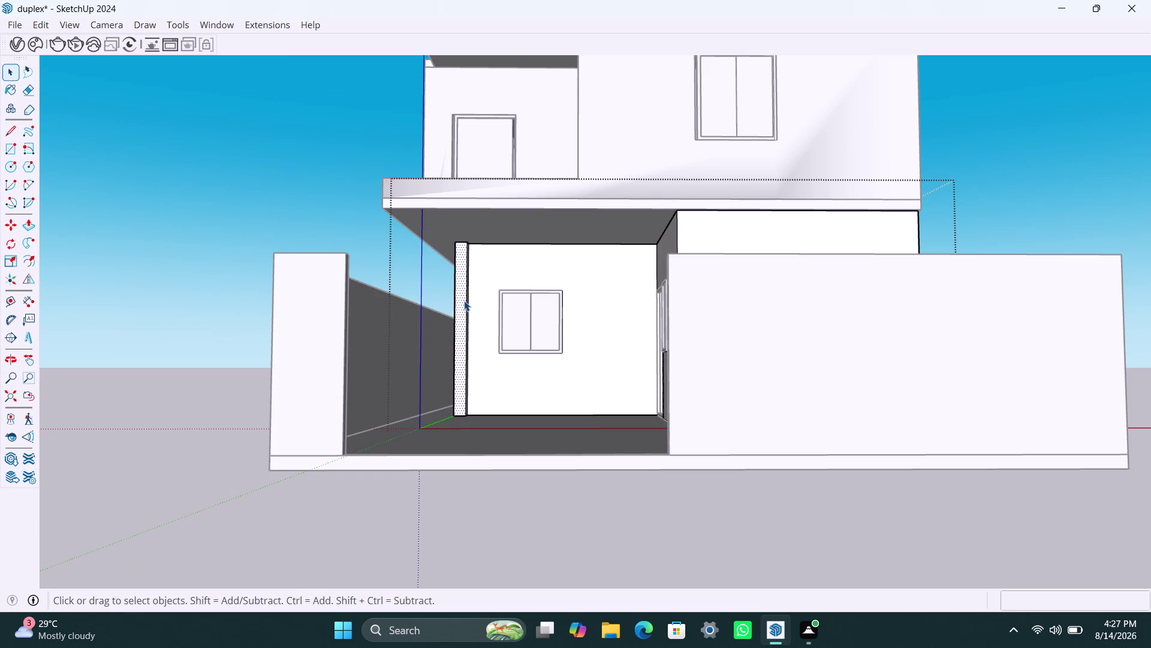
middle_drag(469, 316, 391, 471)
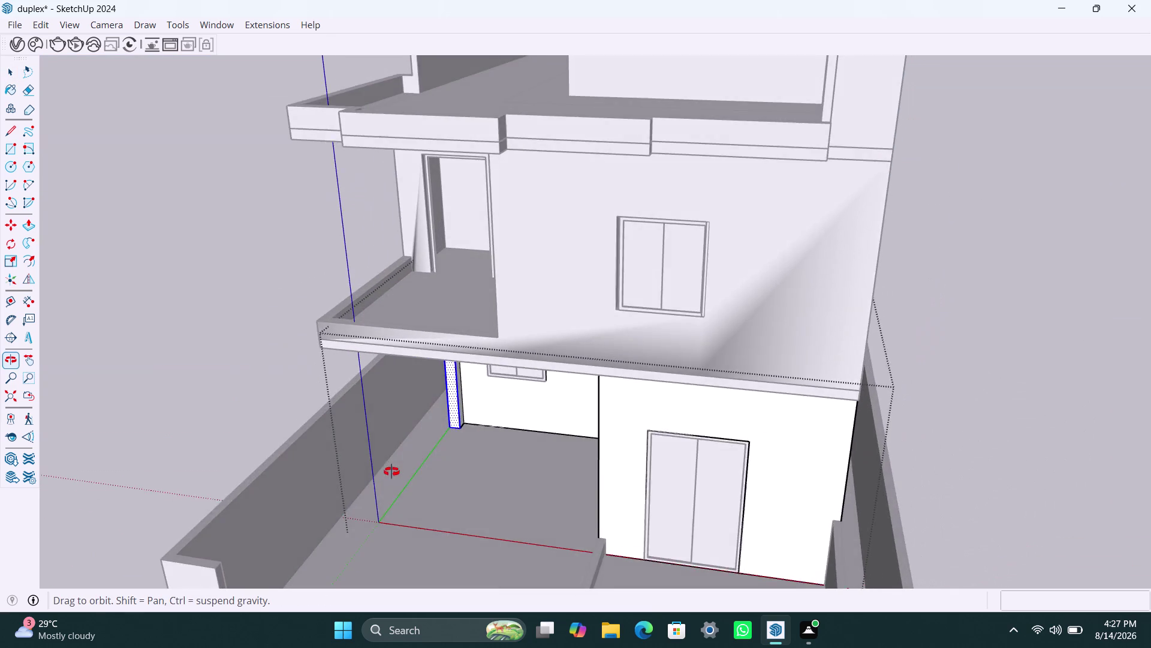
middle_drag(392, 472, 408, 413)
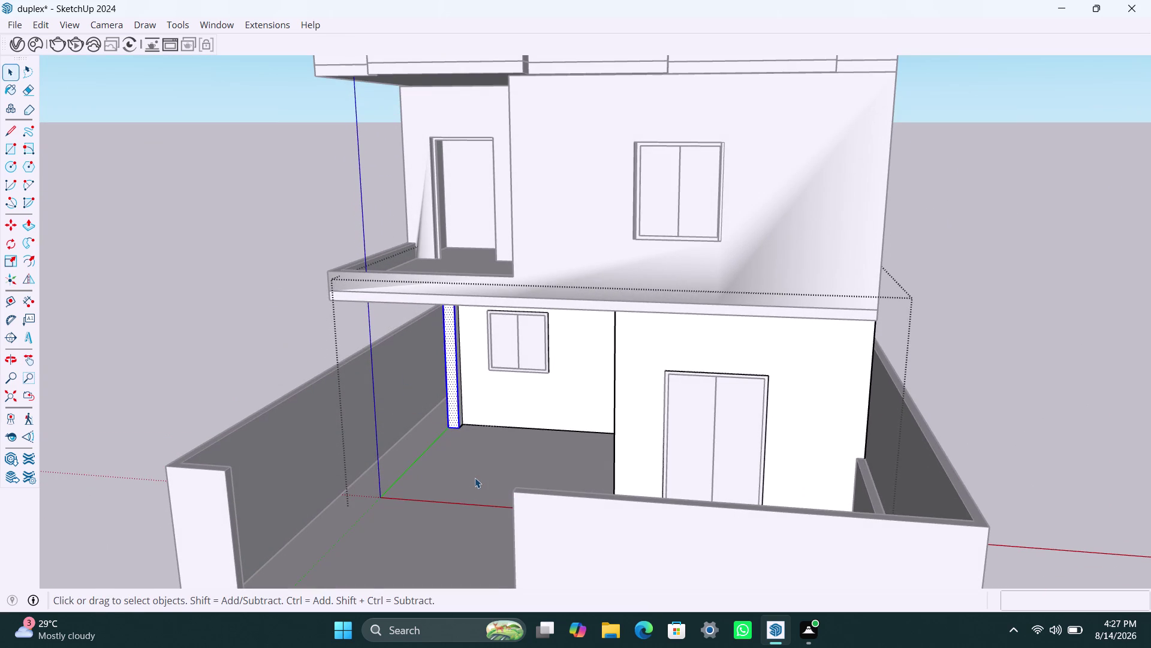
scroll(down, 3)
click(801, 291)
scroll(up, 3)
middle_drag(429, 346, 544, 323)
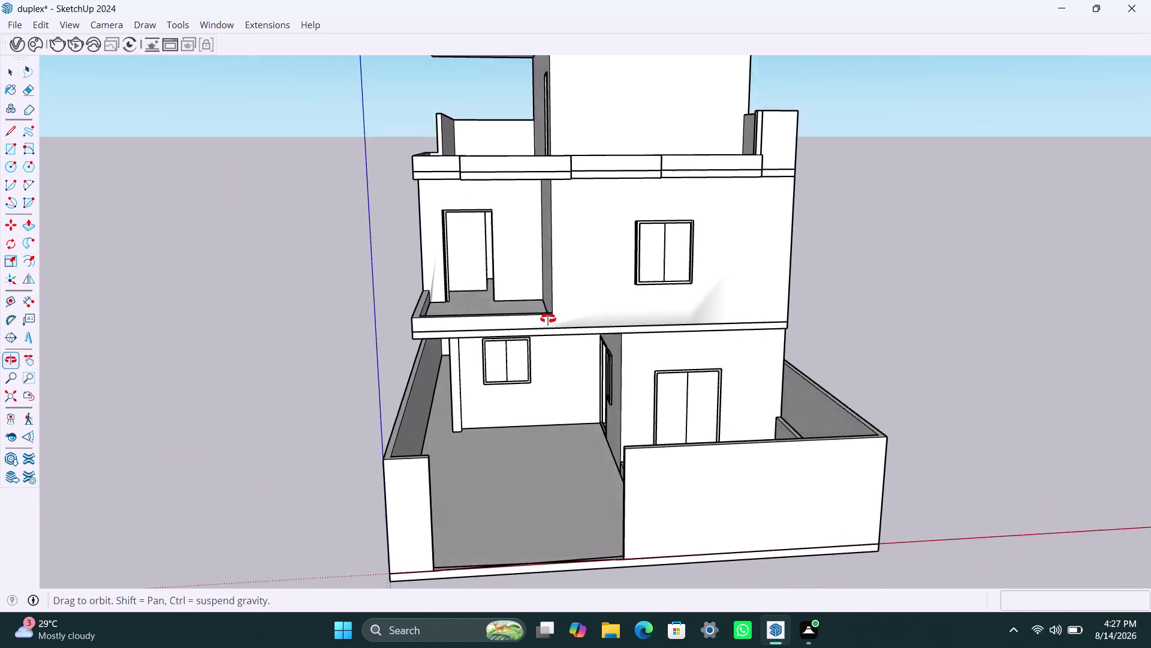
middle_drag(544, 323, 855, 374)
scroll(down, 3)
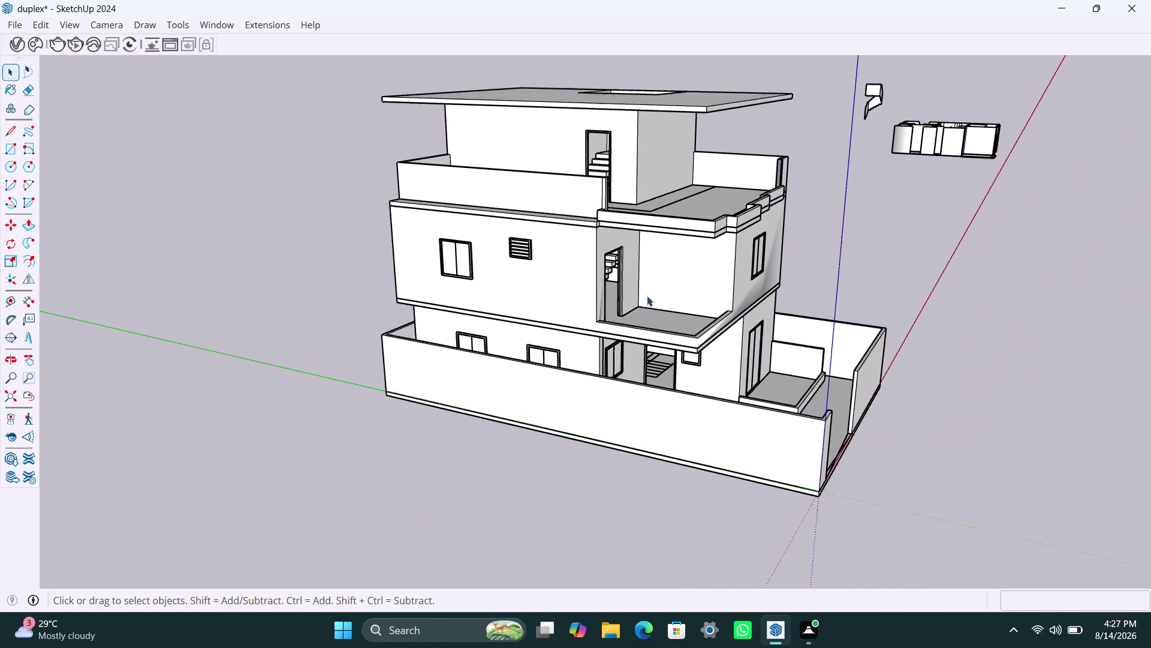
middle_drag(642, 293, 780, 312)
middle_drag(680, 226, 654, 406)
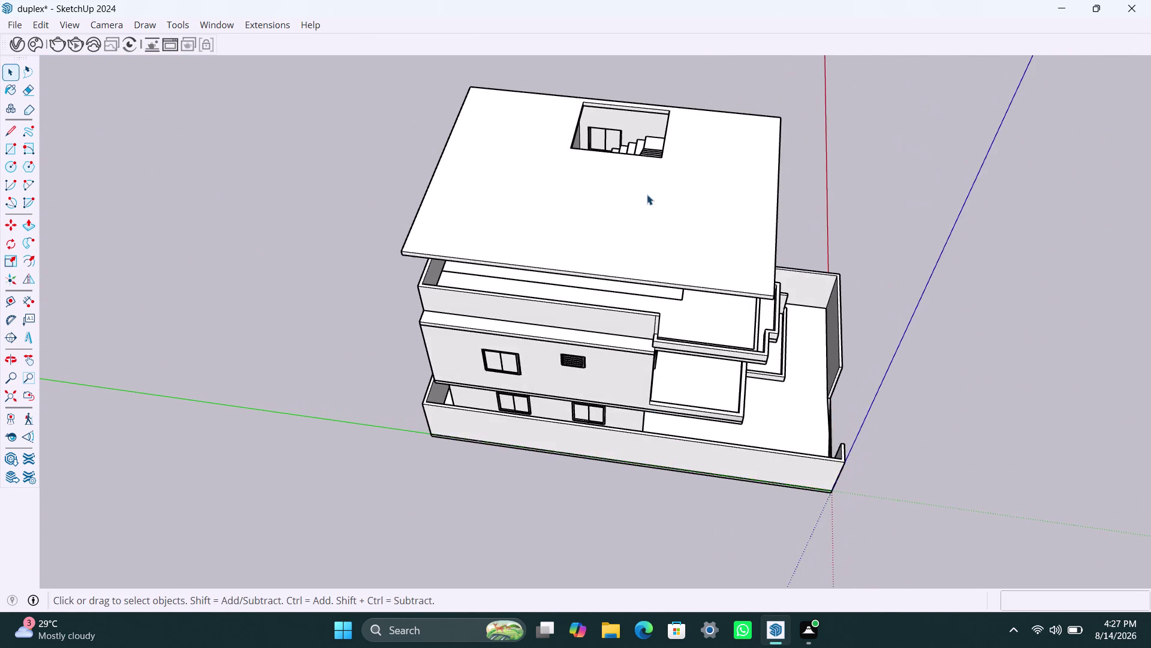
scroll(up, 3)
middle_drag(648, 172, 568, 320)
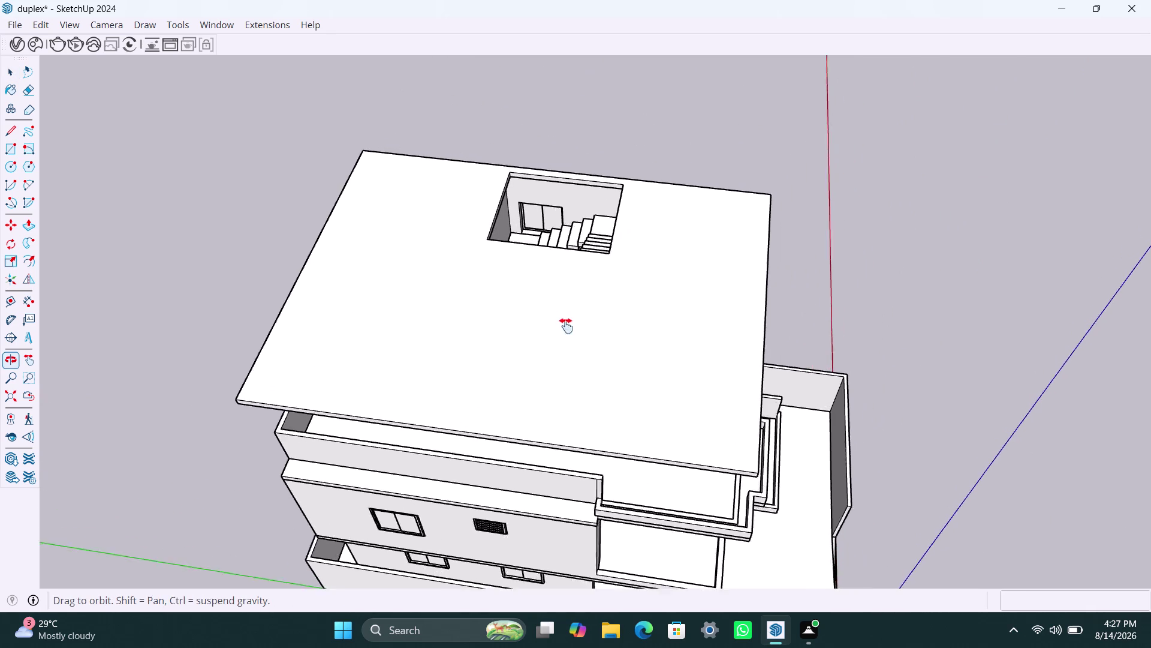
middle_drag(568, 320, 566, 326)
scroll(up, 3)
middle_drag(637, 278, 720, 367)
scroll(up, 3)
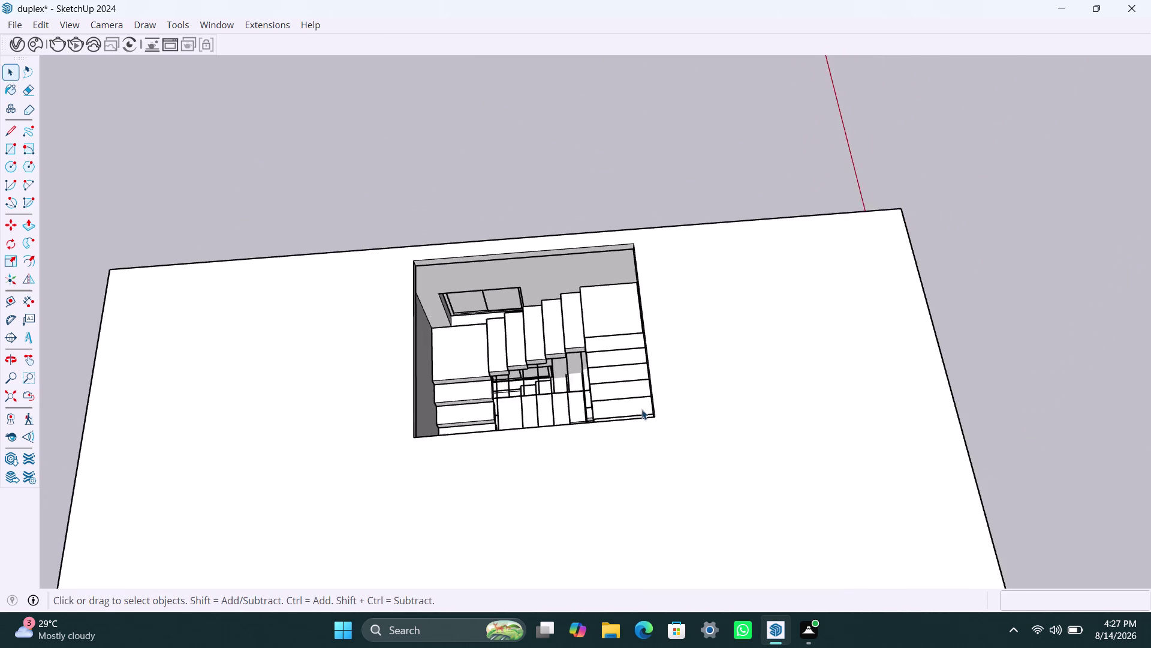
middle_drag(641, 409, 945, 351)
scroll(up, 3)
middle_drag(612, 343, 623, 346)
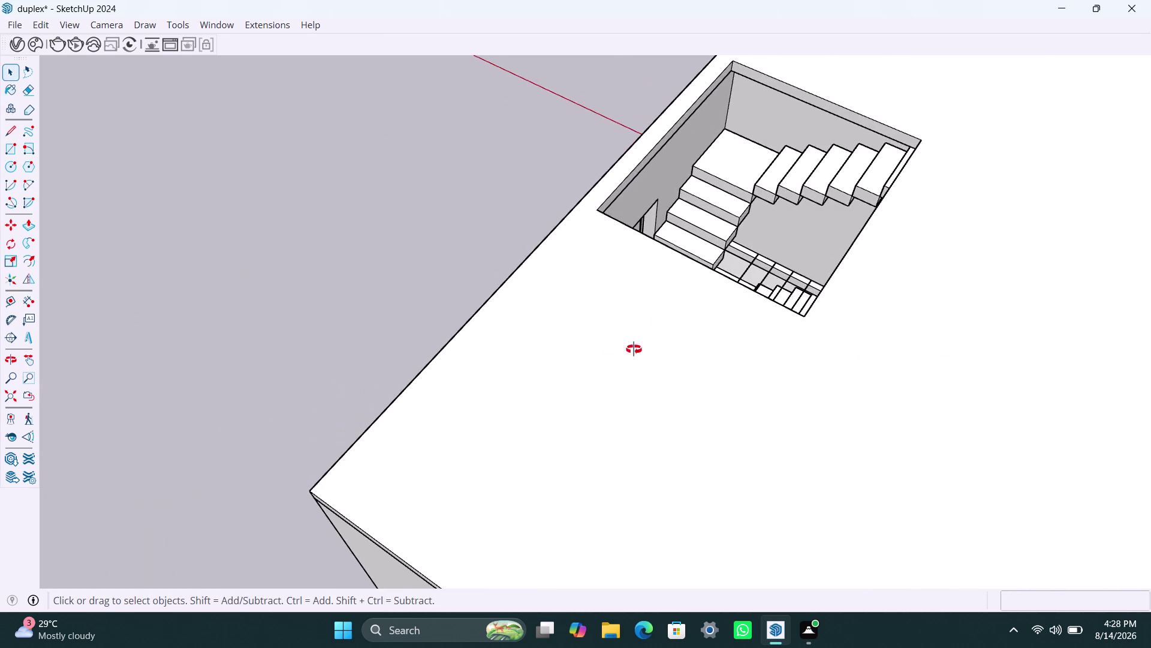
middle_drag(623, 347, 903, 363)
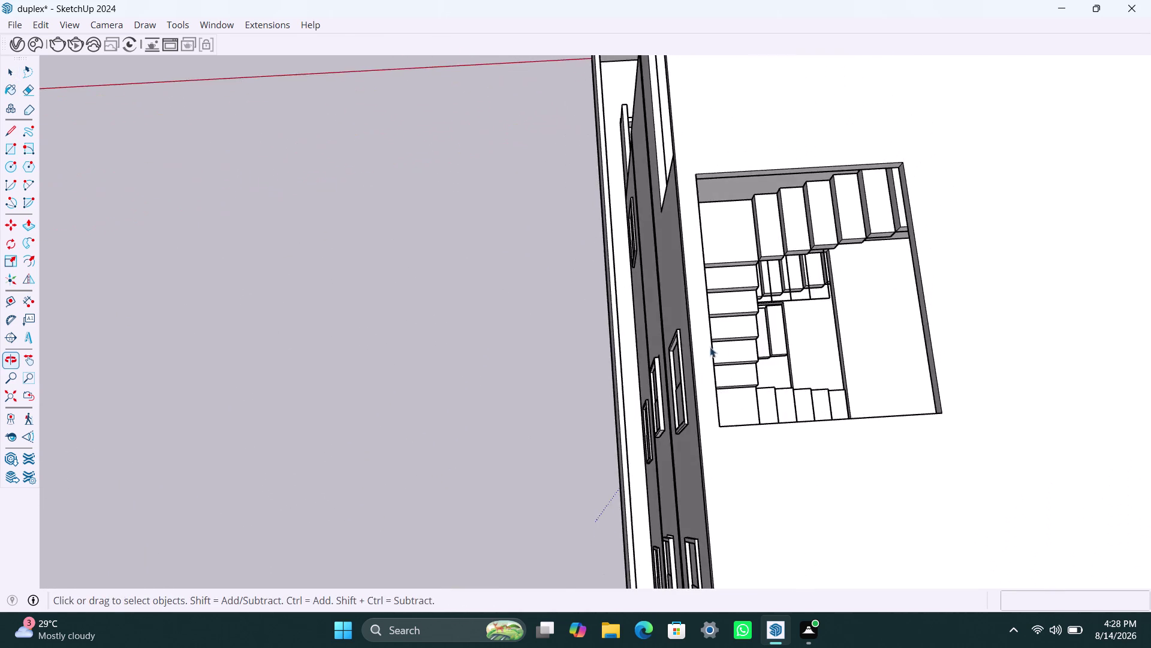
scroll(up, 3)
middle_drag(787, 325, 930, 293)
scroll(down, 3)
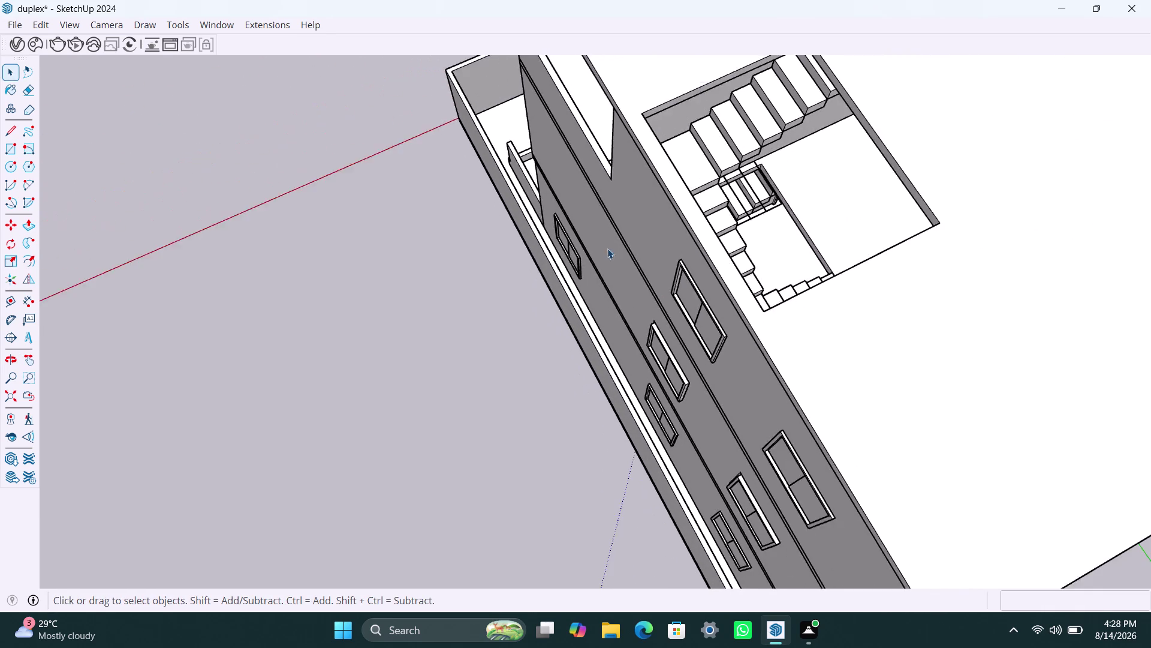
scroll(down, 3)
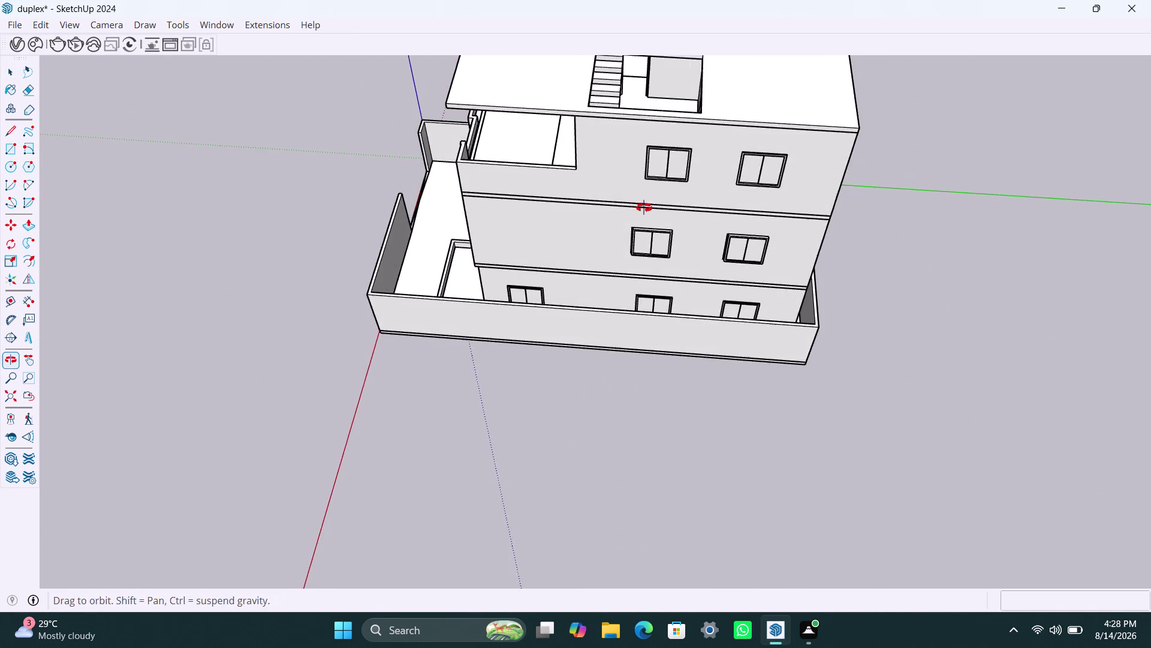
scroll(up, 3)
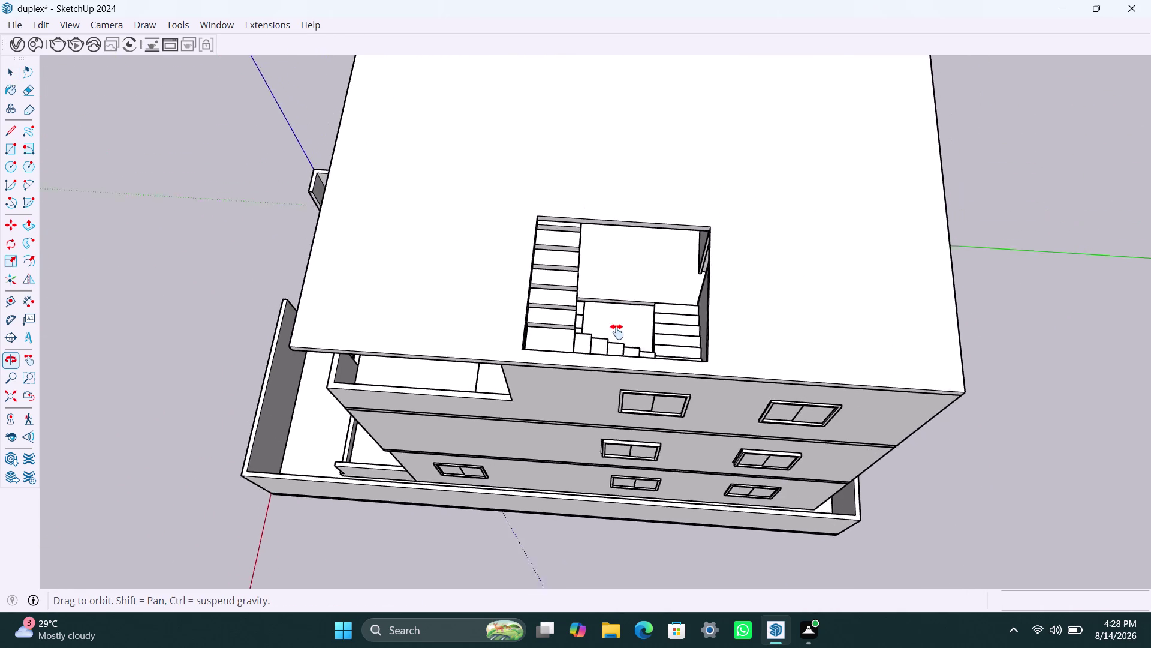
scroll(up, 3)
middle_drag(630, 327, 641, 258)
scroll(up, 3)
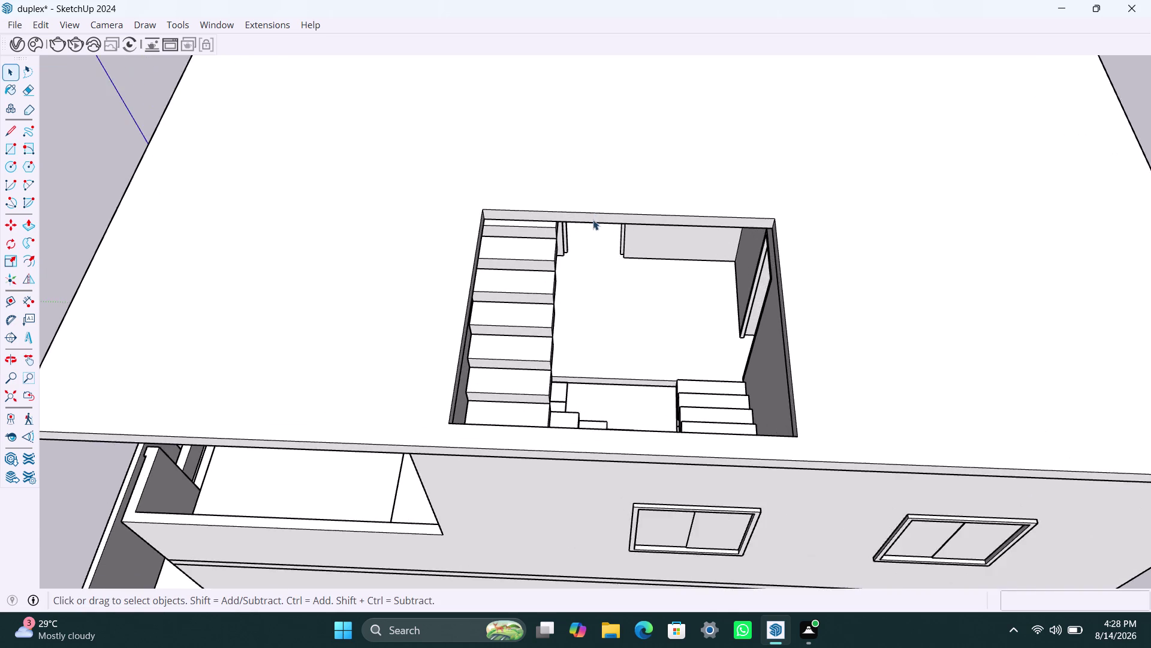
Select the top face of the stair opening's rim and raise it with Push/Pull.
scroll(up, 3)
click(593, 219)
triple_click(593, 220)
click(593, 220)
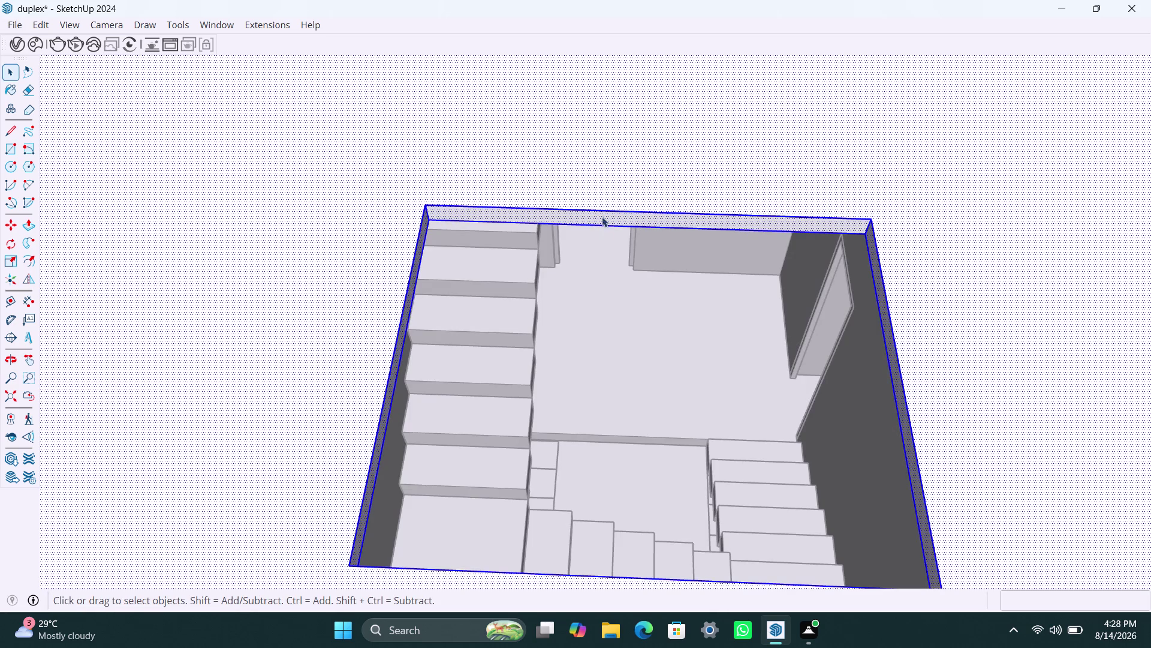
click(602, 215)
click(605, 221)
key(p)
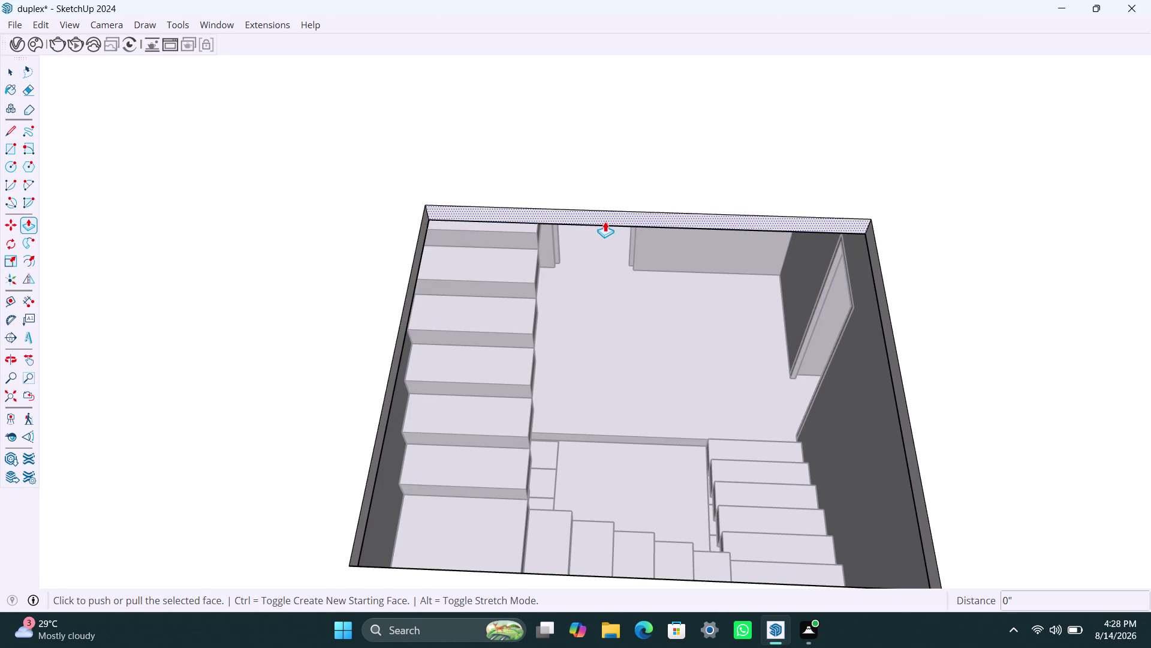
click(605, 221)
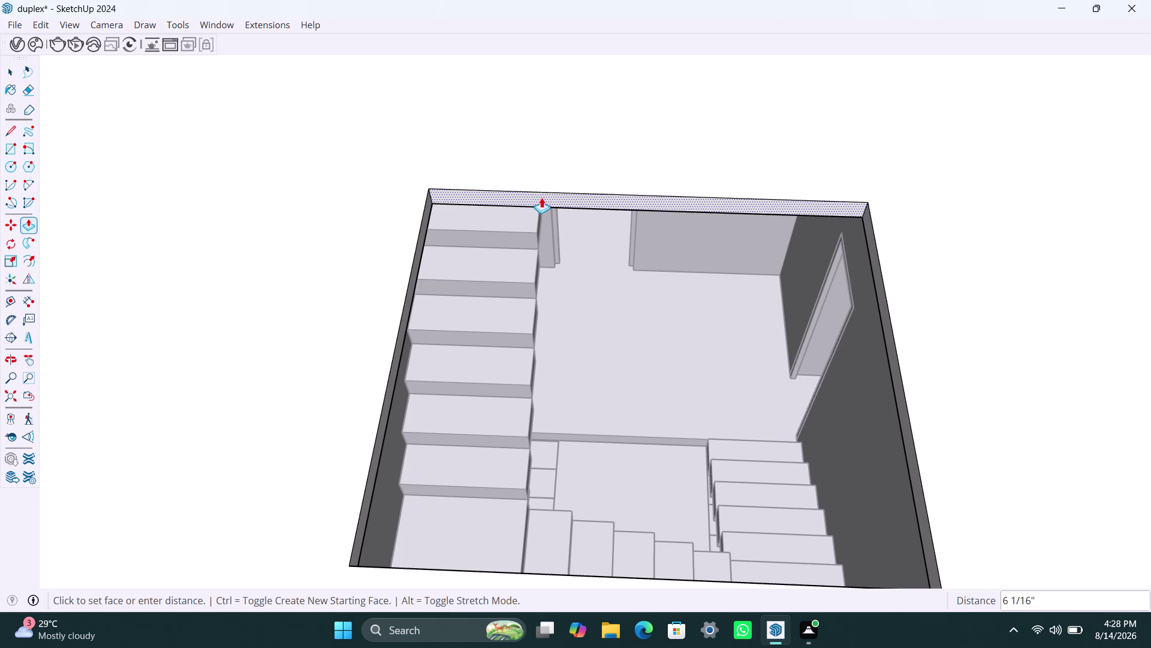
click(547, 193)
key(space)
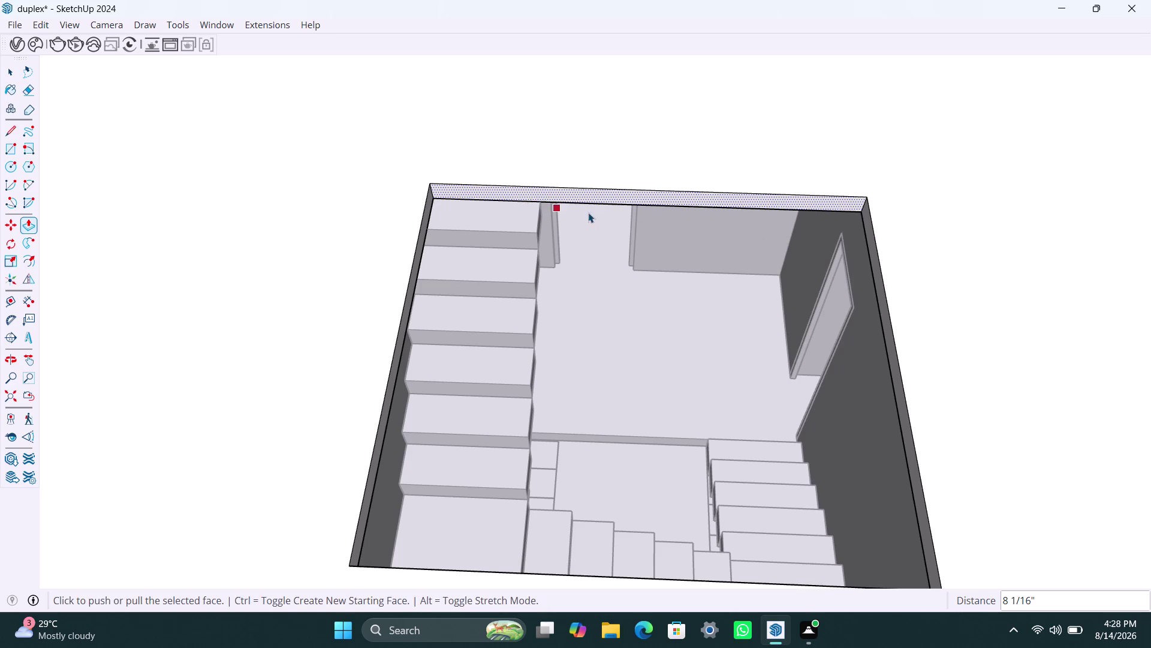
Push/Pull the top stair step up 1/2" and return to the Select tool.
scroll(up, 3)
middle_drag(532, 200, 502, 141)
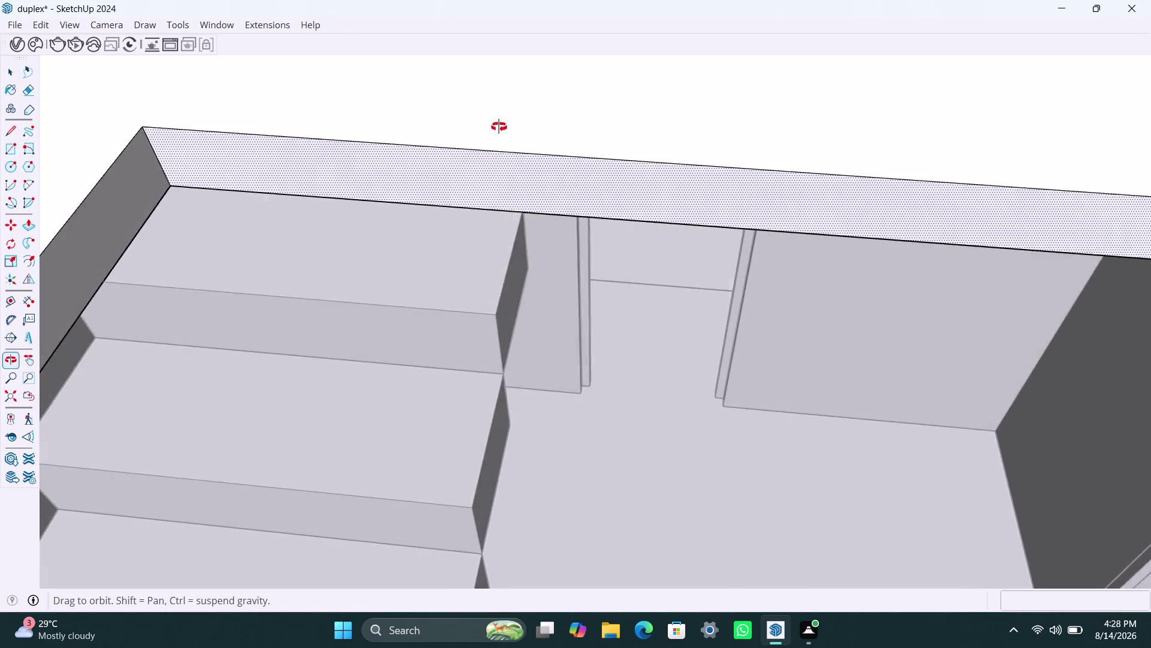
middle_drag(501, 141, 274, 0)
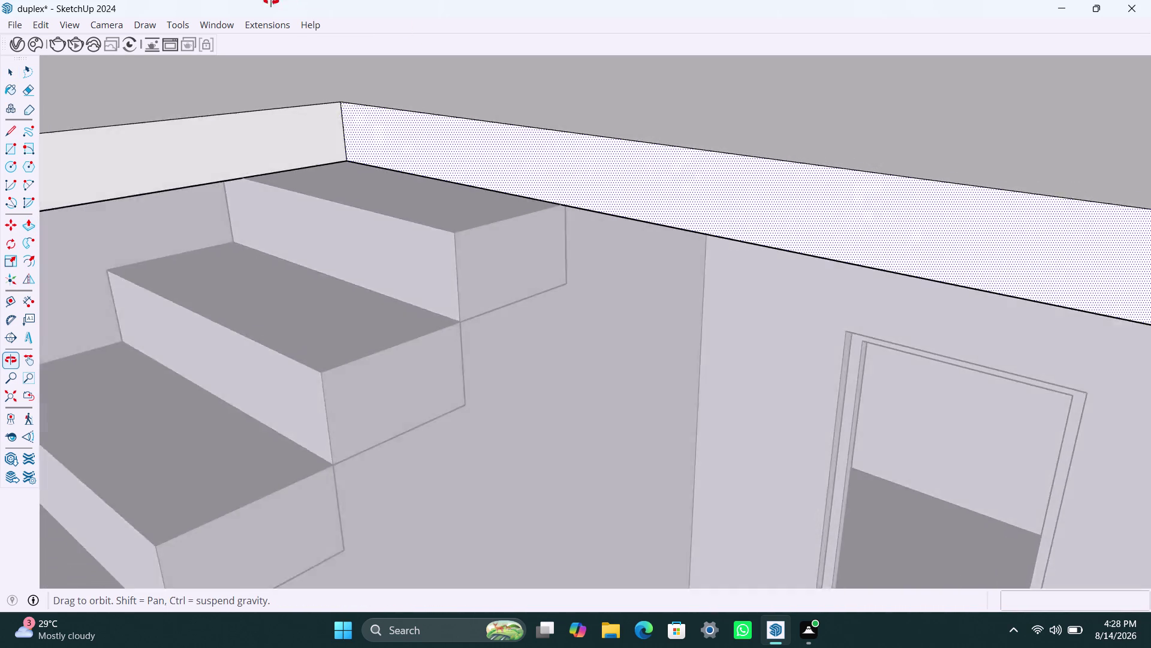
middle_drag(274, 0, 220, 0)
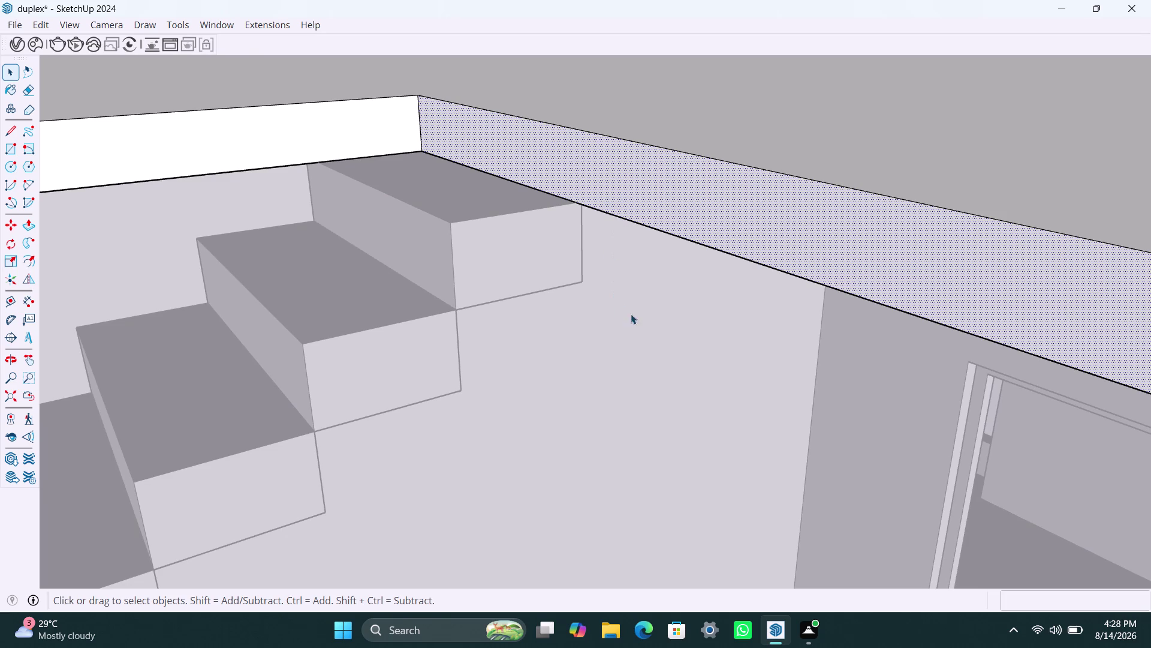
key(p)
click(691, 200)
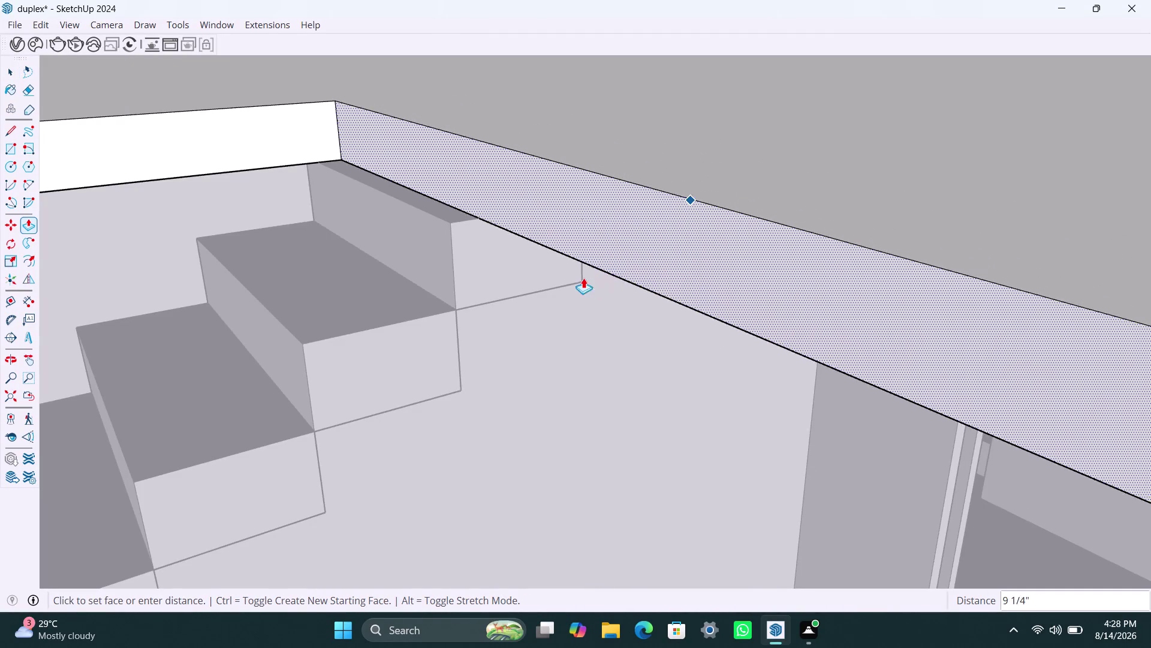
click(578, 278)
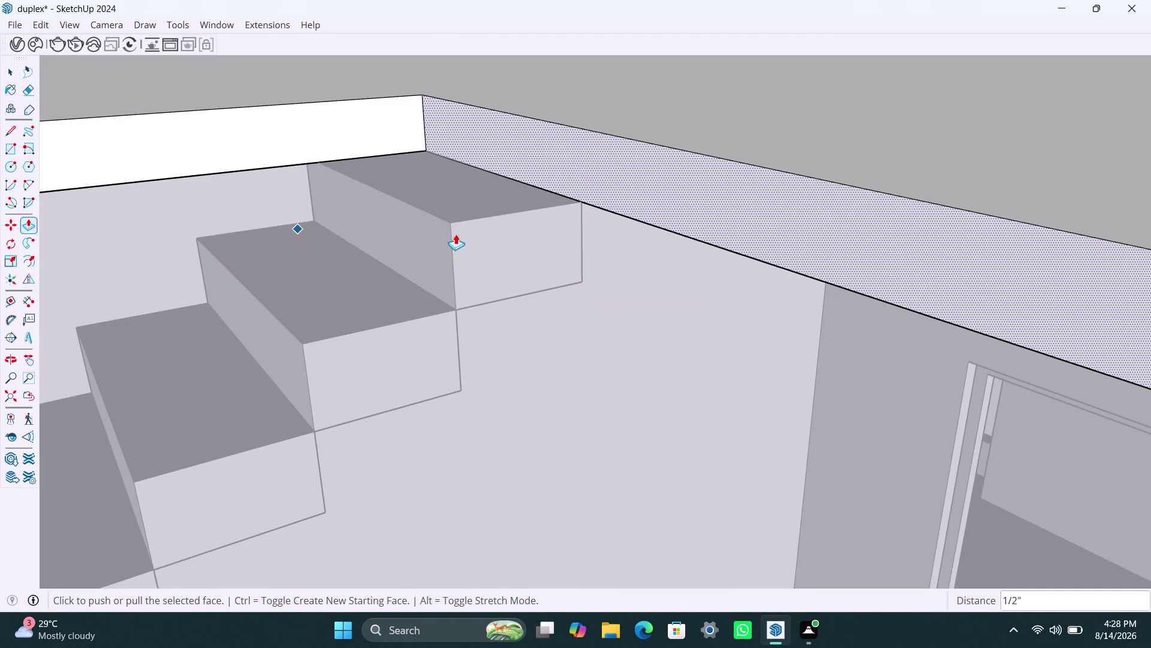
key(space)
scroll(down, 3)
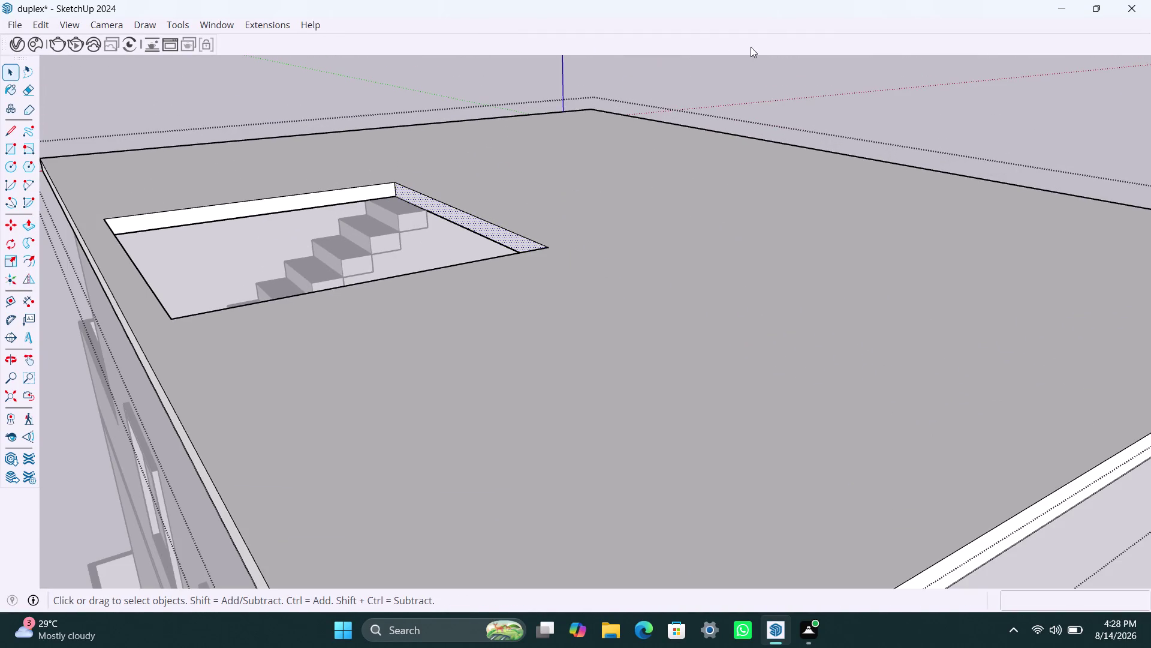
Clear the selection and bring the stair-room roof slab into view.
click(768, 96)
scroll(down, 3)
middle_drag(519, 206, 331, 330)
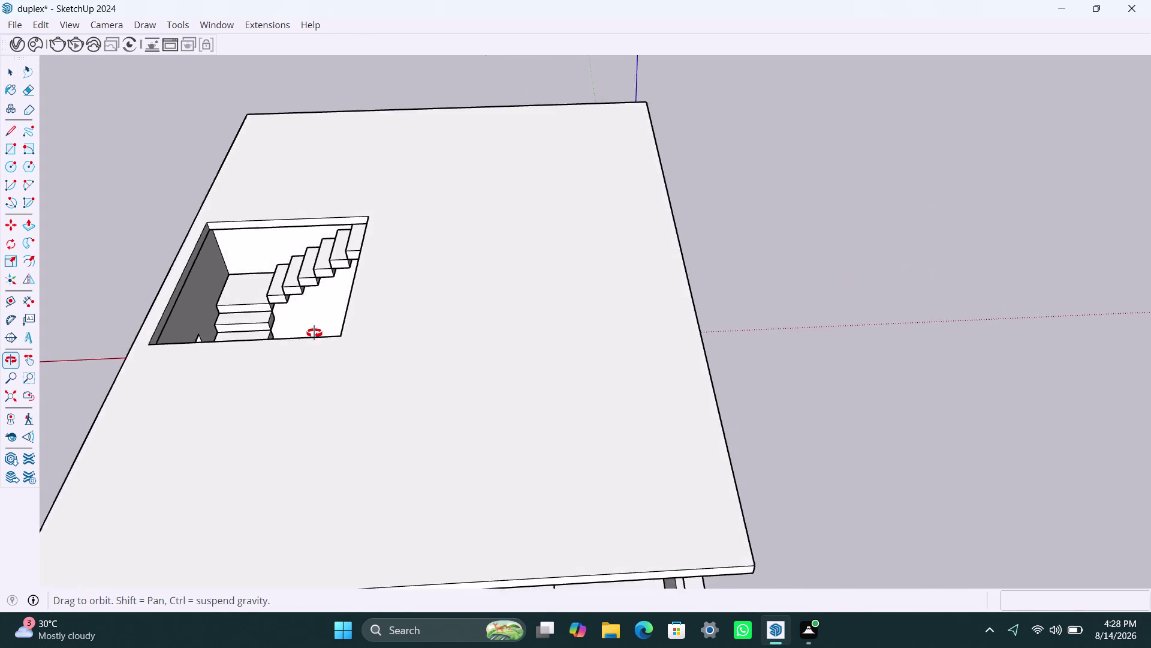
middle_drag(331, 330, 15, 312)
scroll(down, 3)
middle_drag(472, 274, 355, 236)
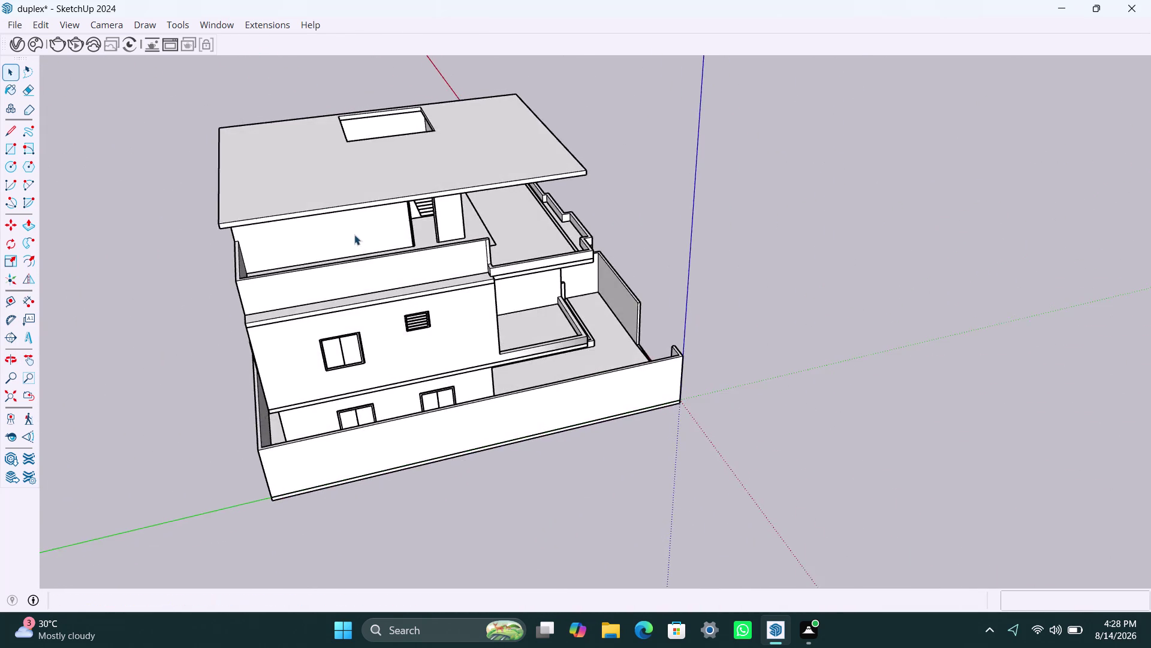
scroll(up, 3)
scroll(up, 3)
middle_drag(500, 207, 526, 221)
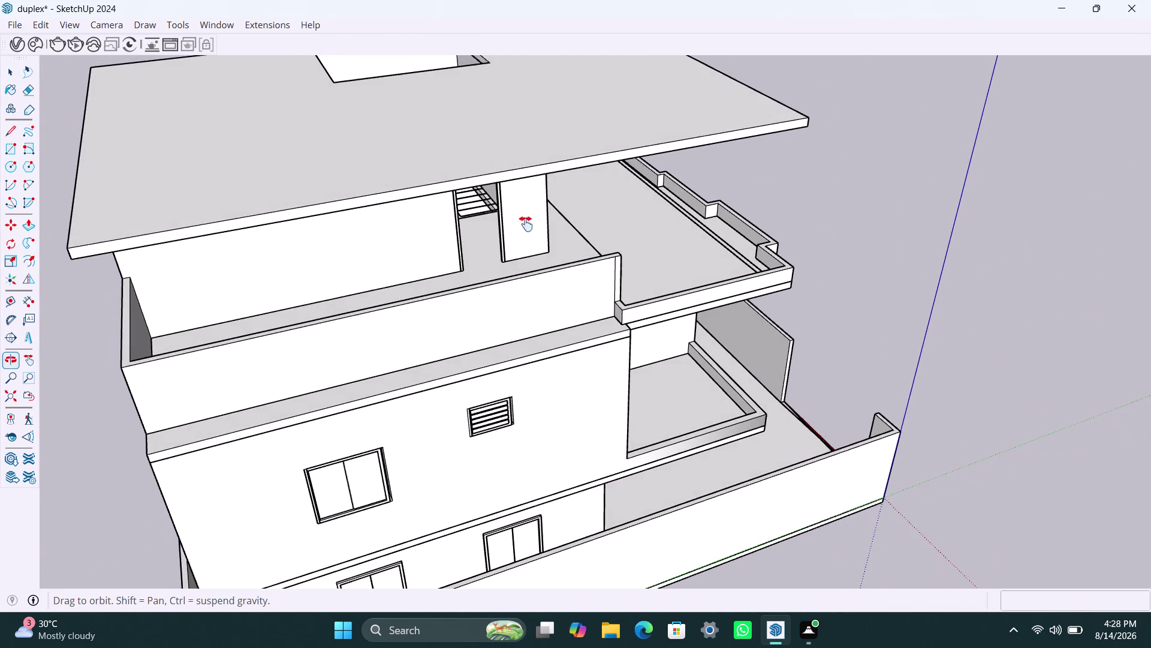
middle_drag(526, 221, 503, 261)
scroll(up, 3)
Open the roof slab group and try pushing its front face, leaving it unchanged.
click(370, 266)
double_click(363, 266)
click(358, 268)
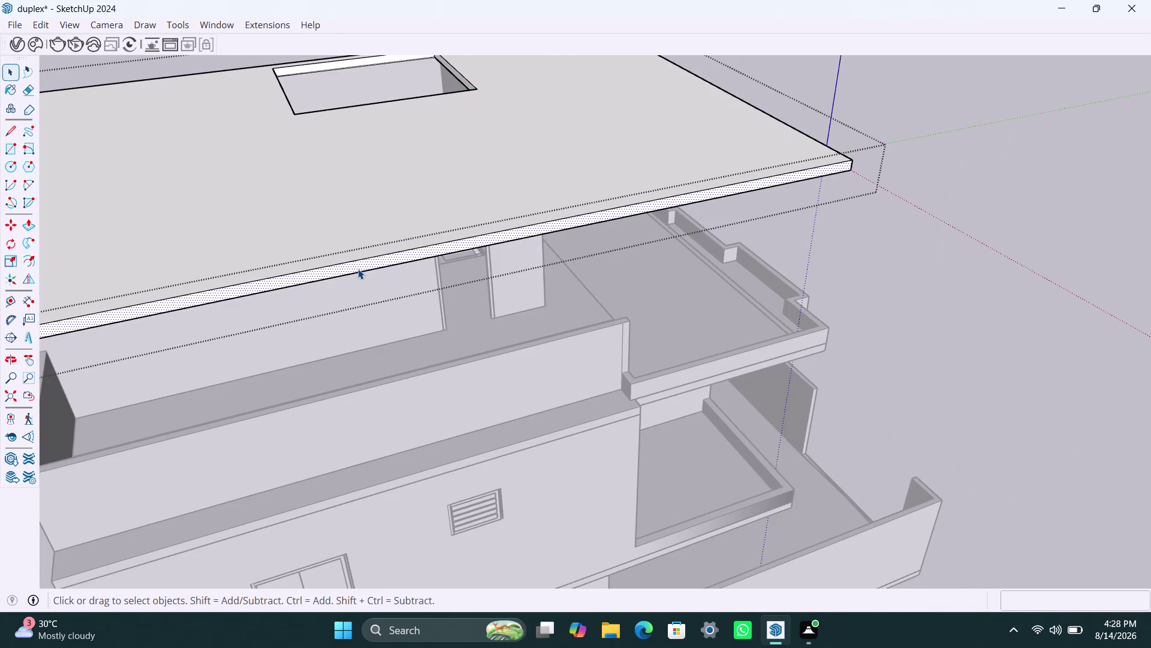
click(352, 264)
key(p)
click(352, 264)
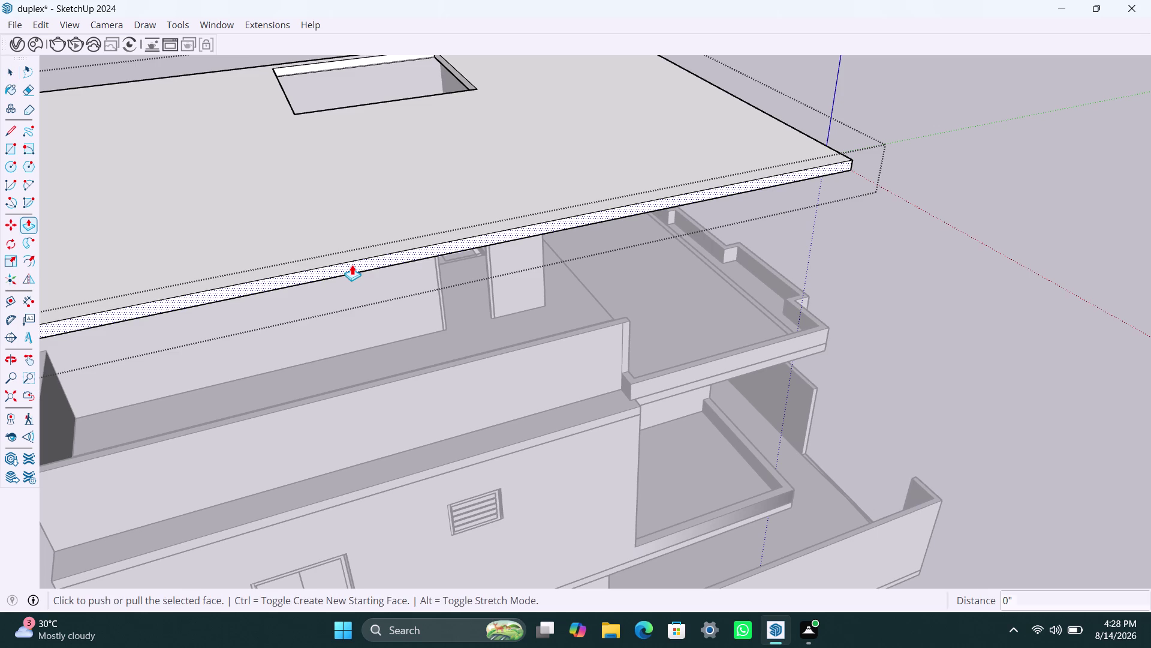
click(356, 380)
scroll(down, 3)
Extend the stair-room face upward to lift the roof to its new height, then deselect.
middle_drag(711, 267, 431, 291)
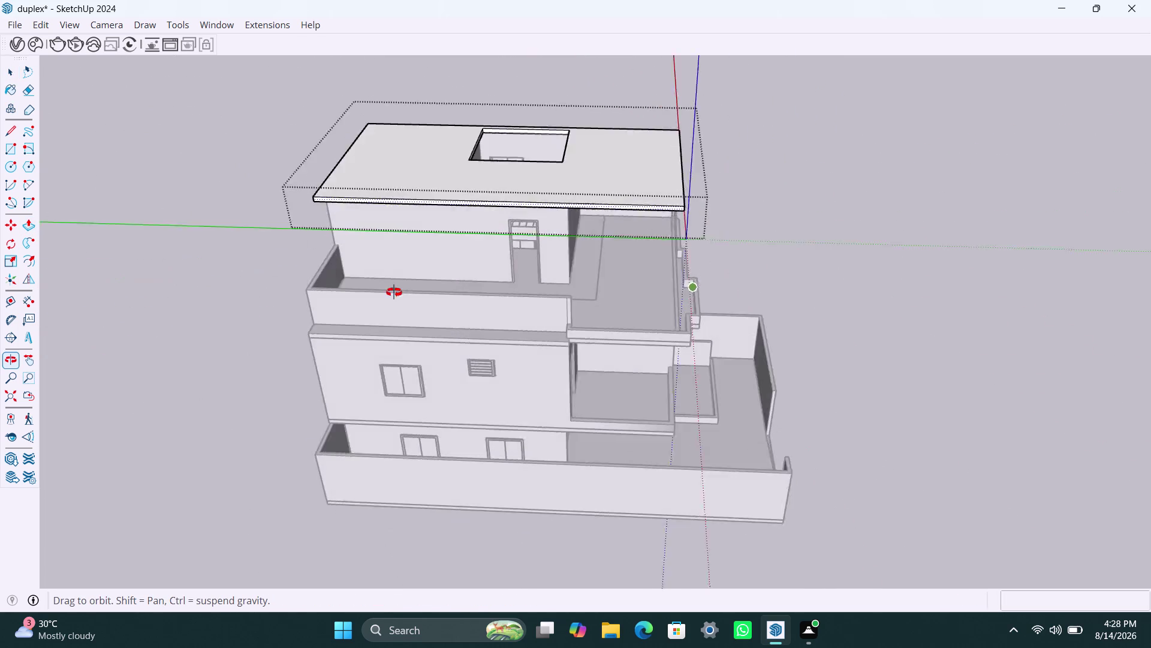
middle_drag(431, 290, 155, 295)
scroll(up, 3)
key(space)
click(553, 216)
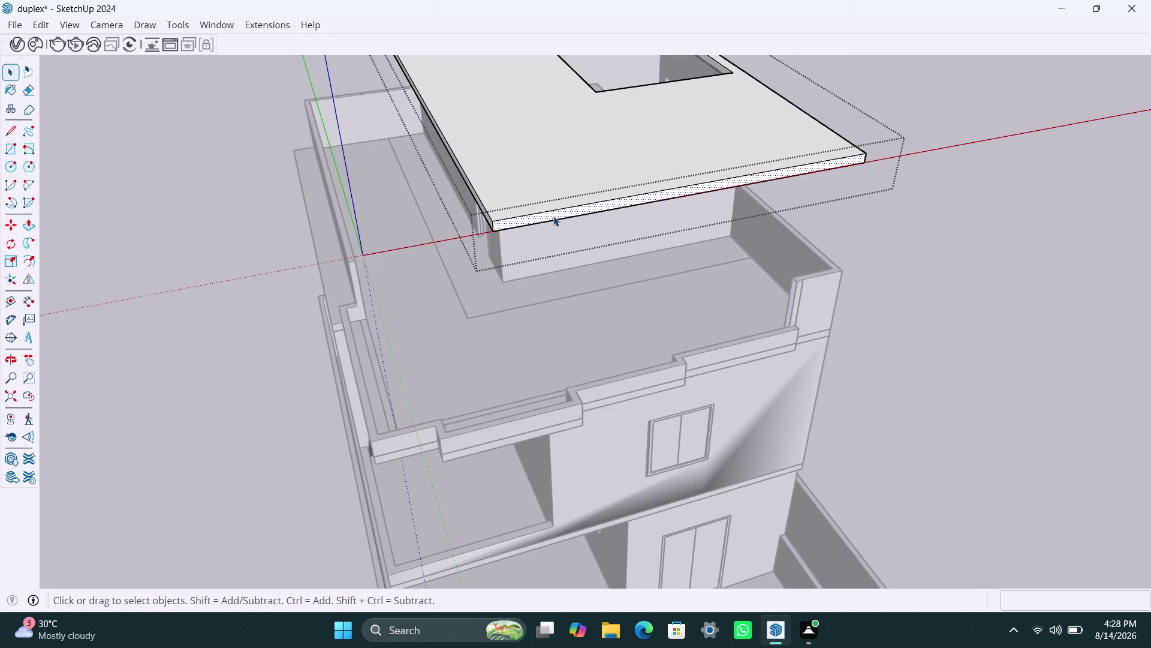
key(p)
click(554, 216)
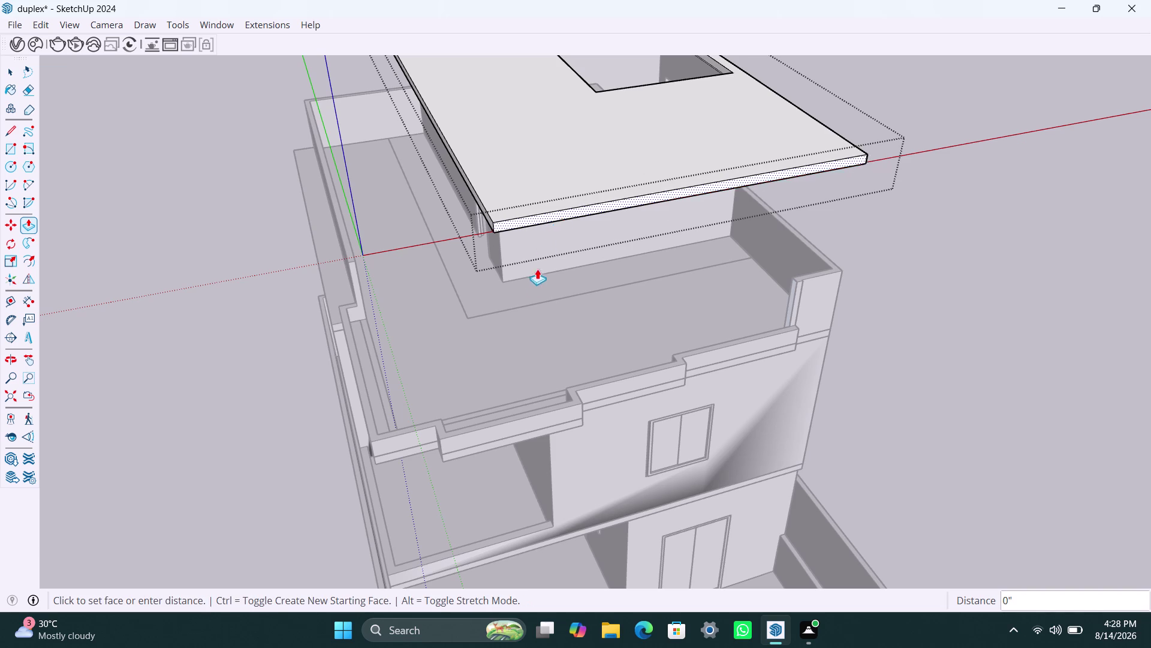
click(514, 307)
key(space)
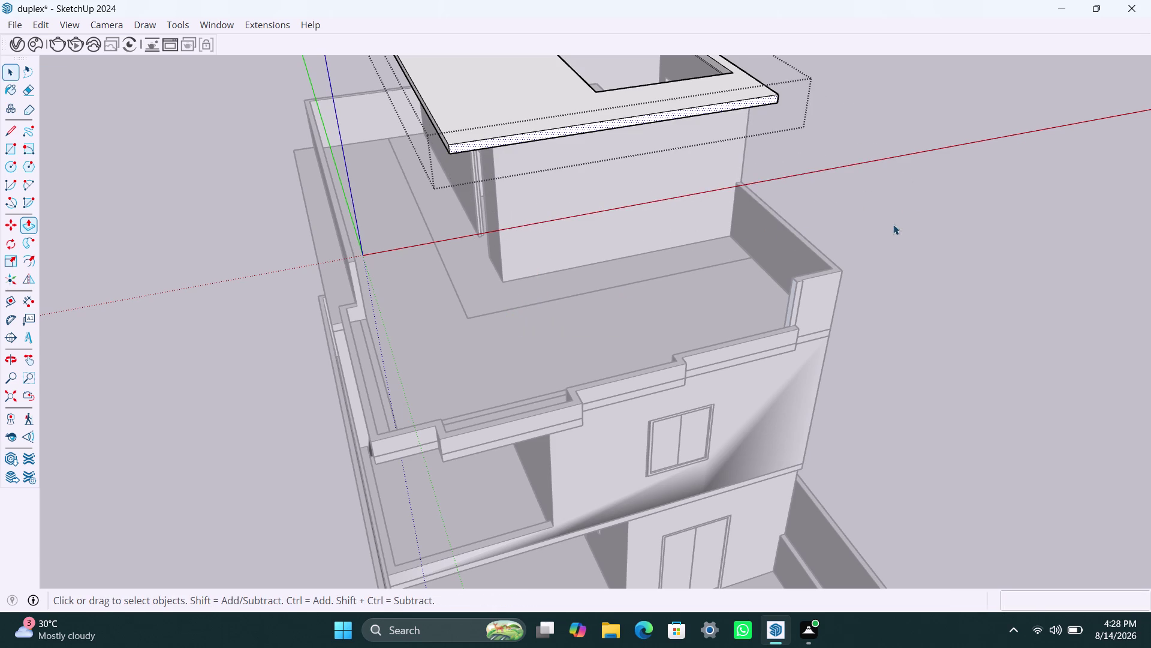
click(893, 224)
scroll(down, 3)
scroll(up, 3)
middle_drag(552, 268, 639, 283)
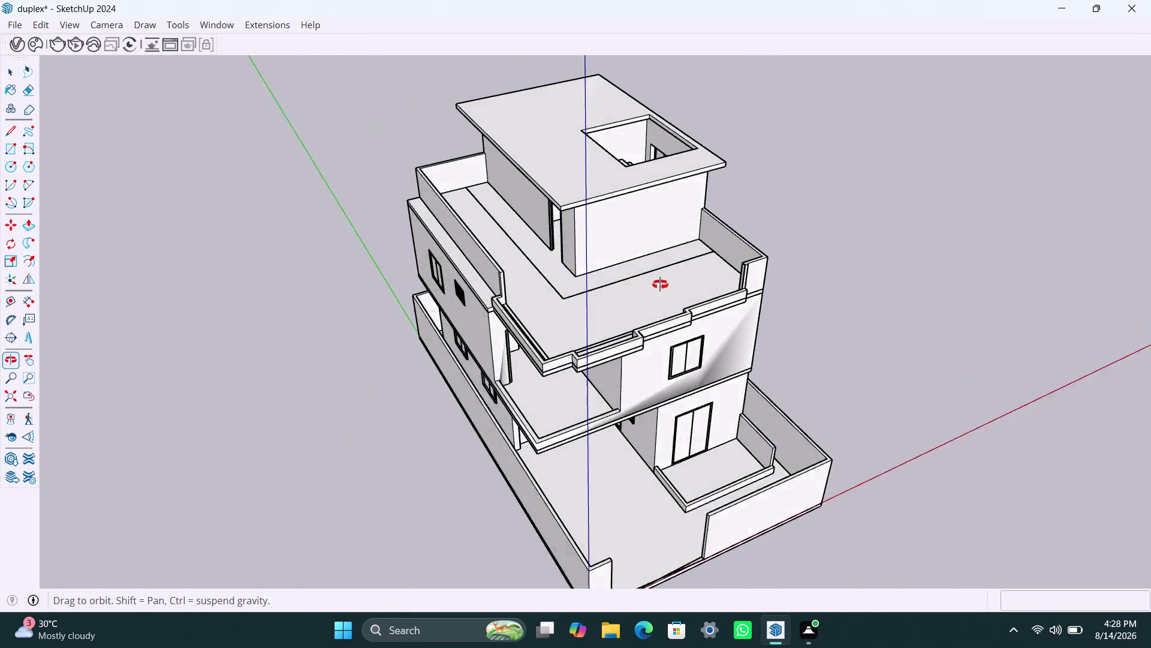
middle_drag(639, 283, 897, 275)
middle_drag(512, 217, 541, 224)
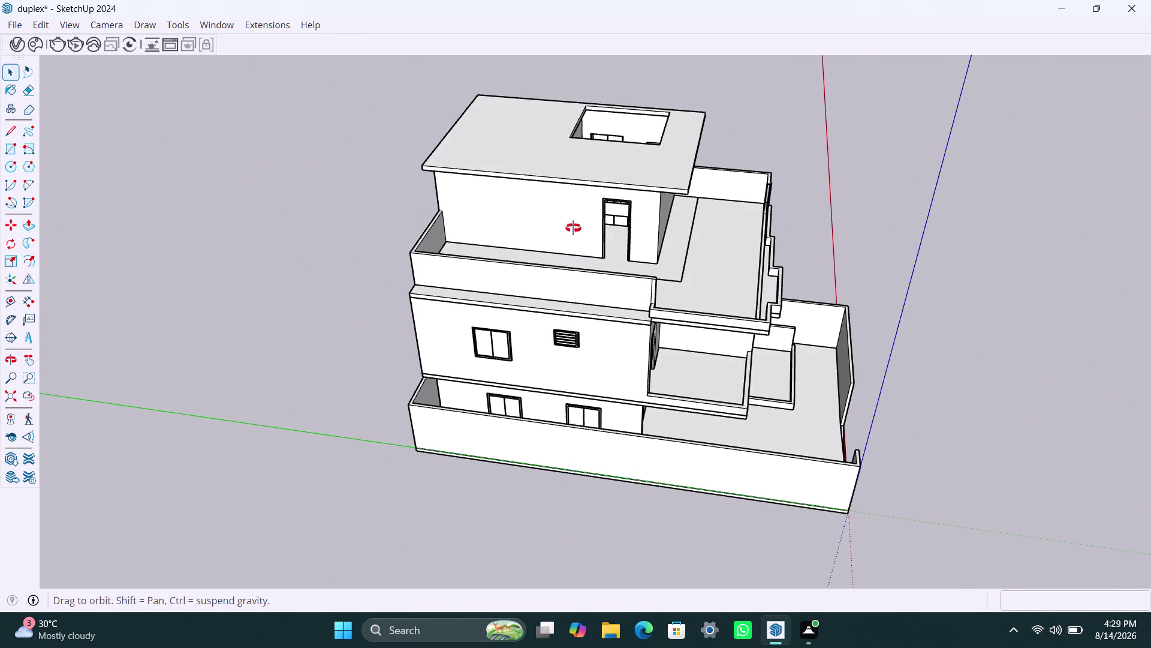
middle_drag(540, 224, 455, 255)
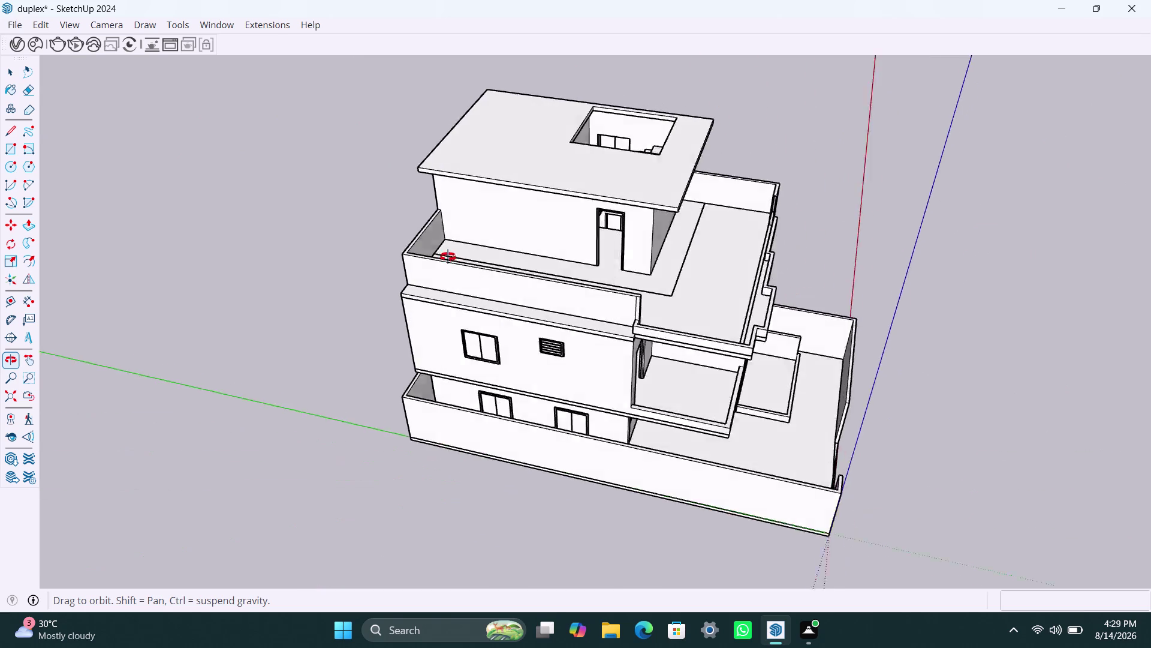
middle_drag(455, 255, 254, 301)
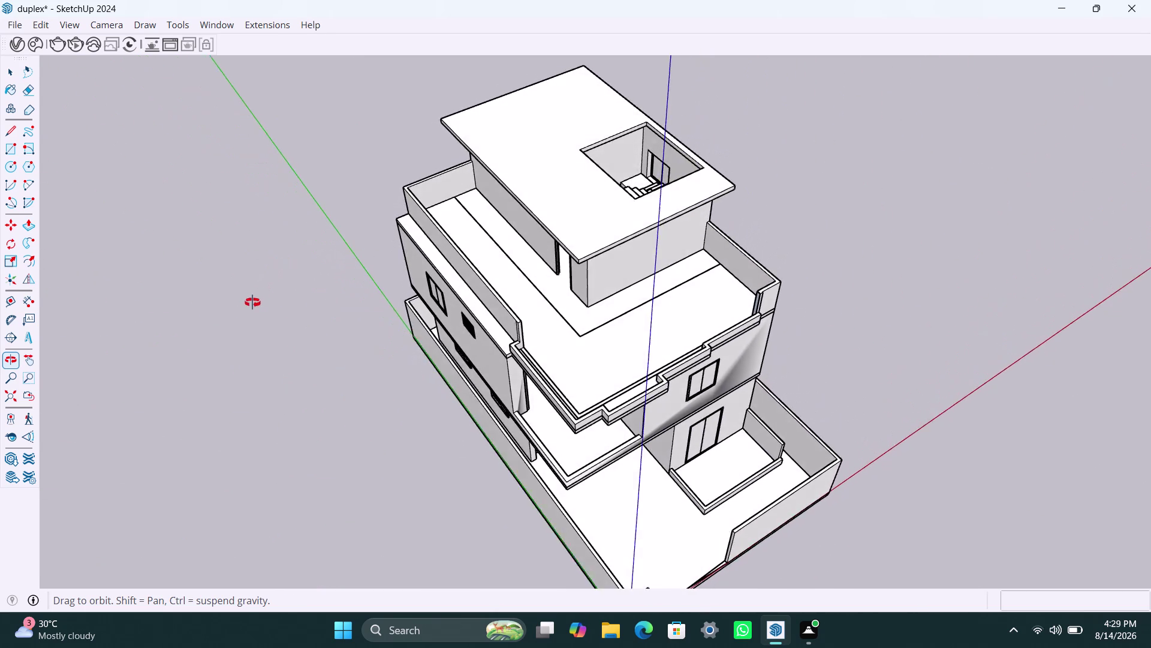
middle_drag(254, 301, 201, 325)
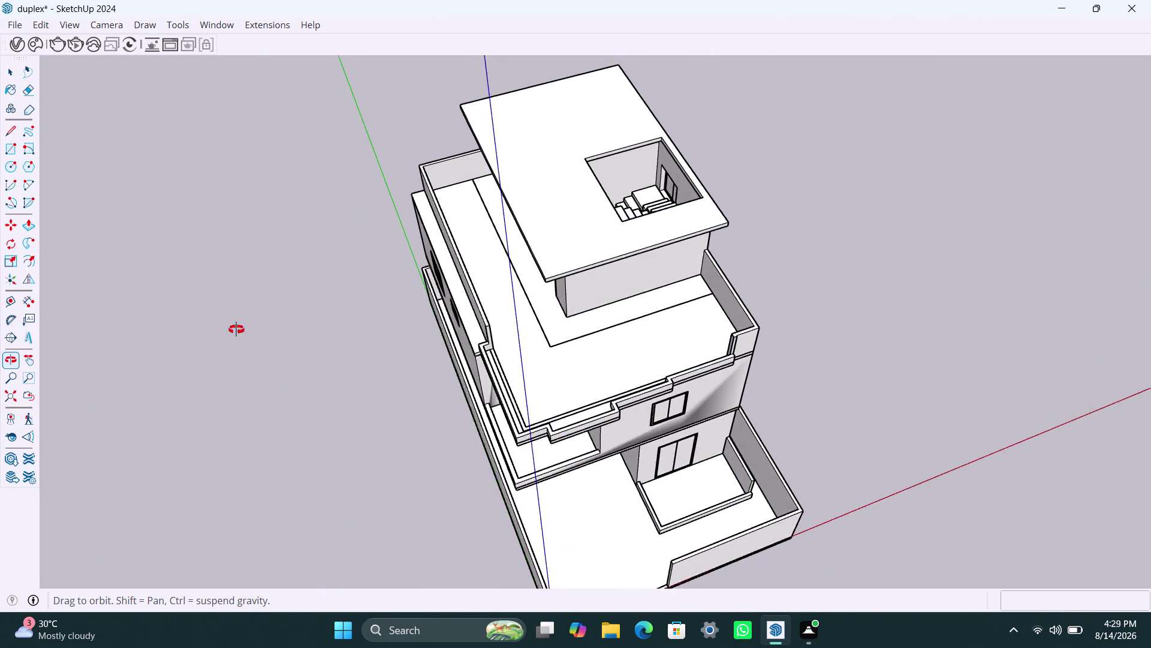
middle_drag(201, 325, 738, 239)
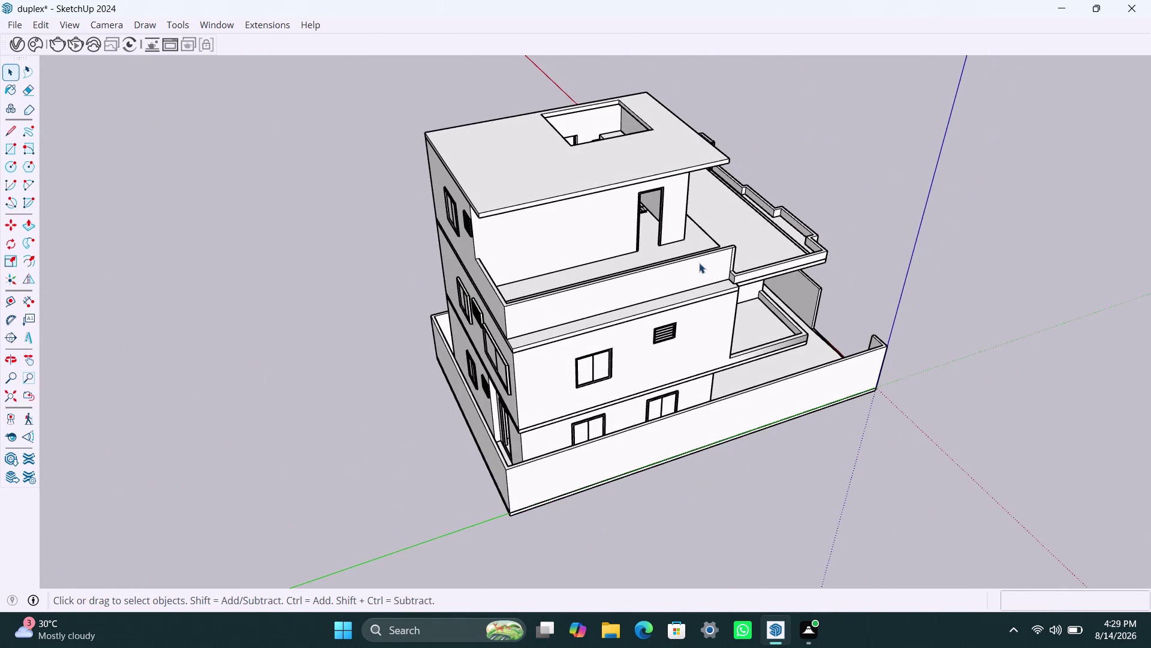
scroll(up, 3)
scroll(up, 3)
middle_click(521, 368)
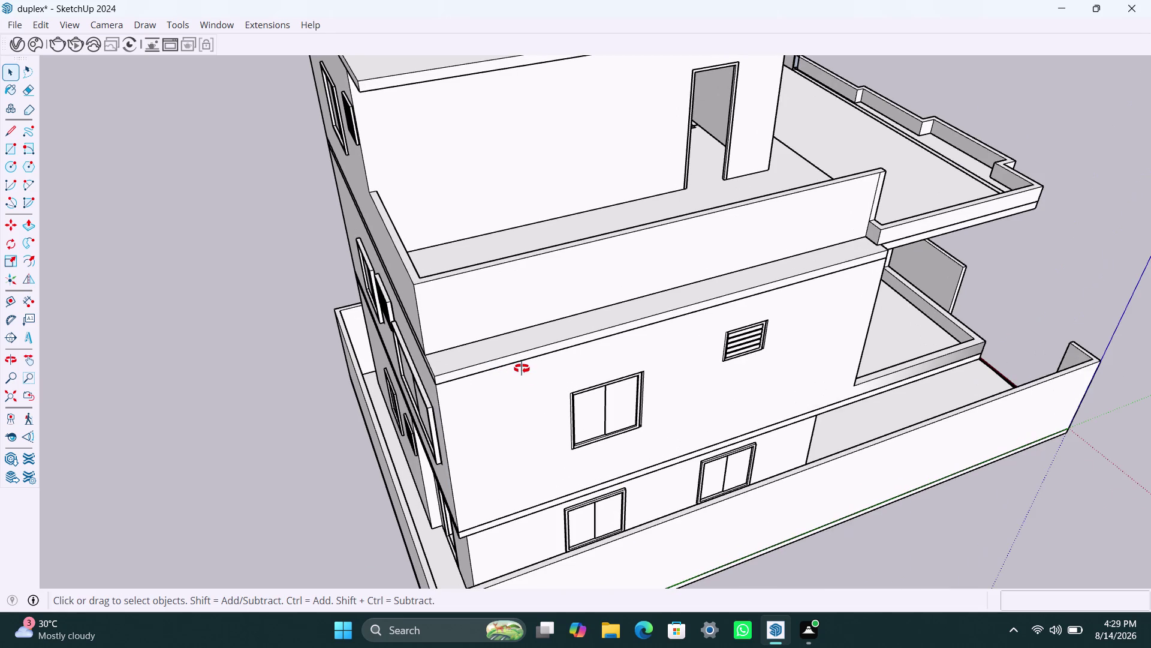
scroll(down, 3)
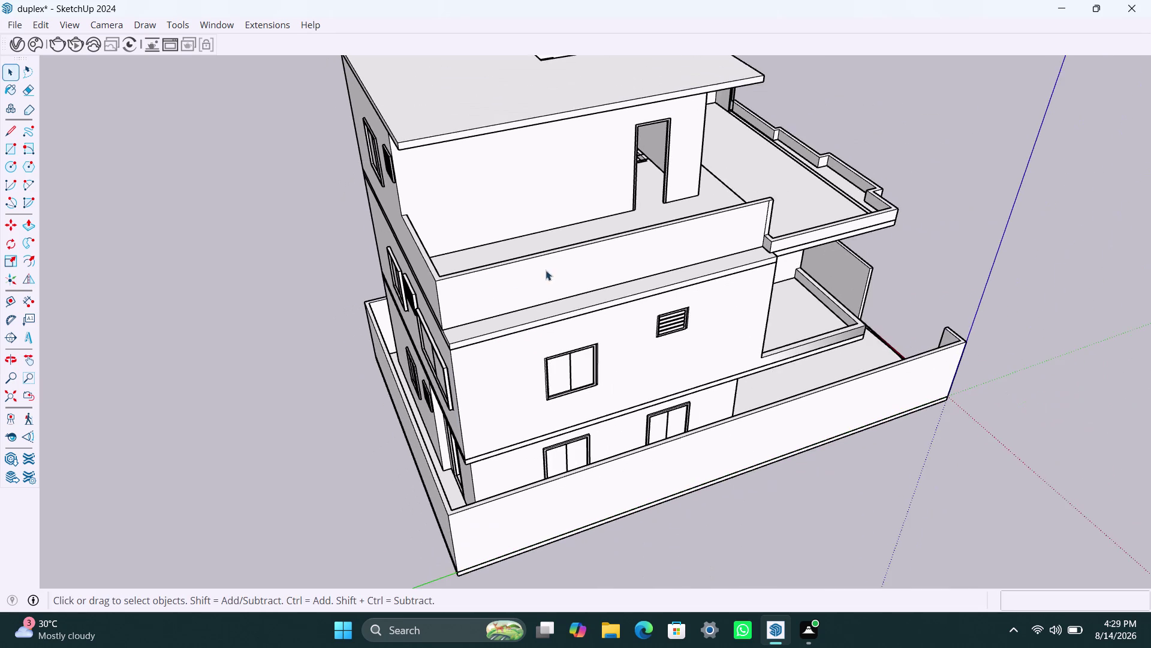
middle_drag(545, 270, 0, 331)
scroll(up, 3)
scroll(up, 3)
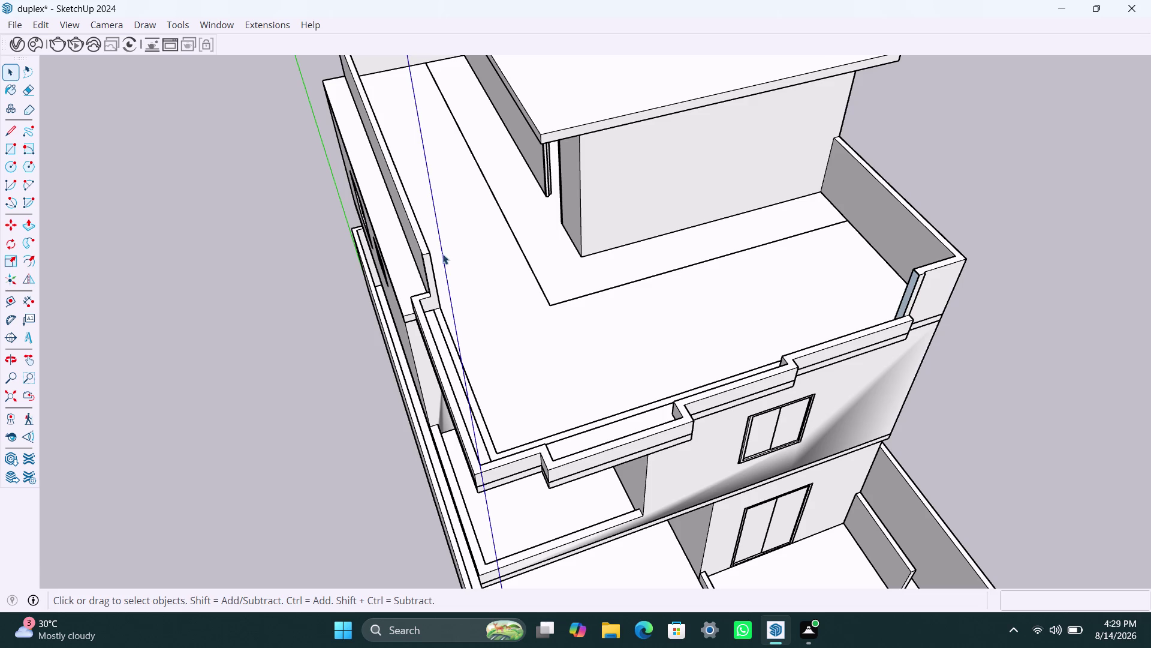
scroll(down, 3)
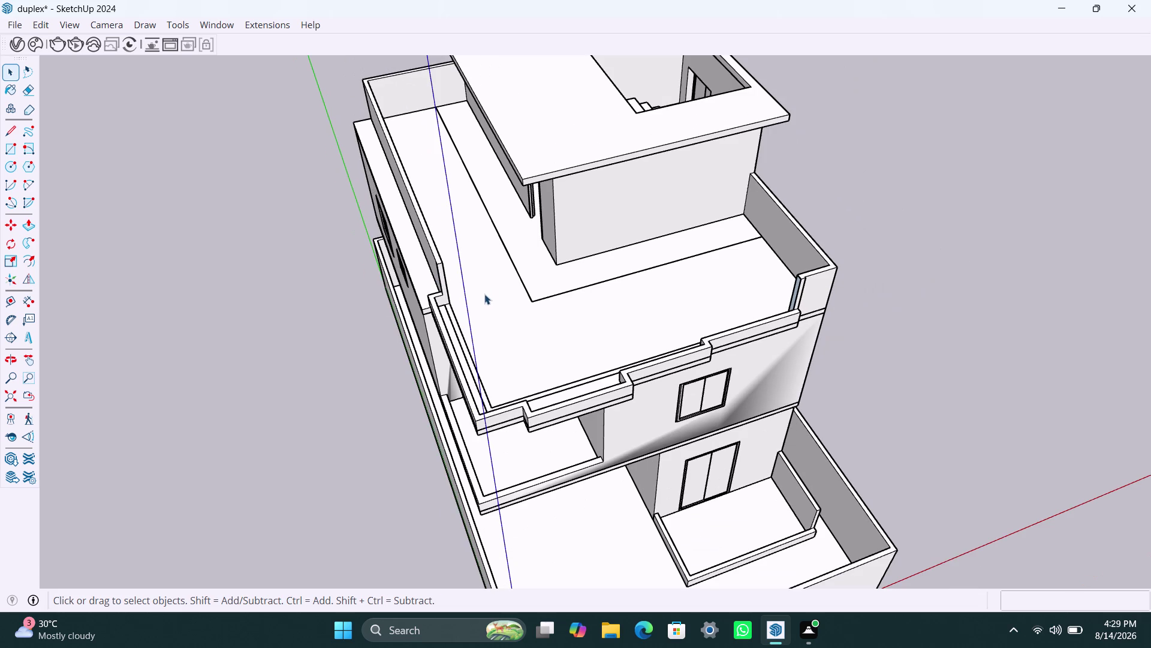
scroll(down, 3)
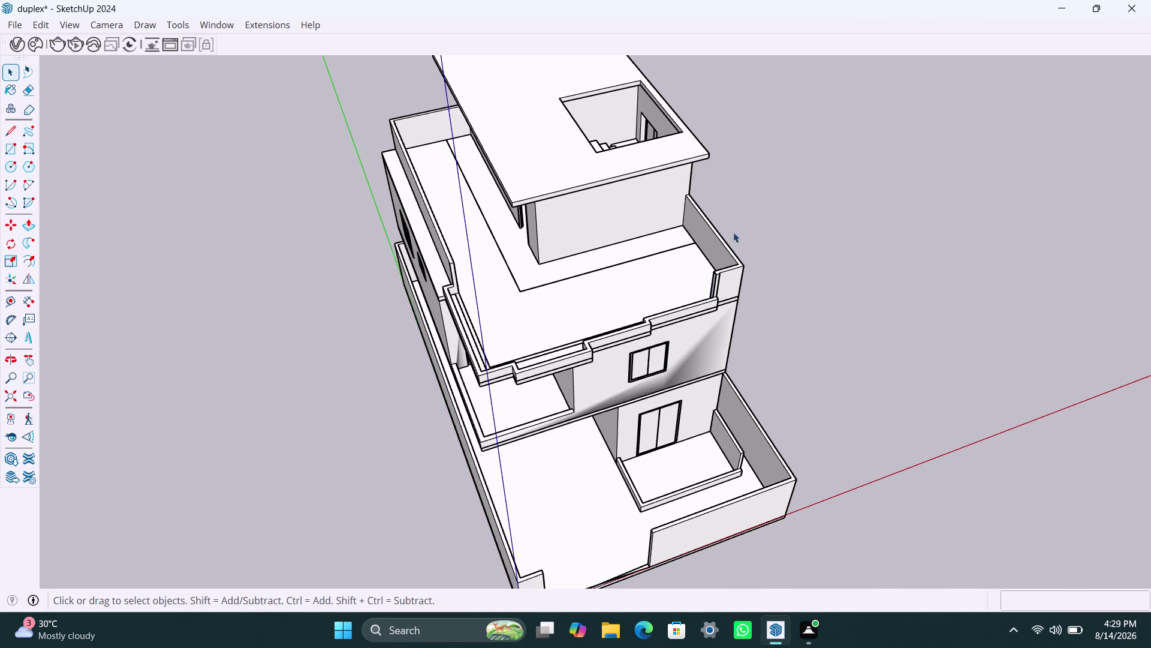
scroll(down, 3)
middle_drag(653, 326, 597, 281)
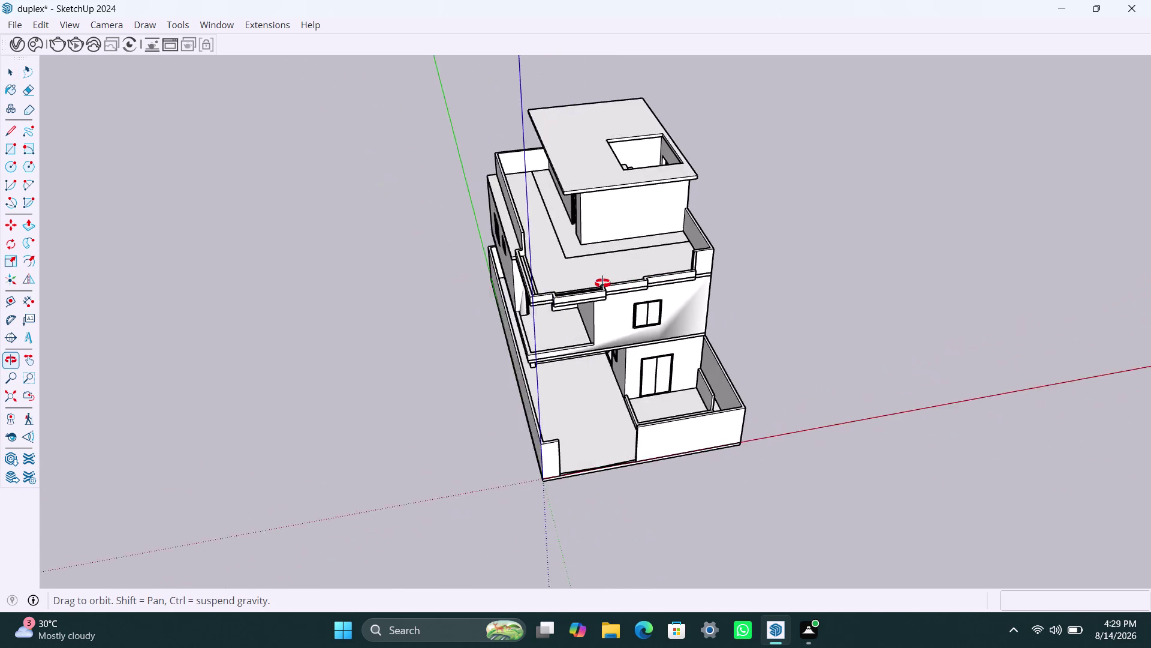
middle_drag(597, 281, 479, 292)
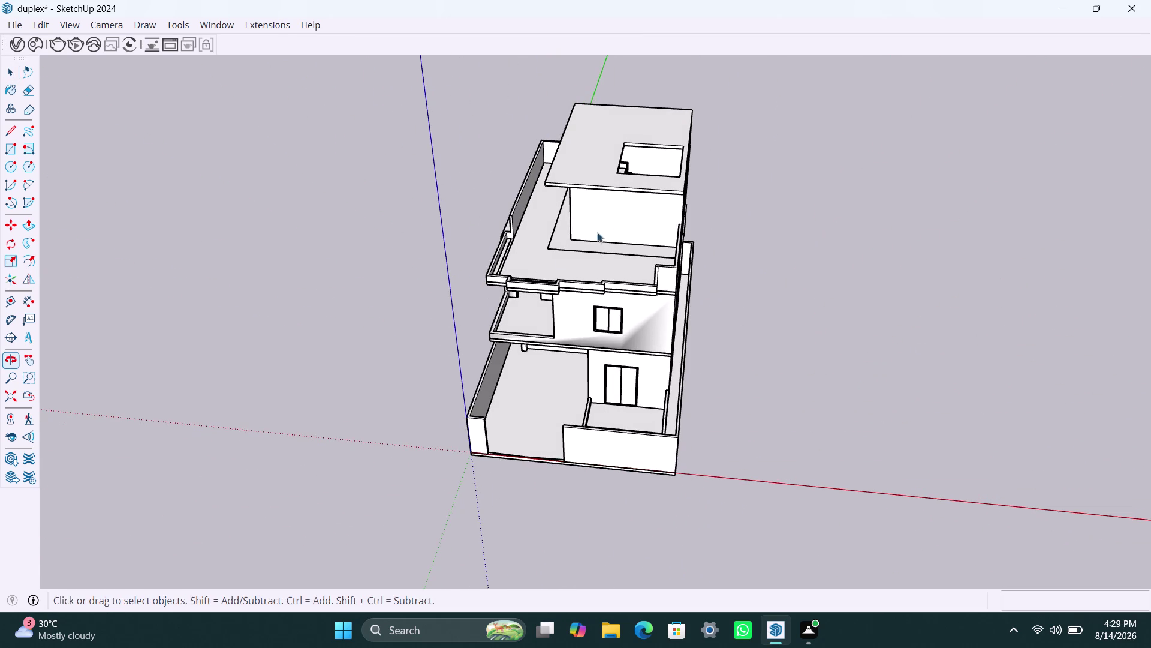
middle_drag(630, 198, 611, 477)
scroll(up, 3)
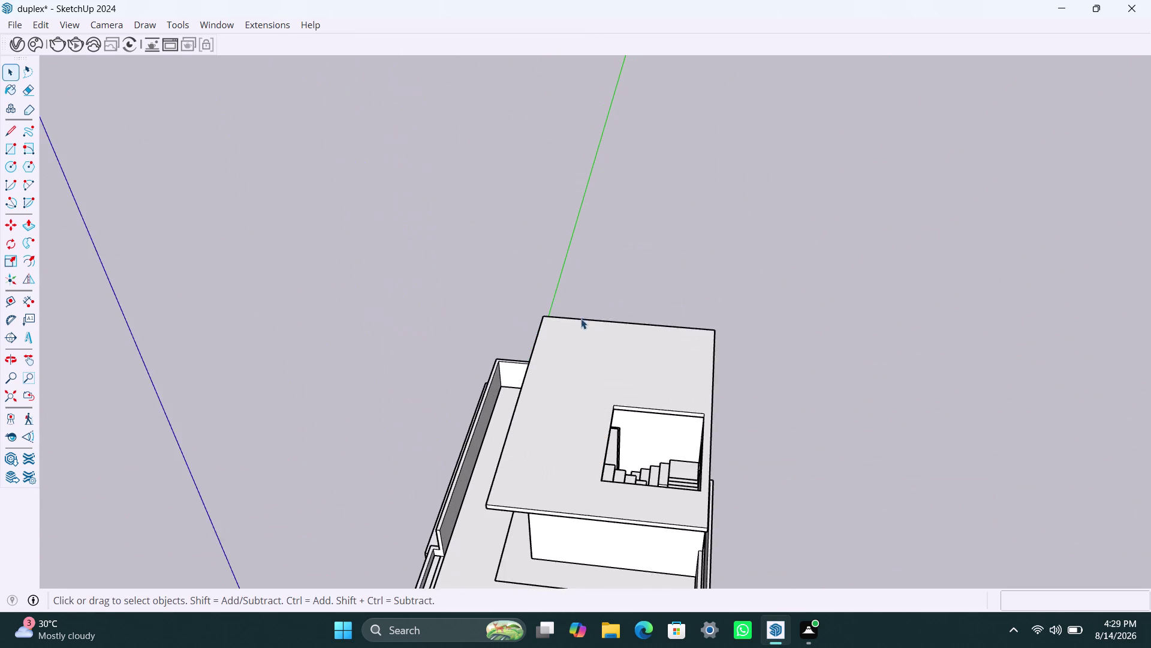
scroll(up, 3)
scroll(up, 3)
scroll(up, 3)
middle_drag(558, 325, 547, 396)
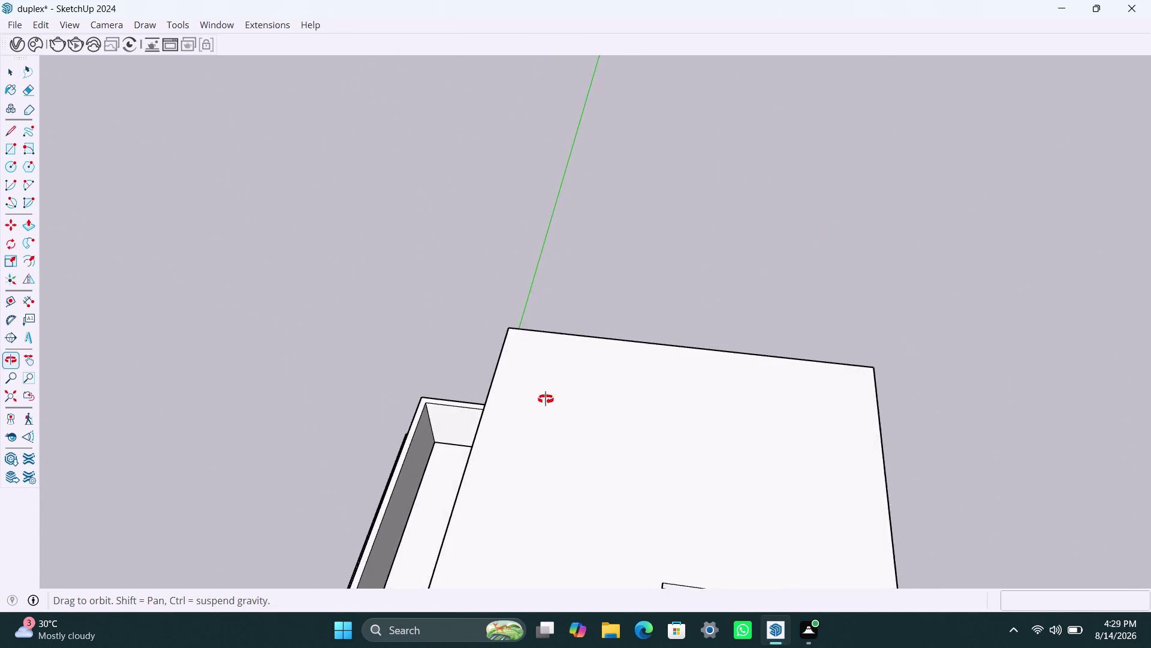
middle_drag(546, 396, 525, 455)
scroll(up, 3)
Inside the top slab group, copy the slab's far edge 4.5" inward.
click(621, 386)
double_click(624, 384)
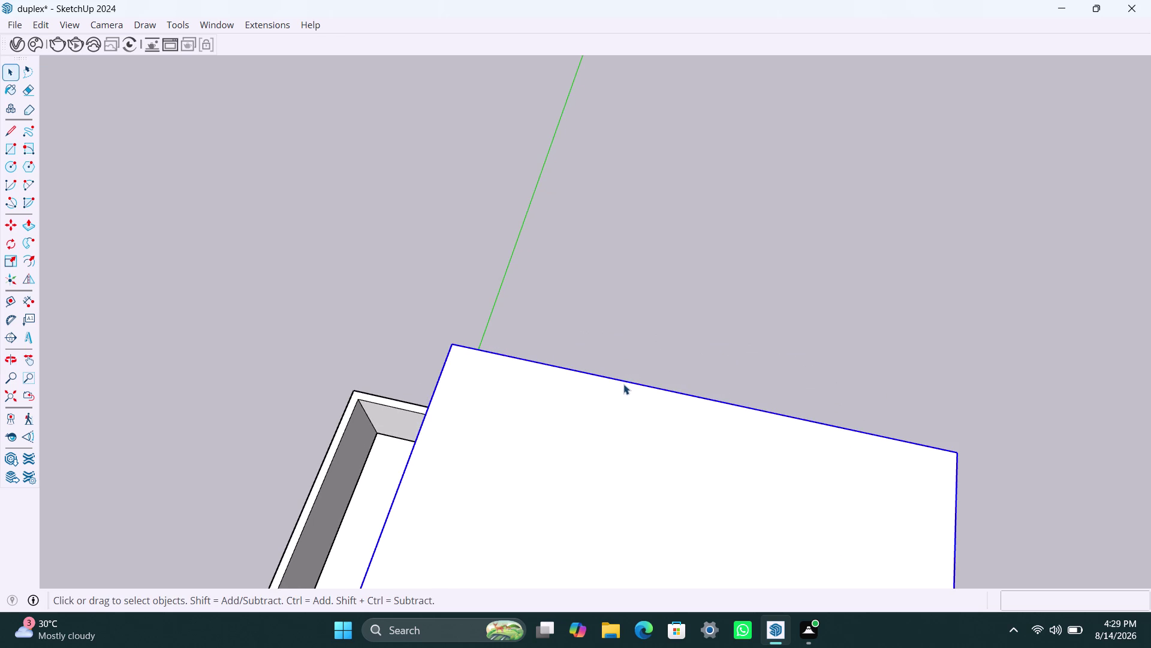
click(623, 382)
click(623, 382)
click(621, 383)
click(596, 381)
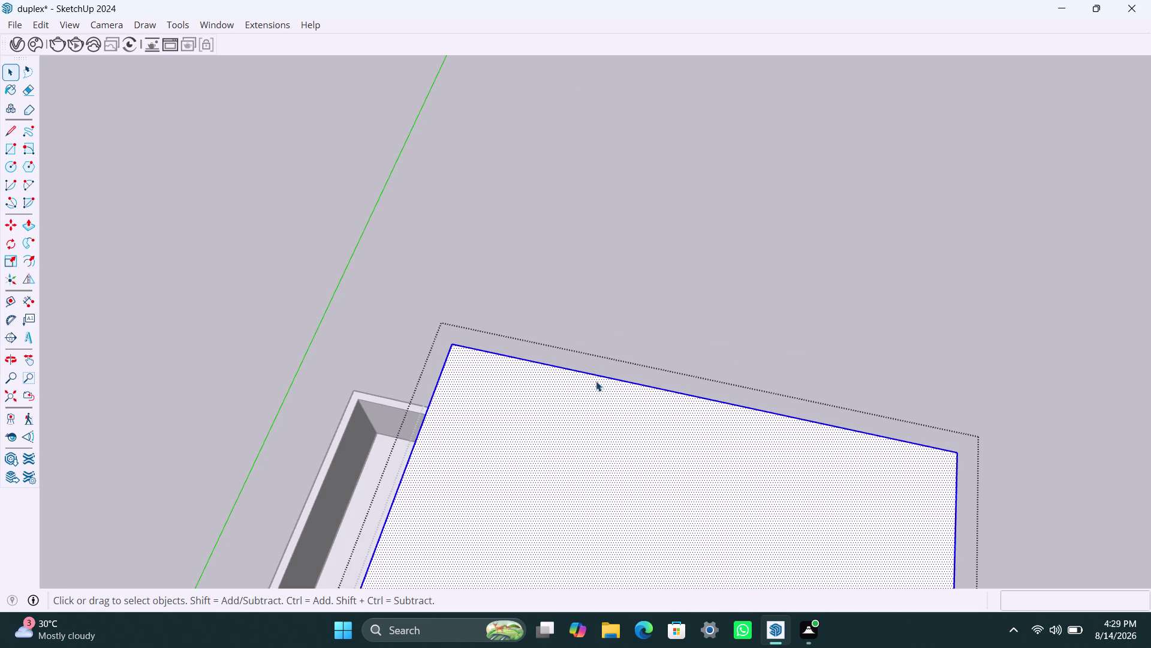
click(593, 377)
click(593, 373)
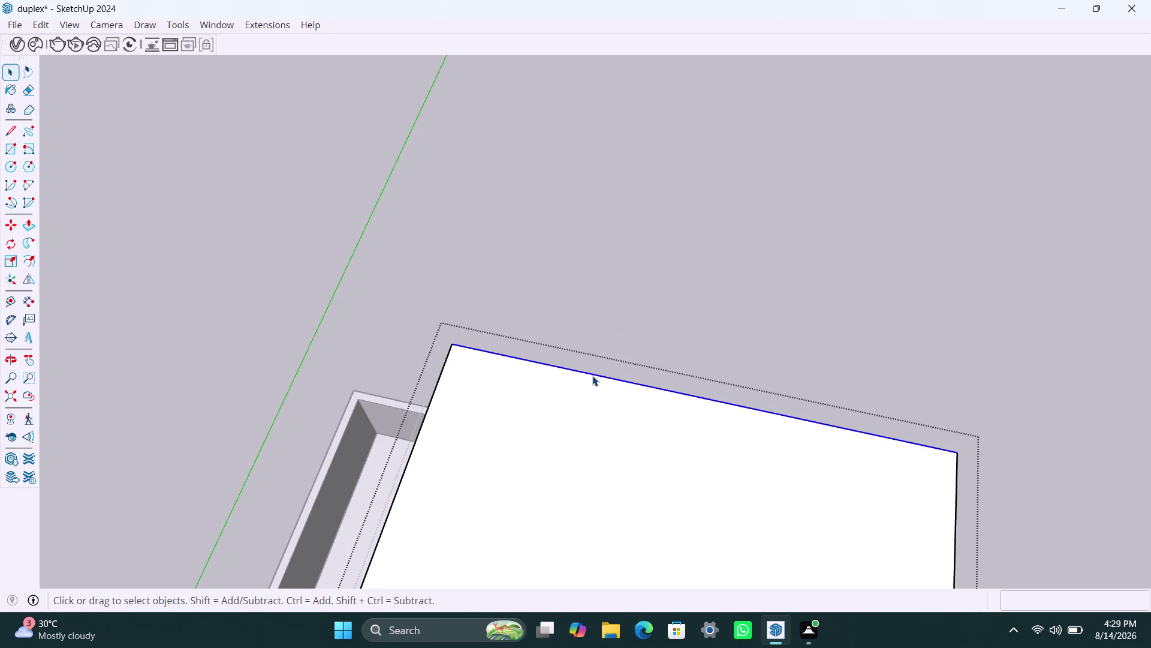
key(m)
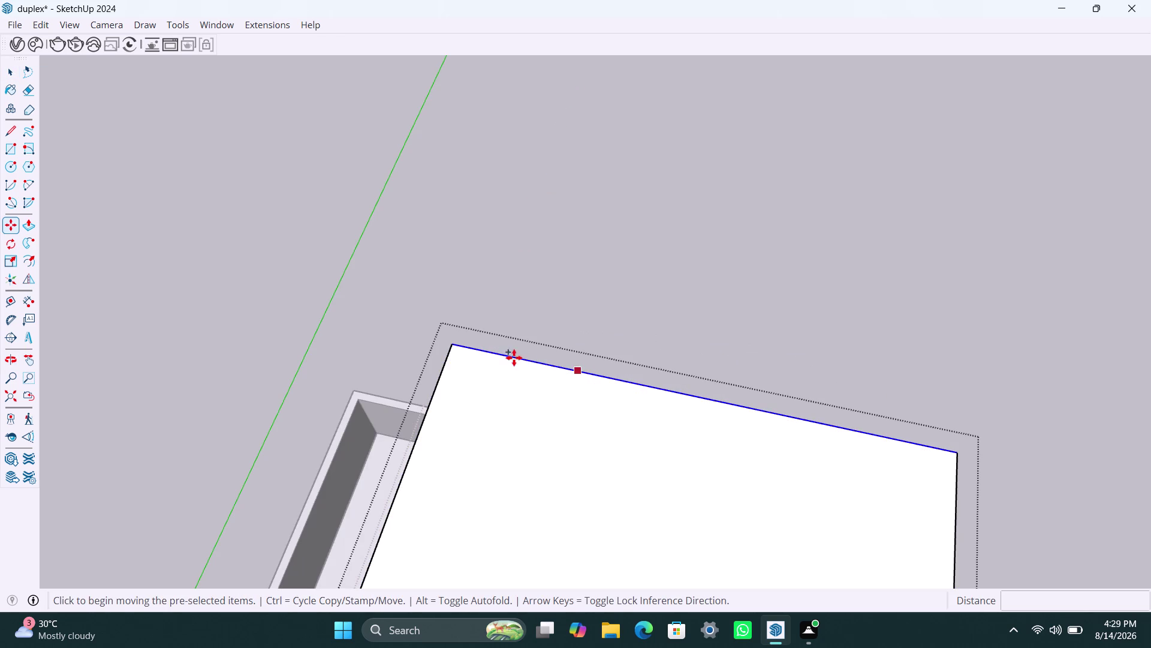
click(456, 346)
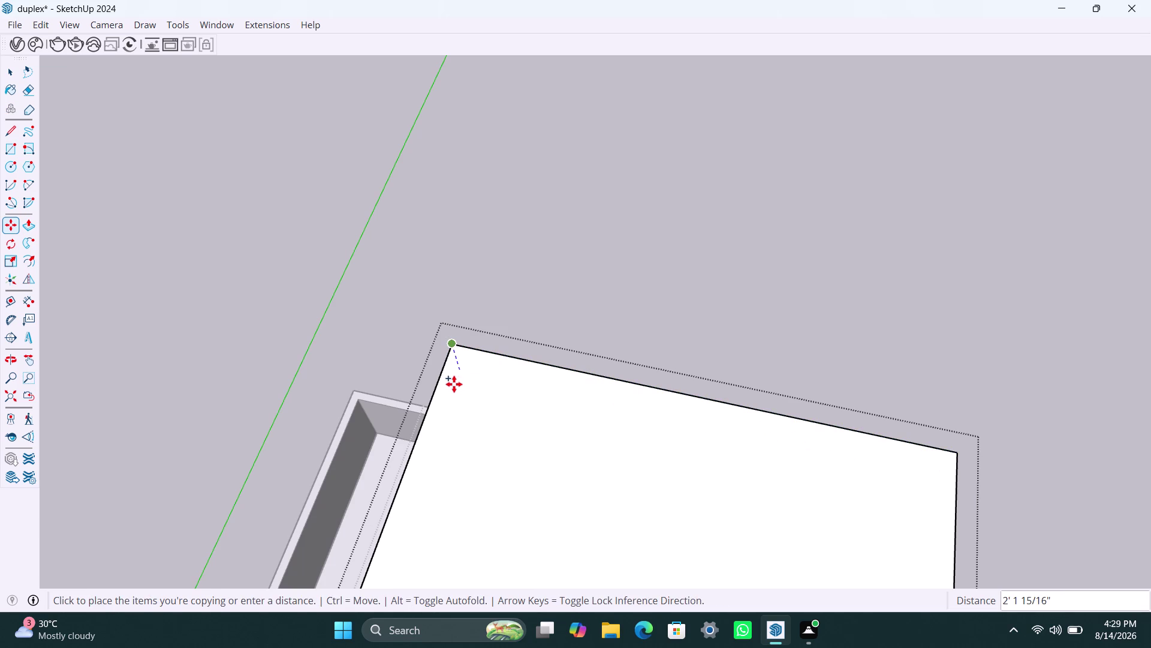
text(4)
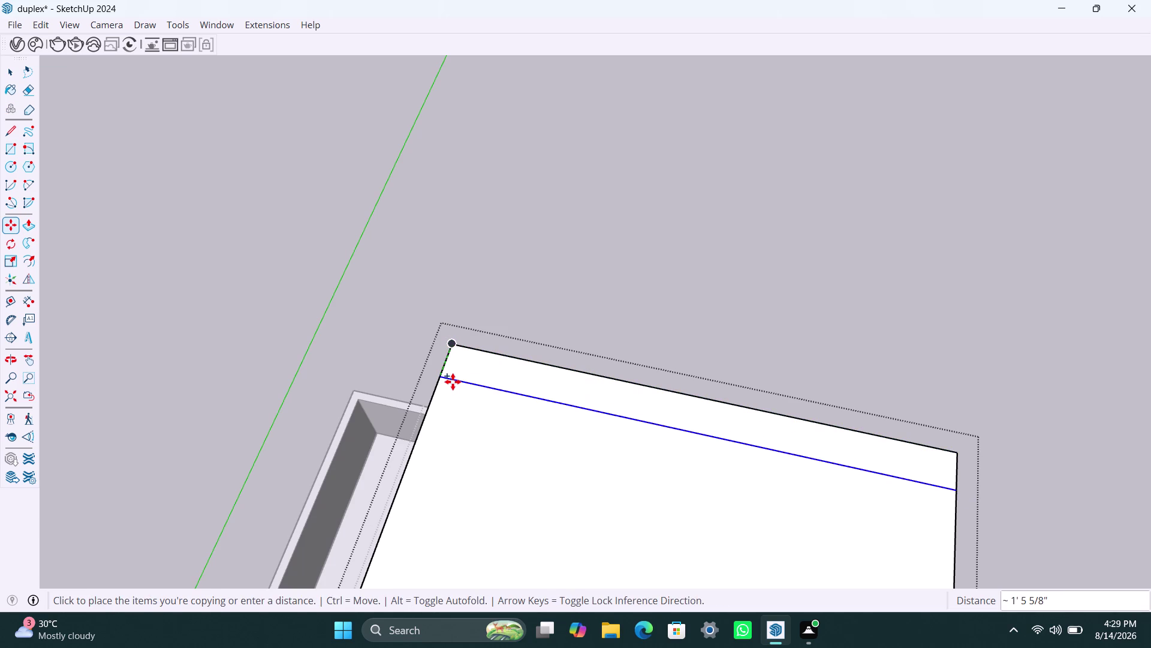
text(.)
text(5)
text(")
key(Return)
key(space)
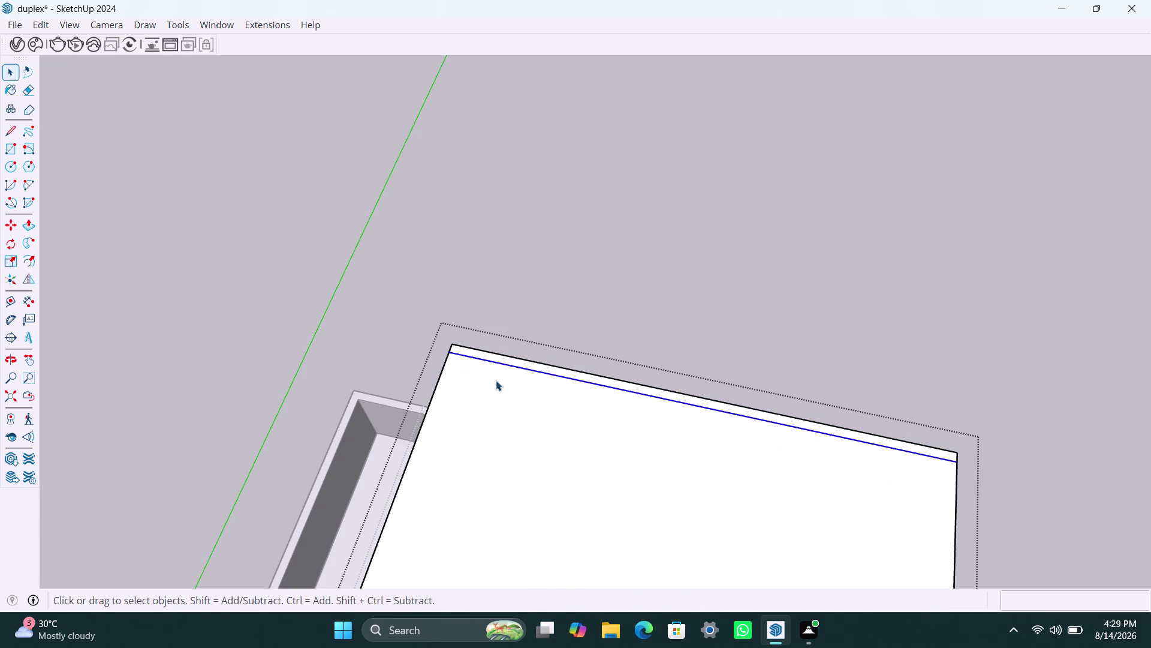
Push/Pull the thin back-edge strip up 3'.
scroll(up, 3)
click(500, 355)
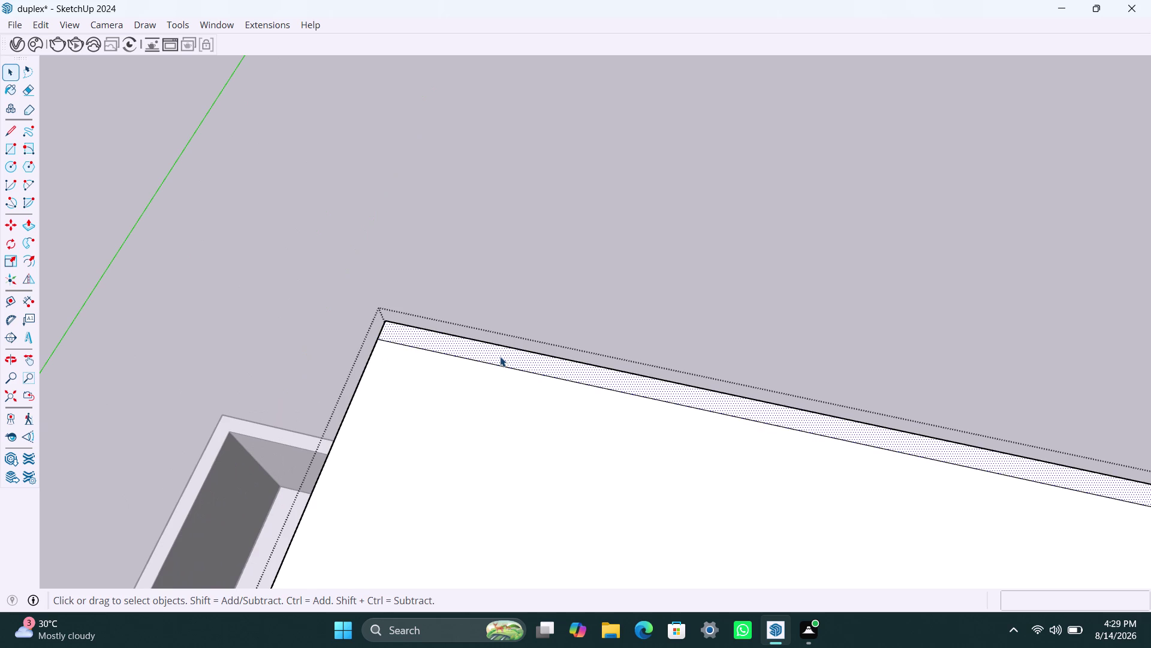
key(p)
click(503, 356)
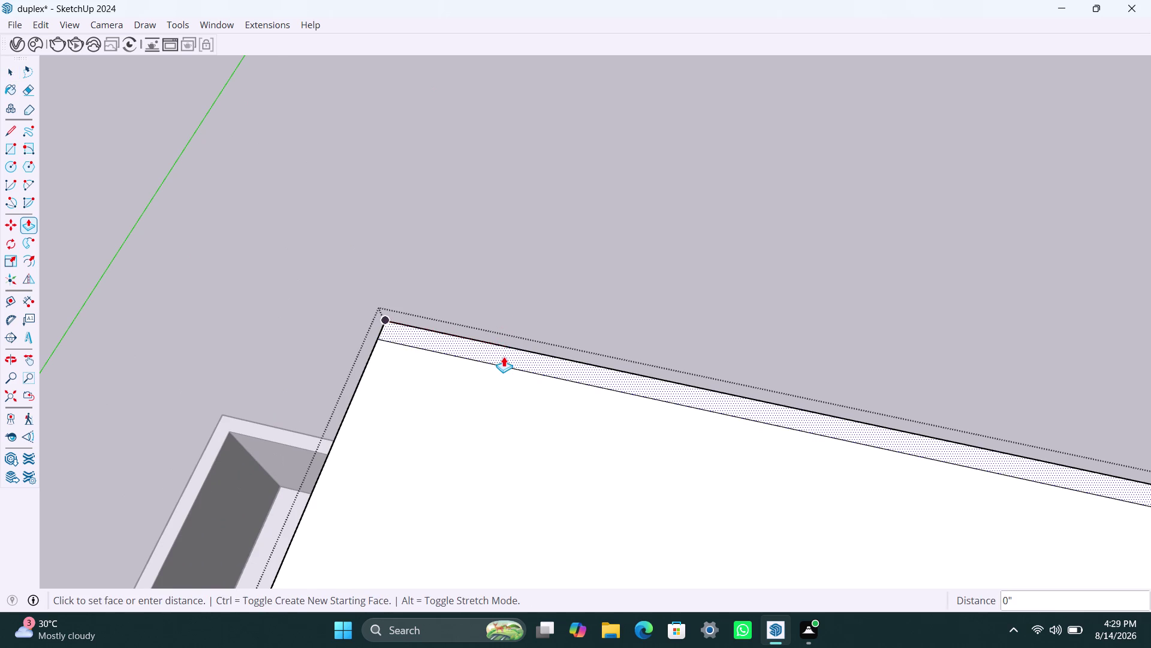
text(3)
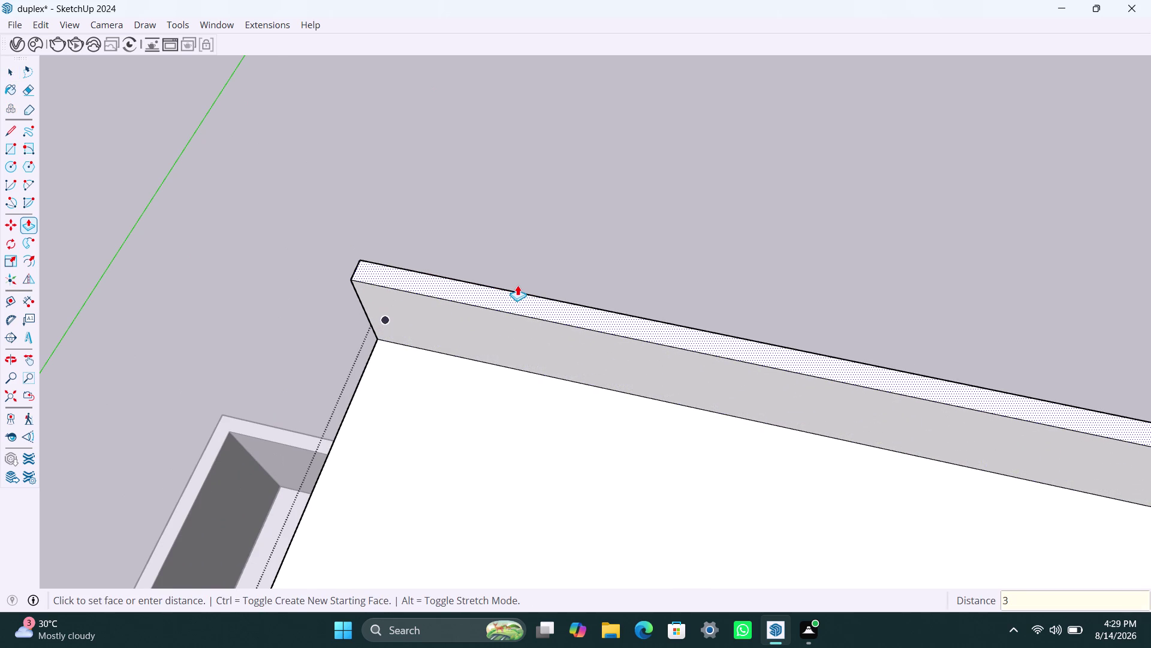
text(')
key(Return)
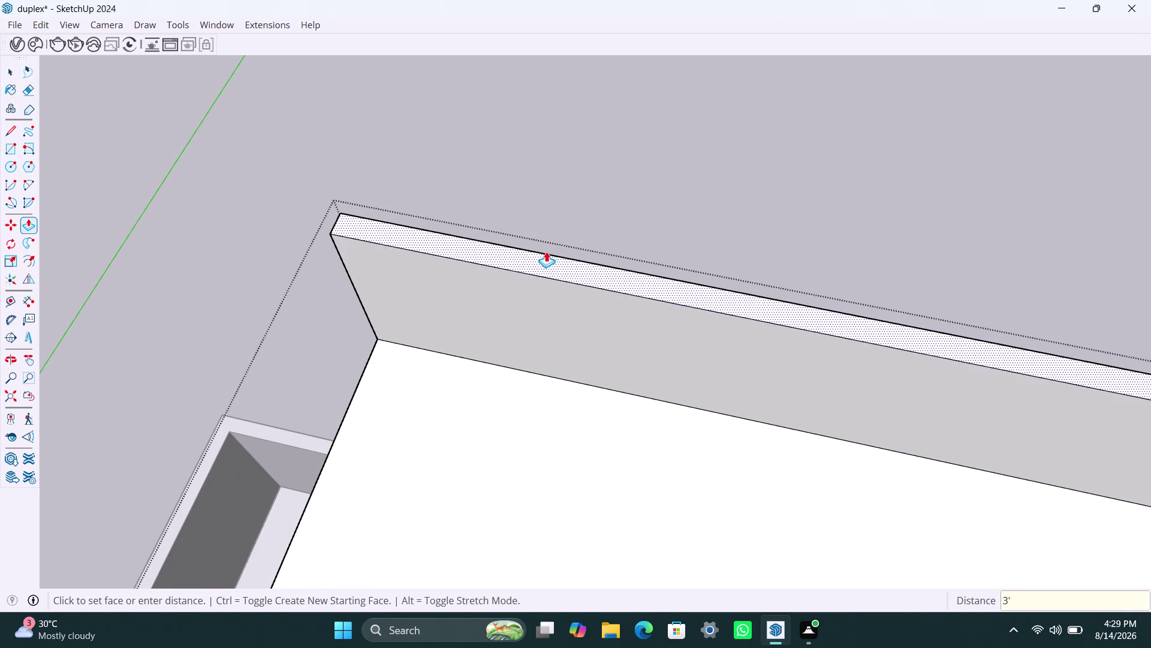
scroll(down, 3)
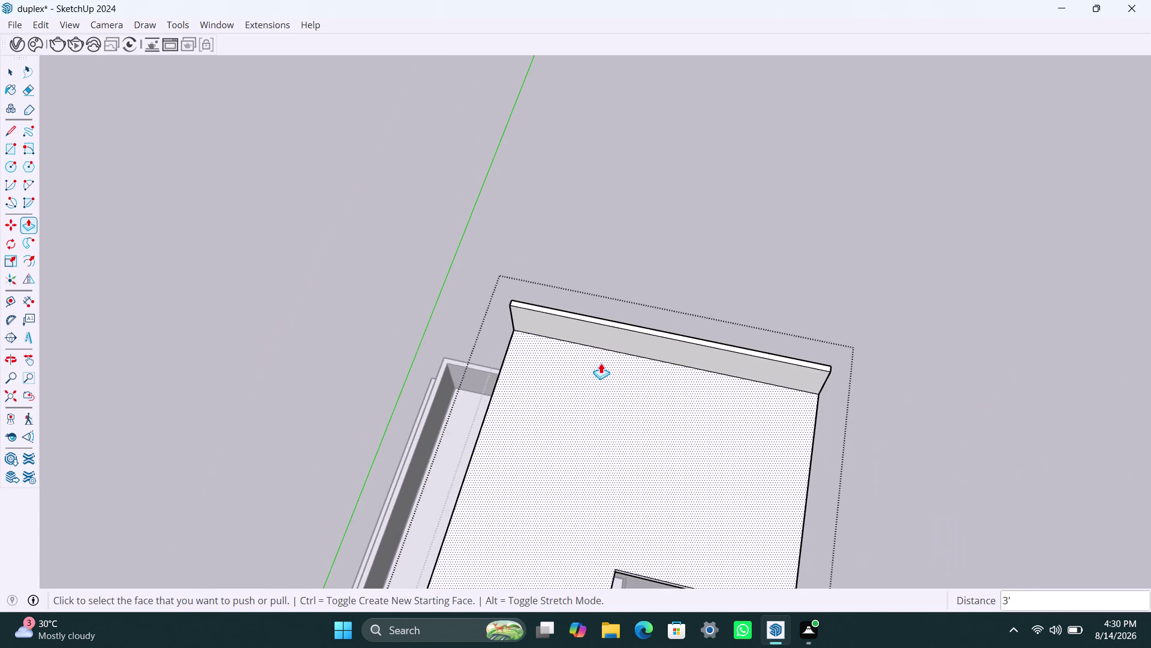
Copy the slab's right-end edge 4.5" inward to mark the wall thickness.
middle_drag(601, 363, 568, 336)
key(space)
scroll(up, 3)
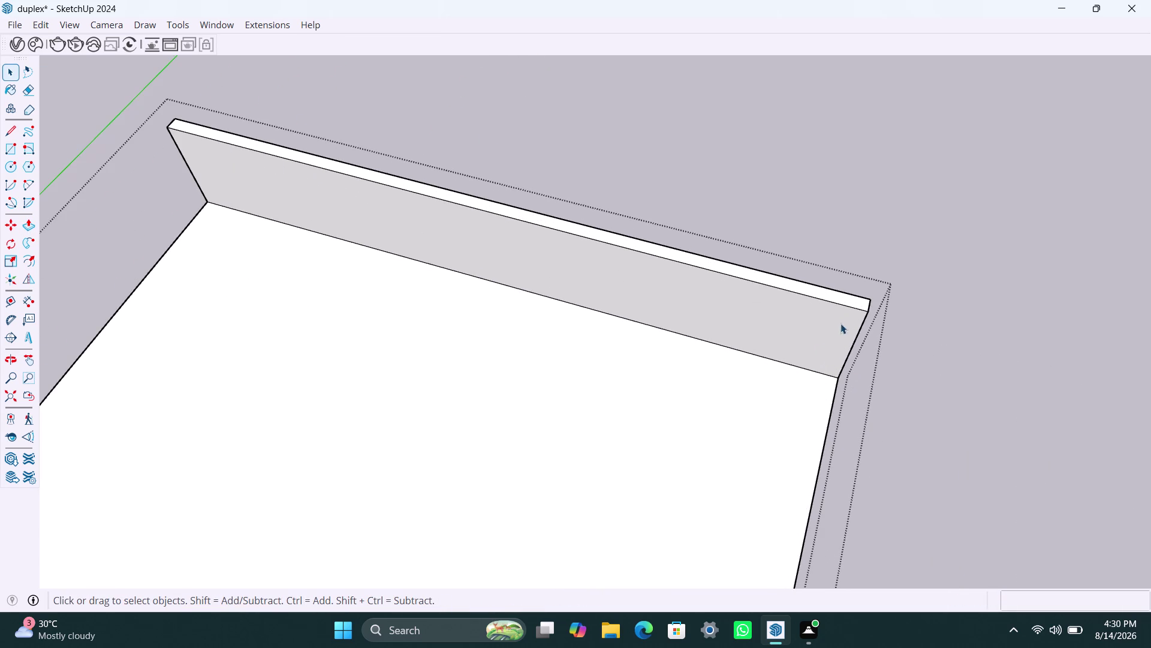
click(854, 345)
key(m)
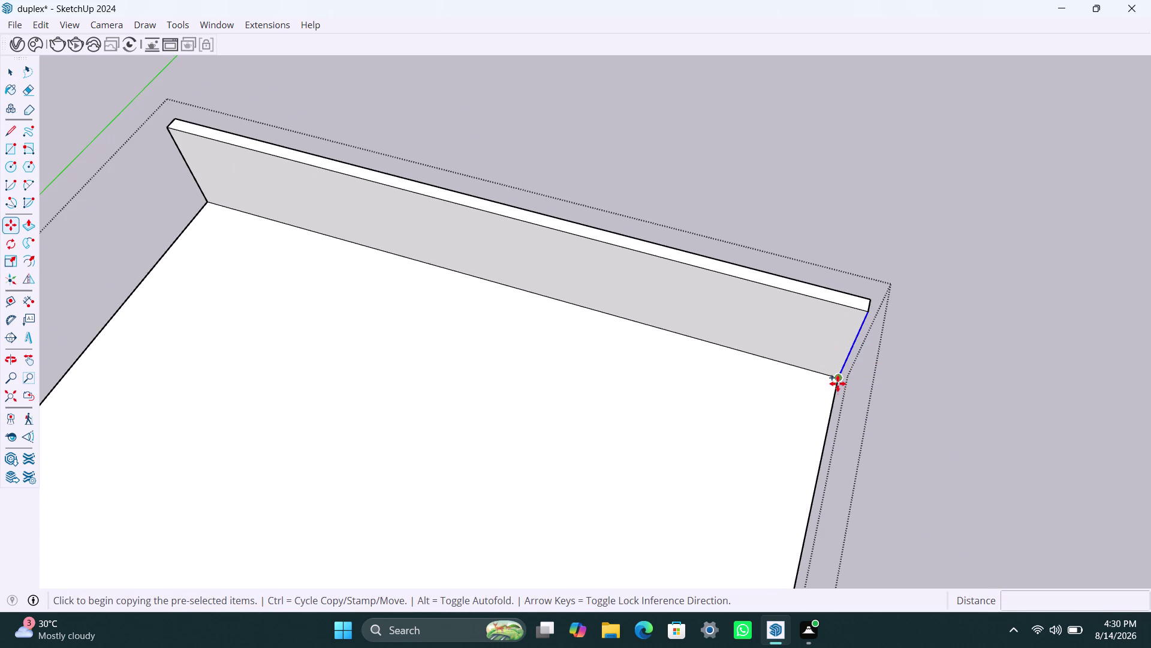
click(838, 382)
text(4.)
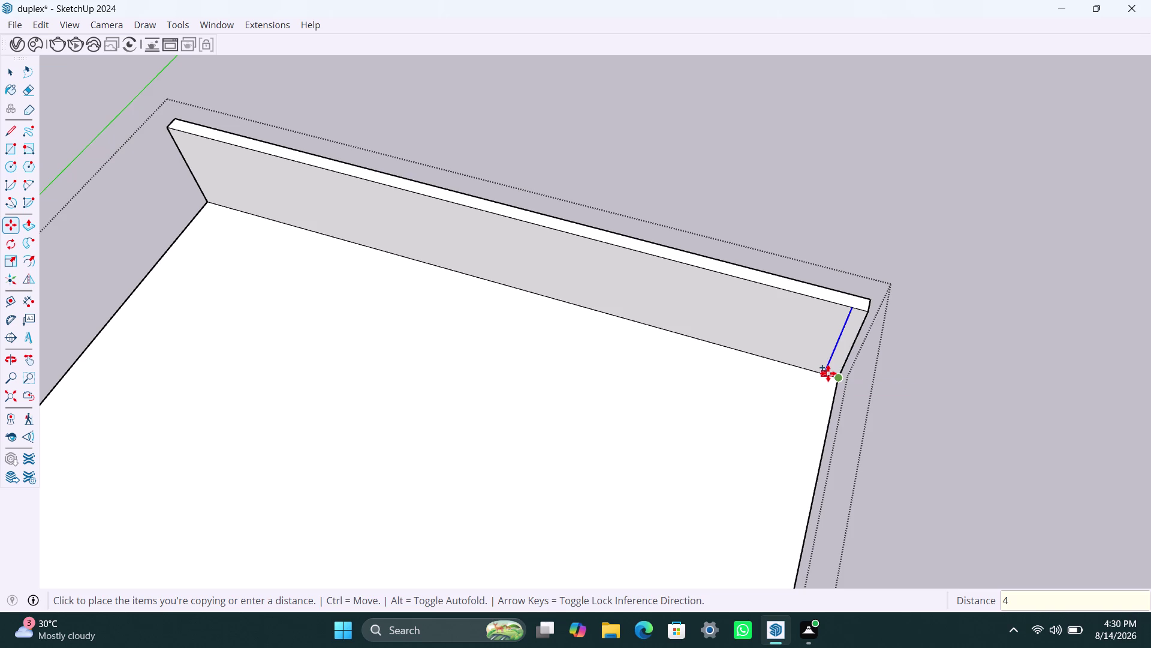
text(6)
key(BackSpace)
text(5")
key(Return)
key(space)
Pull the 4.5" strip along the right side up to the slab's front edge.
click(841, 341)
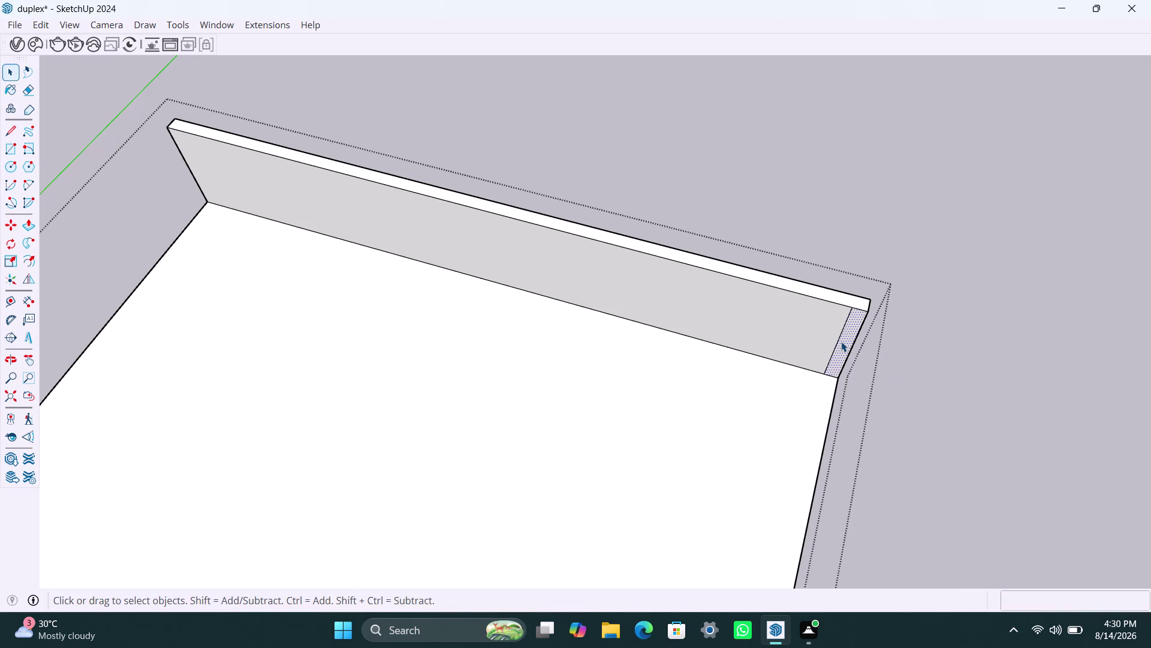
key(p)
click(842, 341)
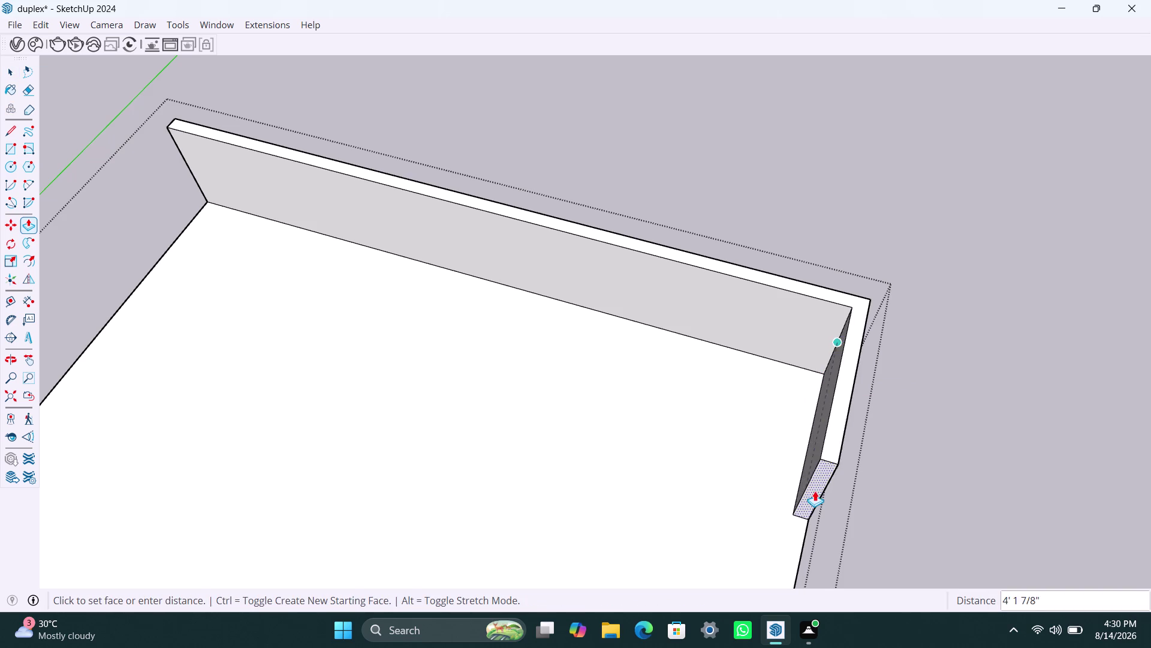
scroll(down, 3)
middle_drag(805, 477, 803, 204)
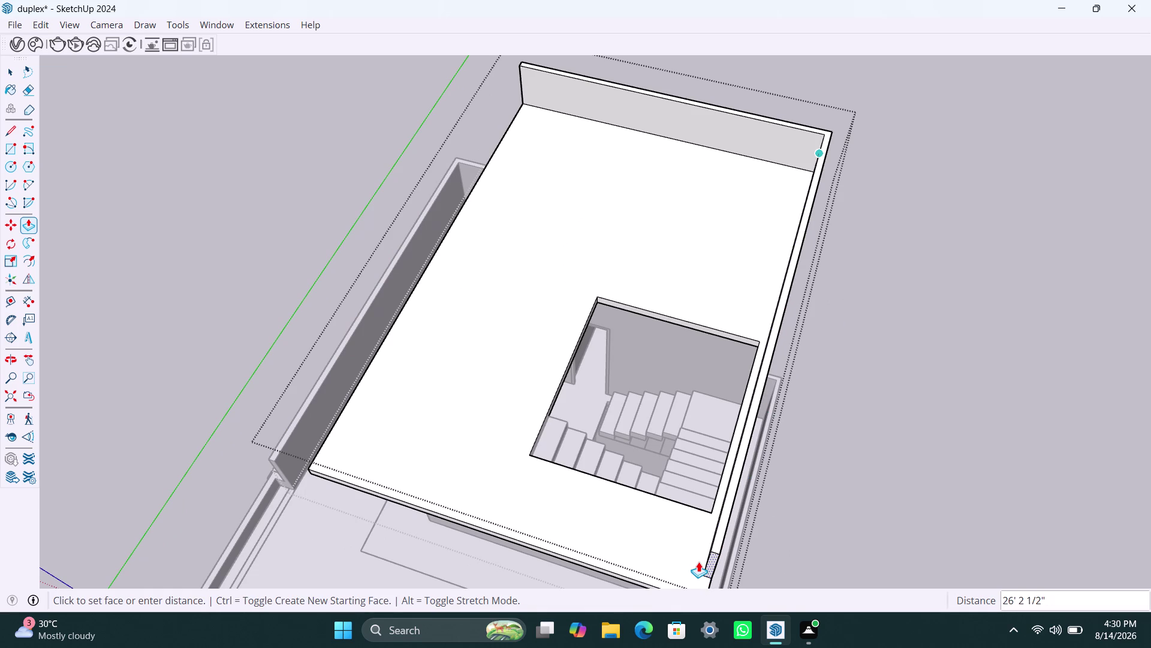
middle_drag(699, 561, 713, 449)
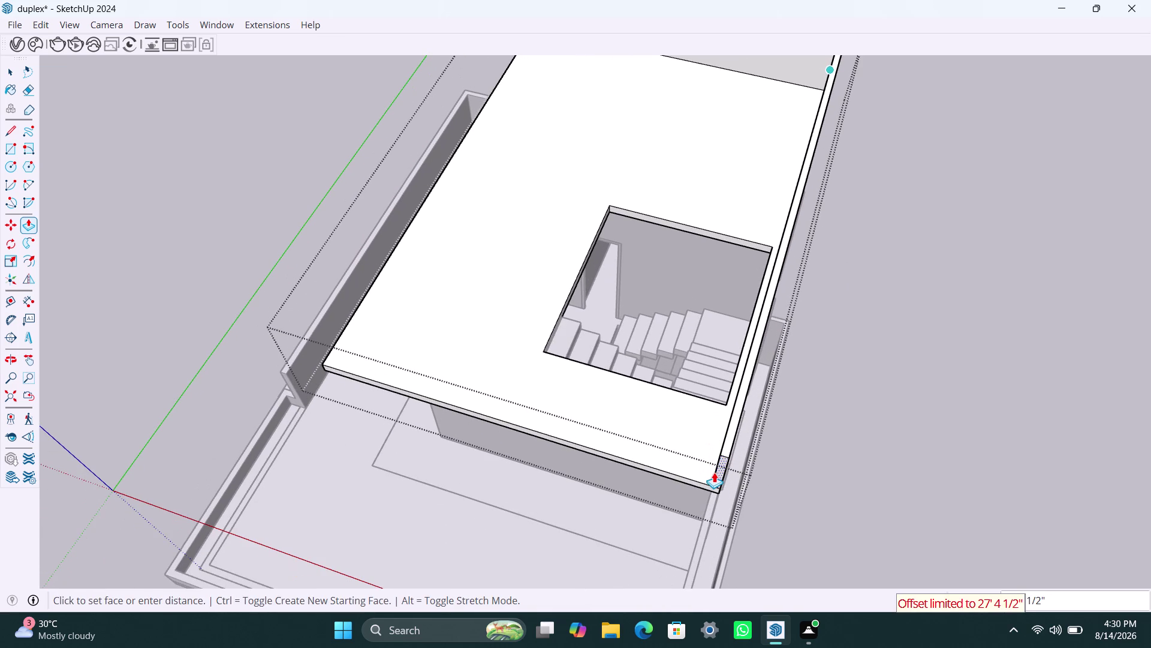
scroll(up, 3)
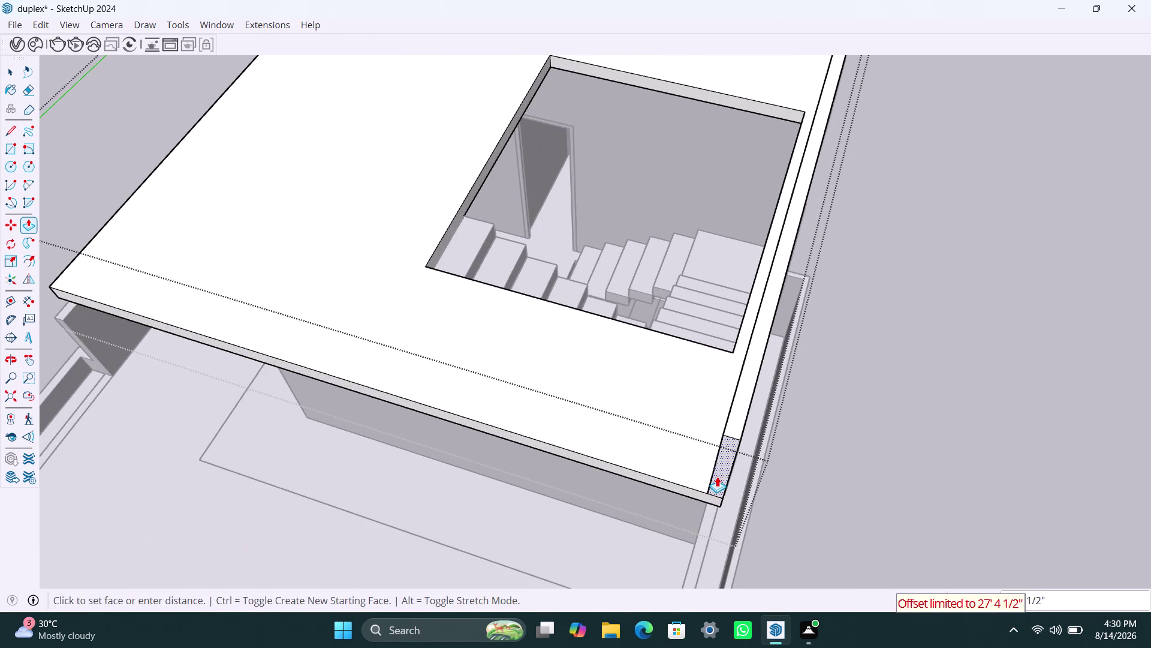
click(686, 479)
key(space)
scroll(down, 3)
Push the stair opening's far inner face inward, shrinking the opening to a slot.
scroll(down, 3)
middle_drag(664, 280, 643, 312)
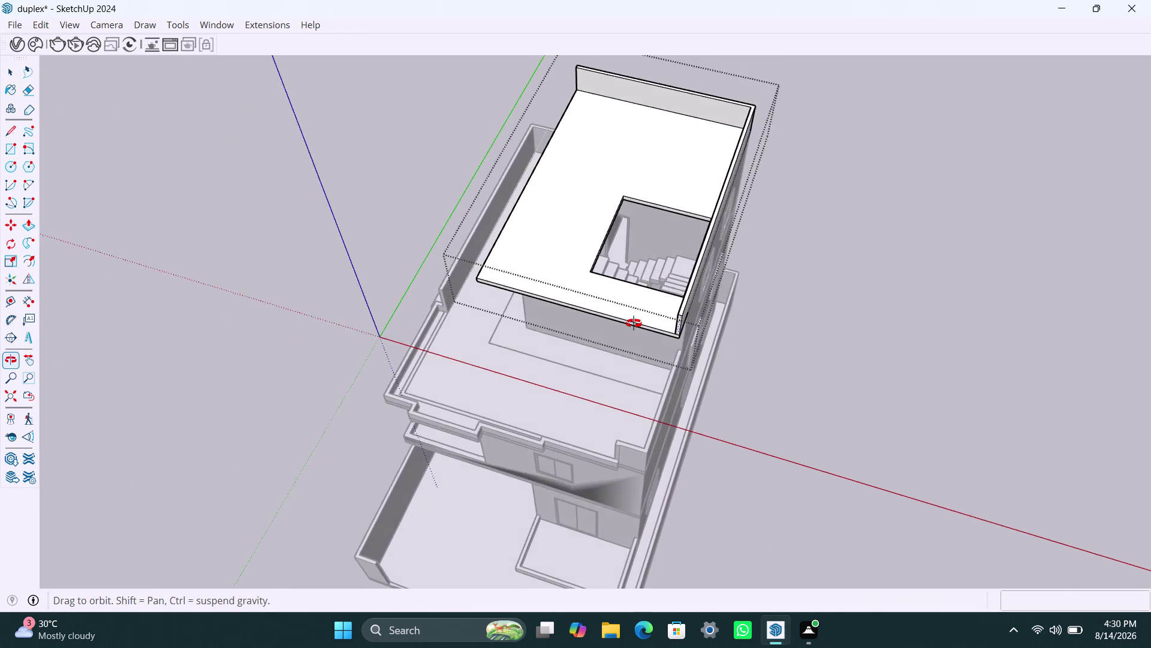
middle_drag(643, 311, 379, 394)
scroll(up, 3)
middle_drag(550, 369, 675, 378)
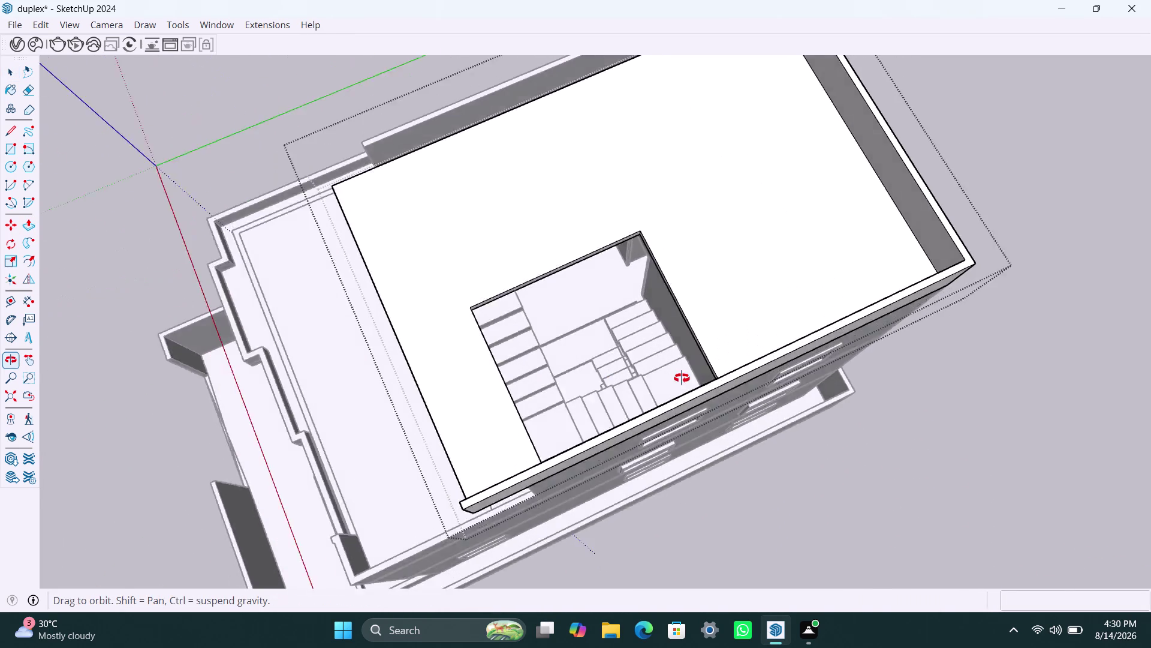
middle_drag(675, 377, 837, 337)
middle_drag(631, 287, 744, 268)
scroll(up, 3)
click(720, 109)
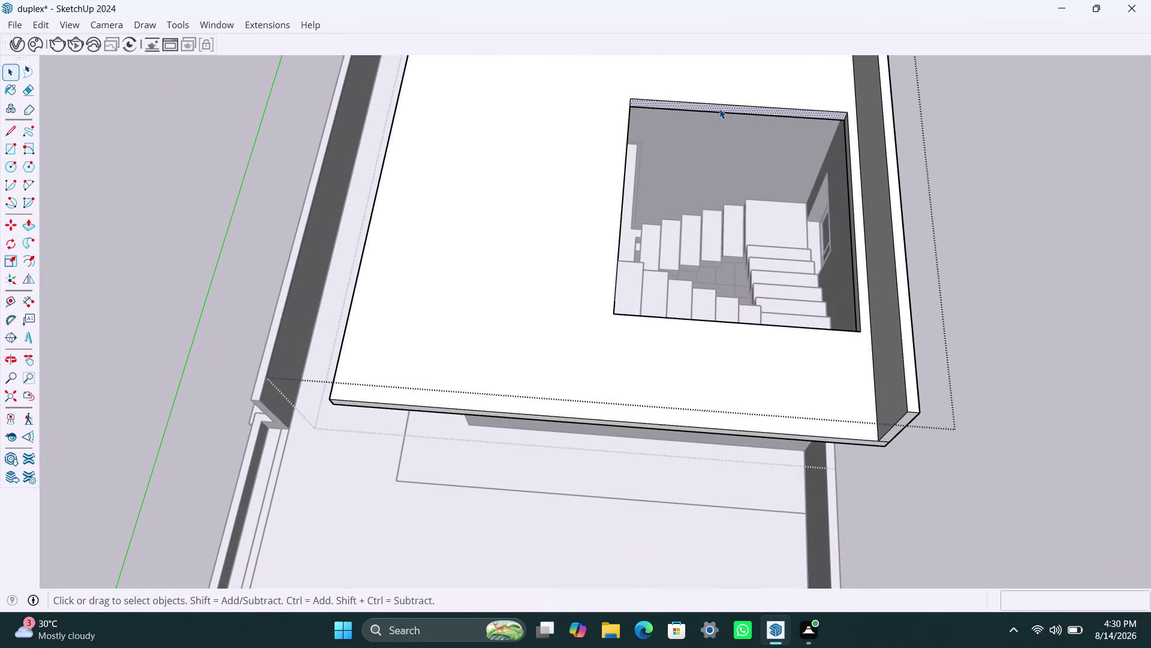
key(p)
click(720, 108)
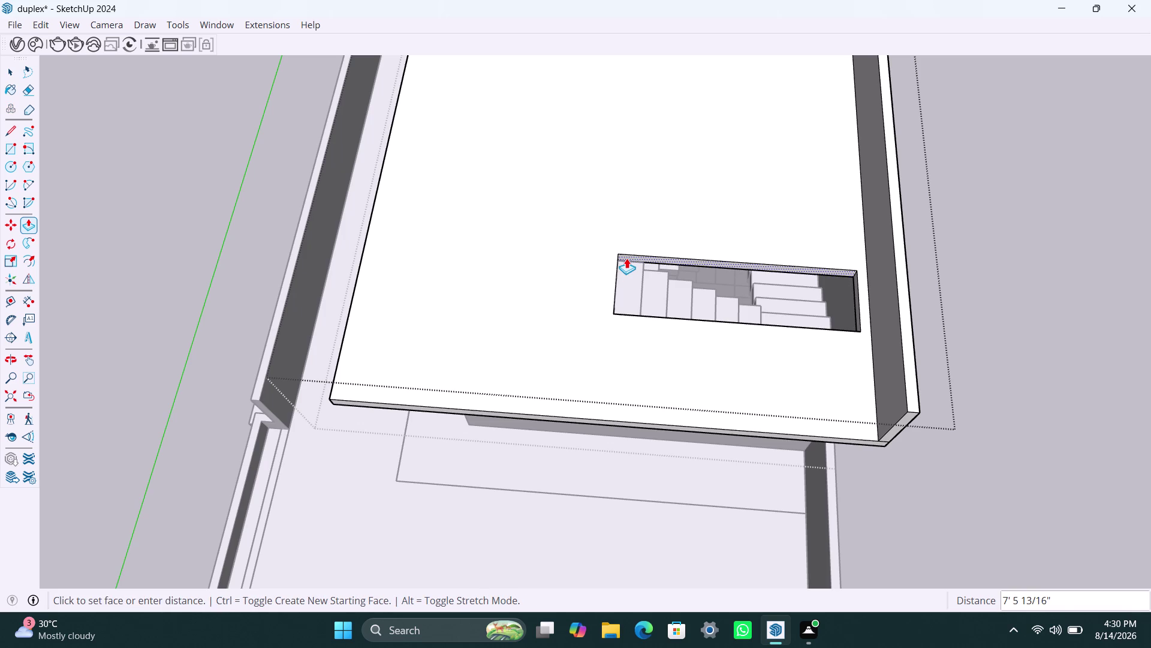
click(626, 258)
key(space)
Orbit around the roof slab to inspect the narrowed opening and walls.
middle_drag(753, 347, 895, 410)
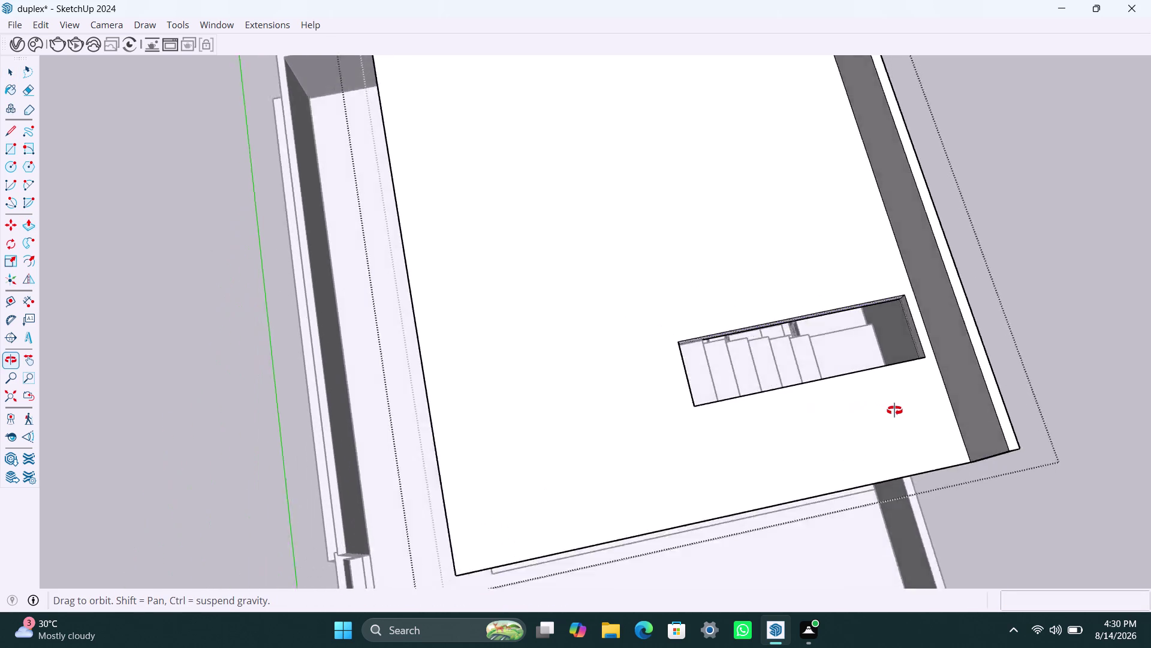
middle_drag(894, 411, 284, 381)
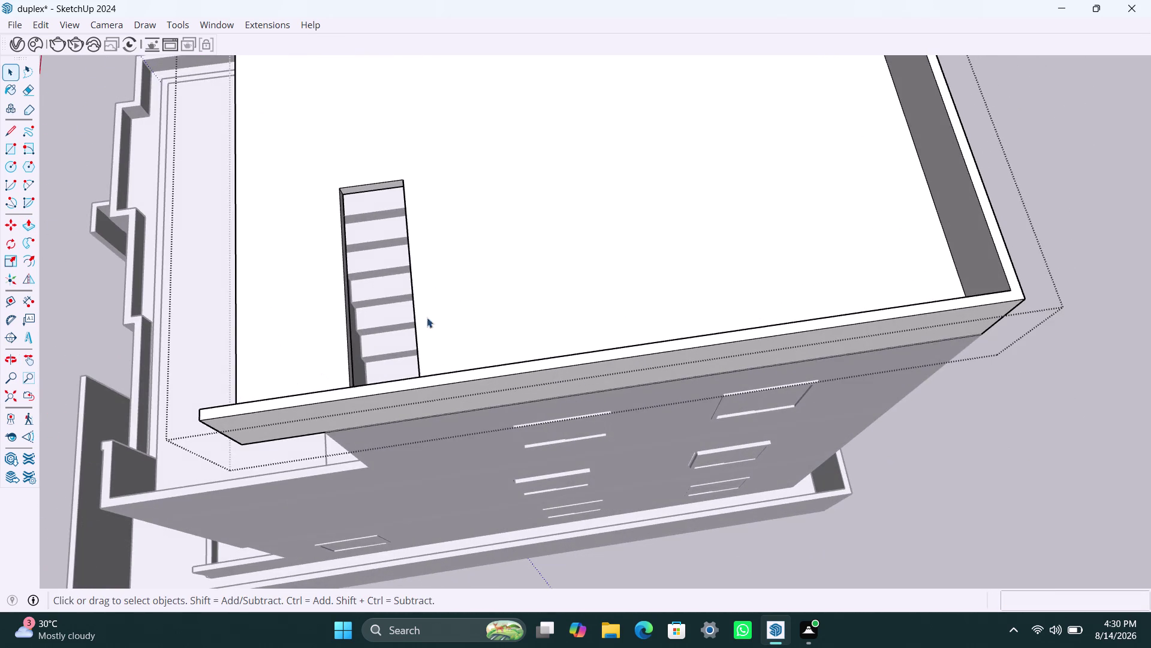
scroll(down, 3)
scroll(down, 3)
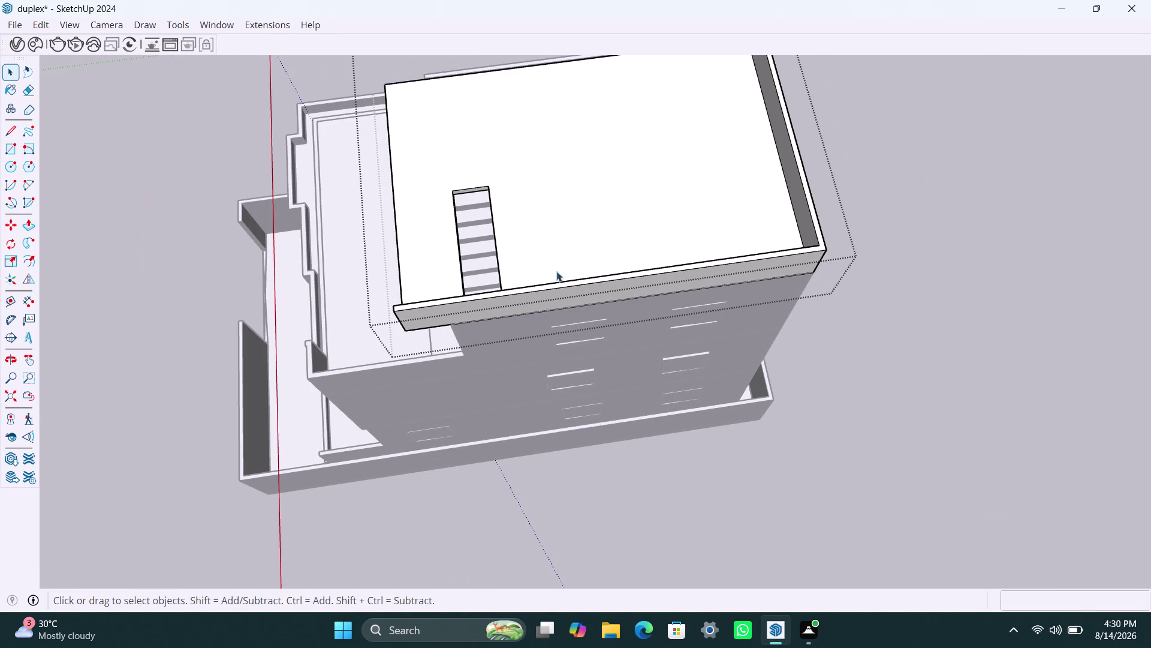
scroll(down, 3)
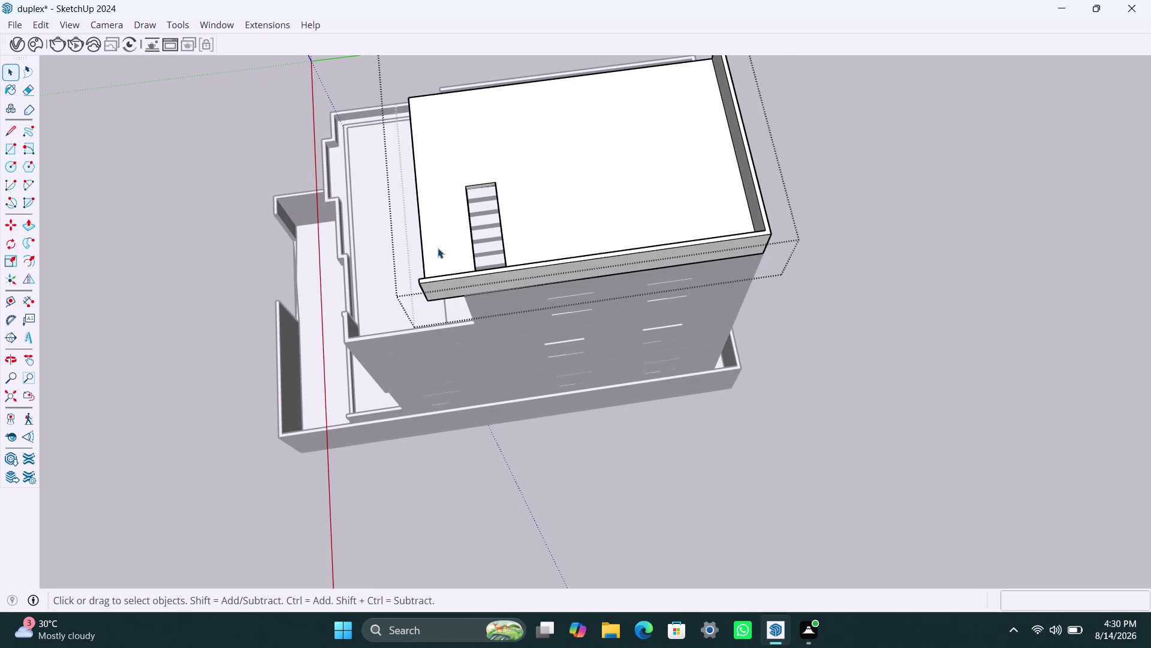
scroll(up, 3)
middle_drag(432, 258, 1014, 213)
Bring the building into view and open the stair-room roof group for editing.
middle_drag(644, 268, 944, 243)
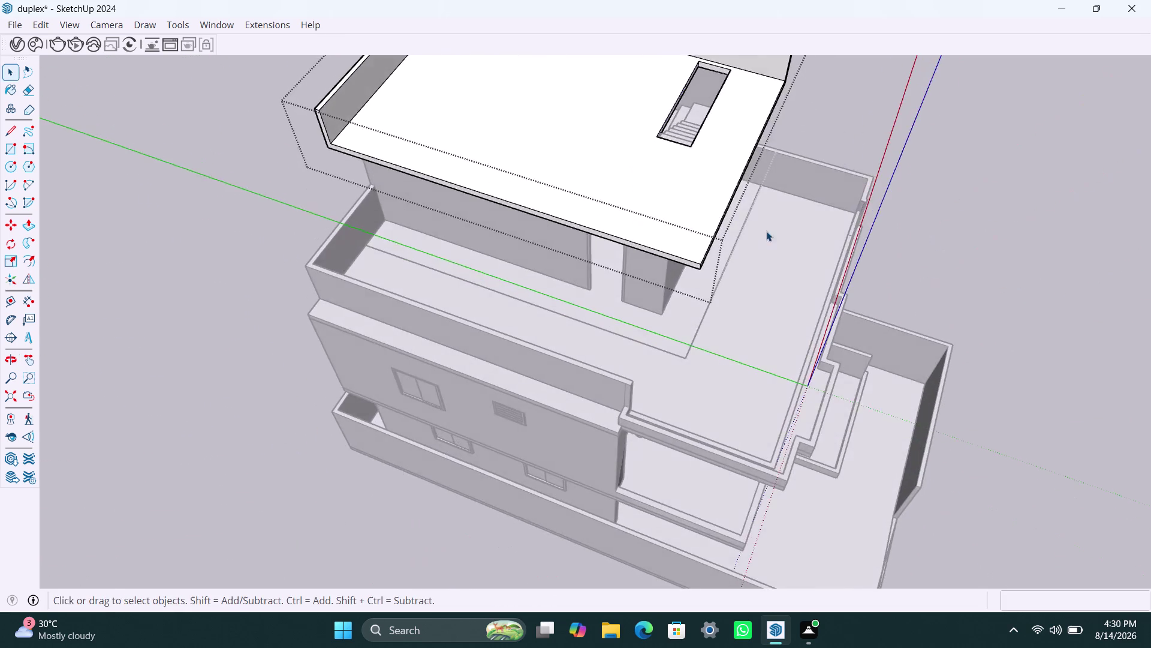
scroll(down, 3)
middle_drag(635, 229, 788, 251)
middle_drag(644, 248, 858, 293)
scroll(down, 3)
middle_drag(632, 202, 757, 221)
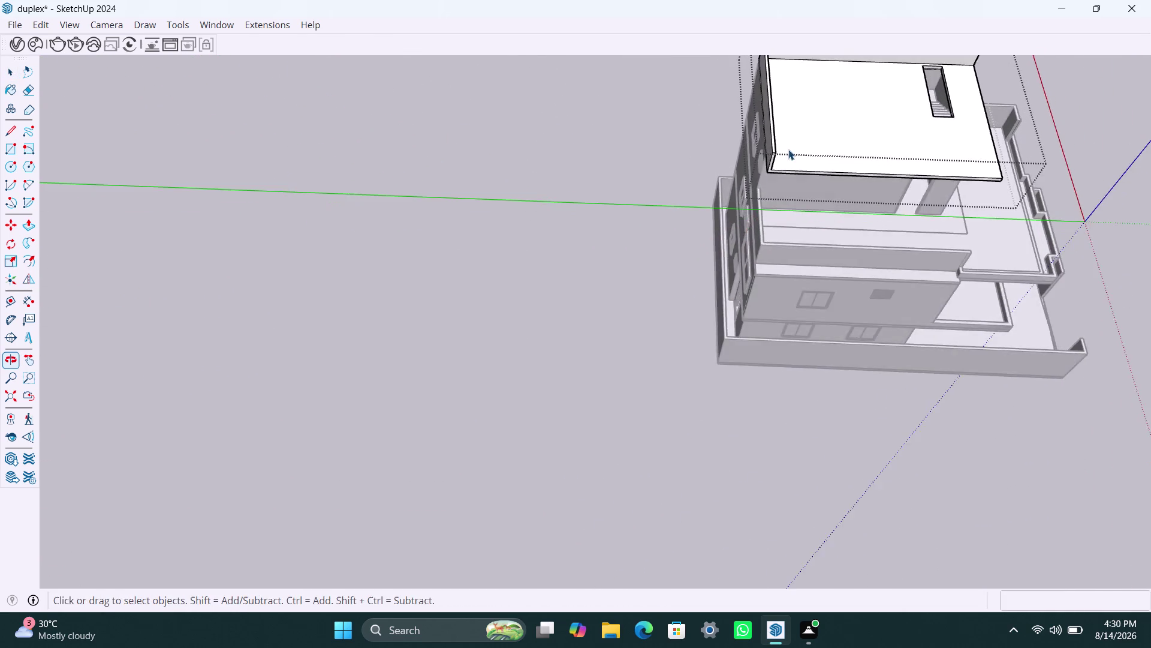
scroll(down, 3)
middle_drag(818, 137, 491, 336)
click(776, 261)
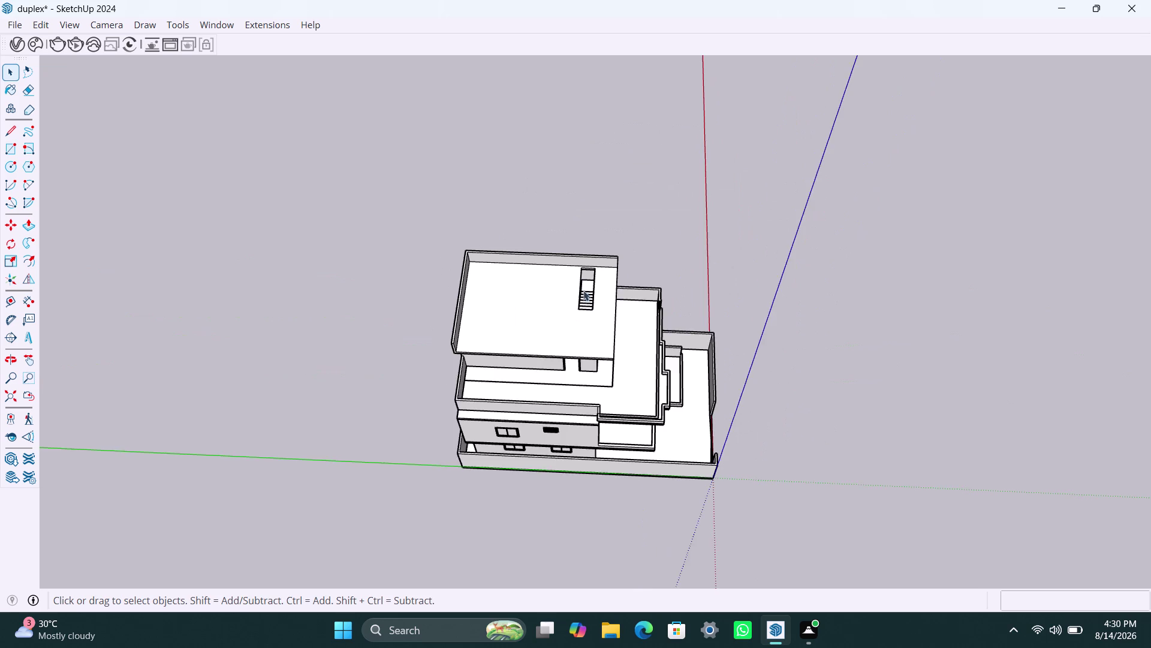
scroll(up, 3)
click(650, 234)
double_click(649, 247)
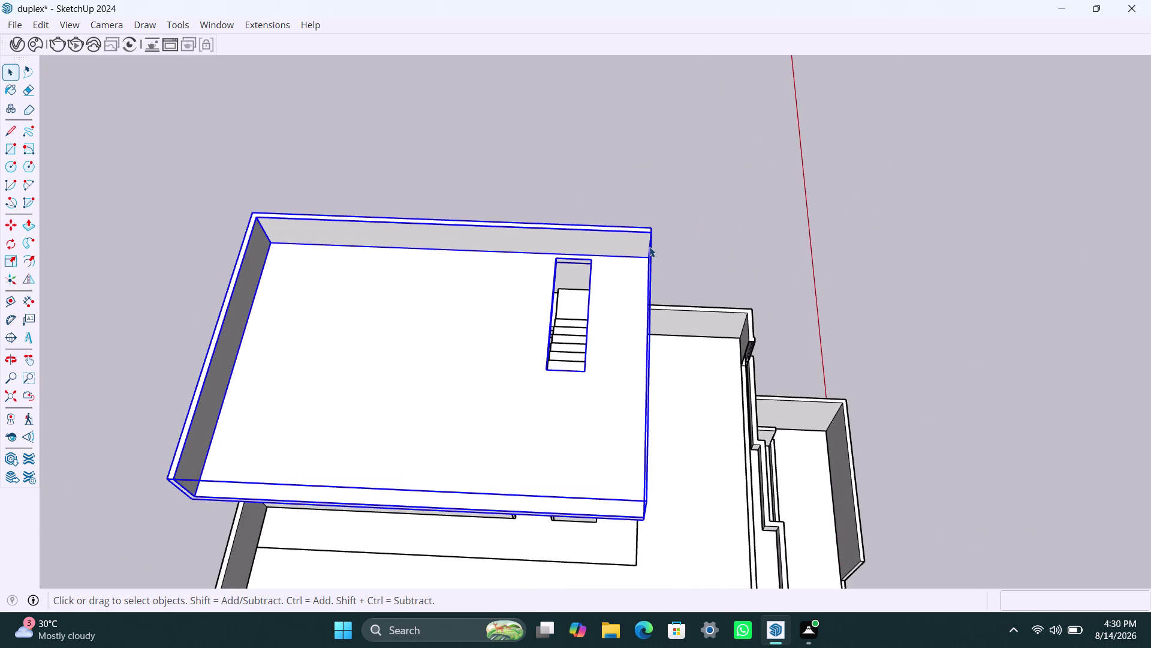
click(647, 235)
scroll(up, 3)
Copy the back wall's right-end edge 4.5" to mark the wall thickness.
click(652, 242)
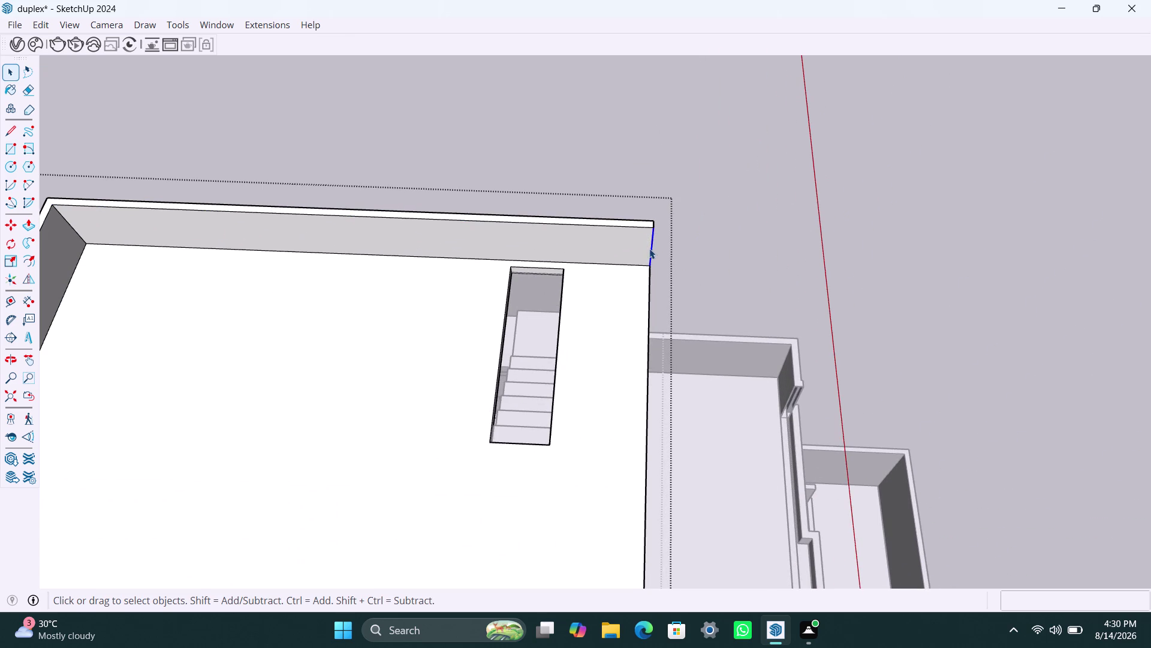
key(m)
click(648, 265)
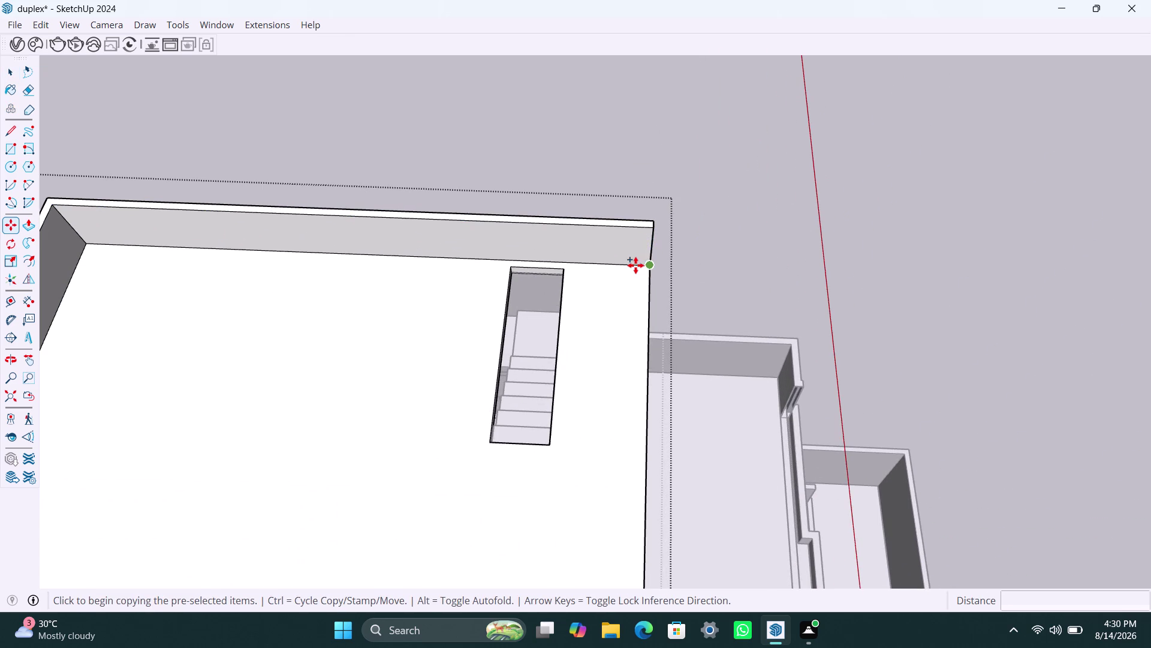
text(4.)
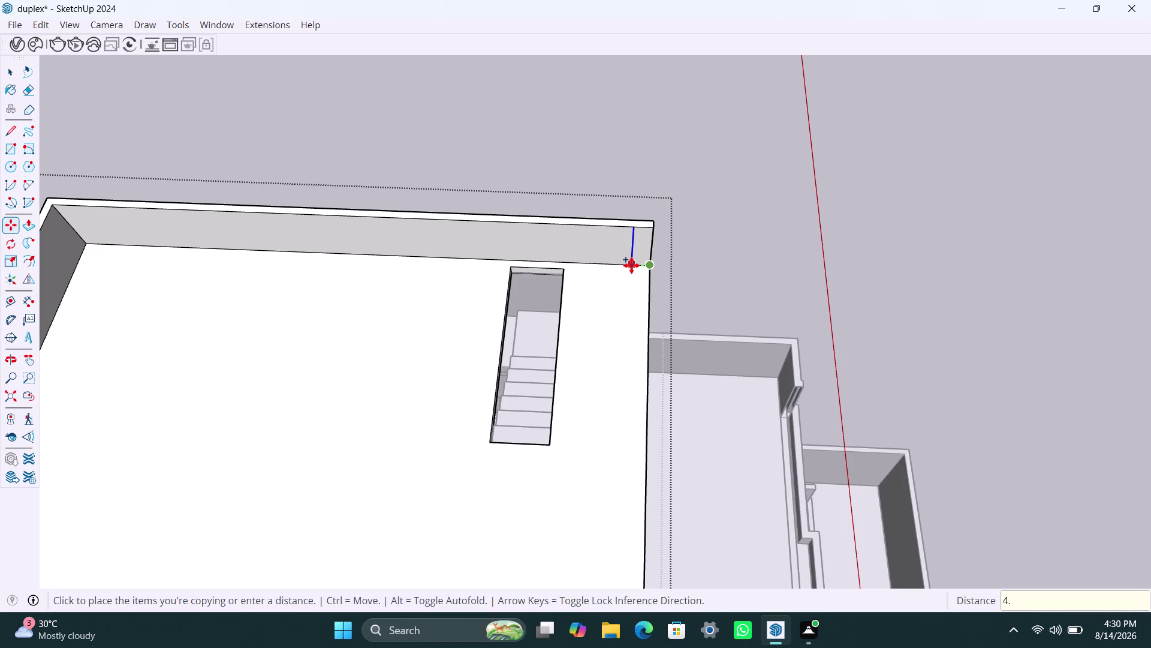
text(5")
key(Return)
key(space)
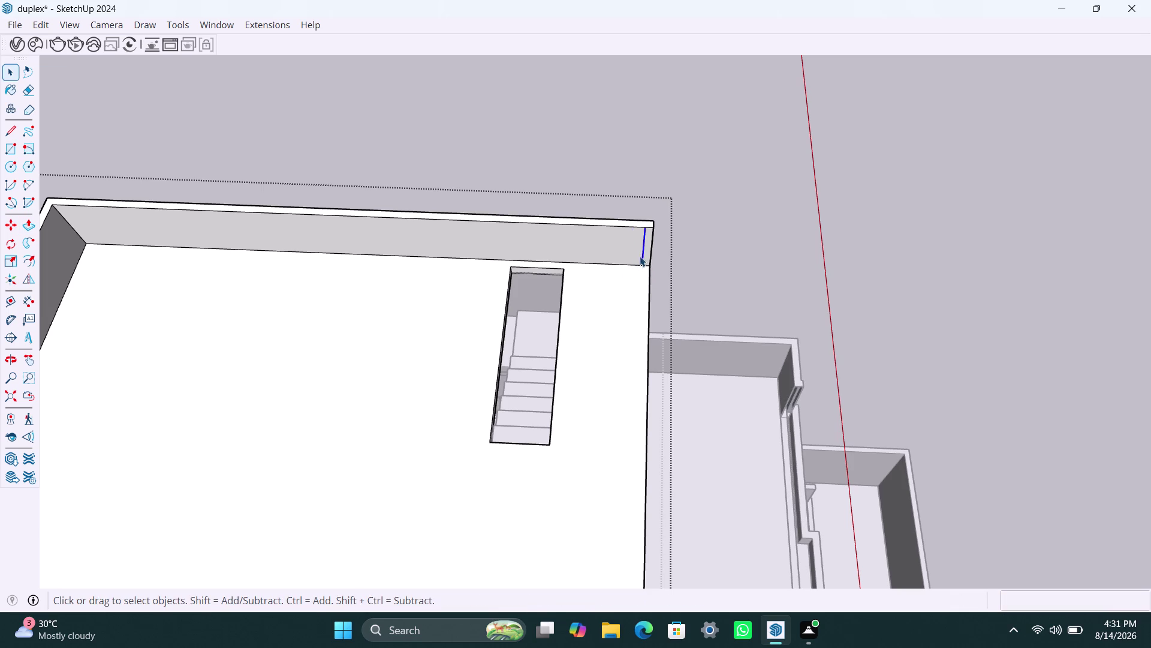
Pull the new 4.5" strip into a parapet wall about 19' long.
click(647, 238)
click(647, 238)
scroll(up, 3)
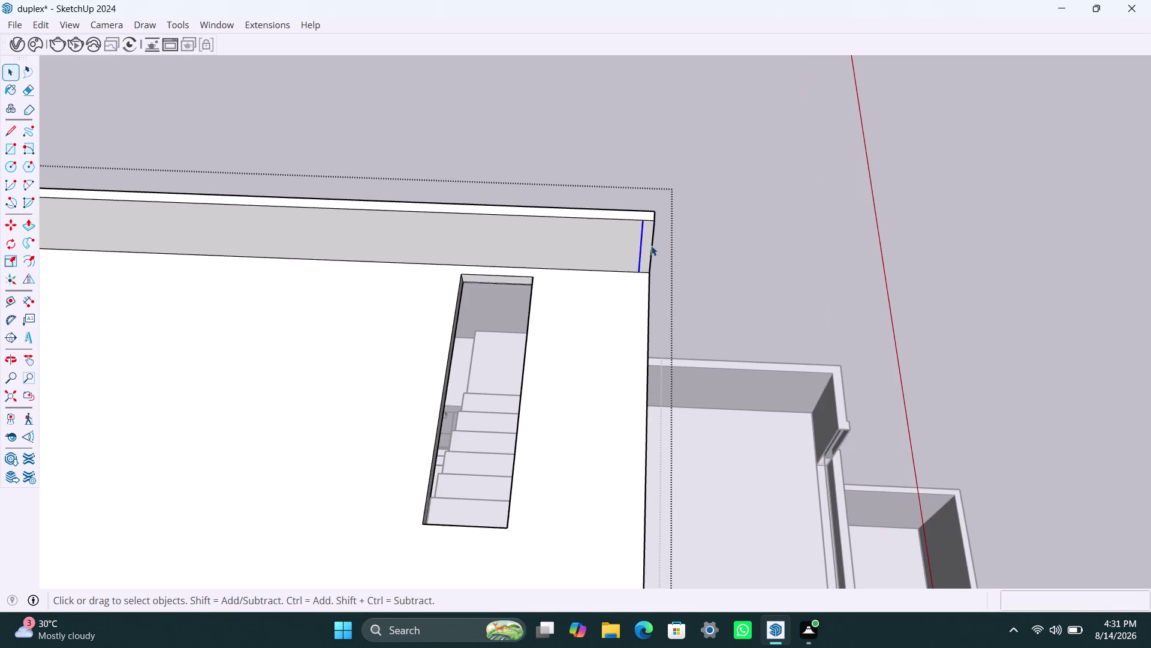
click(650, 240)
key(p)
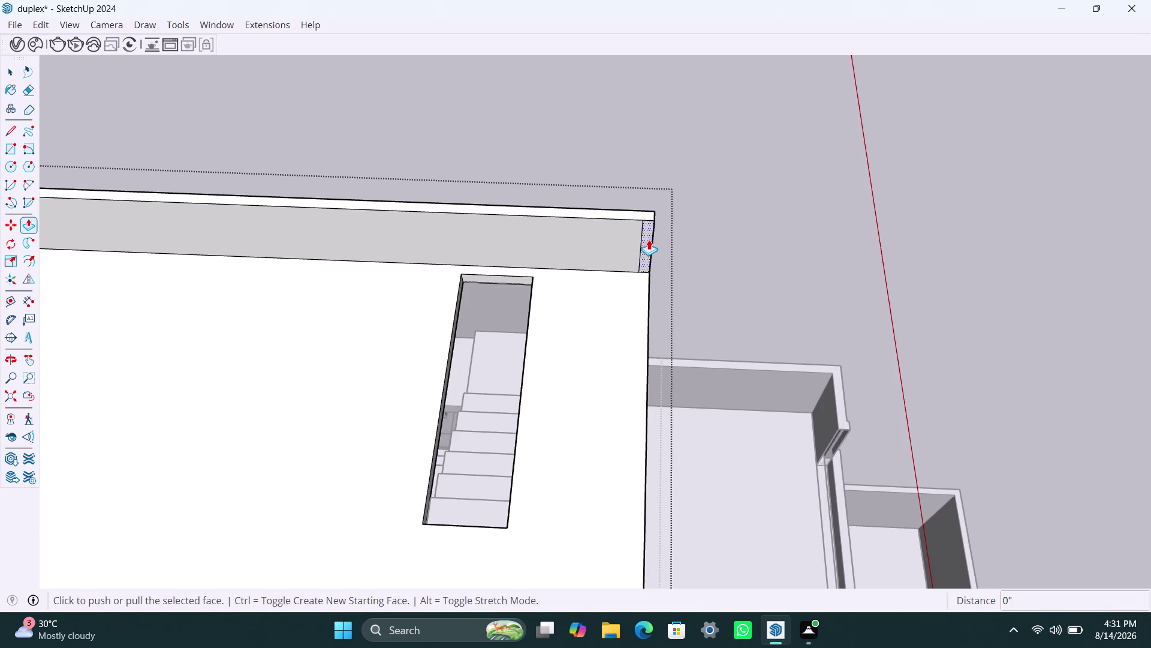
click(649, 240)
scroll(down, 3)
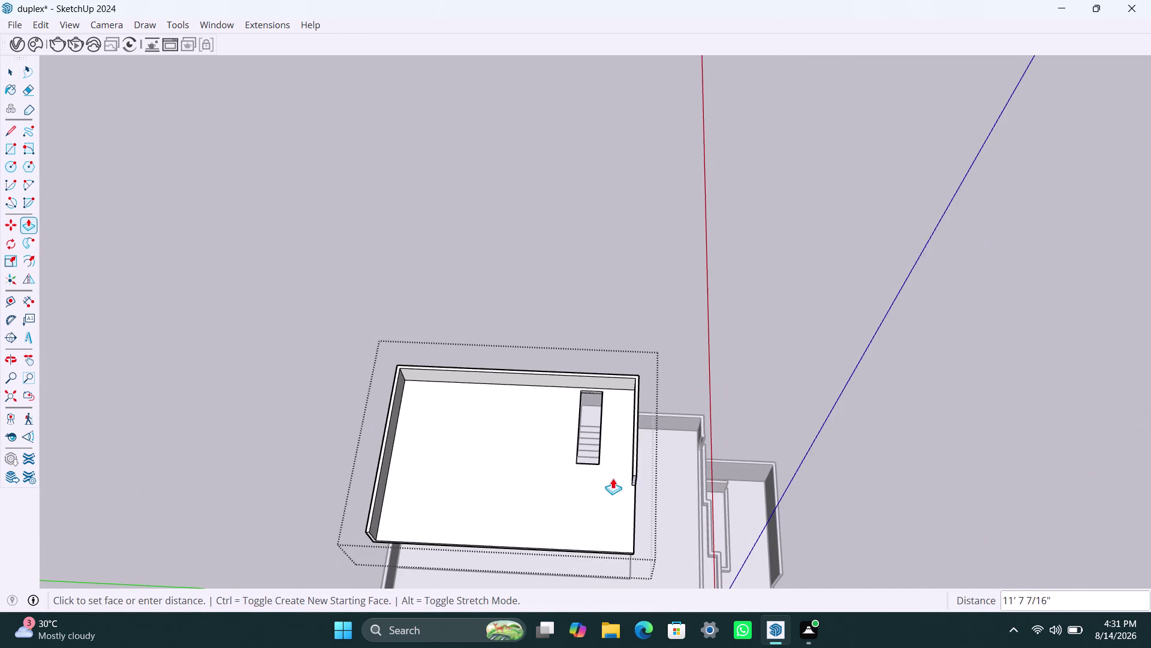
middle_drag(613, 478, 608, 327)
scroll(up, 3)
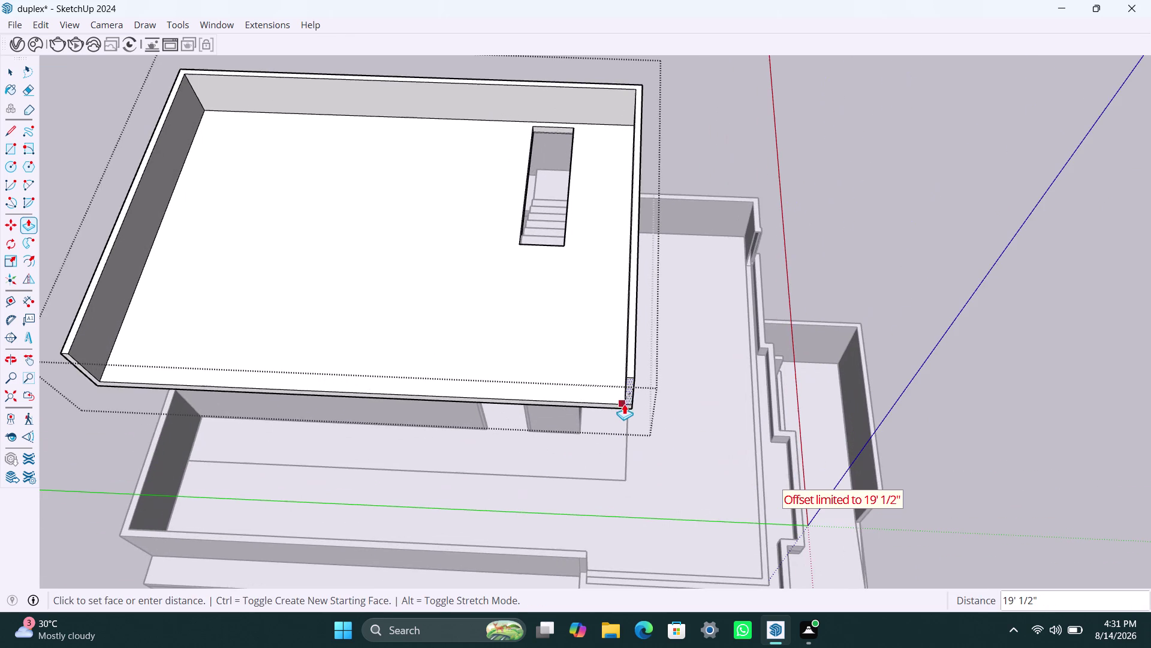
click(626, 405)
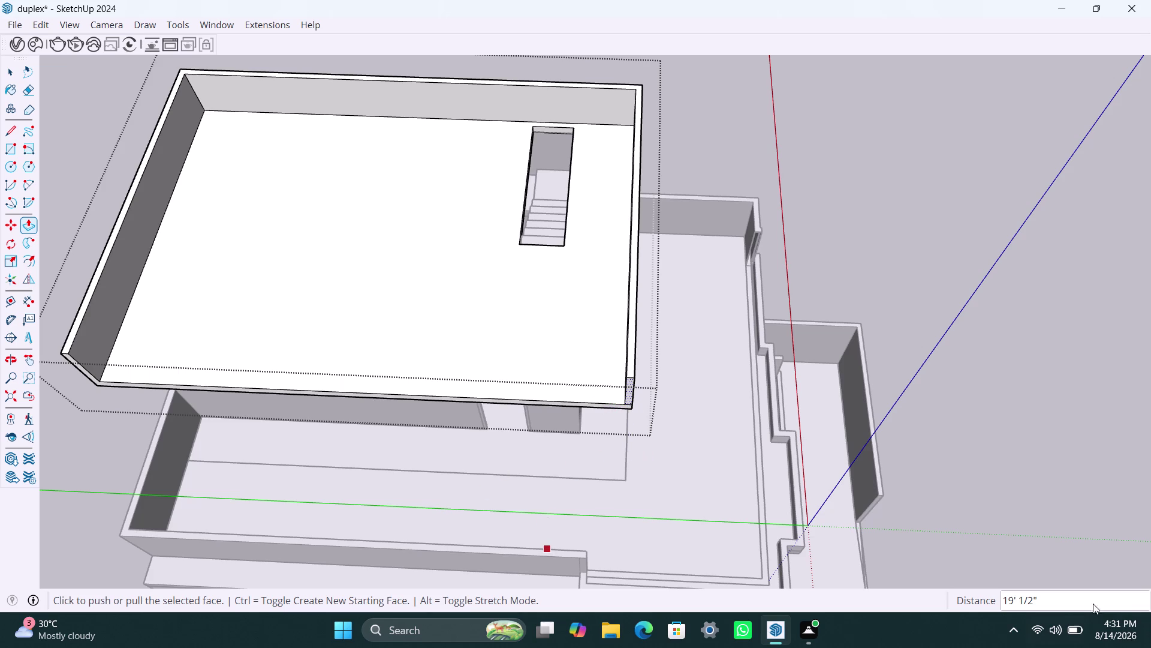
Review the new parapet from above and clear the selection.
scroll(up, 3)
middle_drag(529, 394, 900, 375)
scroll(down, 3)
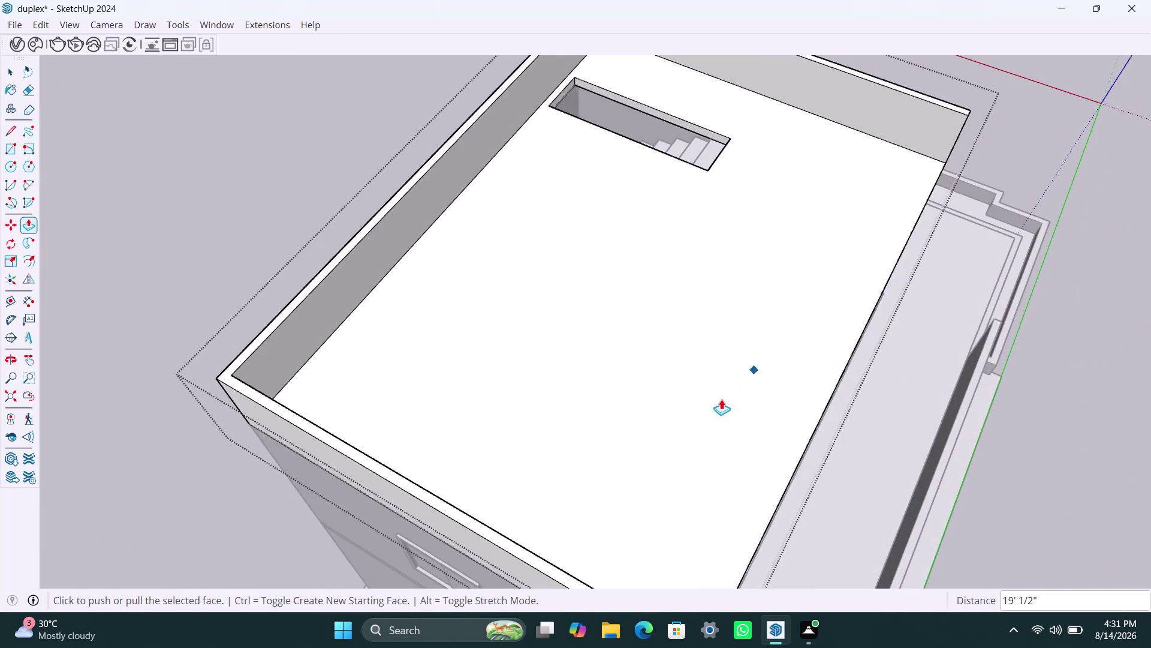
middle_drag(716, 422, 747, 431)
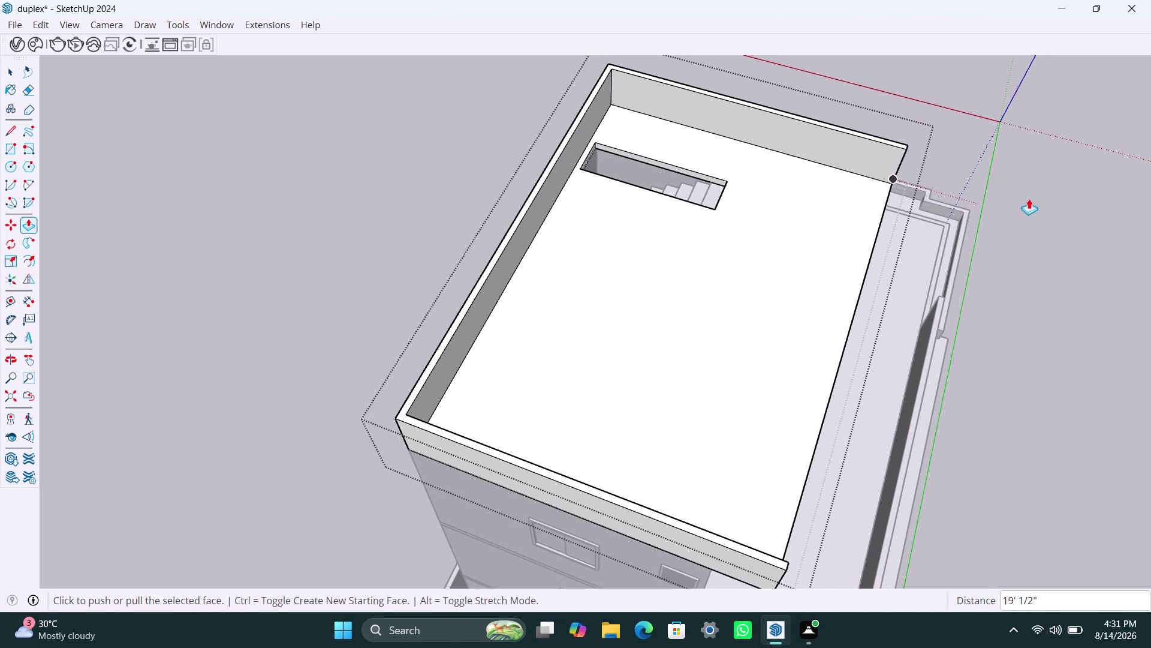
key(space)
click(1045, 194)
scroll(up, 3)
middle_drag(814, 309, 749, 405)
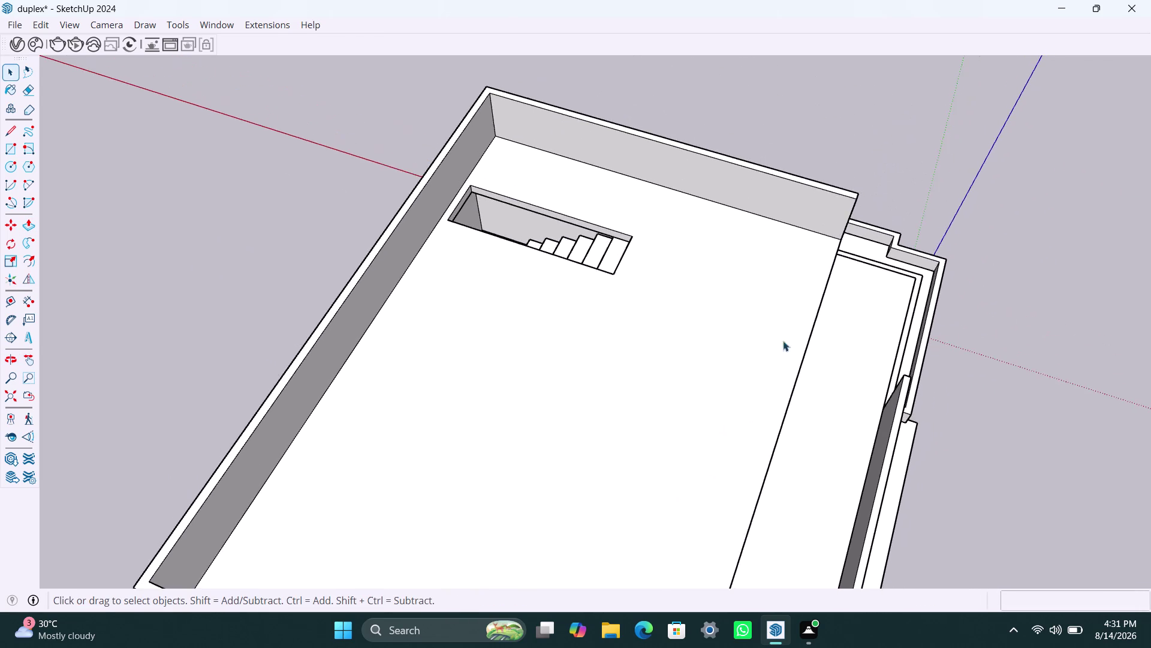
Inside the roof slab group, copy the parapet's vertical corner edge 4.5".
scroll(up, 3)
click(883, 180)
double_click(880, 181)
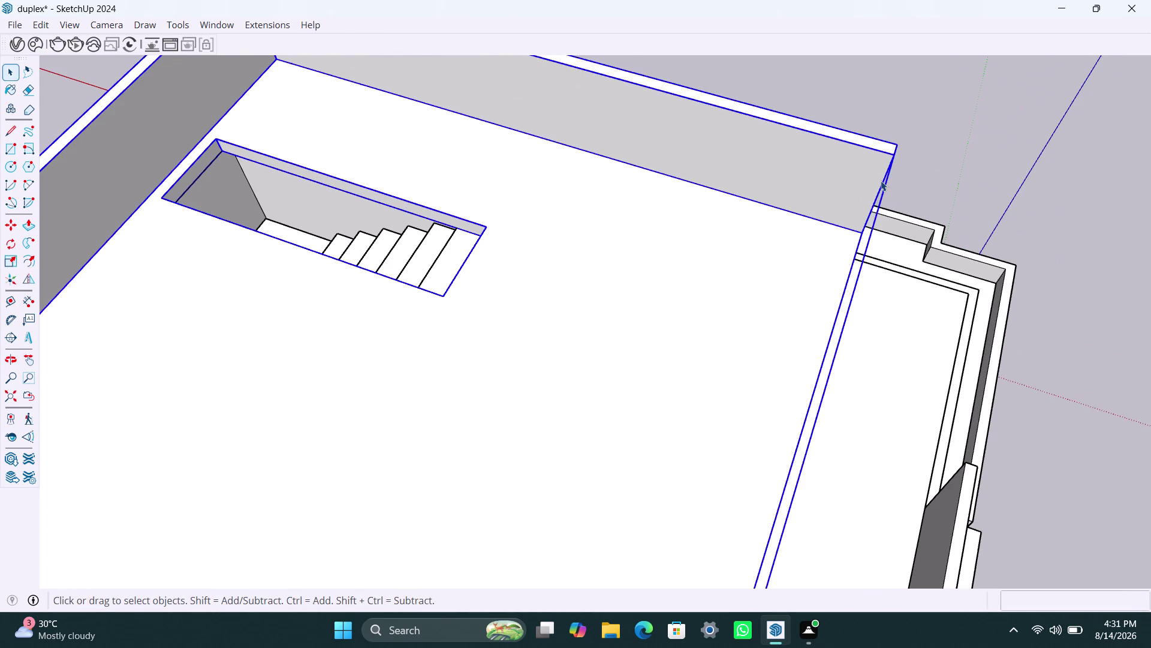
click(879, 191)
key(m)
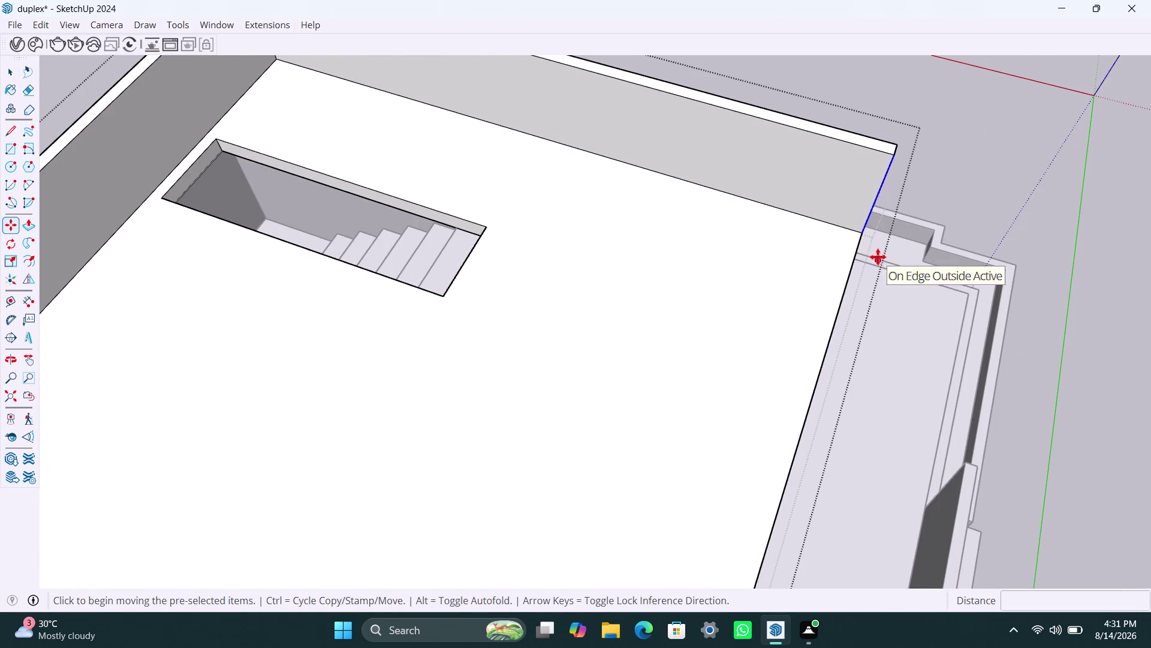
click(863, 234)
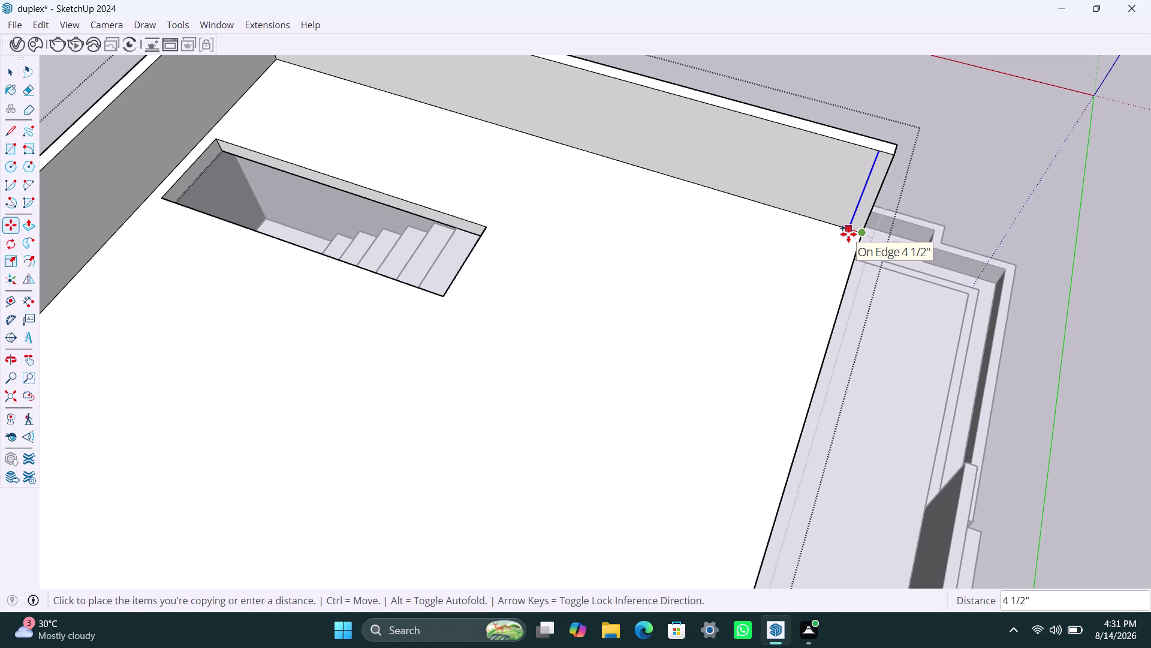
text(4.5")
key(Return)
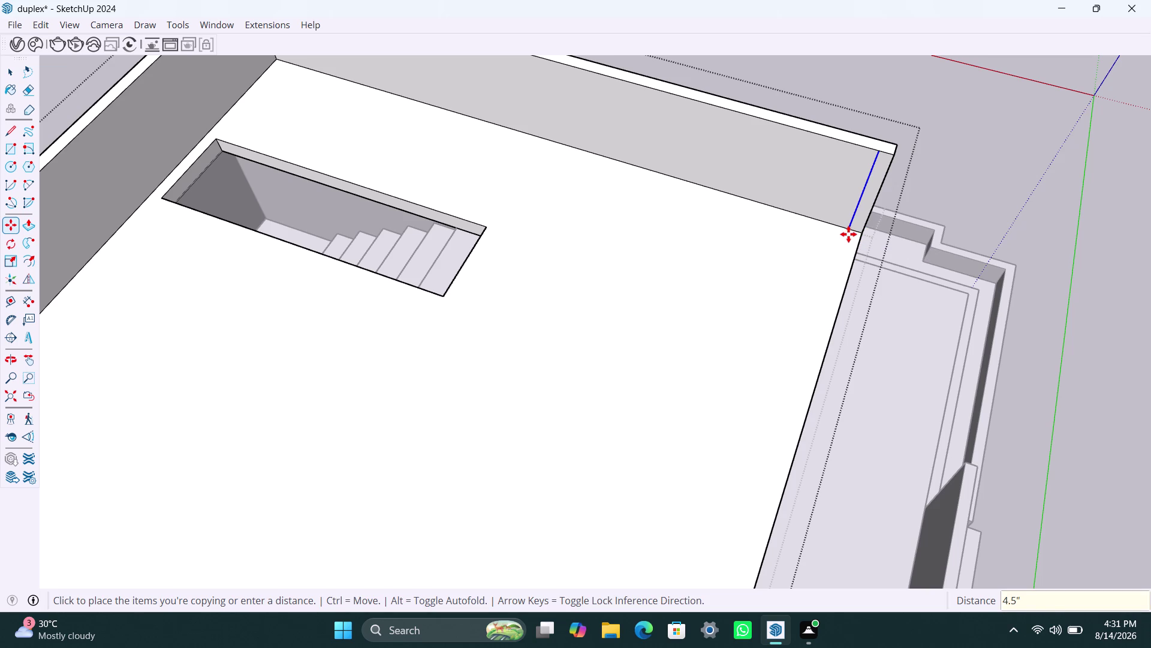
key(space)
Pull the narrow corner strip to the slab's front face, forming the front parapet wall.
click(871, 180)
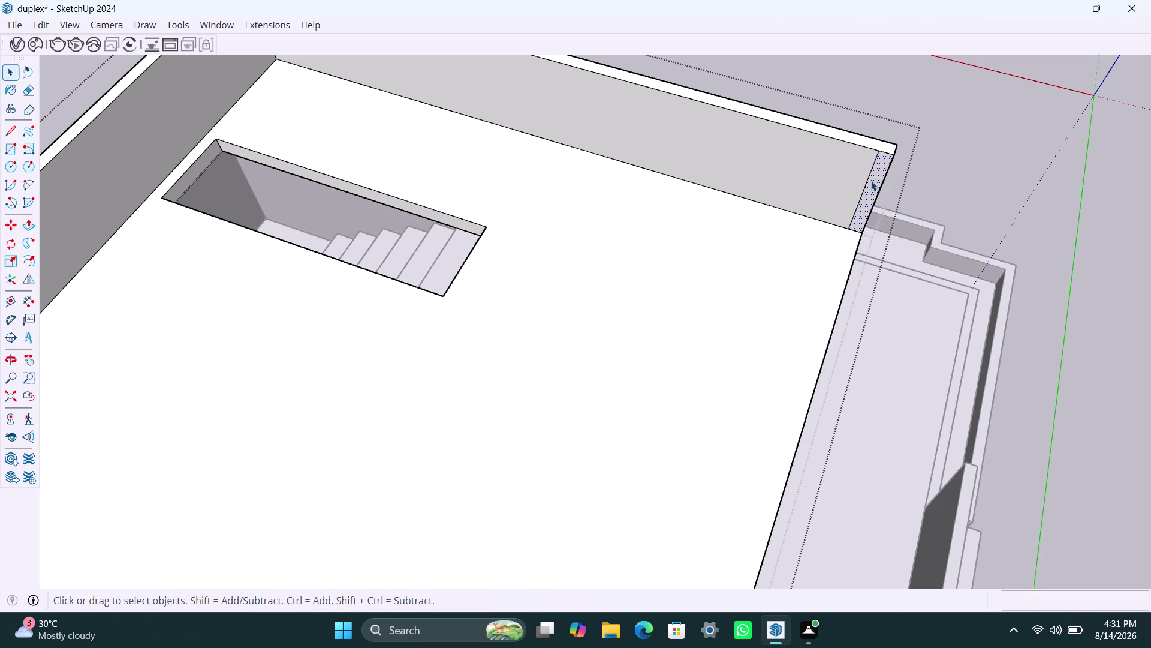
key(p)
click(871, 179)
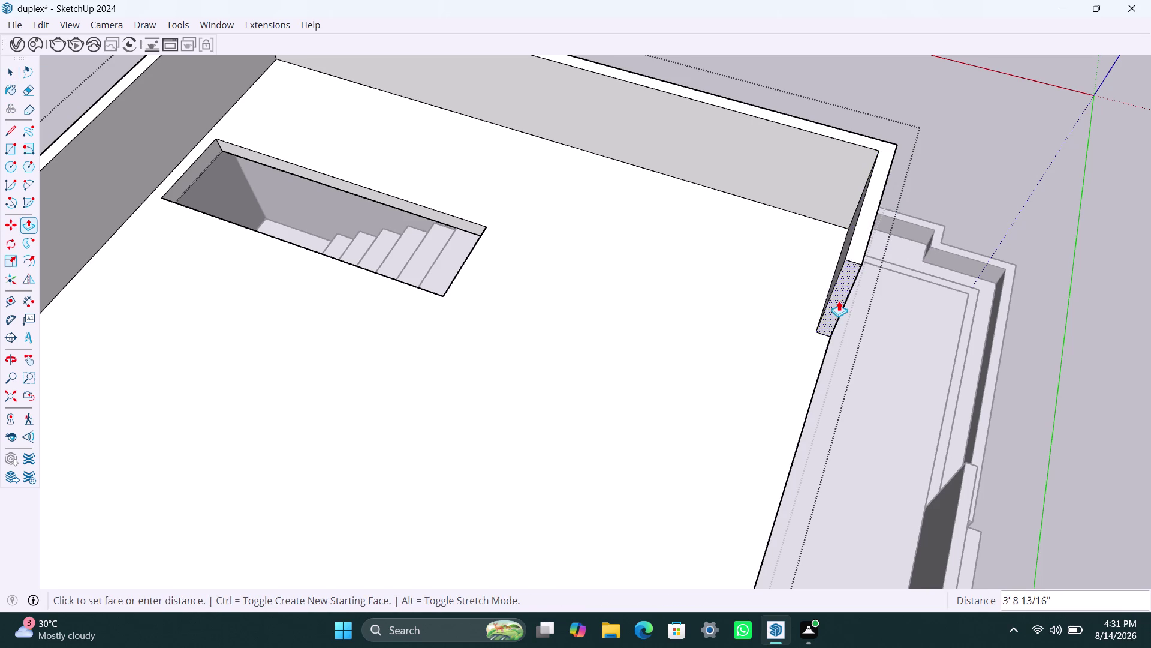
scroll(down, 3)
middle_drag(837, 305, 846, 122)
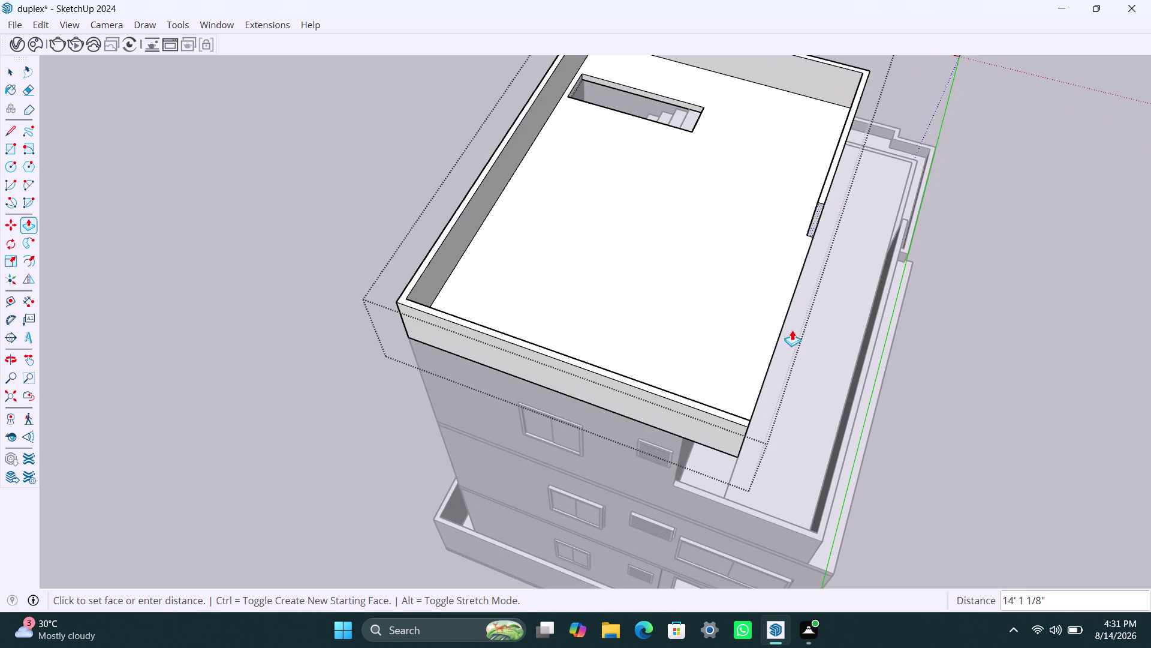
scroll(up, 3)
middle_drag(746, 434, 665, 446)
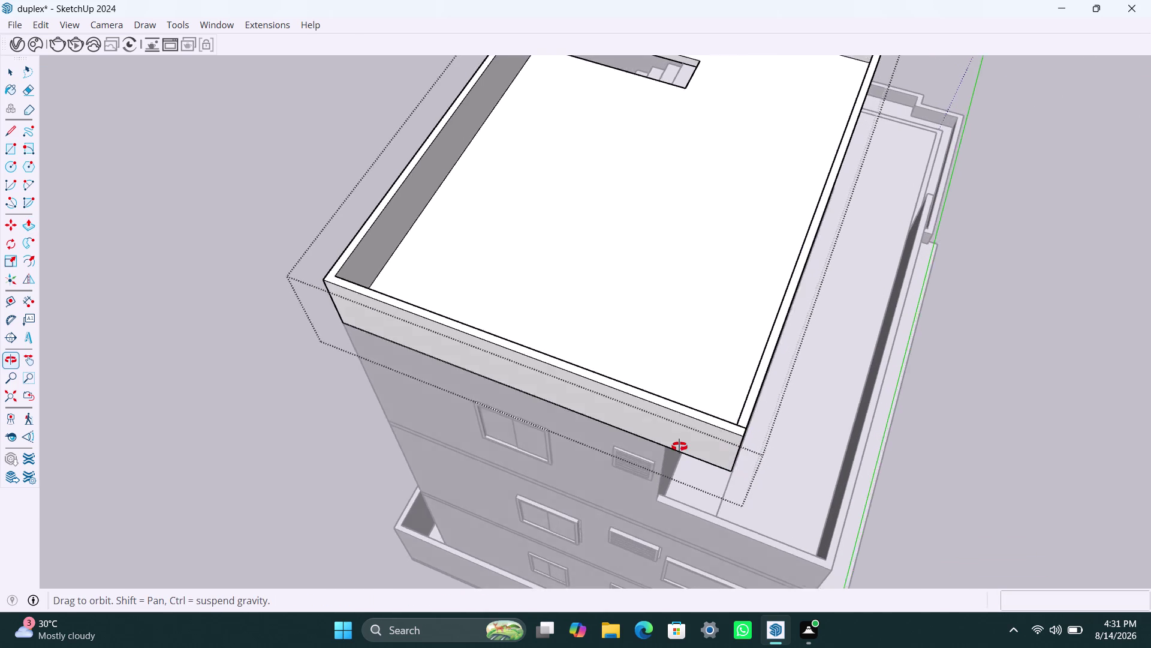
middle_drag(664, 446, 399, 445)
scroll(up, 3)
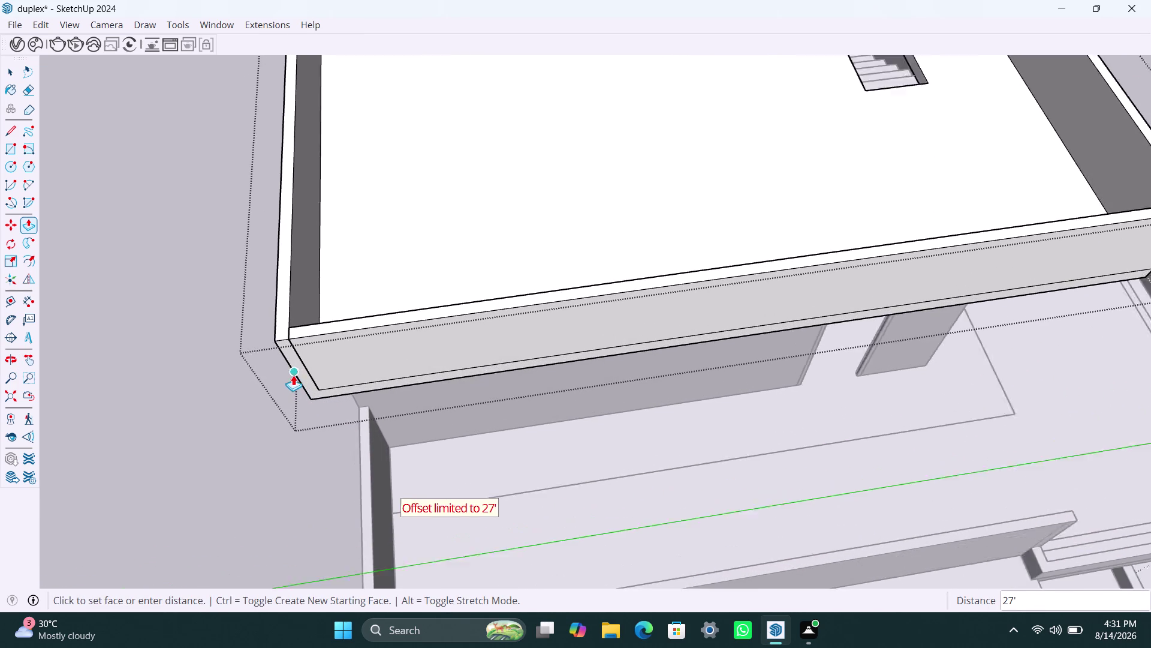
click(295, 361)
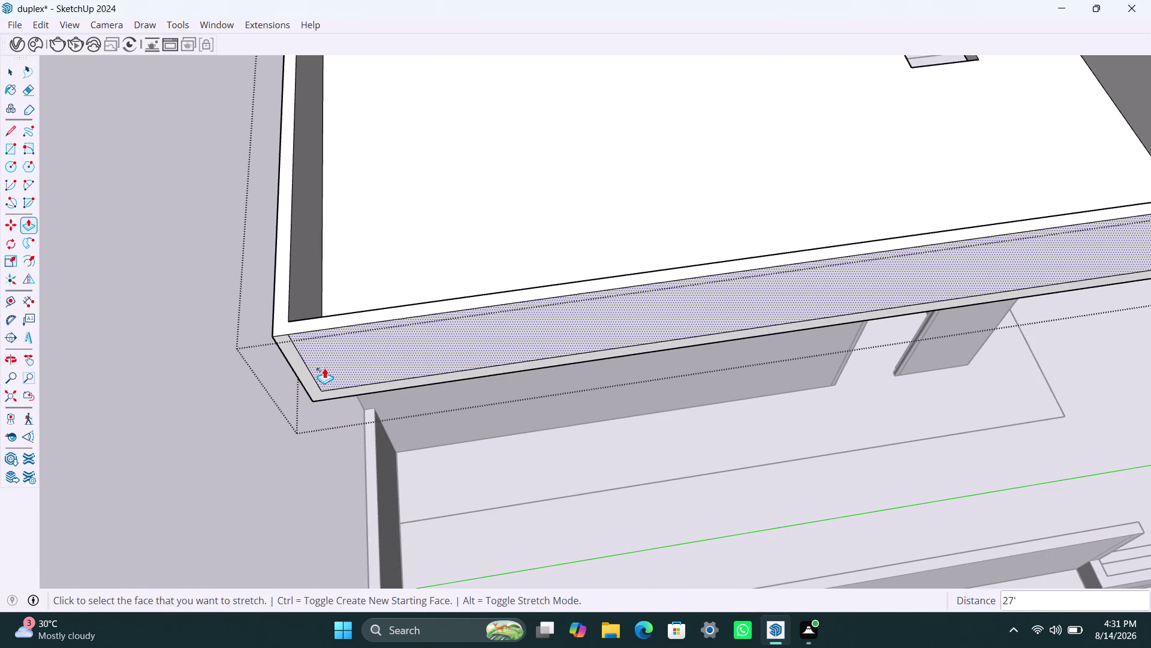
Delete the leftover short corner edge and long front edge.
key(space)
click(305, 364)
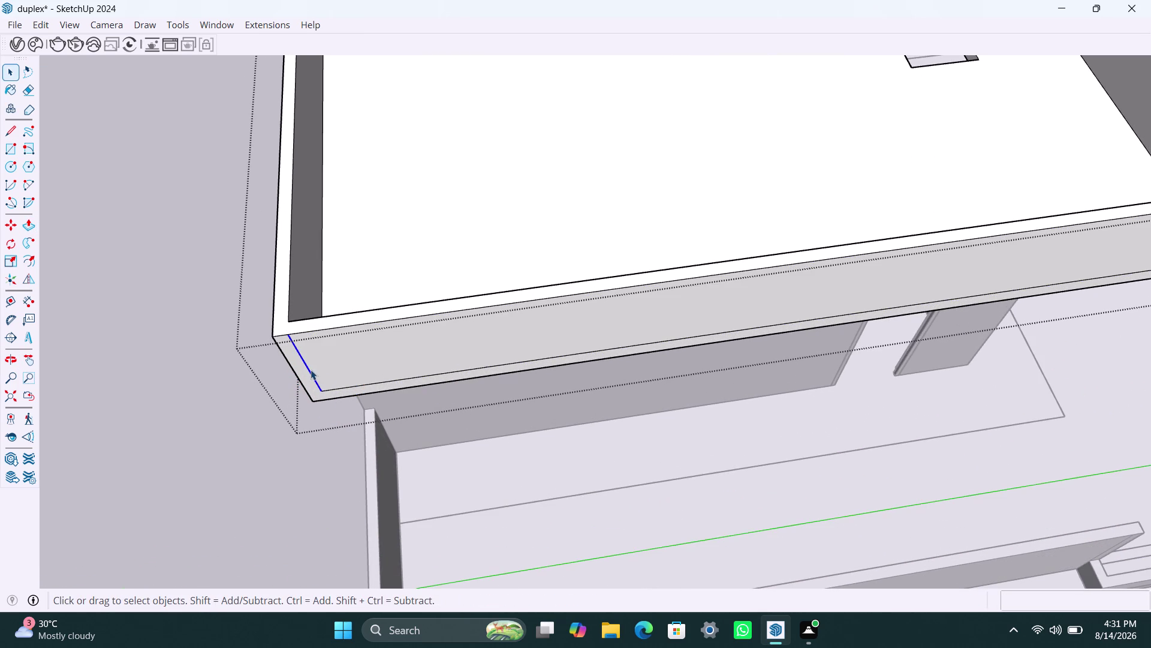
key(Delete)
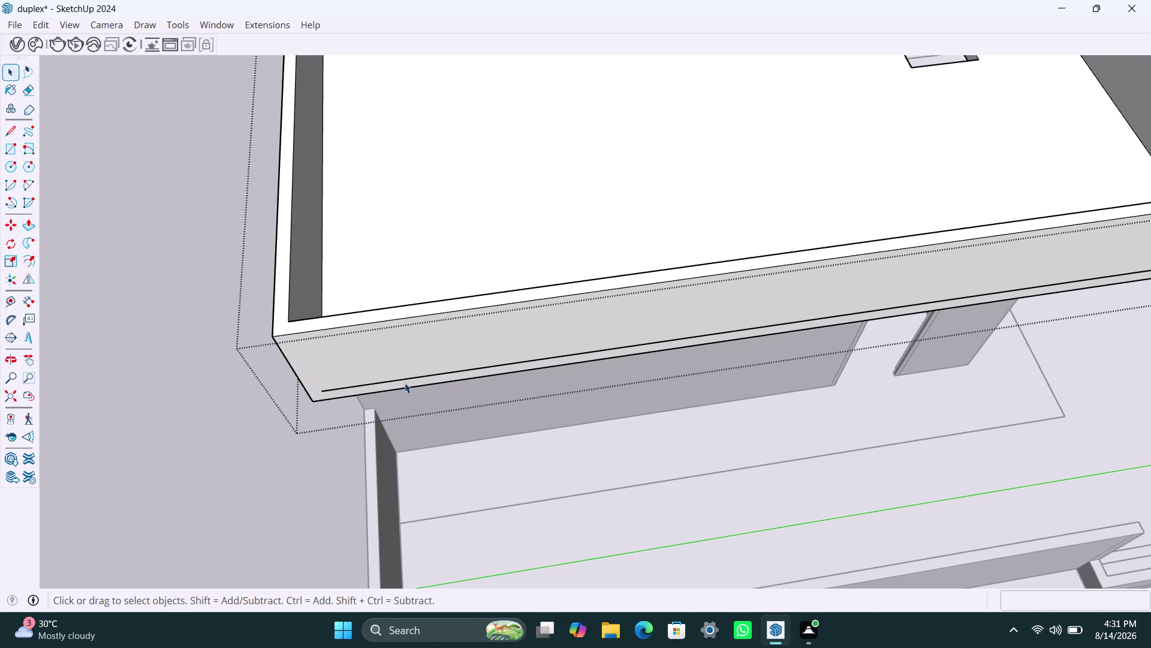
click(402, 378)
key(Delete)
scroll(down, 3)
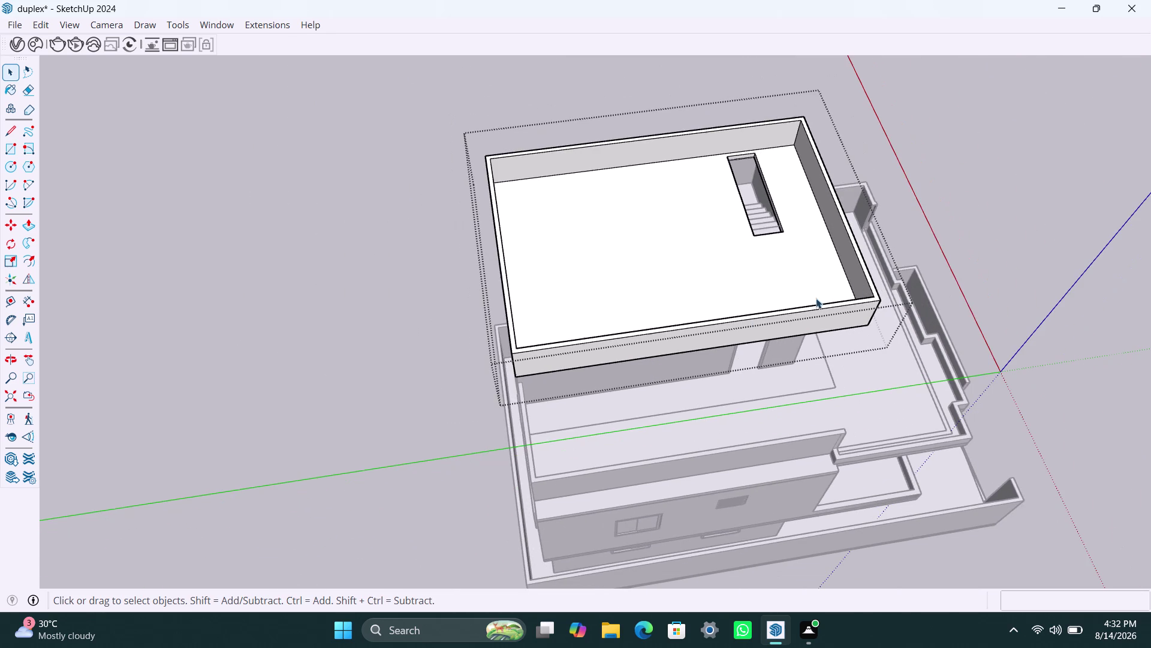
Delete the stray line on the top roof slab's underside.
click(900, 145)
middle_drag(1014, 323, 662, 88)
scroll(up, 3)
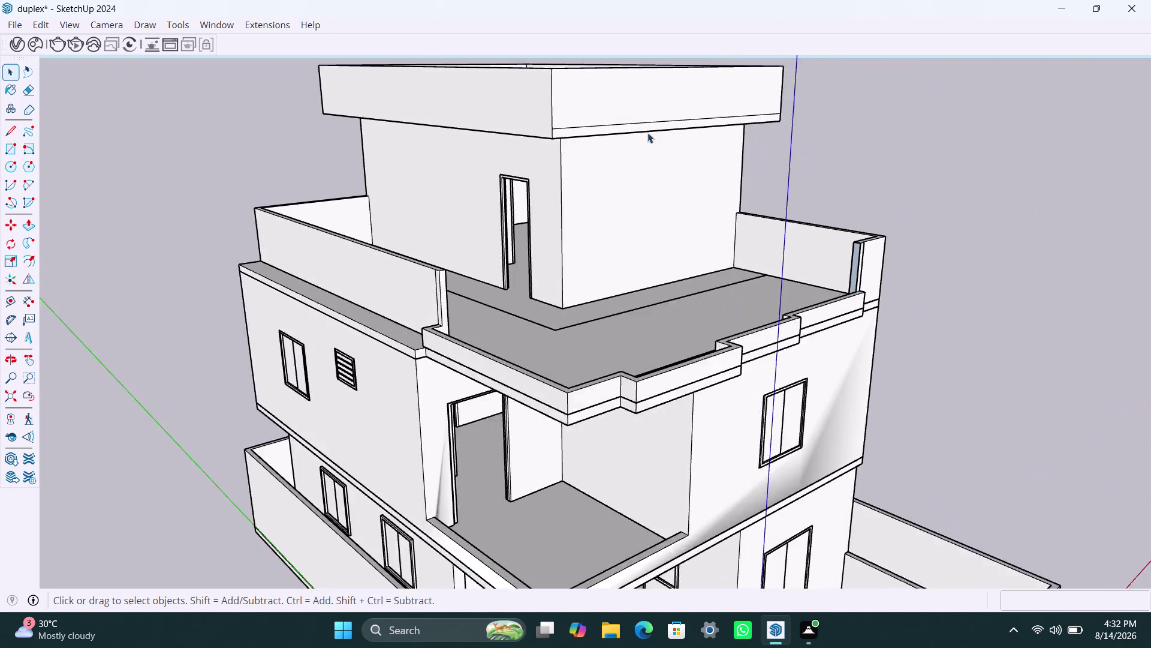
scroll(up, 3)
click(570, 125)
triple_click(576, 126)
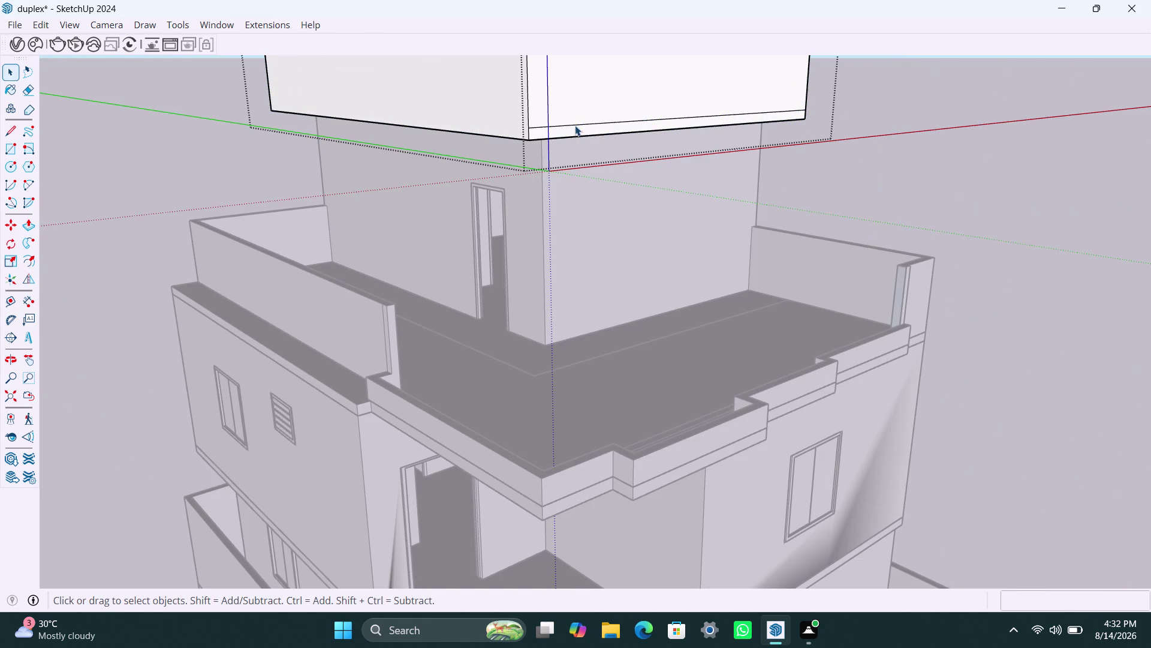
click(575, 126)
click(581, 124)
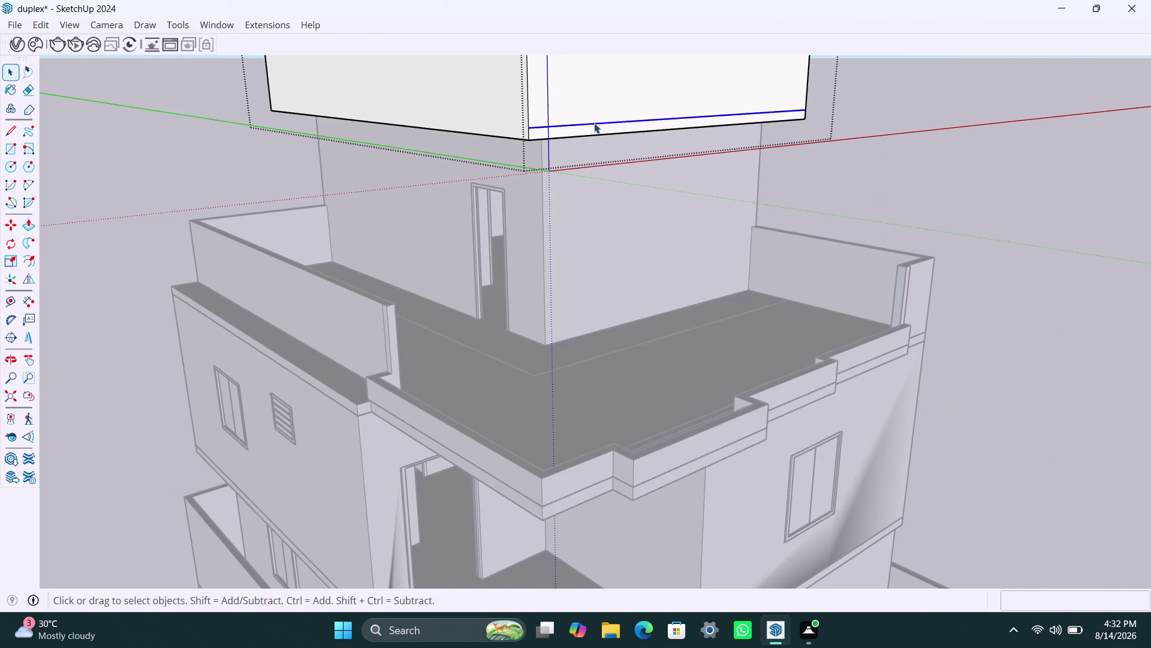
key(Delete)
Review the parapet roof, exit the slab group, and save the duplex model.
scroll(down, 3)
middle_drag(789, 176, 335, 239)
scroll(down, 3)
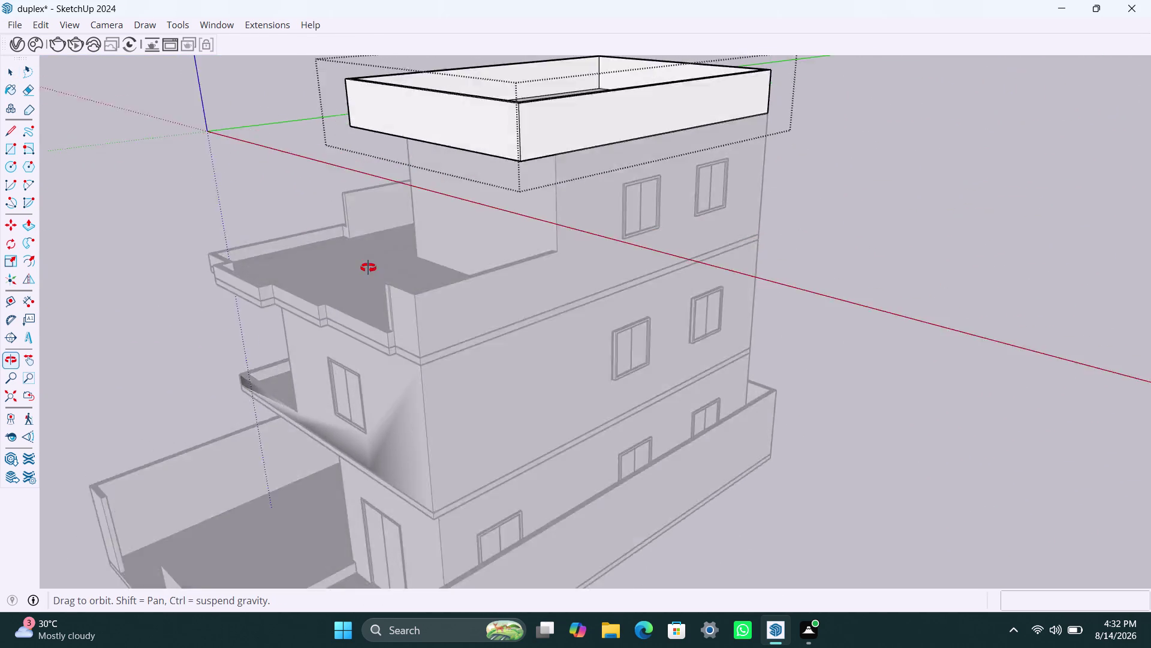
middle_drag(335, 239, 630, 306)
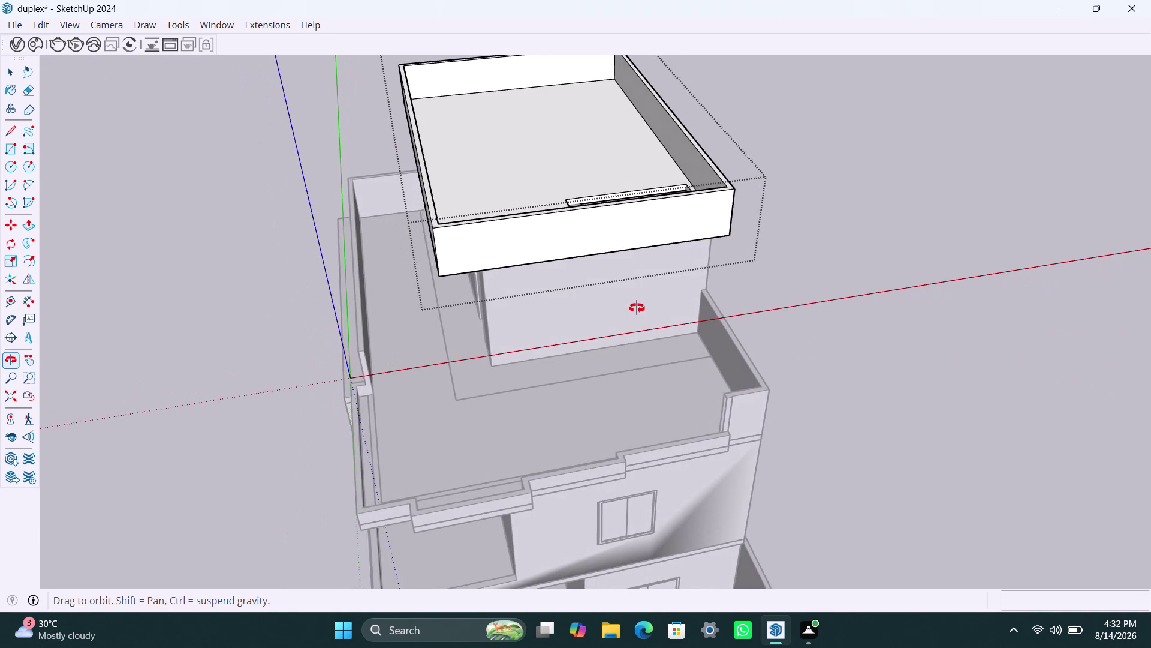
middle_drag(630, 306, 1015, 272)
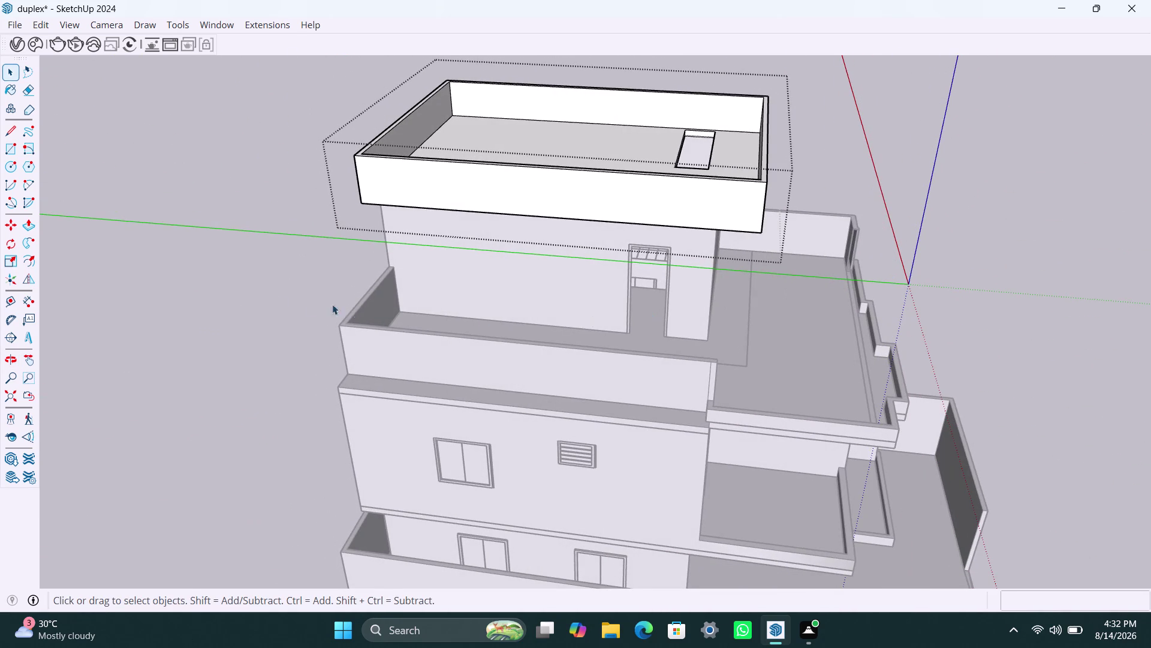
click(272, 296)
scroll(up, 3)
scroll(up, 3)
scroll(down, 3)
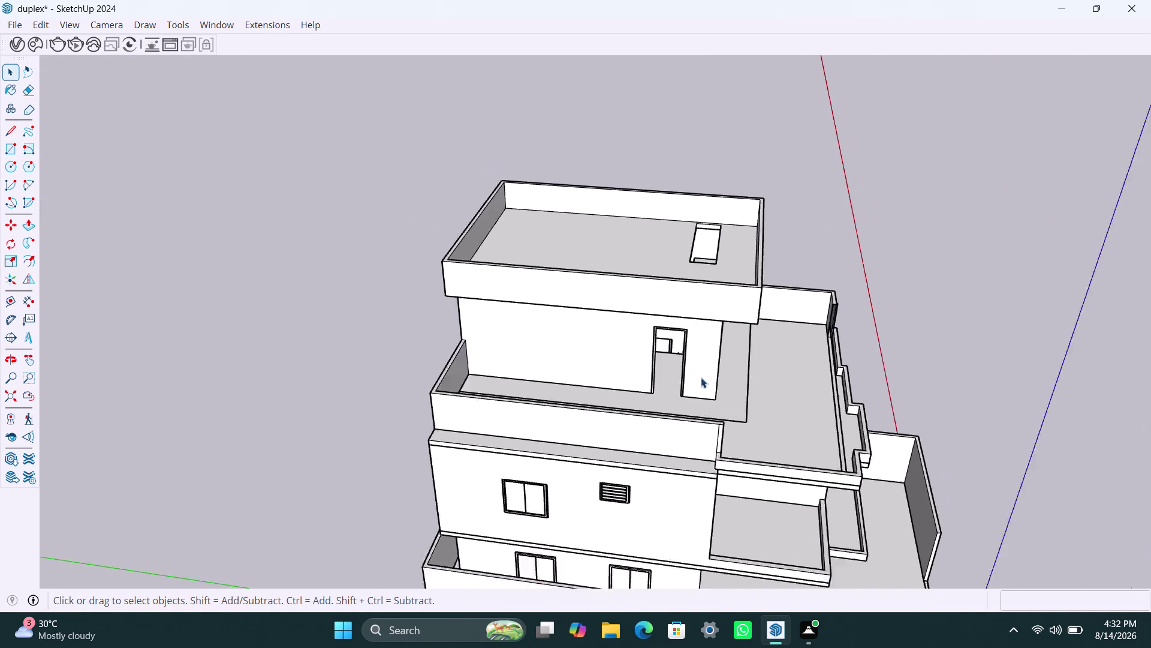
scroll(down, 3)
key(ctrl+s)
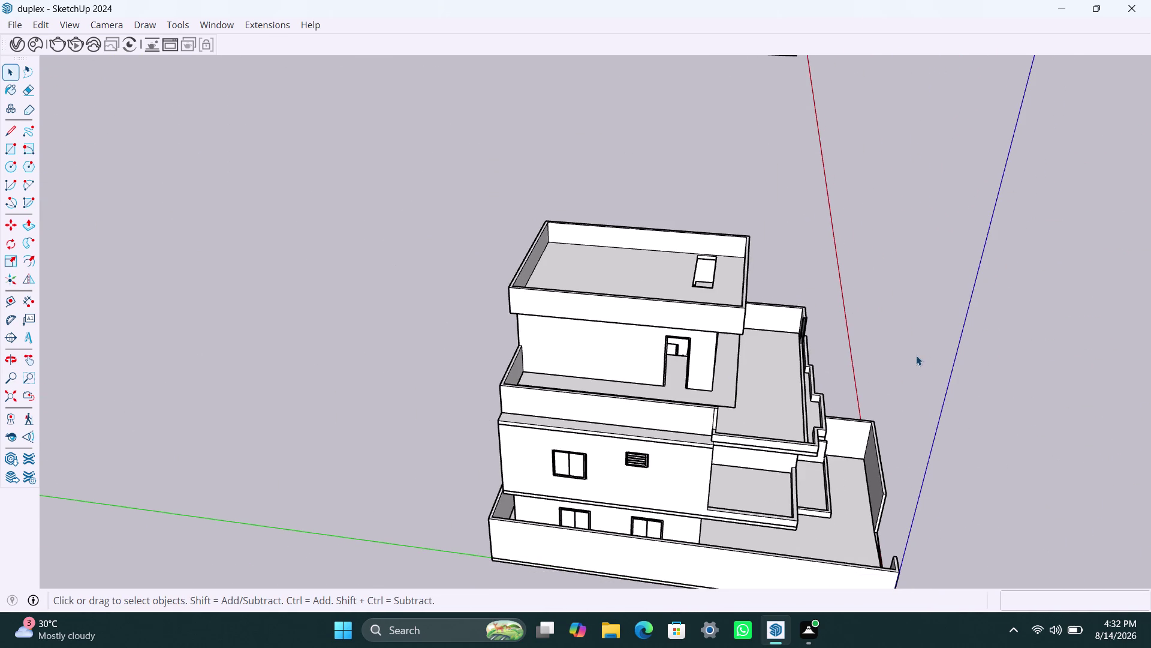
scroll(down, 3)
middle_drag(1009, 421, 693, 393)
scroll(down, 3)
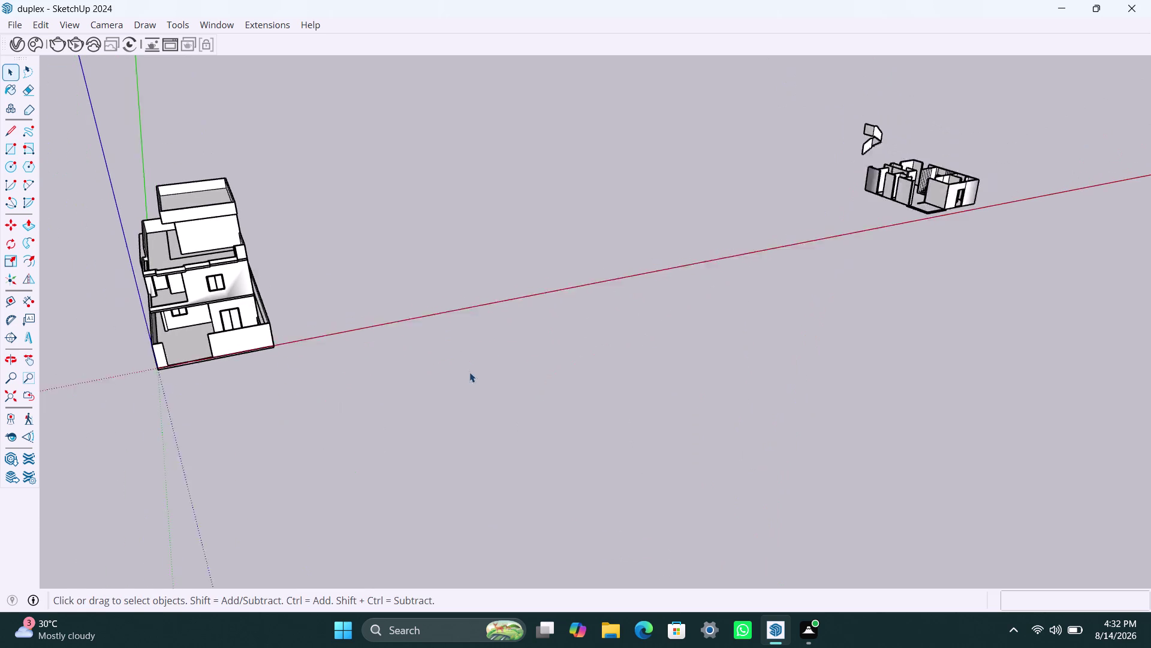
scroll(down, 3)
scroll(up, 3)
middle_drag(344, 414, 614, 457)
scroll(up, 3)
middle_drag(493, 435, 617, 440)
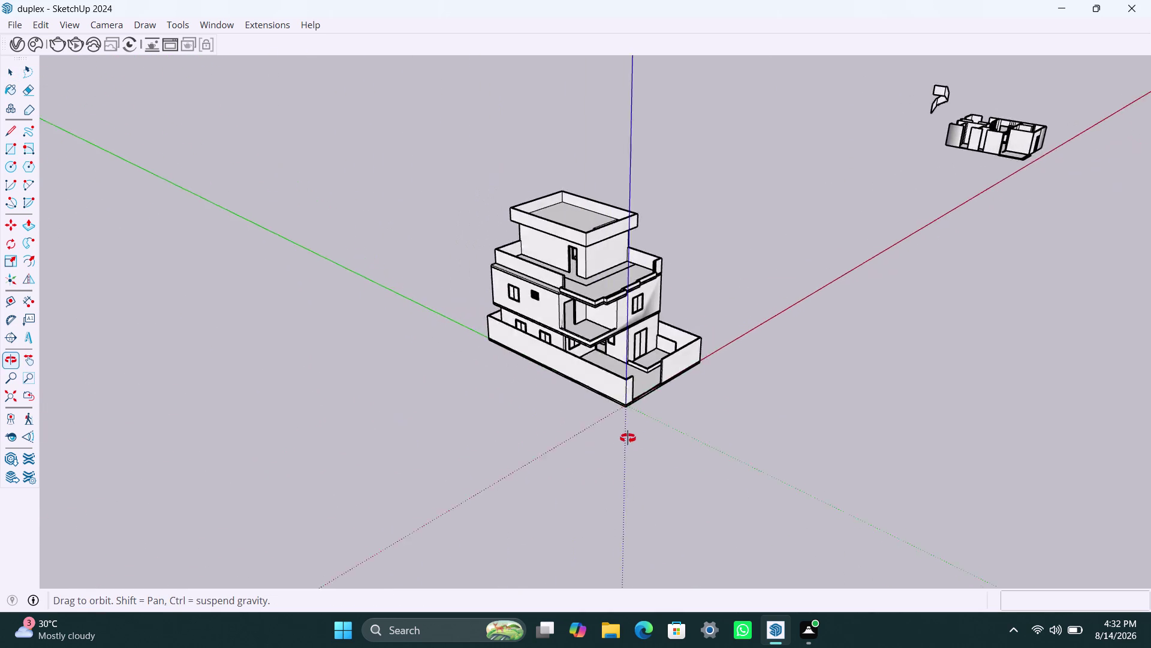
middle_drag(617, 439, 691, 427)
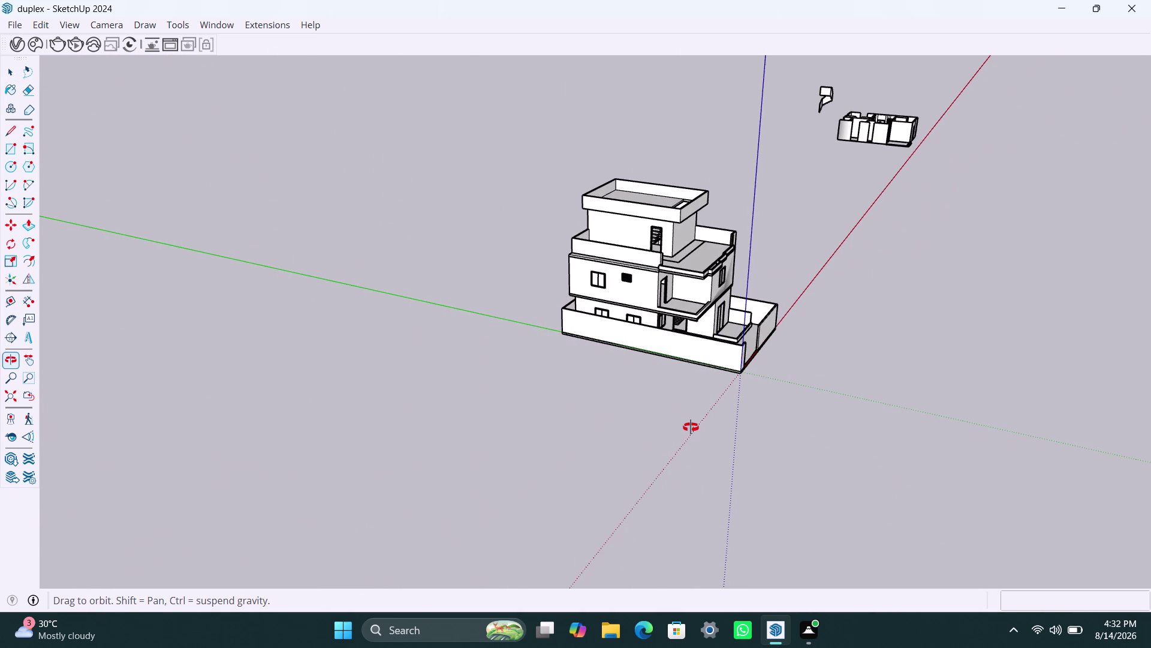
middle_drag(691, 427, 642, 433)
scroll(up, 3)
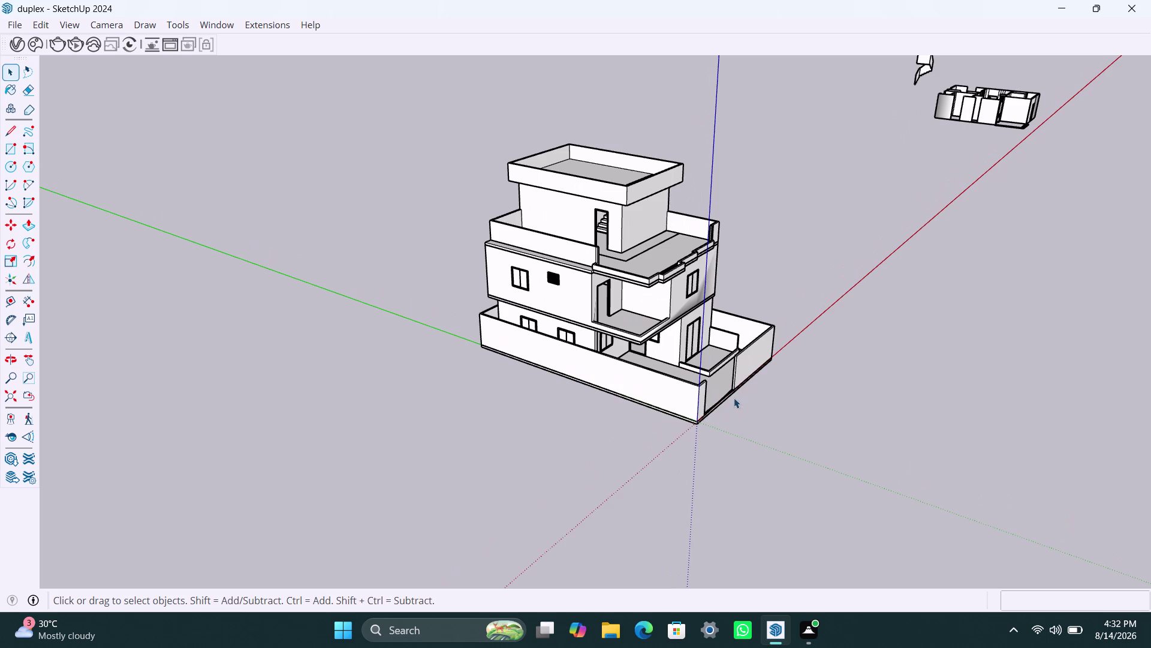
middle_drag(734, 397, 697, 410)
scroll(up, 3)
key(ctrl+s)
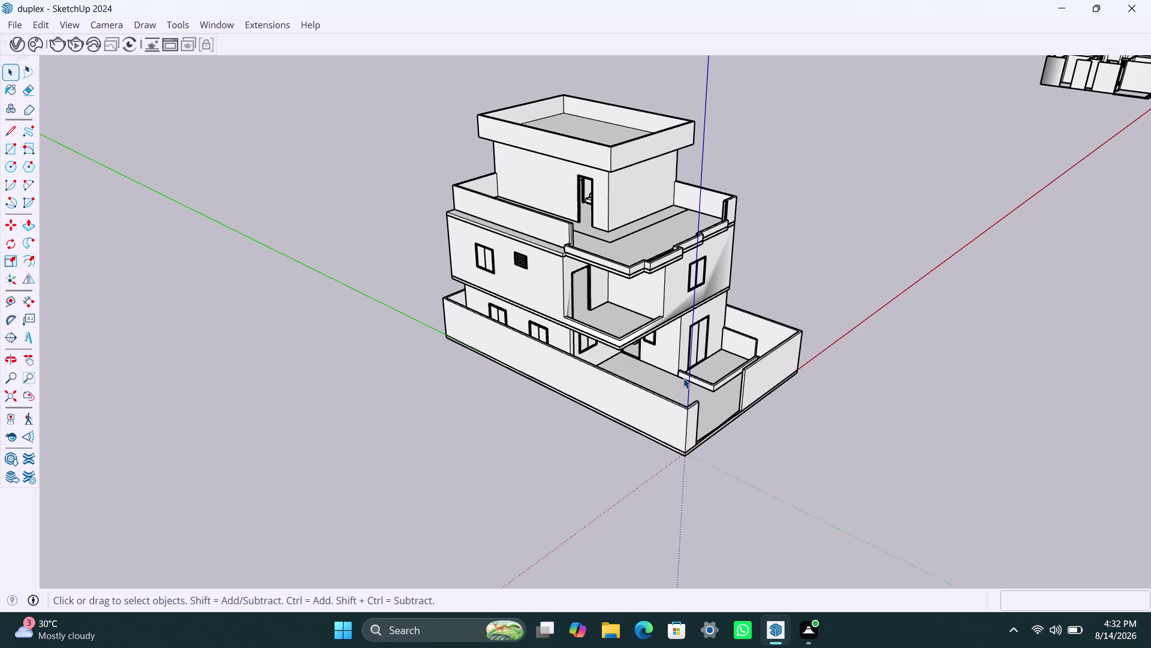
scroll(up, 3)
middle_drag(763, 410, 689, 436)
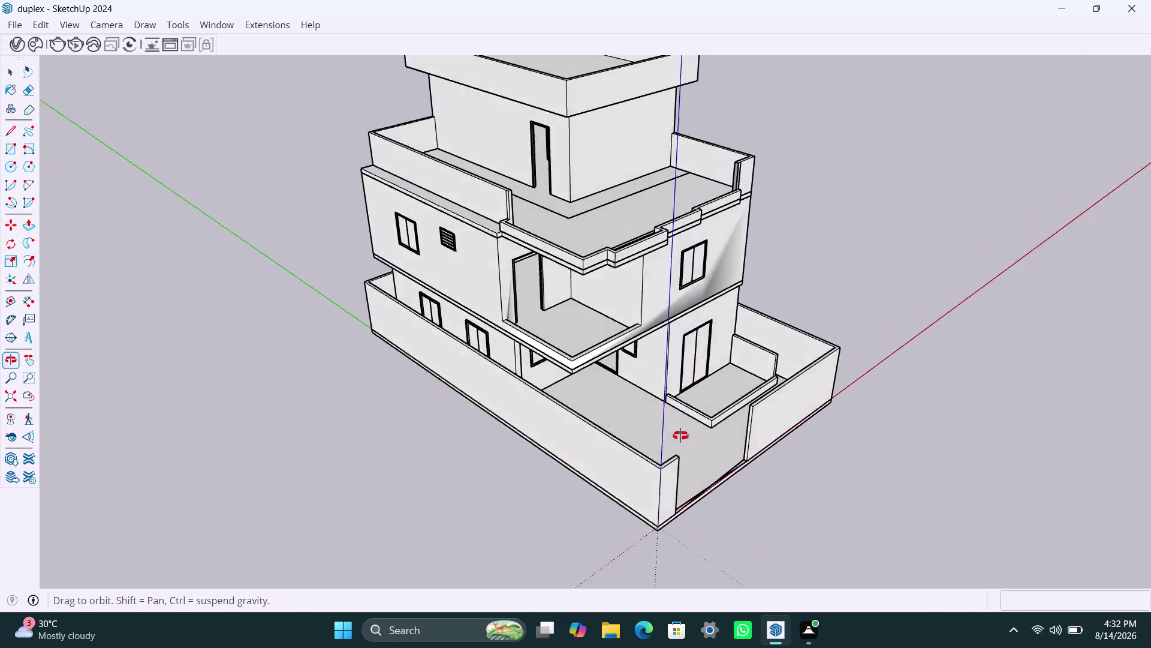
middle_drag(688, 435, 559, 436)
scroll(up, 3)
middle_drag(613, 403, 689, 398)
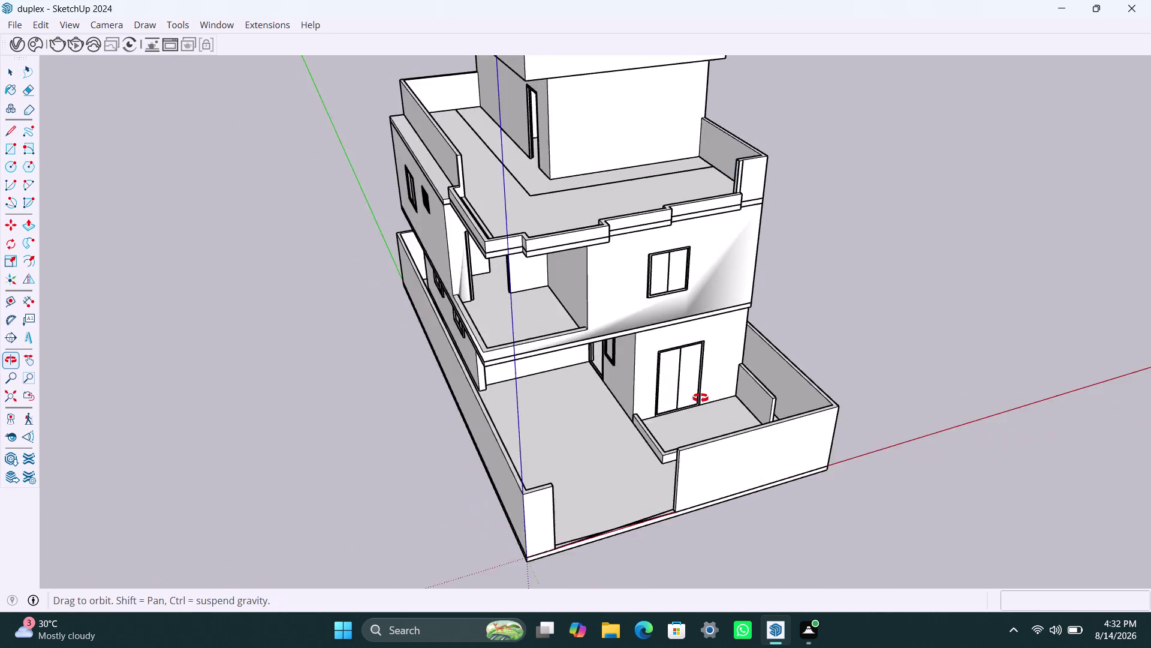
middle_drag(689, 398, 739, 393)
scroll(down, 3)
middle_drag(692, 395, 668, 476)
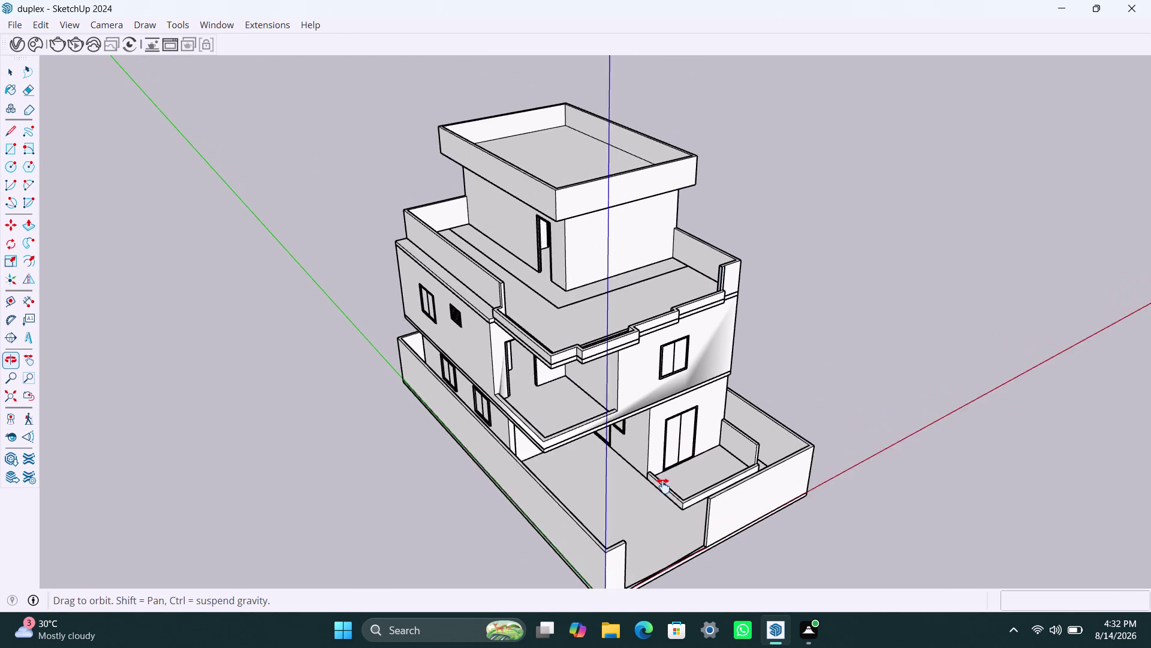
middle_drag(668, 477, 663, 488)
scroll(up, 3)
middle_drag(643, 462, 647, 438)
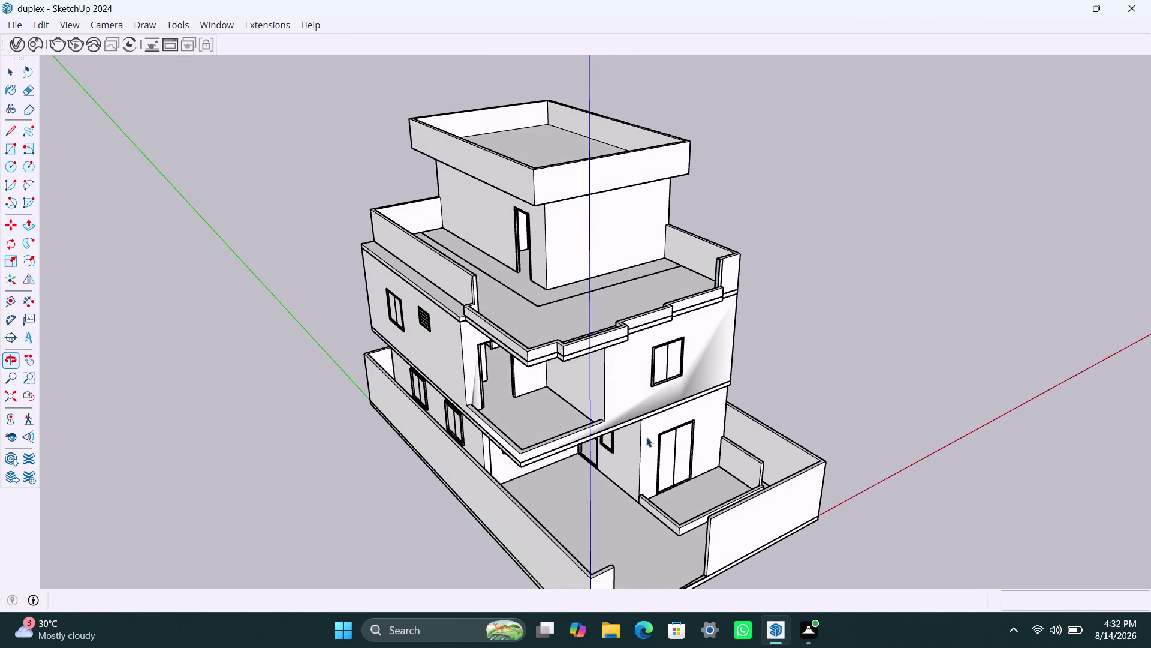
scroll(down, 3)
middle_drag(641, 453, 635, 448)
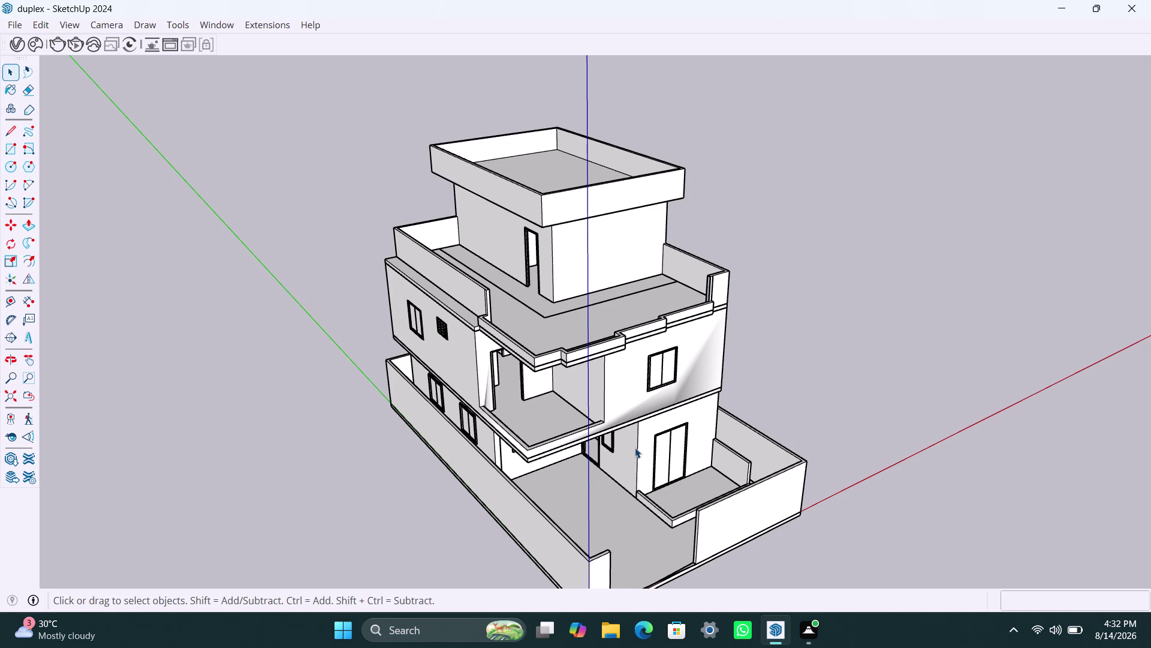
middle_drag(635, 448, 624, 407)
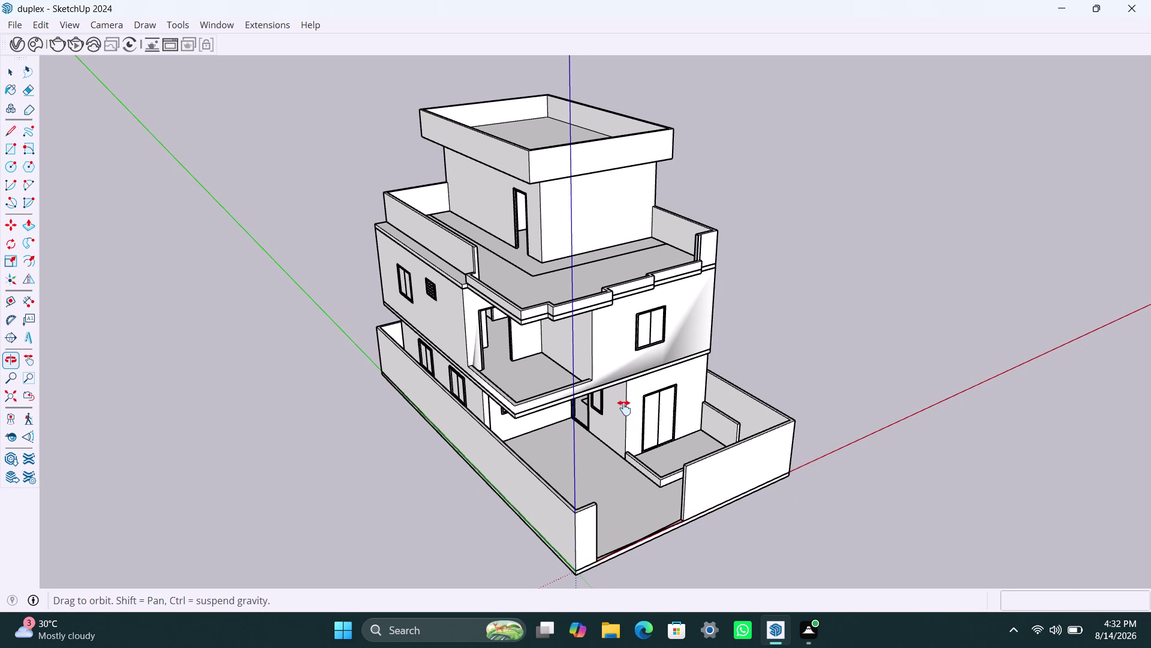
middle_drag(623, 407, 624, 410)
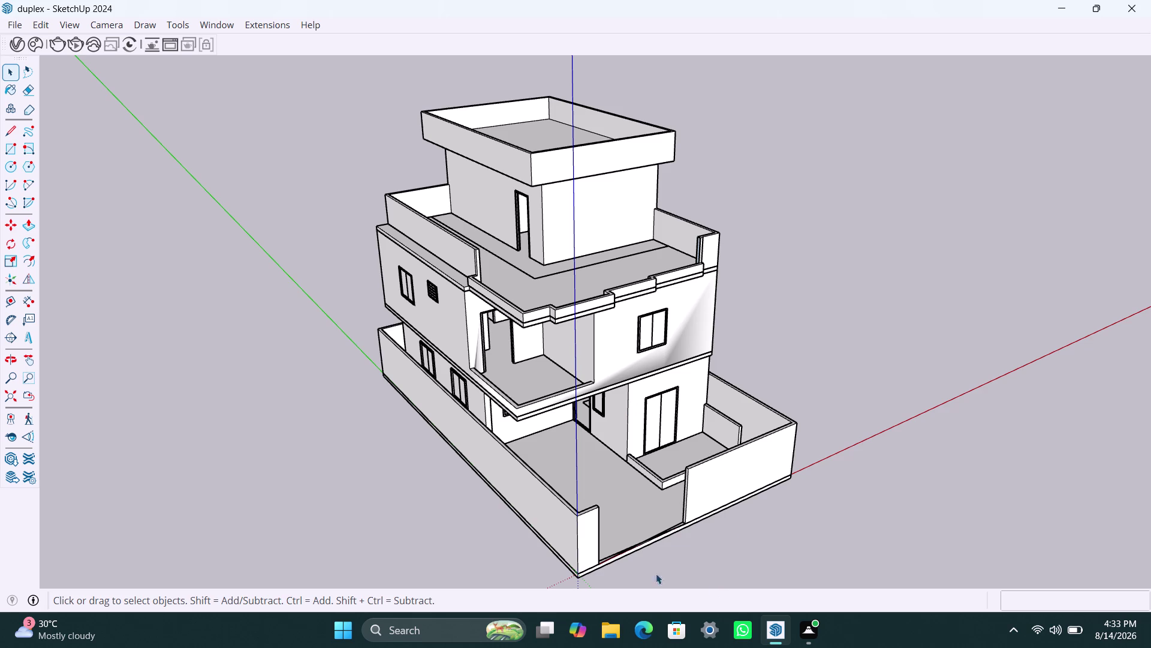
scroll(down, 3)
scroll(down, 3)
scroll(up, 3)
middle_drag(632, 474, 628, 472)
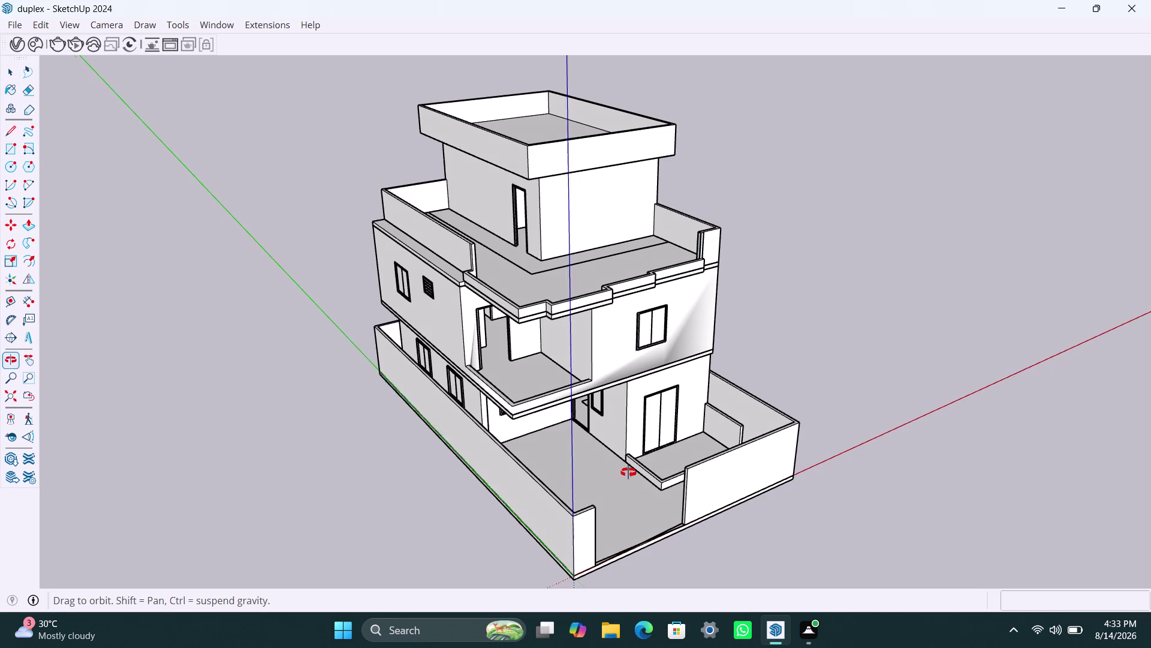
middle_drag(628, 472, 623, 465)
scroll(up, 3)
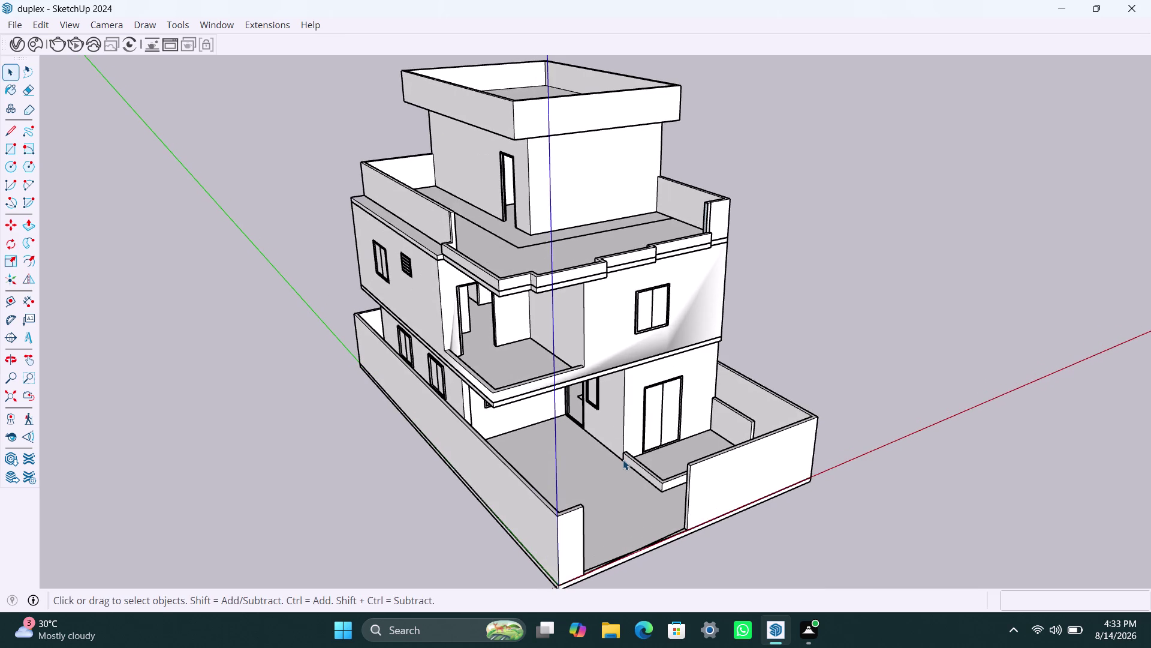
scroll(down, 3)
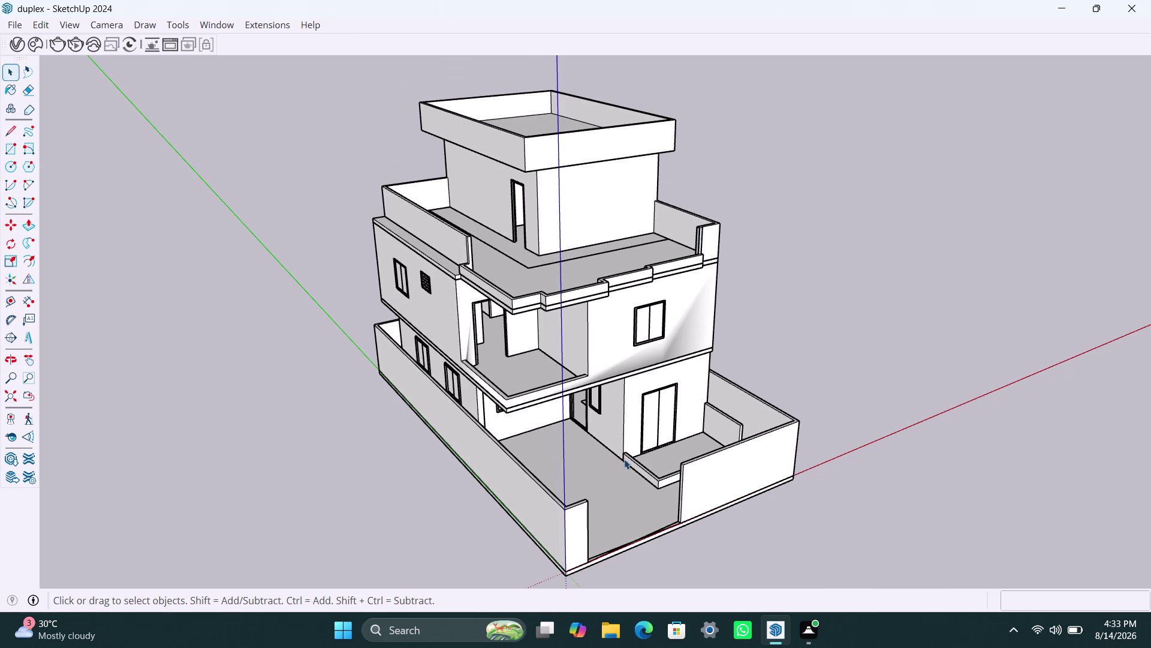